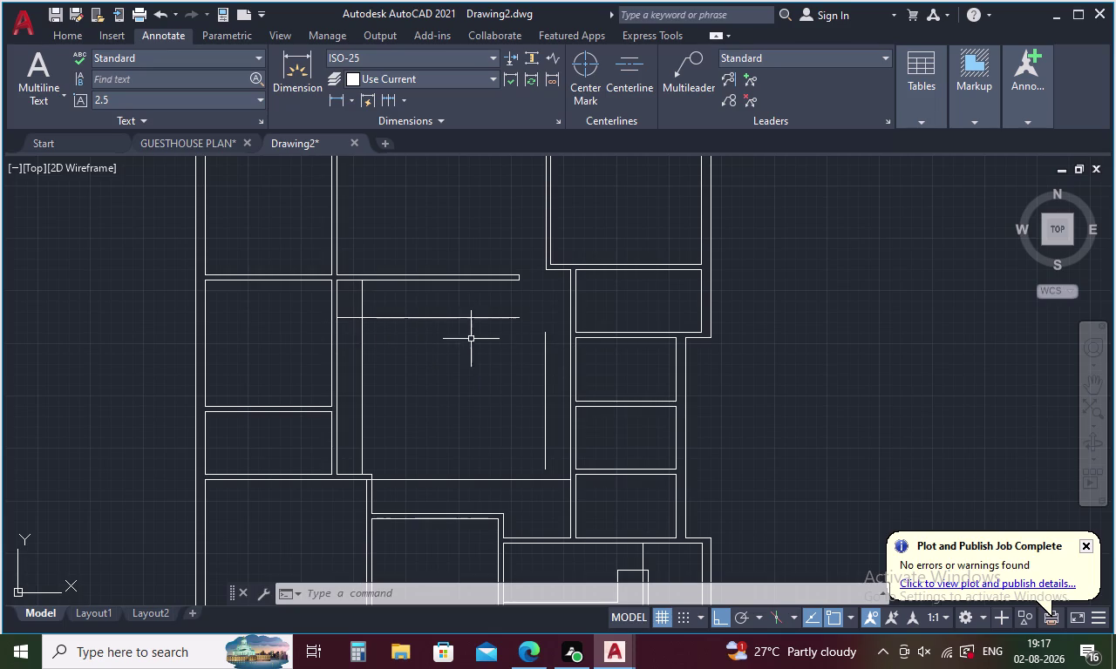
Delete the two stray vertical lines and the leftover short line in the central room.
click(360, 348)
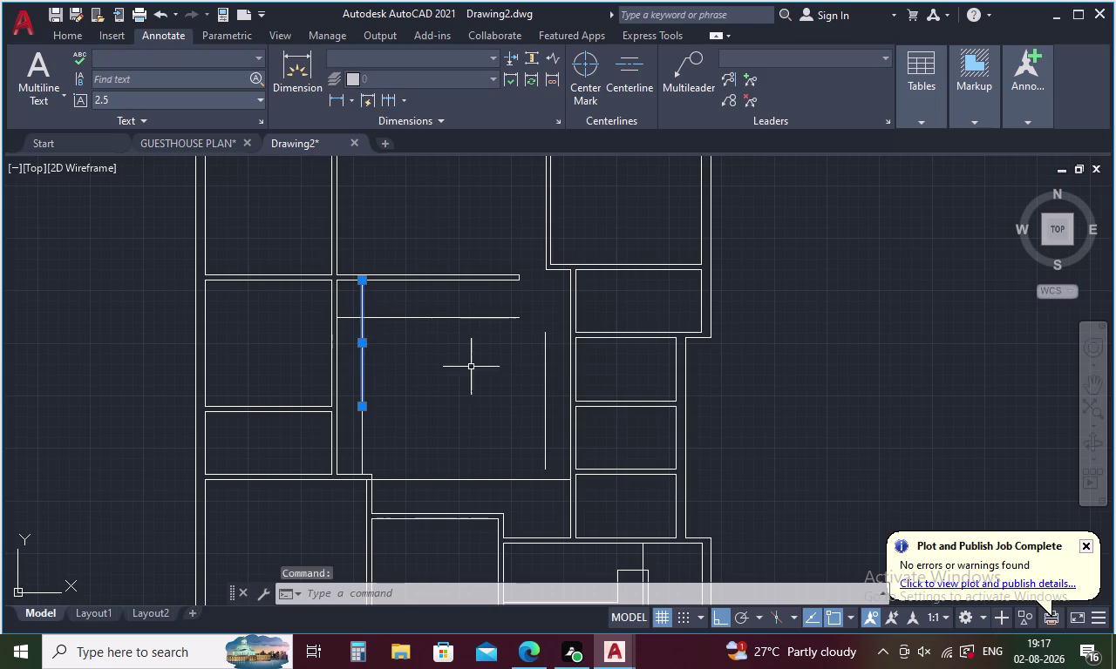
click(543, 367)
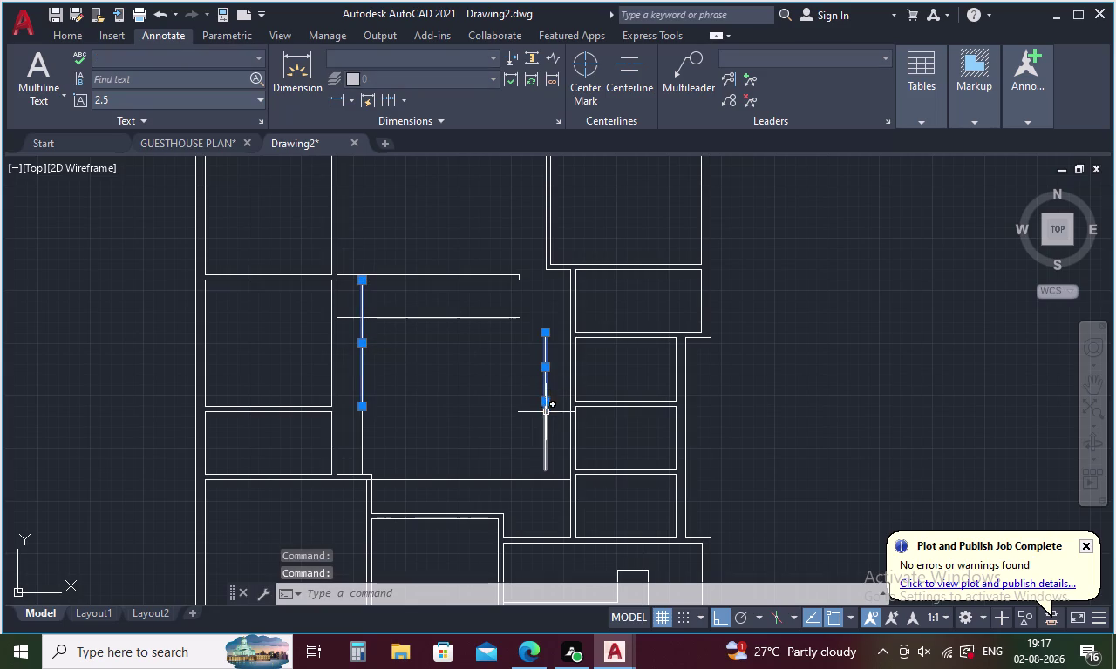
click(545, 434)
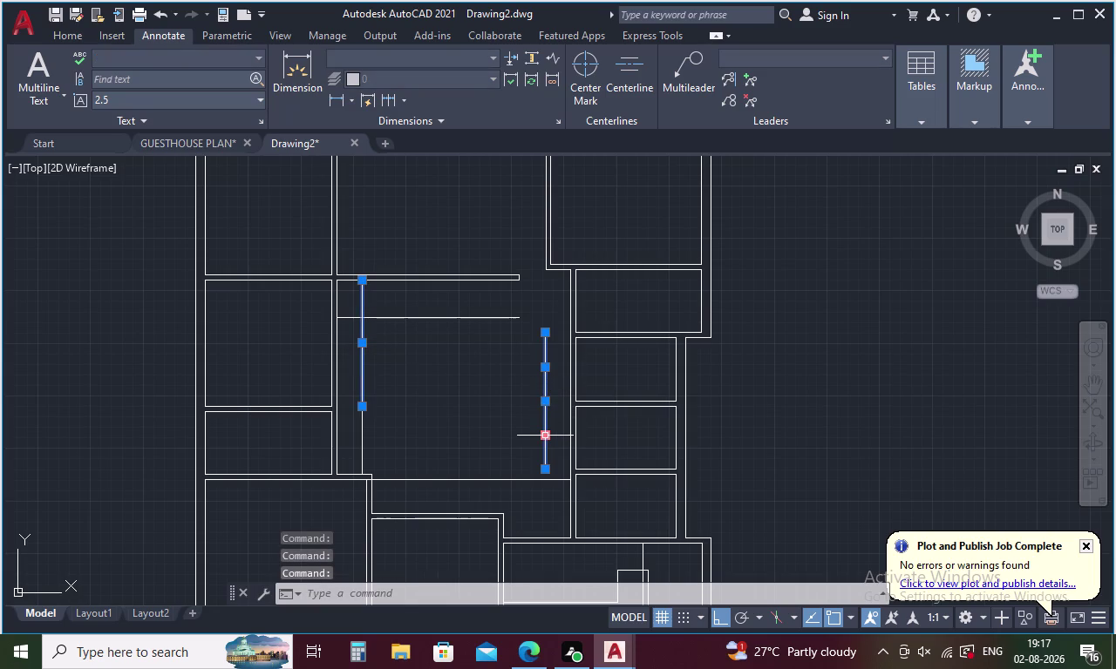
key(Delete)
click(360, 419)
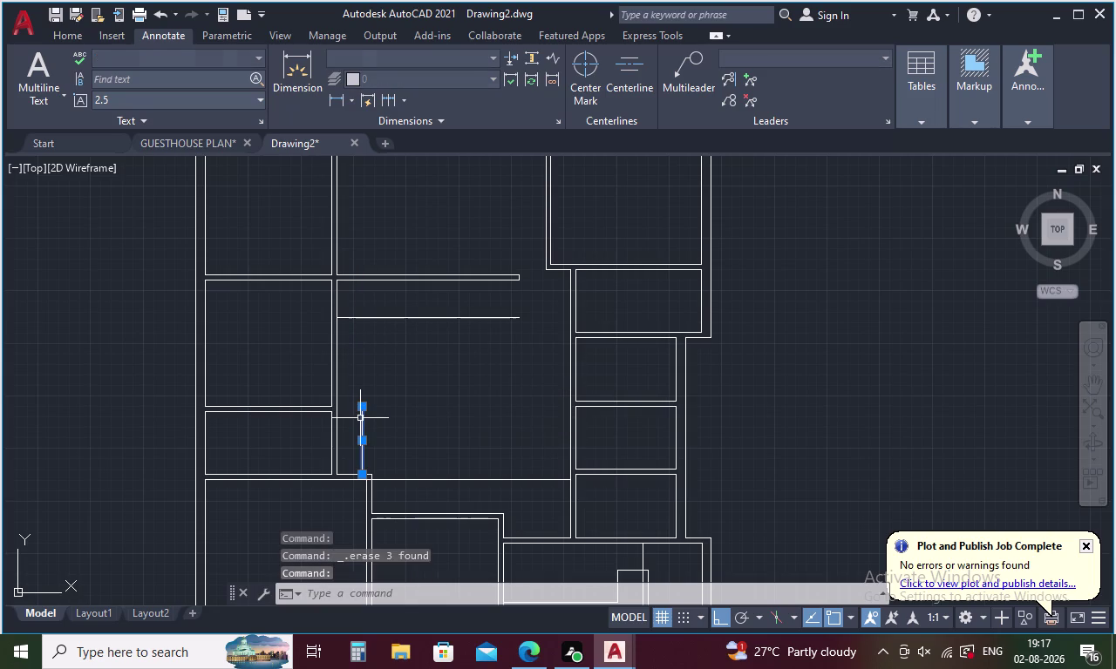
key(Delete)
Join all of the floor plan's lines into polylines with JOIN.
scroll(down, 3)
drag(437, 349, 440, 450)
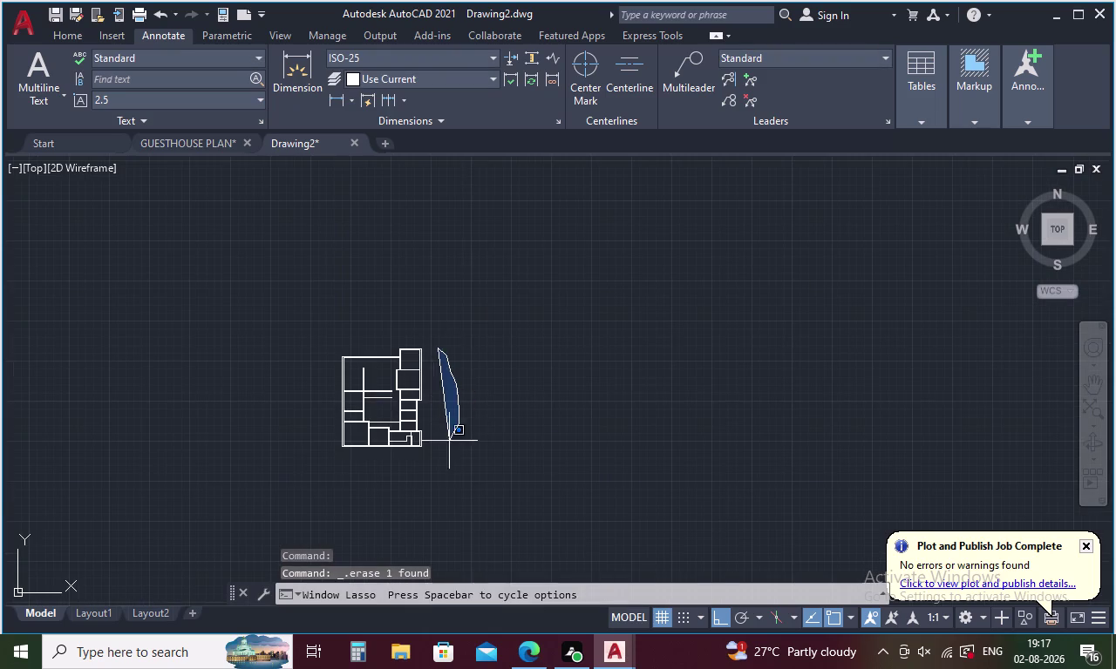
drag(440, 451, 330, 317)
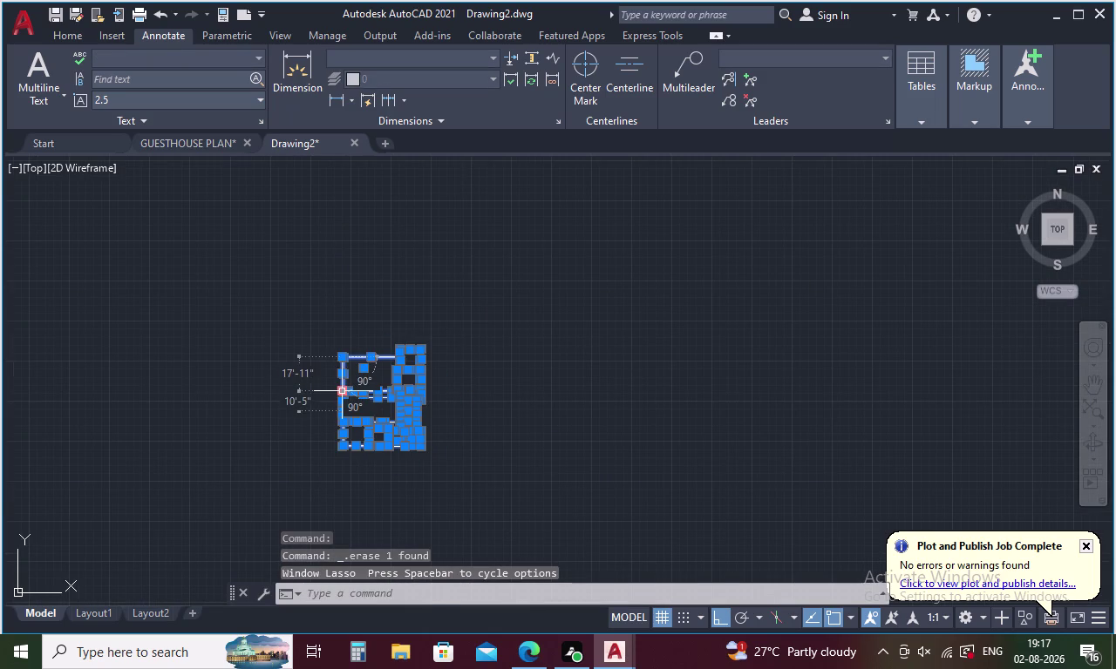
key(j)
key(Return)
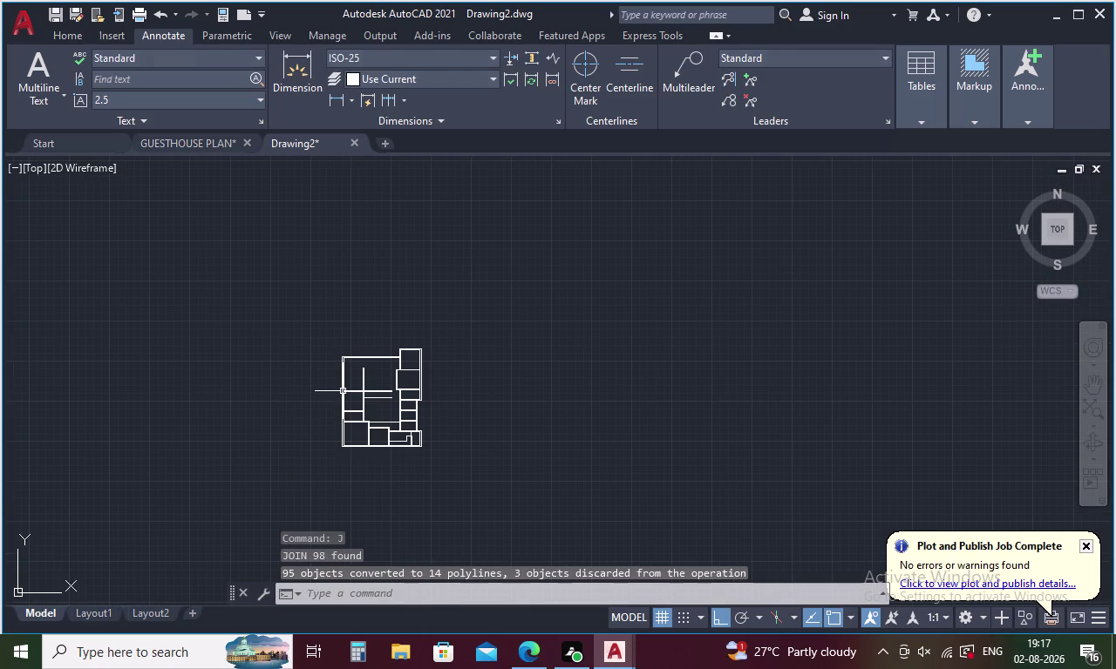
Inspect a joined wall outline, then undo the join so the walls are separate lines.
scroll(up, 3)
scroll(down, 3)
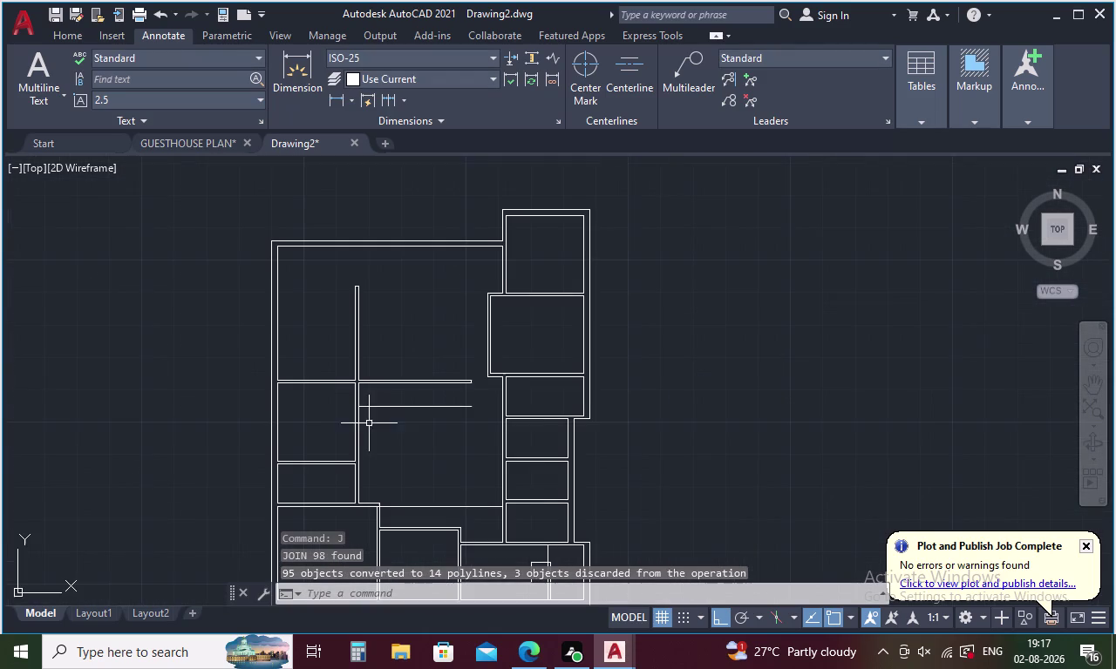
middle_drag(384, 417, 385, 361)
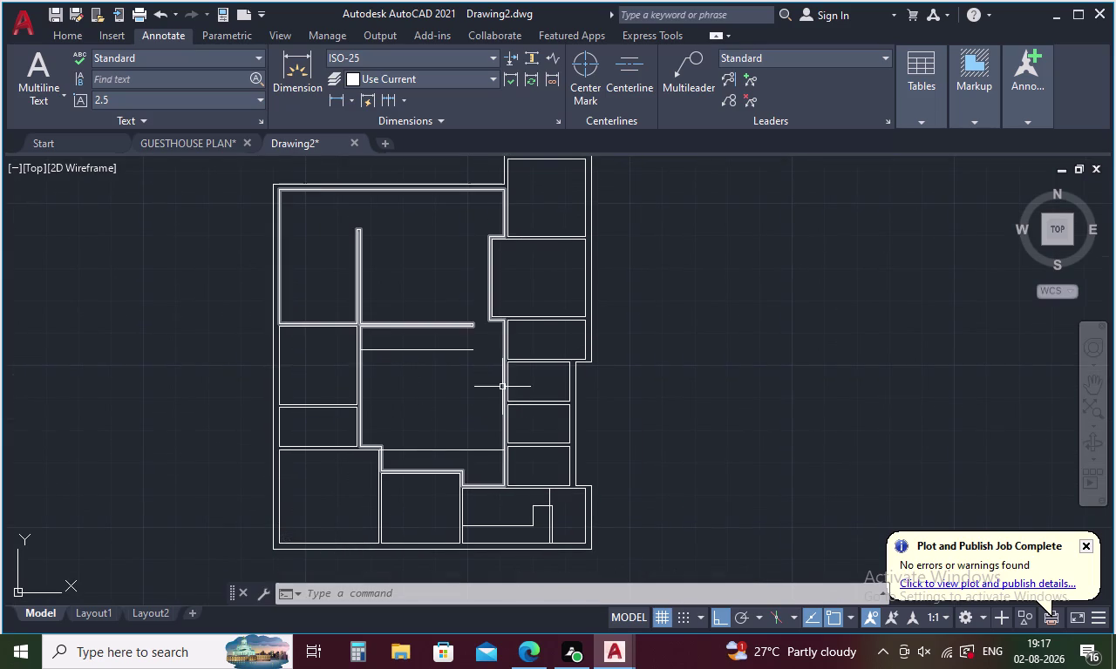
click(503, 383)
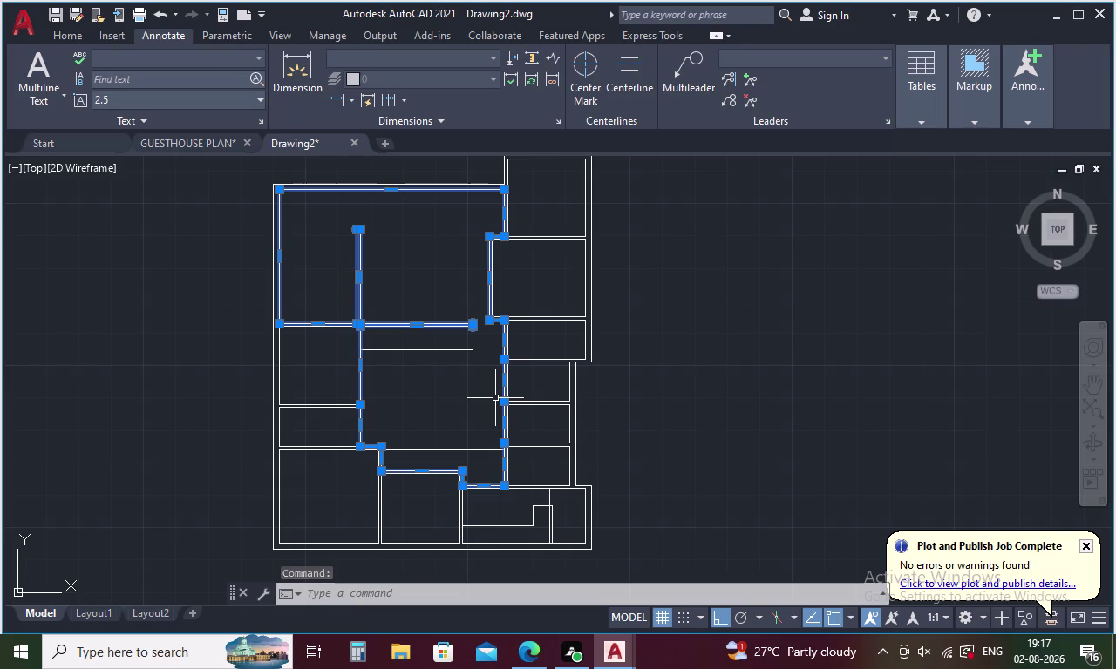
key(Escape)
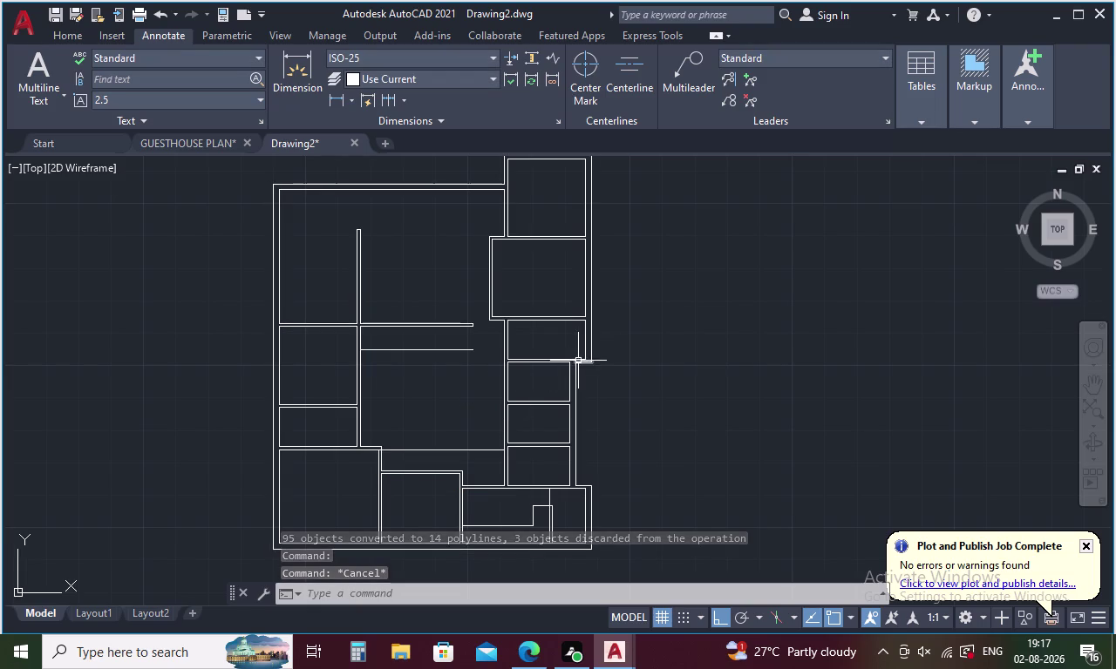
key(ctrl+z)
key(ctrl+z)
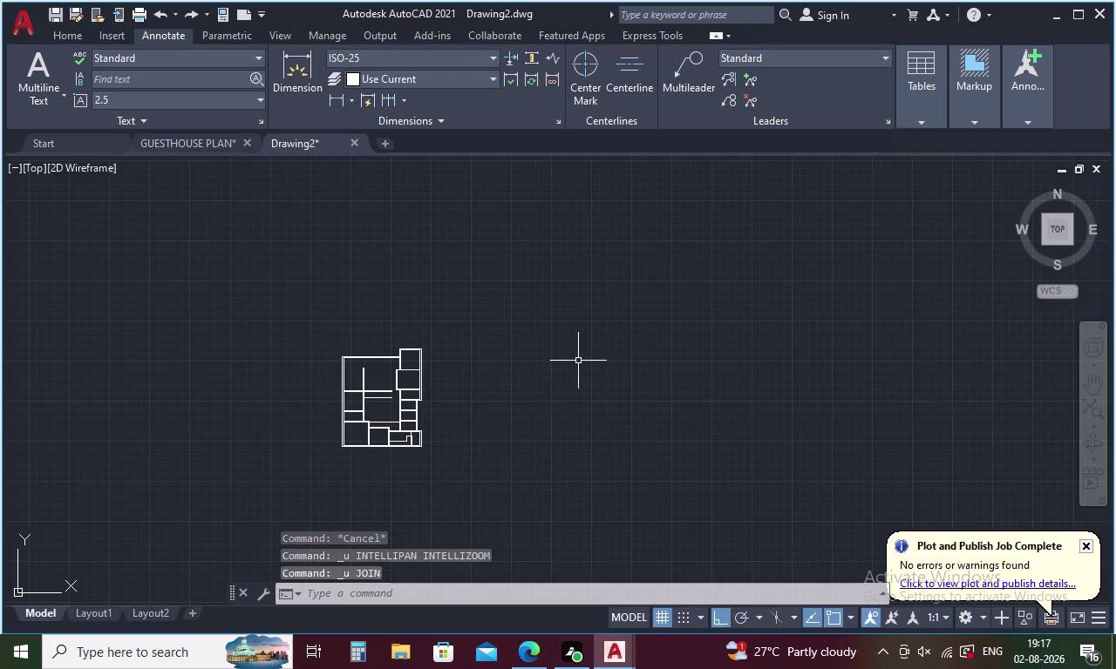
key(ctrl+z)
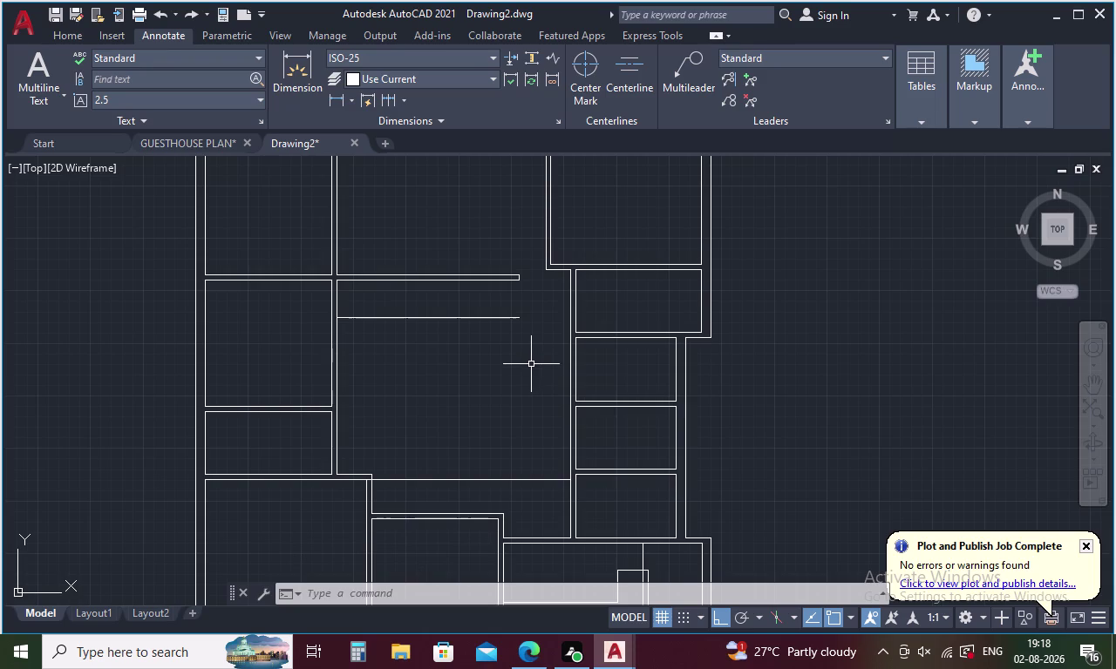
scroll(down, 3)
scroll(up, 3)
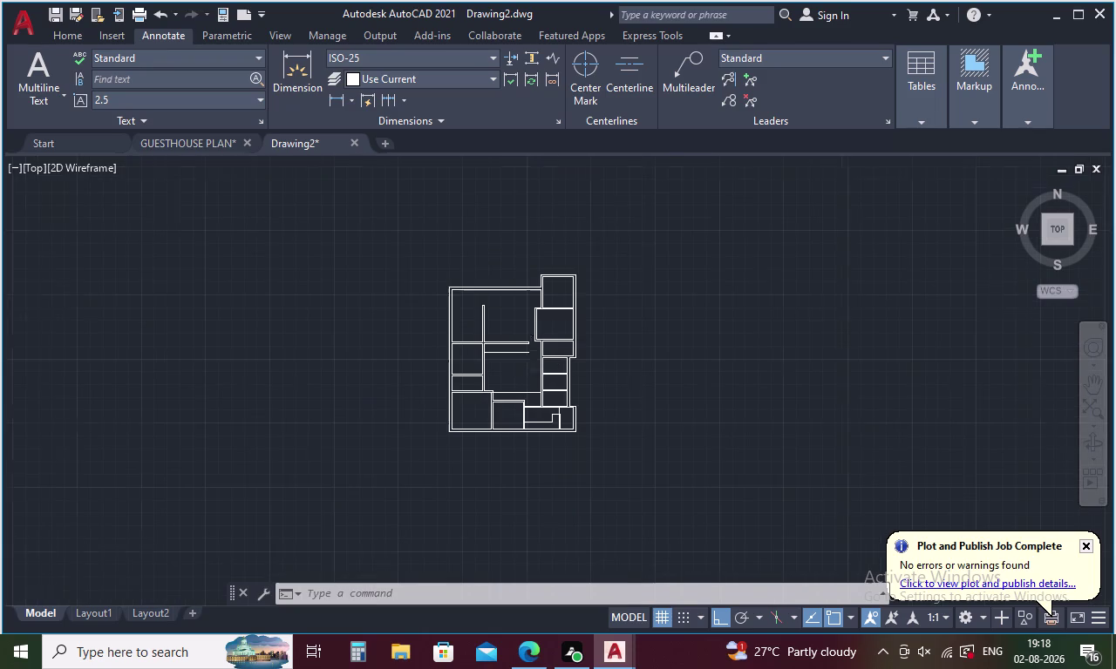
scroll(up, 3)
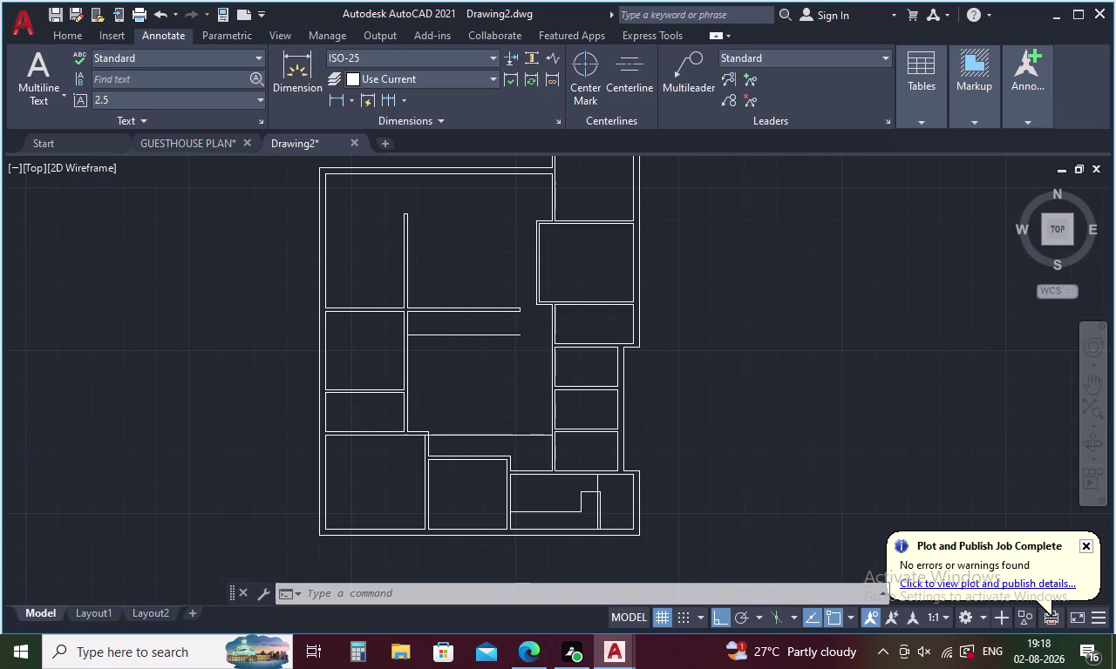
key(o)
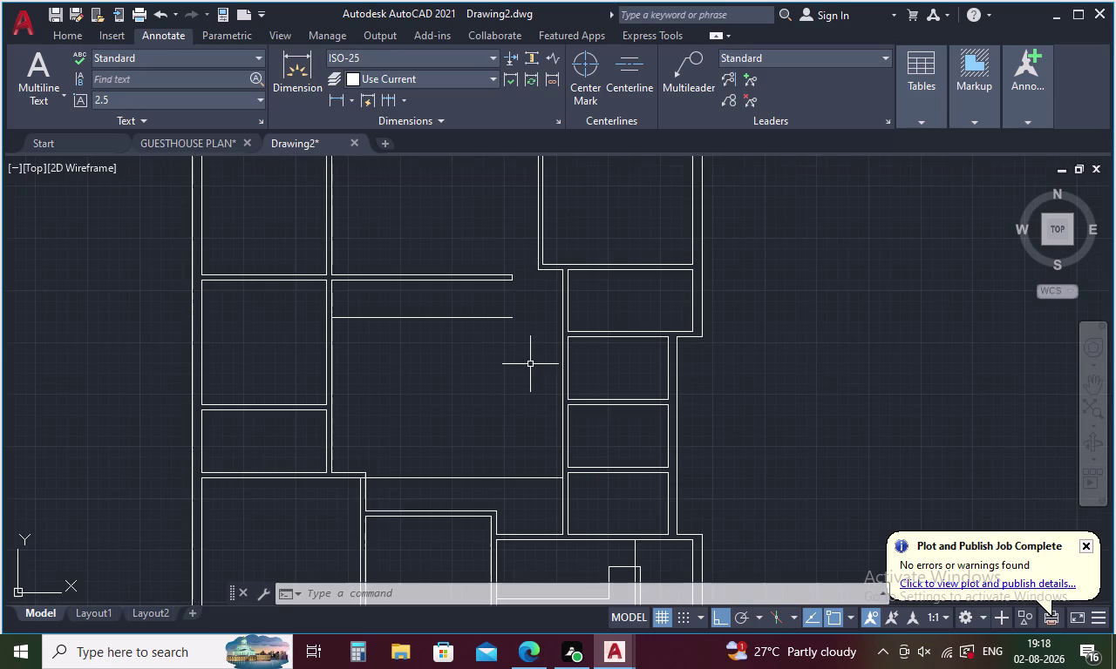
Offset the central room's left and right walls 4' inward.
key(Return)
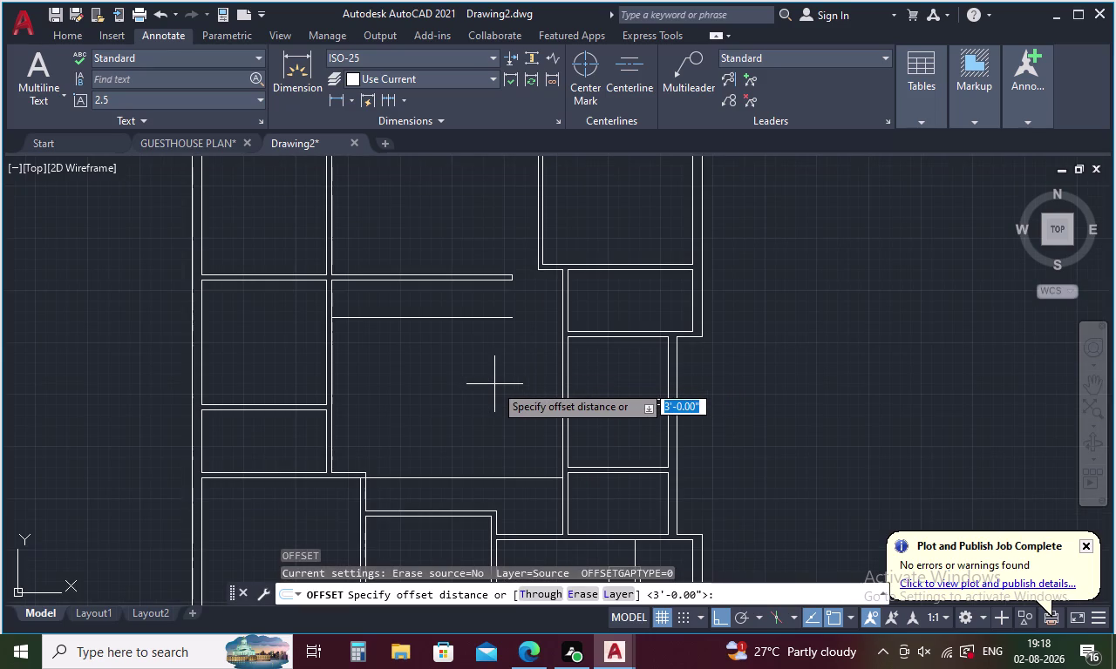
key(4)
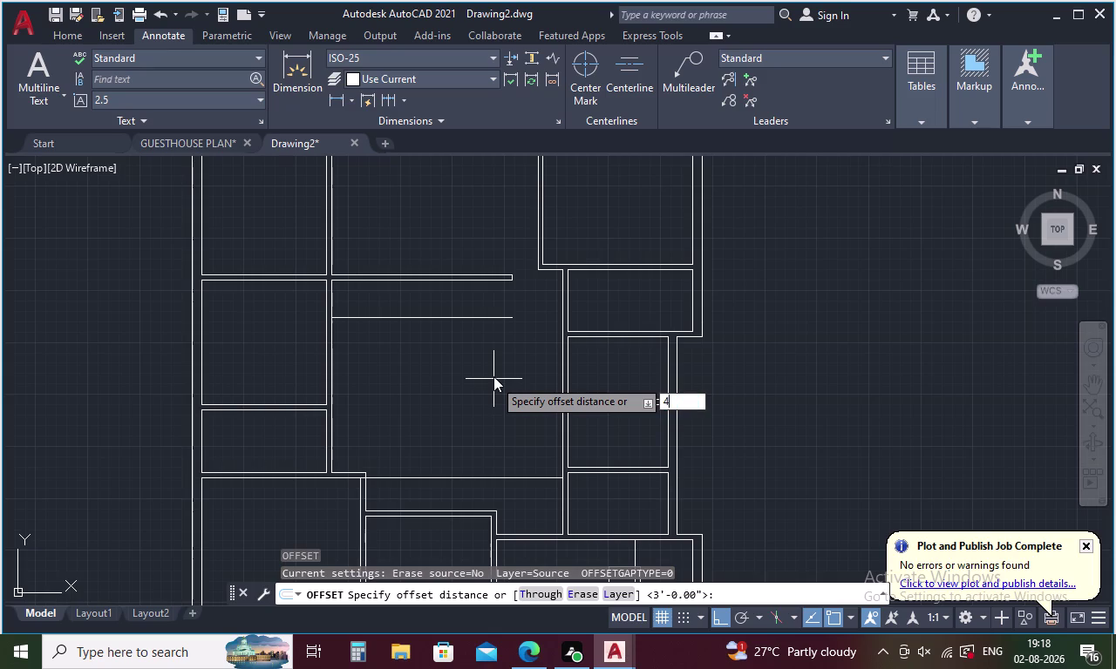
key(apostrophe)
key(Return)
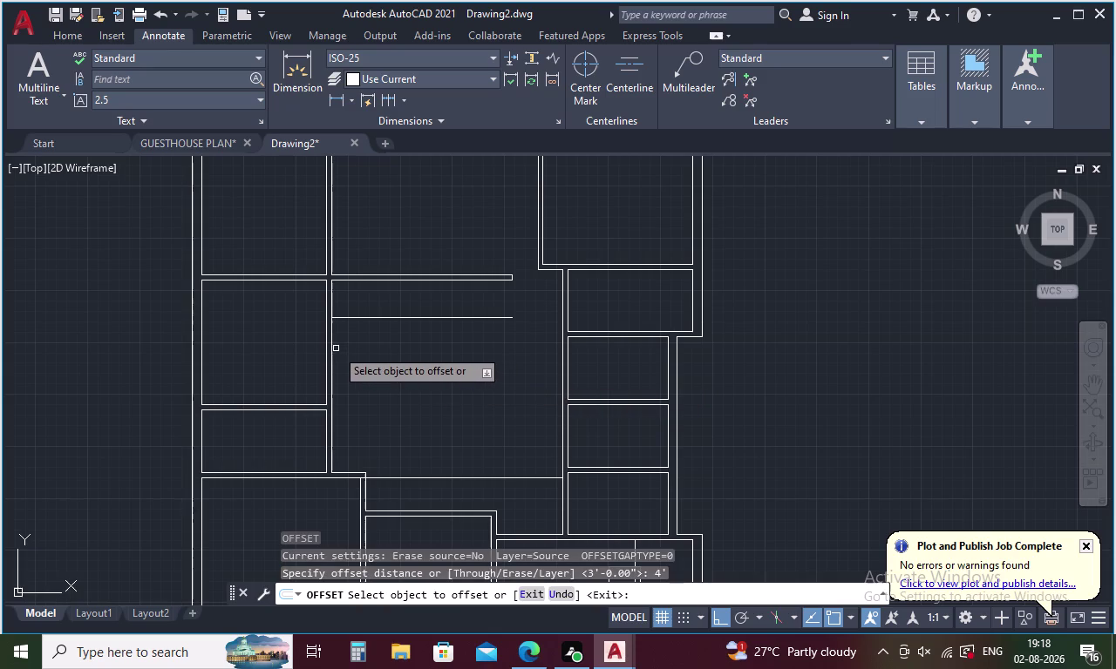
click(331, 343)
click(399, 348)
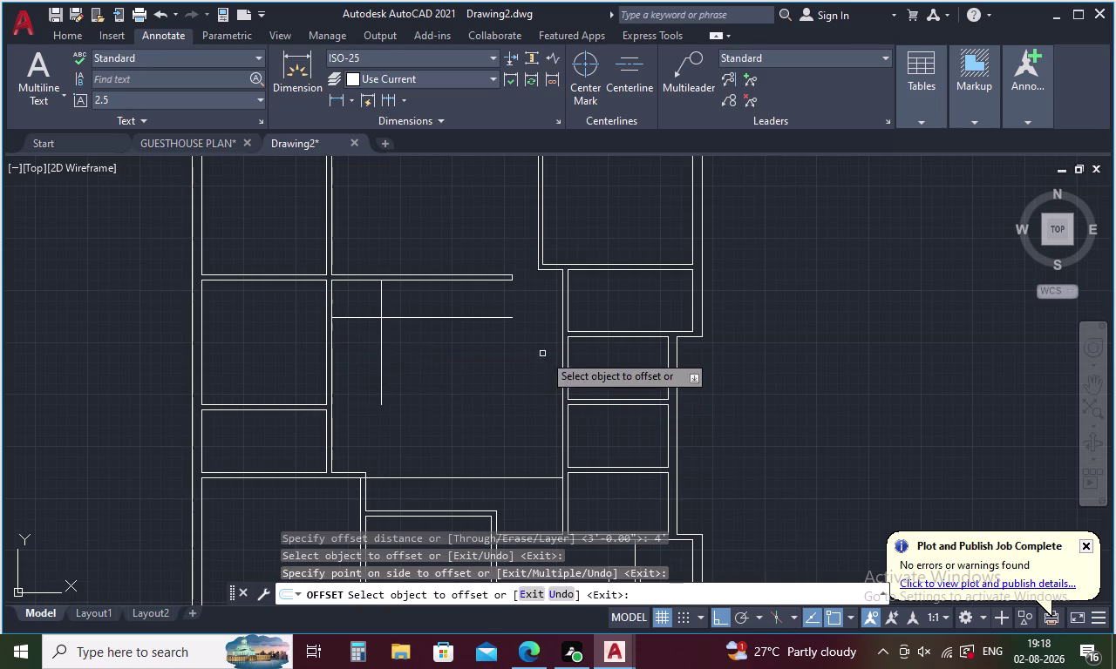
click(560, 346)
click(488, 366)
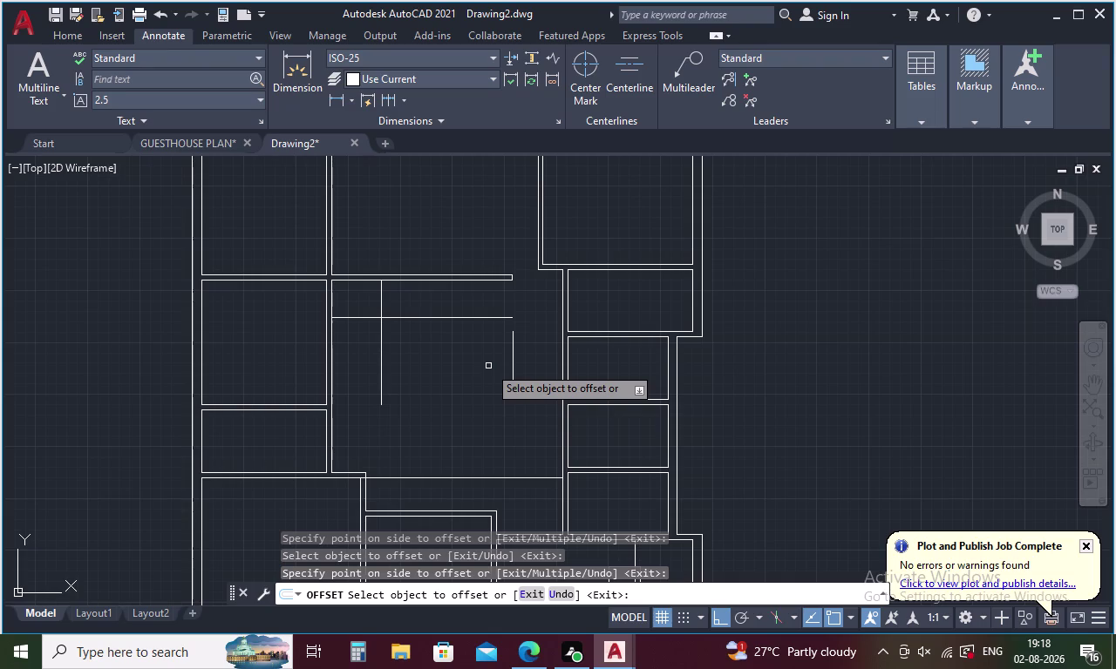
key(Escape)
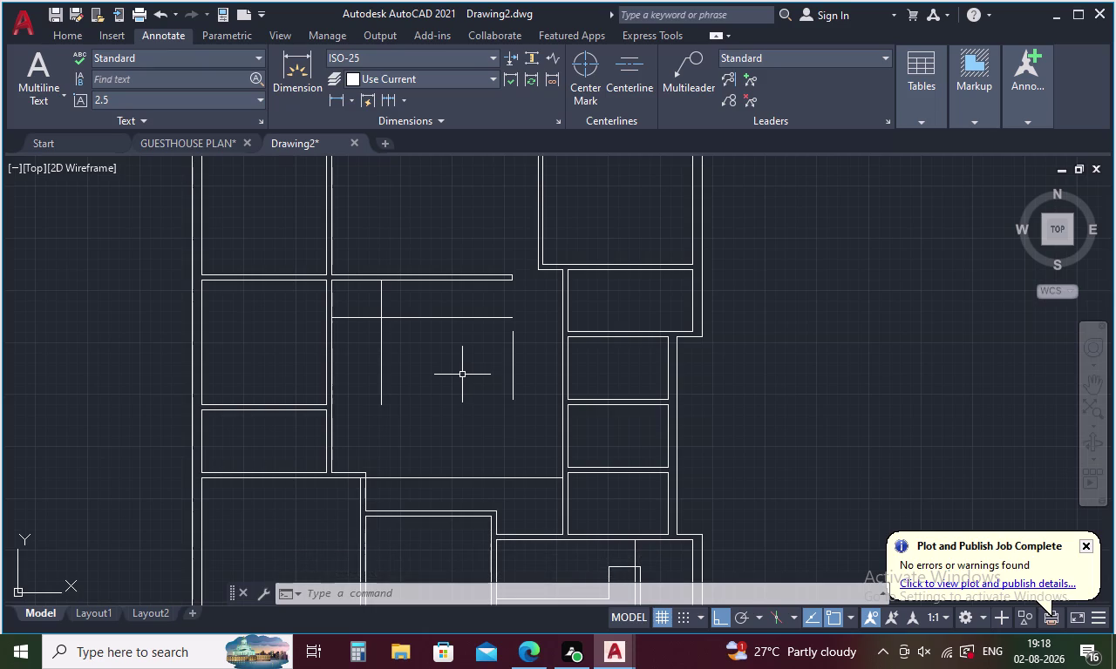
Offset each new partition line by 5 to form double walls.
key(5)
key(Escape)
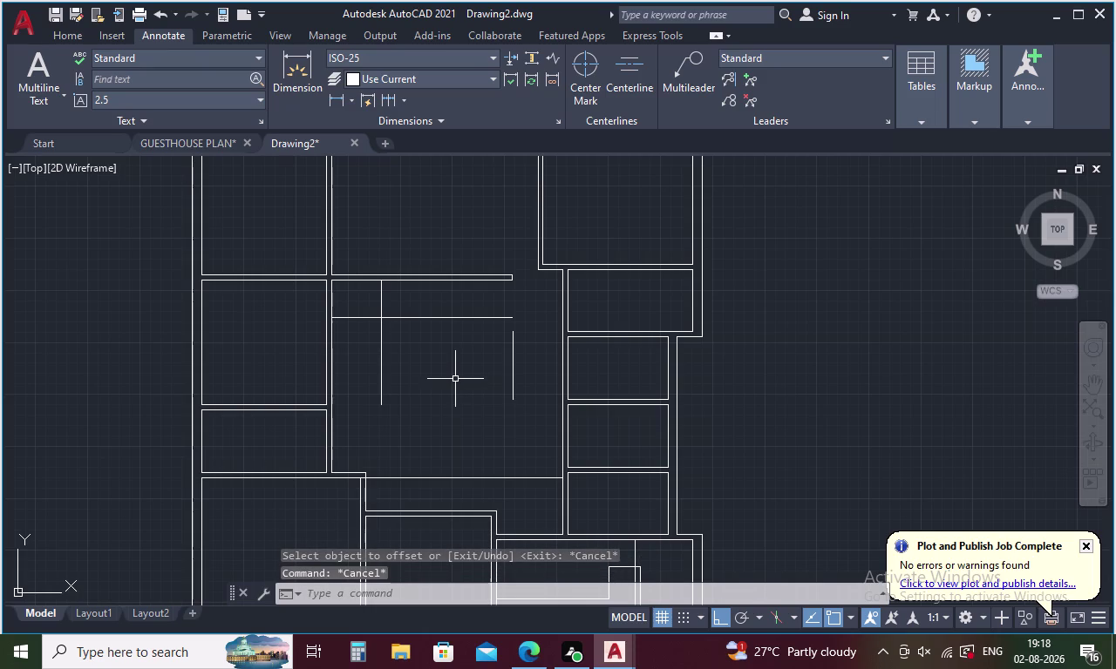
key(o)
key(Return)
key(5)
key(Return)
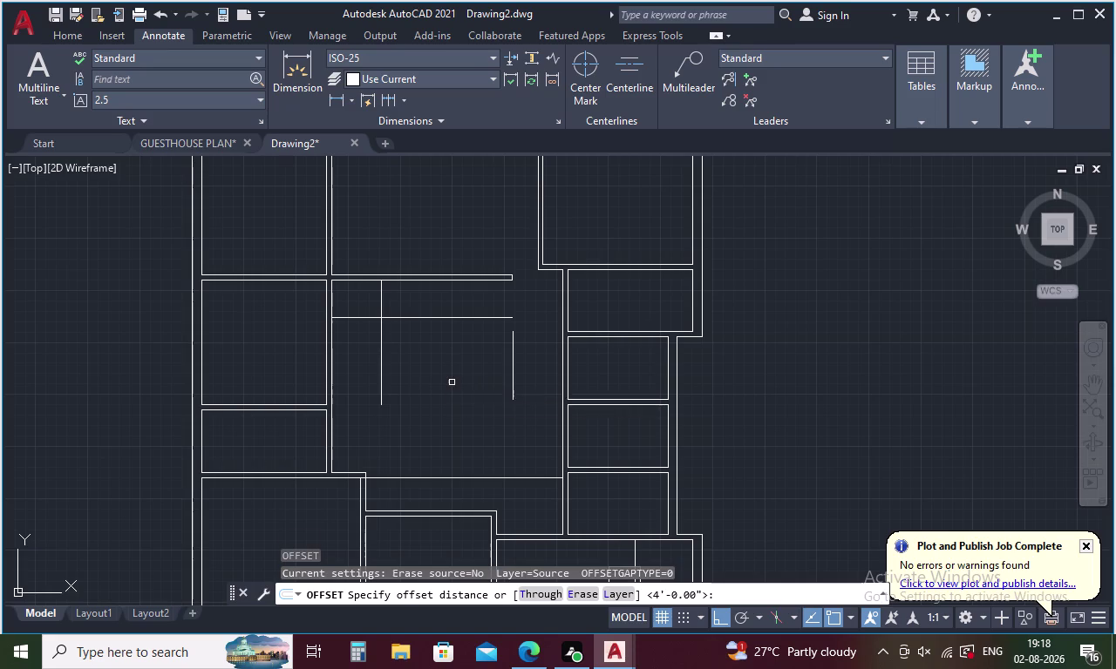
click(380, 355)
click(400, 348)
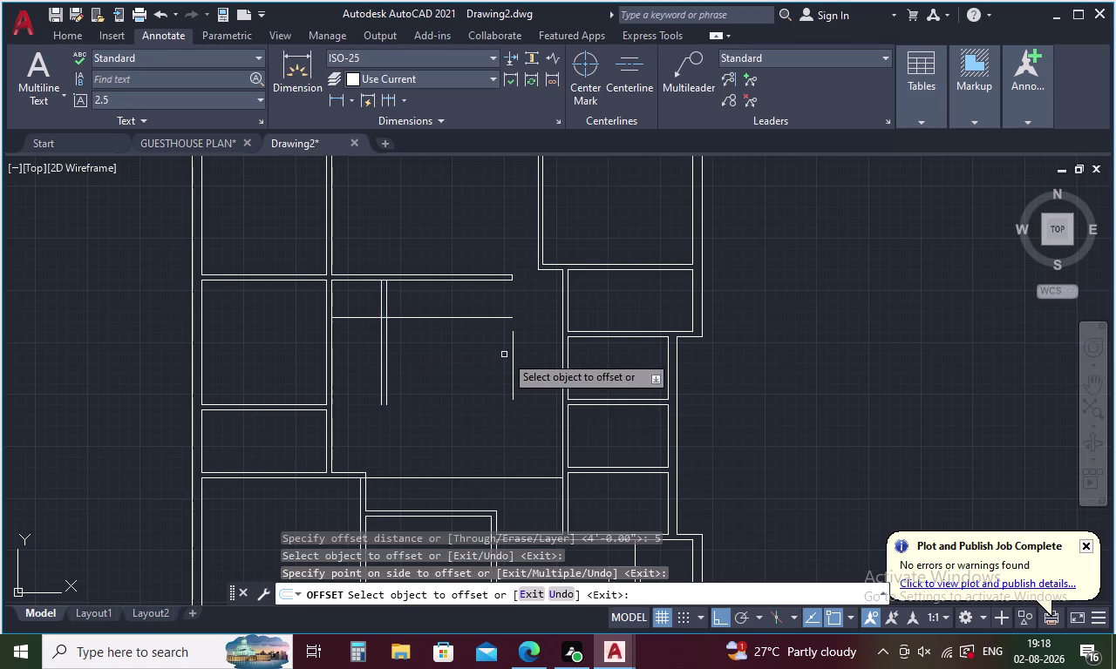
click(512, 342)
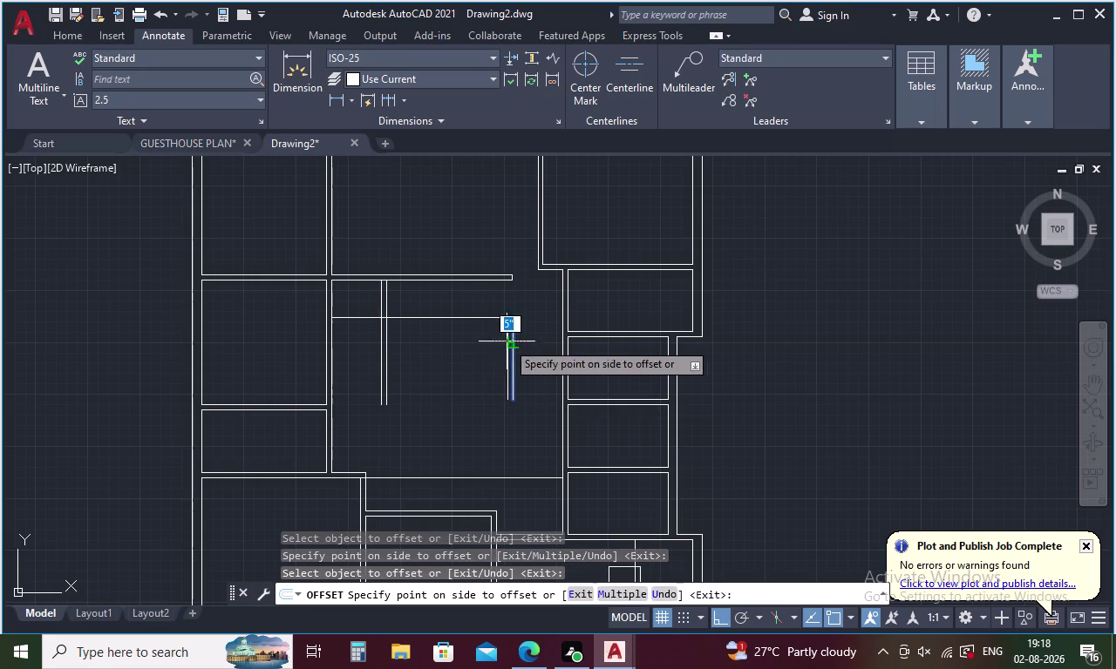
click(483, 347)
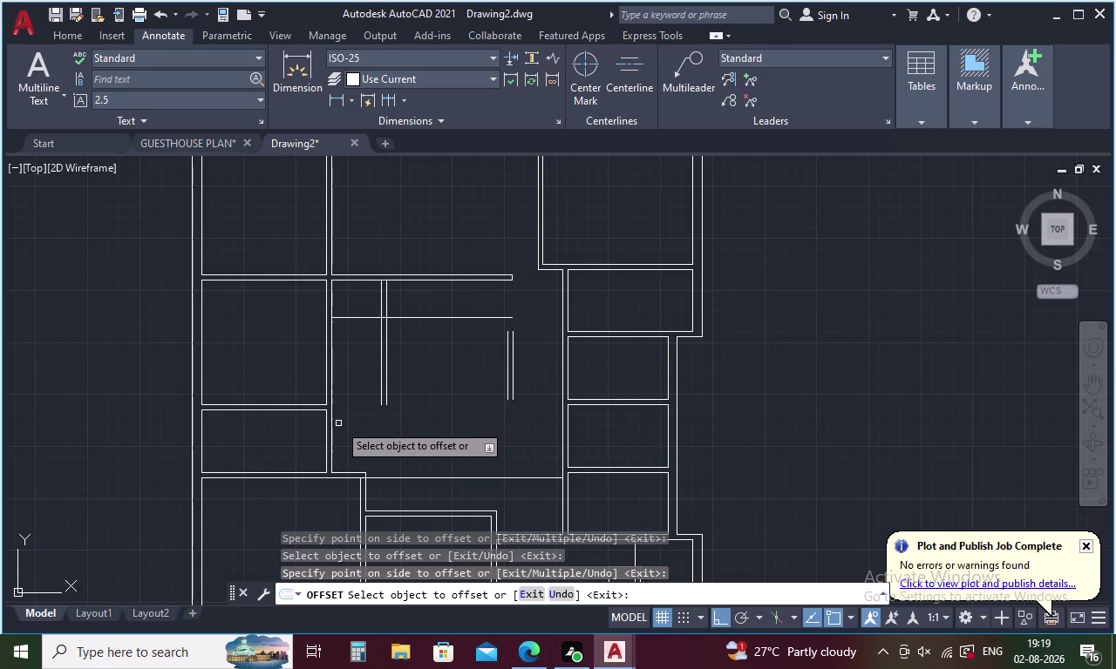
key(Escape)
text(E)
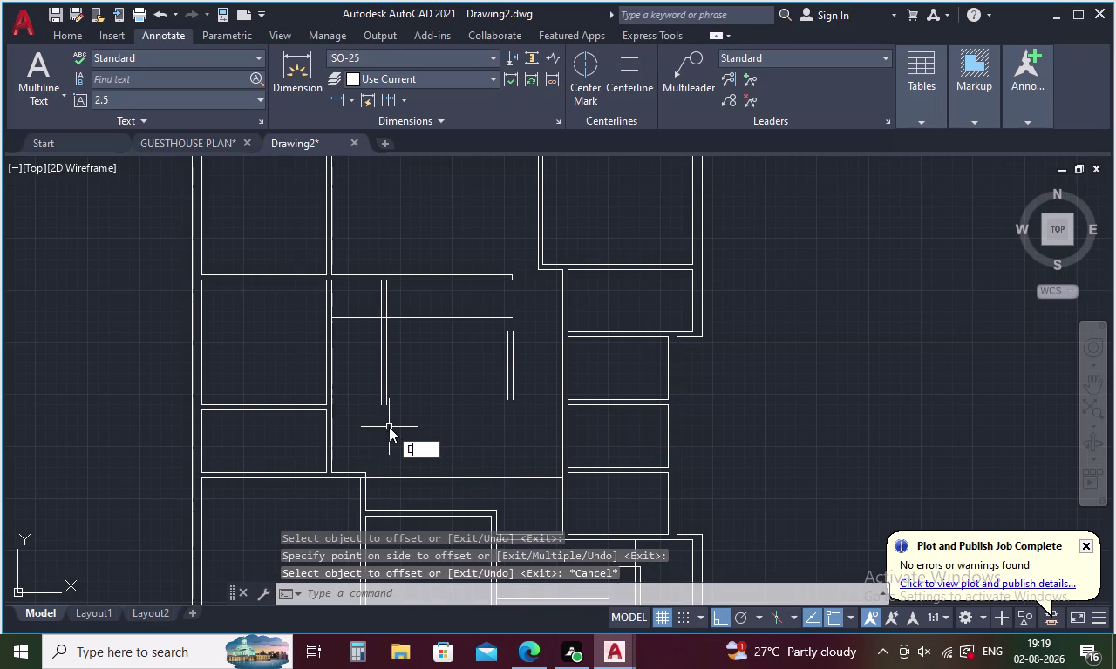
text(X)
key(space)
key(space)
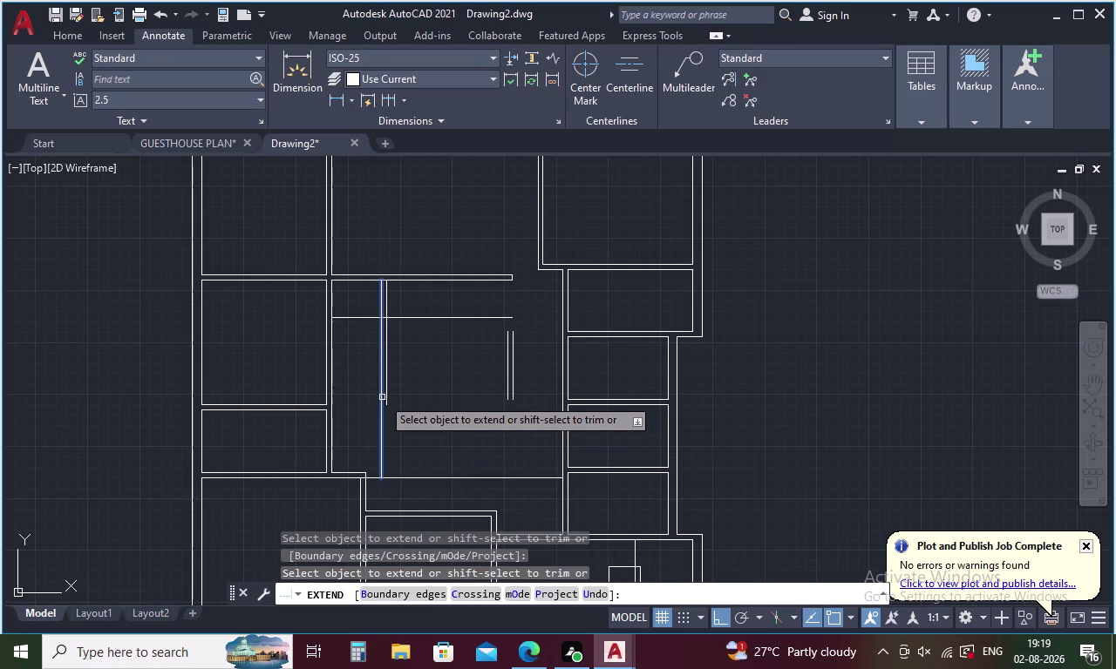
click(382, 397)
click(386, 397)
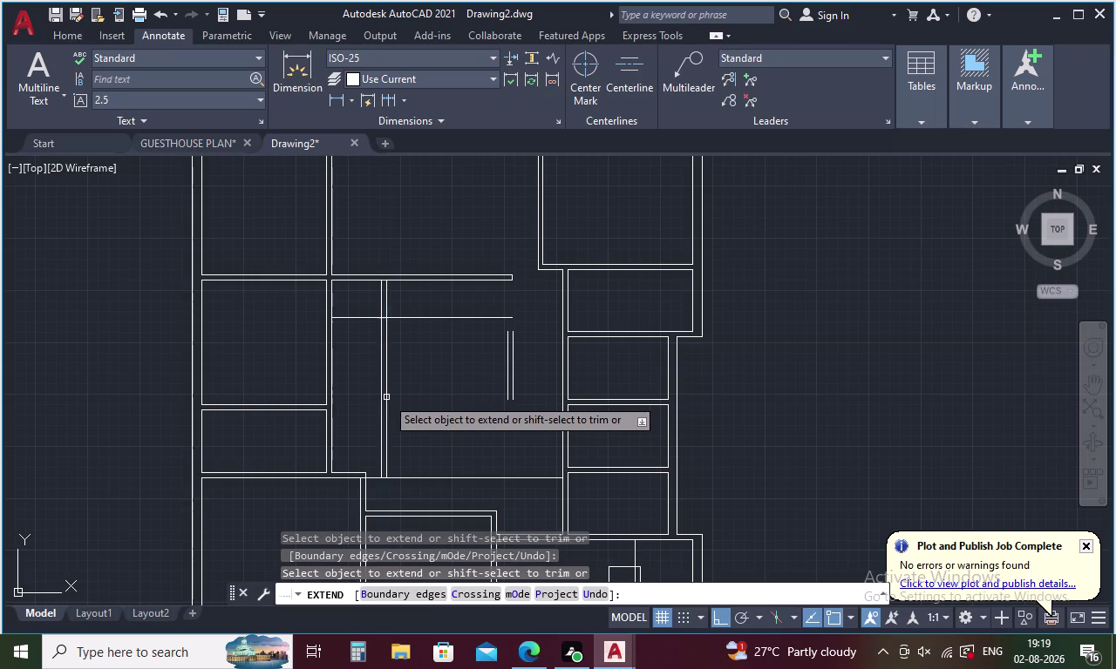
click(505, 377)
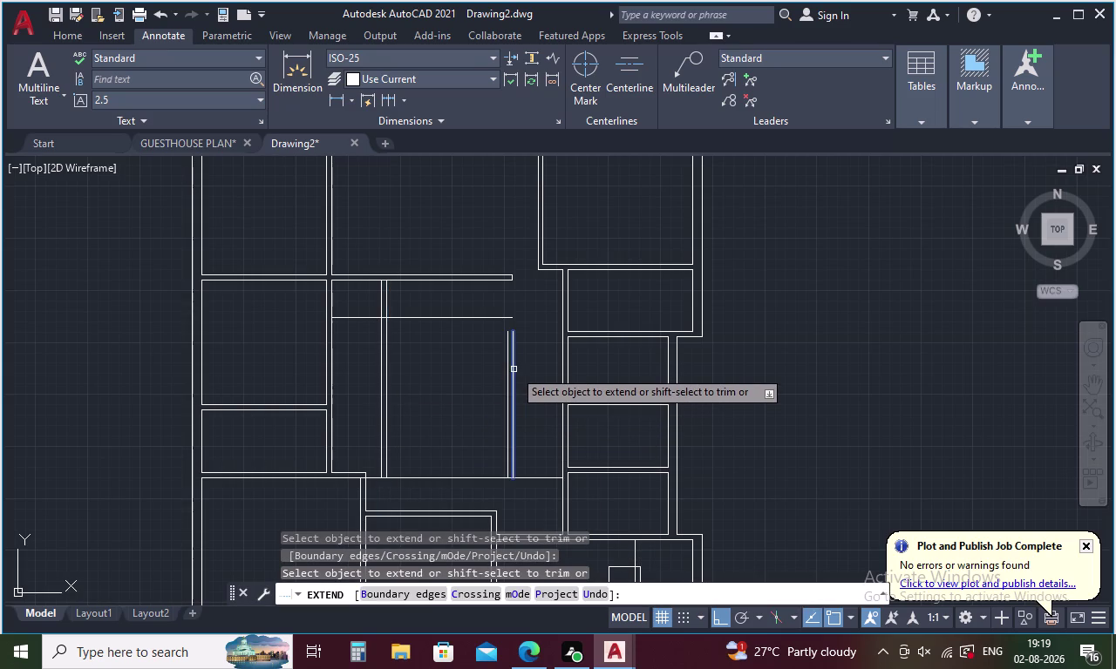
click(513, 369)
click(513, 341)
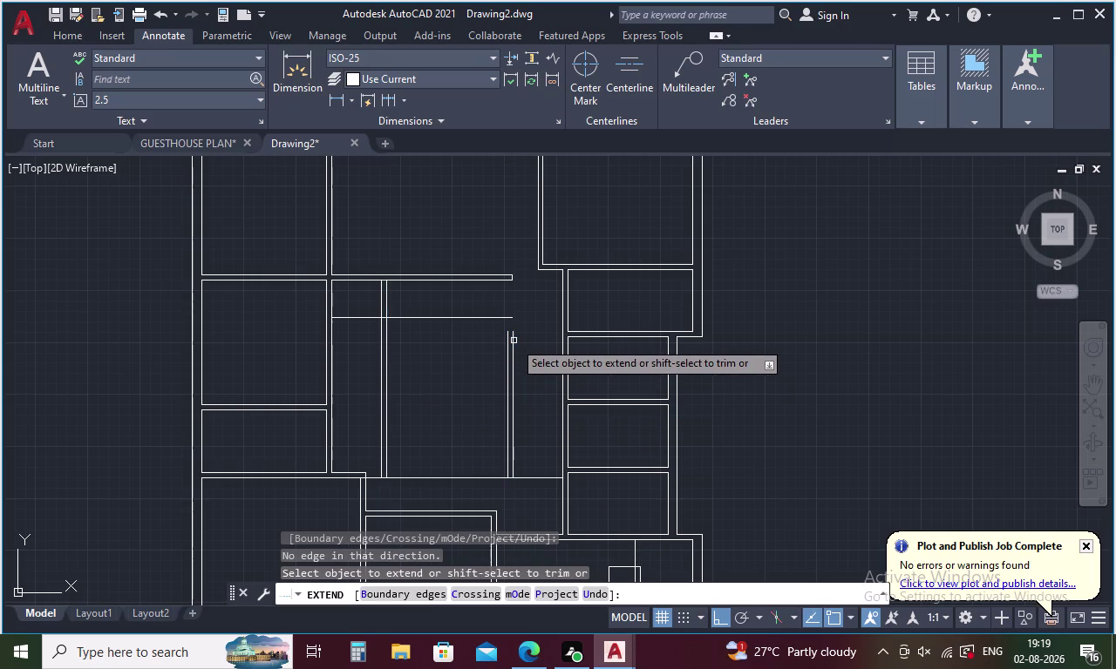
click(506, 366)
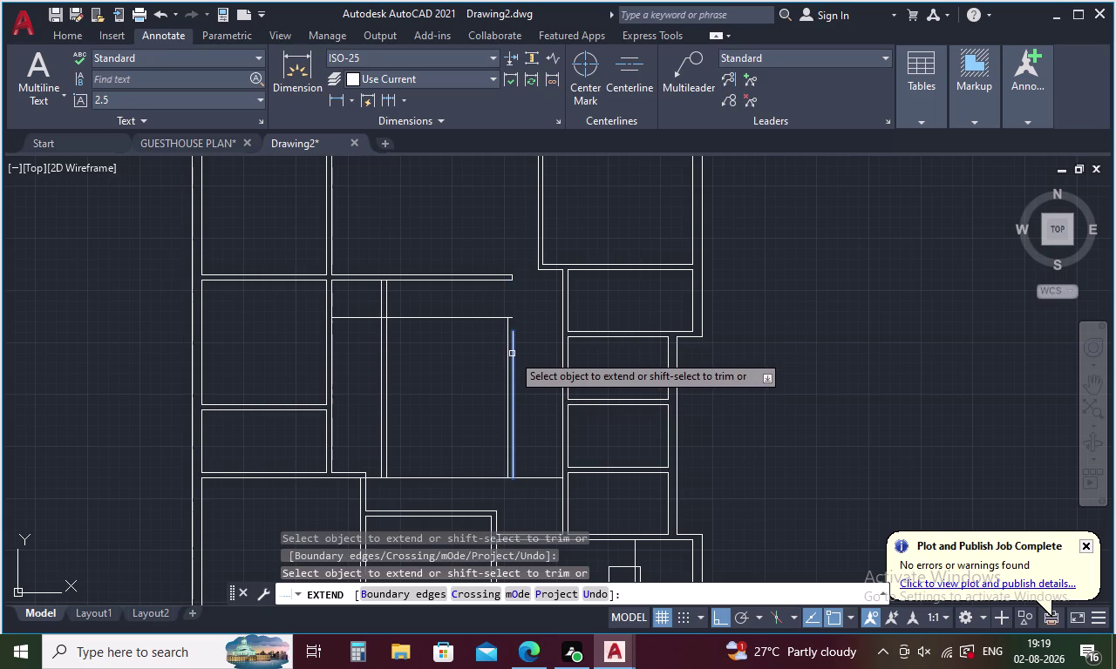
key(Escape)
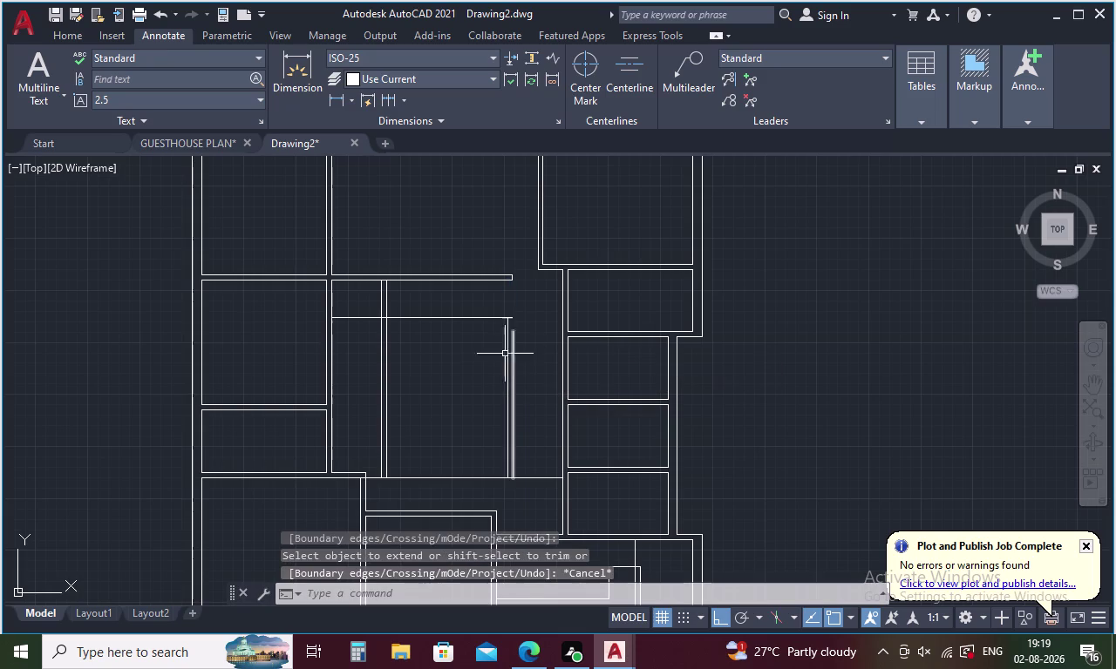
scroll(down, 3)
middle_drag(507, 425, 497, 376)
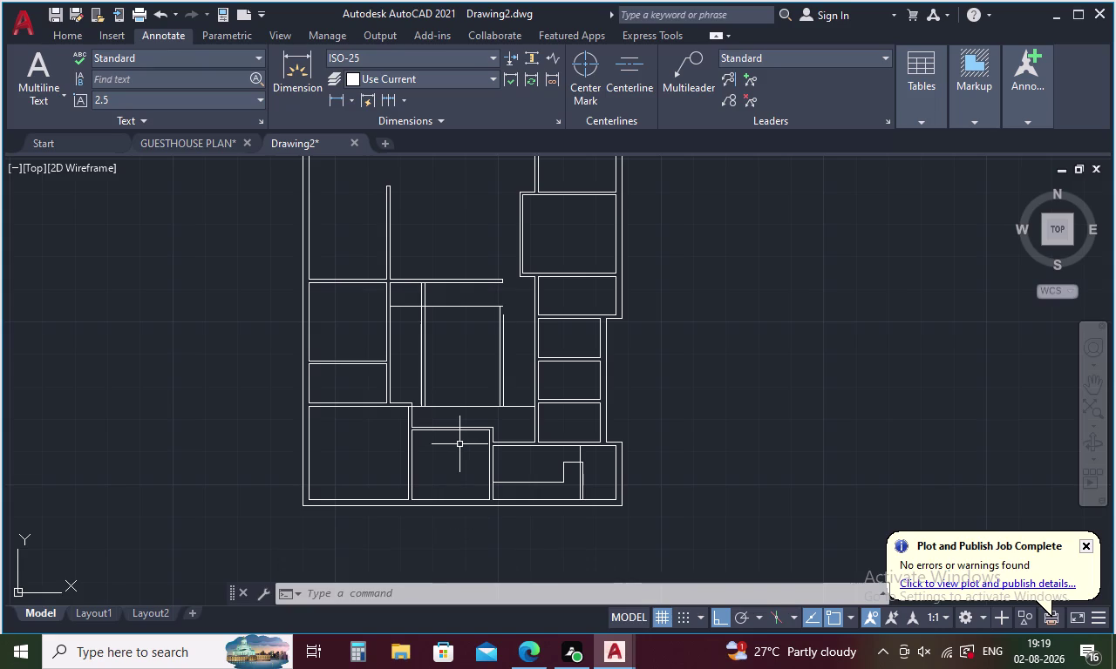
Start a 5-unit offset of the corridor wall line, then cancel the misplaced copy.
key(Escape)
key(o)
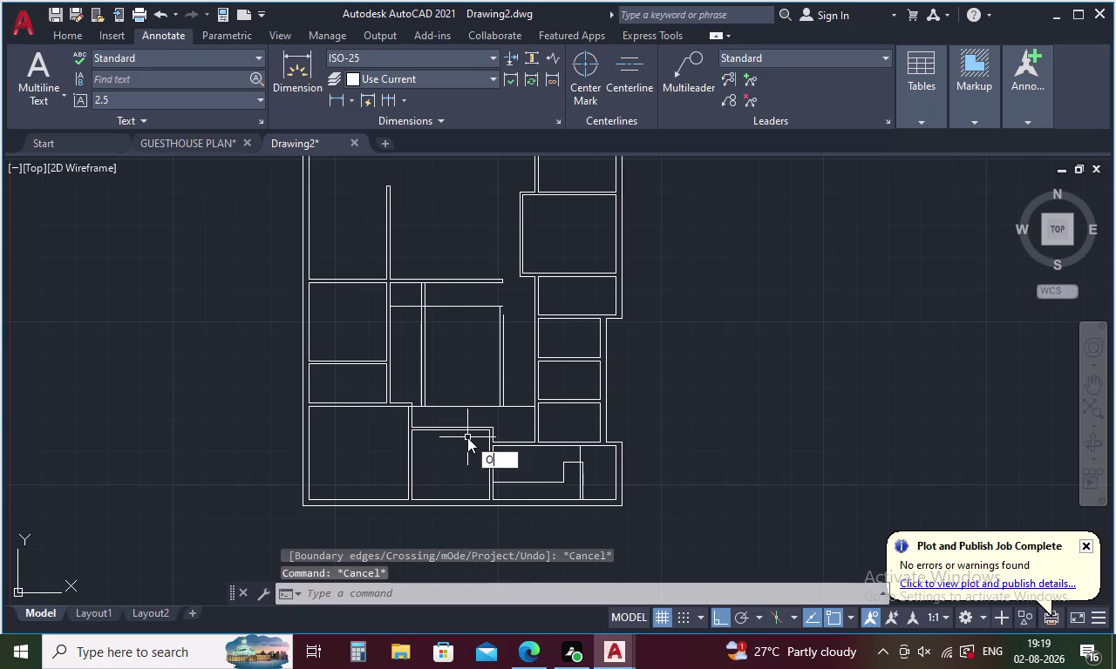
key(Return)
key(5)
key(Return)
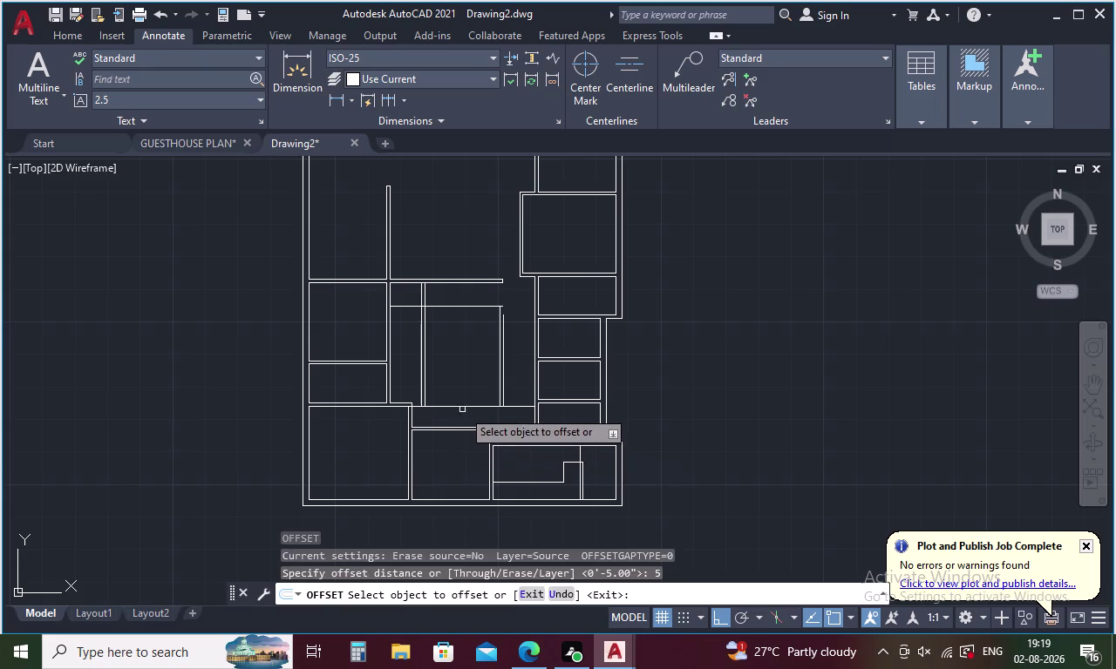
click(462, 407)
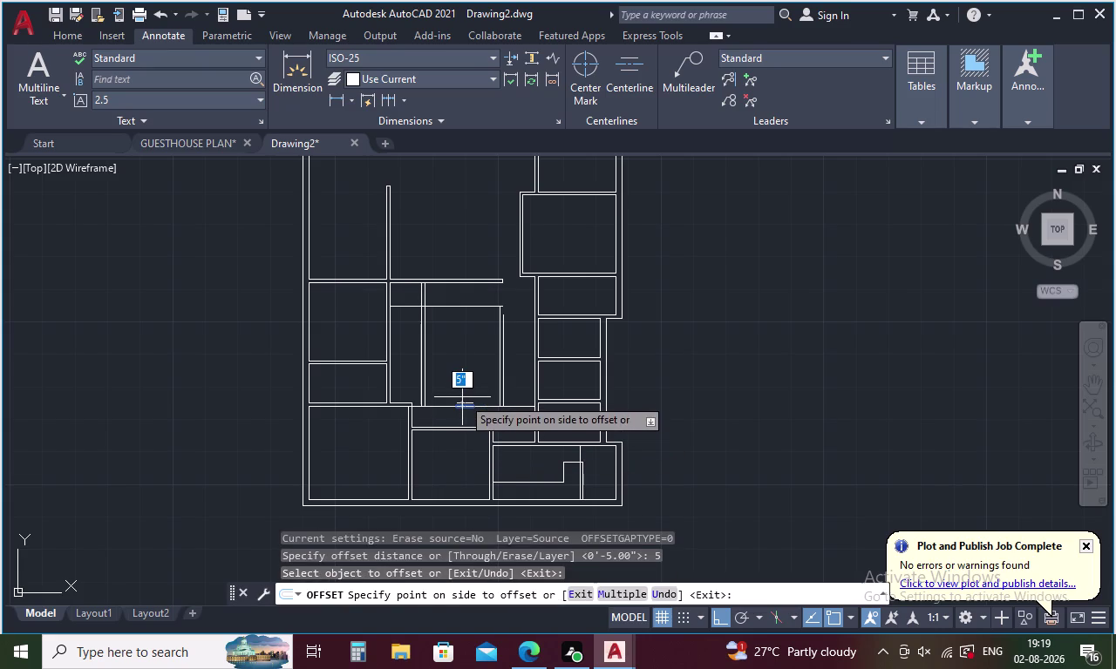
key(Escape)
Offset the corridor wall line 5 units toward the chosen side.
key(o)
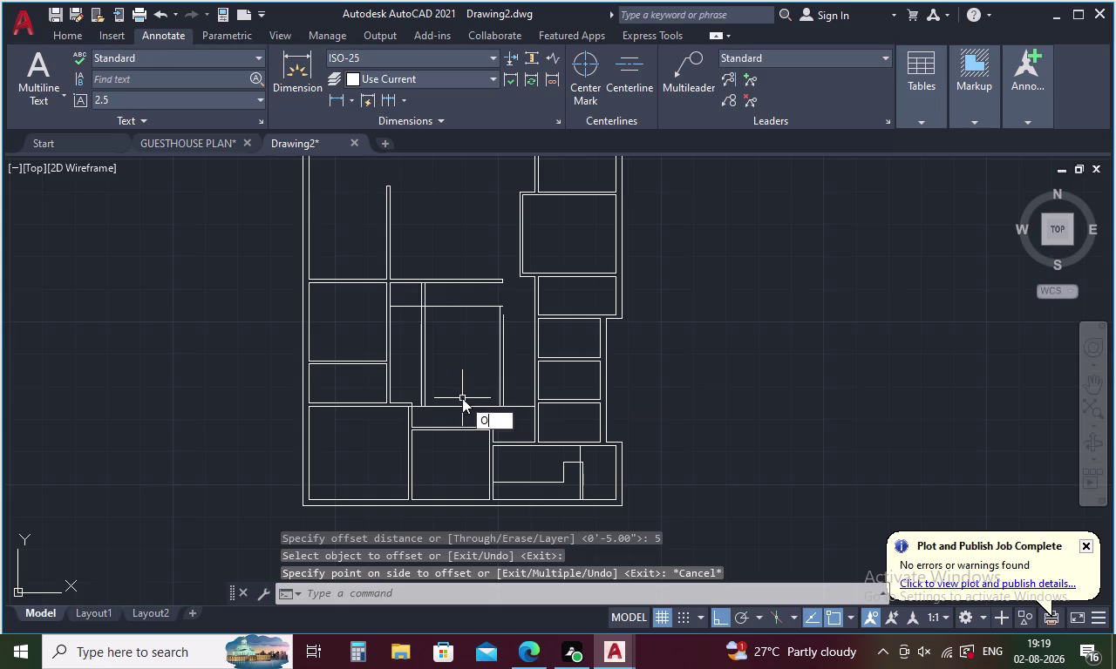
key(Return)
key(5)
key(Return)
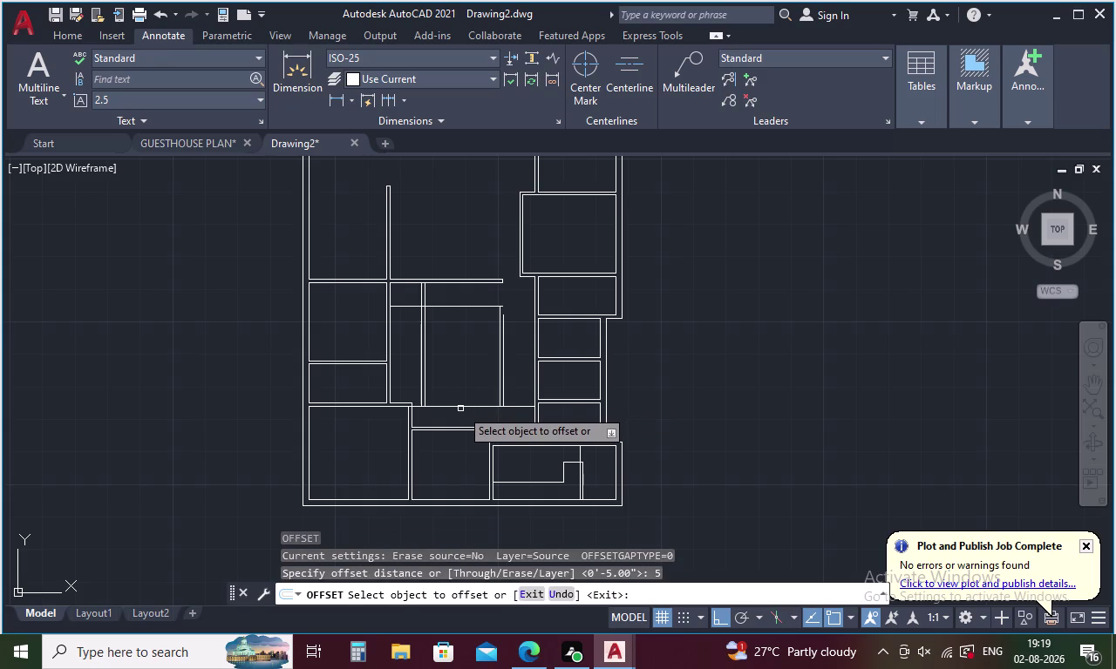
click(464, 405)
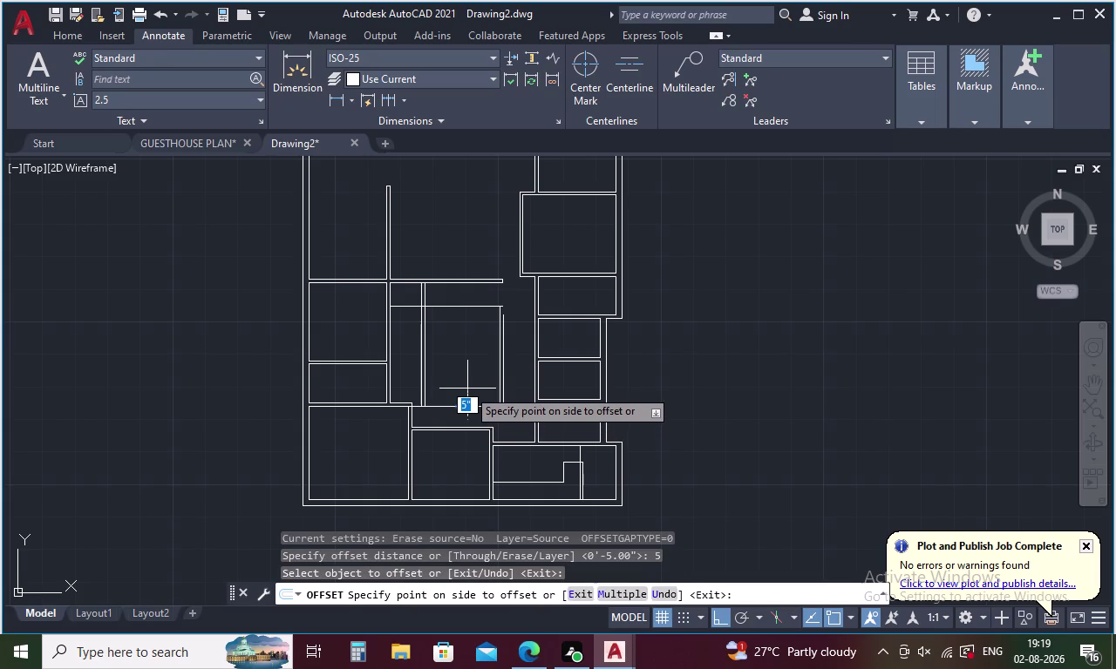
click(473, 387)
text(E)
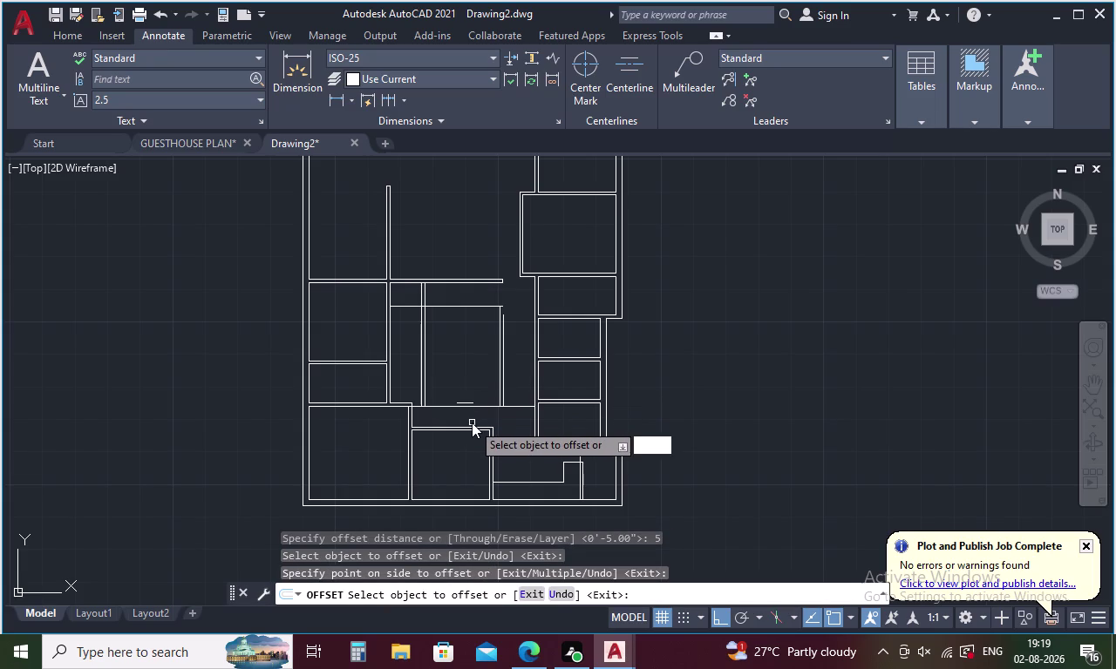
text(X)
key(Return)
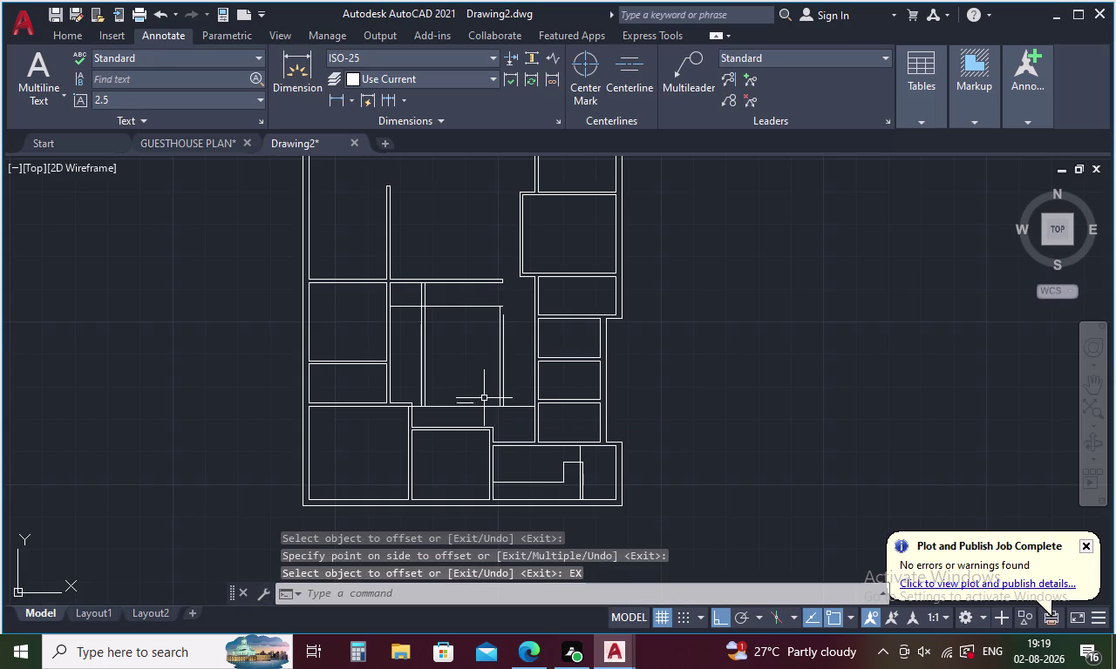
key(Escape)
Extend the new corridor wall line with EX to meet both adjoining walls.
text(EX)
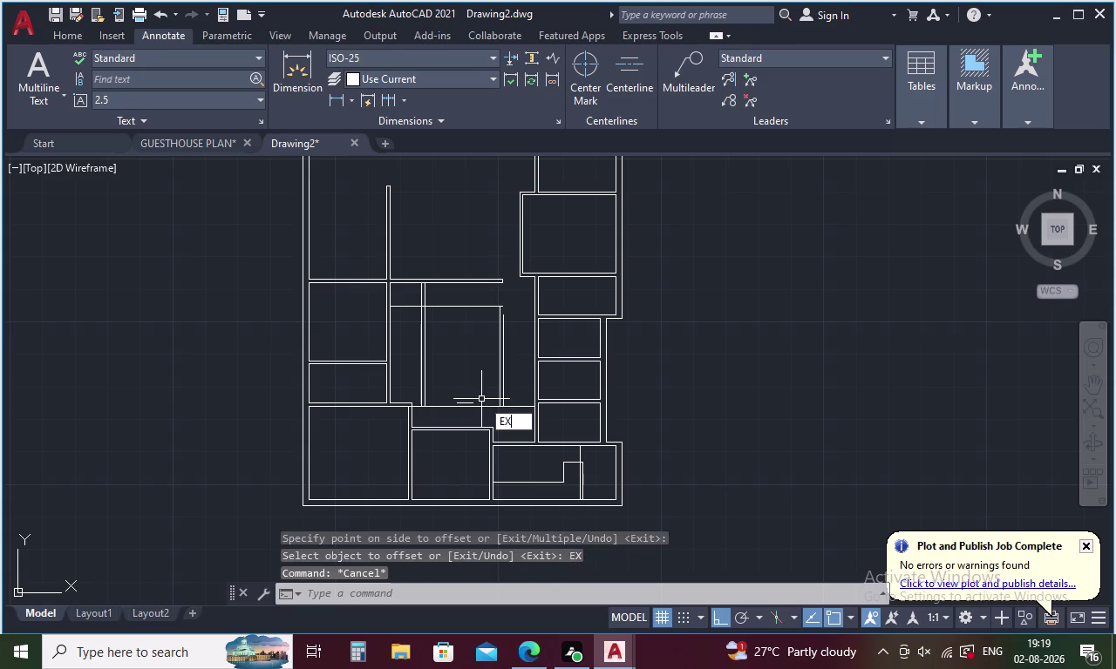
key(space)
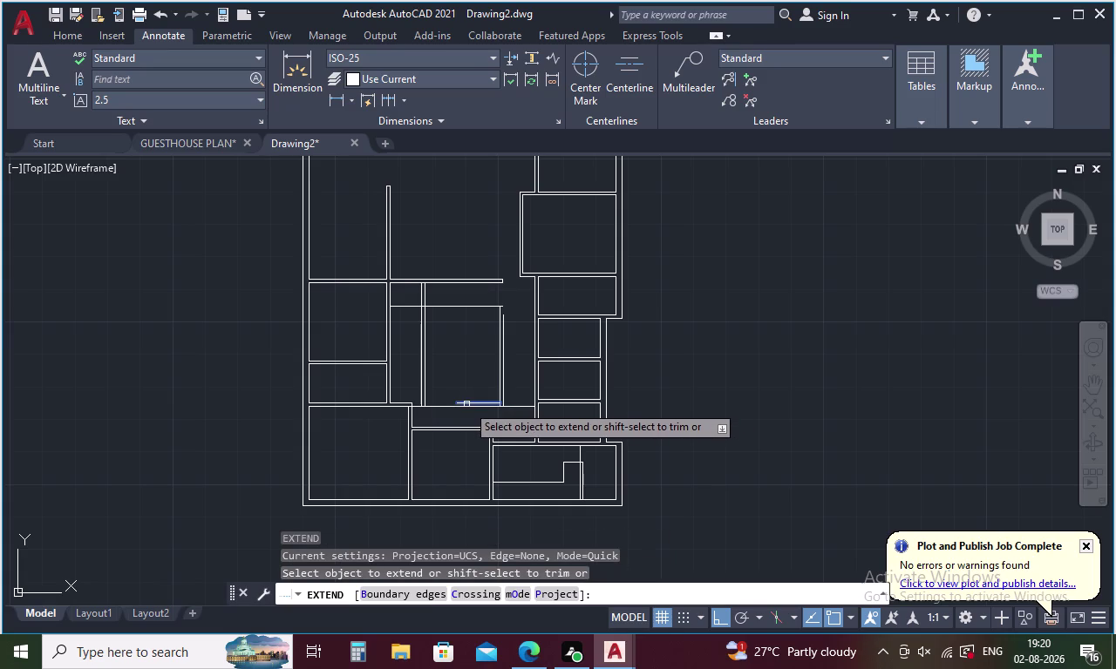
click(466, 406)
scroll(up, 3)
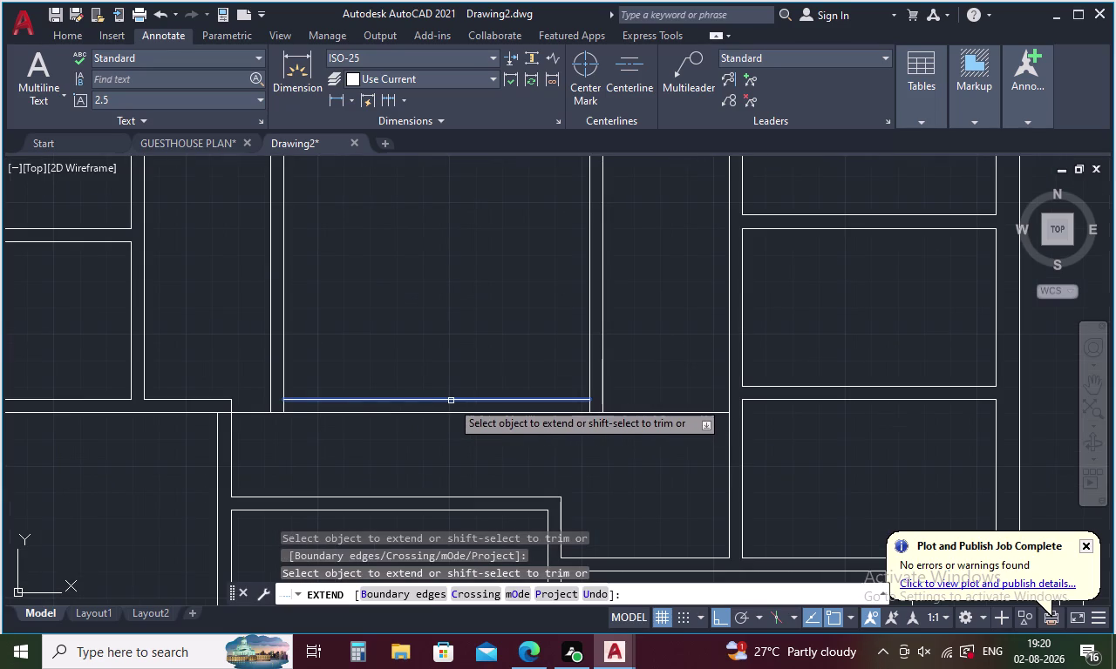
click(450, 401)
scroll(down, 3)
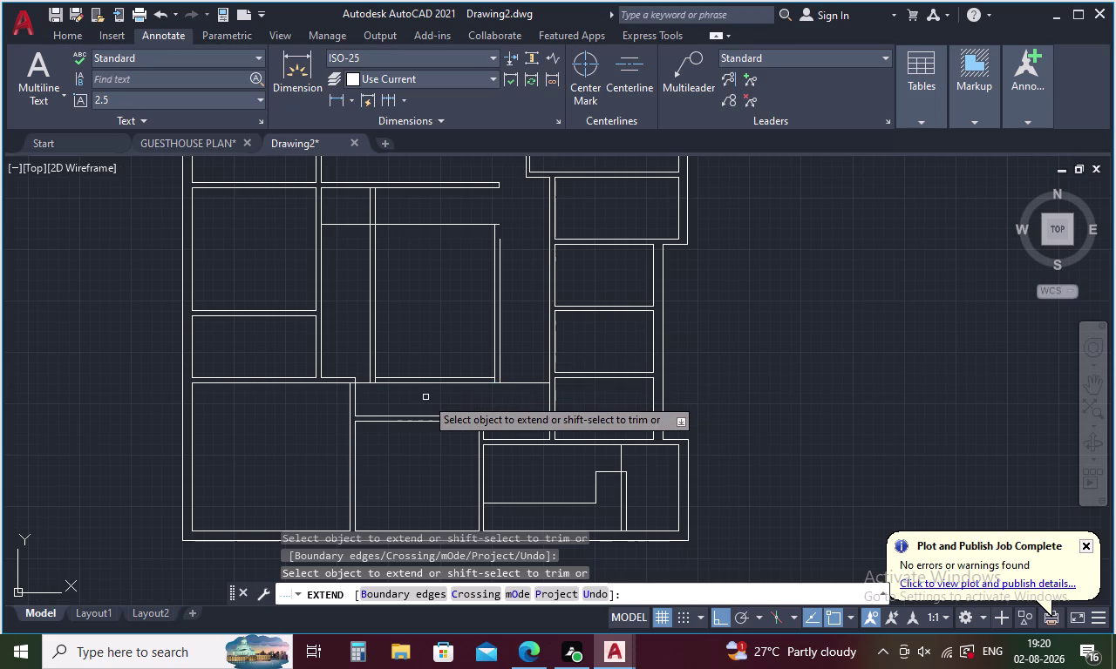
key(l)
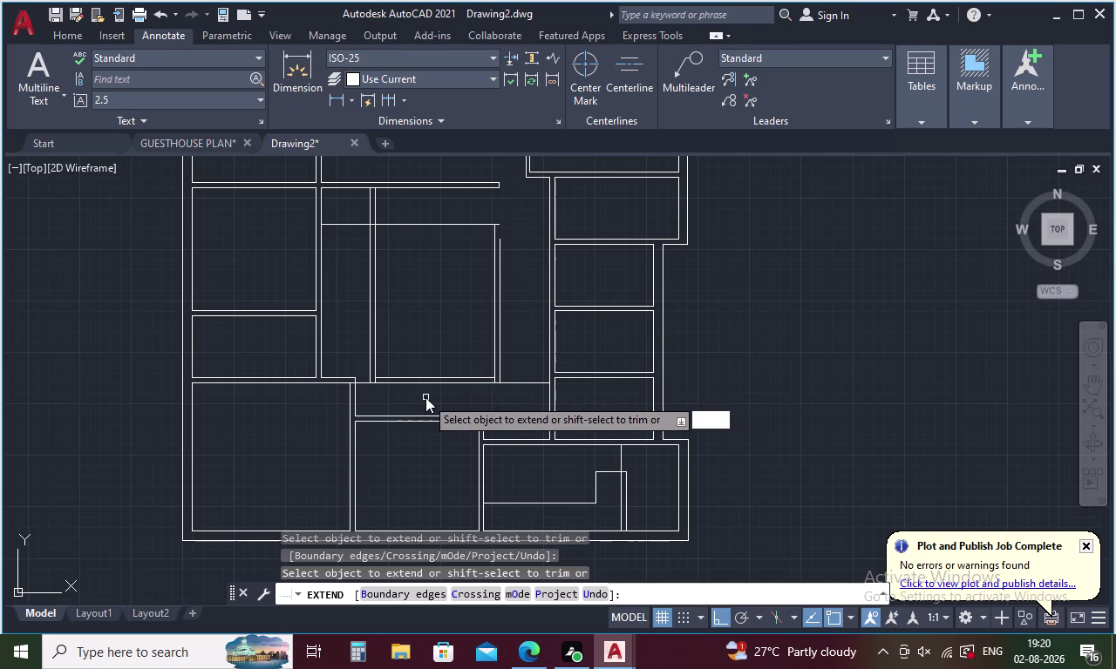
key(Return)
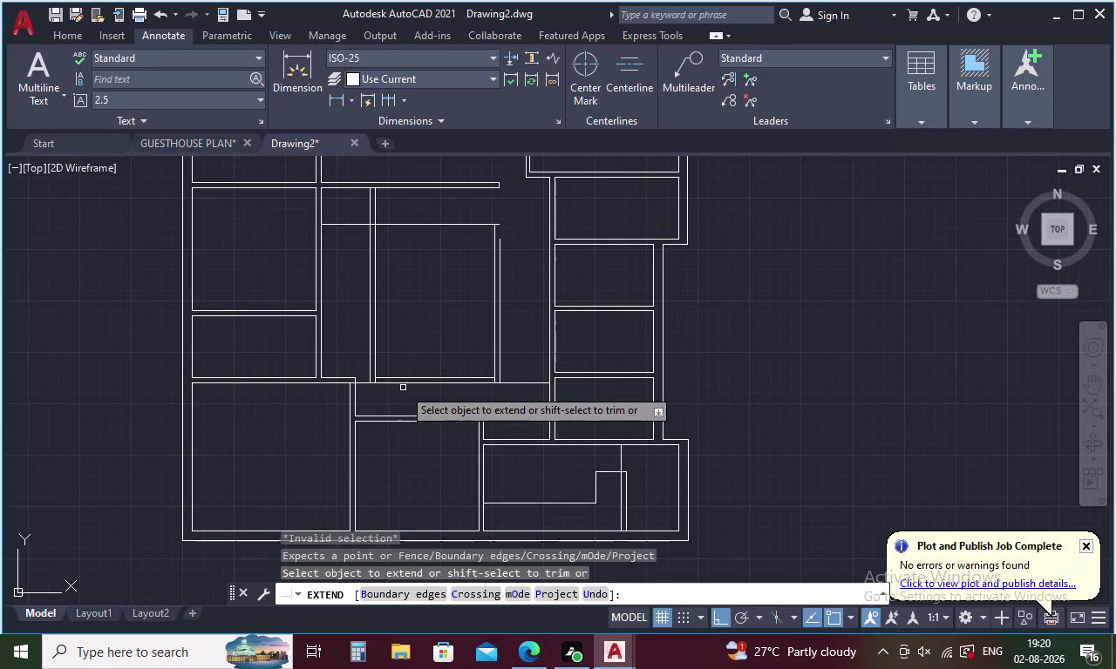
key(Escape)
key(l)
key(Return)
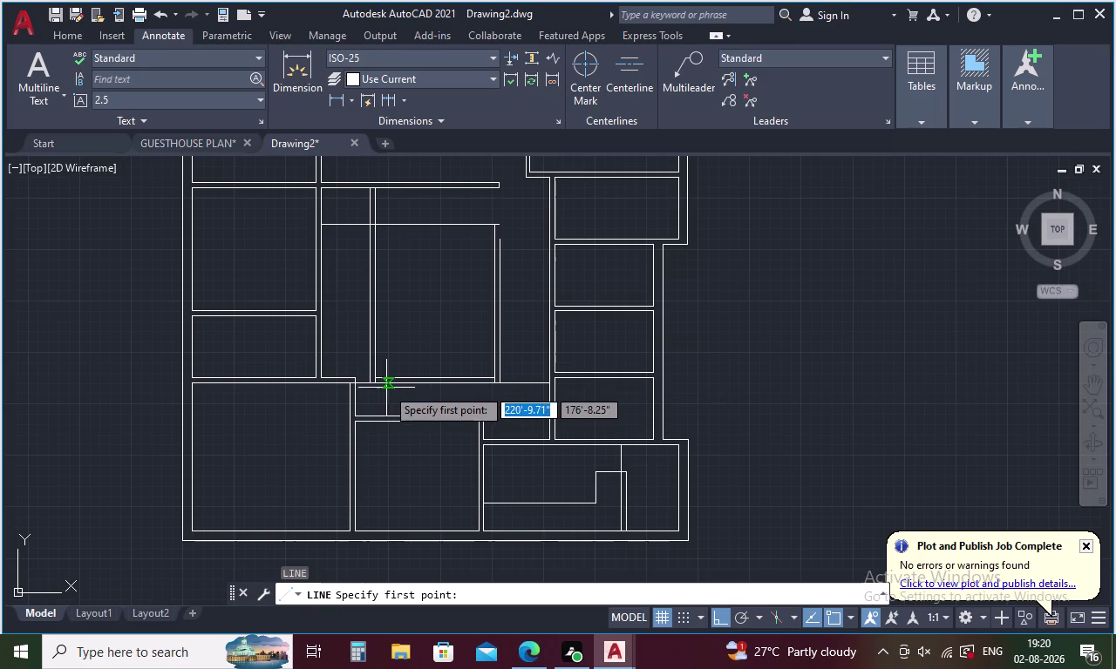
Begin and abandon several line attempts at the wall opening.
click(376, 373)
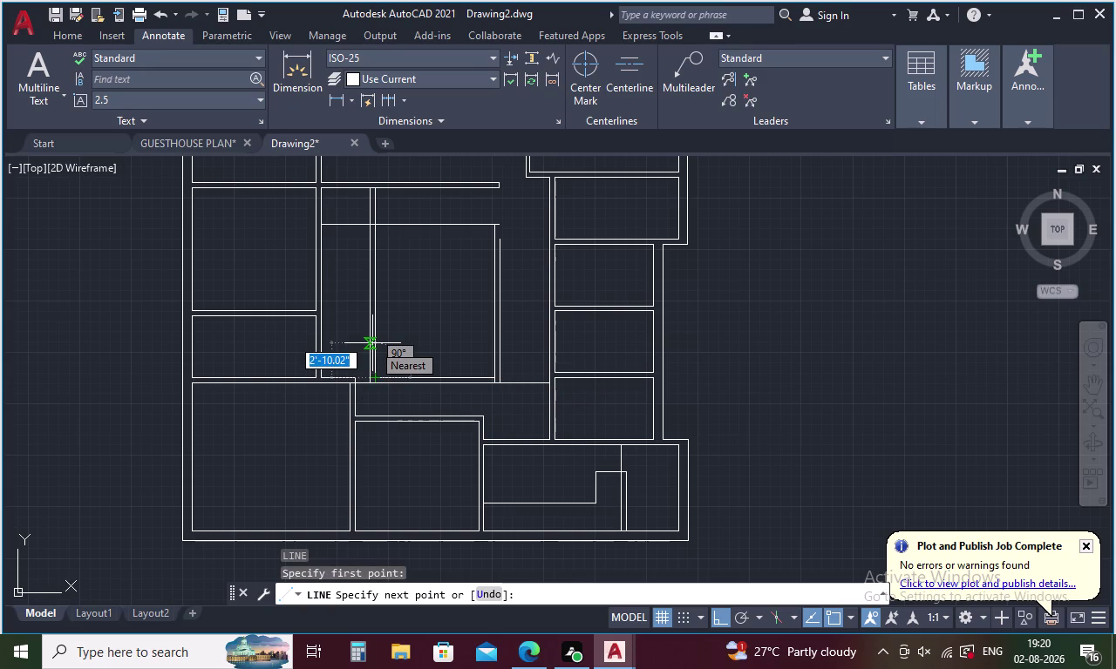
key(Escape)
key(l)
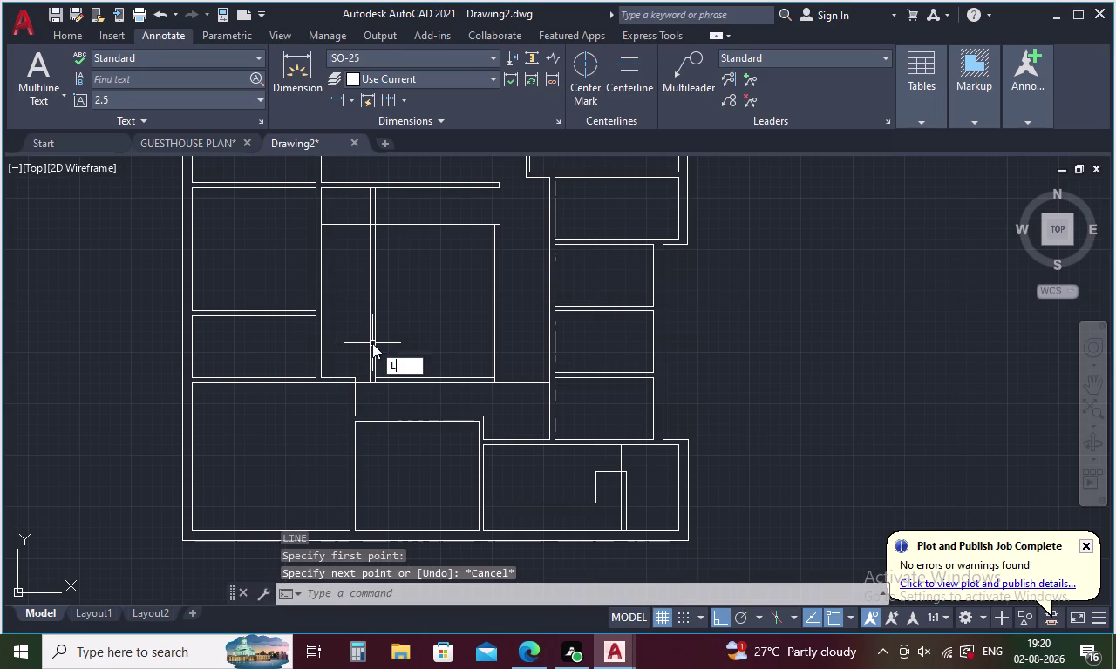
key(Return)
text(2')
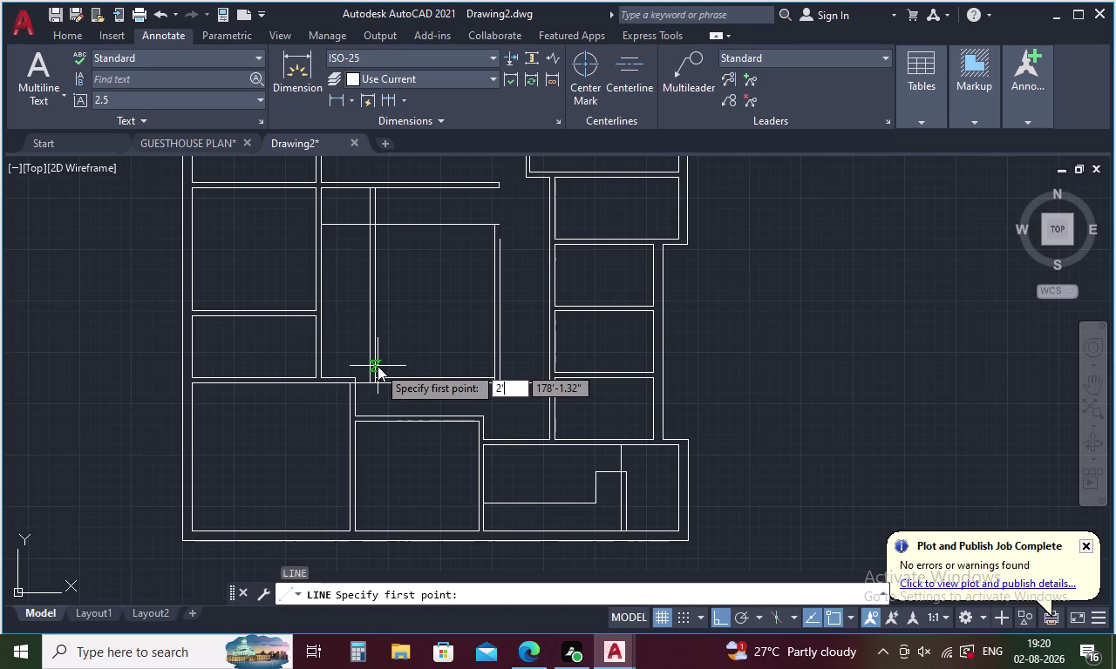
key(Return)
key(Escape)
key(Escape)
key(Escape)
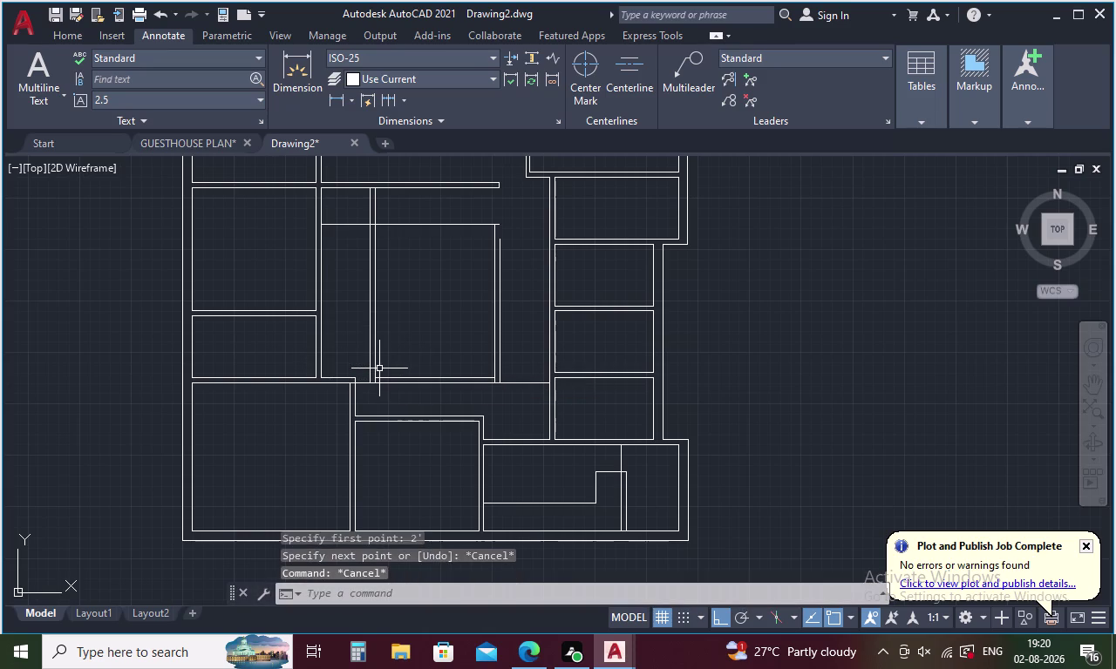
key(l)
key(Return)
Draw two 2' door segments from the wall corner, one of them upward.
click(379, 378)
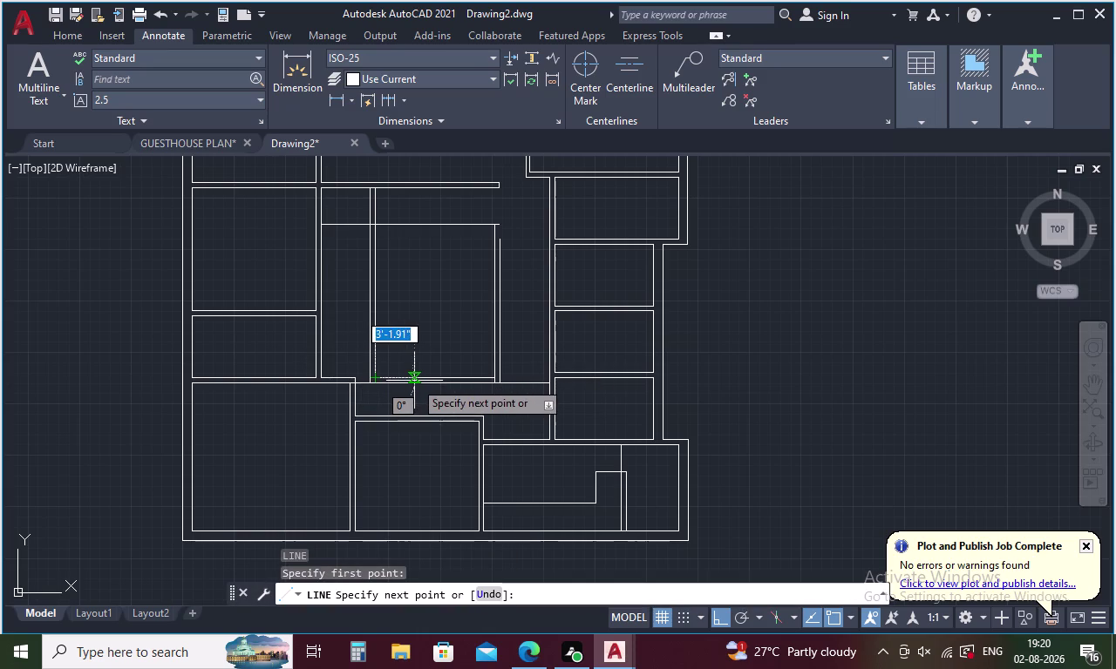
key(2)
key(apostrophe)
key(Return)
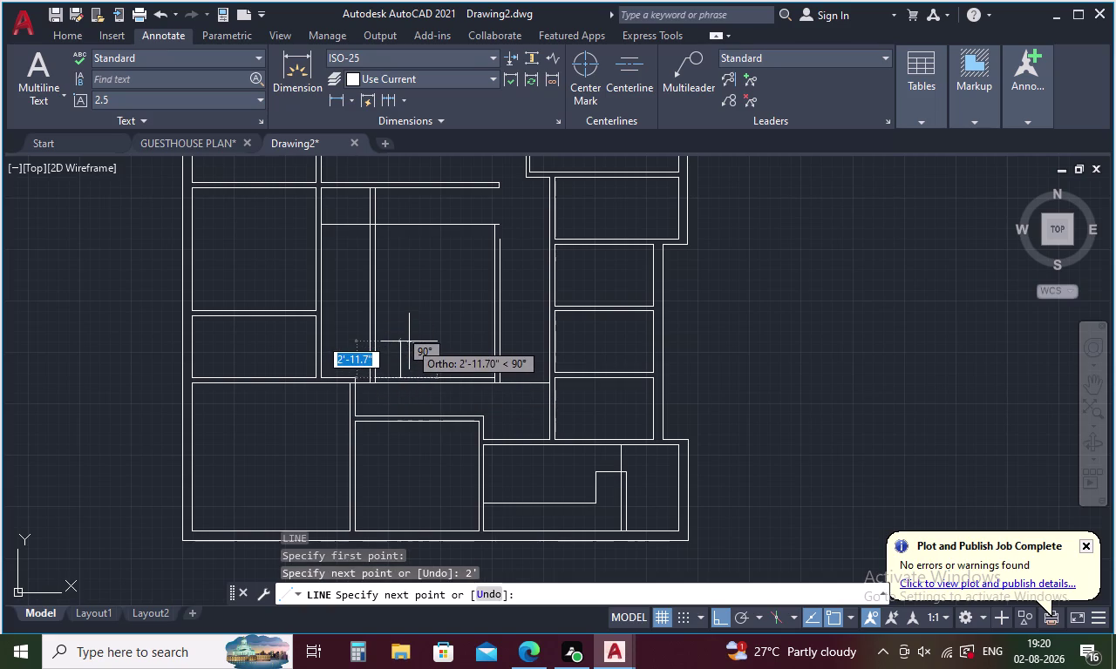
key(2)
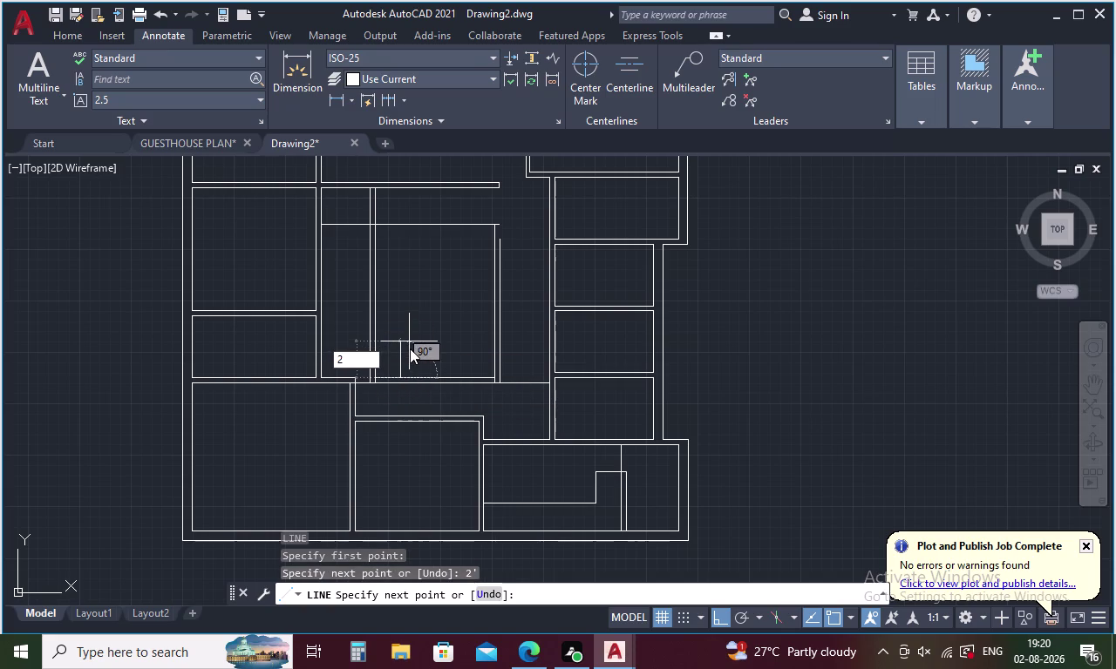
key(apostrophe)
key(Return)
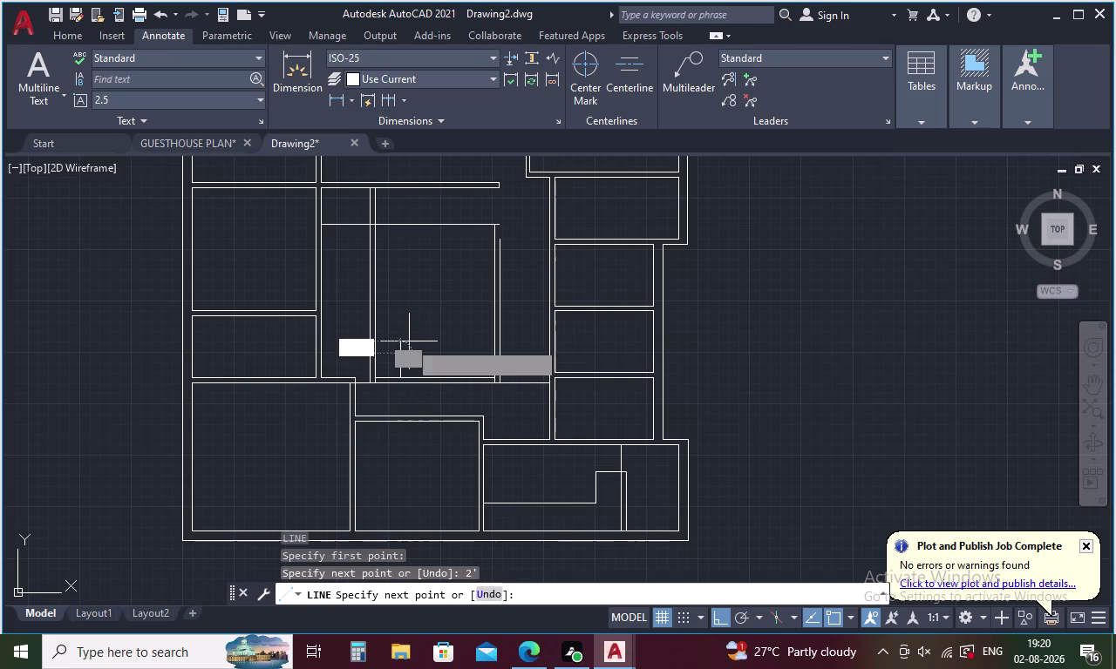
click(376, 356)
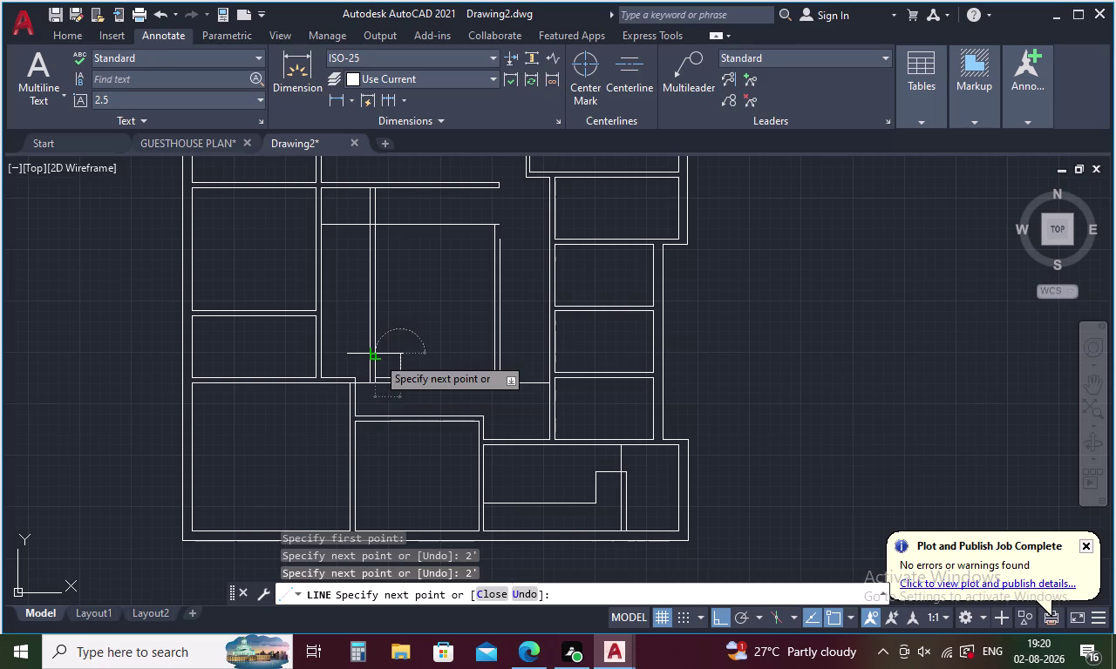
key(Escape)
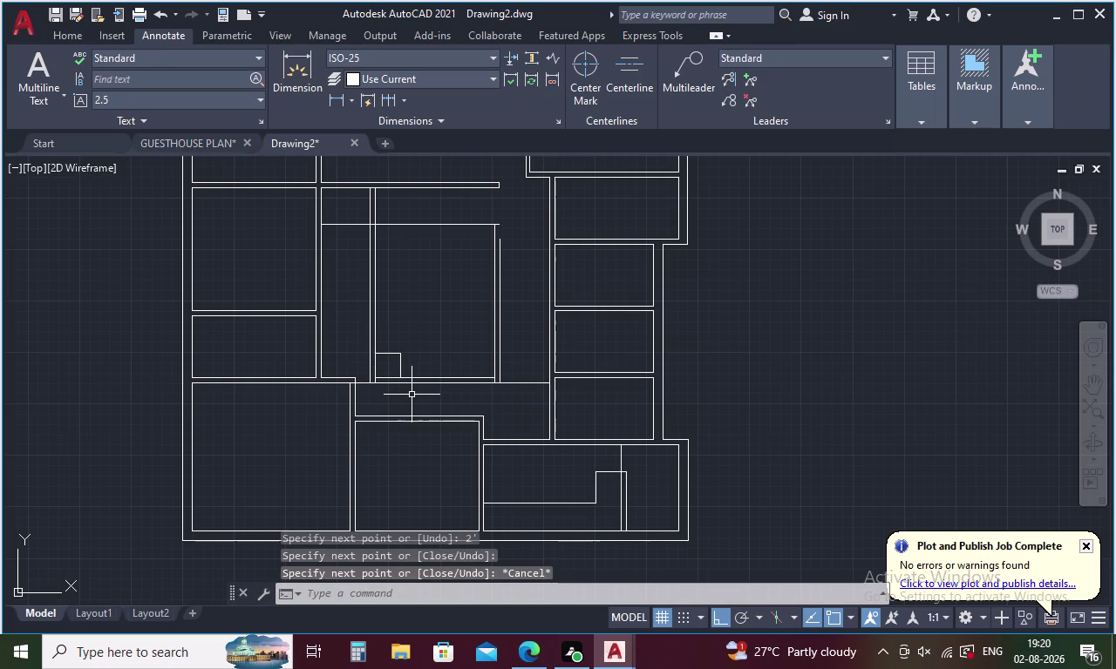
Draw a line from the door corner toward the square's top-left.
key(l)
key(Return)
click(396, 373)
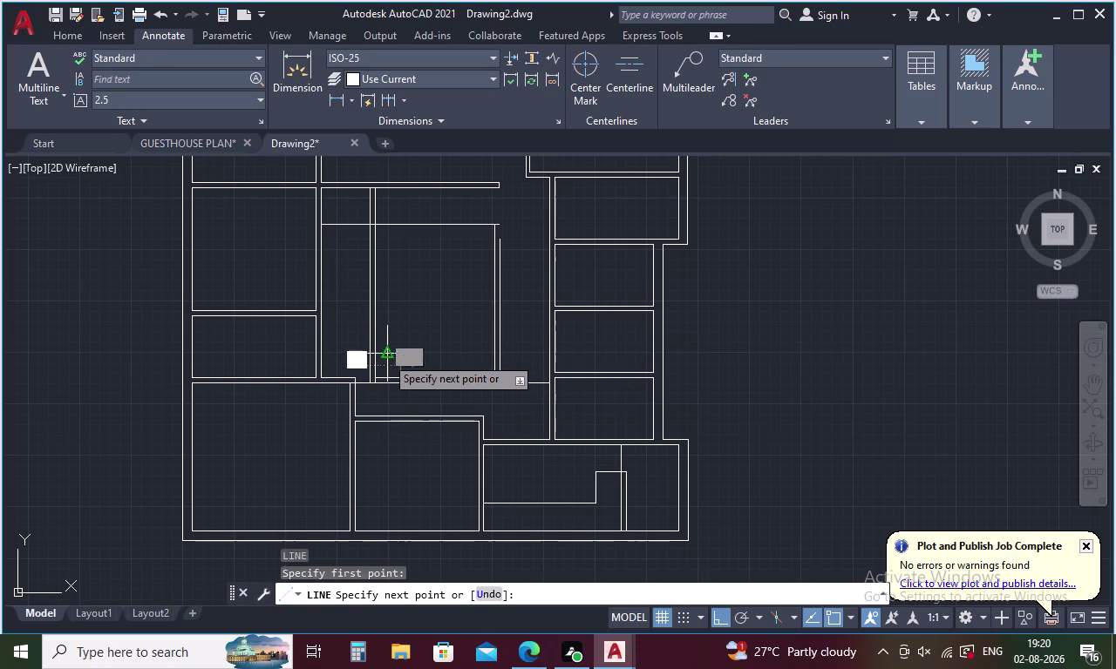
scroll(up, 3)
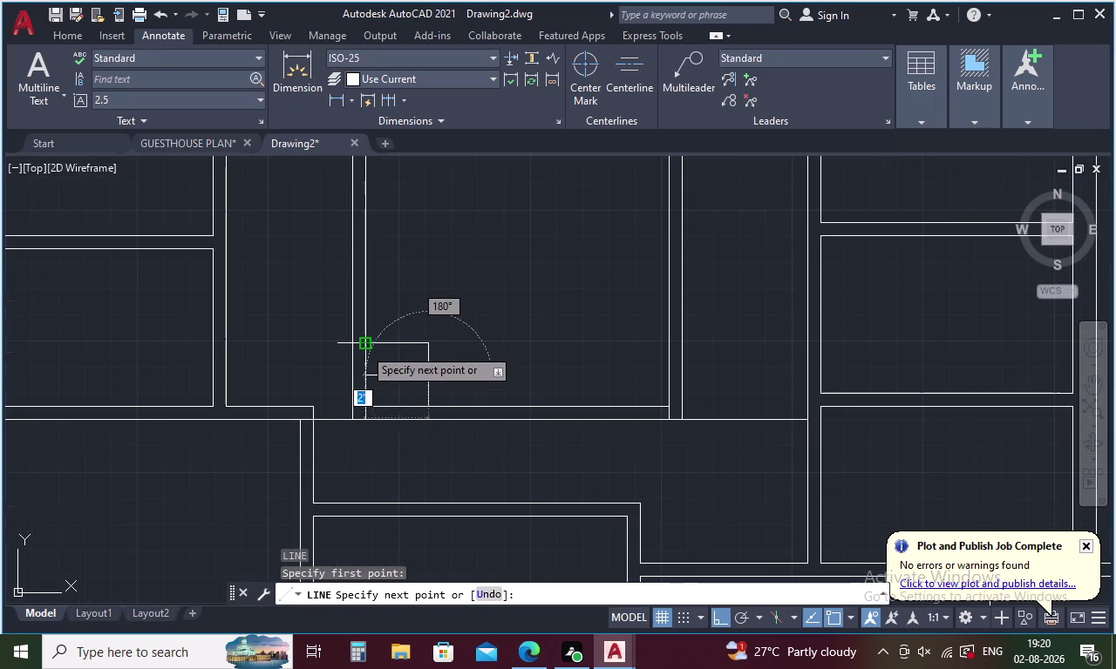
click(362, 345)
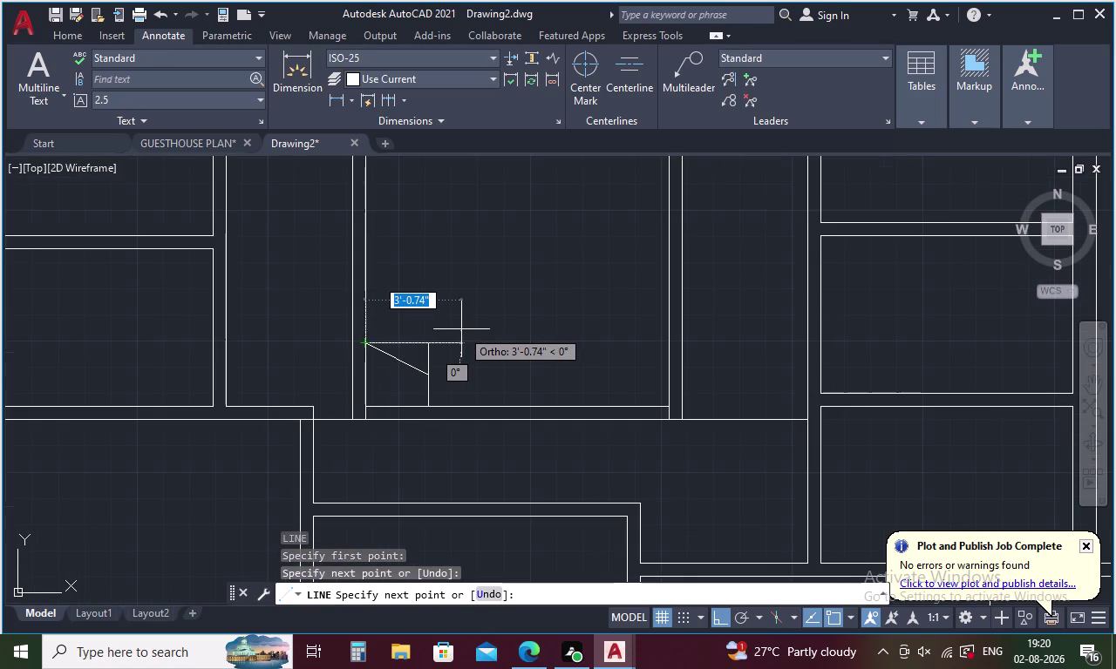
key(Escape)
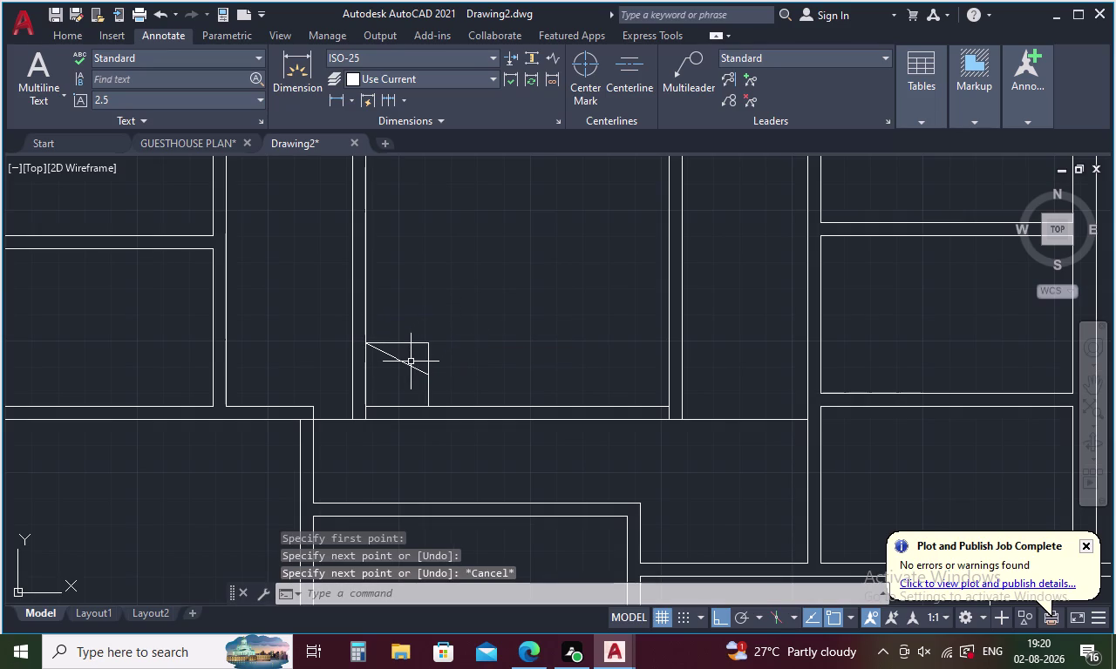
Replace the old diagonal with one from the square's top-left to bottom-right corner.
click(408, 363)
key(Delete)
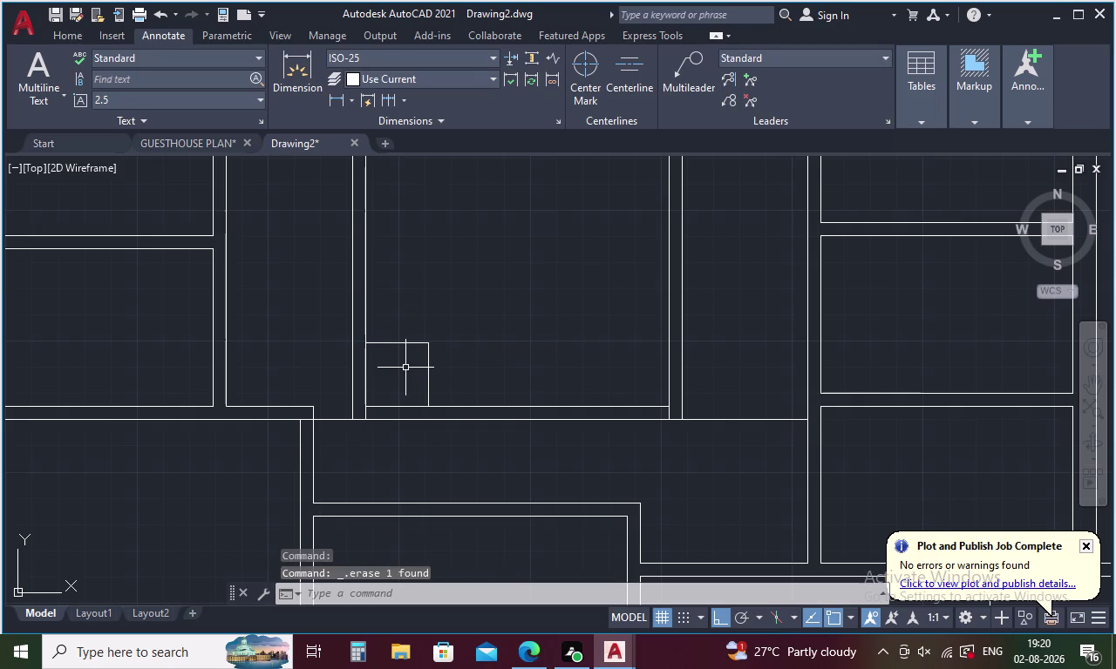
key(l)
key(Return)
click(364, 347)
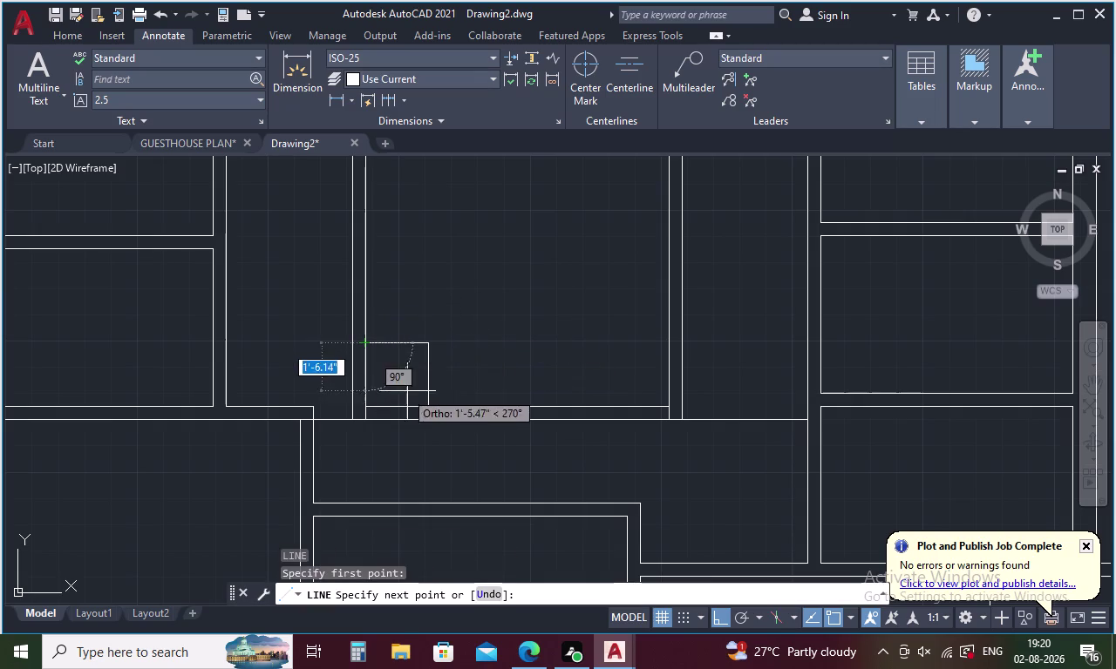
click(428, 399)
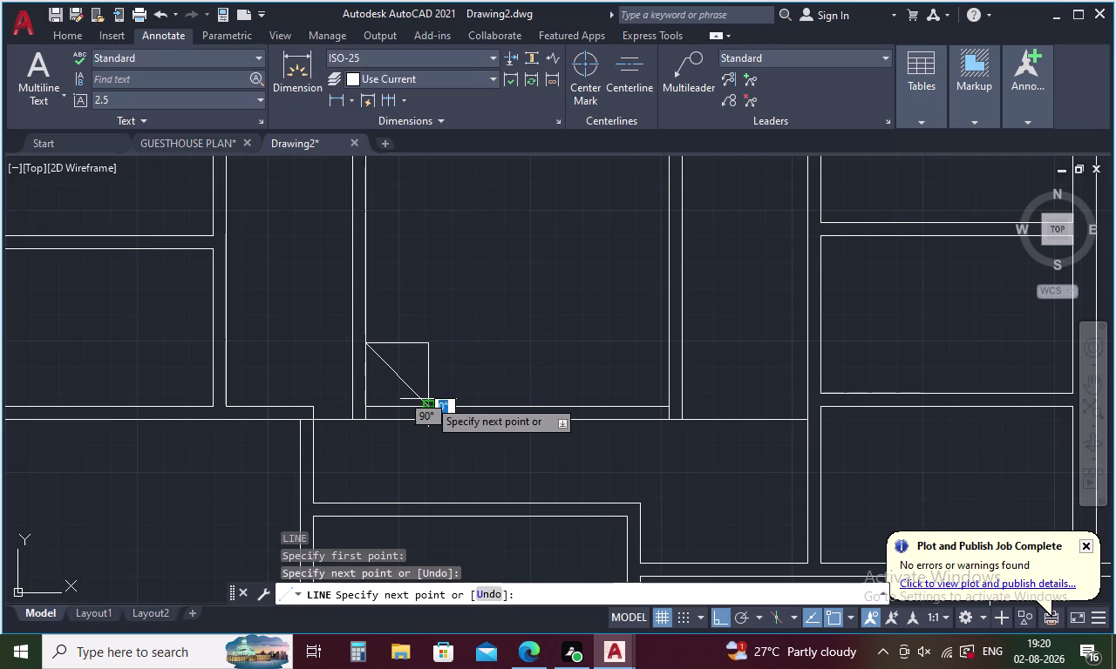
key(Escape)
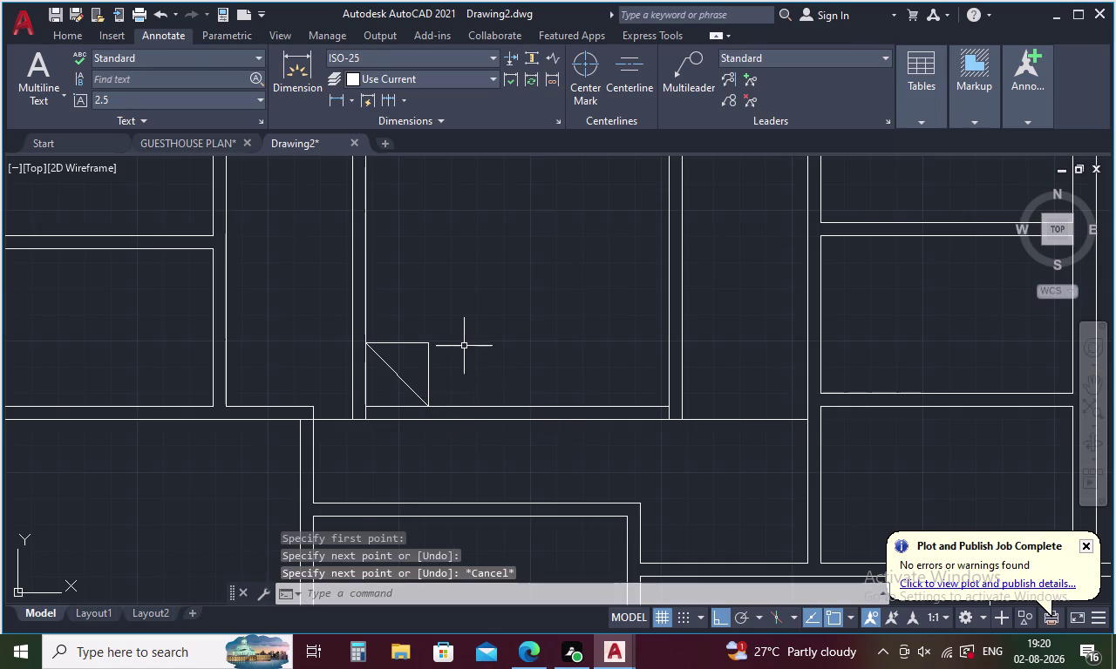
scroll(down, 3)
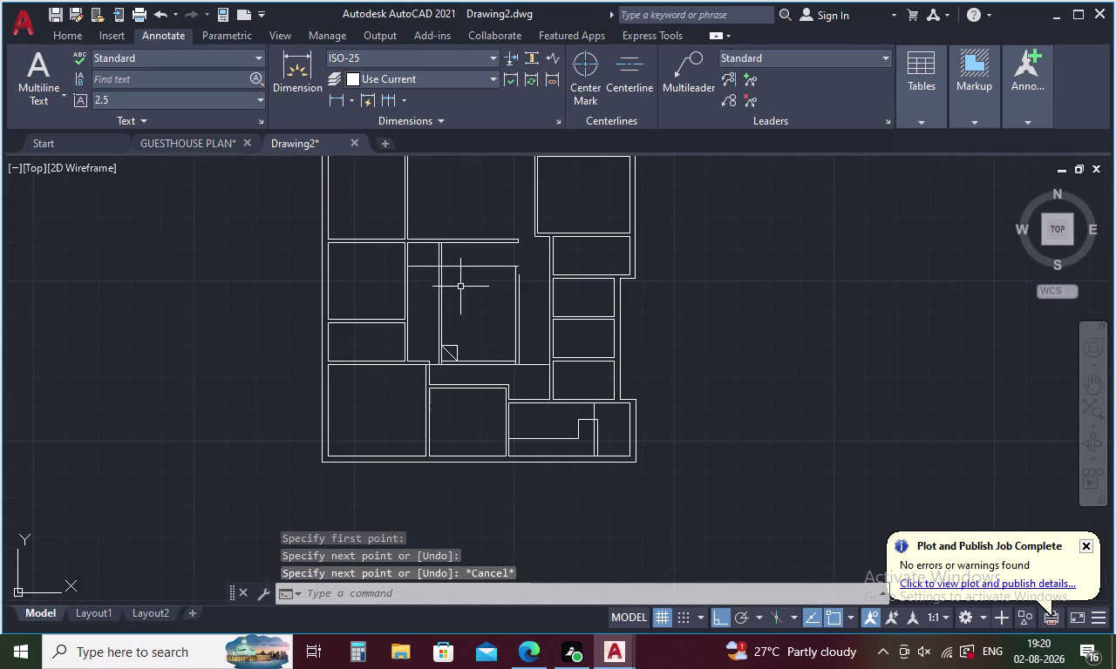
Cancel the mistyped KL command and the partial command entry.
text(KL)
key(Return)
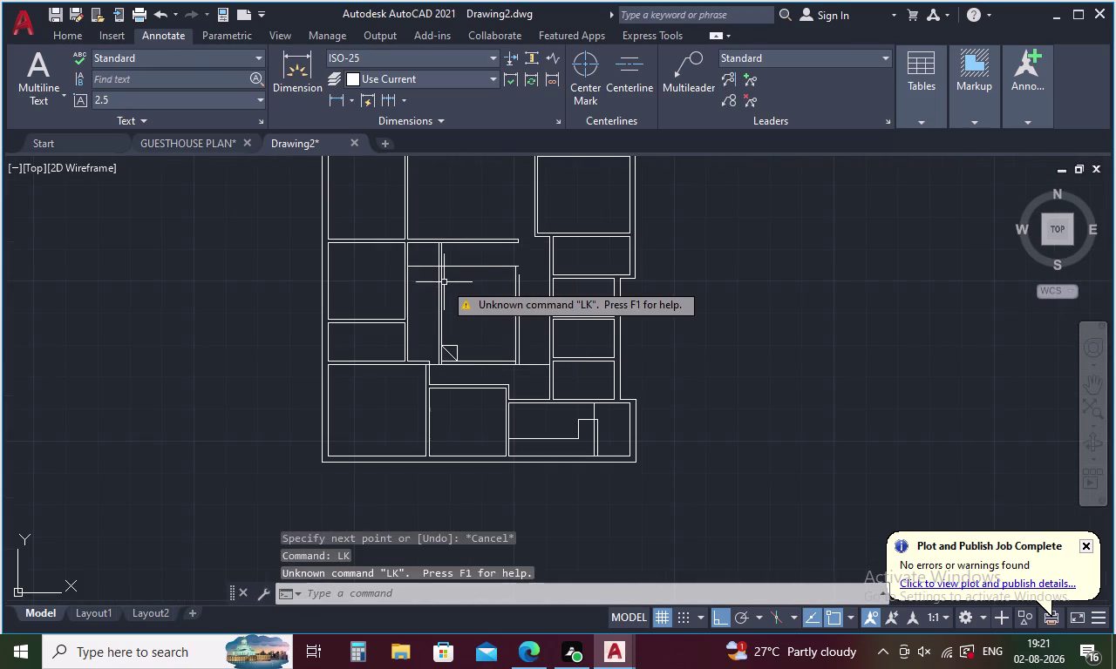
scroll(up, 3)
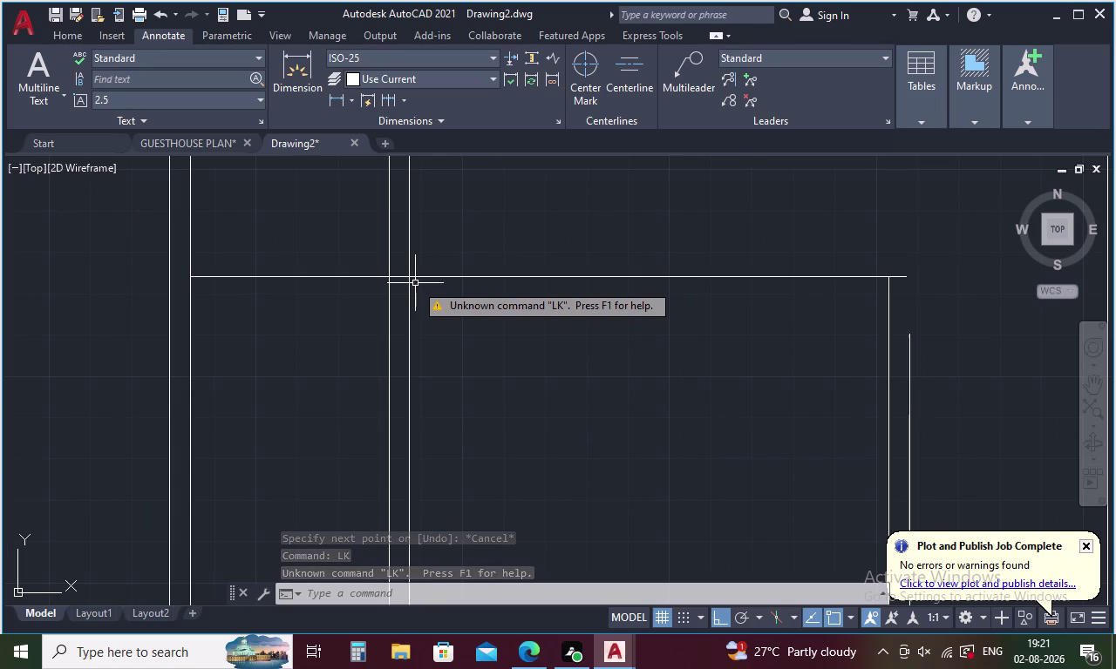
key(t)
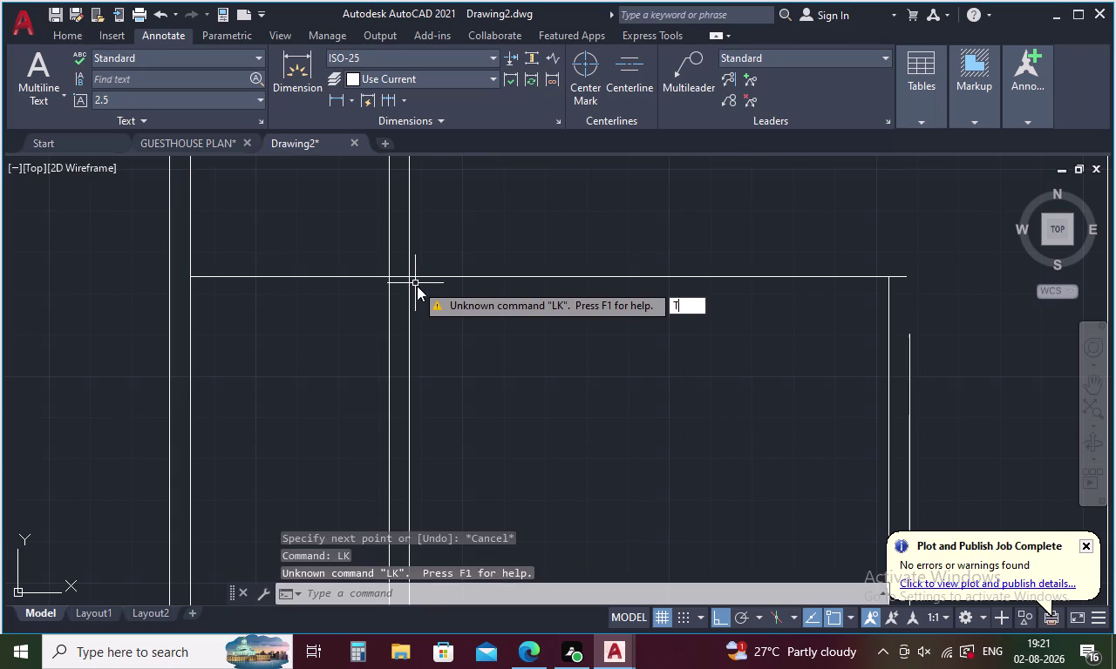
key(Escape)
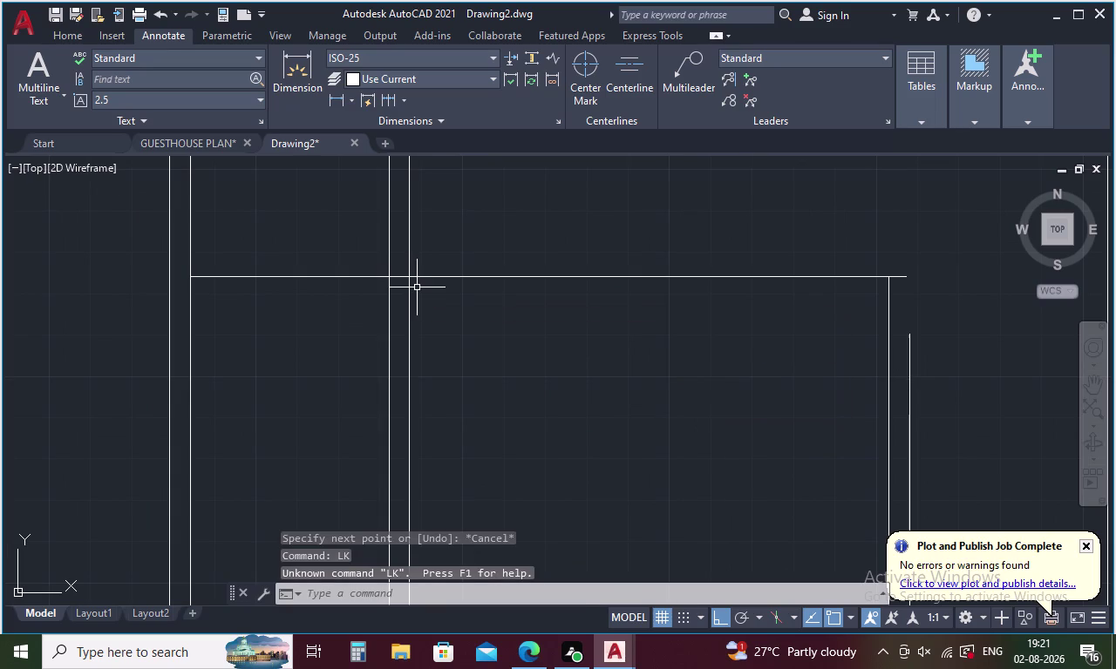
scroll(down, 3)
scroll(up, 3)
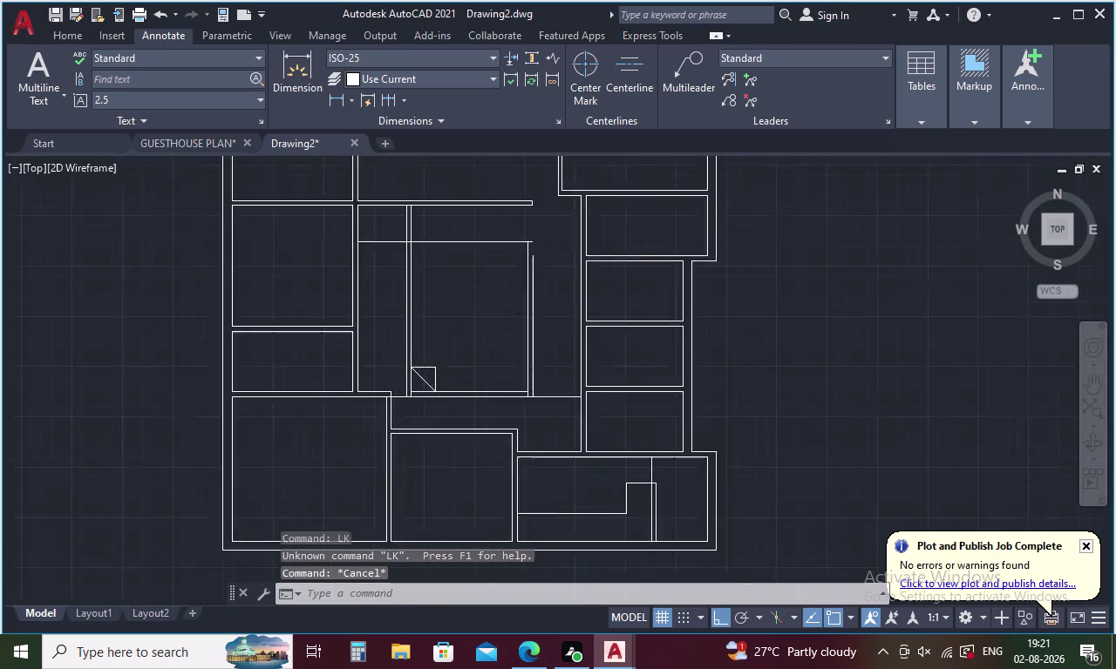
key(Escape)
Start TRIM, then cancel it and dismiss the command suggestions.
text(T)
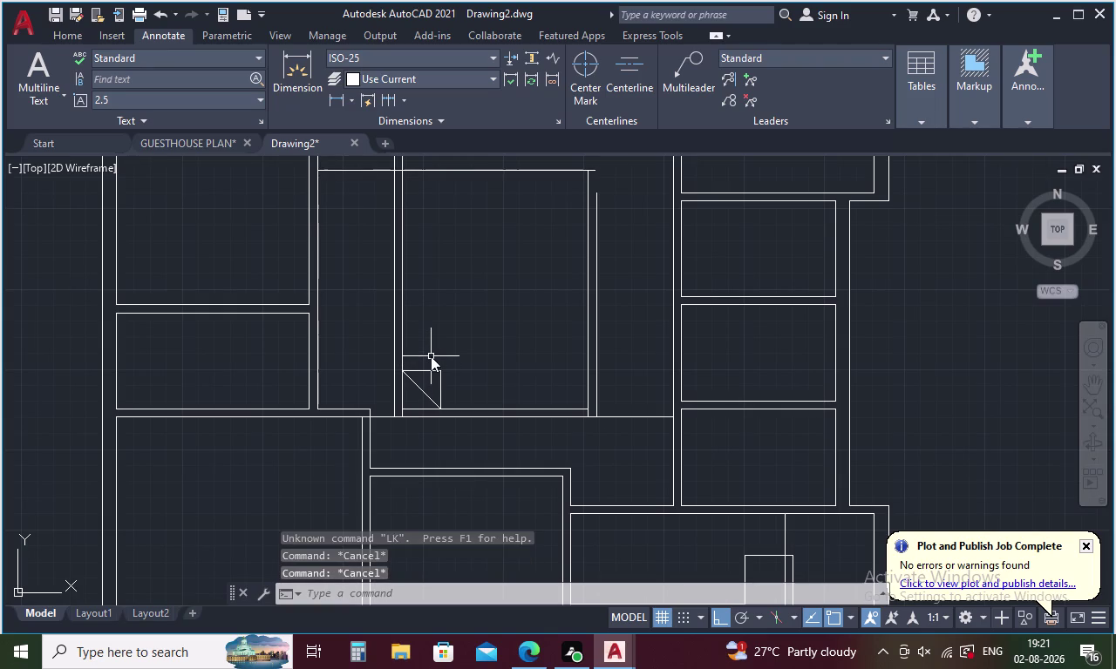
text(R)
key(space)
key(space)
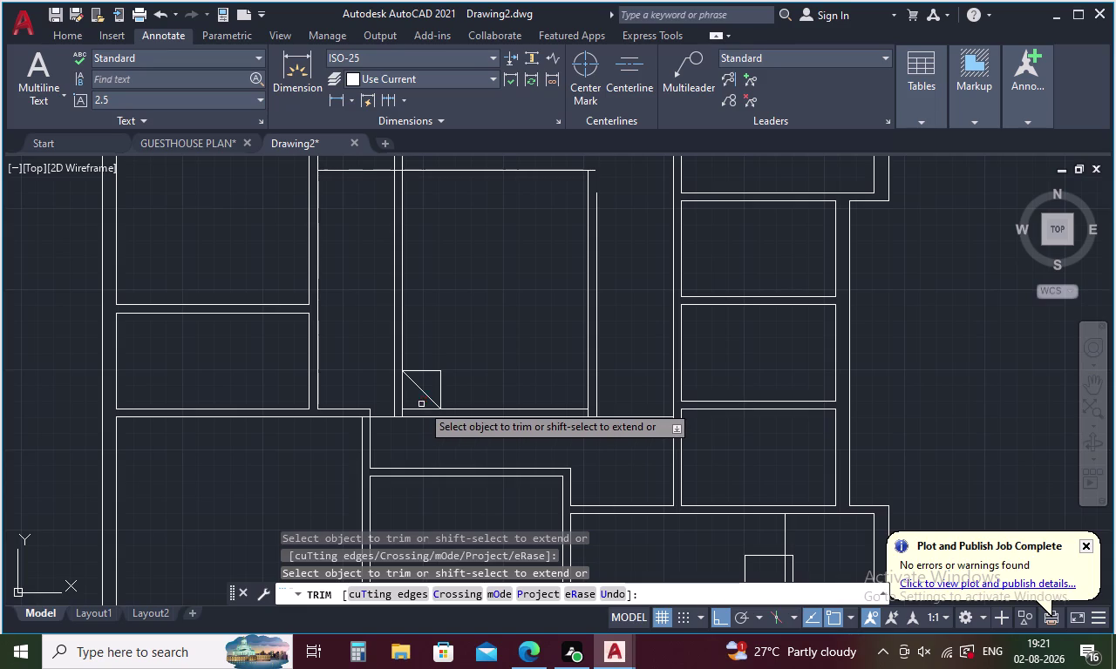
key(Escape)
key(o)
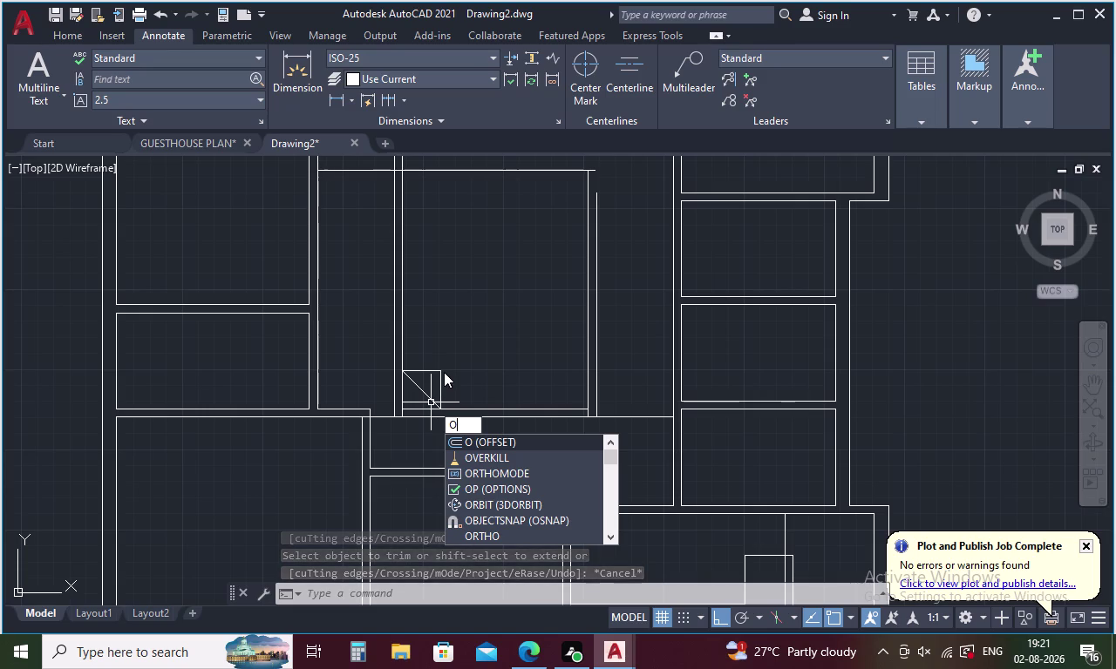
key(Escape)
Erase the door square's diagonal and edge, then start saving with Ctrl+S.
drag(442, 368, 414, 394)
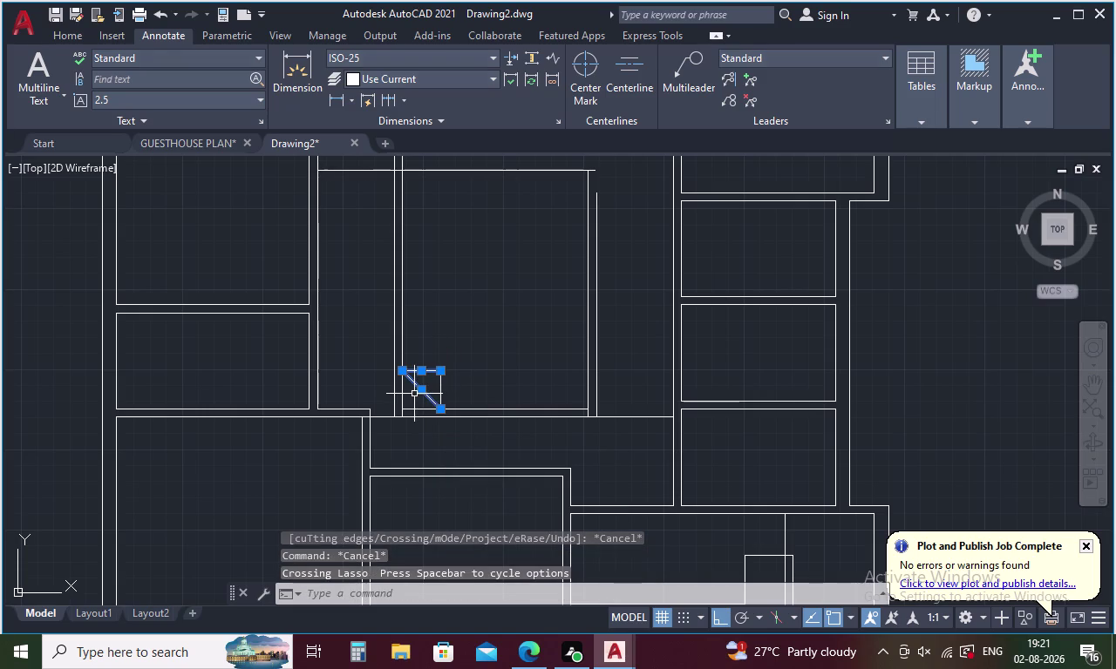
key(Delete)
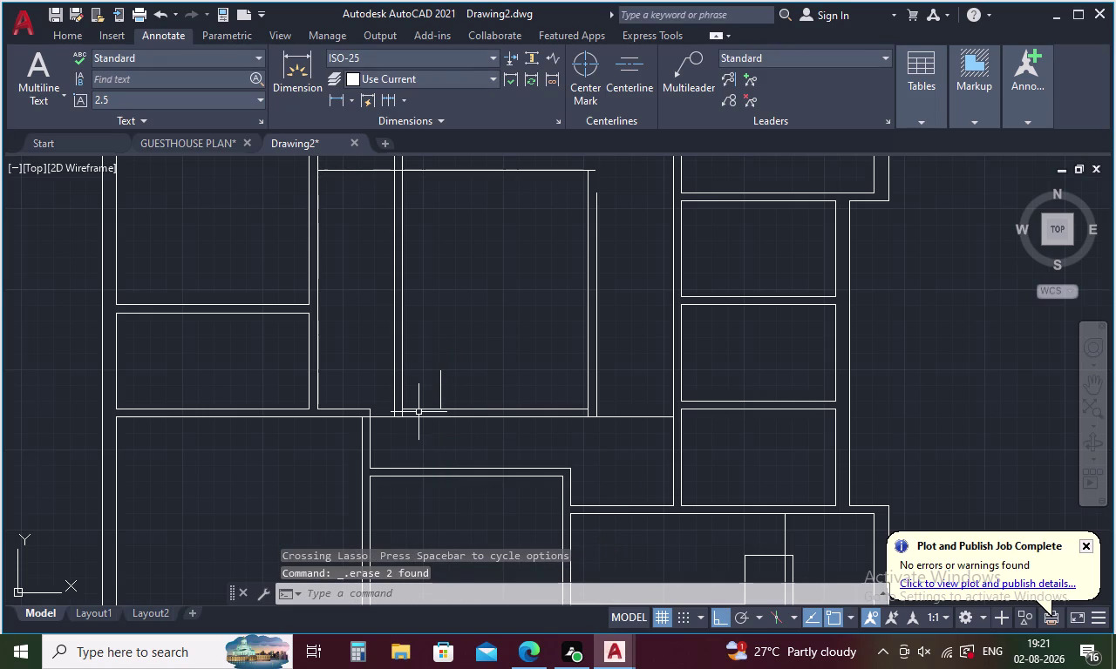
key(ctrl+s)
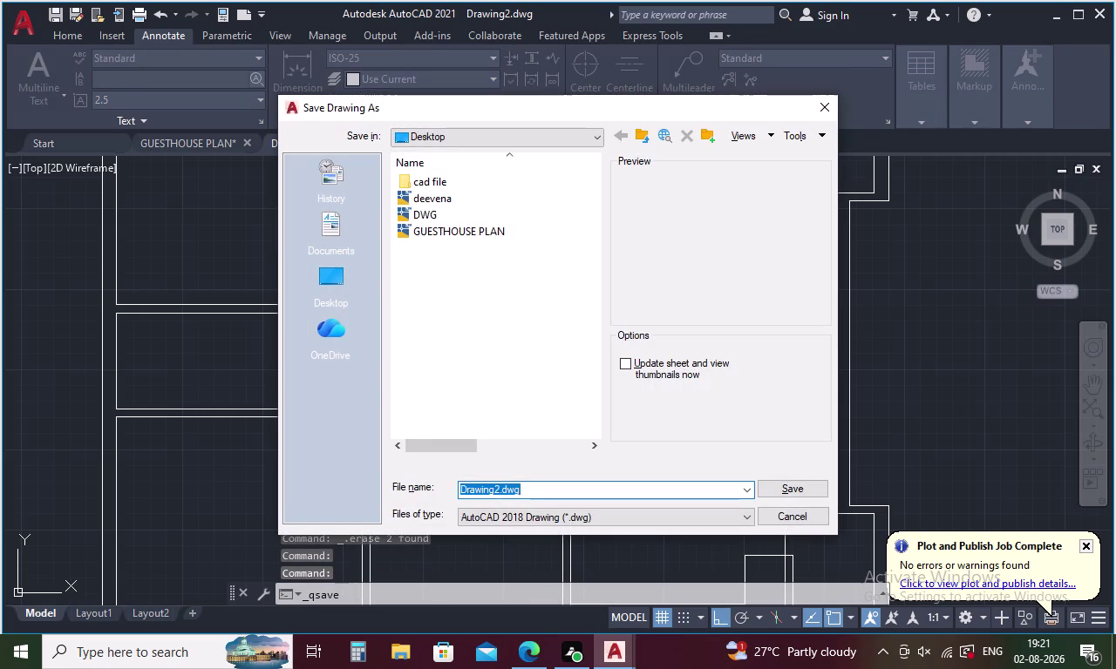
Replace the default file name with 'OFFICE BUILDING PLAN' and save it on the Desktop.
click(534, 489)
key(BackSpace)
key(BackSpace)
key(BackSpace)
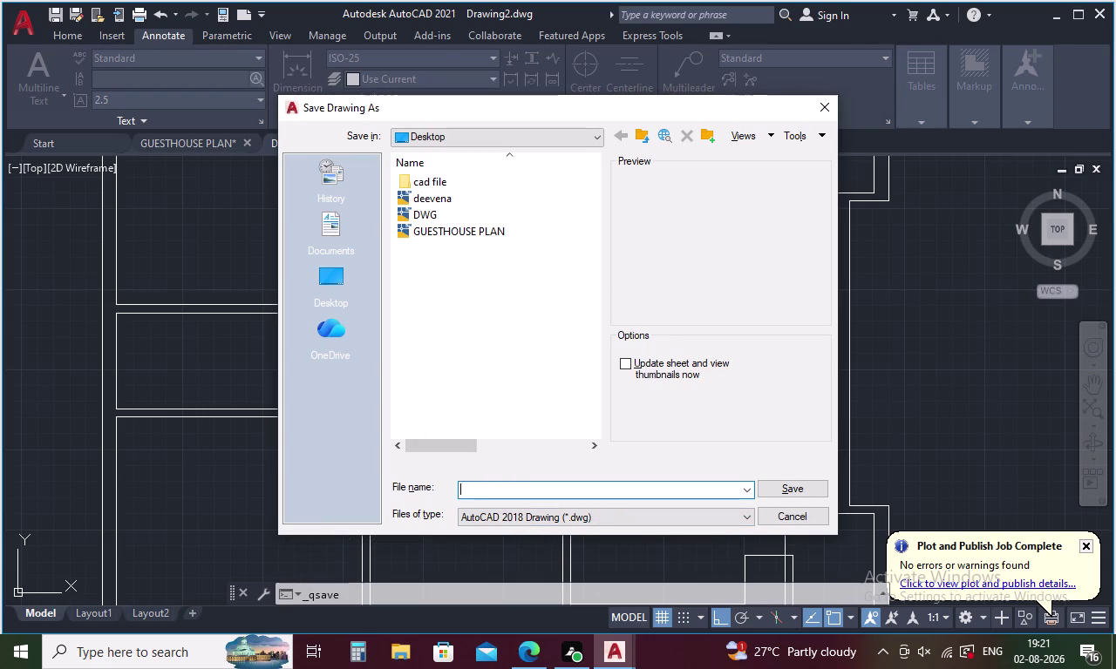
text(OFFIC)
text(E BUI)
text(LDING)
key(space)
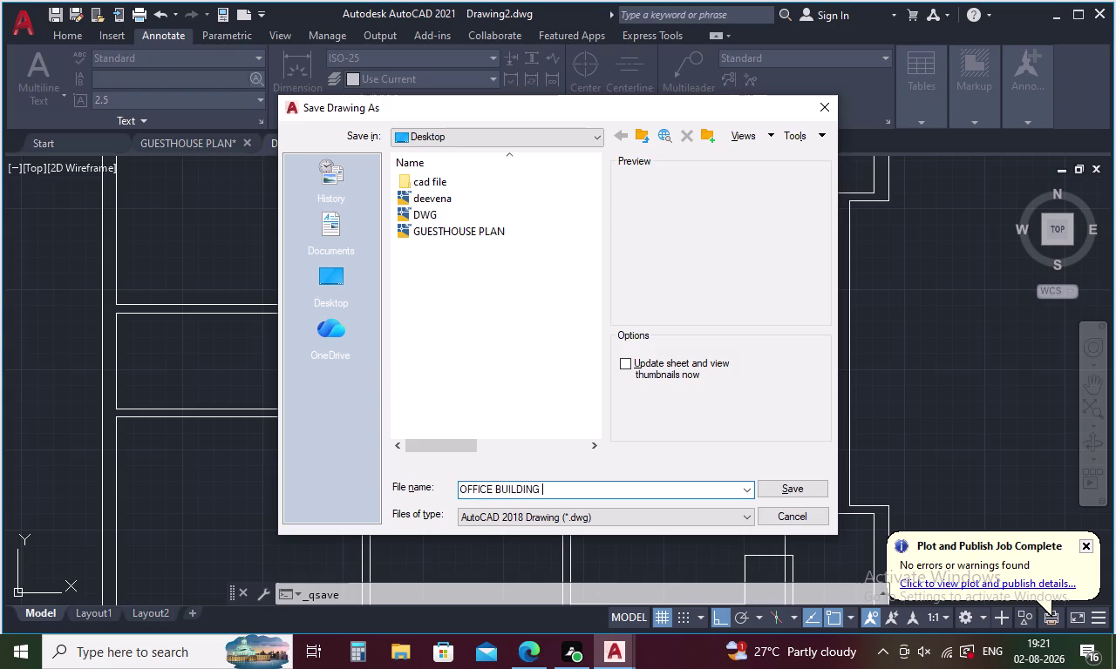
text(PLAN)
click(316, 294)
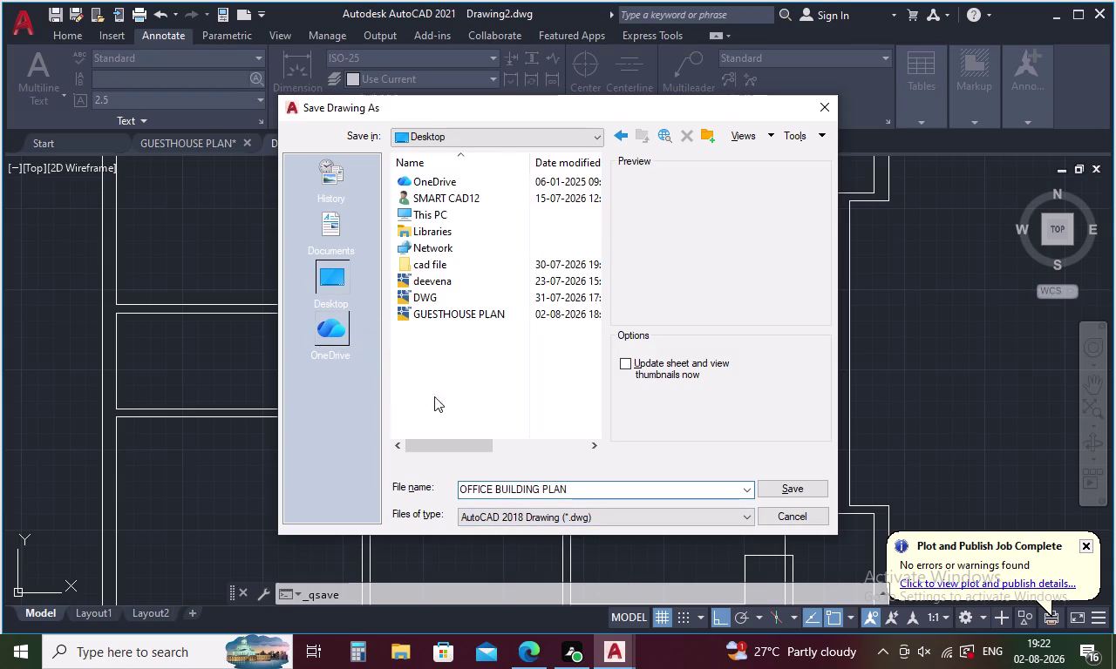
click(800, 484)
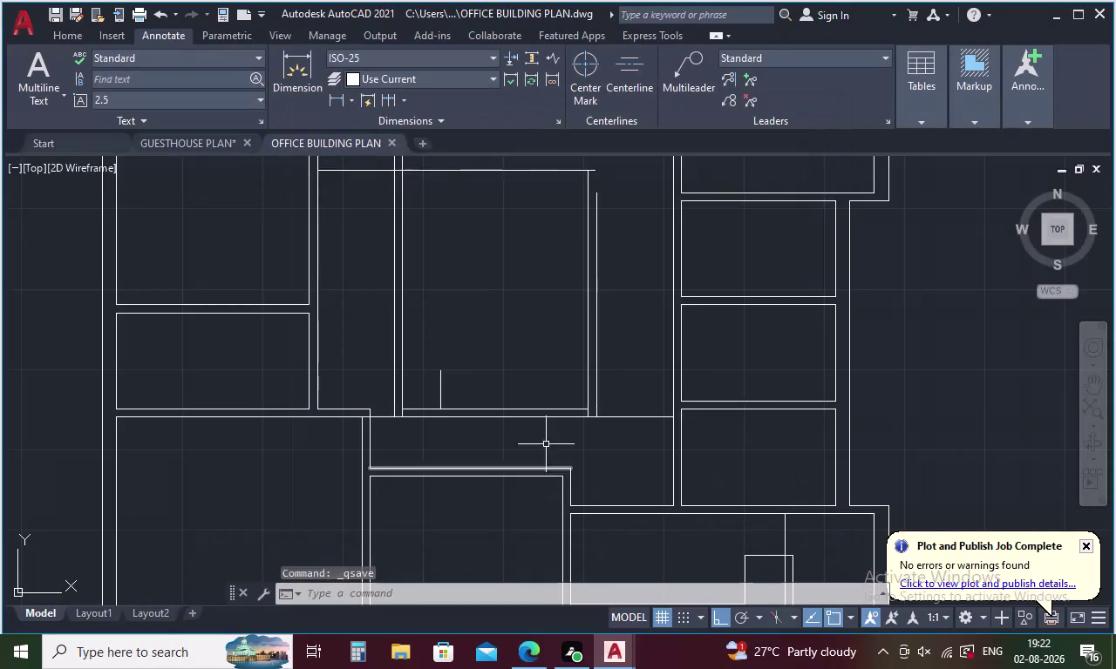
Delete the leftover short wall stub at the opening.
scroll(down, 3)
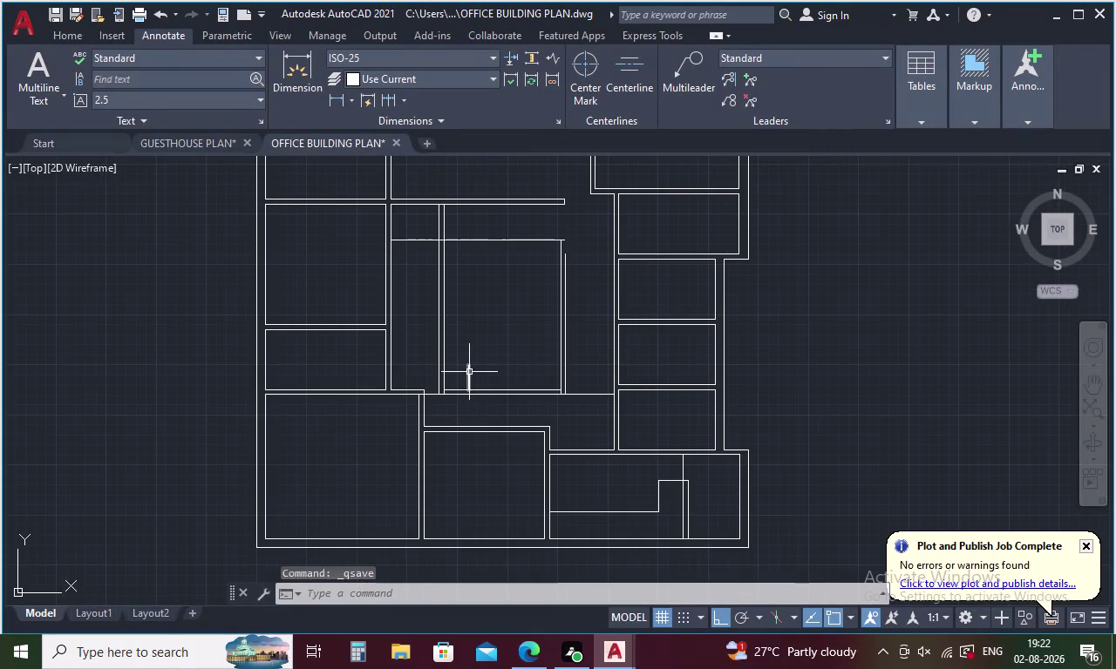
click(469, 372)
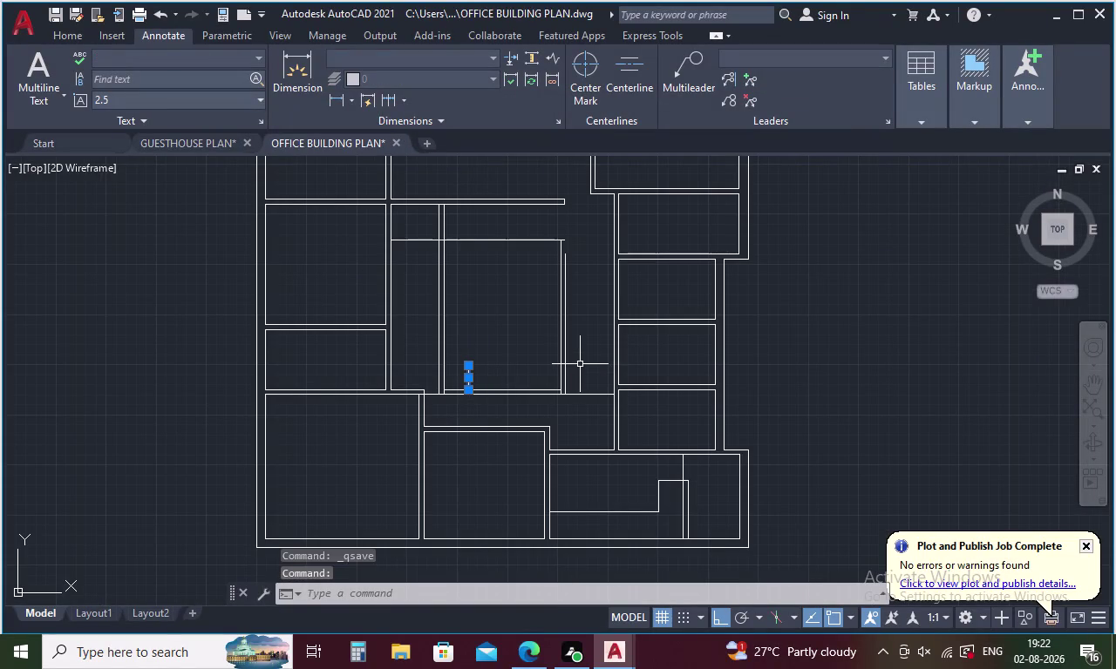
key(Delete)
Draw the door square's two-foot sides from the wall corner.
key(l)
key(Return)
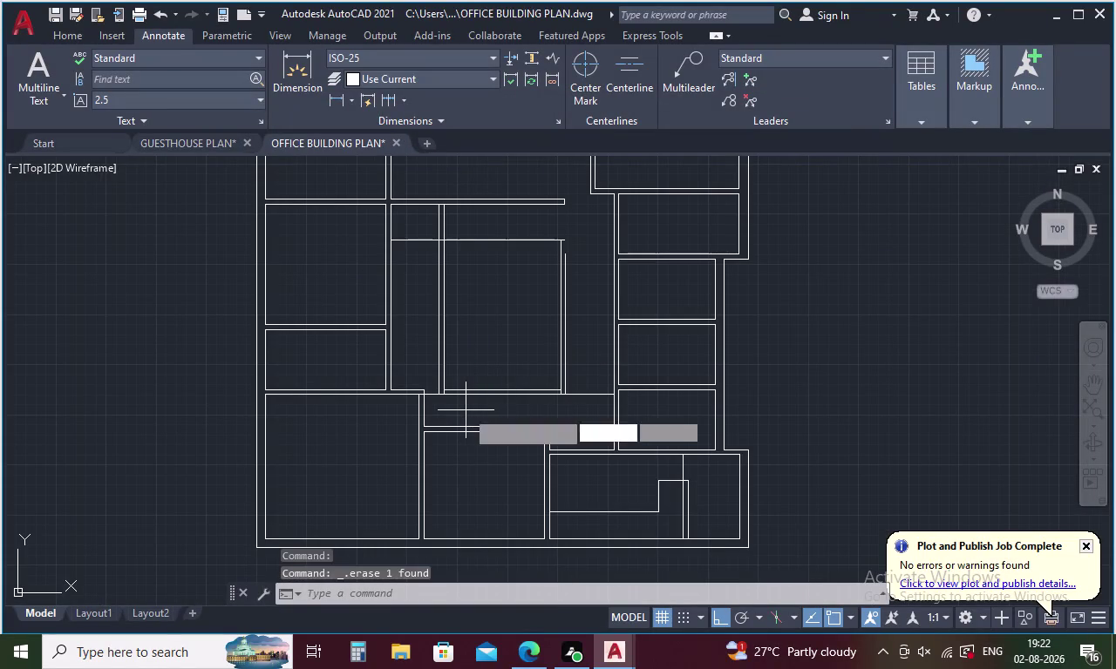
scroll(up, 3)
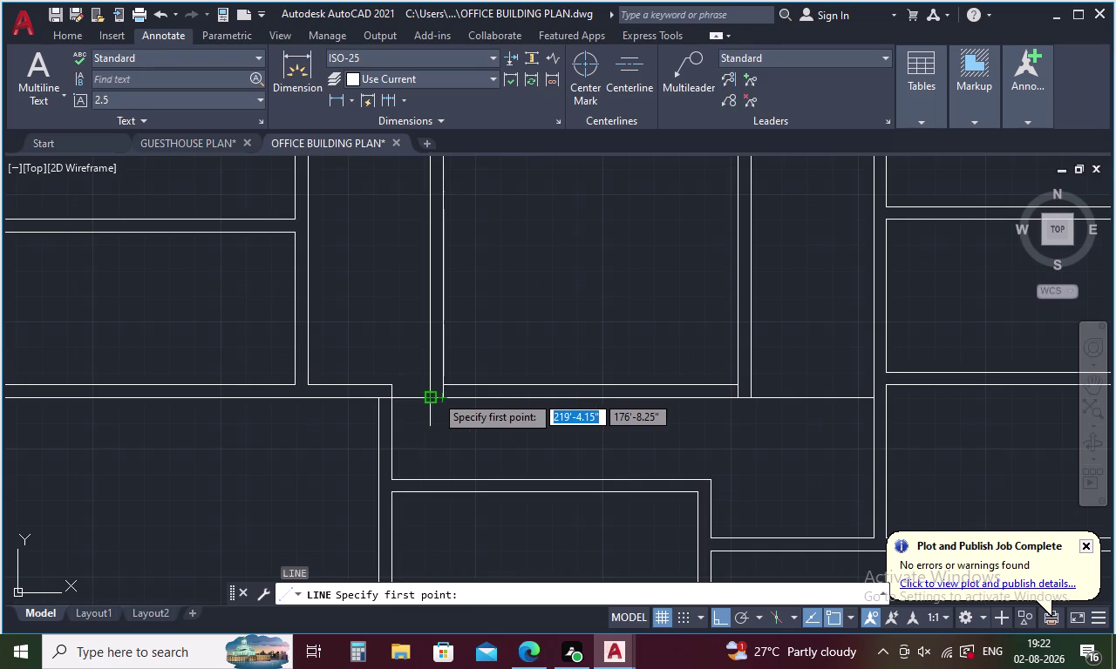
click(435, 395)
text(2)
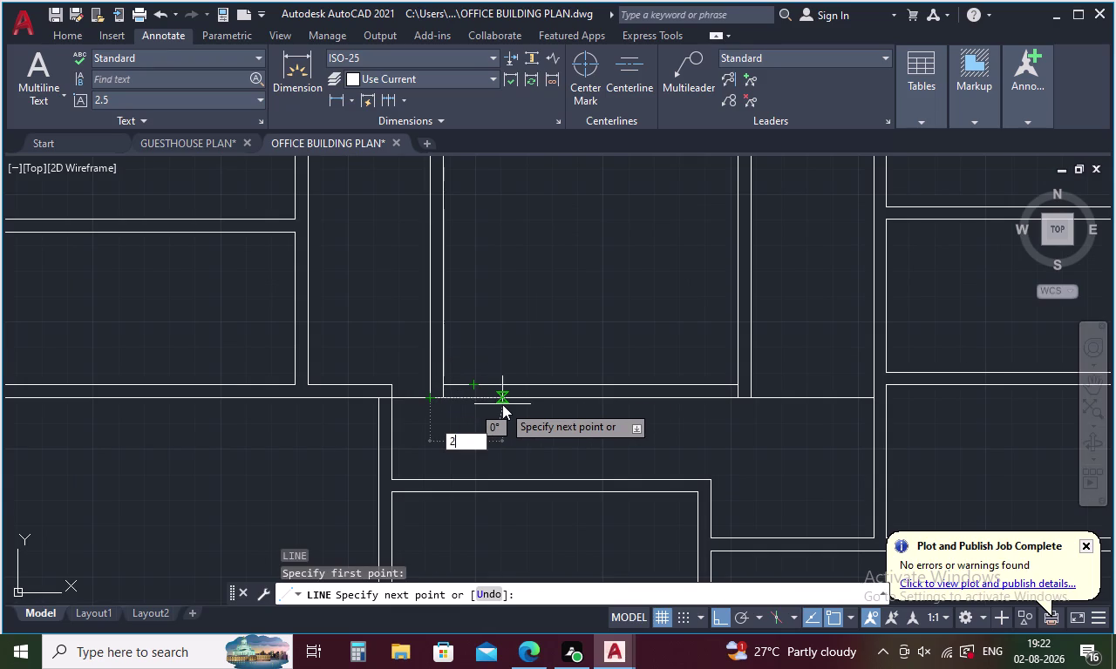
text(')
key(Return)
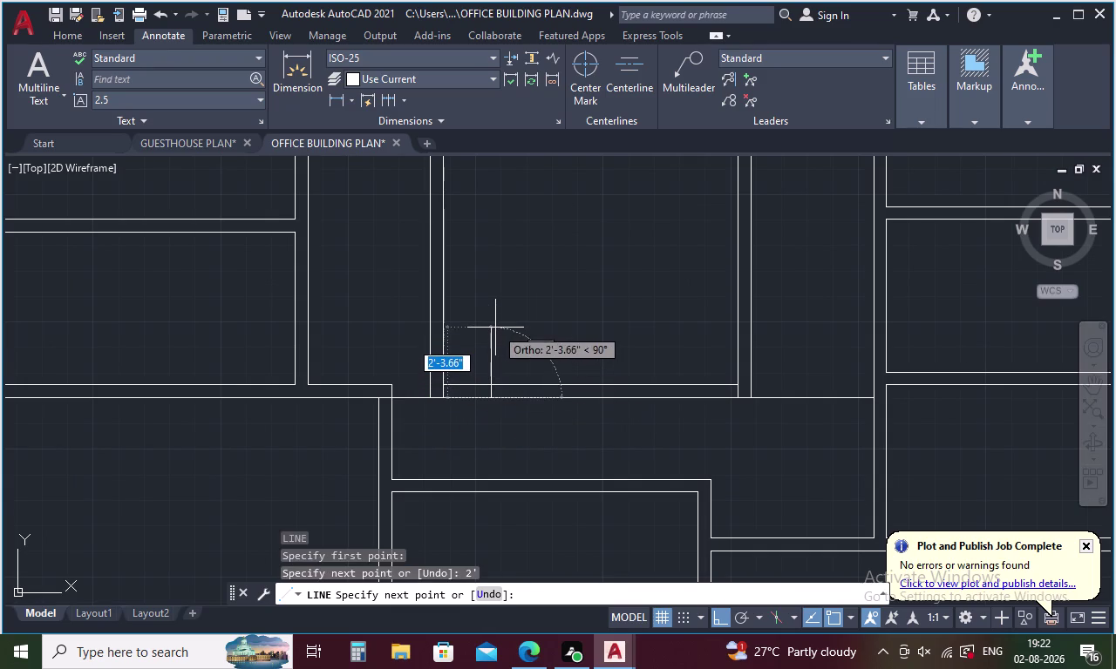
text(2')
key(Return)
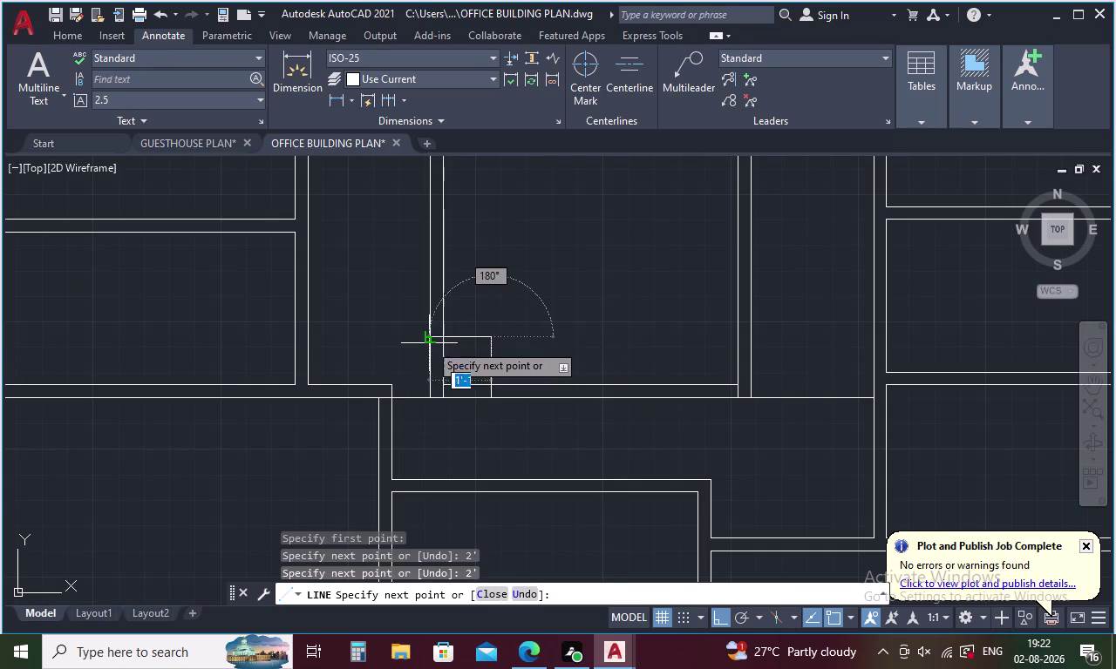
click(426, 341)
key(Escape)
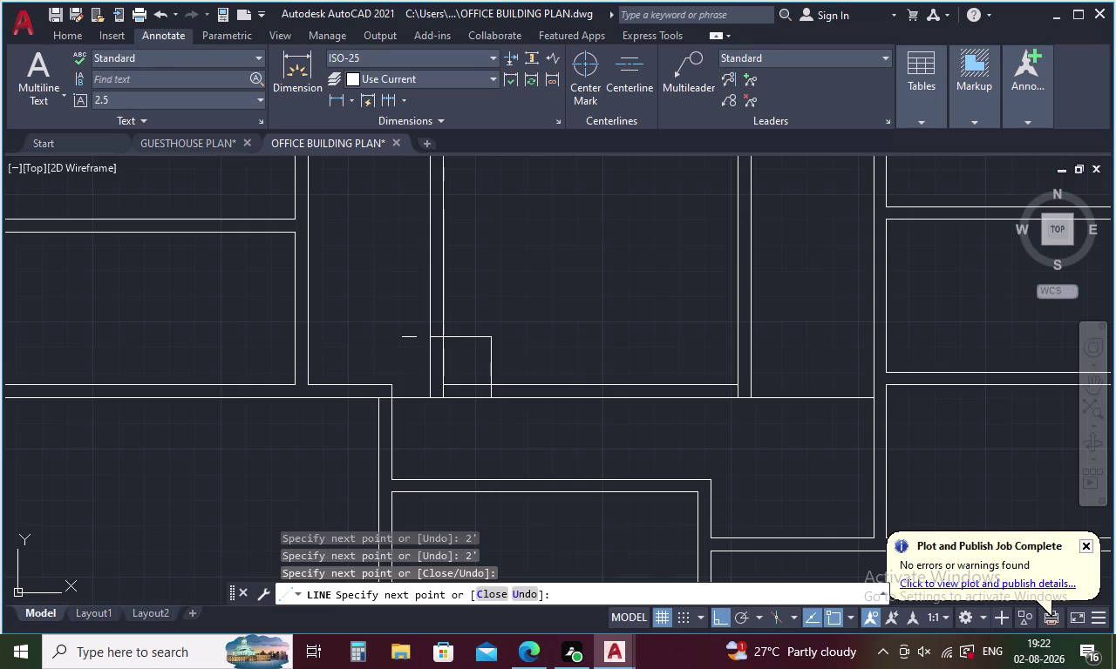
Draw the diagonal door line from the square's top-left to bottom-right corner.
key(l)
key(Return)
click(426, 339)
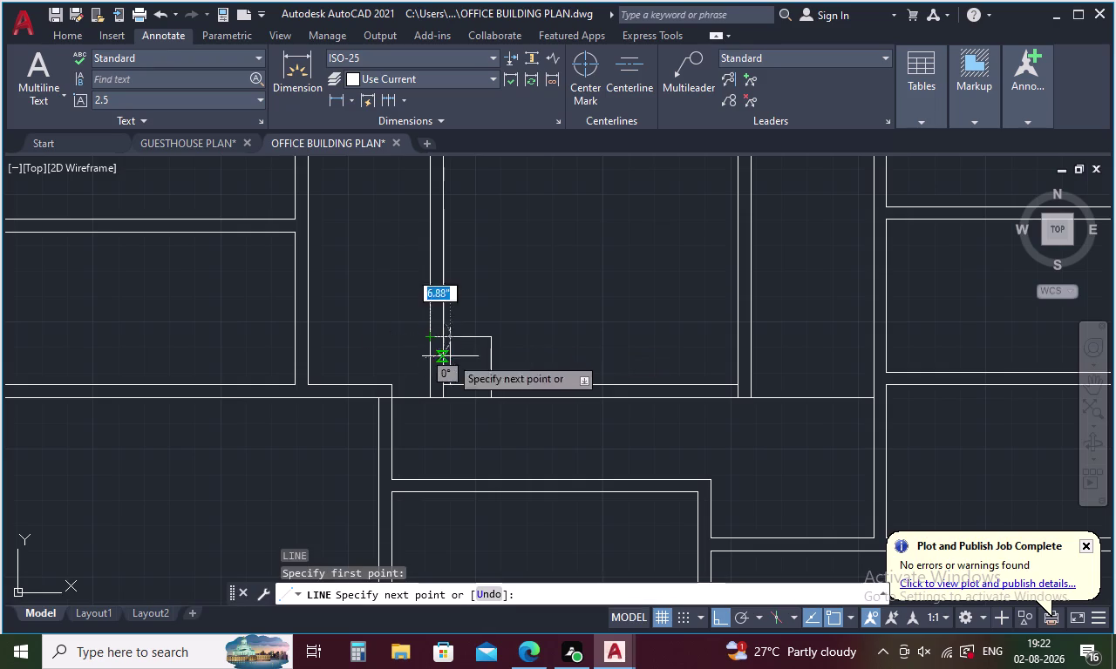
click(487, 394)
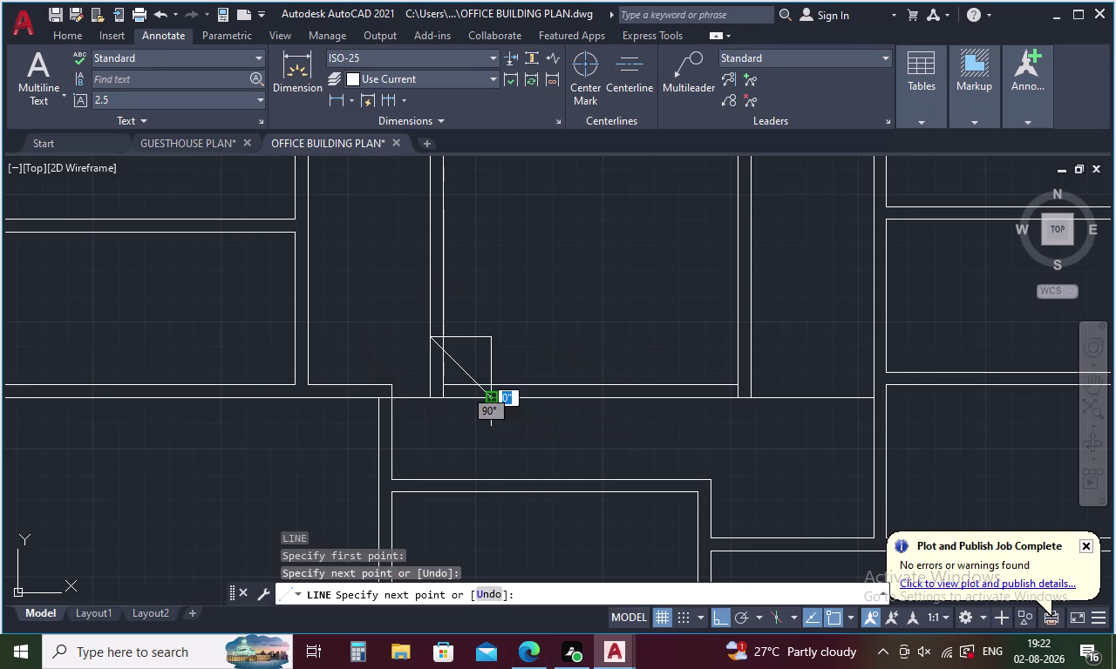
key(Escape)
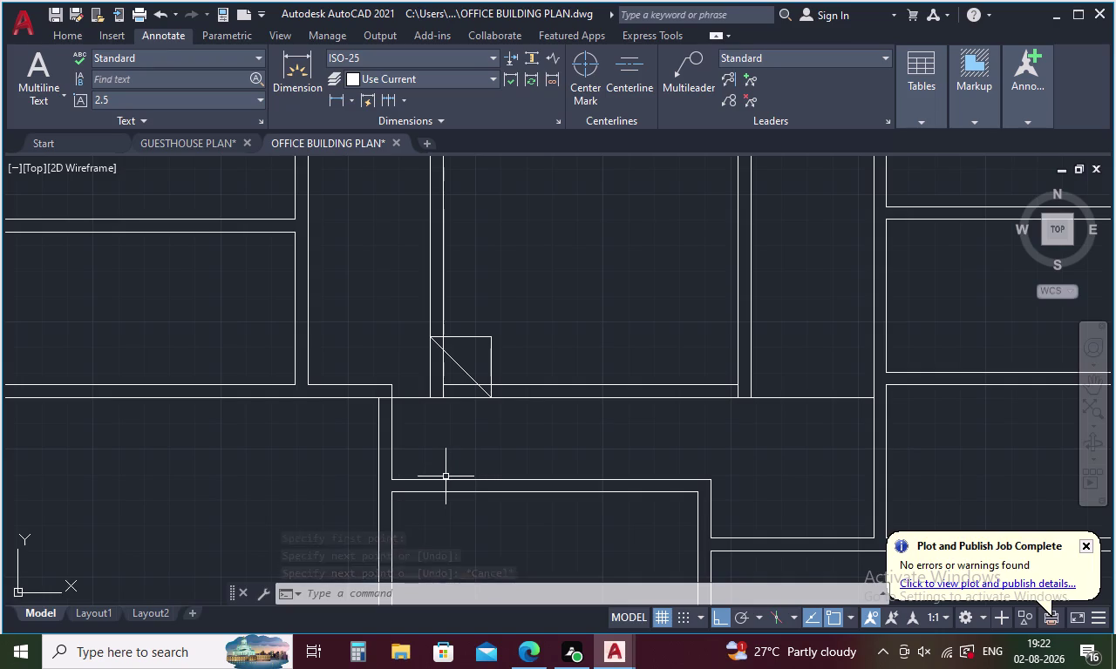
Offset the door diagonal by 2 to create a parallel line.
key(o)
key(Return)
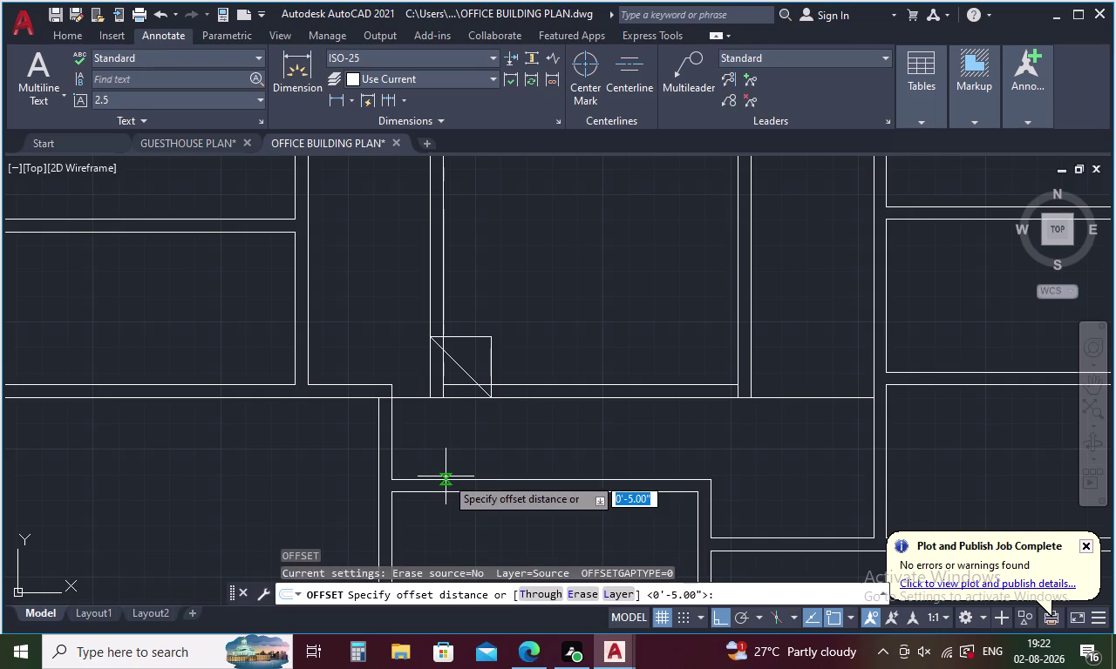
key(2)
key(Return)
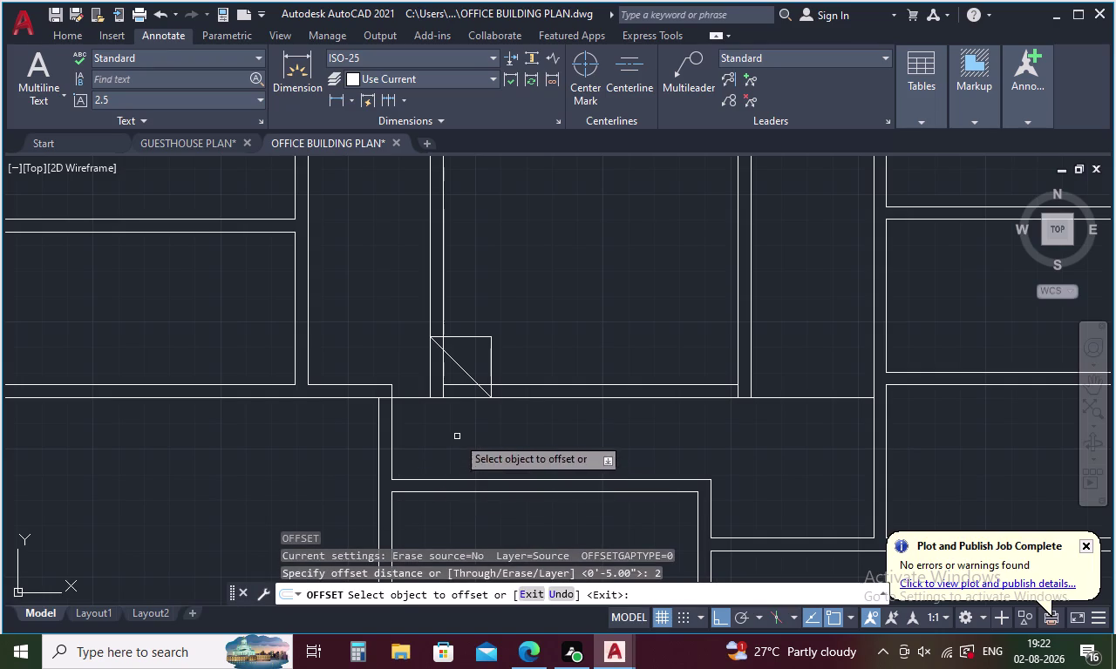
click(463, 370)
click(472, 358)
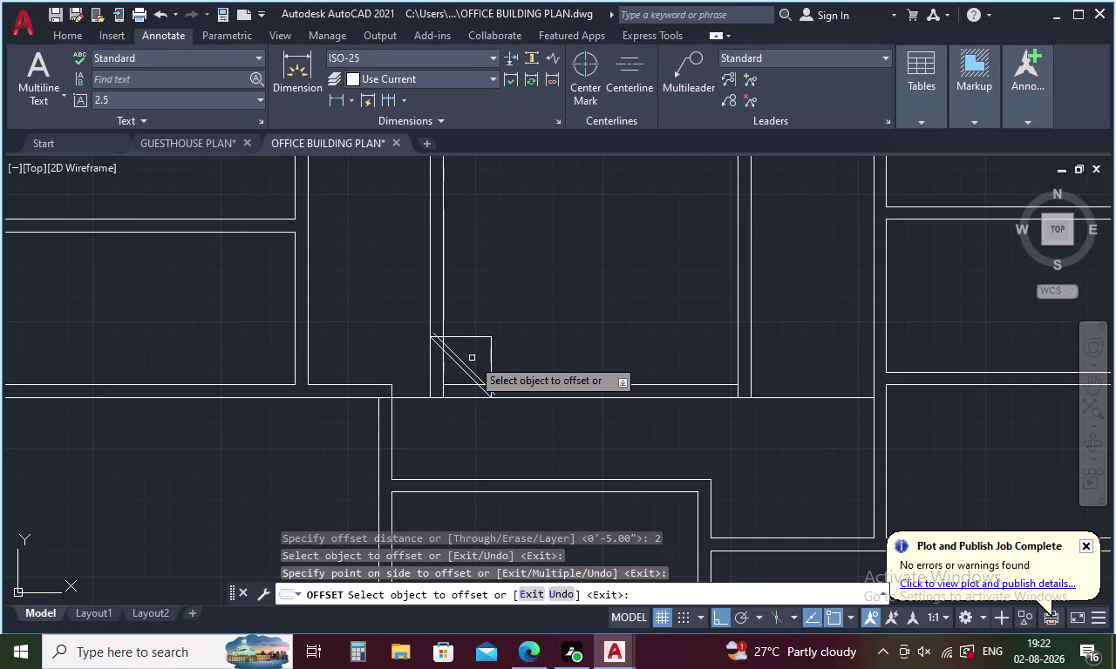
key(Escape)
Extend both ends of the new diagonal line to the walls.
text(EX)
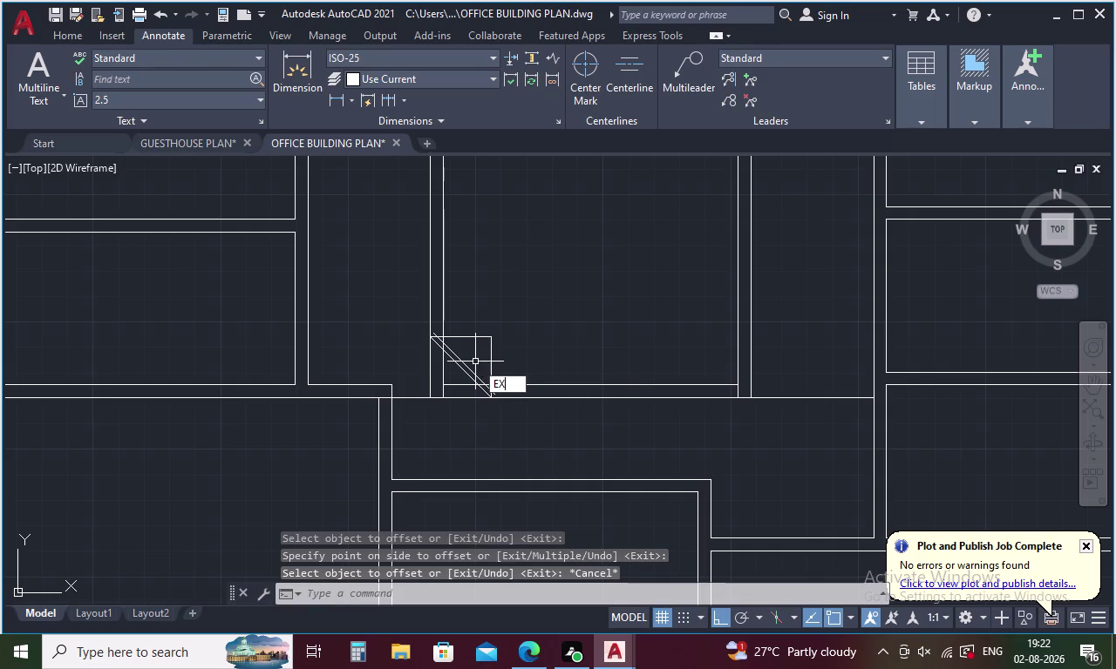
key(Return)
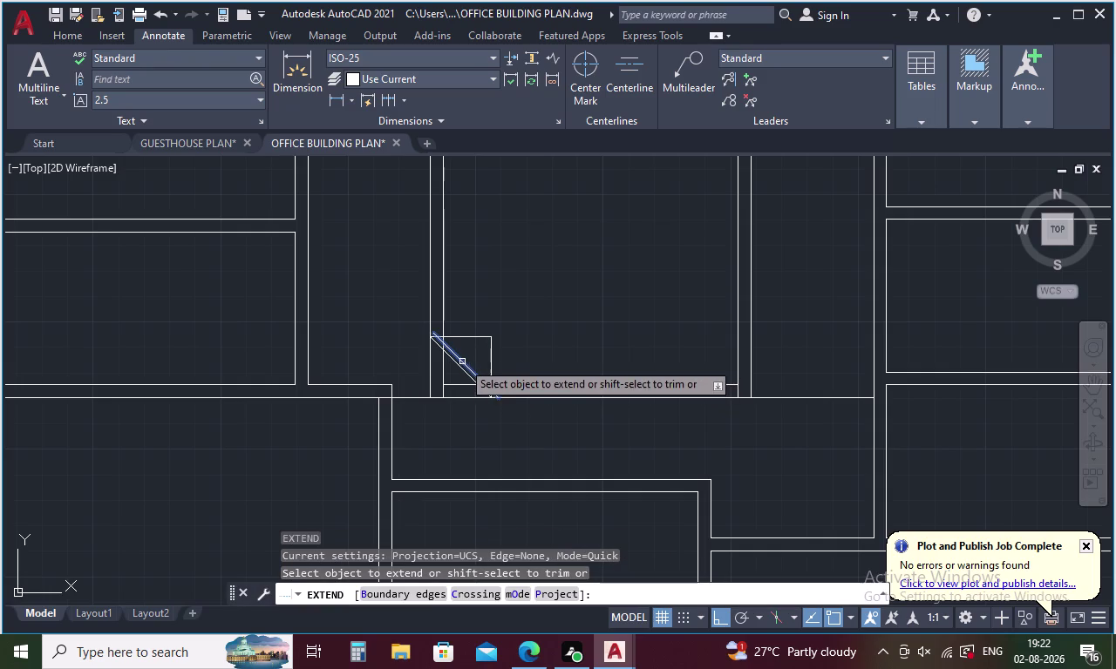
click(446, 344)
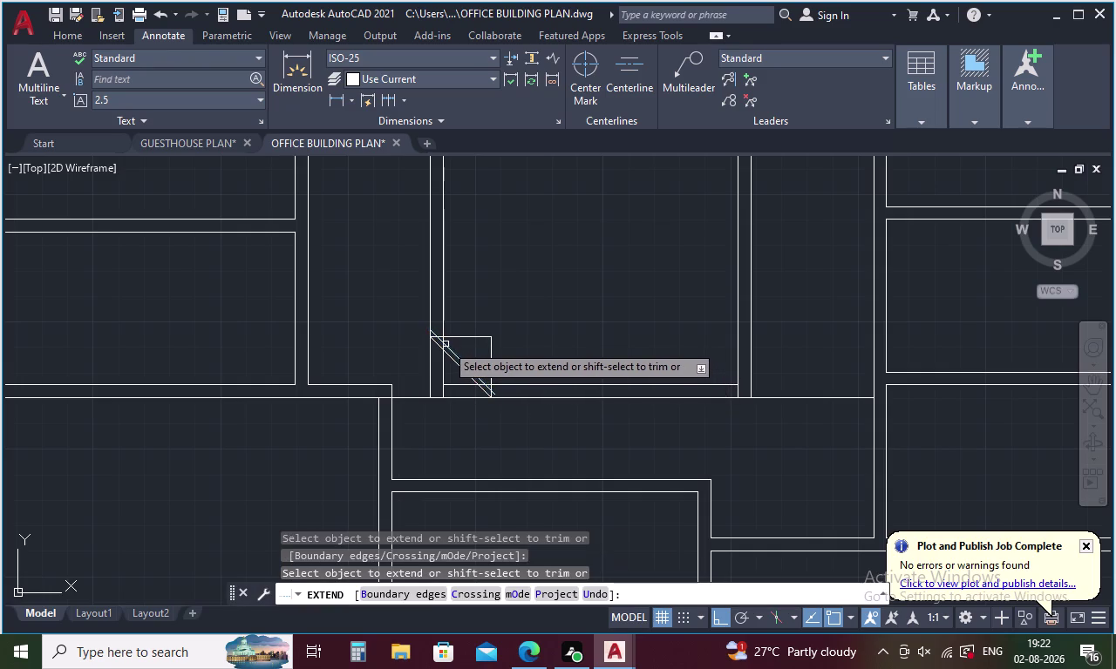
click(475, 378)
key(Escape)
text(T)
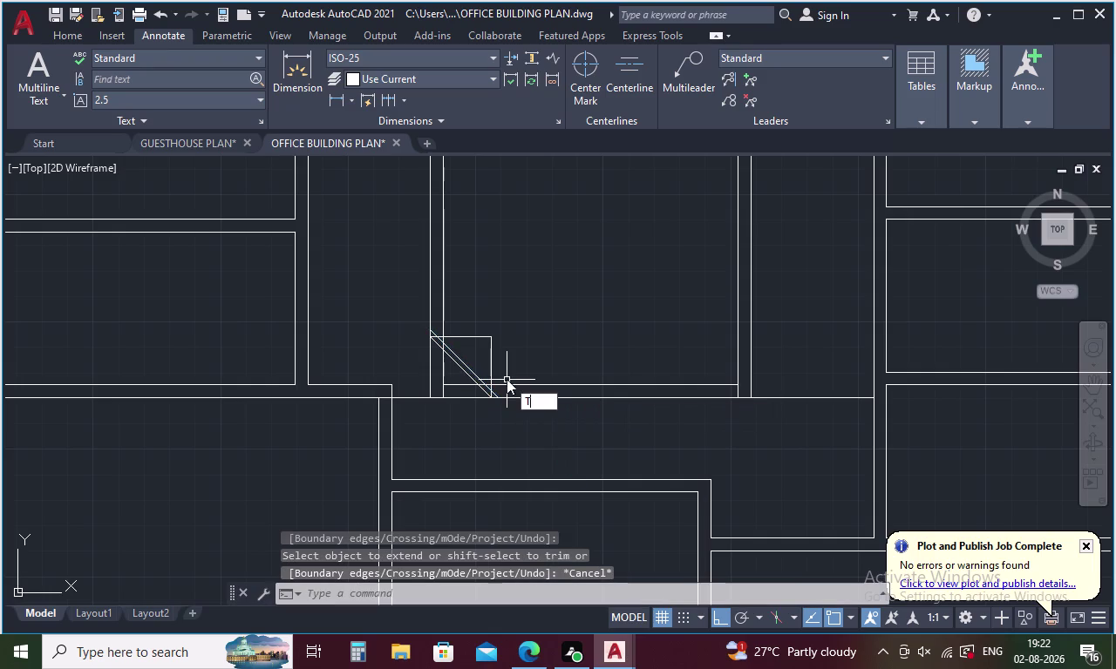
text(R)
key(Return)
Trim the box lines and wall stubs crossing the angled wall.
key(Return)
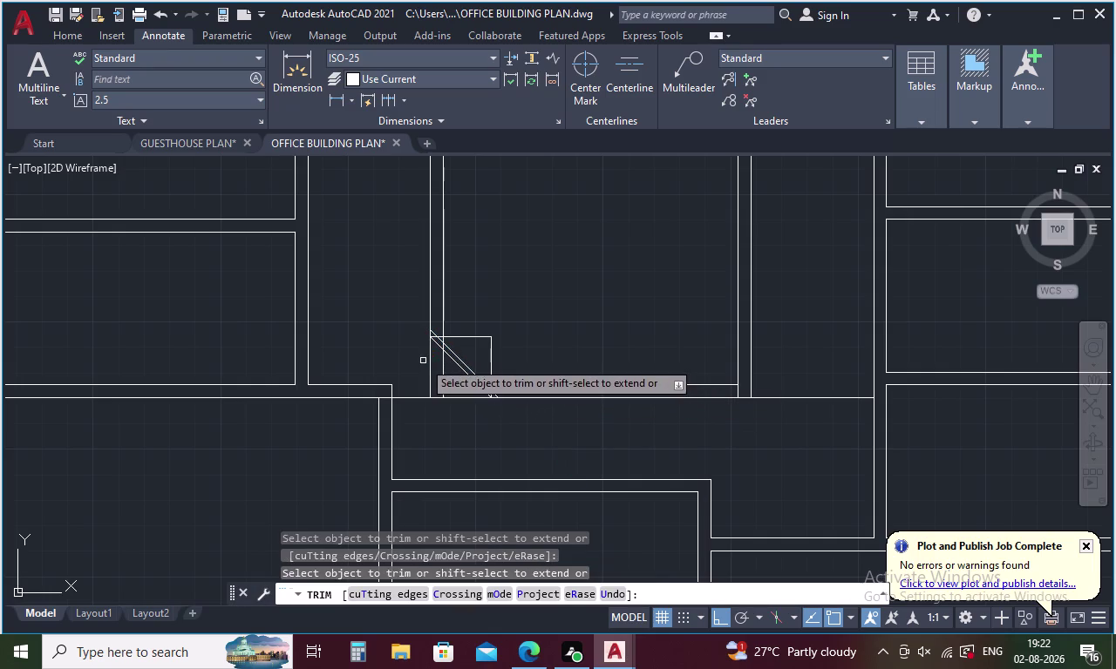
drag(423, 361, 458, 408)
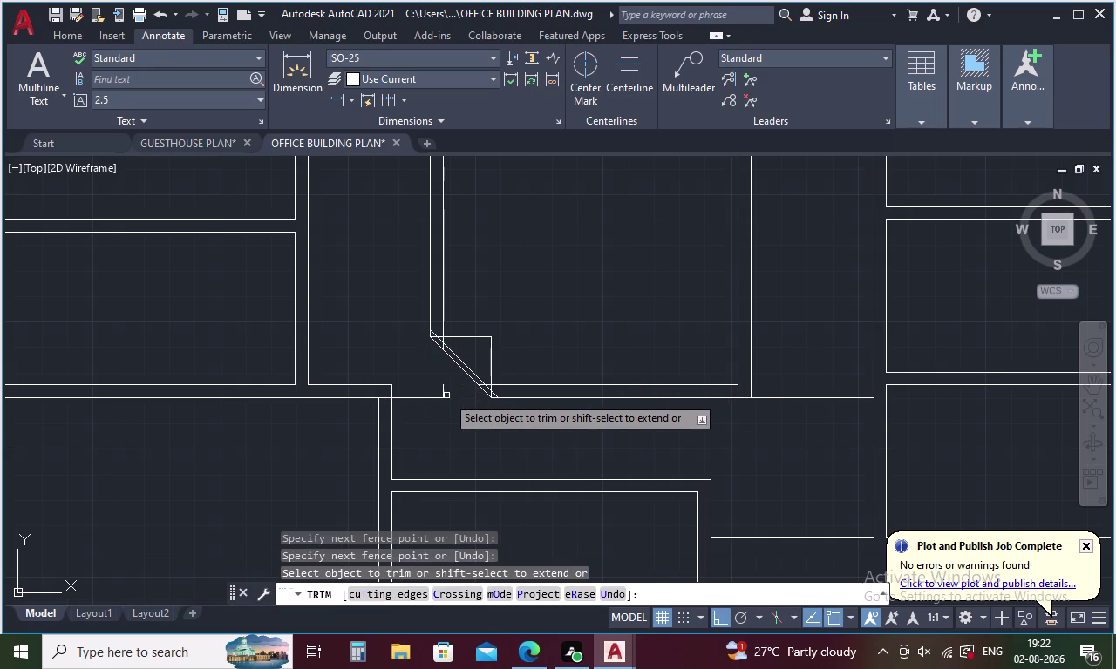
click(446, 395)
click(434, 398)
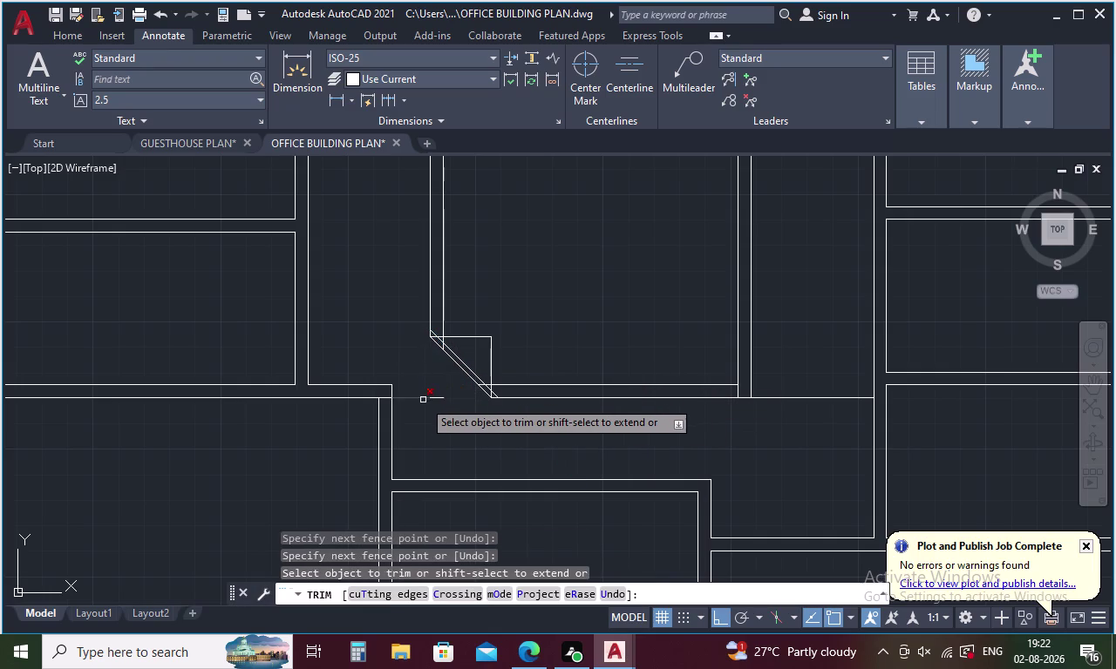
click(423, 401)
click(429, 399)
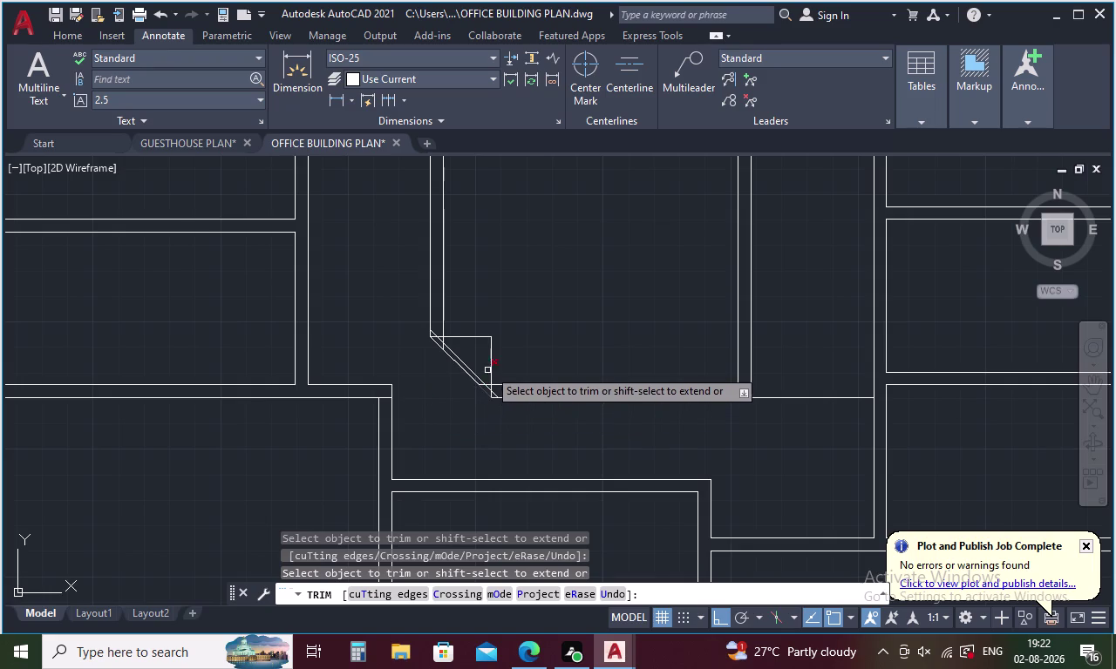
click(488, 356)
click(478, 336)
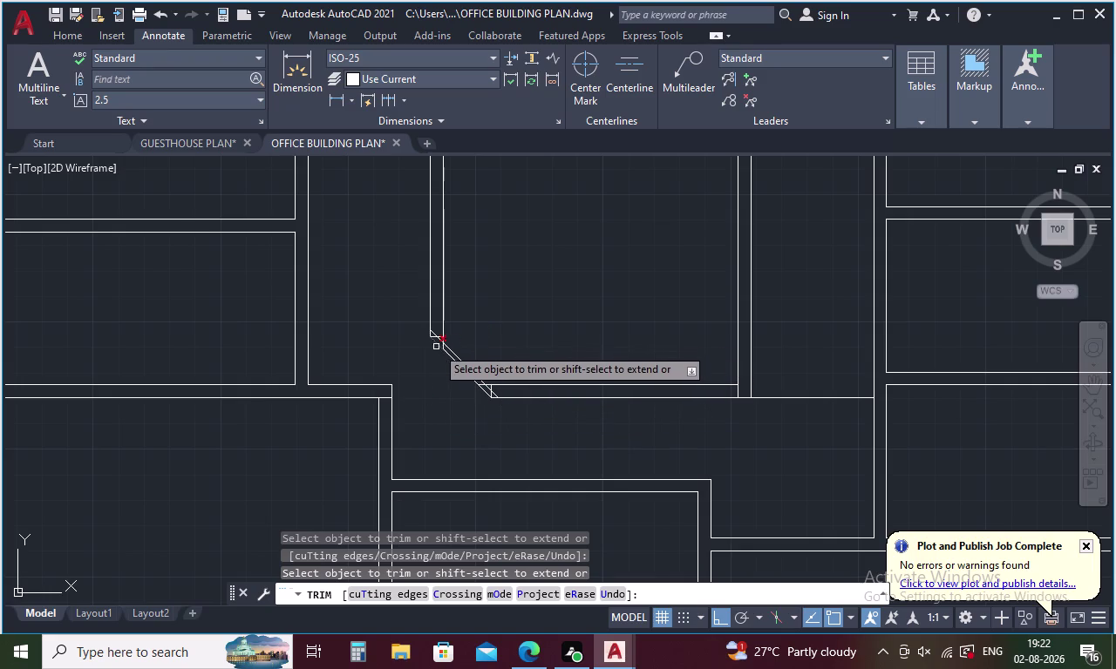
Trim the overlapping segments and horizontal stub at the diagonal's top end.
scroll(up, 3)
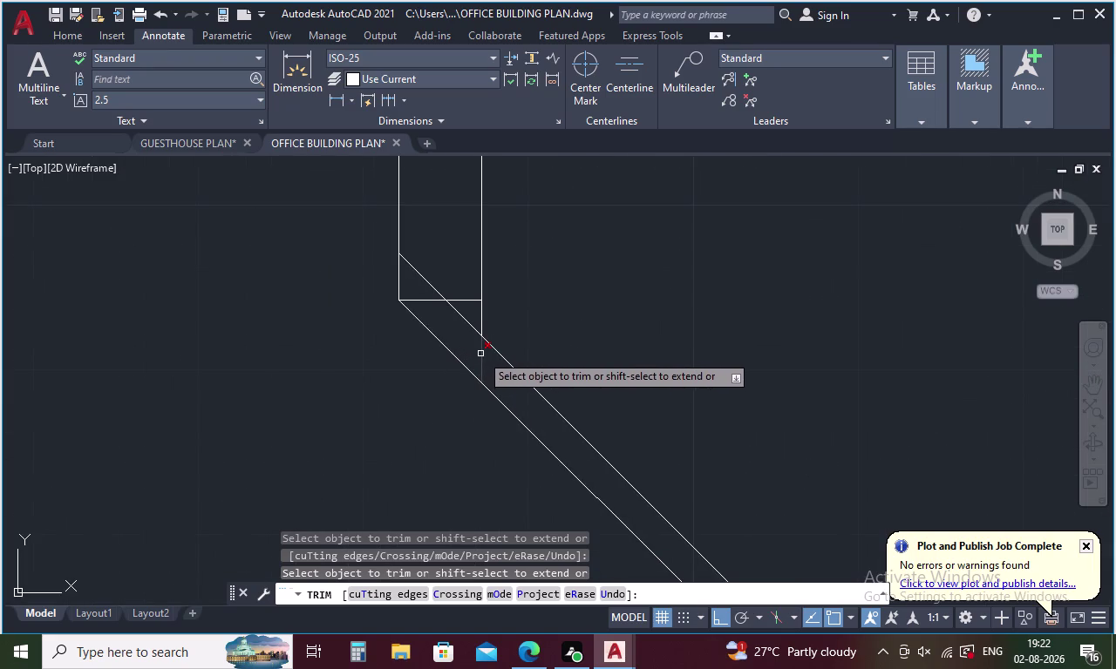
click(480, 354)
click(423, 300)
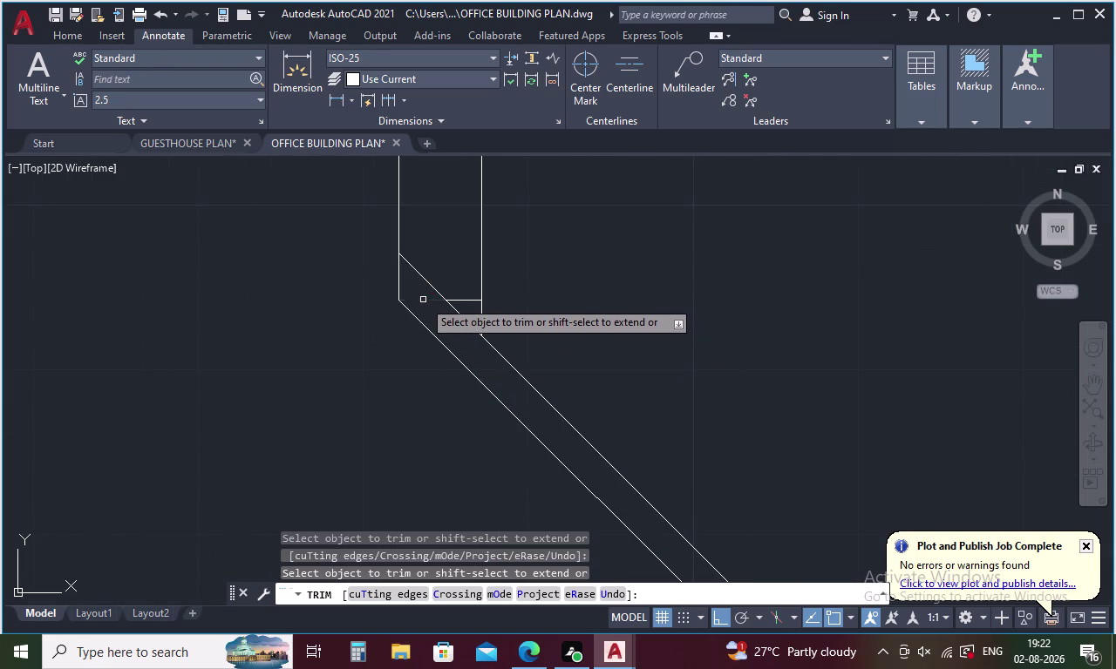
click(463, 300)
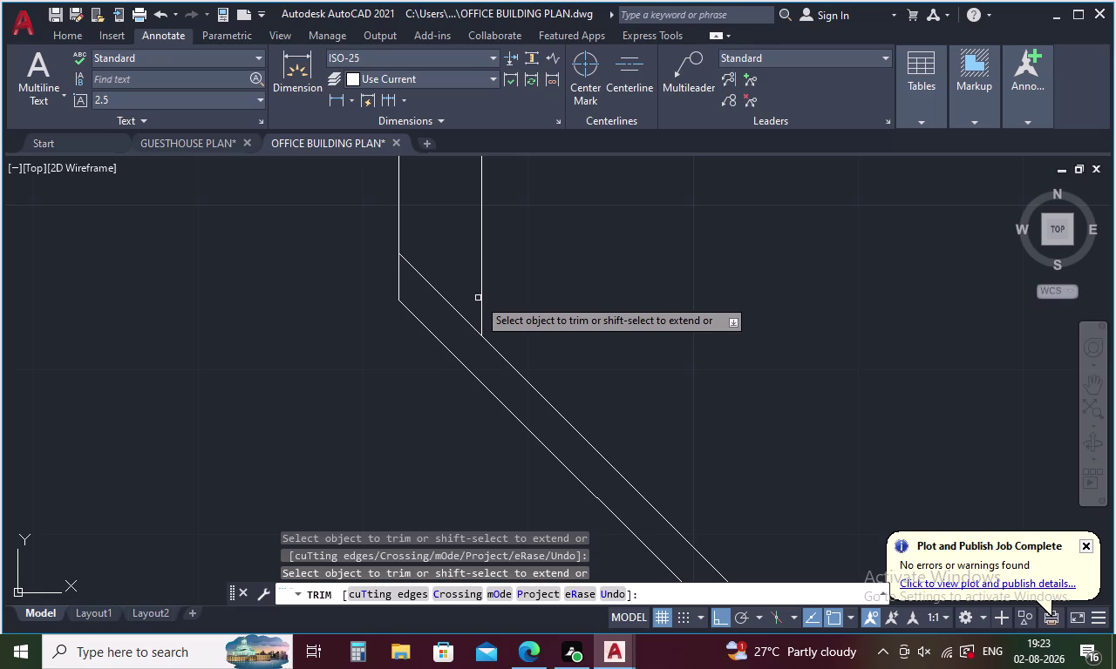
scroll(down, 3)
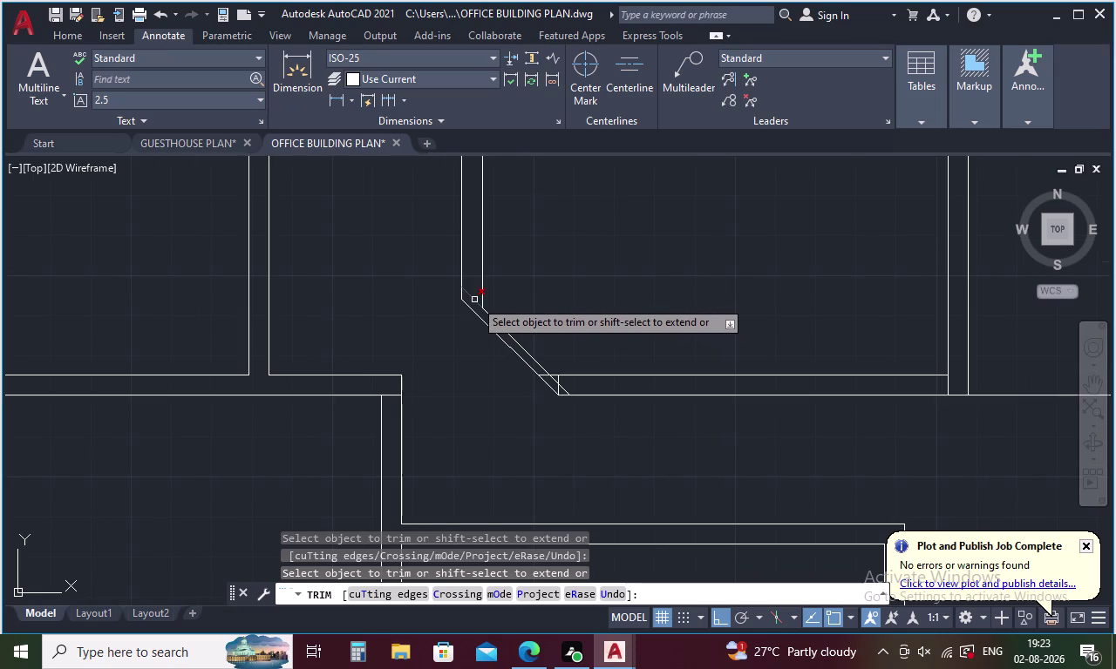
click(474, 300)
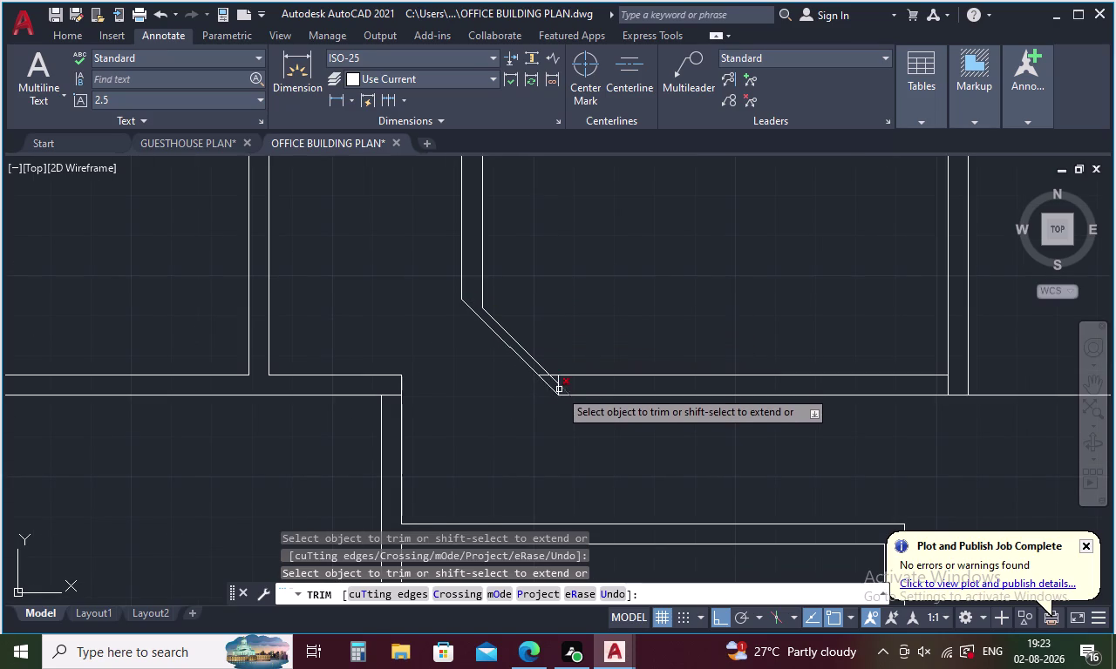
Trim the lines and vertical stub overshooting the diagonal's lower end.
scroll(up, 3)
drag(456, 315, 504, 371)
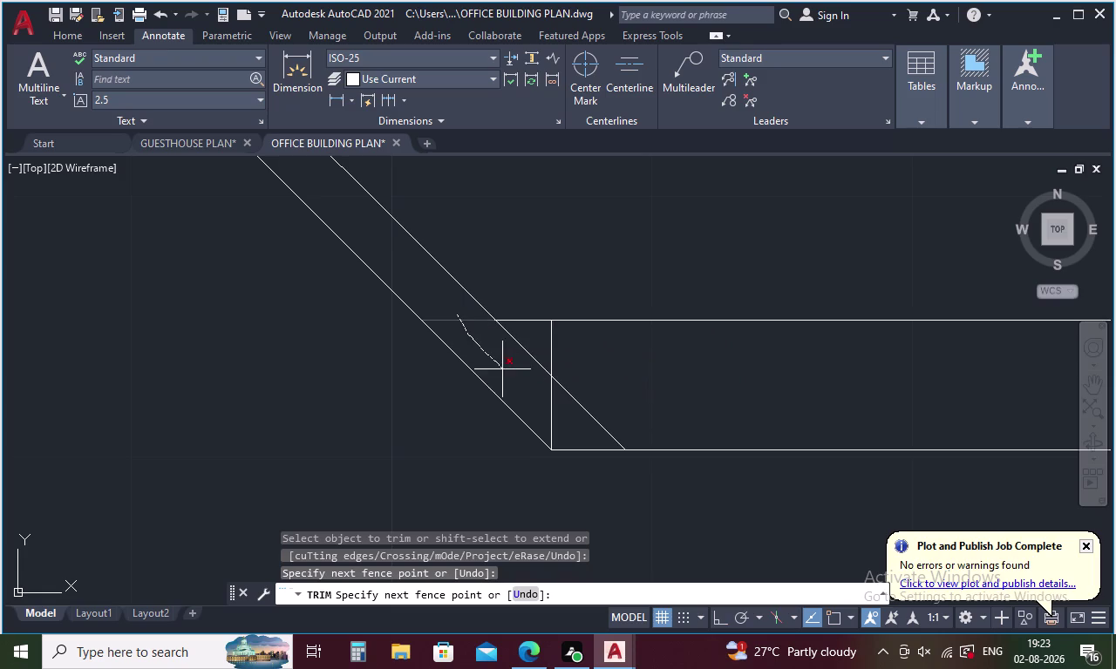
drag(504, 370, 562, 409)
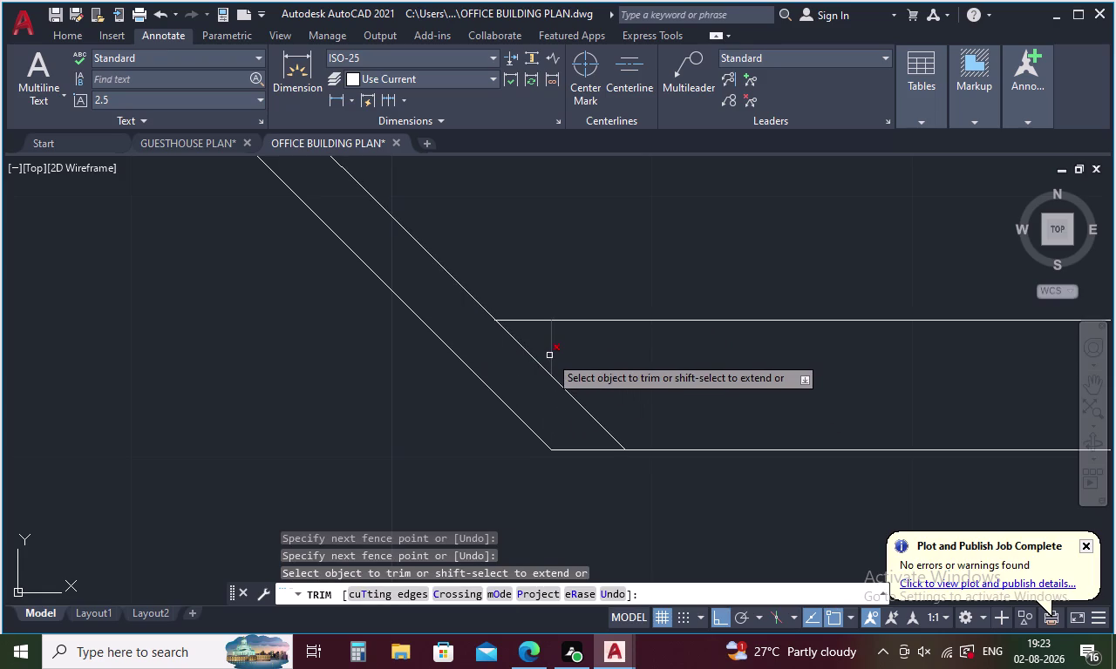
click(550, 355)
scroll(down, 3)
scroll(down, 3)
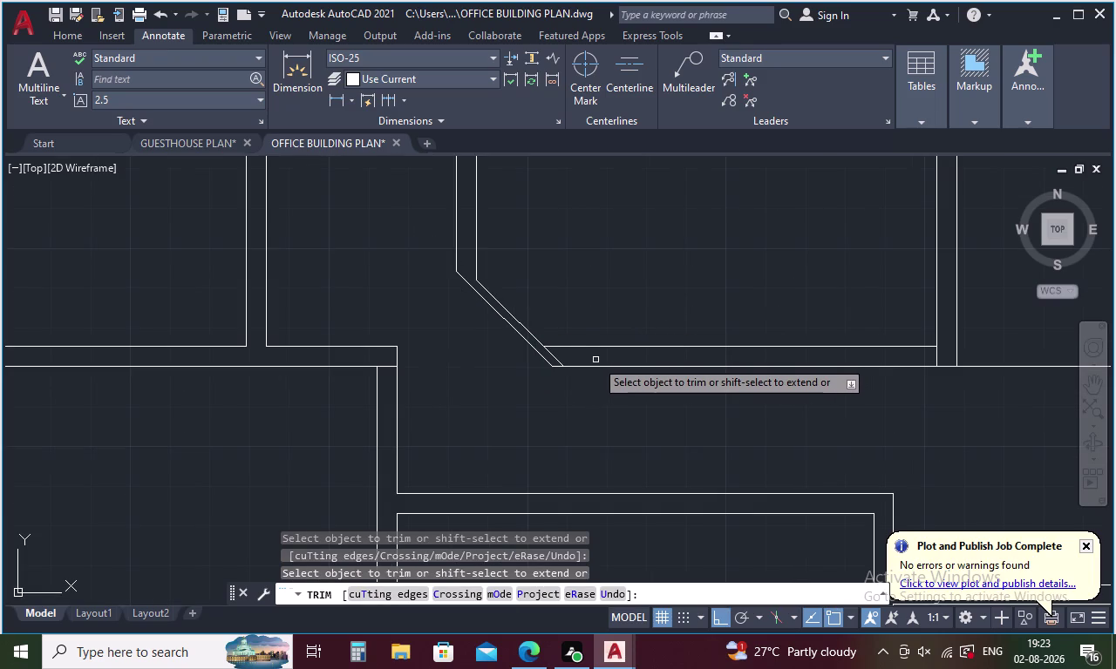
click(556, 360)
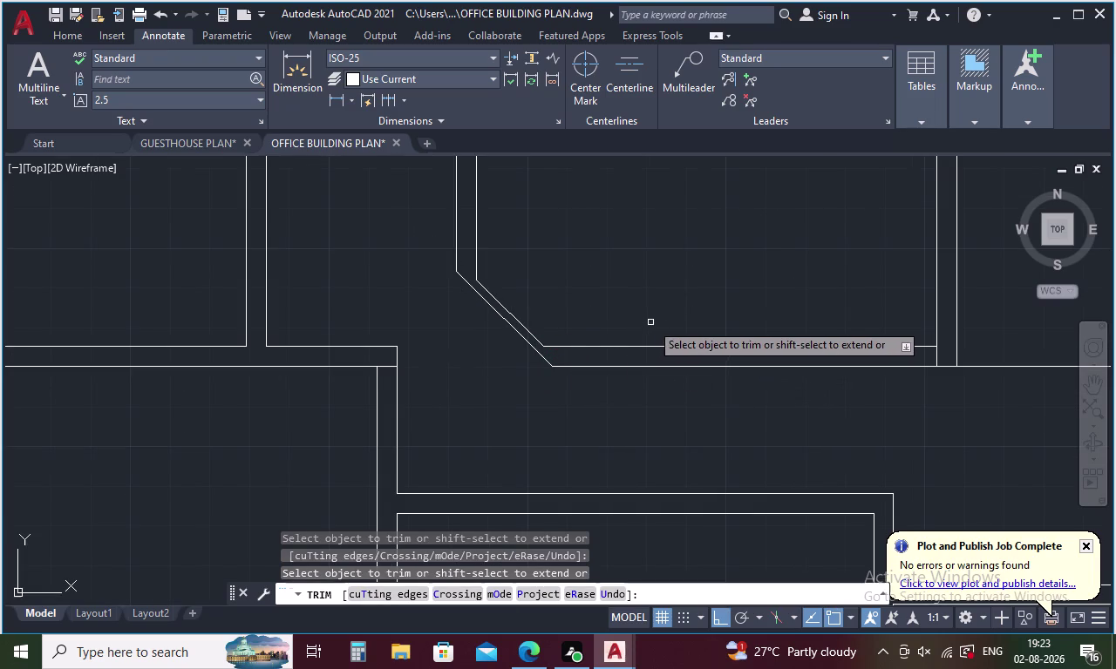
Pan across the plan to review the cleaned corner and finish trimming.
middle_drag(647, 324, 466, 396)
scroll(down, 3)
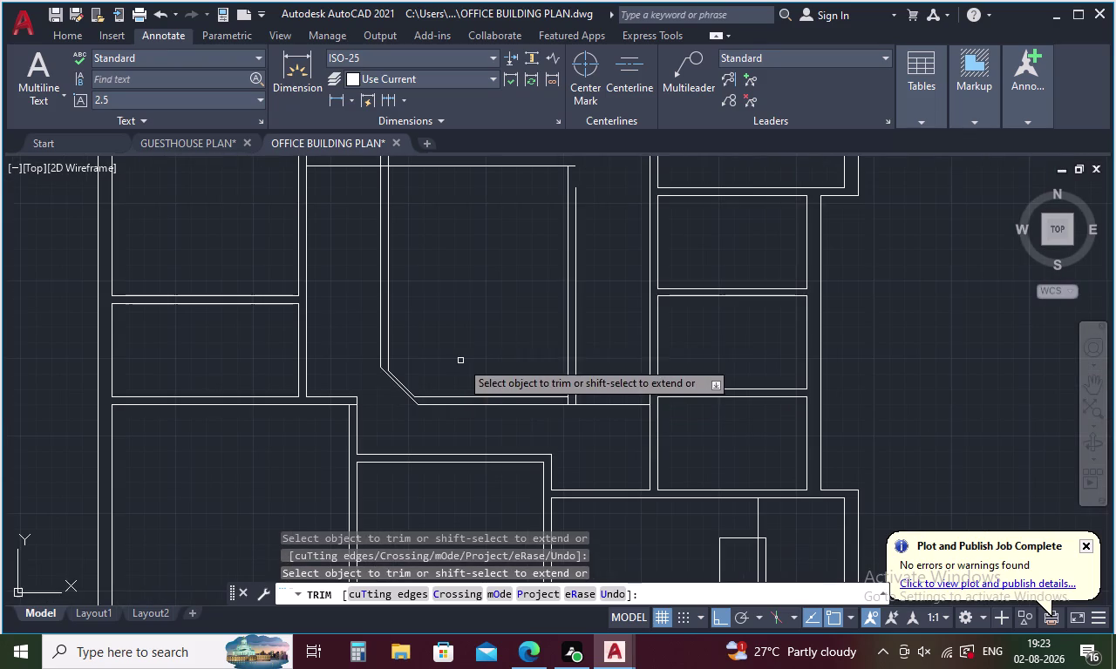
middle_drag(472, 311, 479, 392)
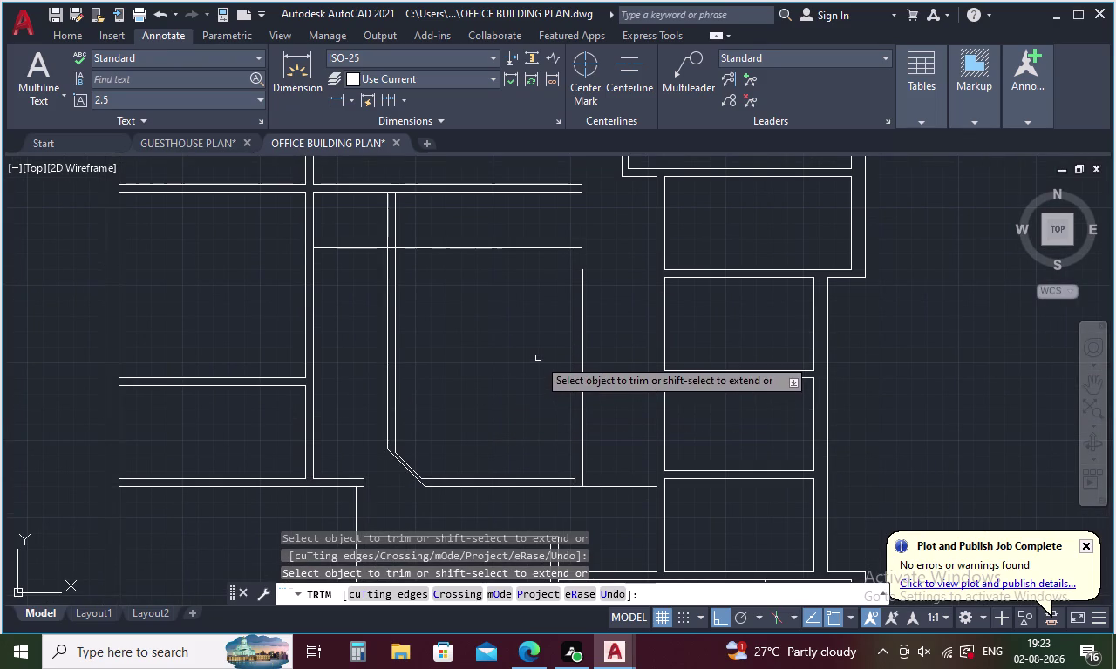
key(Escape)
key(o)
key(Return)
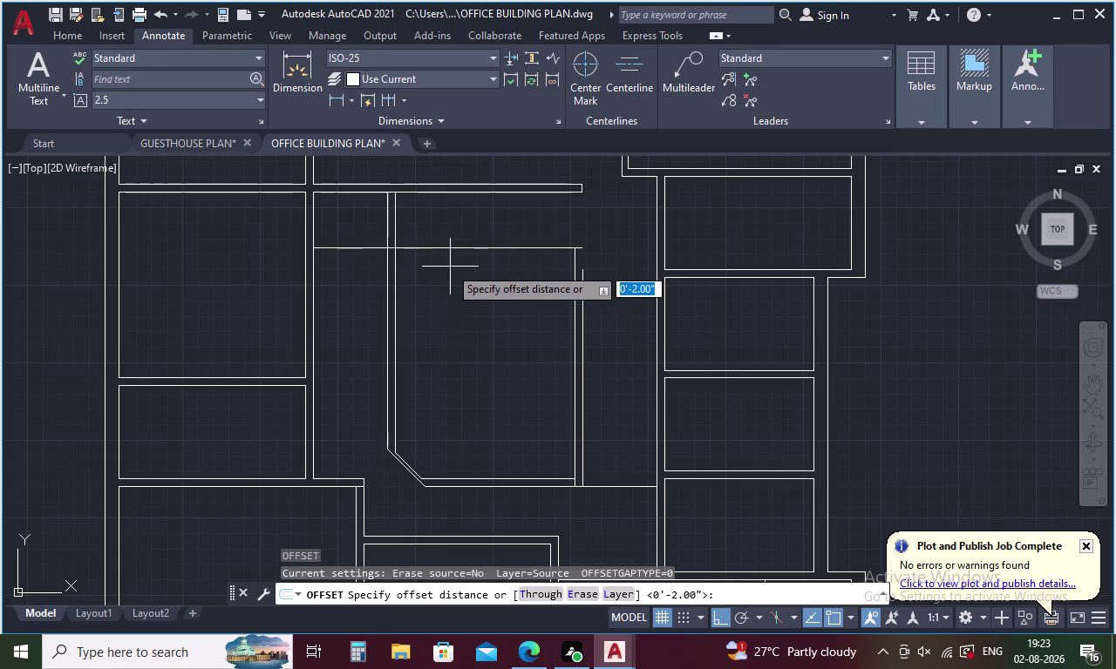
Offset the vertical wall line 1' to the right, then delete the misplaced copy.
key(1)
key(apostrophe)
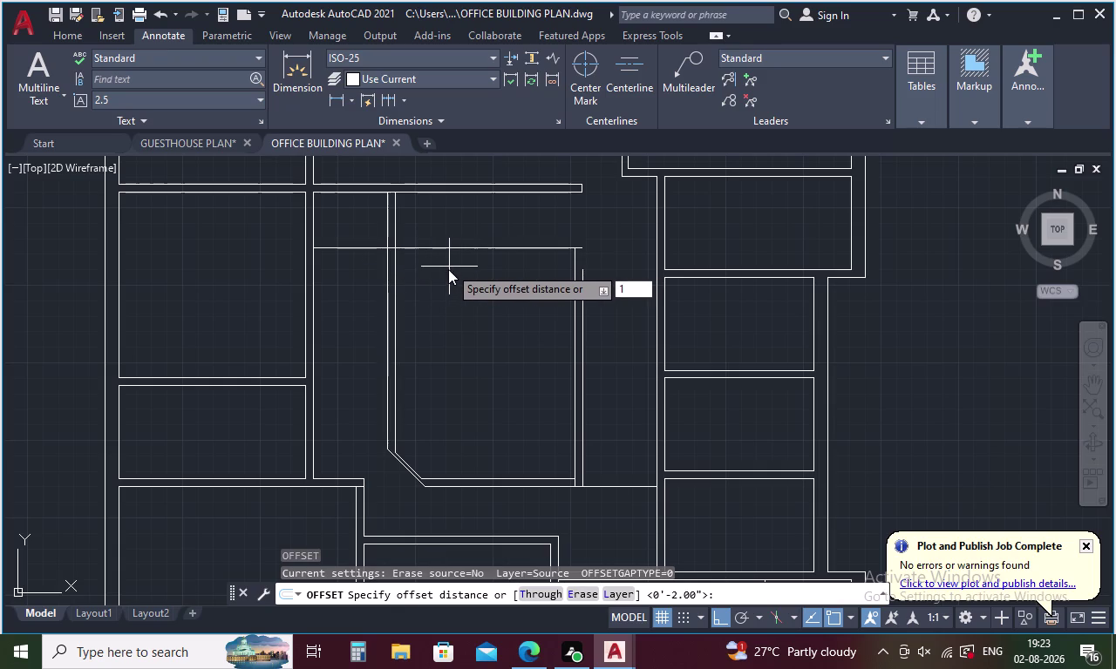
key(Return)
click(397, 274)
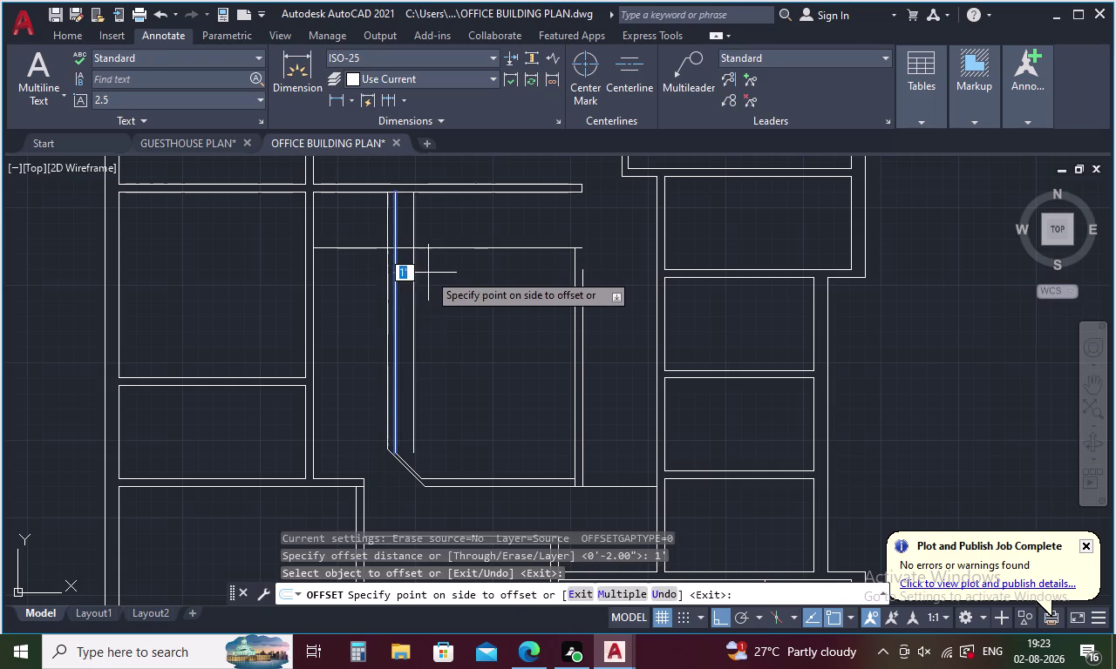
click(428, 273)
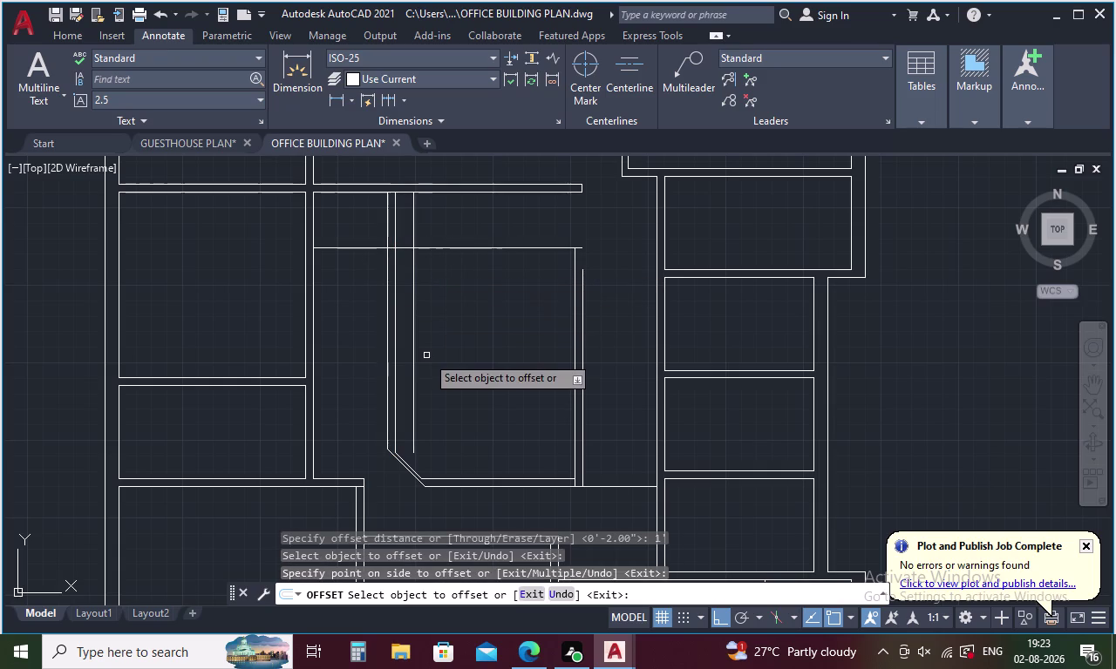
key(Escape)
click(413, 284)
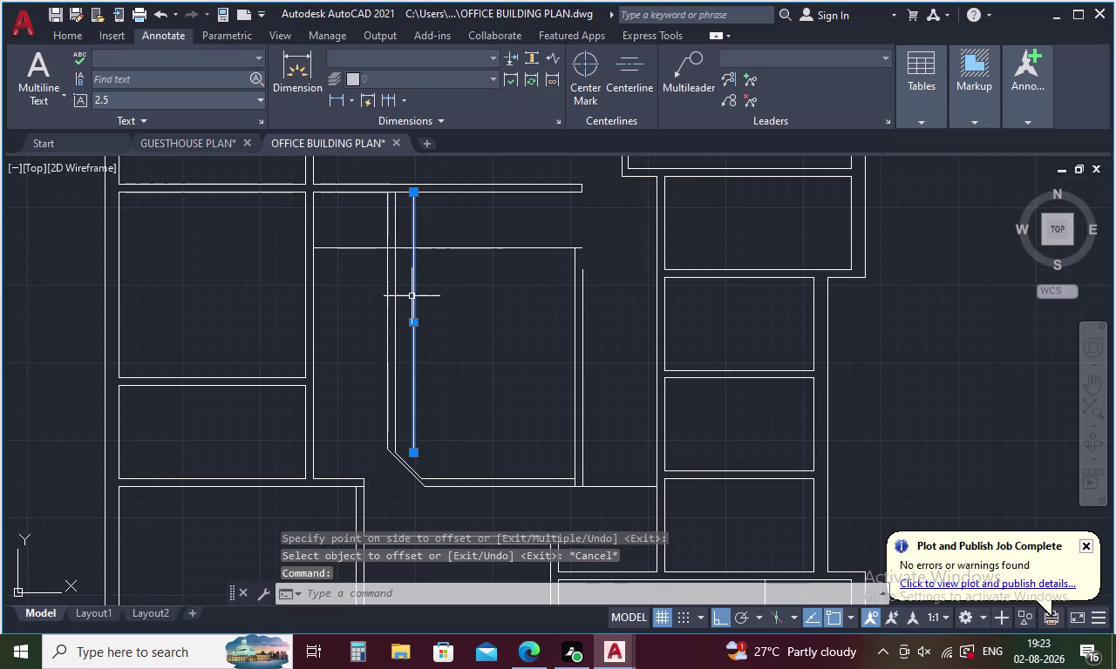
key(Delete)
Retry the offset at 1.5, pick the vertical wall line, then cancel.
key(o)
key(Return)
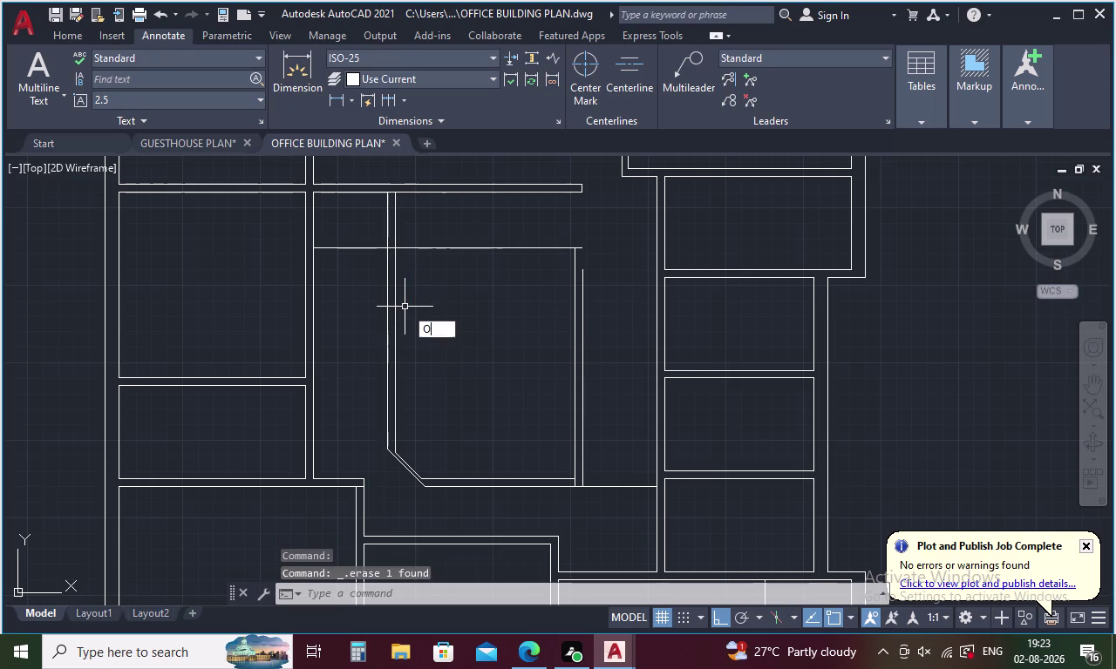
key(1)
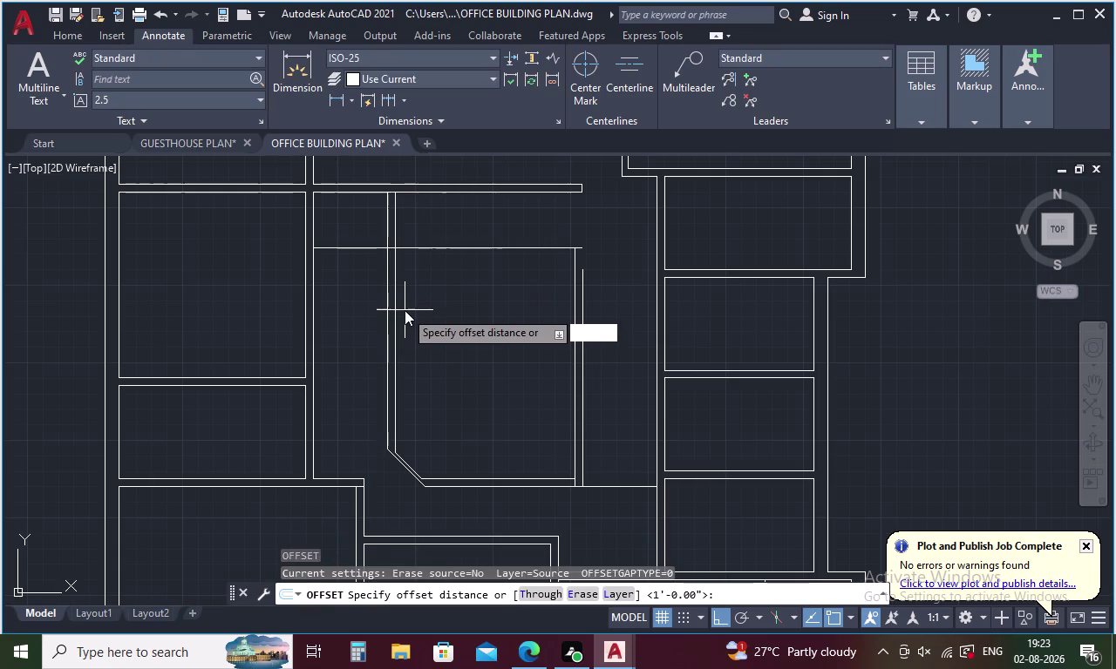
key(period)
key(5)
key(space)
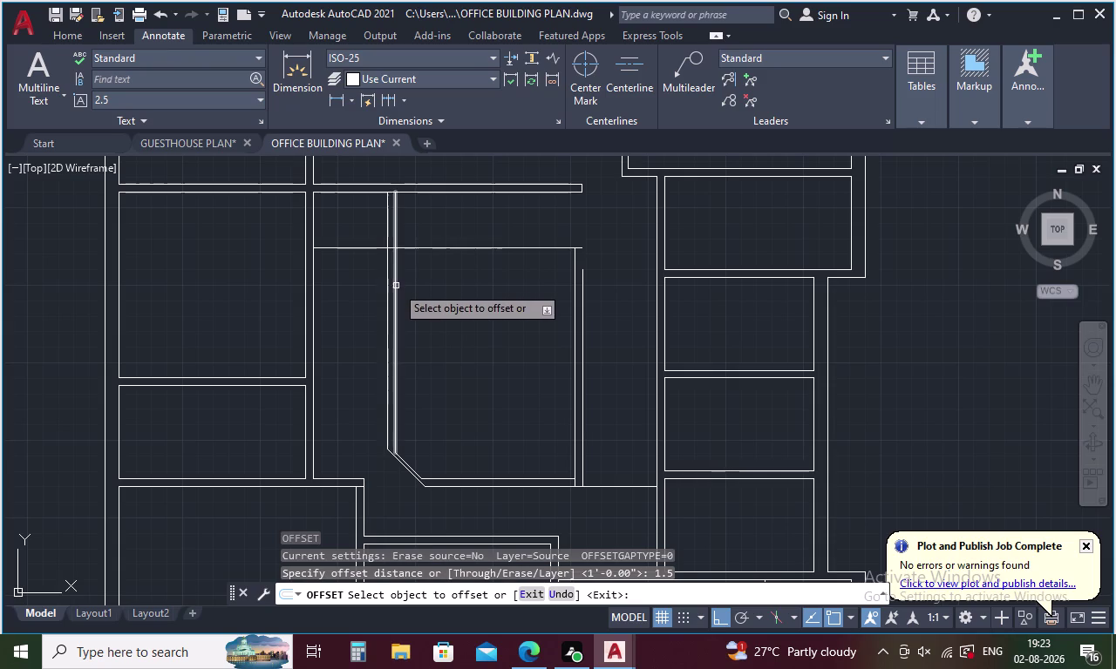
click(396, 286)
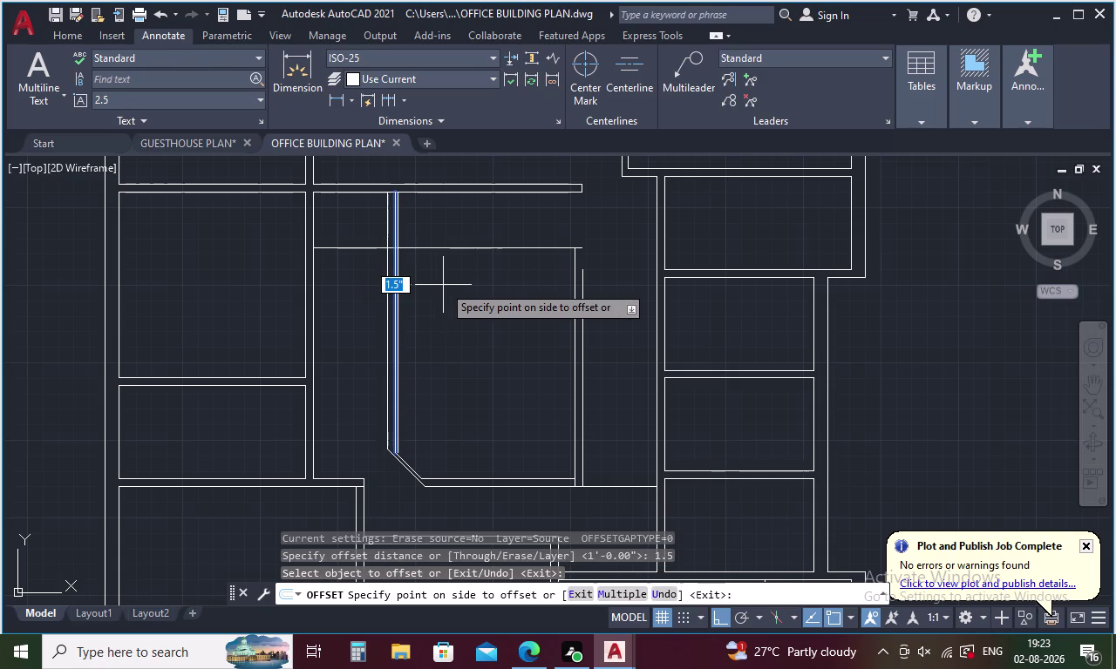
key(Escape)
Offset the vertical wall line 1.5' to the right, inside the room.
key(o)
key(Return)
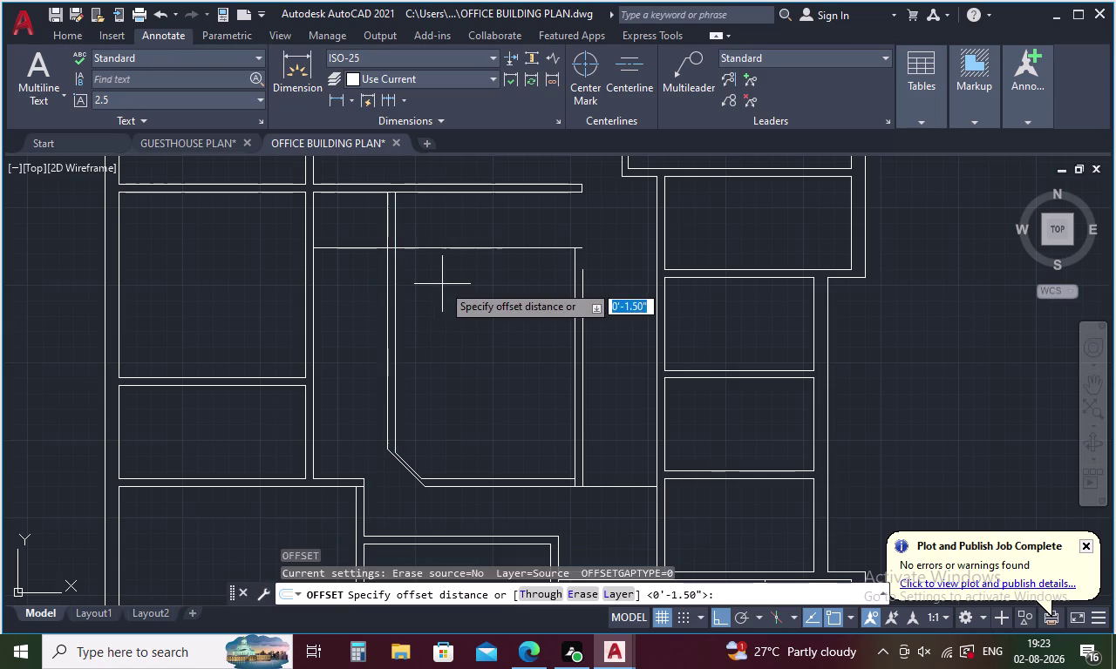
text(1.5)
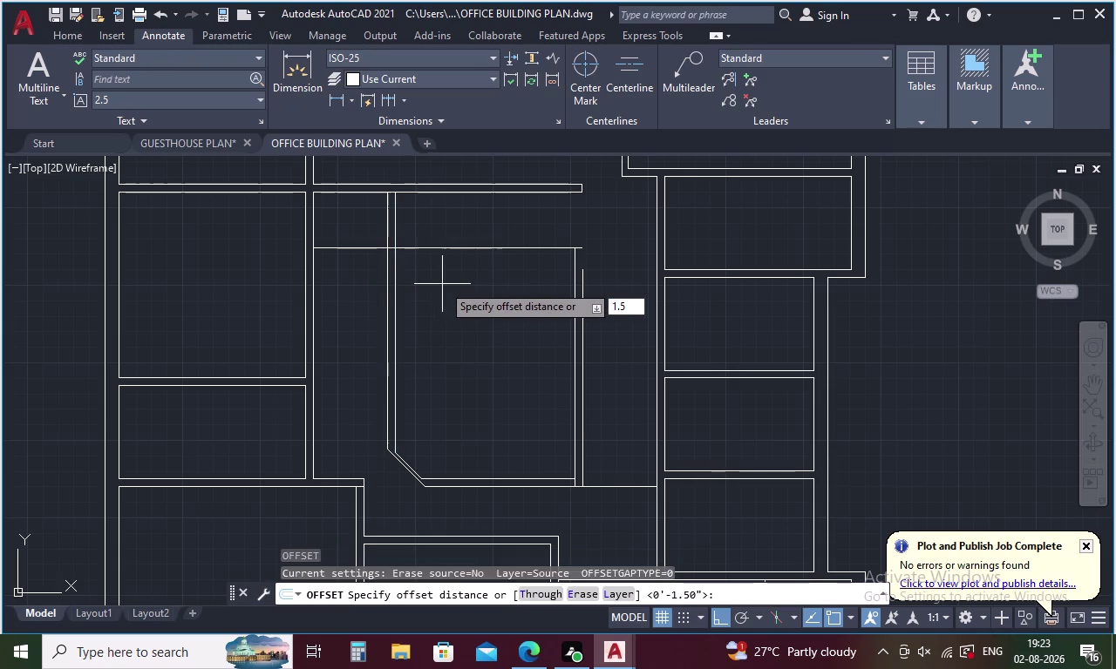
text(')
key(space)
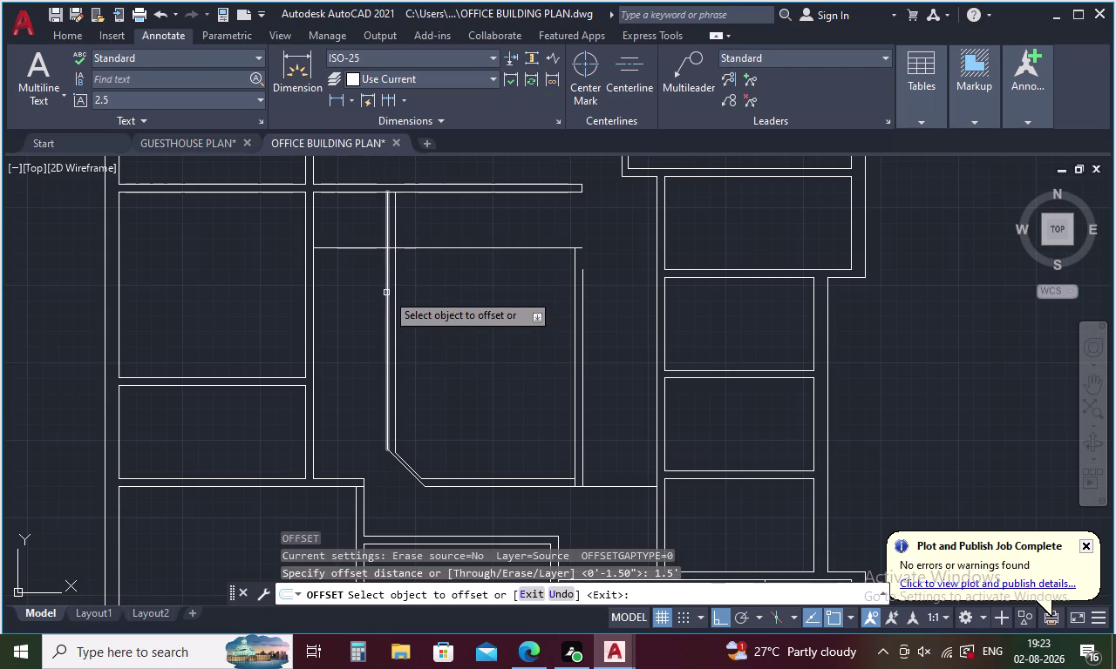
click(395, 284)
click(450, 286)
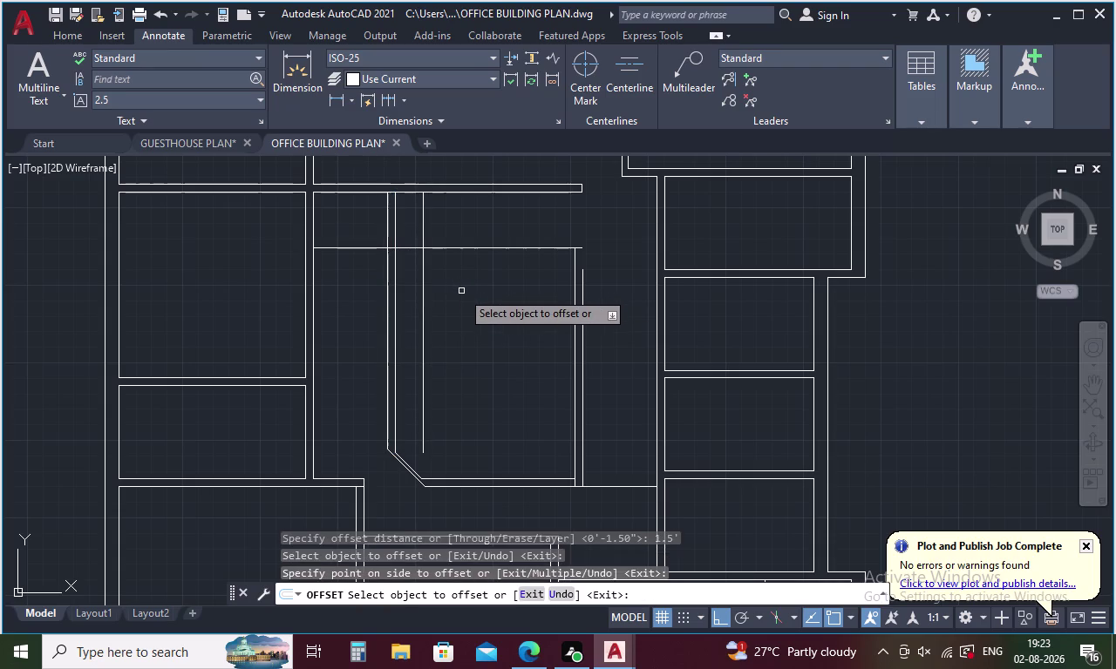
key(Escape)
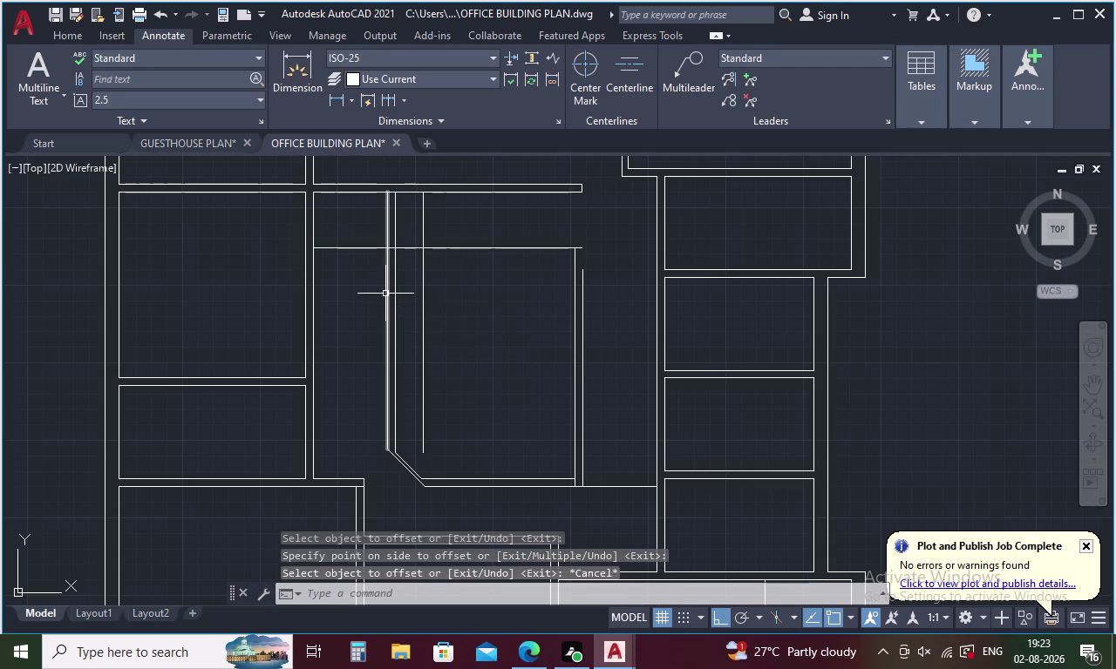
key(Escape)
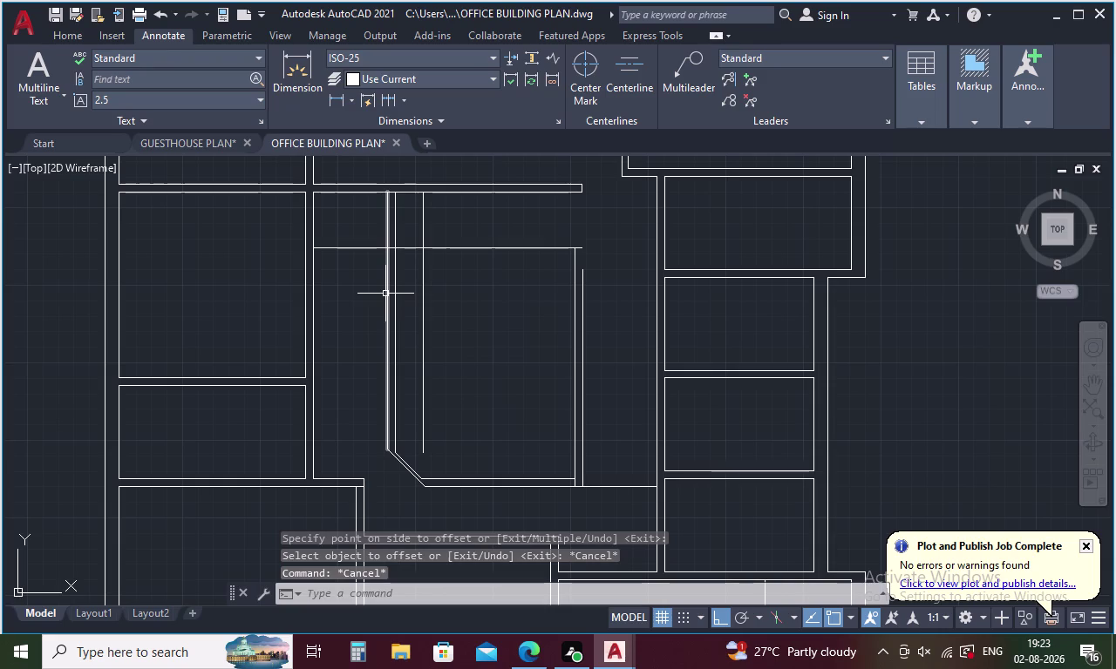
text(TR)
key(space)
Fence-trim the line ends above the top wall, then back out of the trim prompt.
key(space)
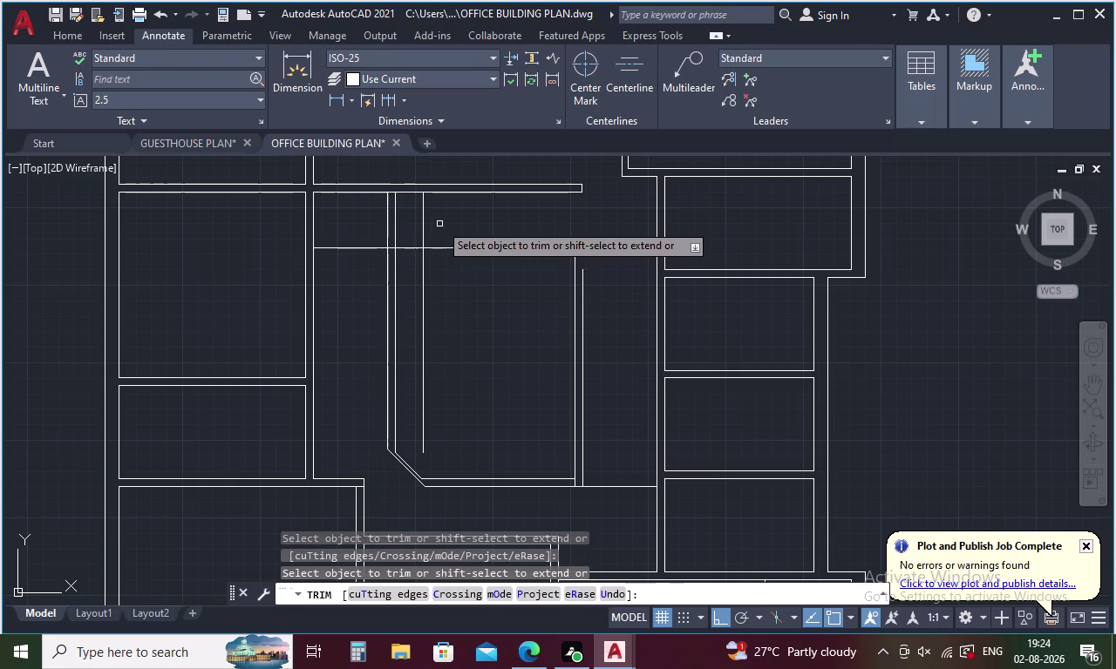
drag(440, 223, 358, 262)
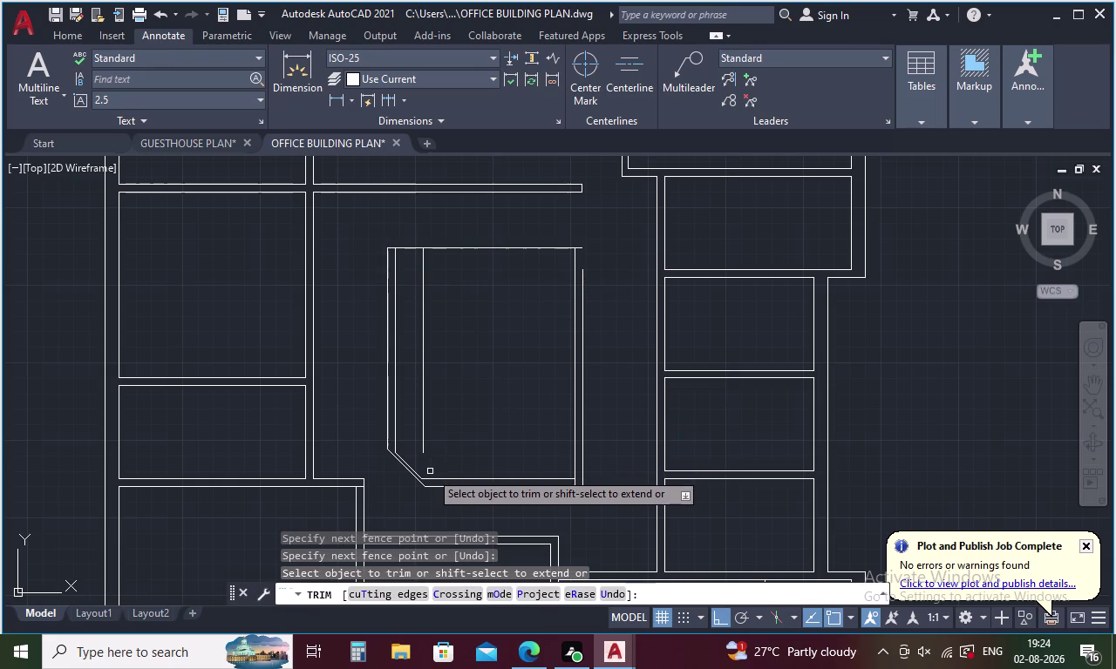
key(o)
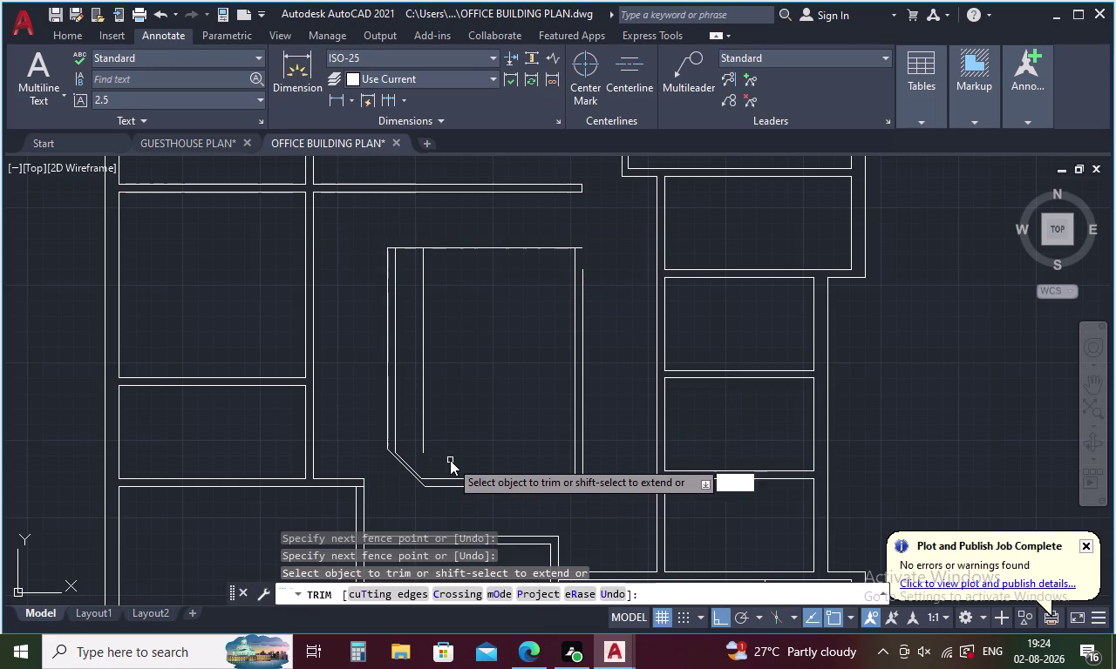
key(Return)
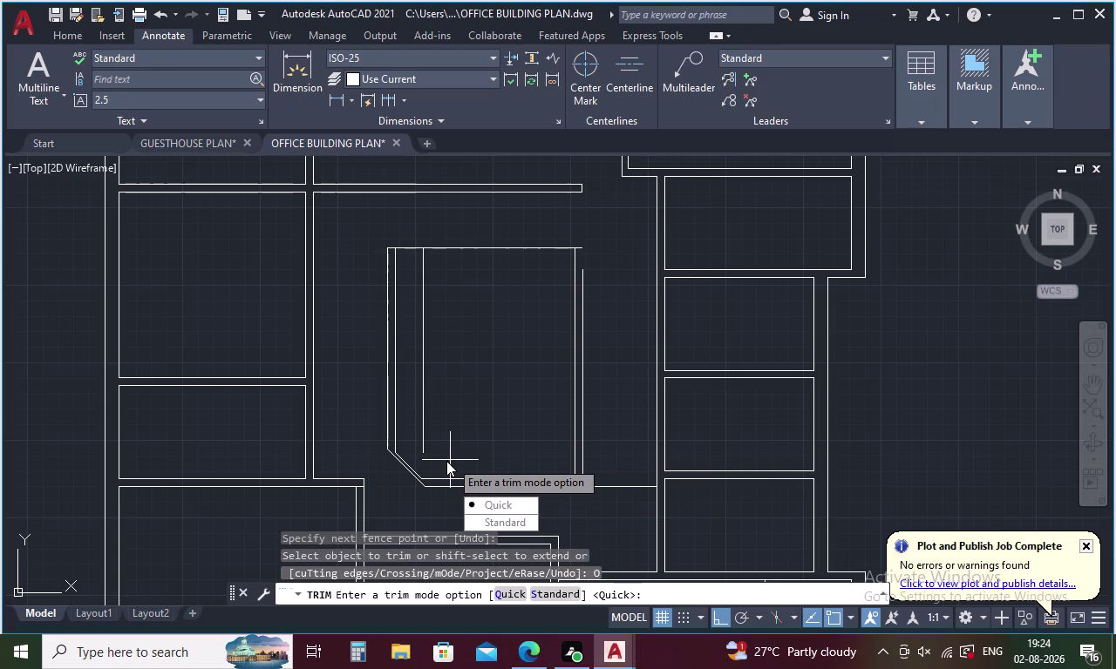
text(1.)
key(5)
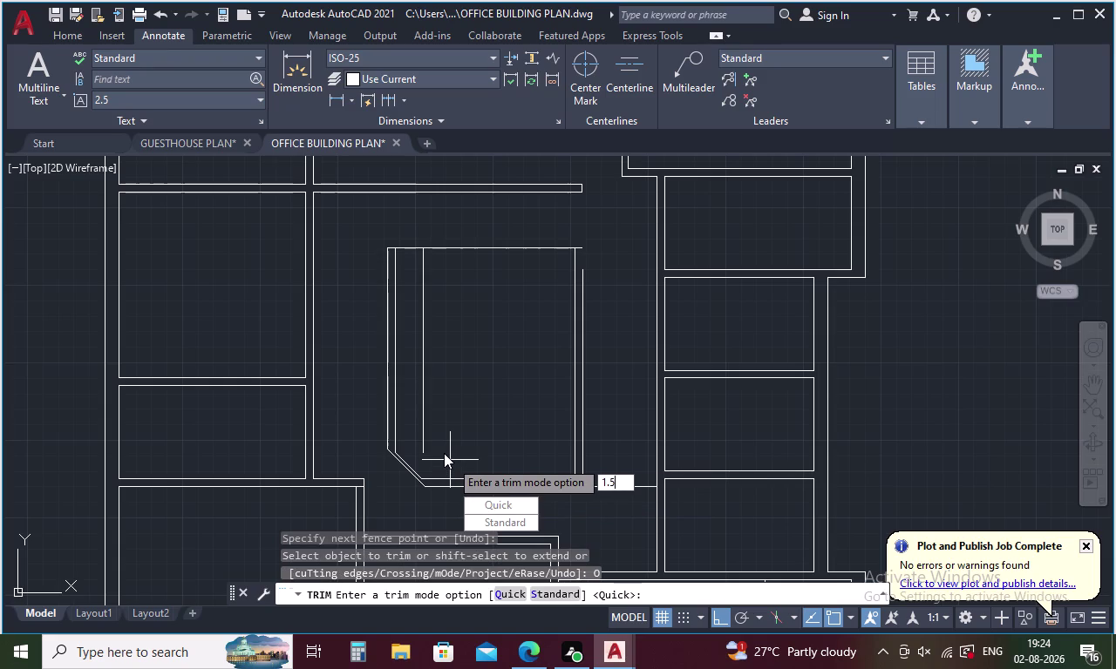
key(apostrophe)
key(Return)
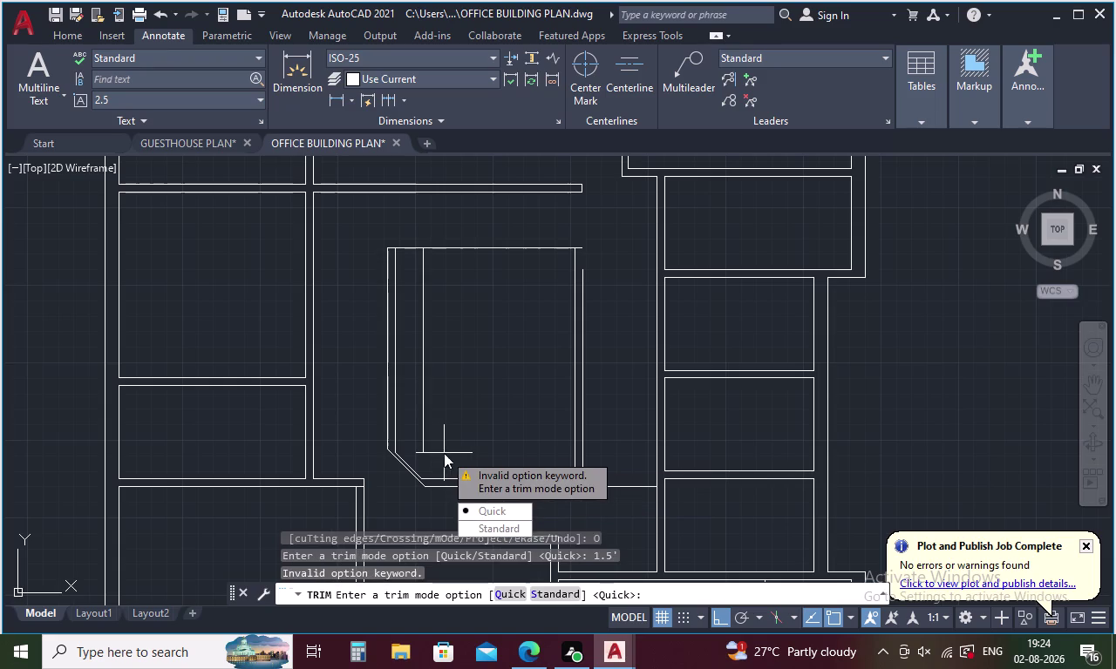
key(Escape)
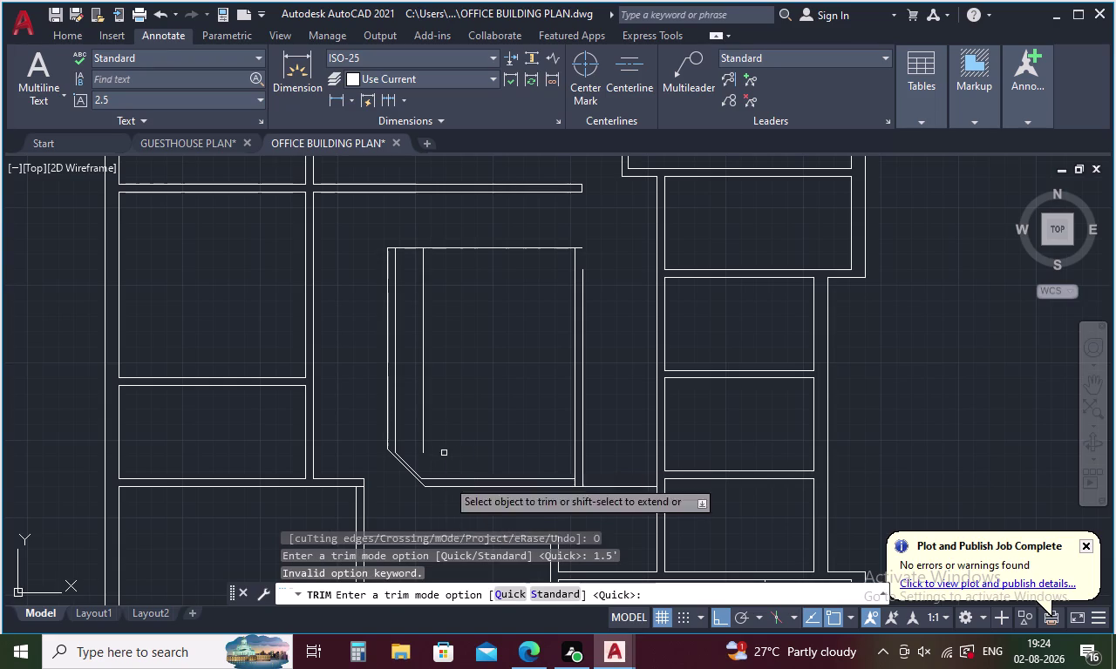
key(Escape)
Offset the diagonal and bottom wall lines 1'-6" into the room.
key(o)
key(Return)
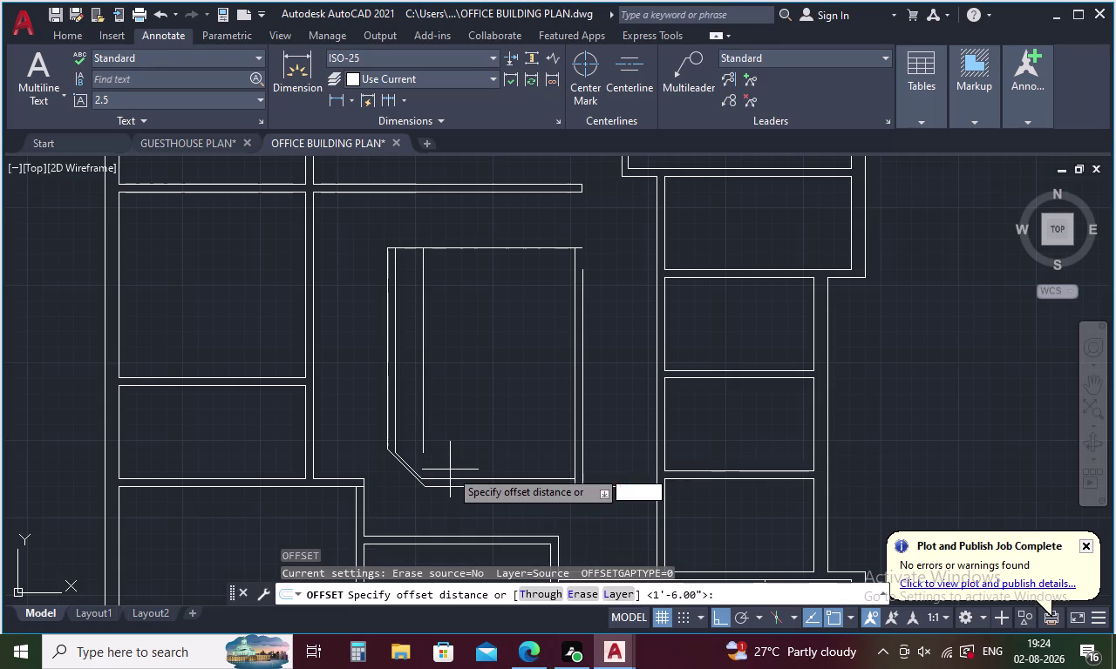
key(1)
key(period)
text(5')
key(Return)
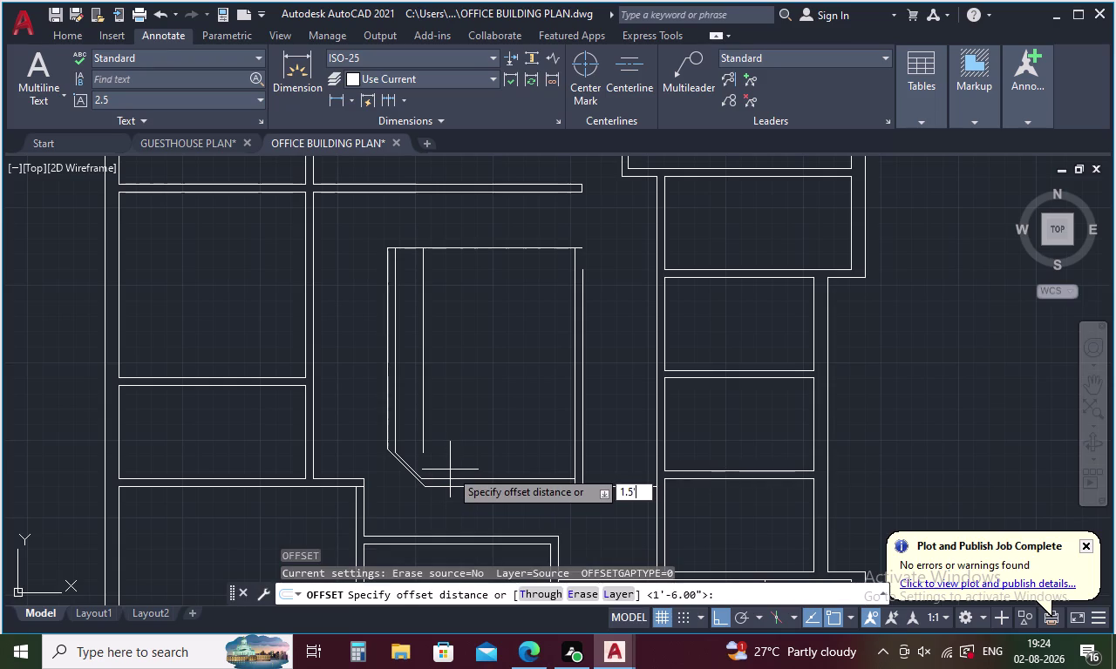
click(411, 467)
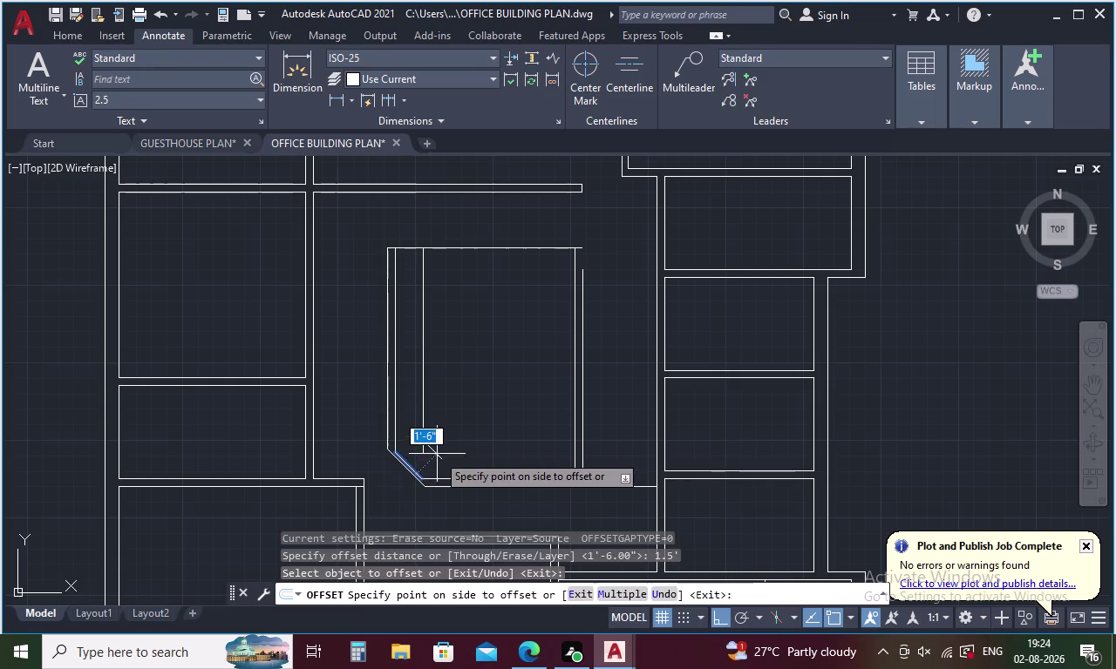
click(441, 451)
click(475, 479)
click(476, 443)
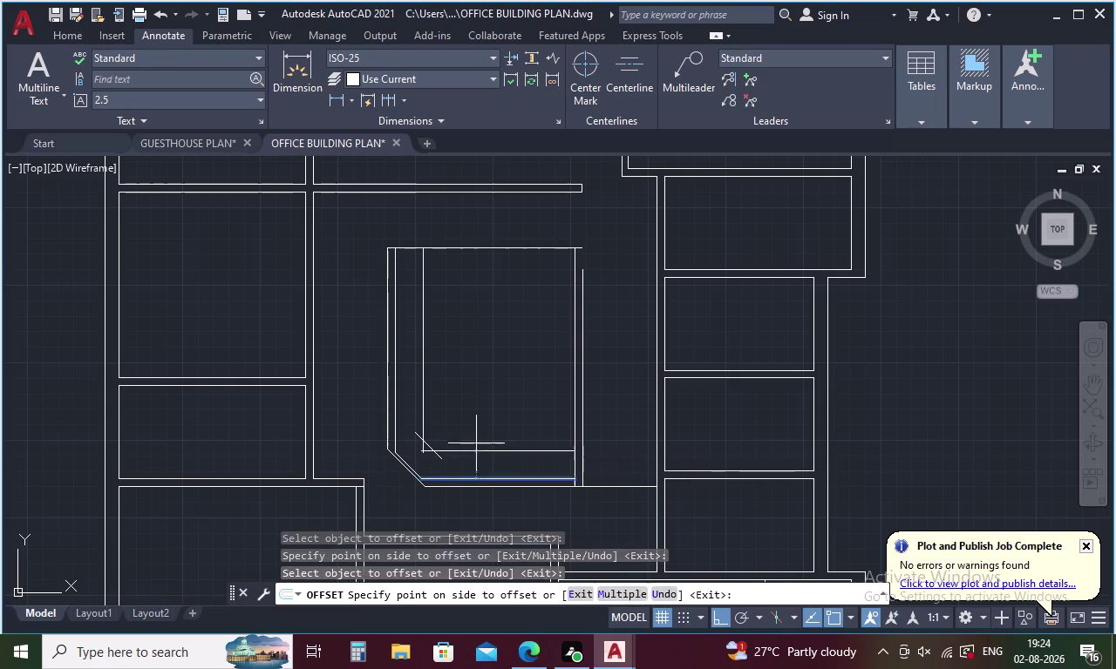
key(Escape)
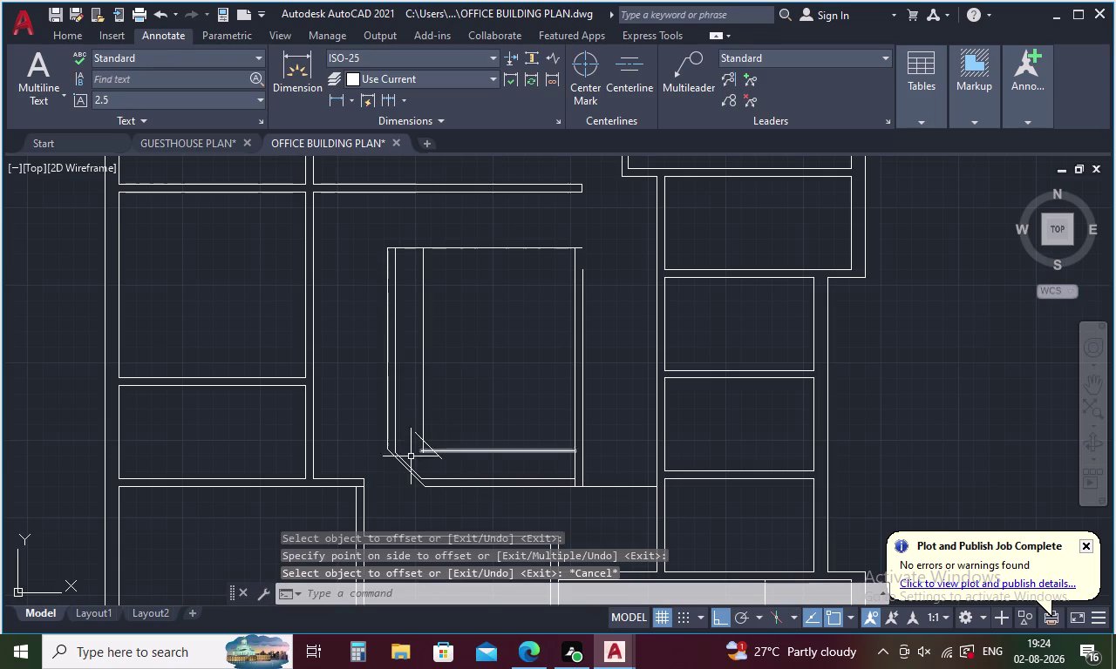
Pan to center the room's lower-left corner in view.
scroll(up, 3)
scroll(down, 3)
middle_drag(447, 436, 450, 435)
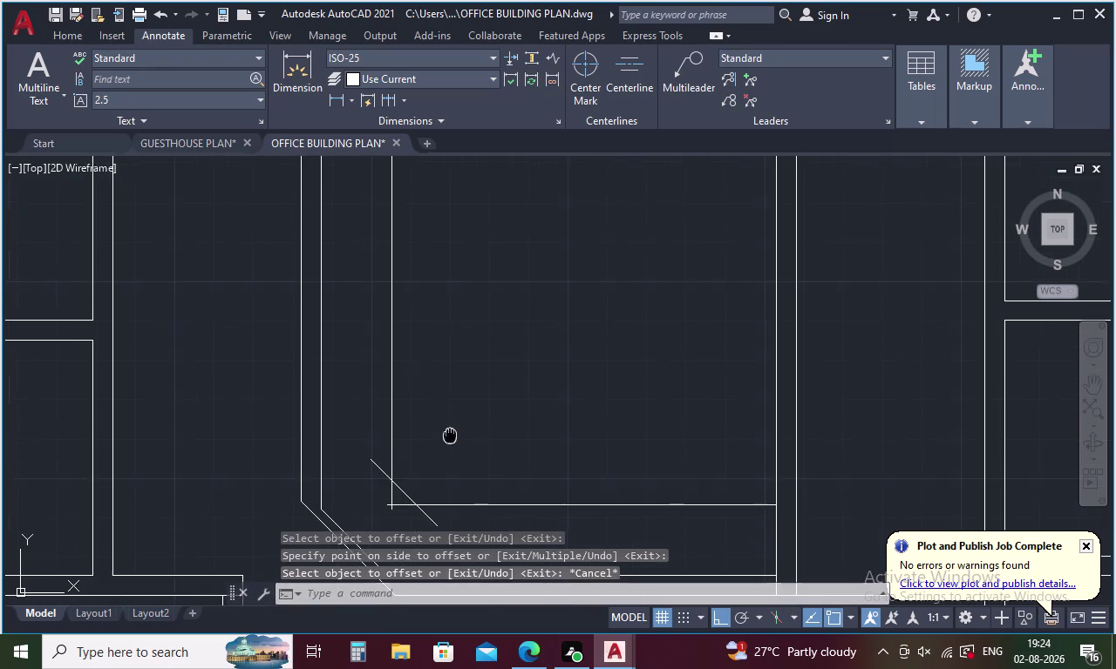
middle_drag(449, 436, 417, 350)
key(Escape)
Trim the overshooting diagonal end and corner stubs at the room's lower-left corner.
text(TR)
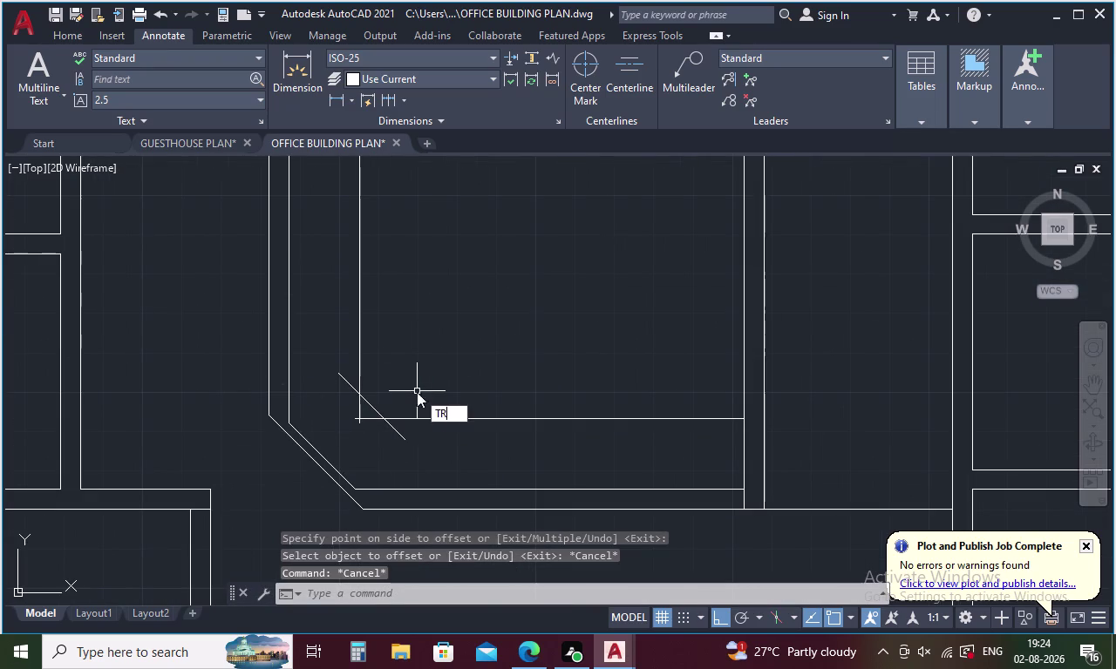
key(space)
drag(346, 368, 352, 409)
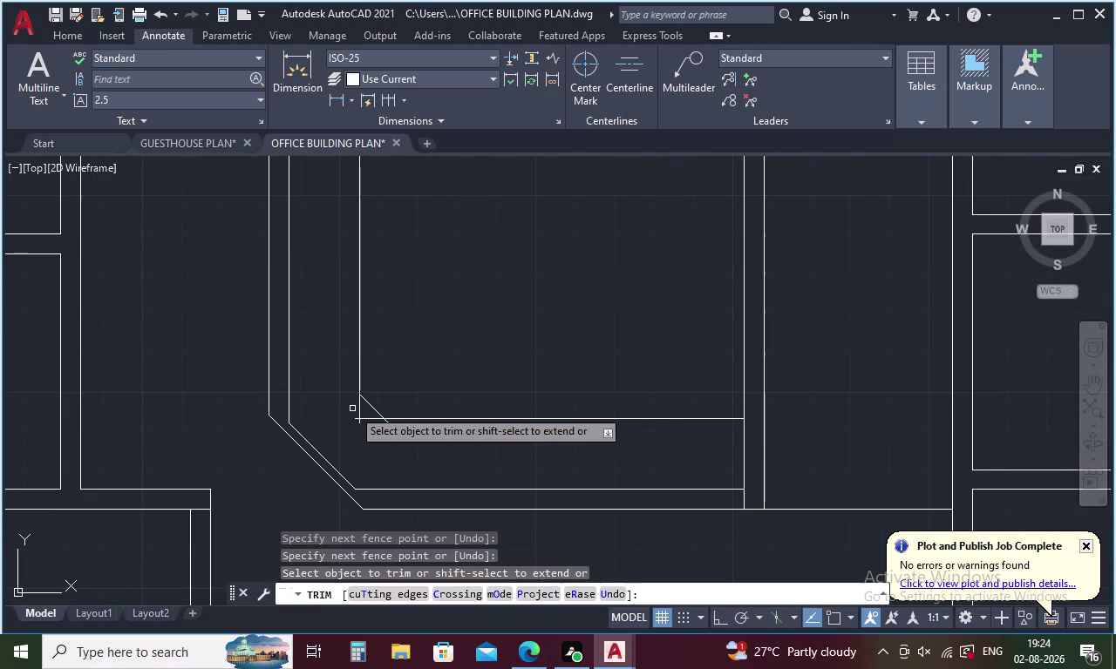
drag(351, 401, 369, 427)
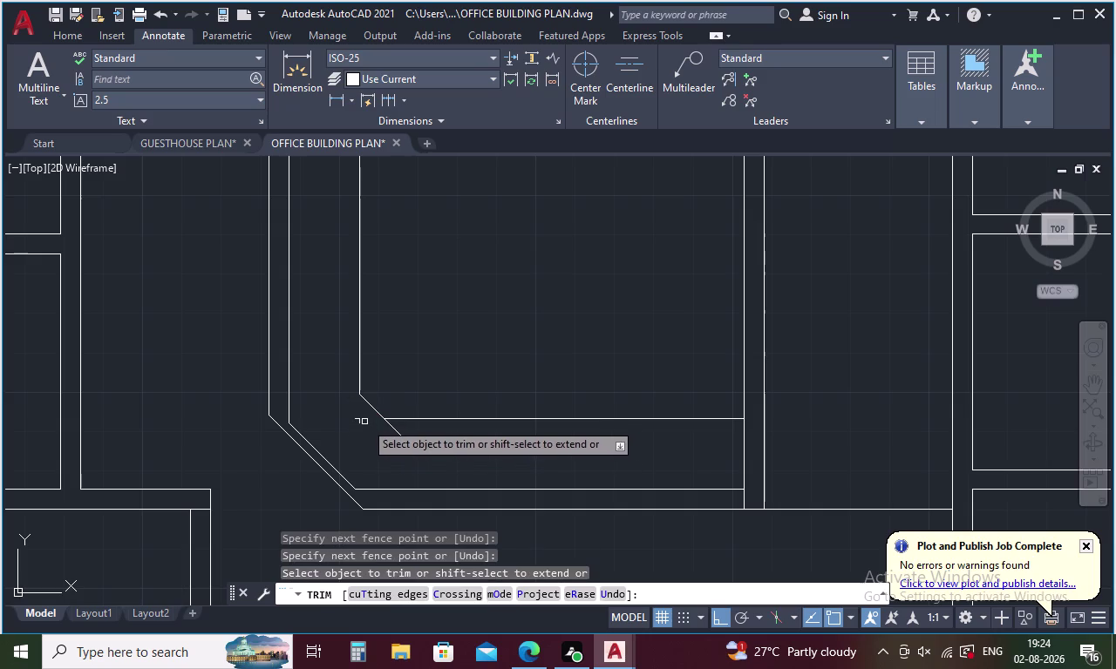
click(357, 420)
click(356, 421)
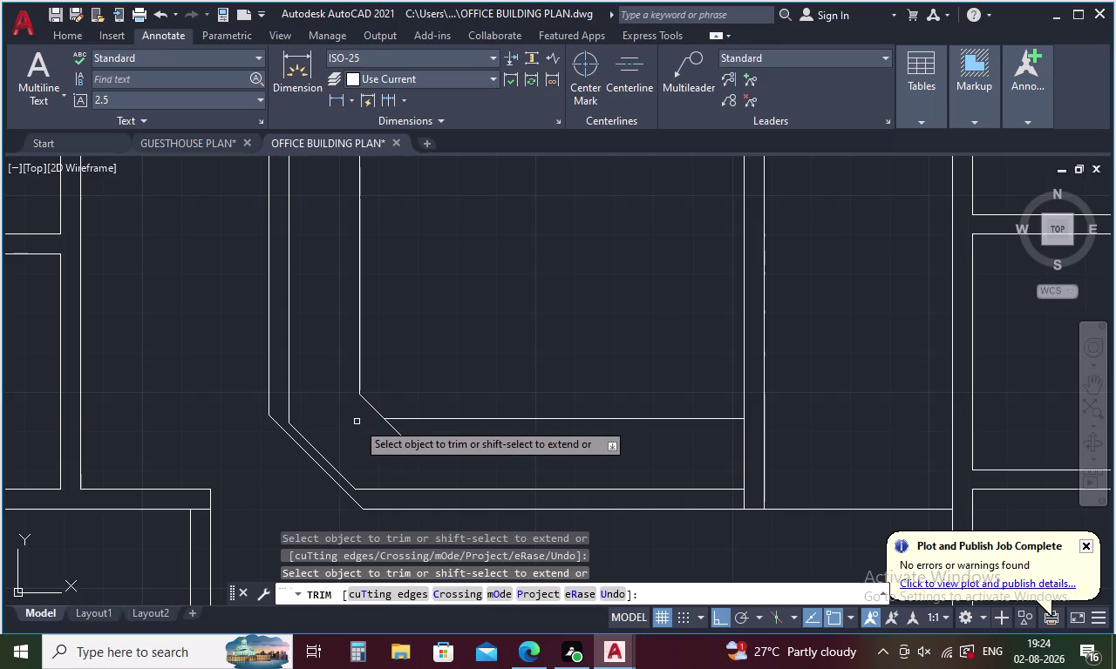
click(398, 432)
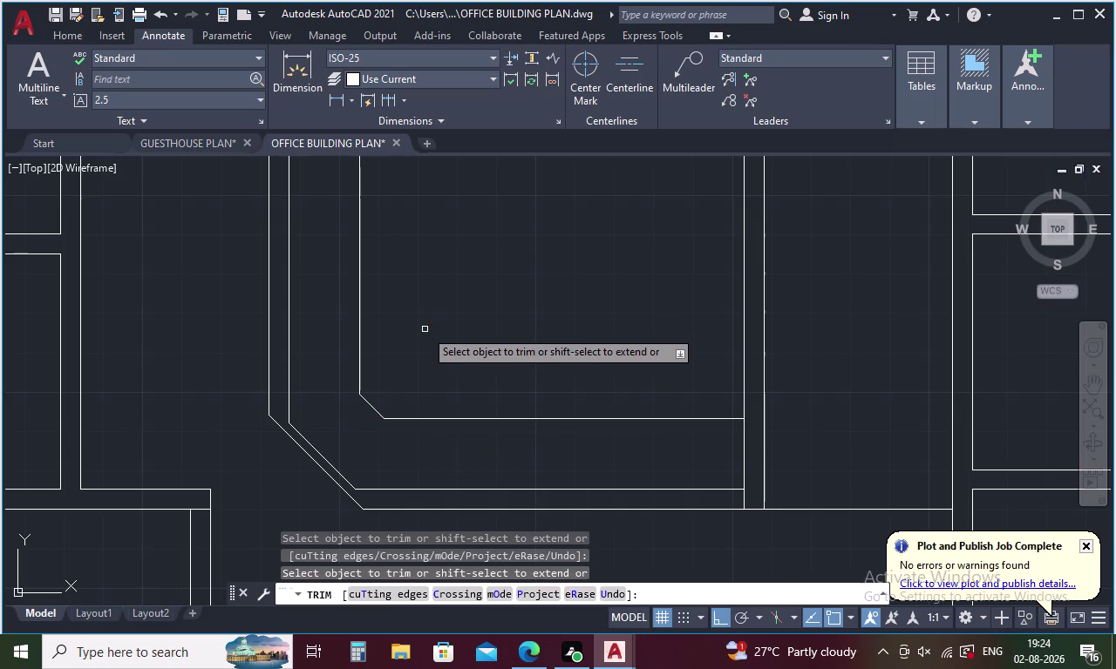
Trim the room's right wall segment and short stubs at the wall junction.
middle_drag(425, 330, 388, 344)
scroll(down, 3)
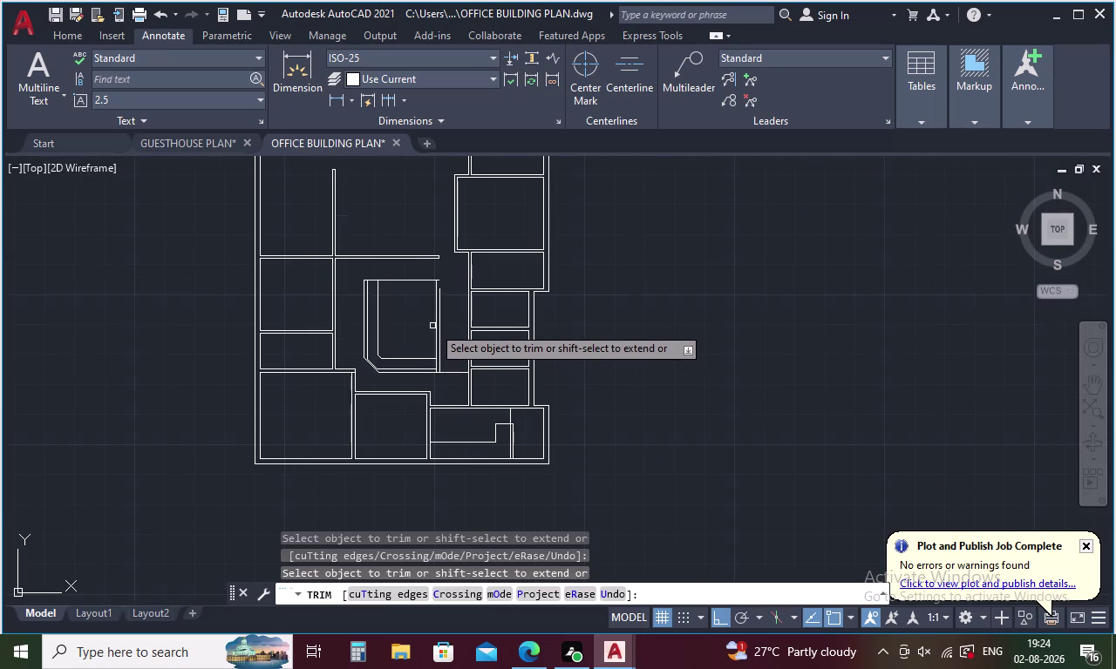
scroll(up, 3)
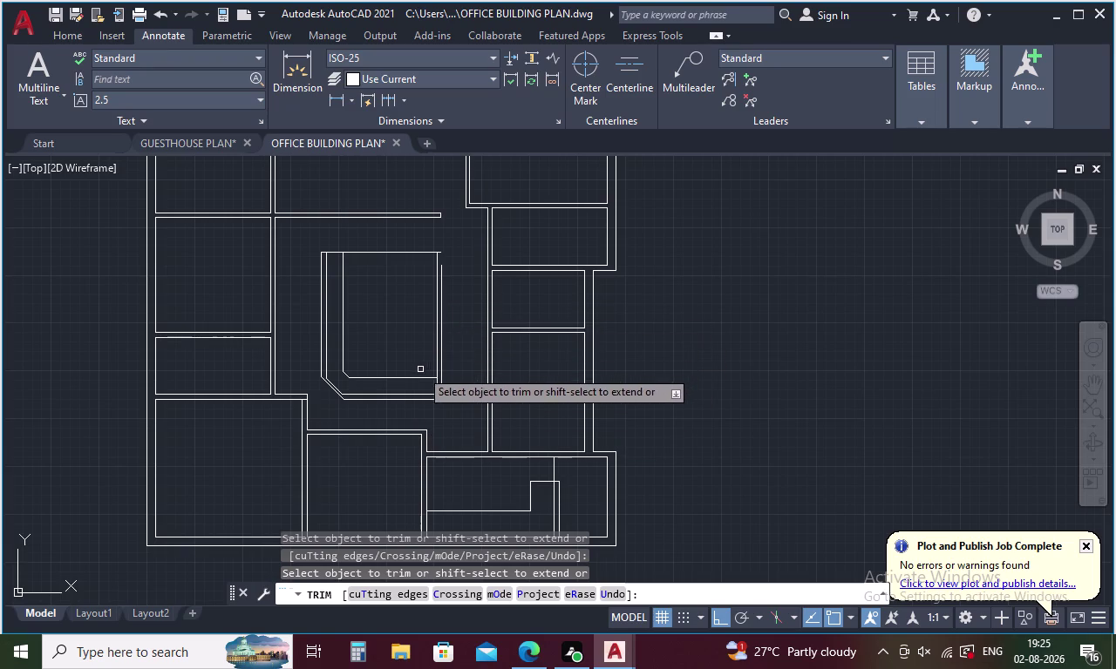
drag(451, 331, 419, 343)
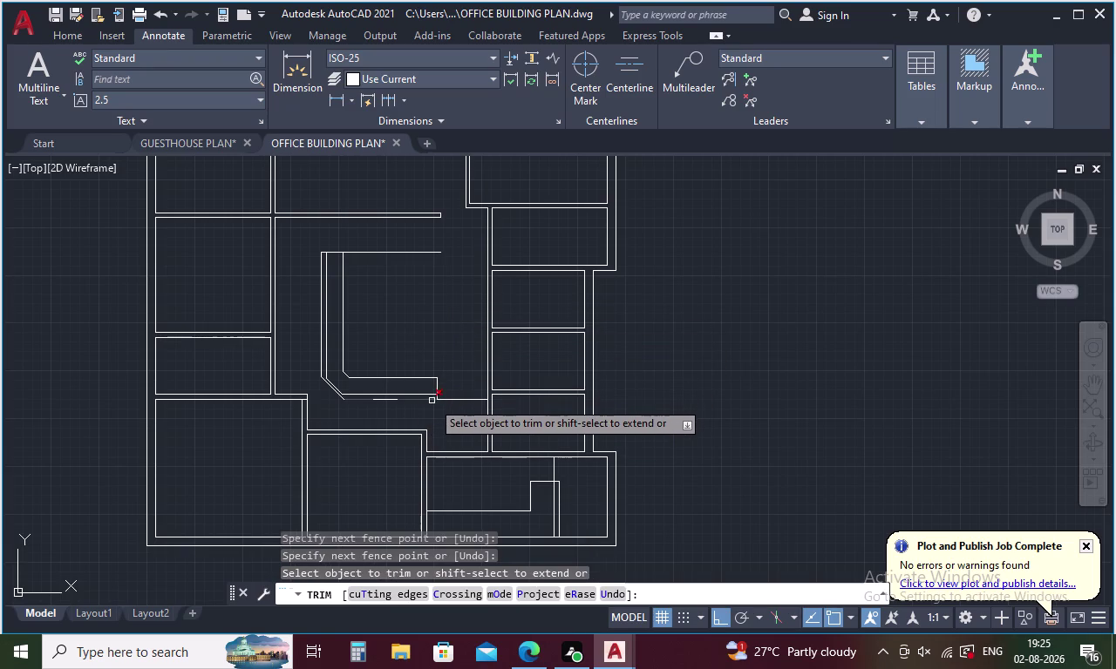
scroll(up, 3)
drag(470, 386, 471, 419)
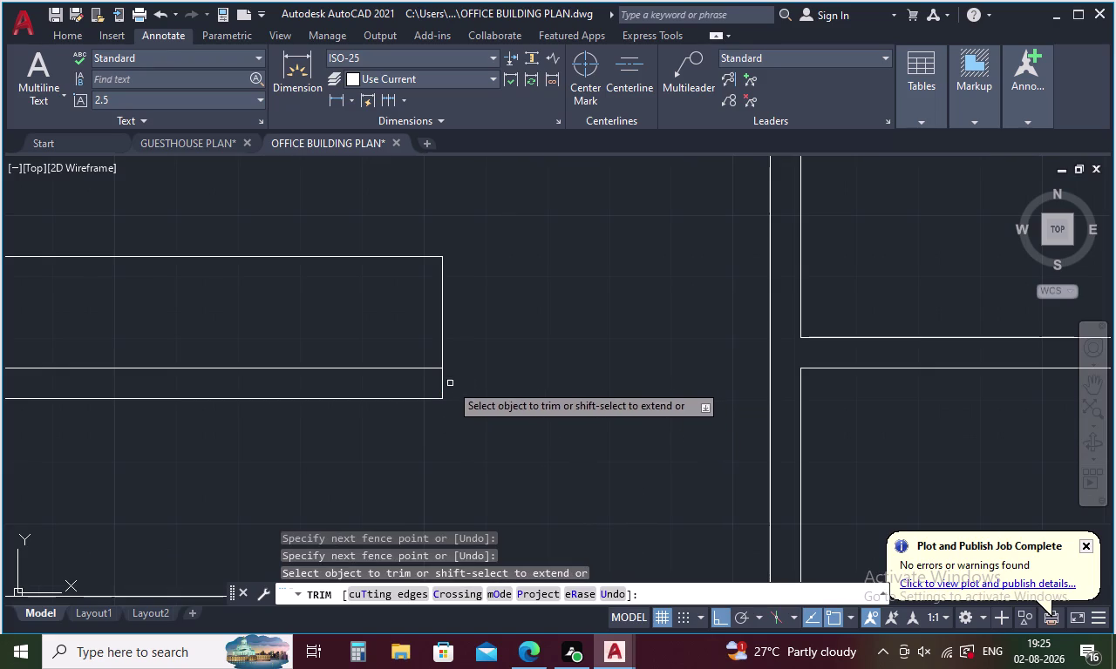
click(441, 382)
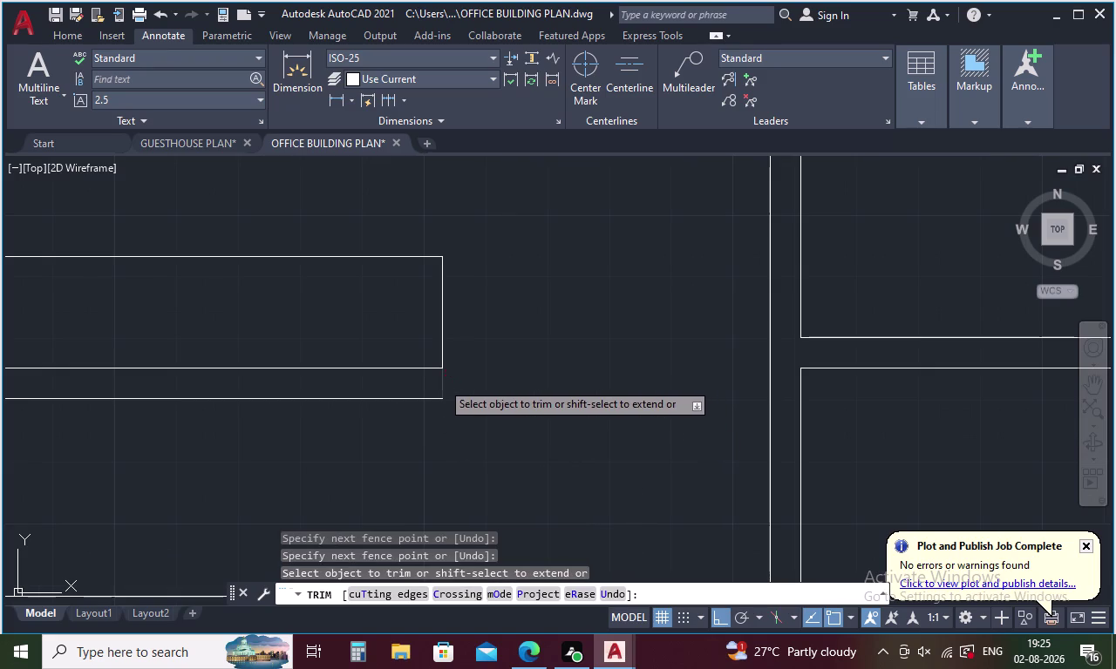
scroll(down, 3)
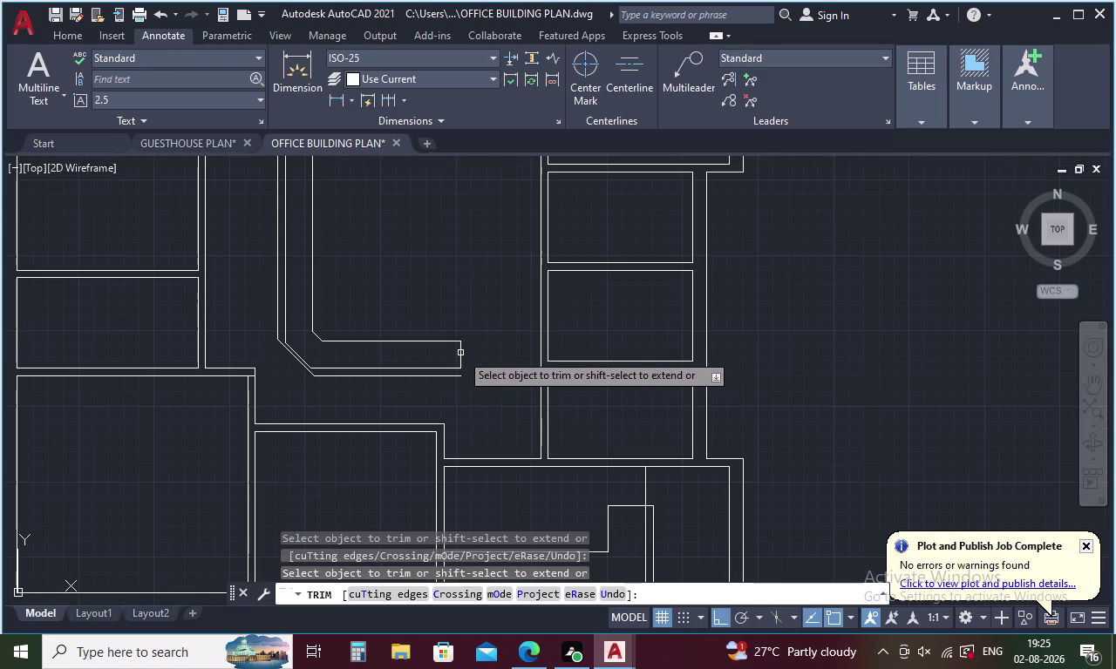
click(460, 353)
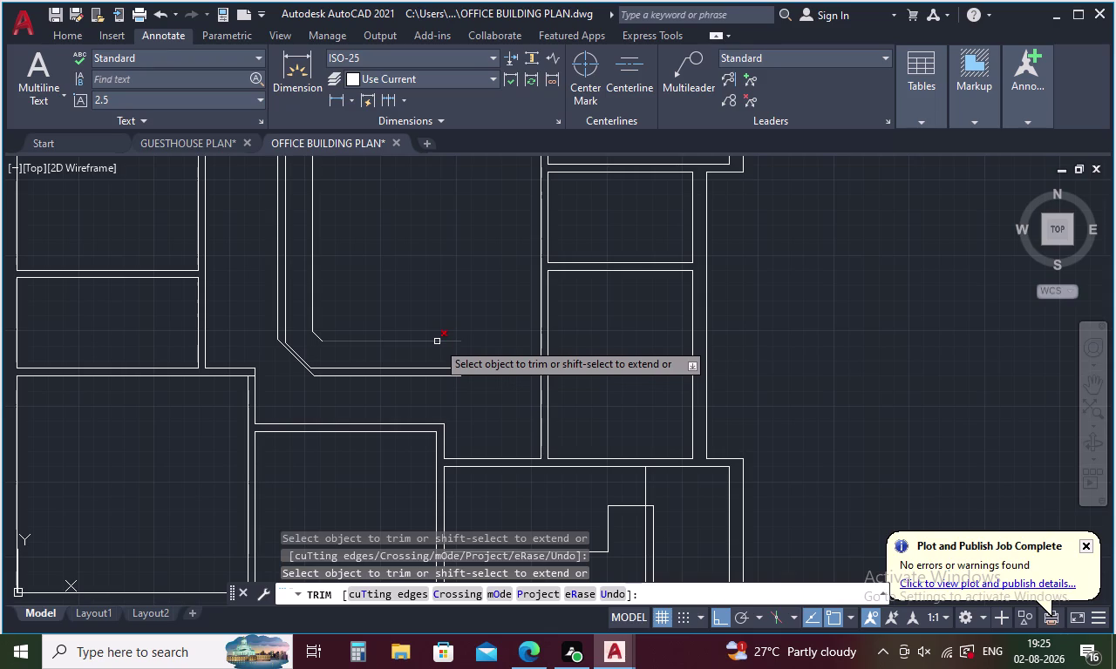
End trimming and crossing-select the core's left wall lines.
scroll(down, 3)
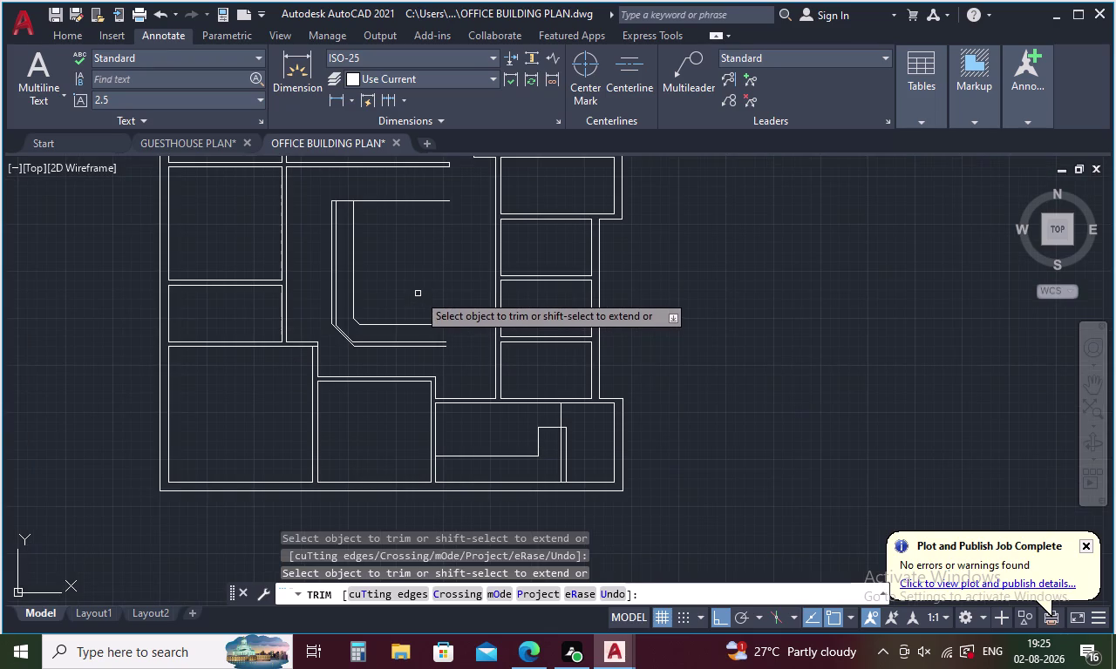
middle_drag(418, 290, 401, 326)
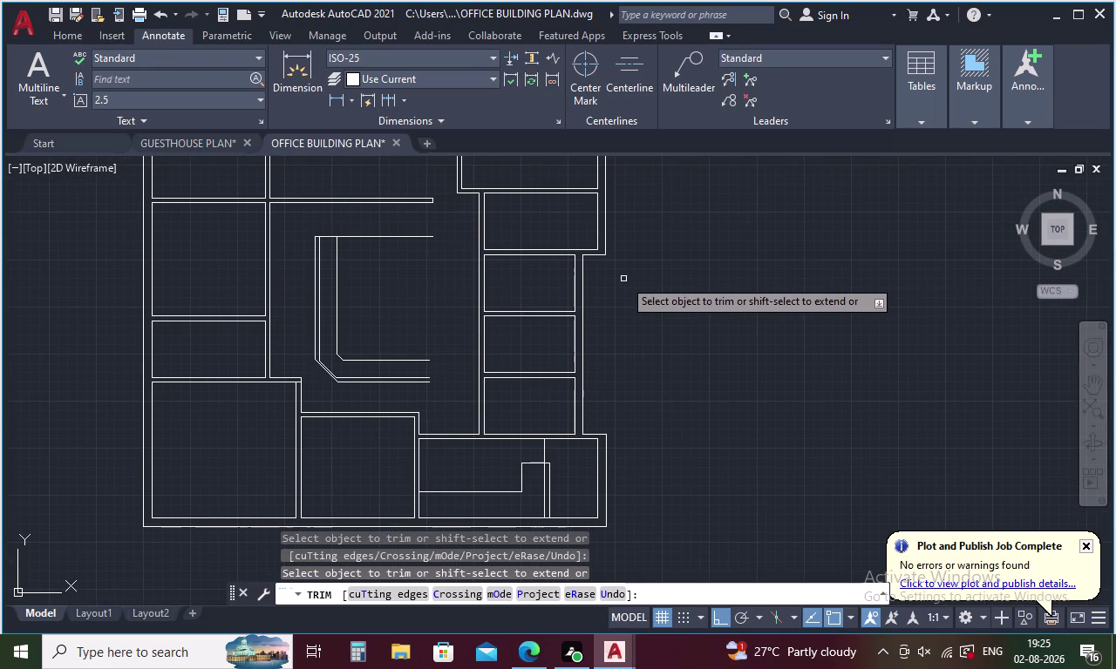
key(Escape)
drag(416, 280, 308, 324)
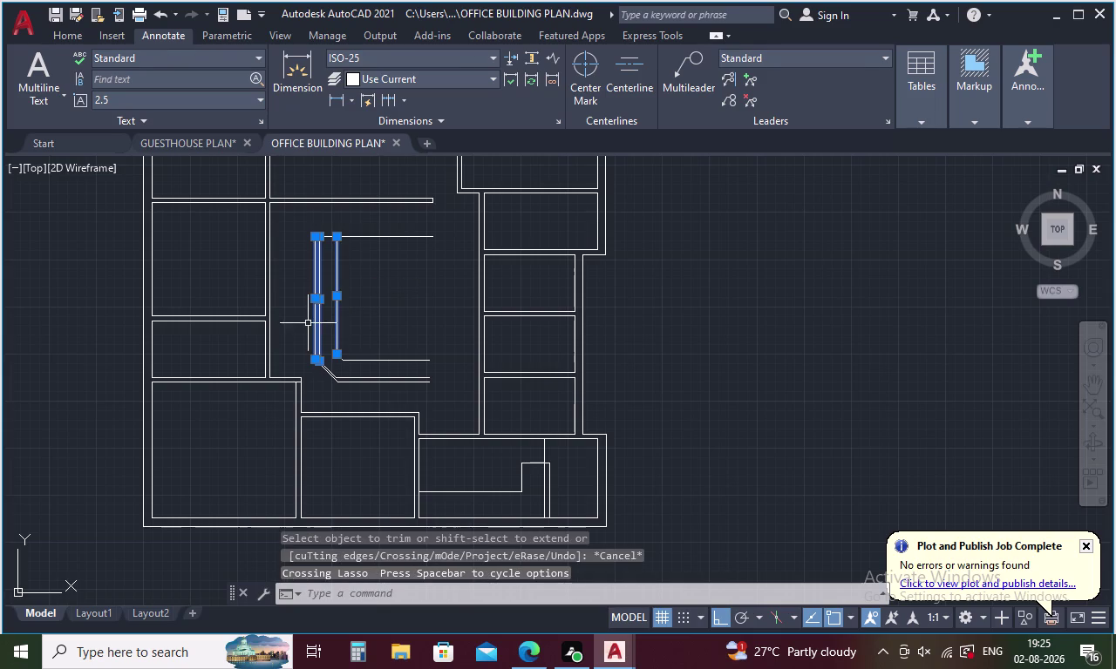
scroll(up, 3)
drag(344, 346, 279, 434)
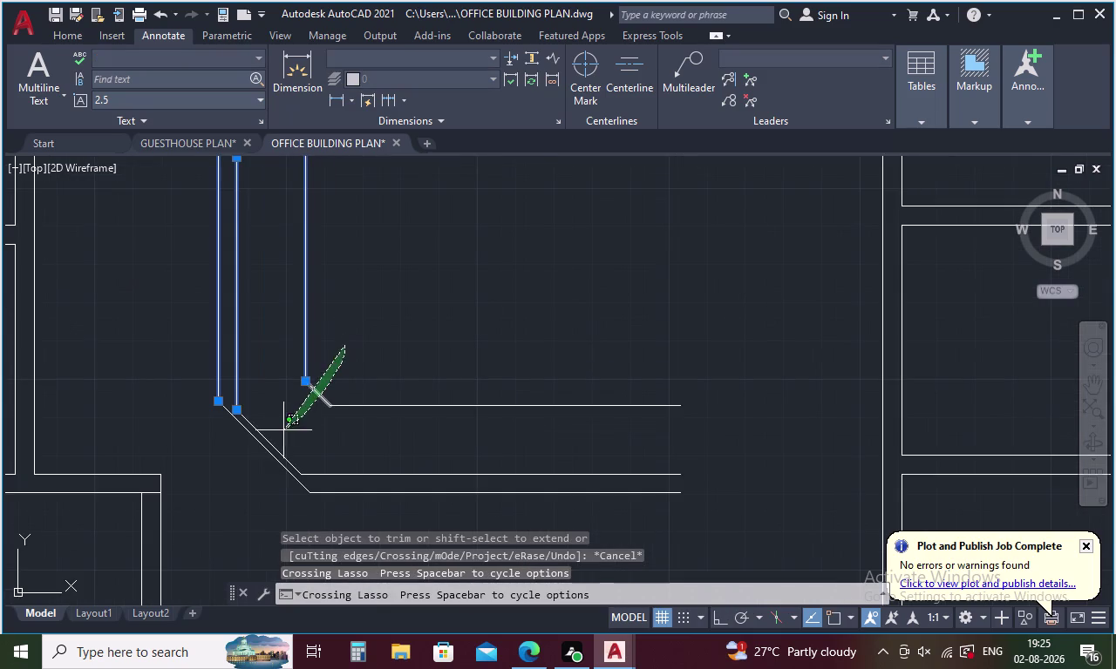
drag(278, 433, 243, 455)
right_click(443, 329)
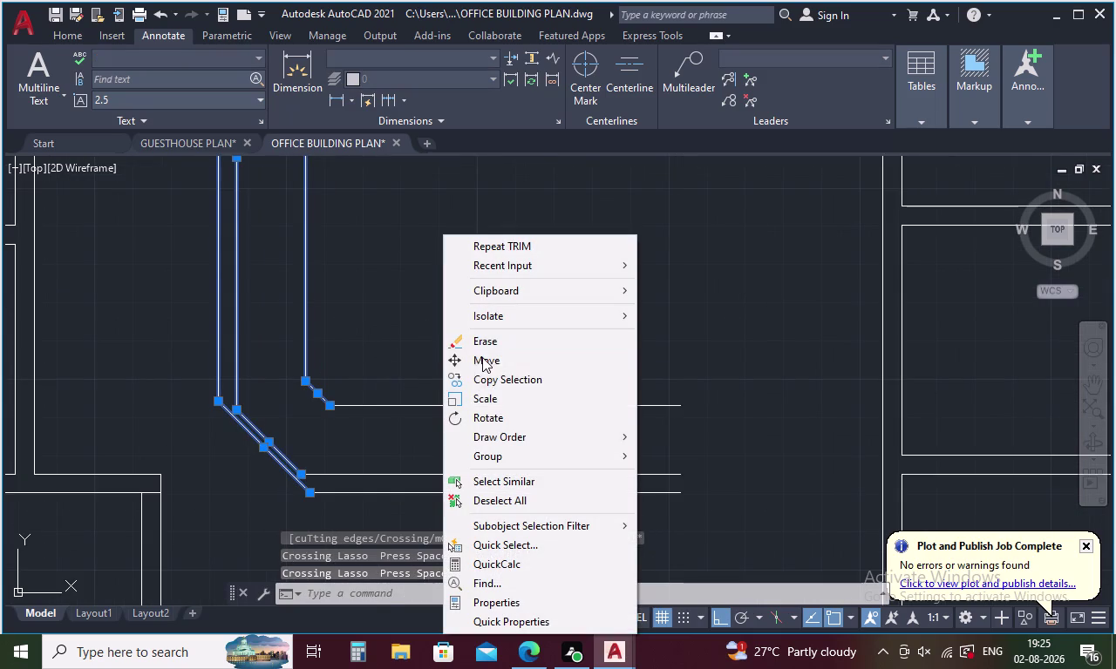
key(Escape)
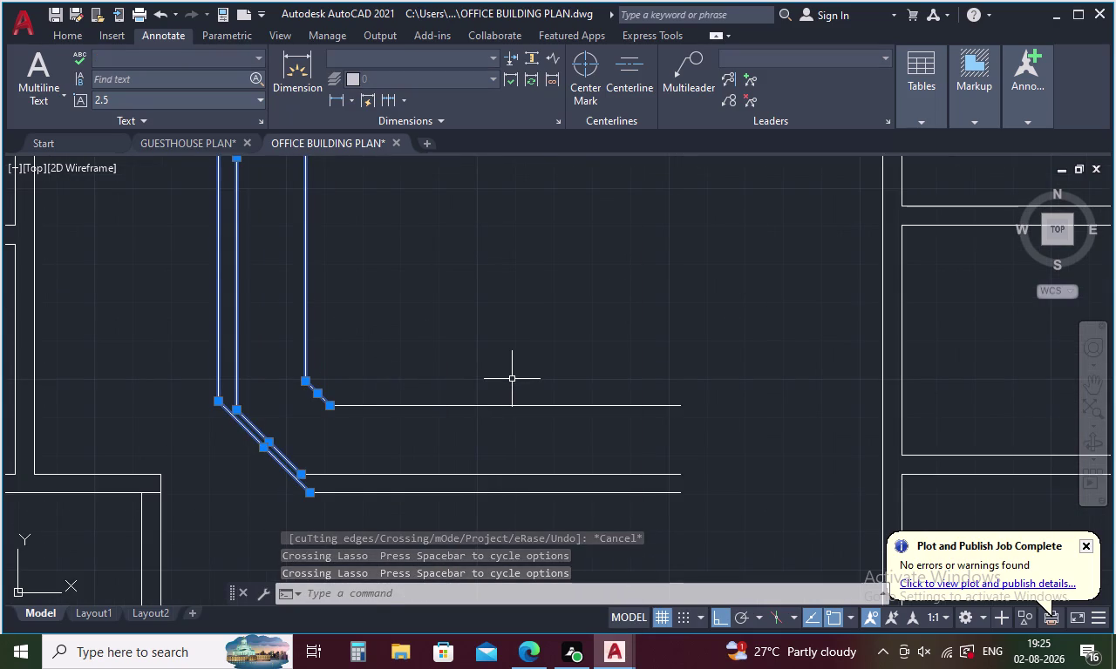
text(MI)
key(Return)
scroll(down, 3)
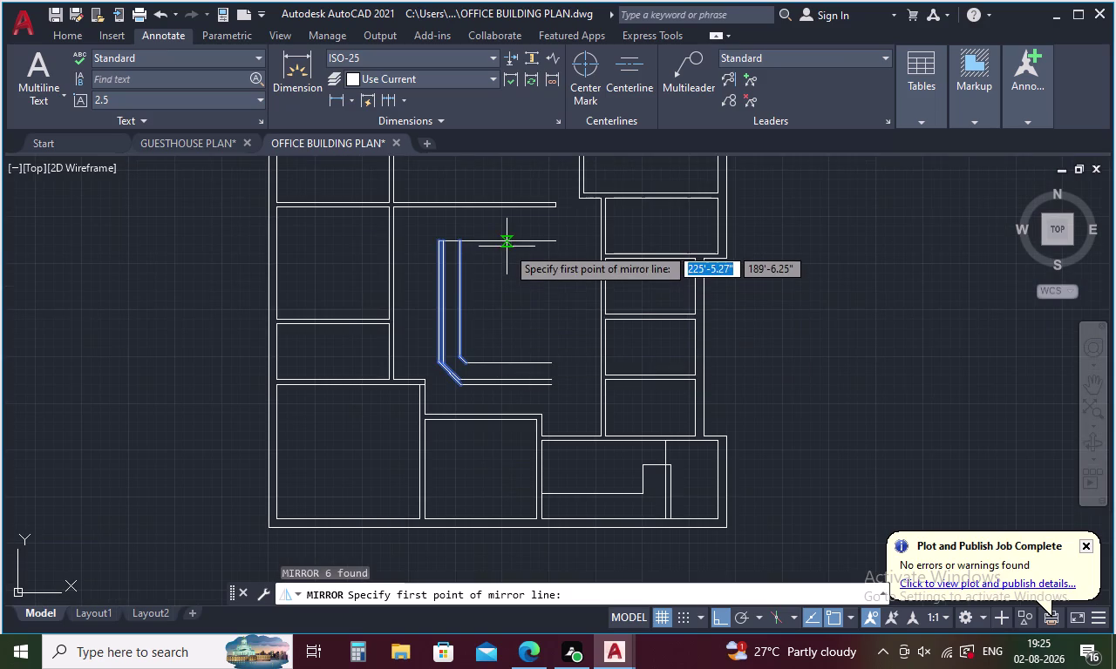
click(502, 237)
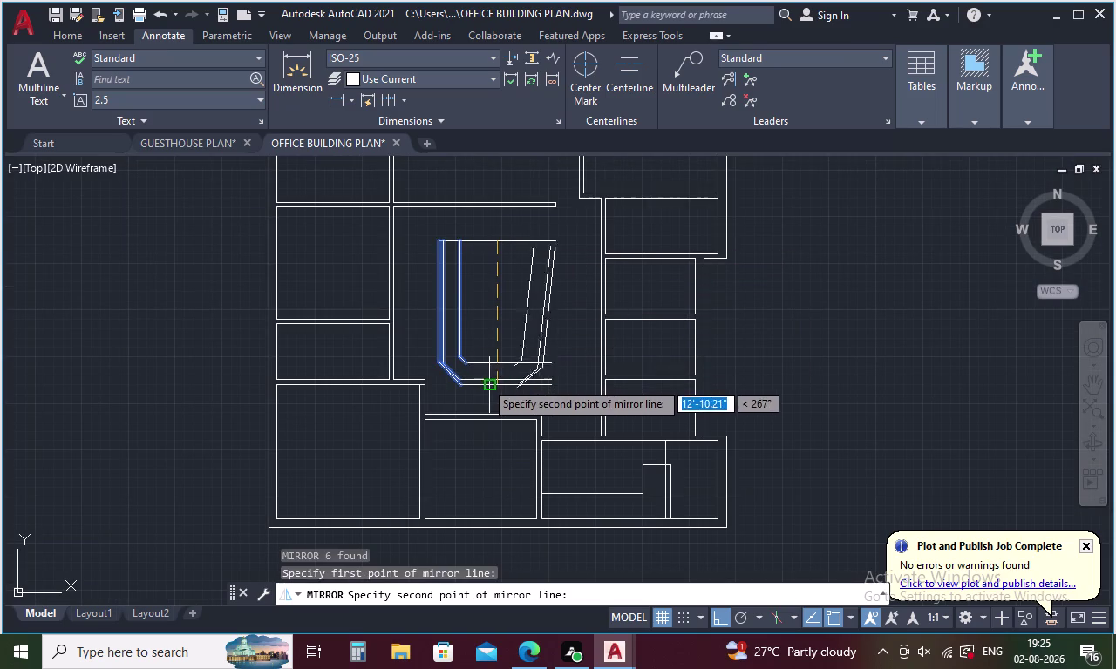
key(Escape)
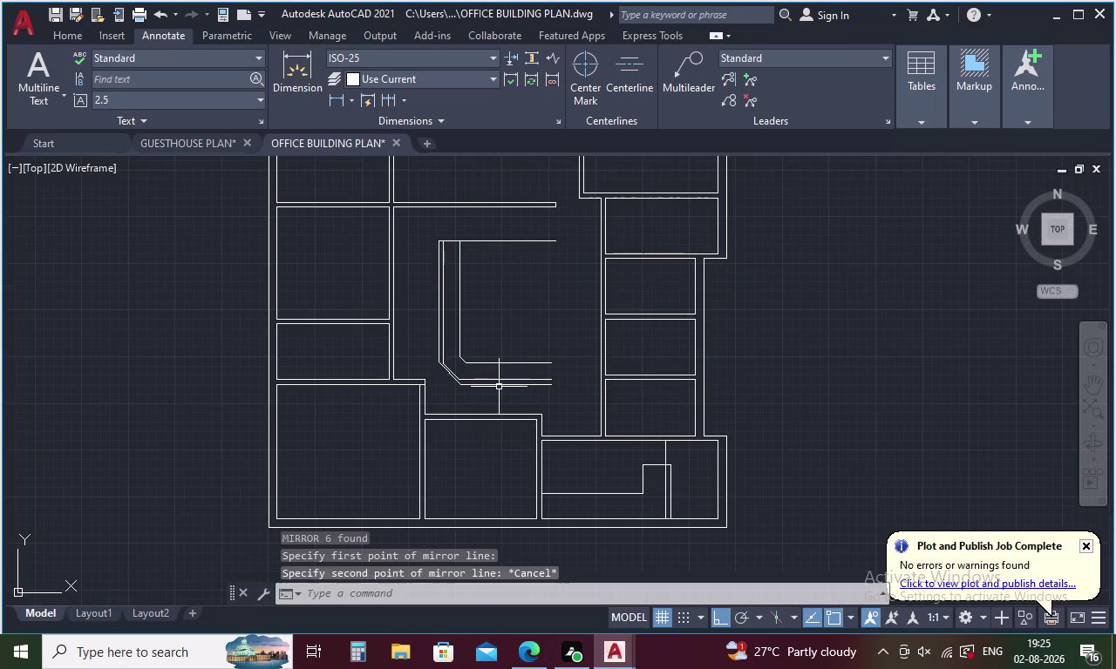
drag(507, 298, 431, 332)
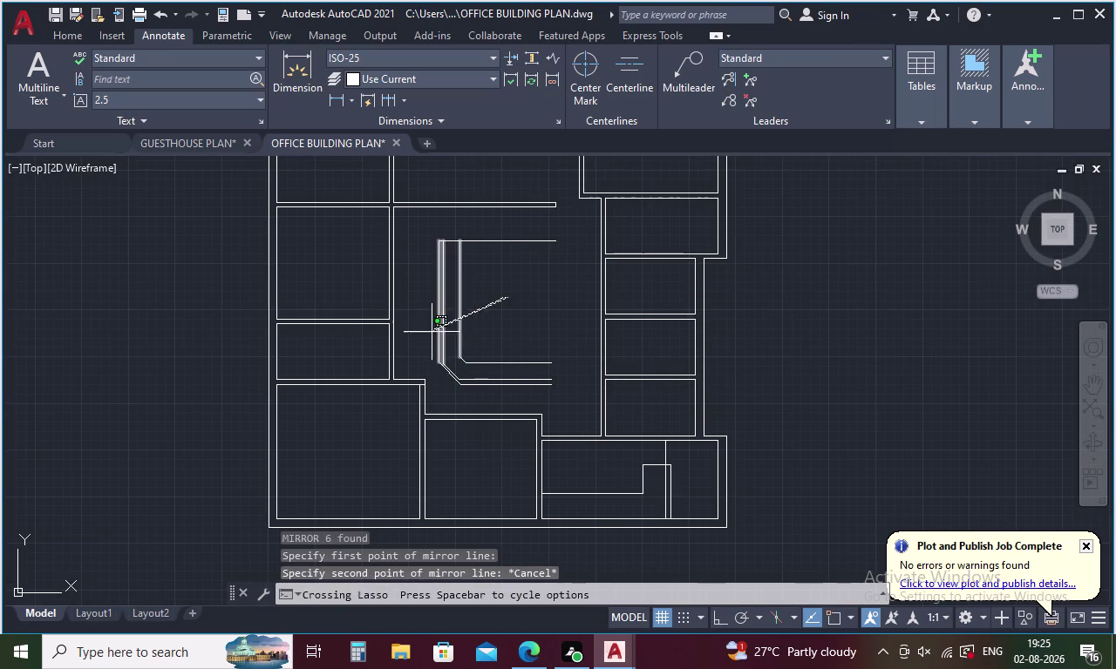
drag(431, 332, 431, 332)
scroll(up, 3)
drag(480, 329, 412, 407)
right_click(515, 380)
key(Escape)
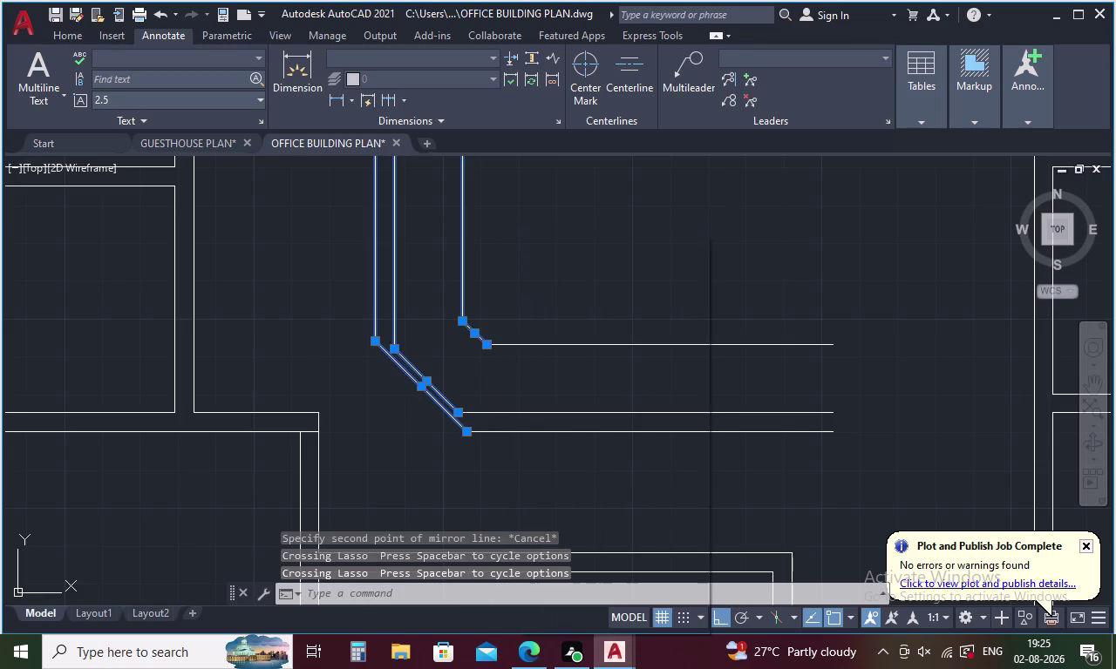
text(MI)
key(Return)
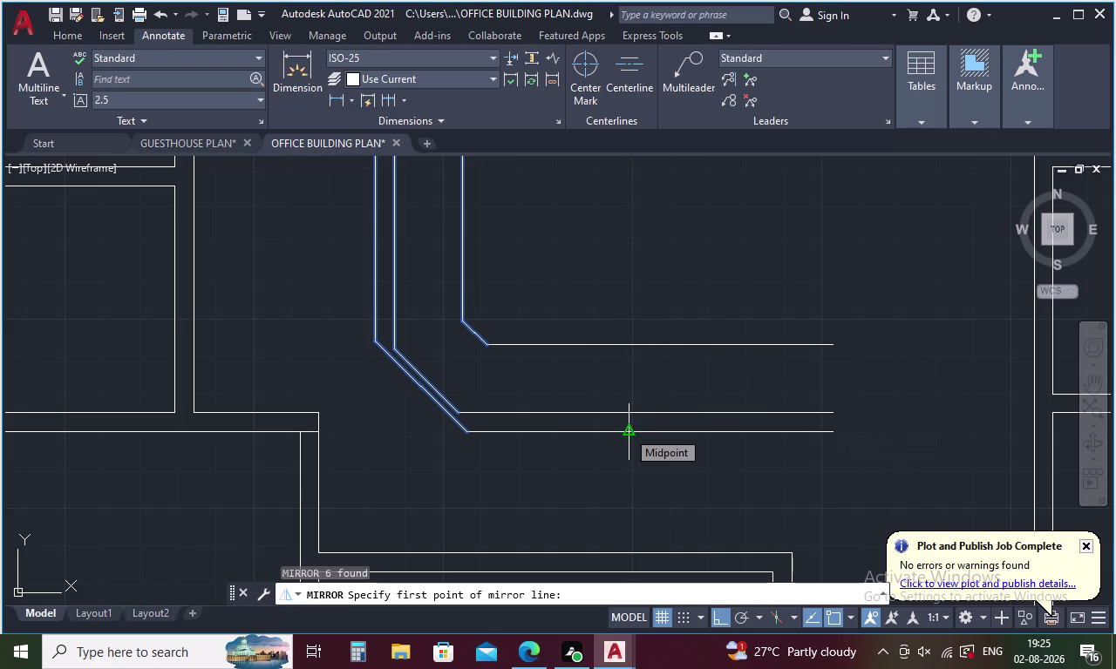
click(627, 431)
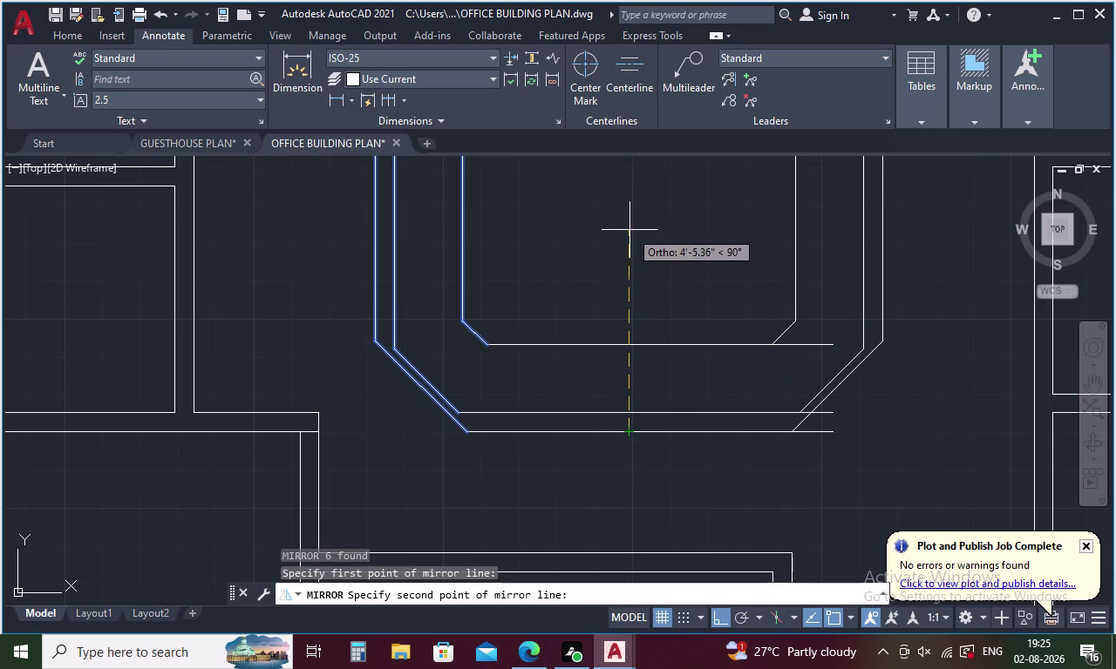
click(630, 218)
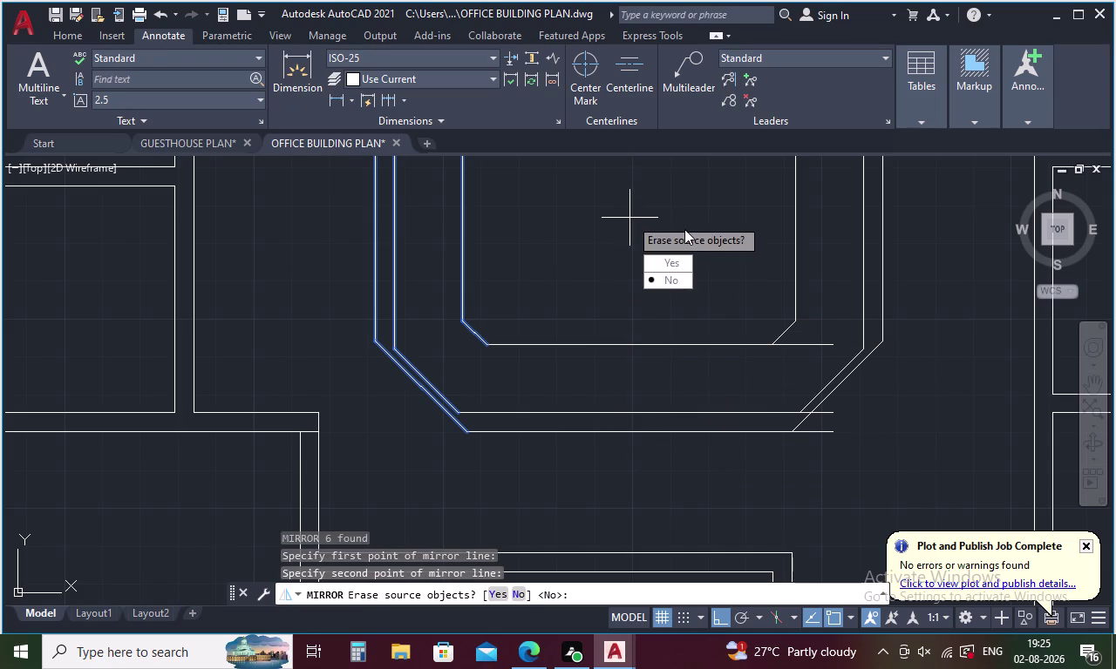
key(Escape)
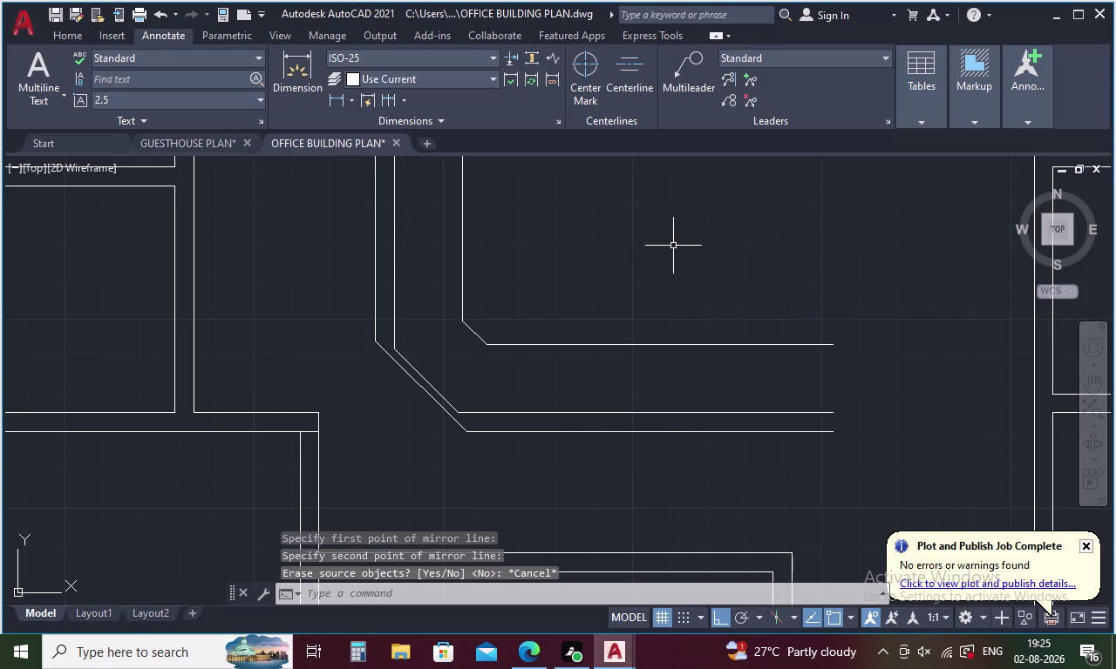
Select the core's left wall lines, including the chamfered corner lines.
drag(660, 230, 308, 294)
drag(475, 312, 473, 327)
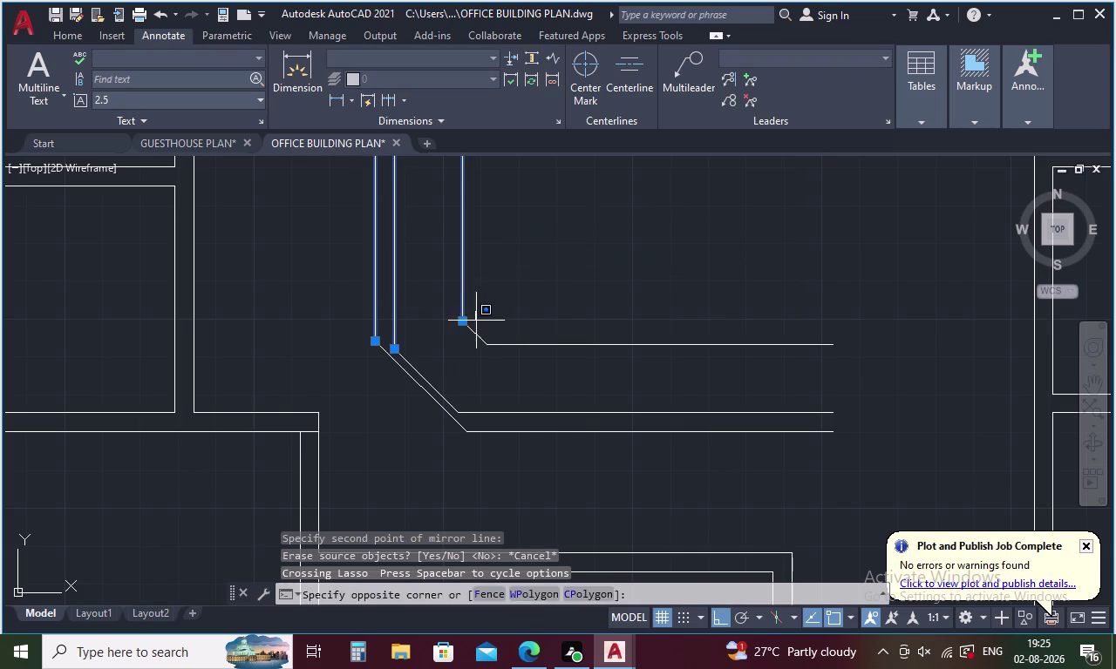
drag(473, 327, 414, 395)
right_click(534, 373)
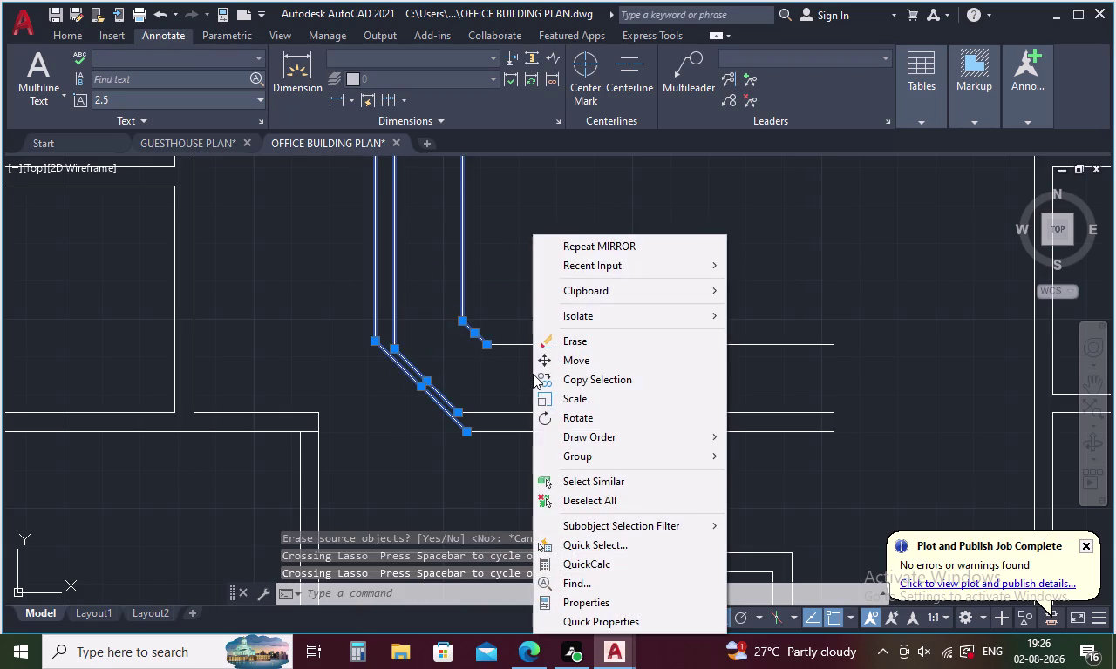
key(Escape)
Mirror them (MI) about a vertical axis through the bottom line's midpoint, keeping the originals.
key(m)
key(i)
key(Return)
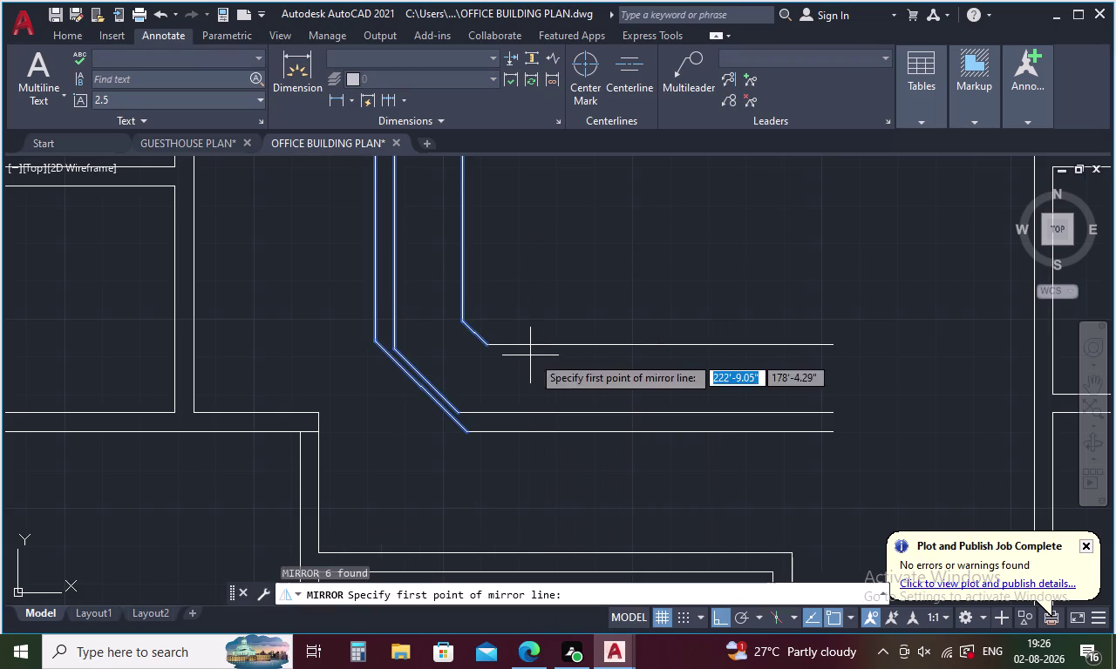
click(632, 432)
click(604, 243)
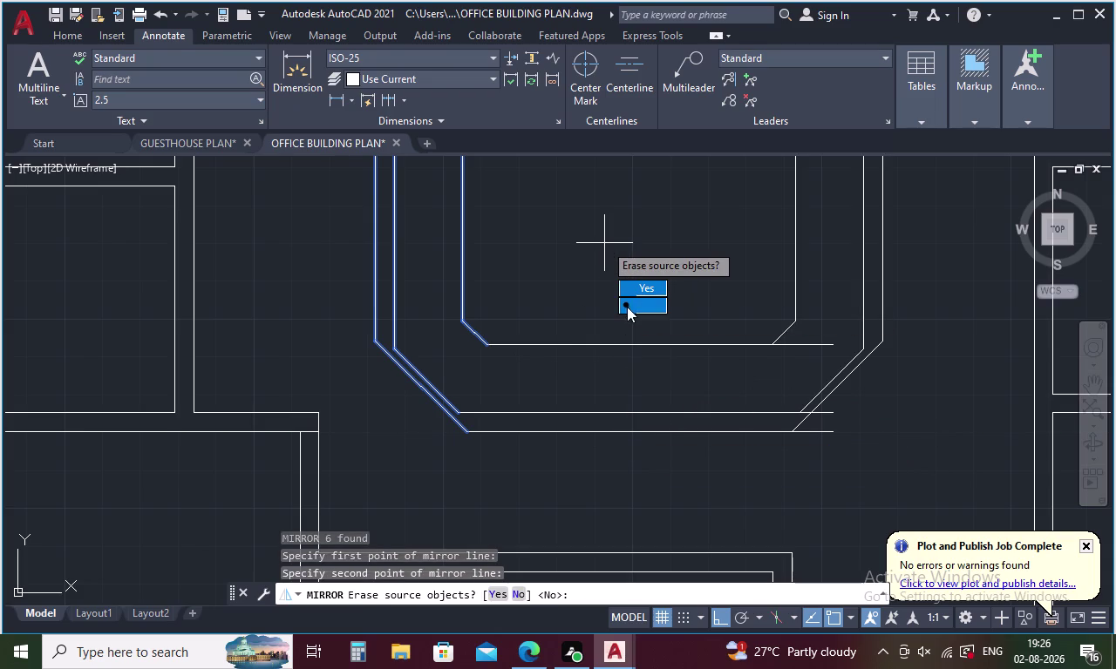
drag(627, 307, 604, 243)
scroll(down, 3)
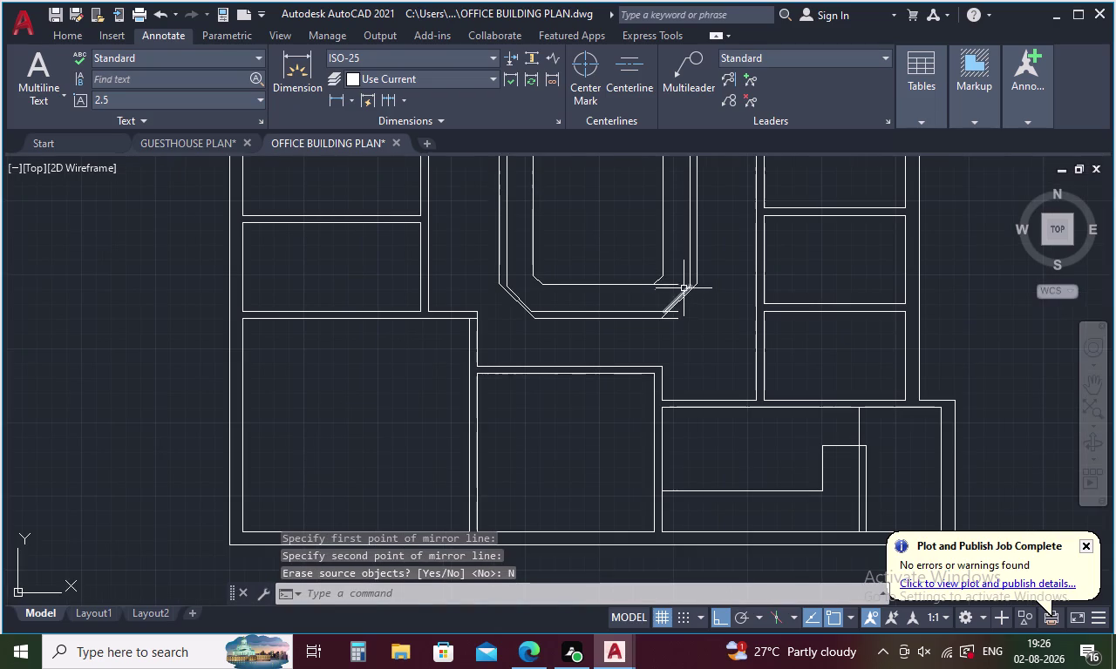
key(Escape)
Trim the upper and lower horizontal line ends overshooting the mirrored right diagonal walls.
text(TR)
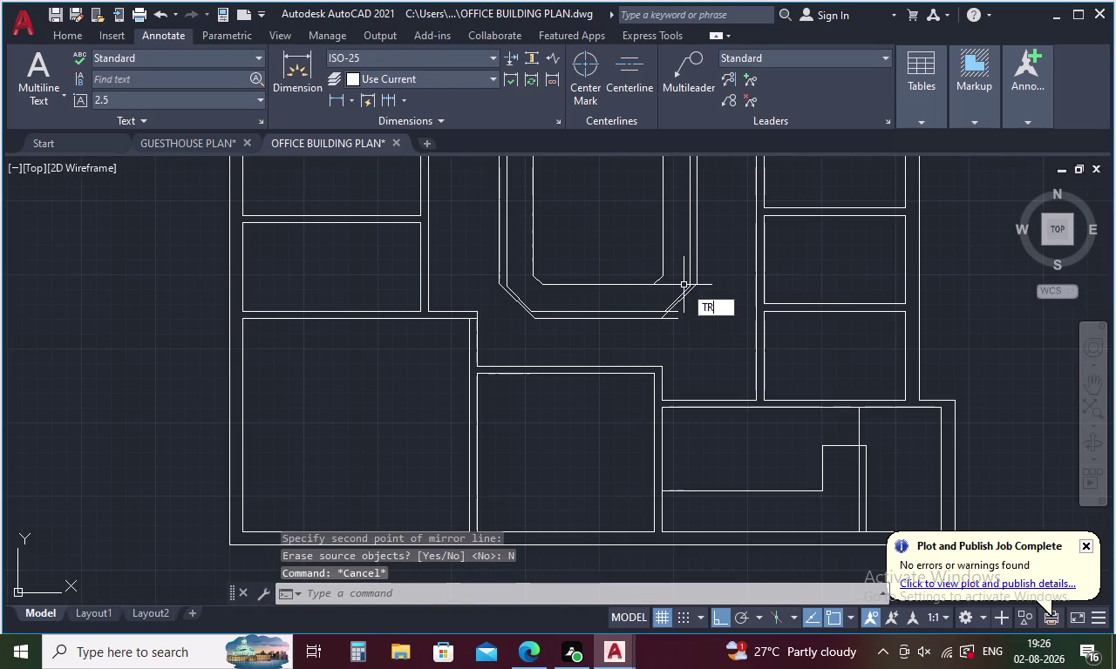
key(space)
key(space)
scroll(up, 3)
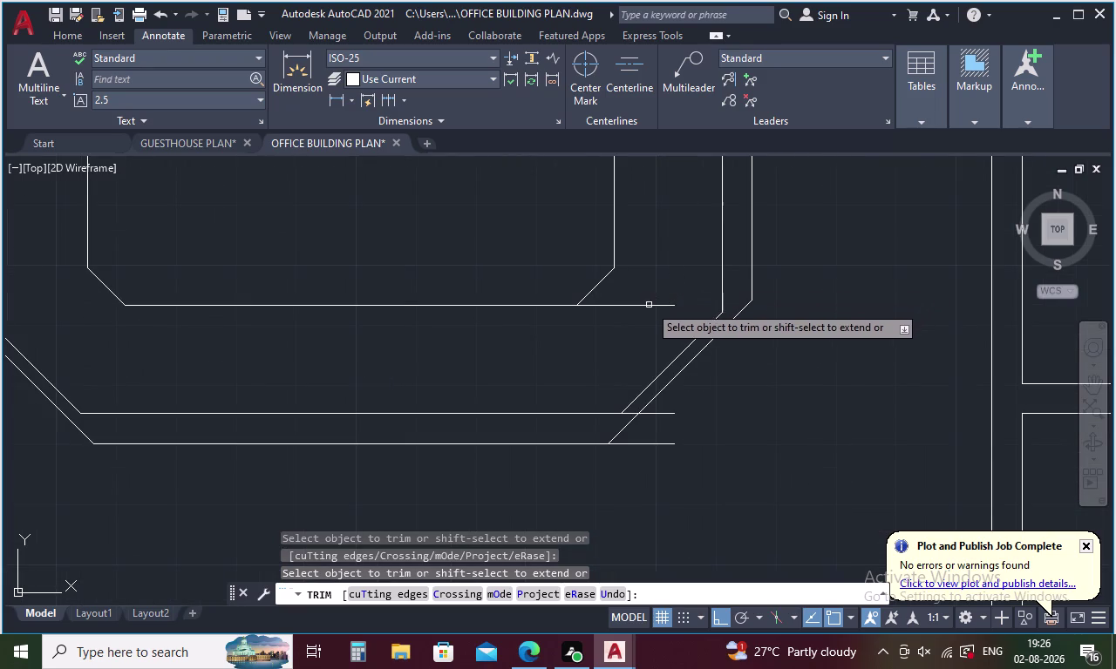
click(648, 306)
click(651, 417)
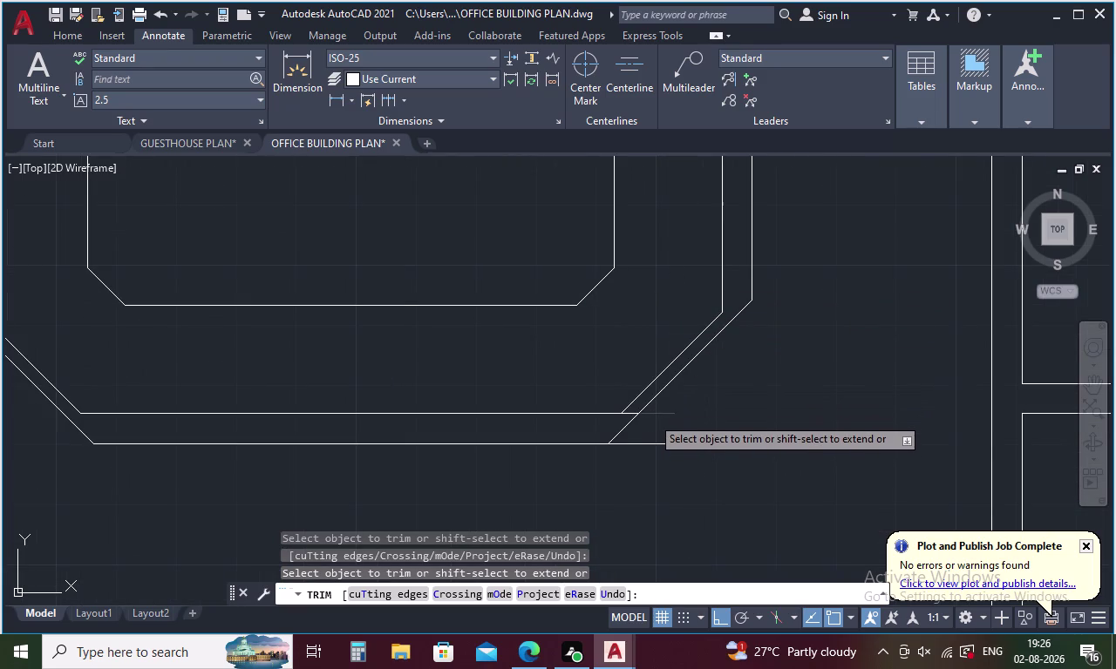
click(654, 444)
scroll(up, 3)
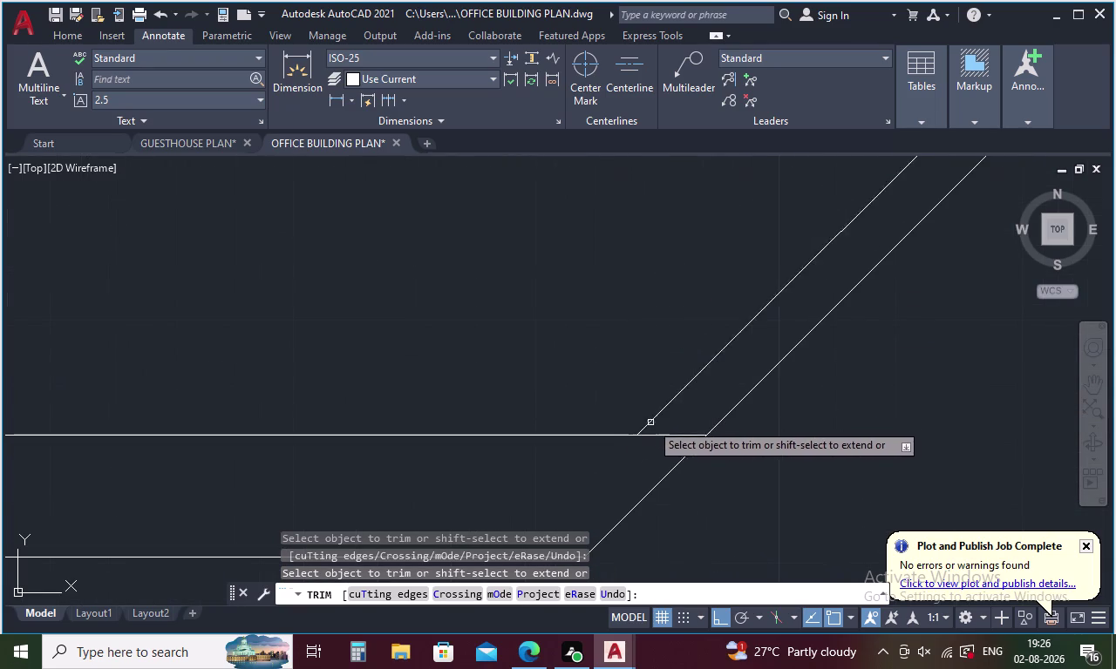
click(661, 437)
scroll(down, 3)
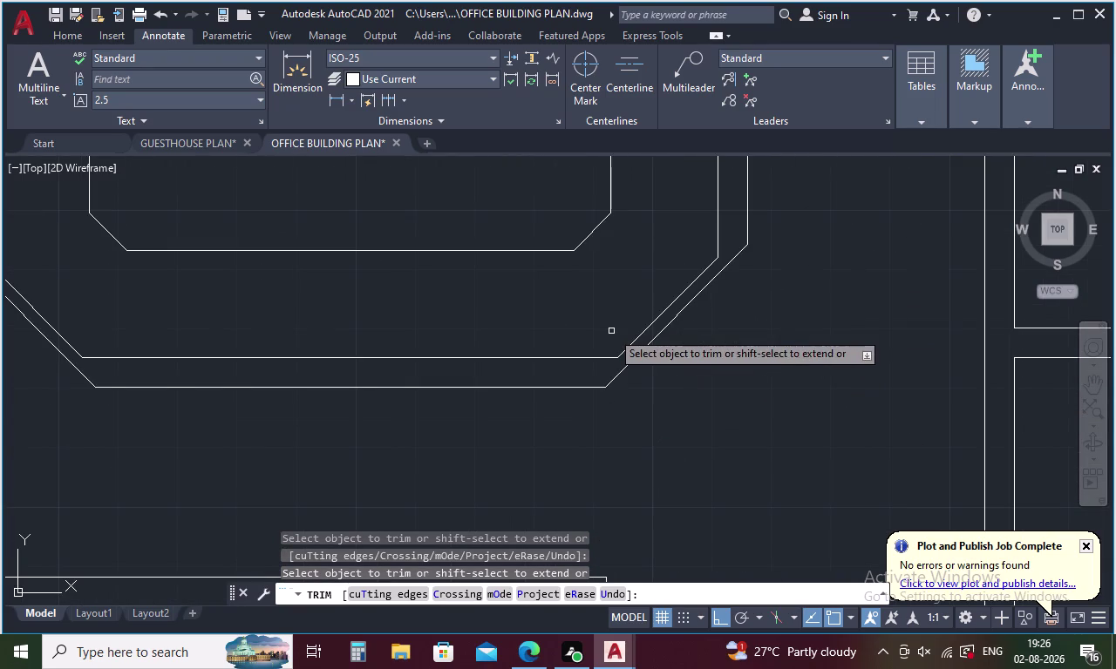
scroll(down, 3)
middle_drag(729, 345, 702, 459)
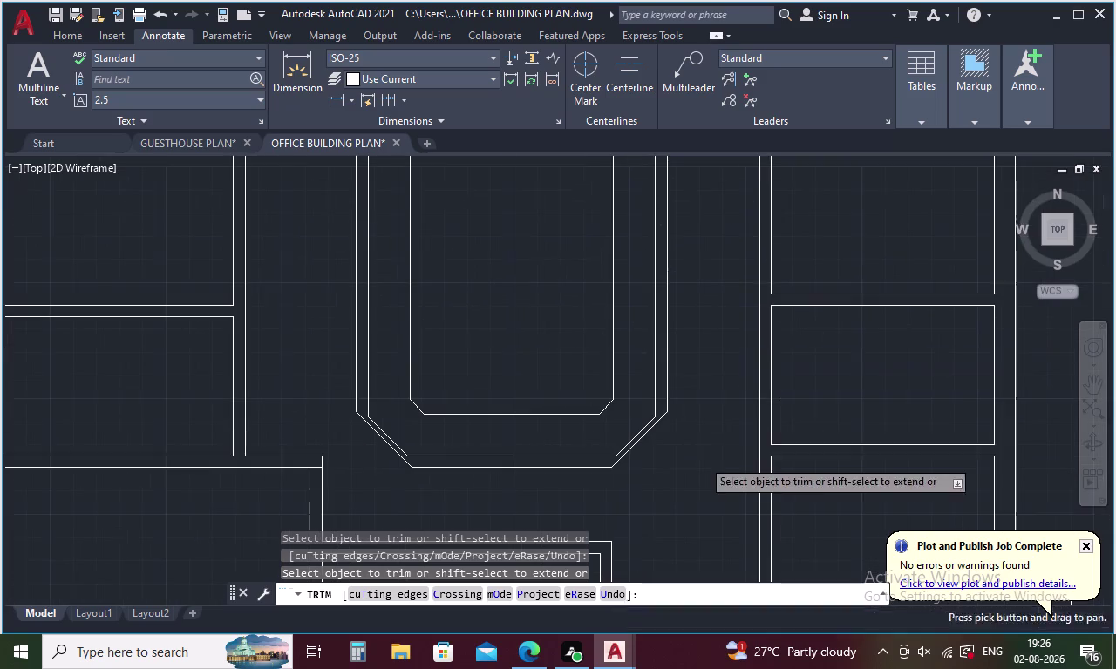
scroll(down, 3)
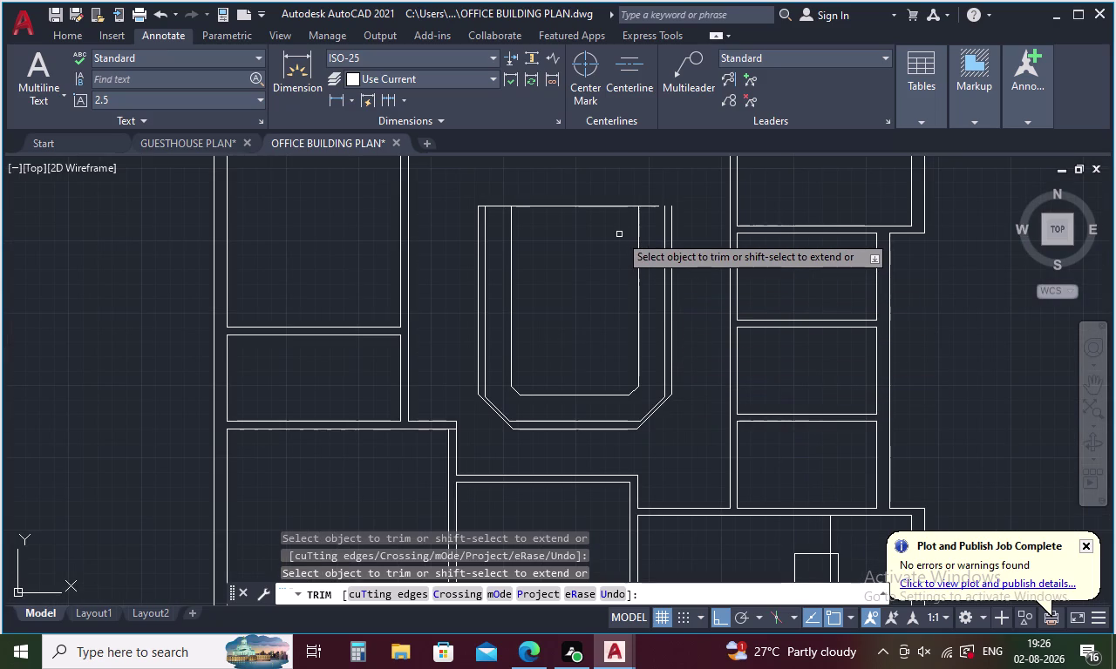
key(Escape)
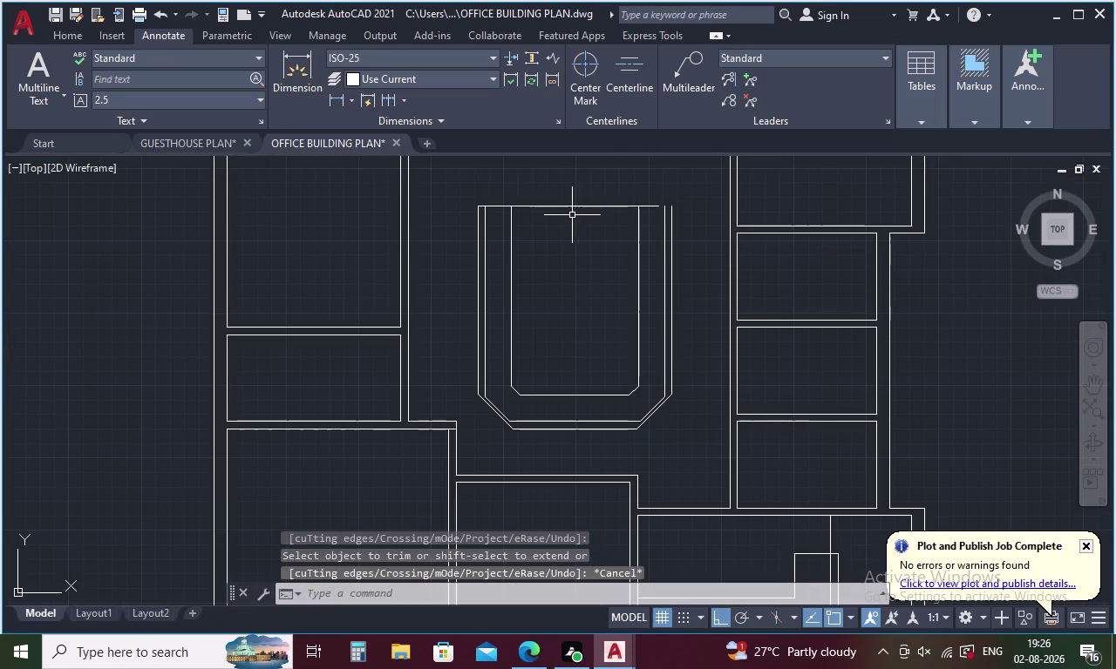
Extend the core's top line to the right wall.
text(EX)
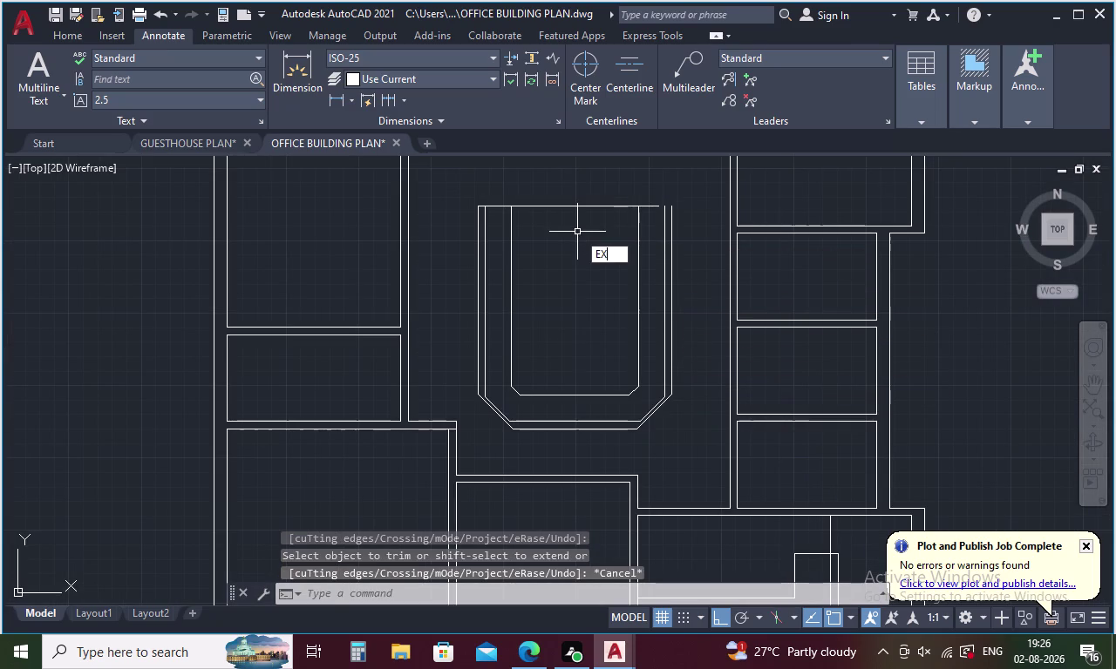
key(space)
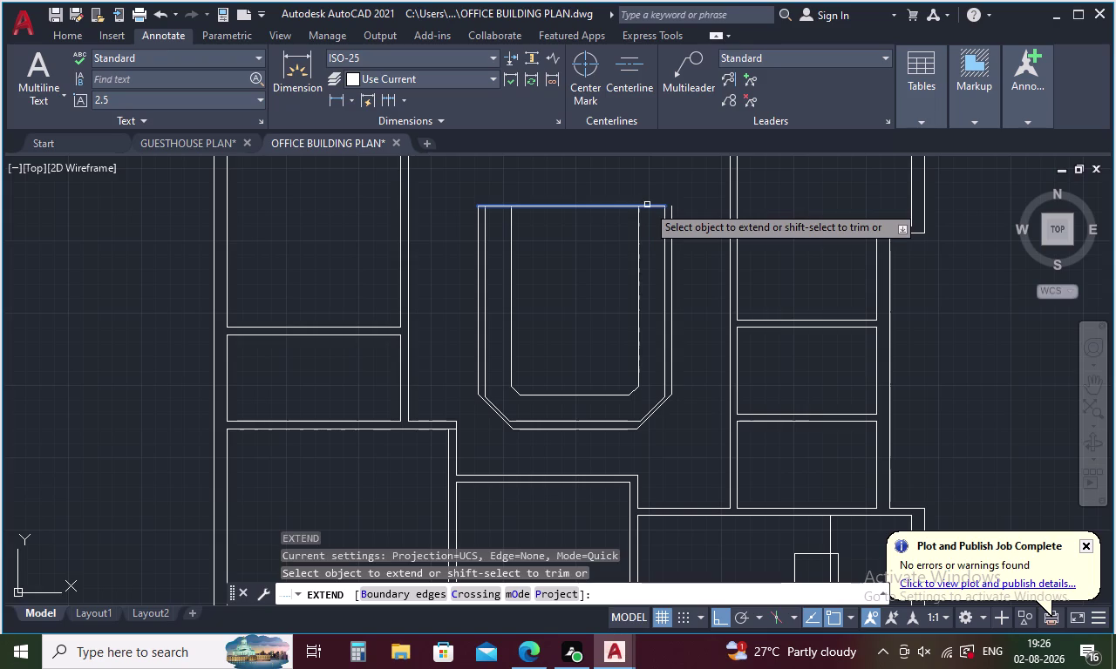
click(646, 205)
click(655, 206)
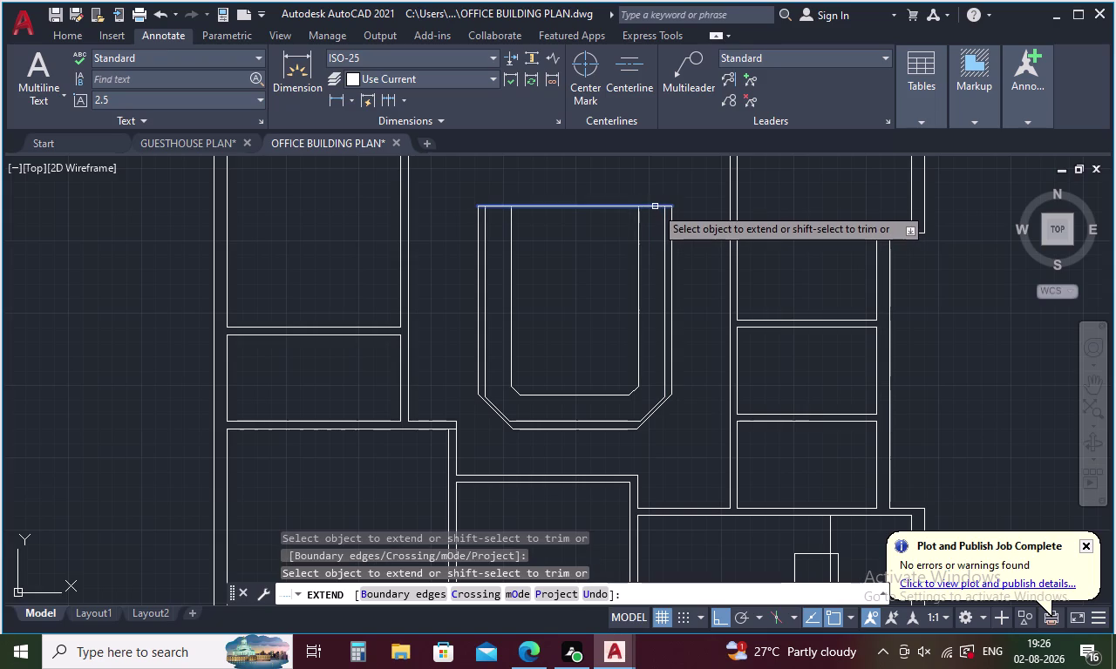
key(Escape)
Trim the top line between the core's inner walls.
text(TR)
key(space)
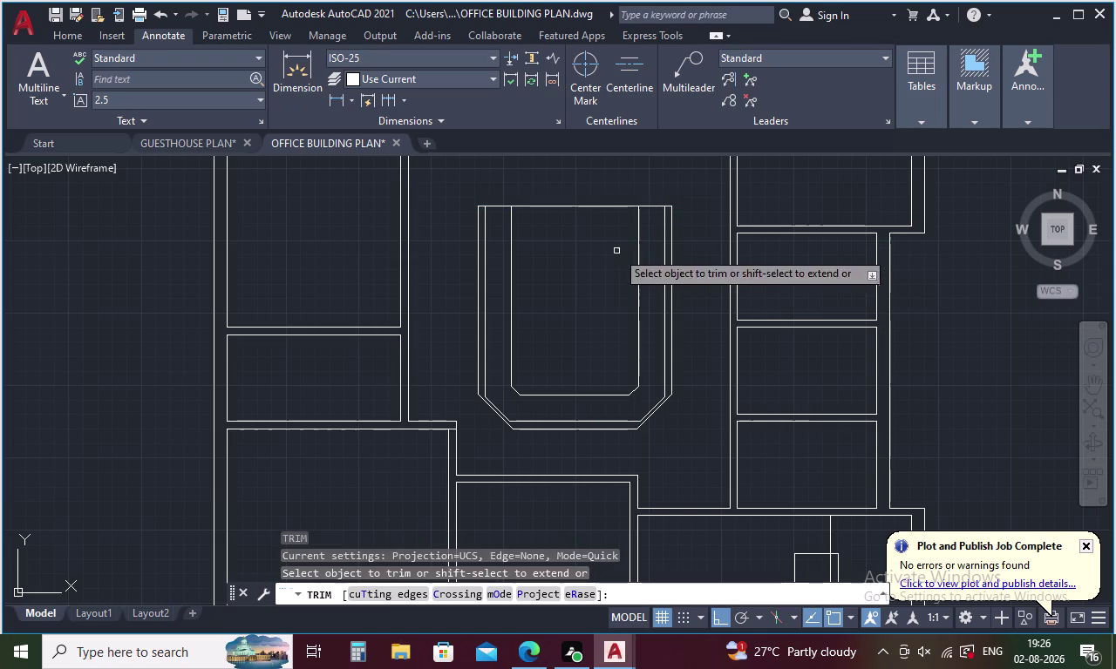
click(580, 204)
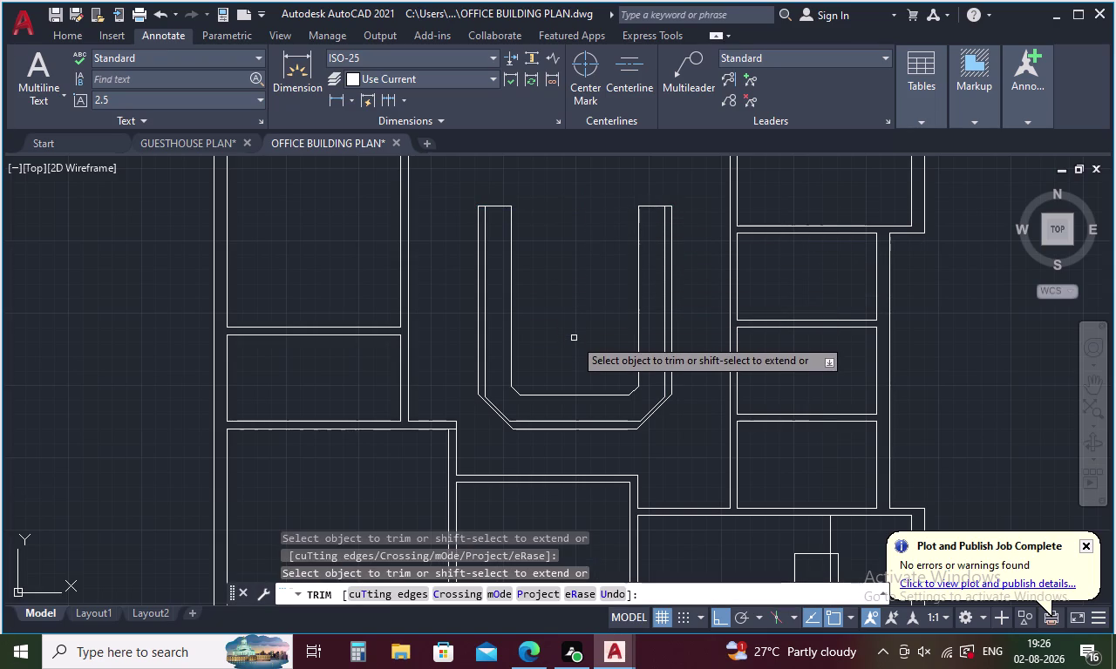
scroll(down, 3)
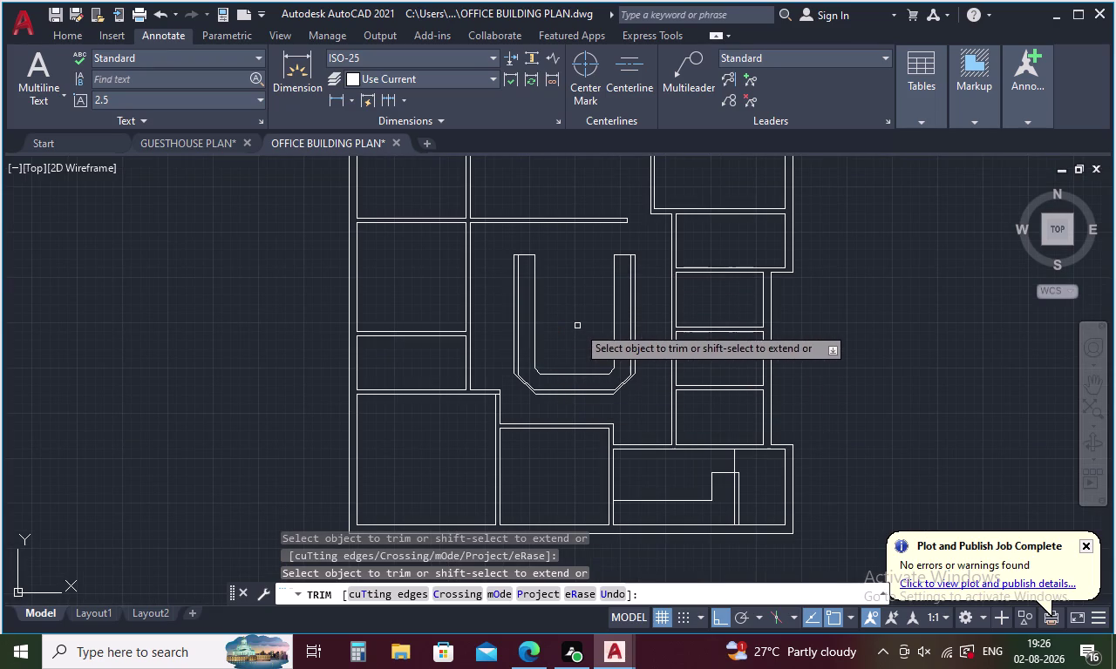
scroll(down, 3)
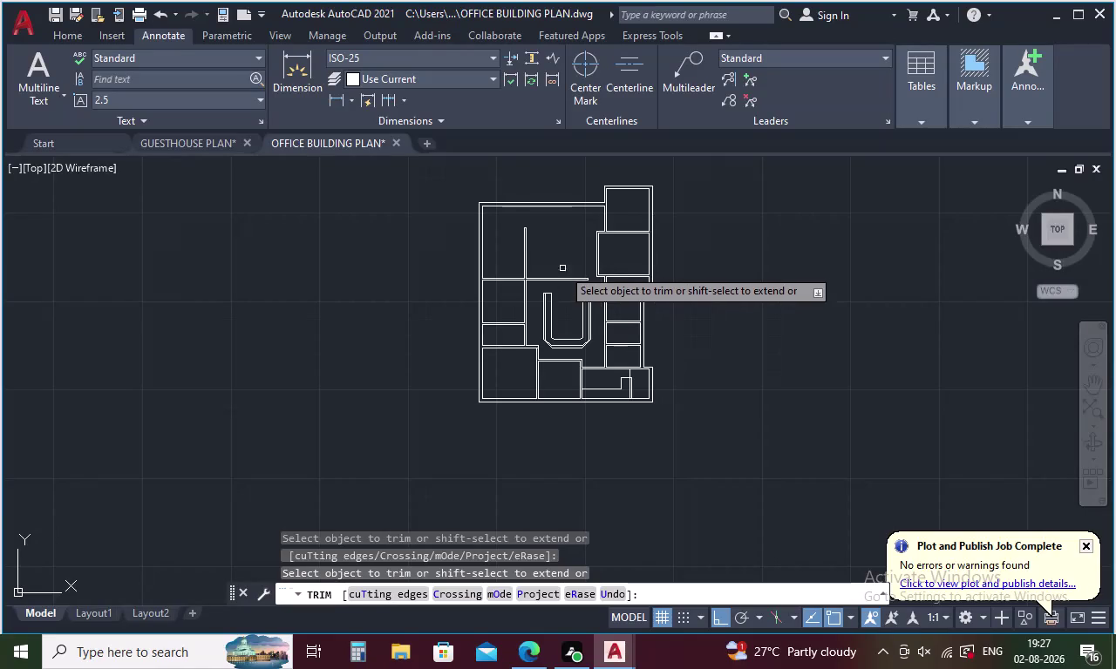
Pan across the plan, end trimming, and check the upper right room's top wall line.
middle_drag(562, 260, 552, 425)
middle_drag(552, 425, 555, 326)
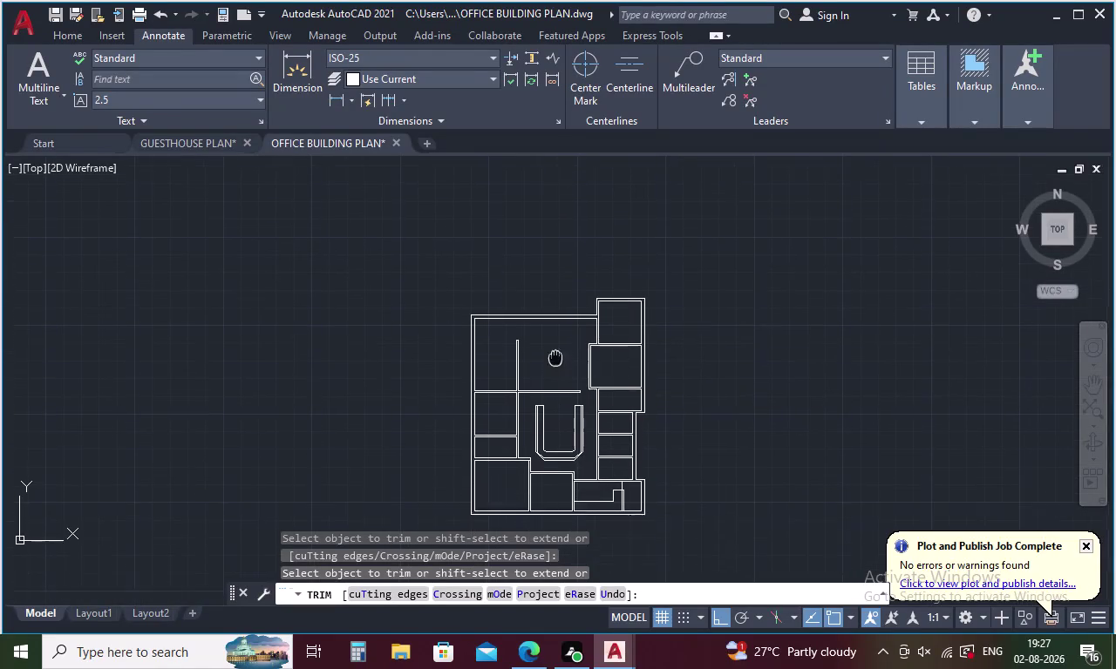
middle_drag(555, 326, 555, 324)
scroll(up, 3)
middle_drag(600, 265, 564, 392)
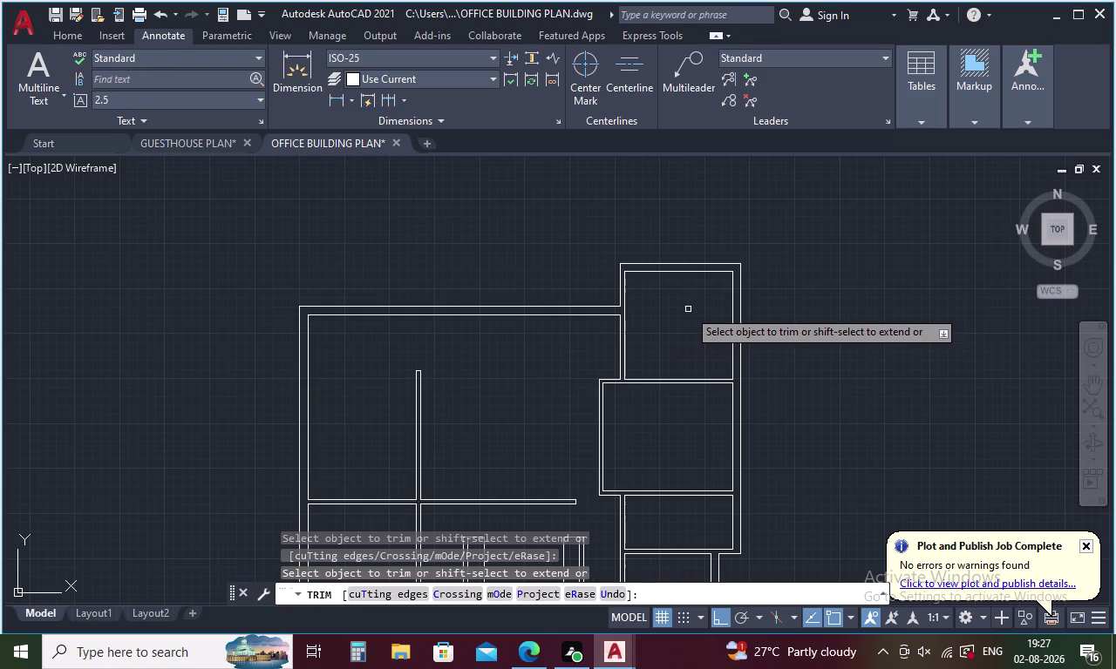
key(Escape)
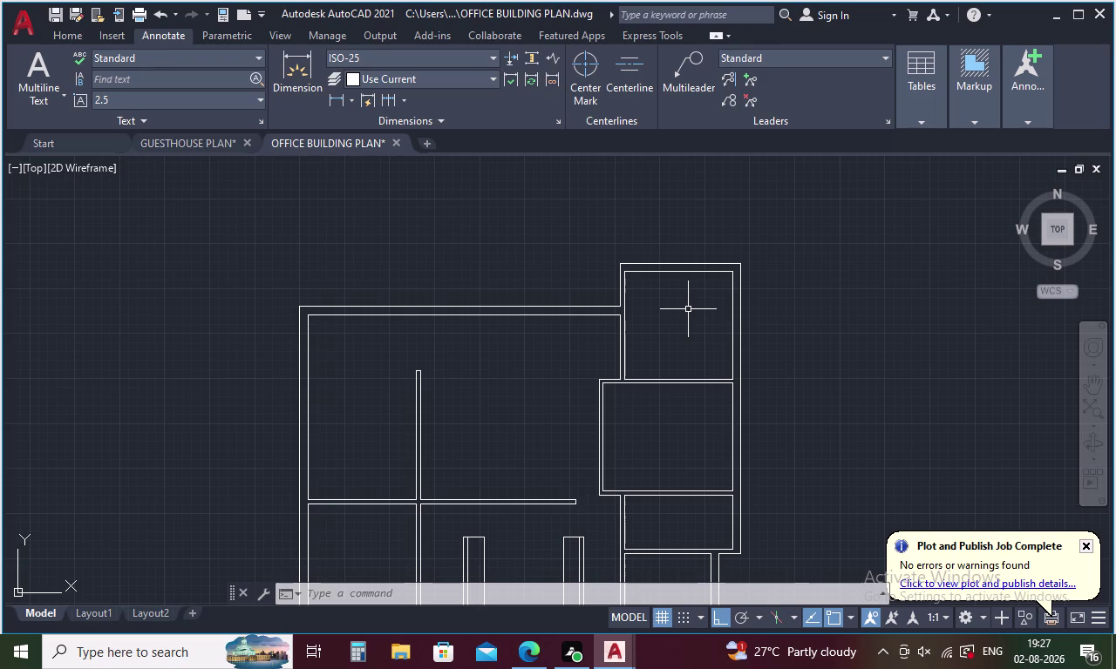
click(695, 264)
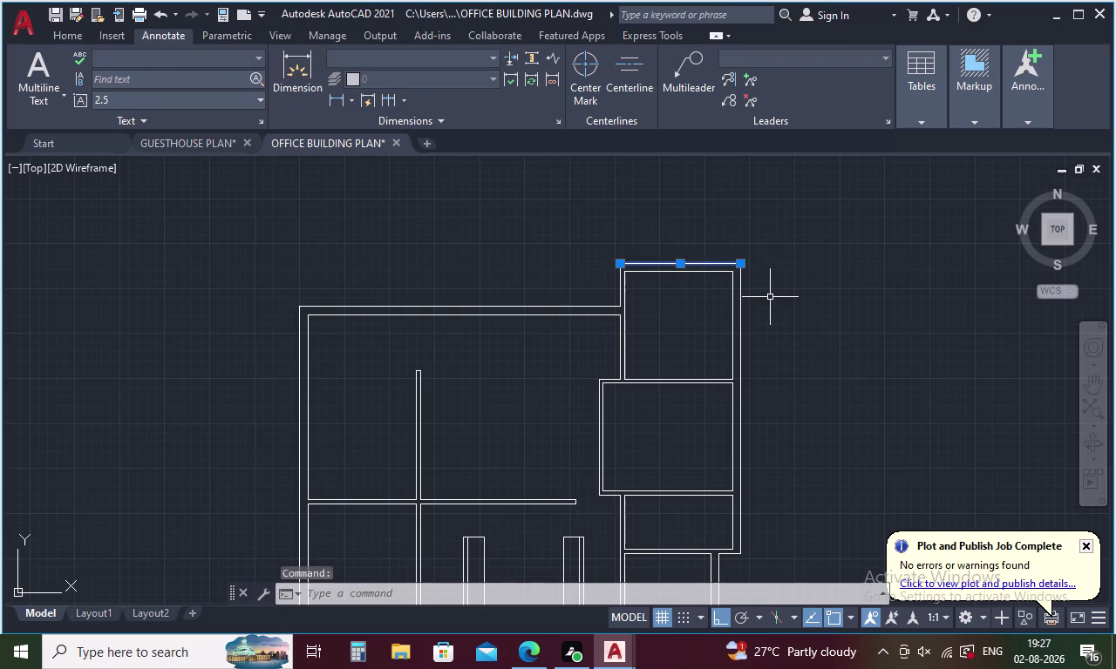
key(Escape)
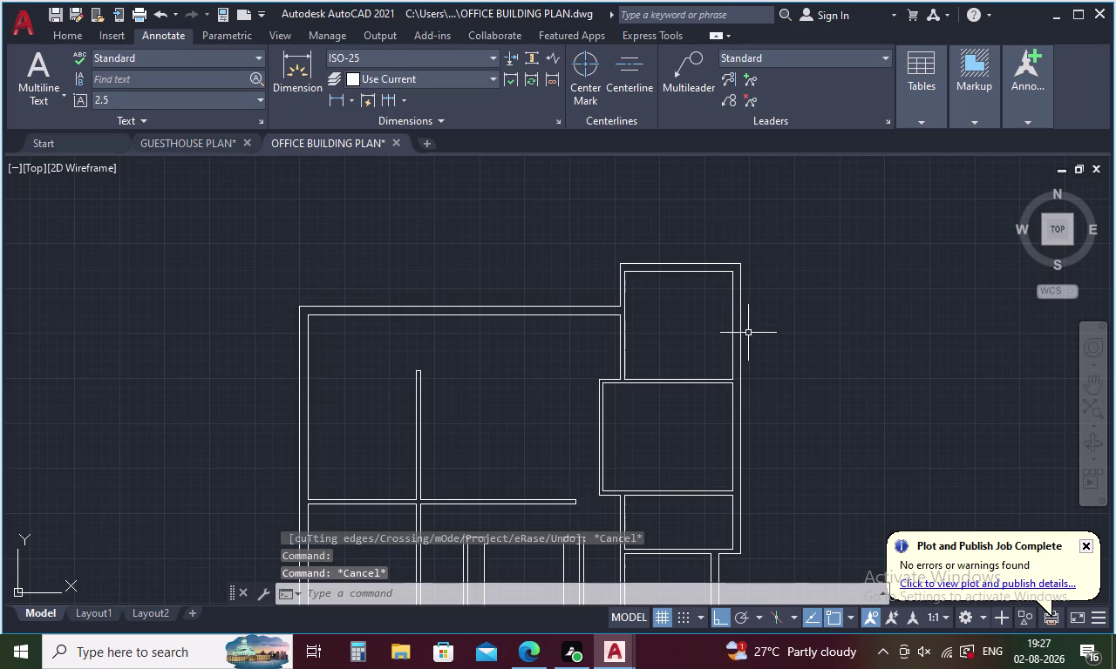
click(739, 347)
middle_drag(789, 408, 734, 262)
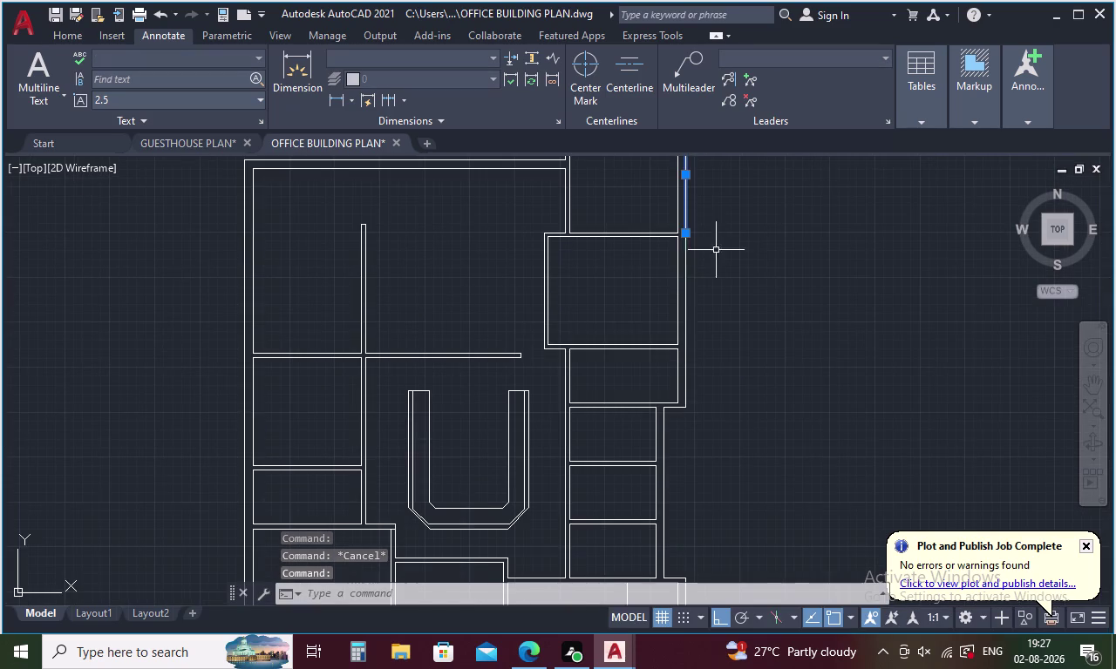
click(684, 285)
middle_drag(678, 415, 661, 352)
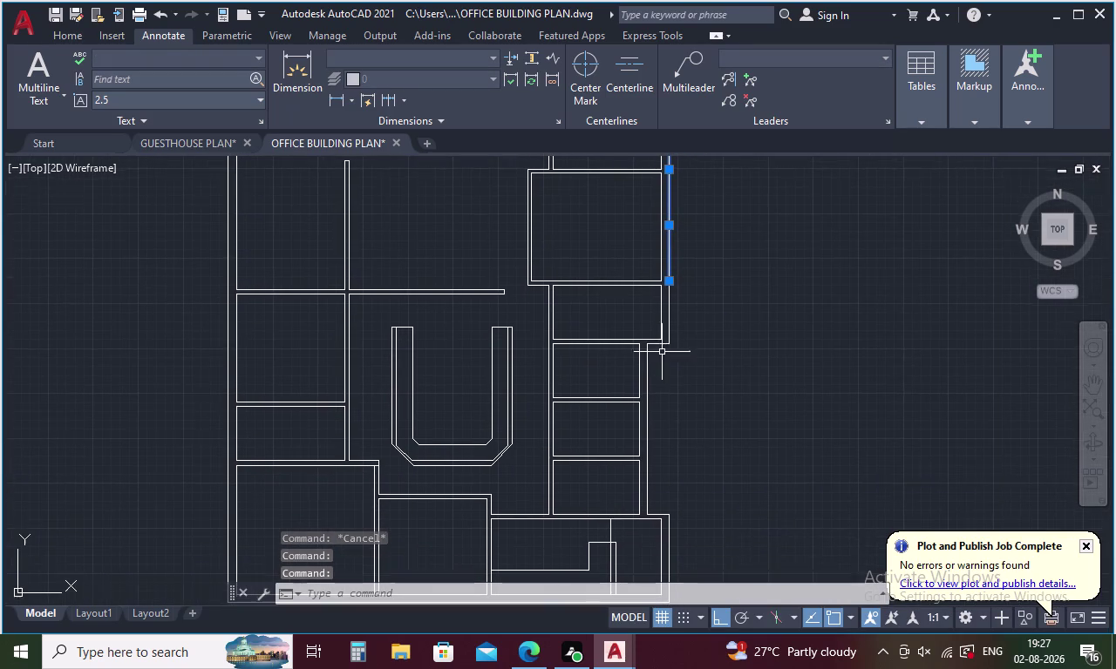
click(670, 325)
click(648, 374)
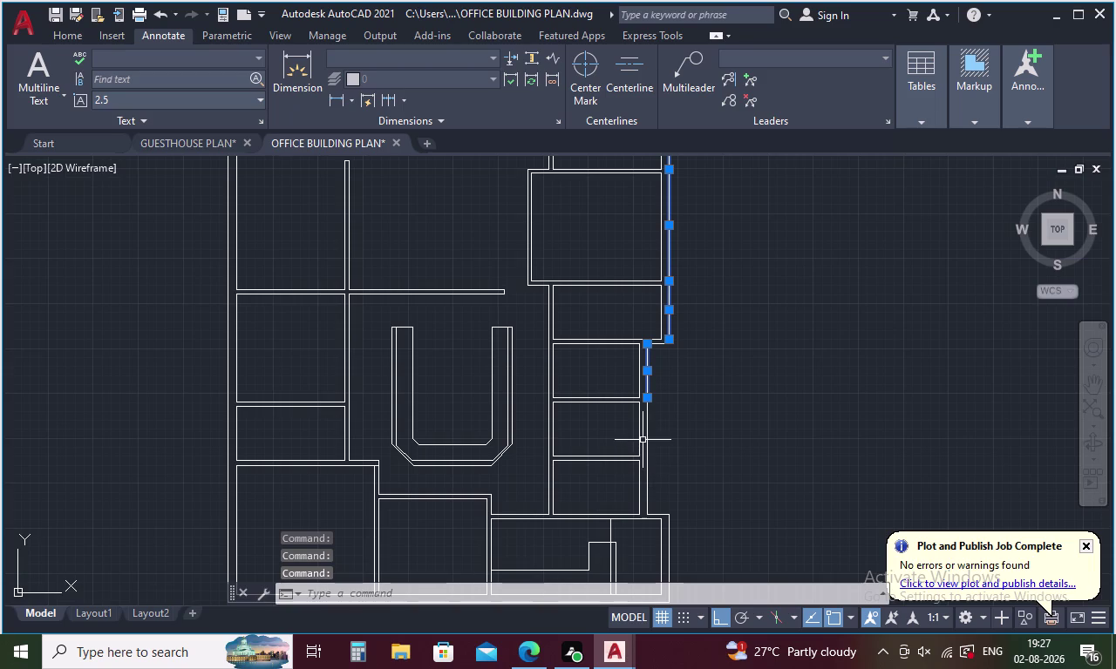
click(647, 434)
middle_drag(682, 436, 680, 422)
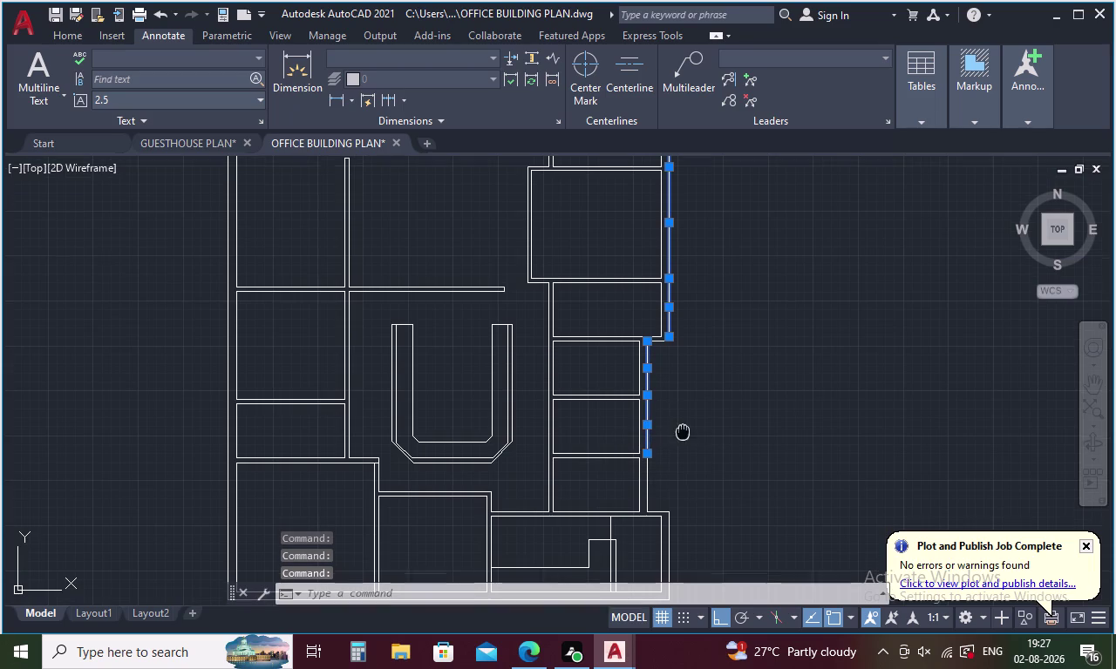
middle_drag(680, 422, 667, 382)
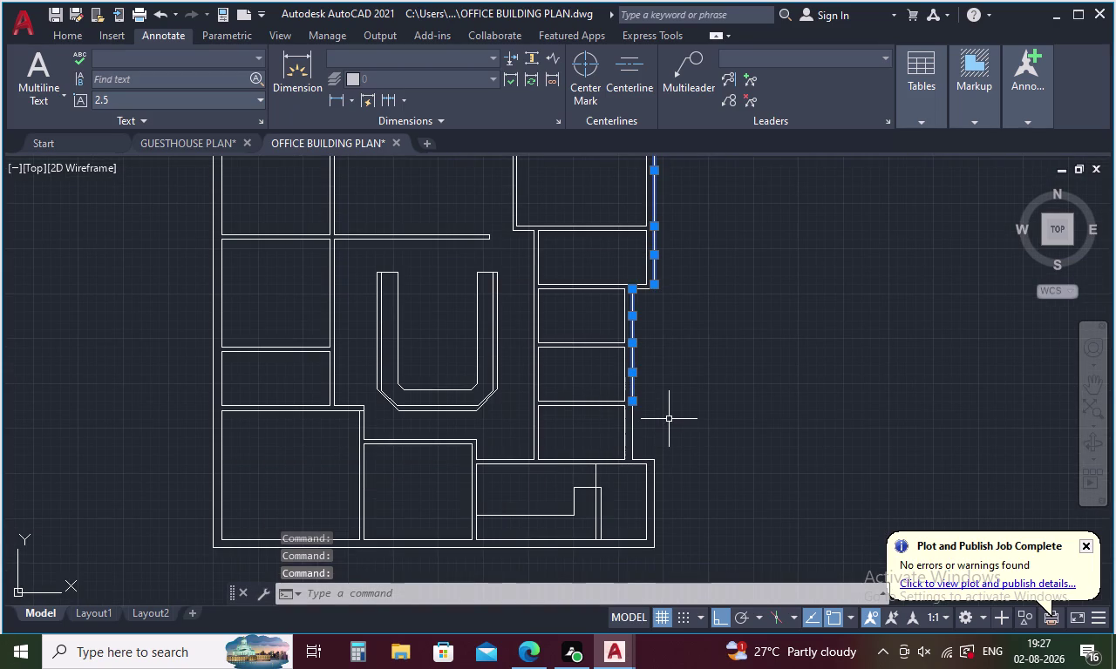
key(Escape)
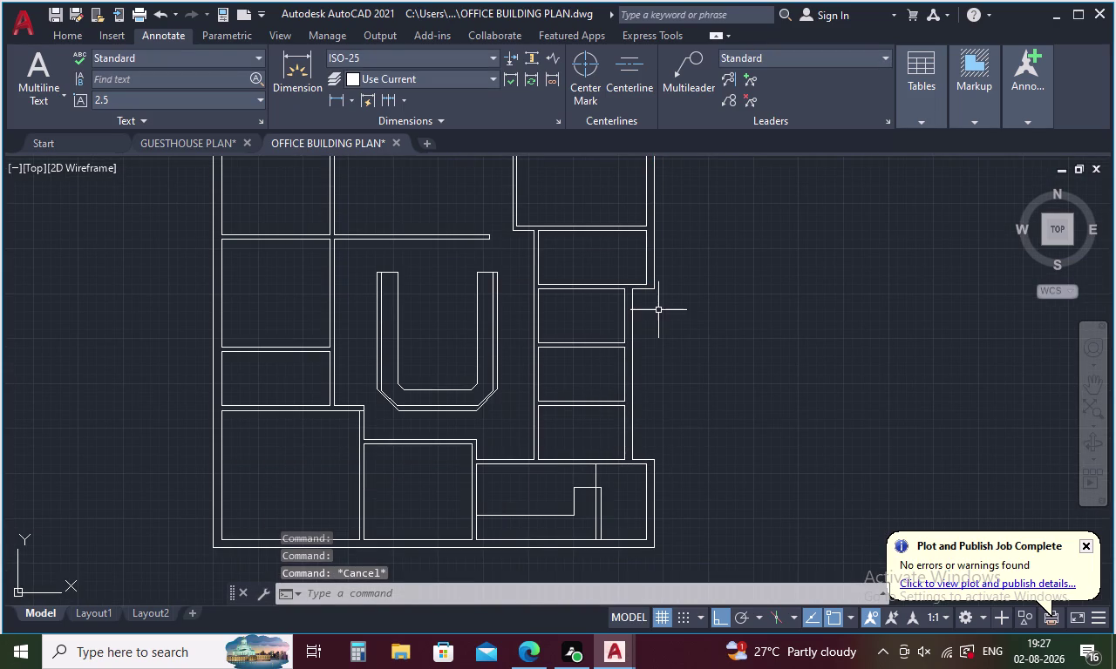
click(655, 255)
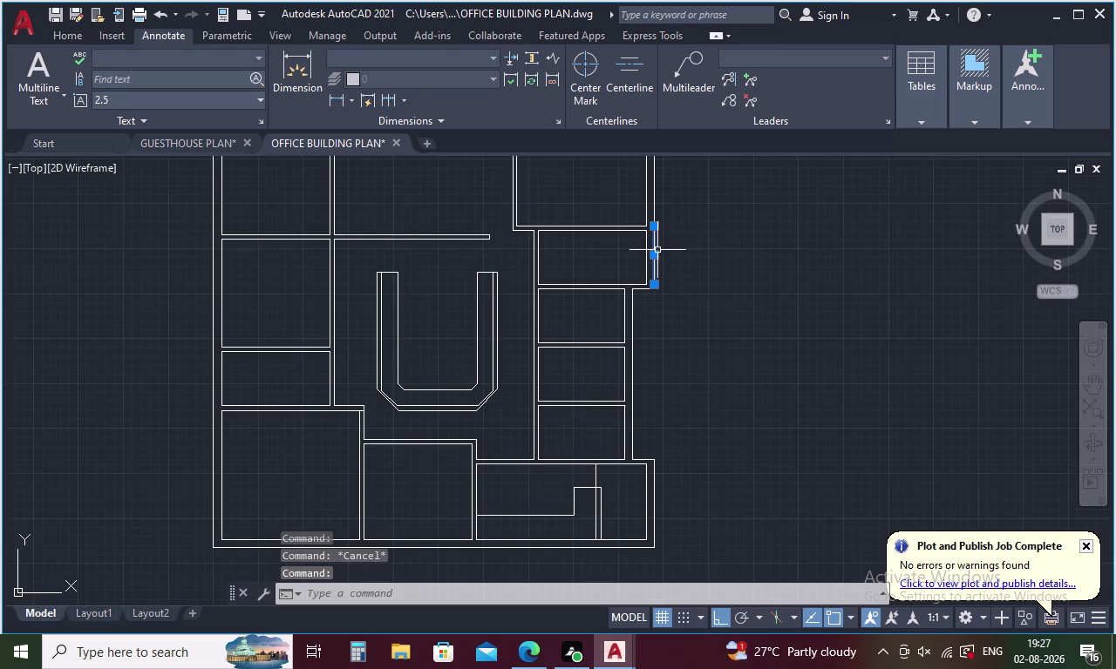
middle_drag(659, 249, 661, 454)
click(656, 370)
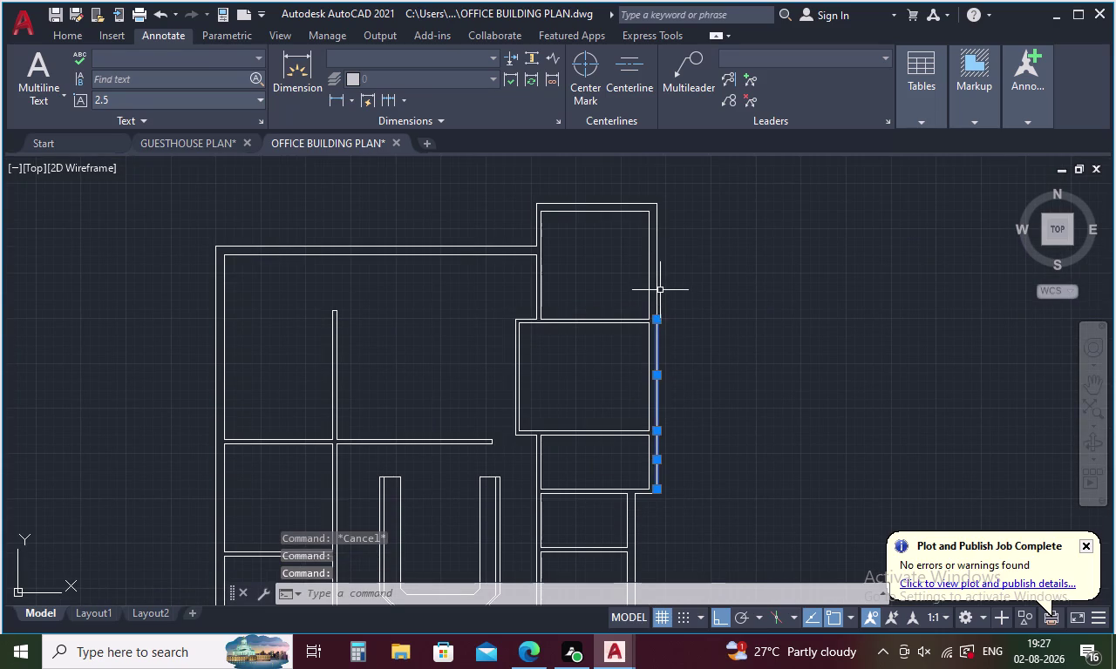
click(656, 277)
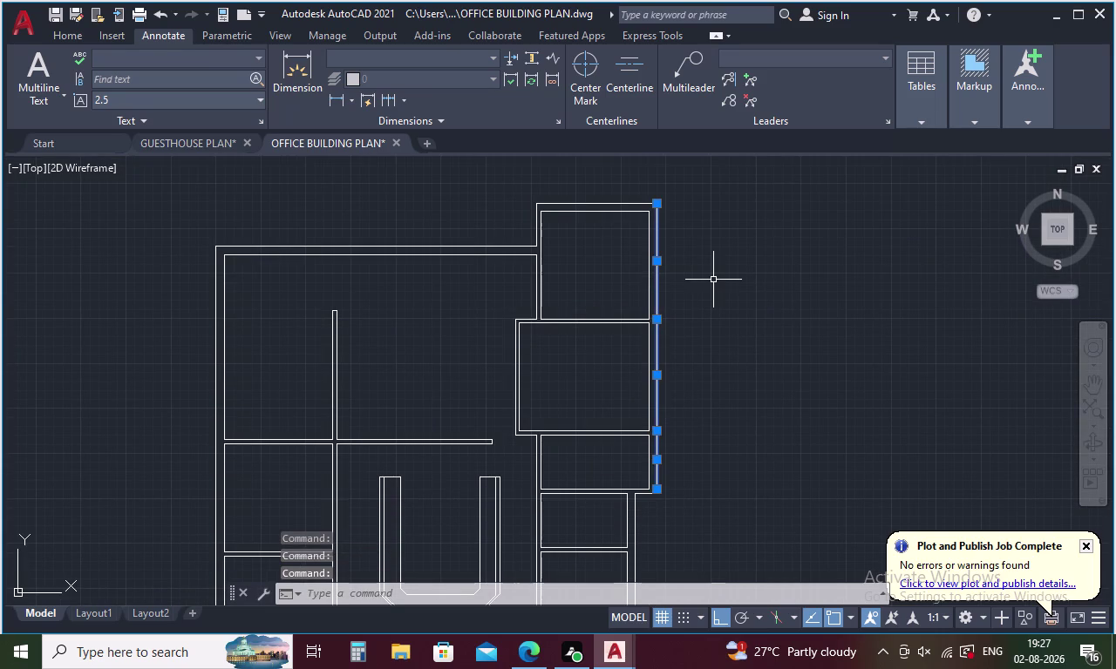
text(J')
key(Return)
key(Return)
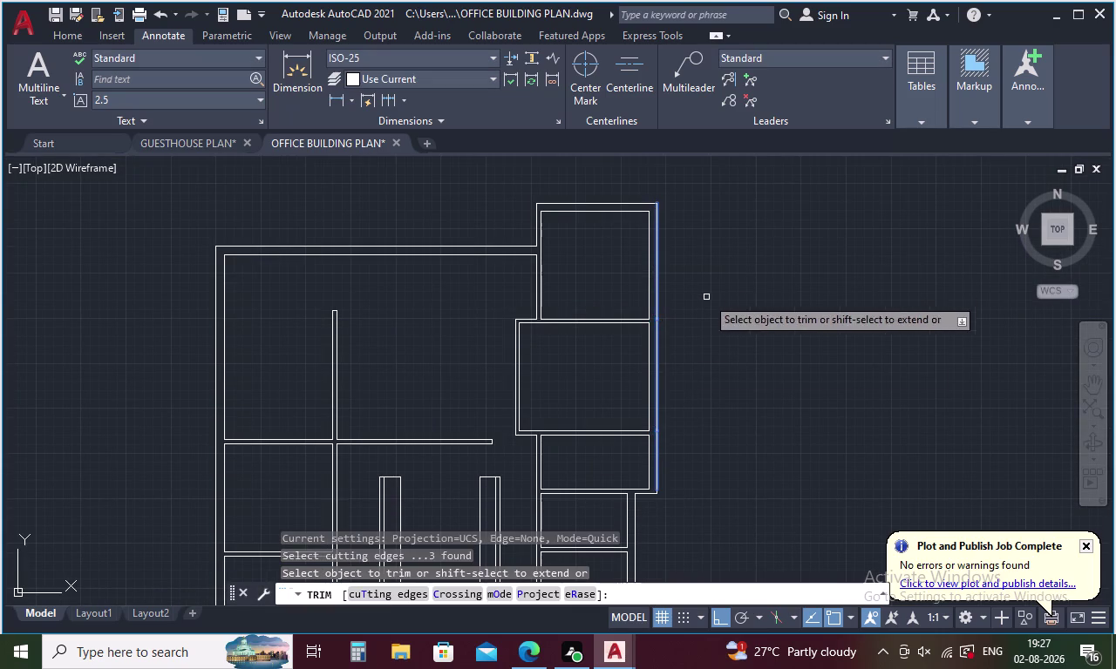
scroll(up, 3)
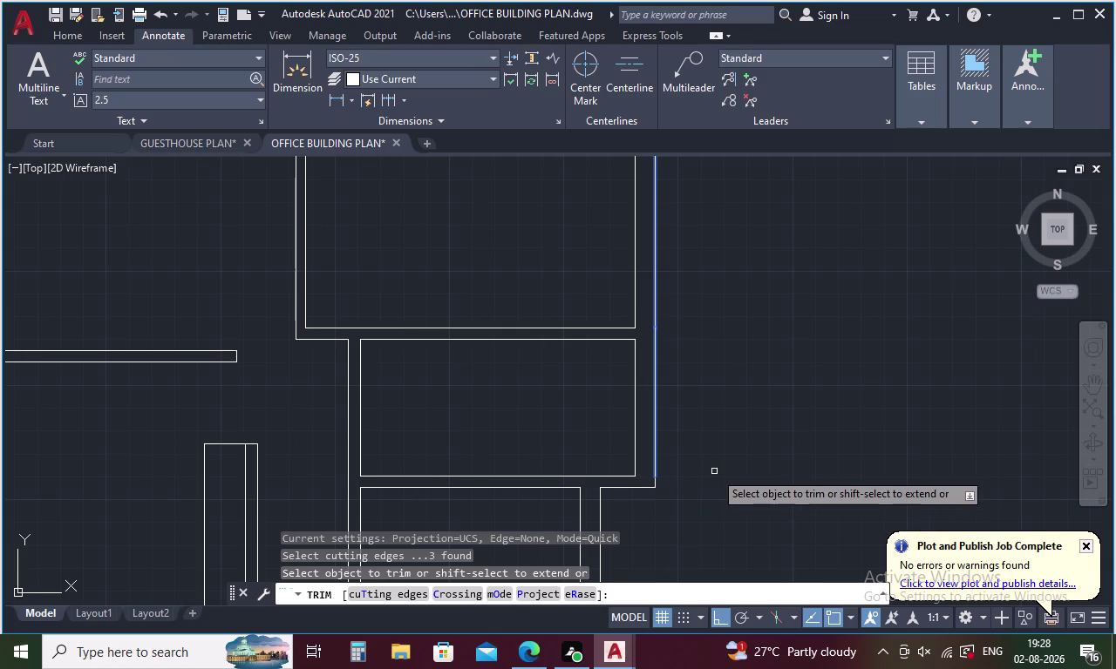
key(Escape)
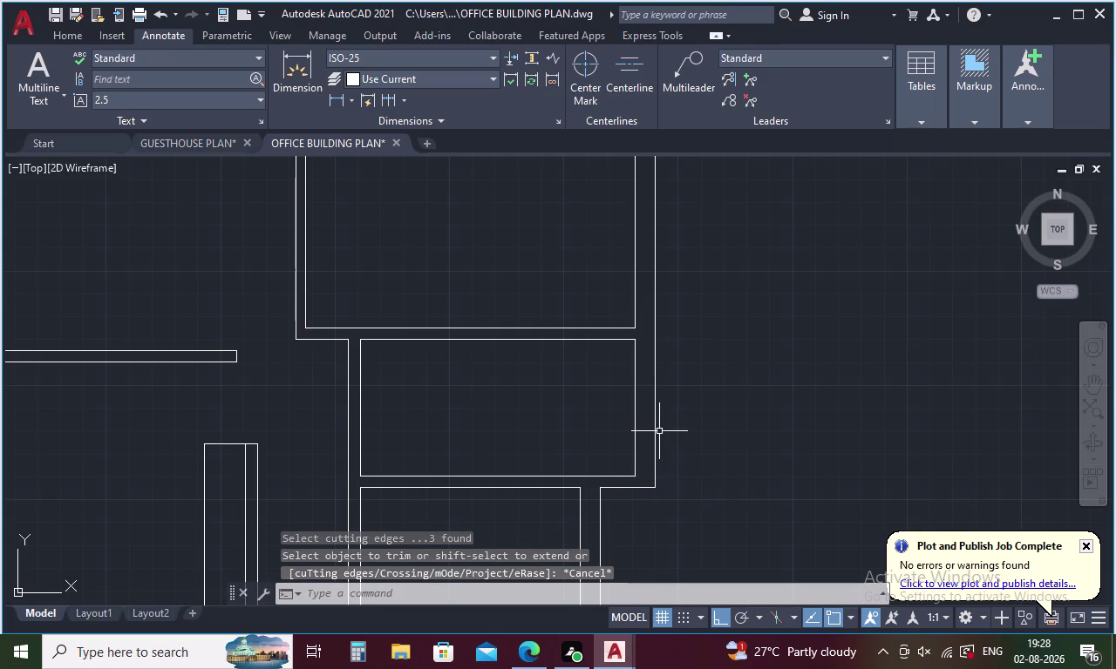
click(654, 428)
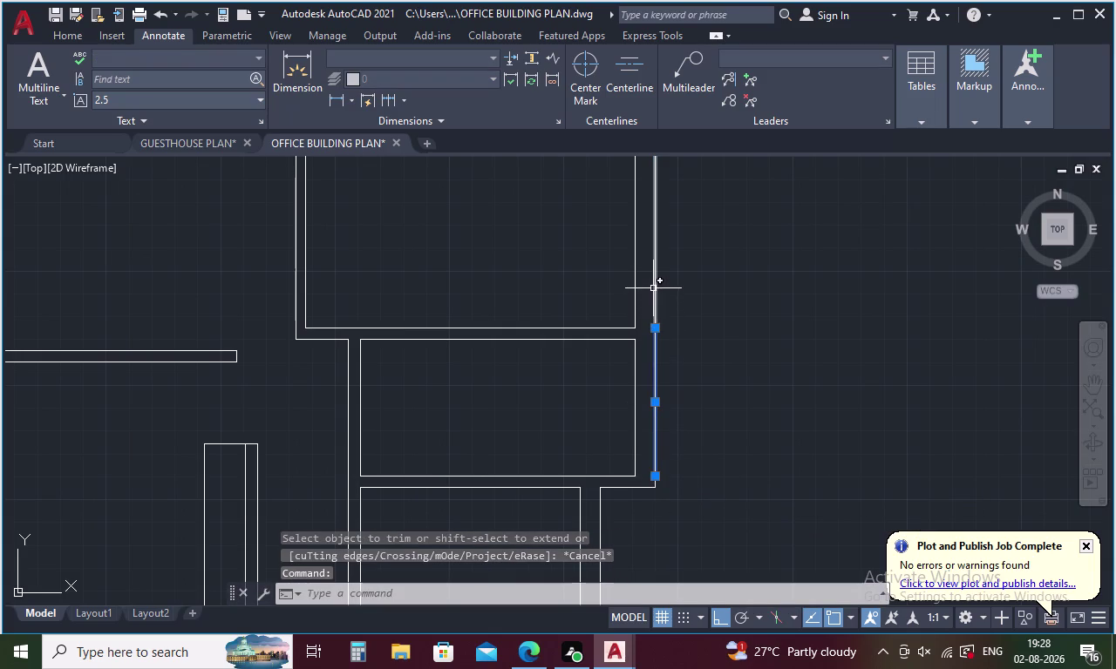
click(653, 288)
scroll(down, 3)
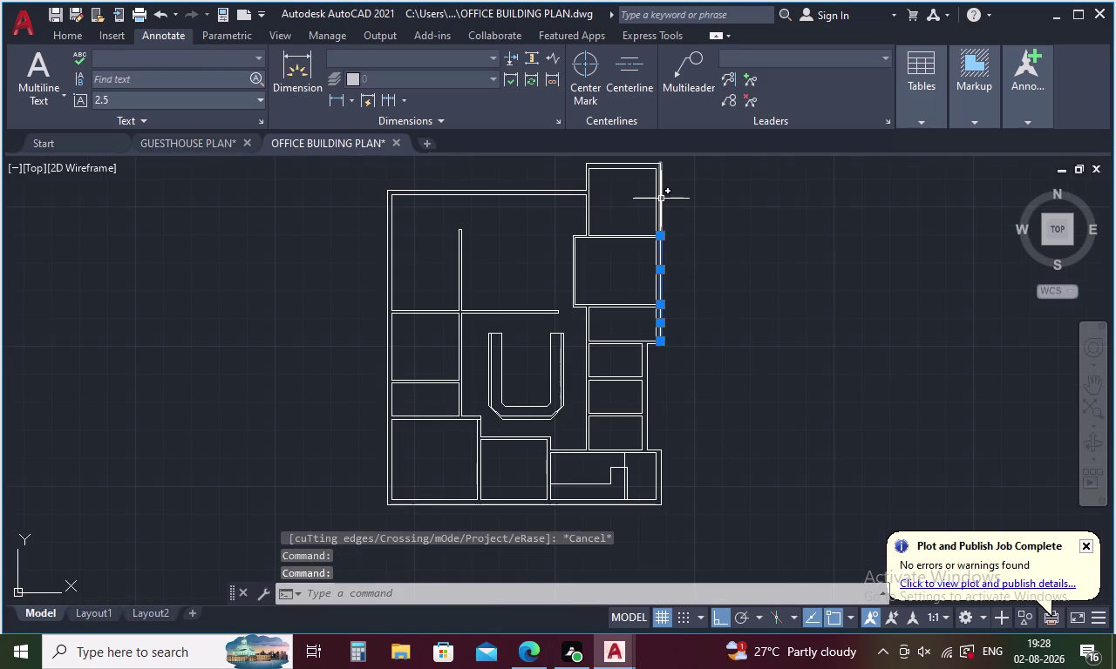
scroll(up, 3)
click(661, 197)
scroll(down, 3)
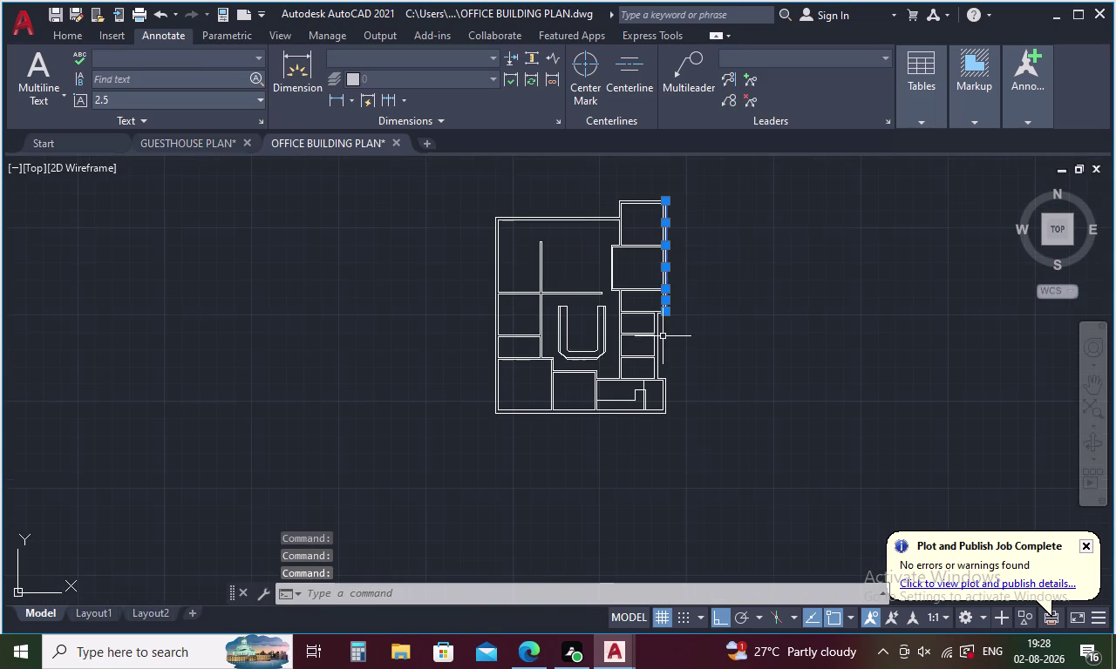
scroll(up, 3)
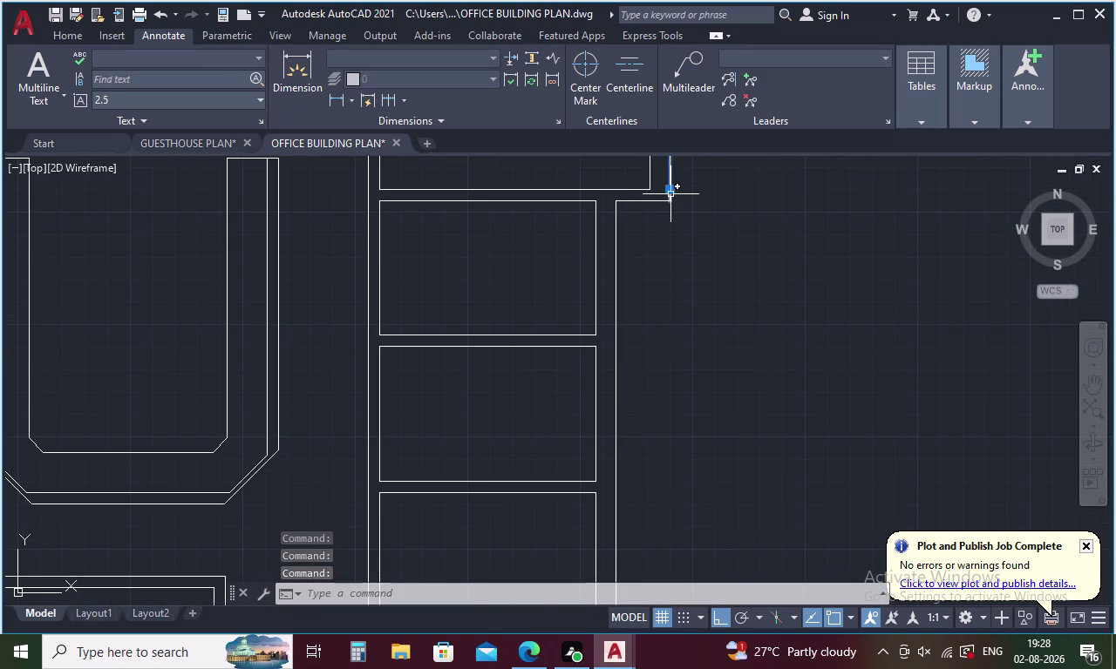
Join the selected top right wall pieces into one line.
click(670, 194)
text(J')
key(Return)
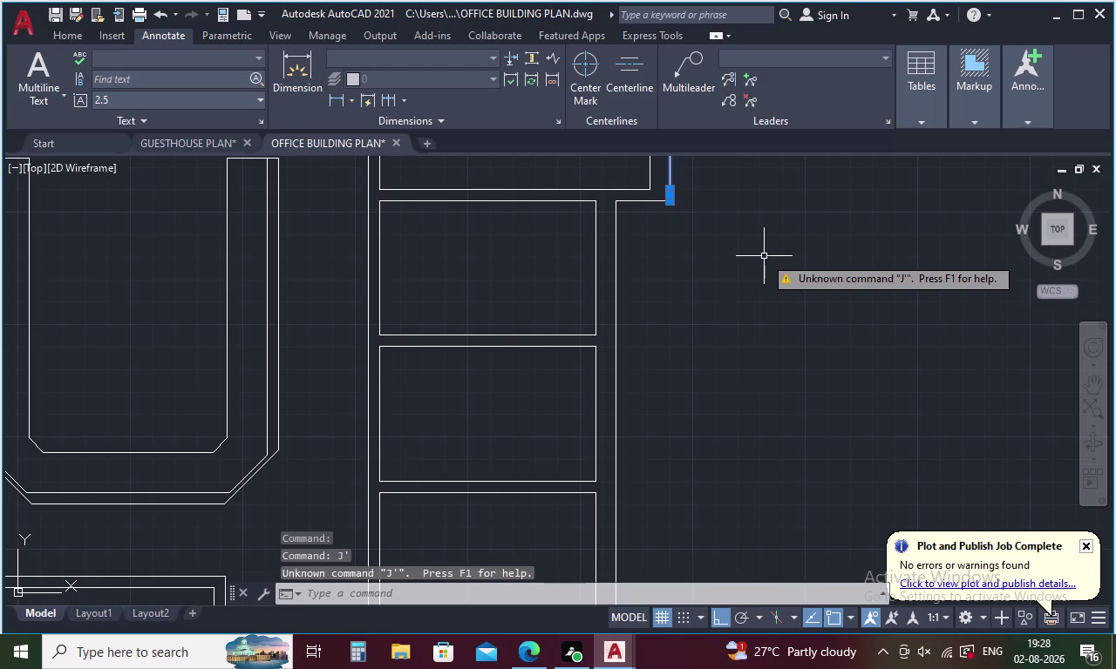
key(j)
key(Return)
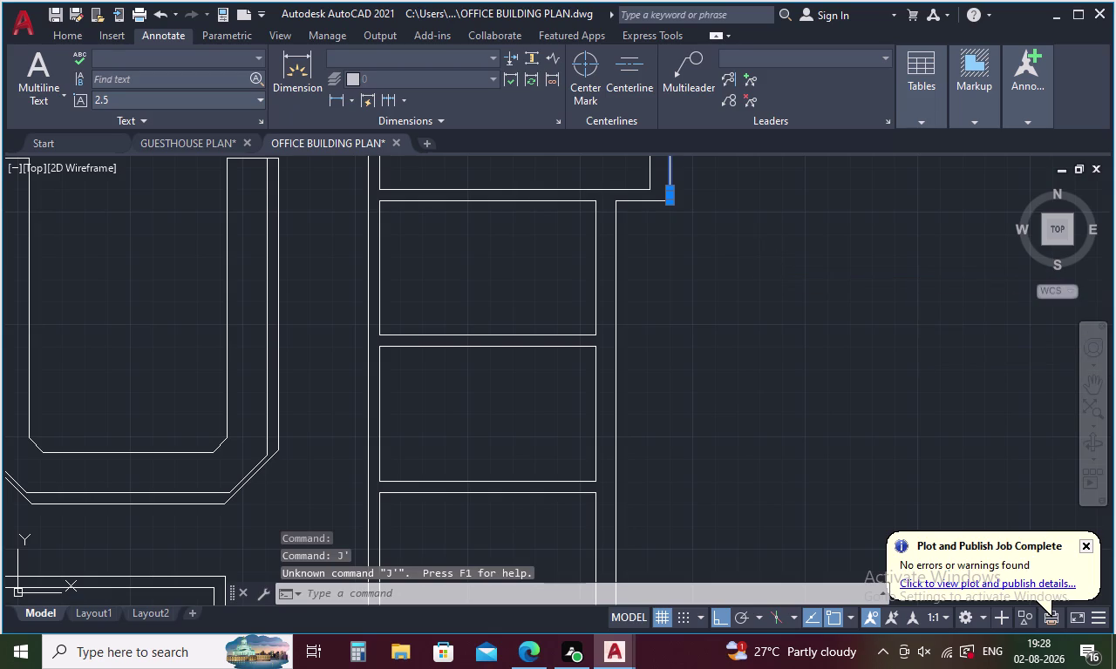
Join the three inner right wall pieces into one line.
scroll(down, 3)
scroll(up, 3)
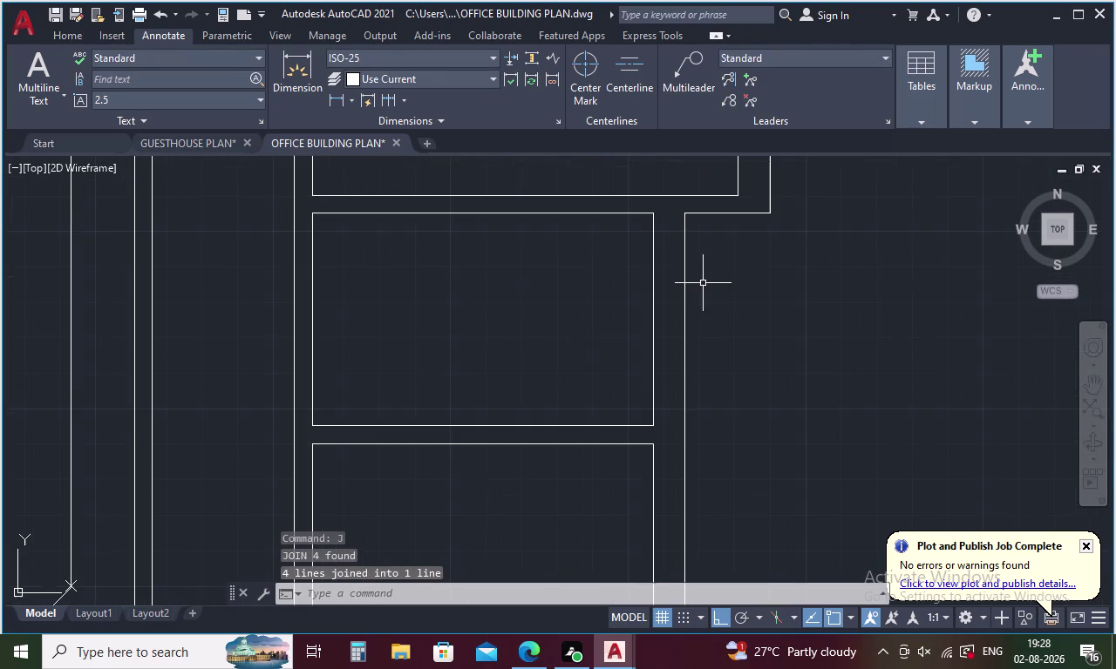
click(684, 264)
scroll(up, 3)
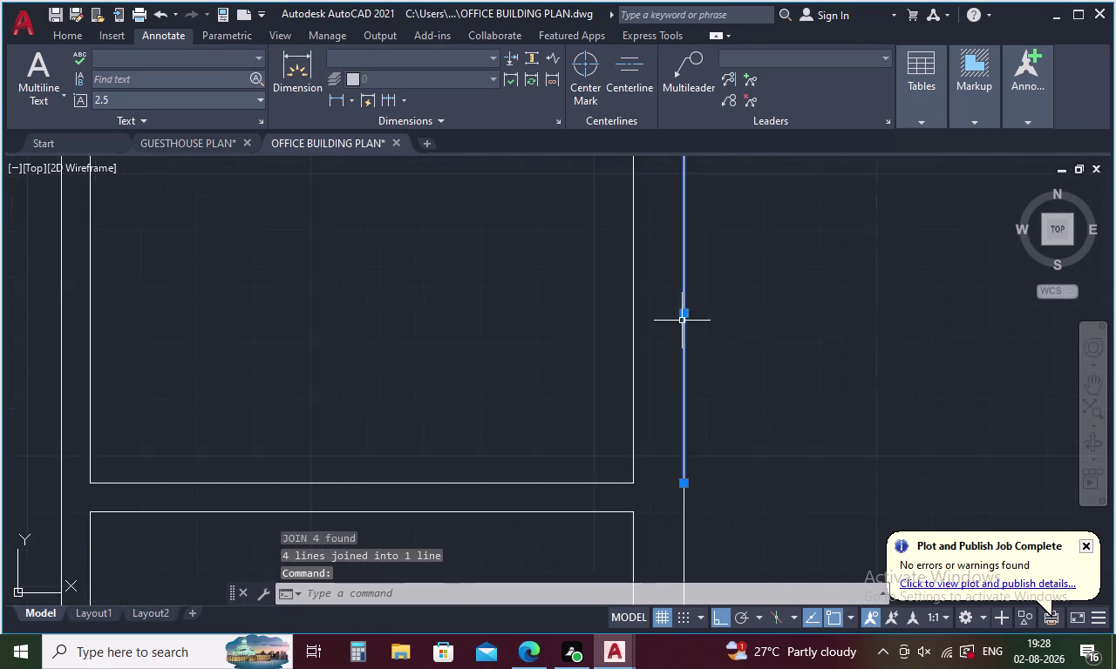
scroll(down, 3)
click(682, 412)
click(680, 504)
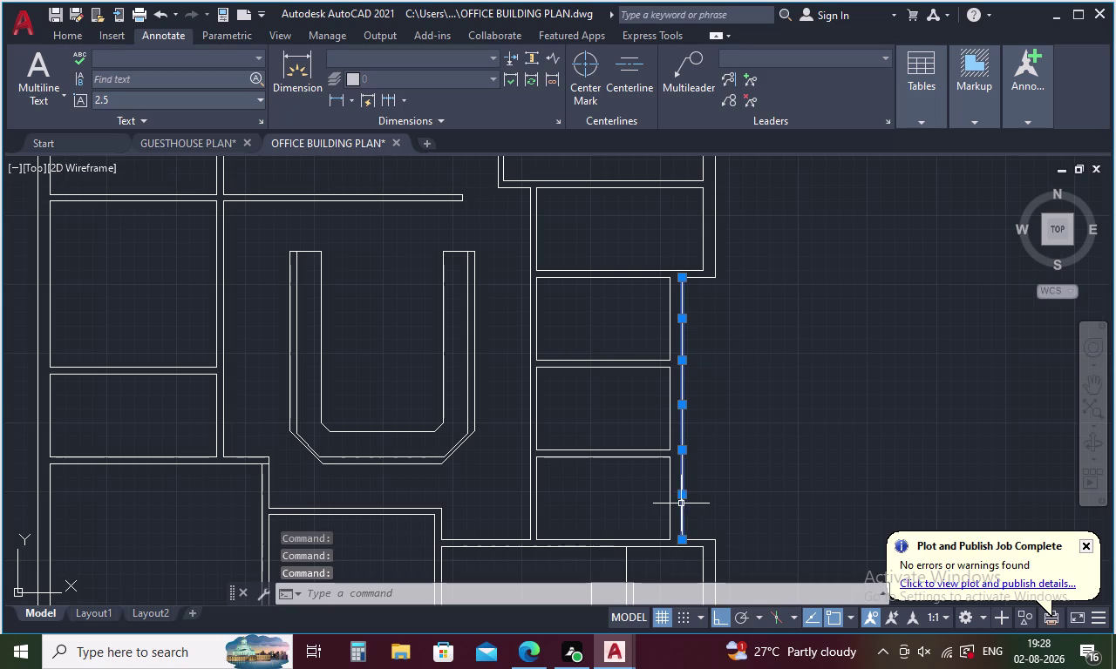
middle_drag(713, 510, 684, 402)
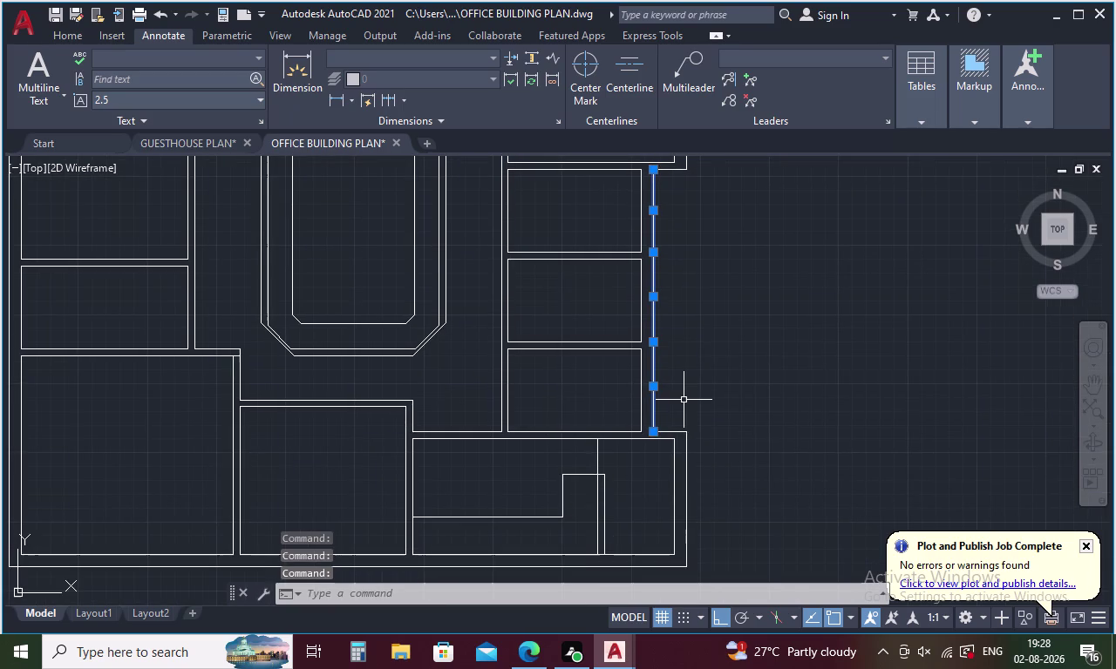
key(j)
key(Return)
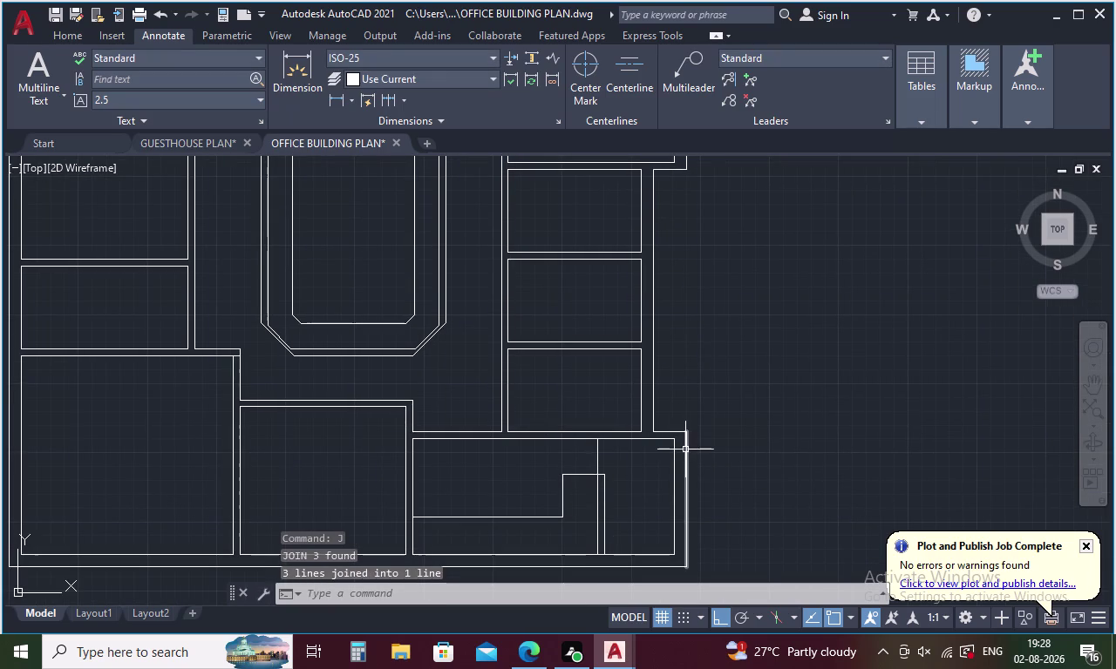
Join the broken bottom outer wall pieces into one line.
middle_drag(699, 422, 816, 376)
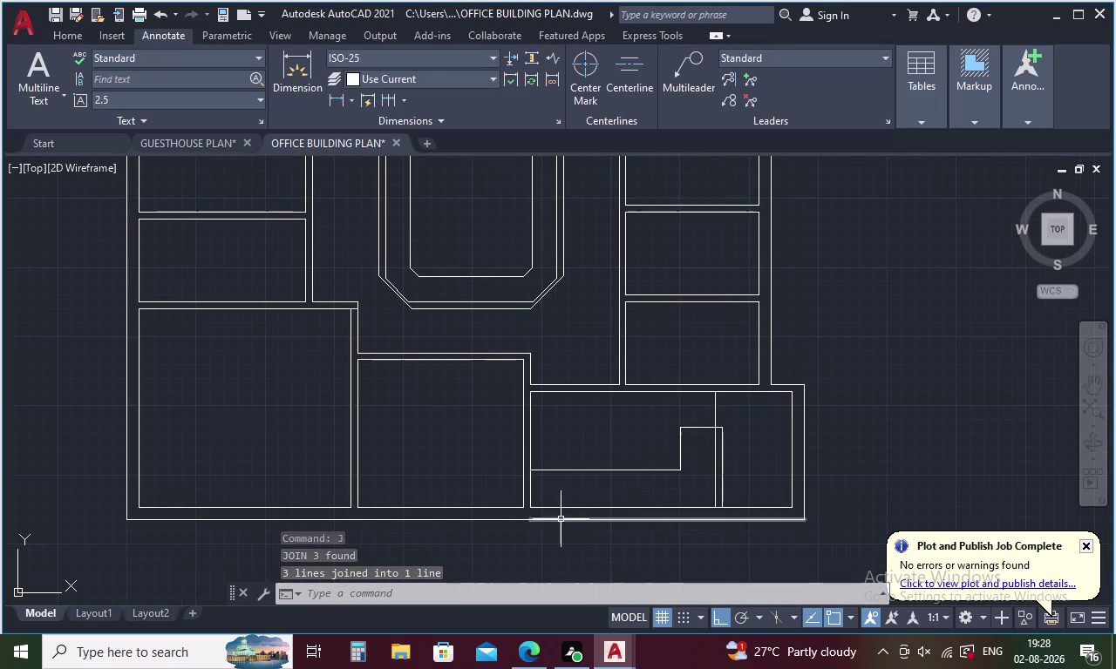
click(628, 521)
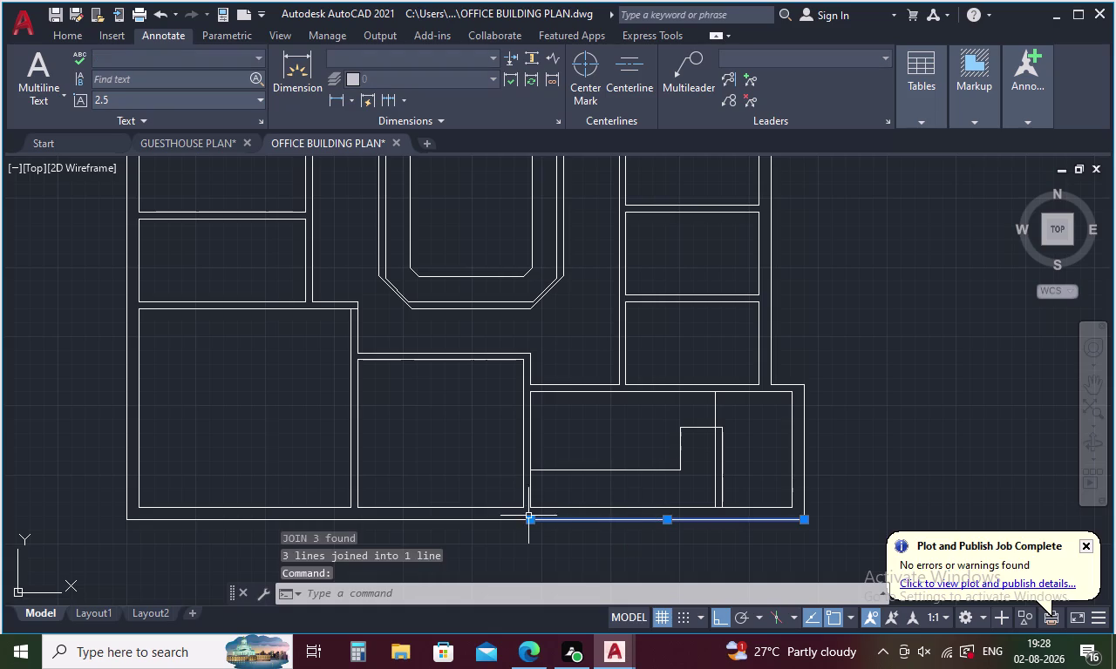
click(454, 522)
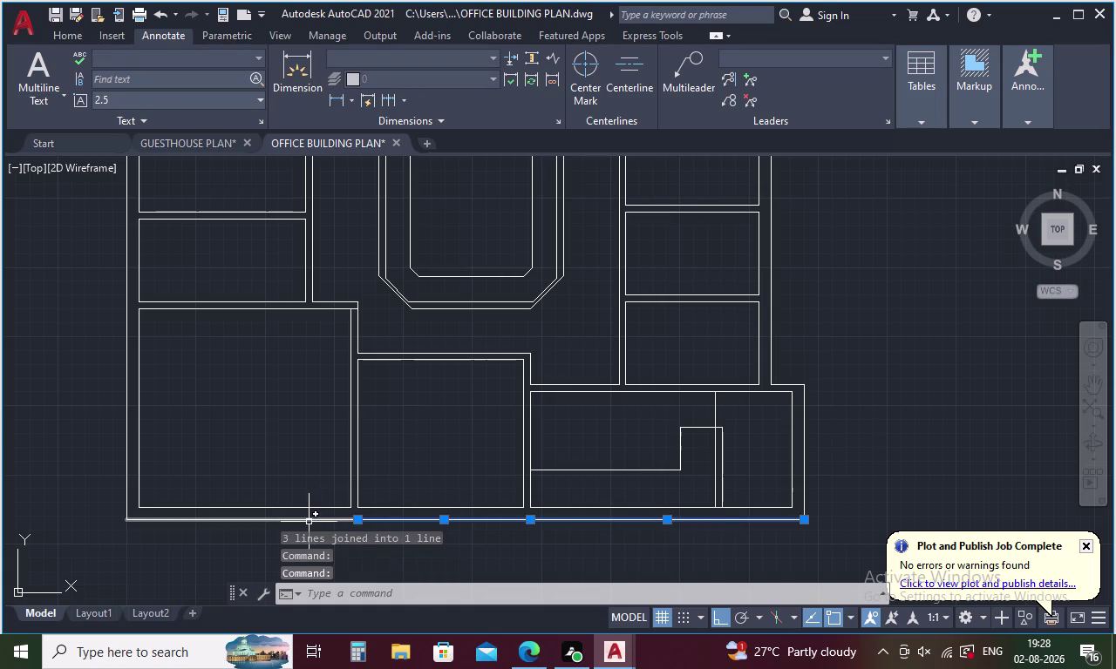
click(309, 522)
key(j)
key(Return)
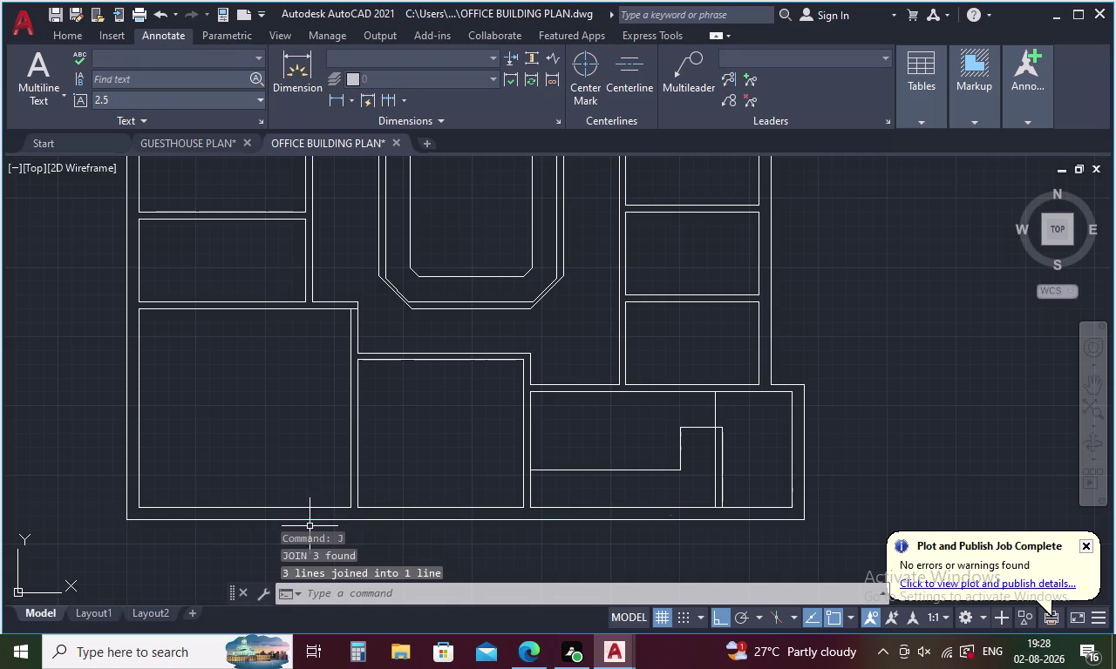
Join the lower and upper left outer wall pieces into one line.
click(125, 412)
middle_drag(168, 394, 212, 526)
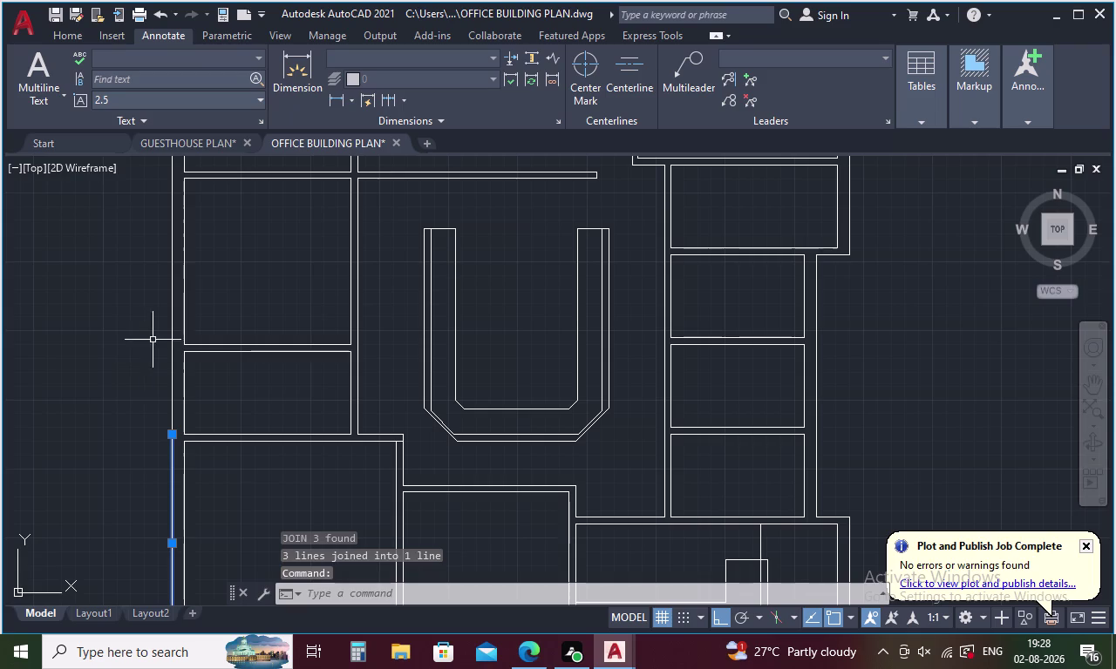
click(171, 323)
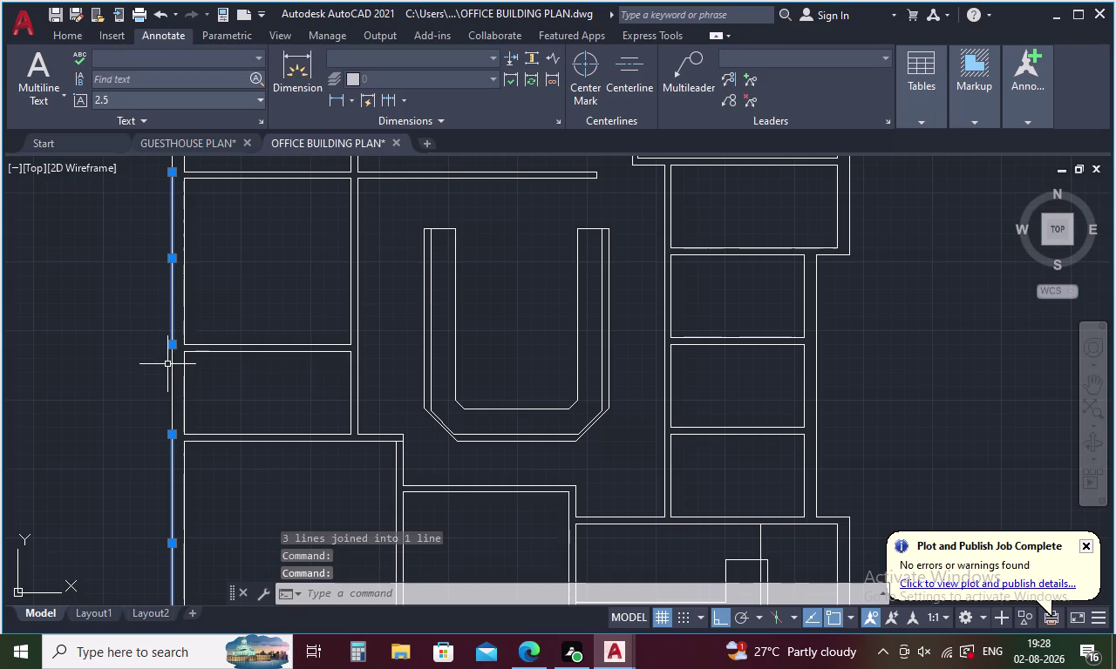
click(171, 382)
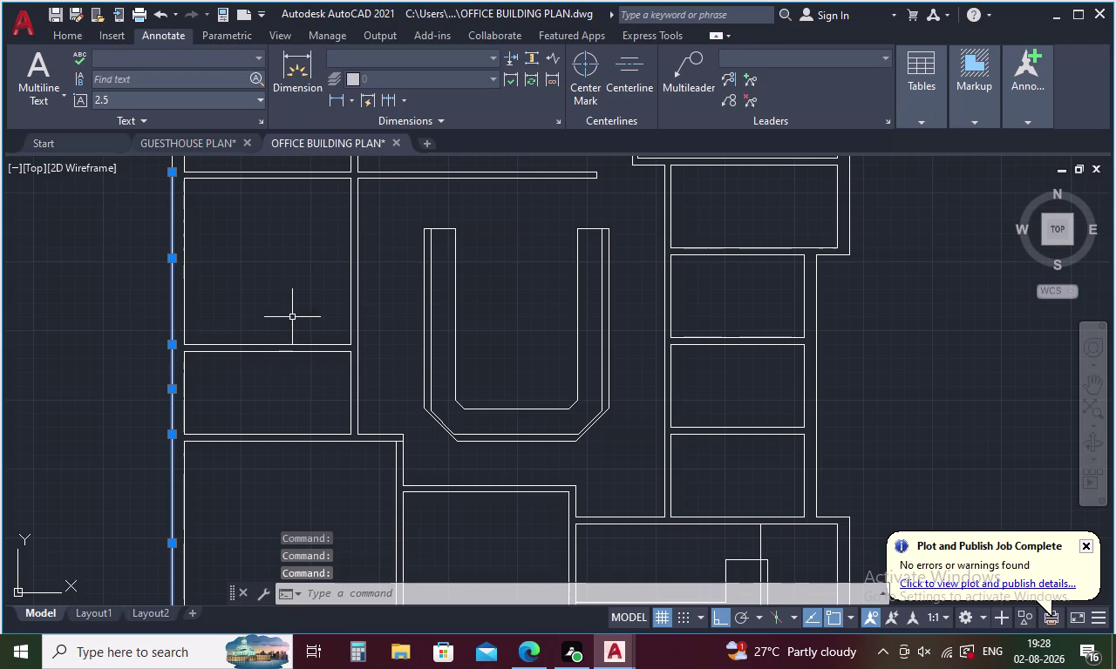
middle_drag(292, 301, 310, 581)
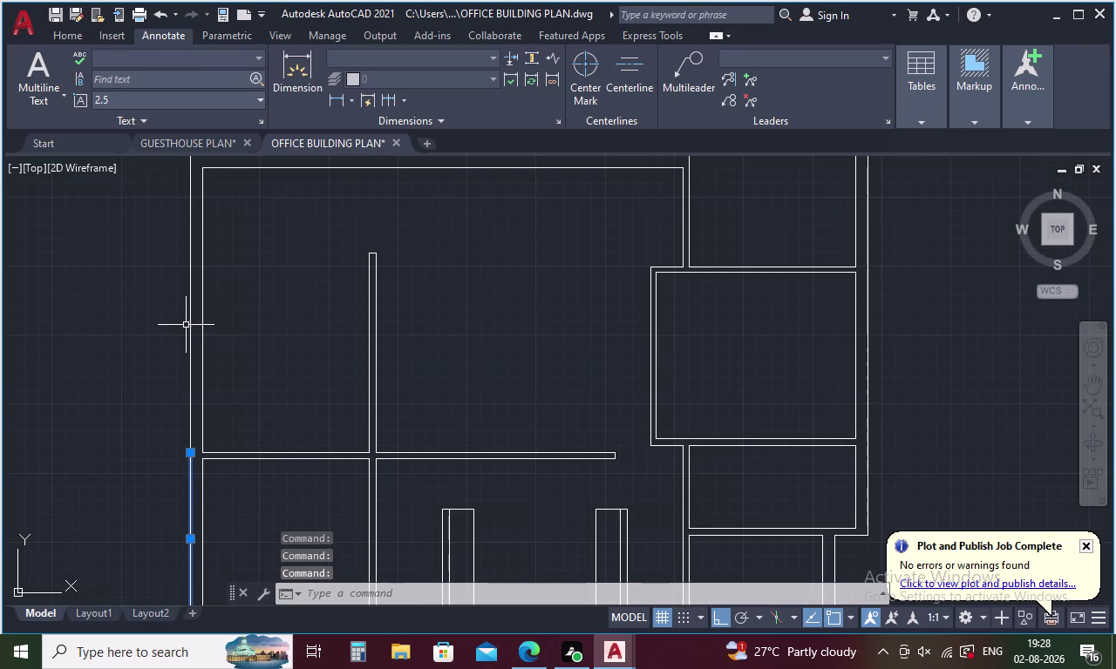
click(189, 315)
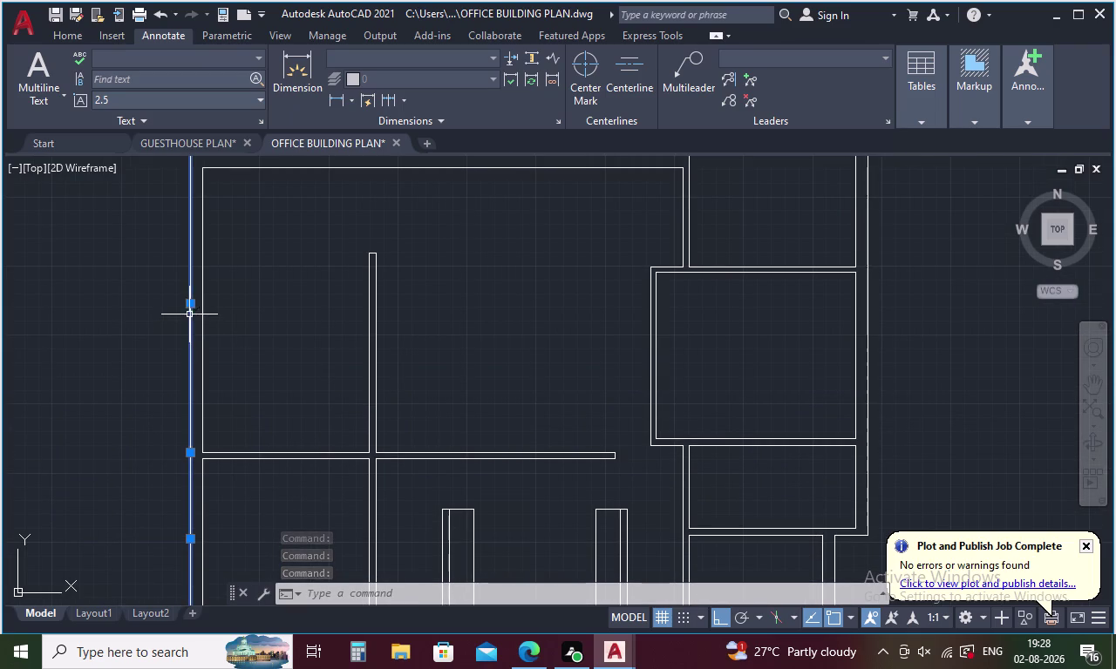
middle_drag(242, 282, 246, 425)
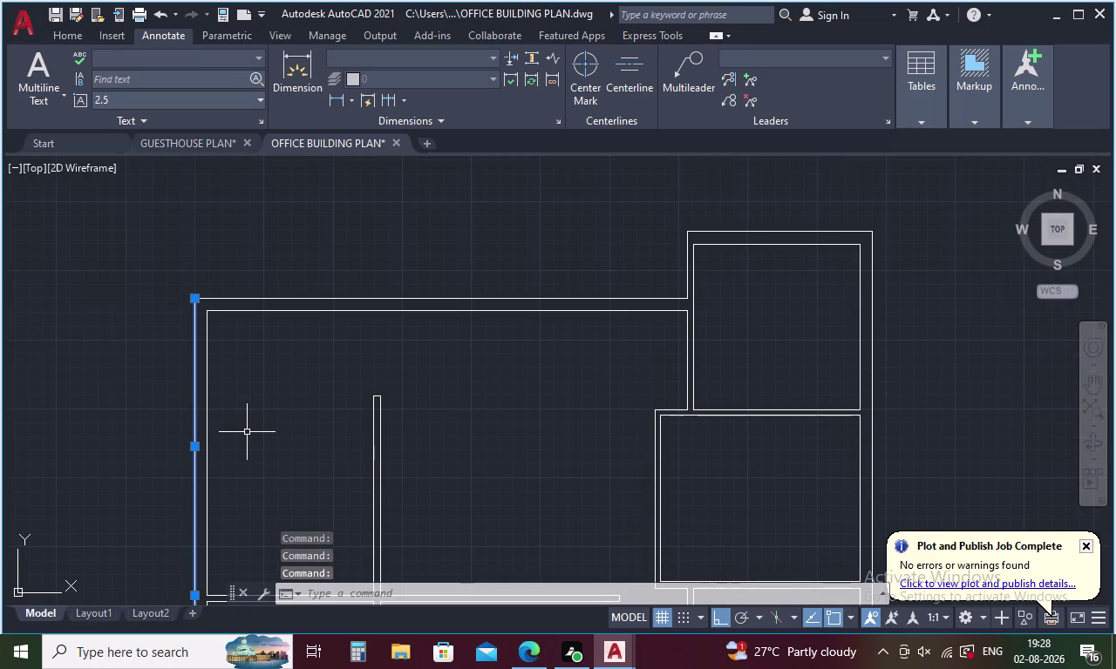
key(j)
key(Return)
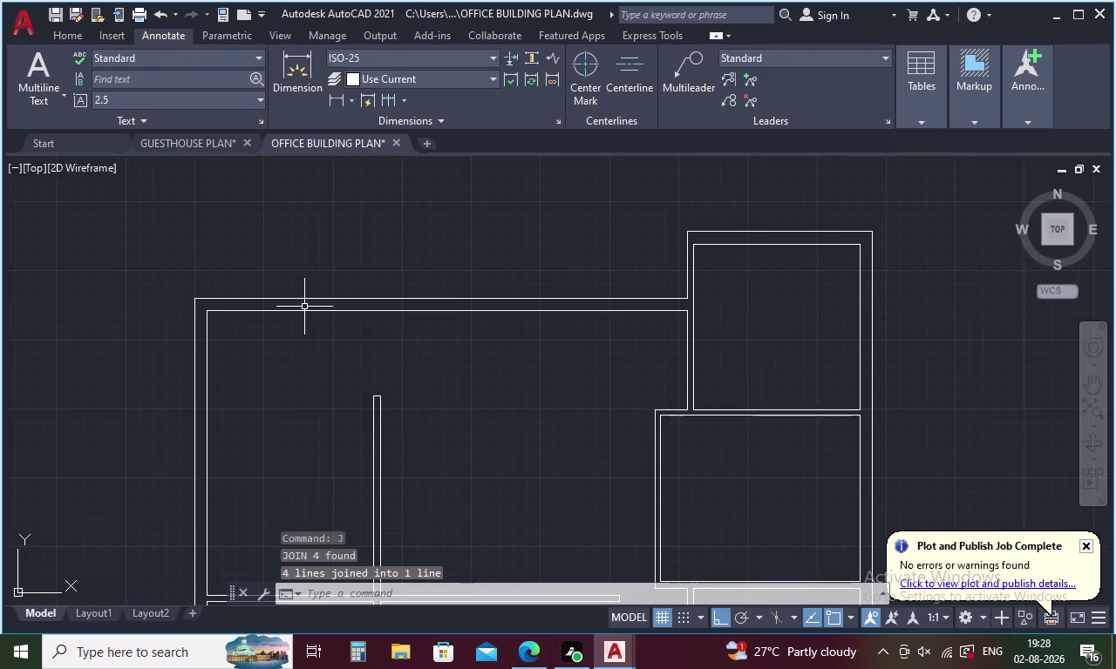
Check the top outer wall, clear the selection, and zoom out over the whole plan.
click(305, 299)
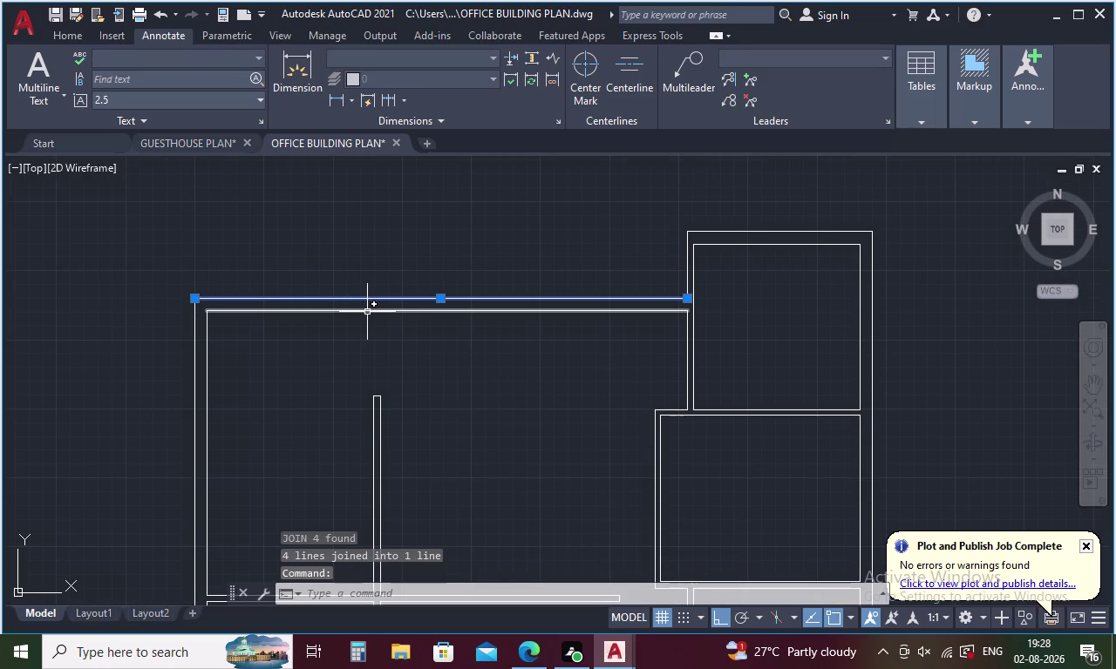
key(Escape)
scroll(down, 3)
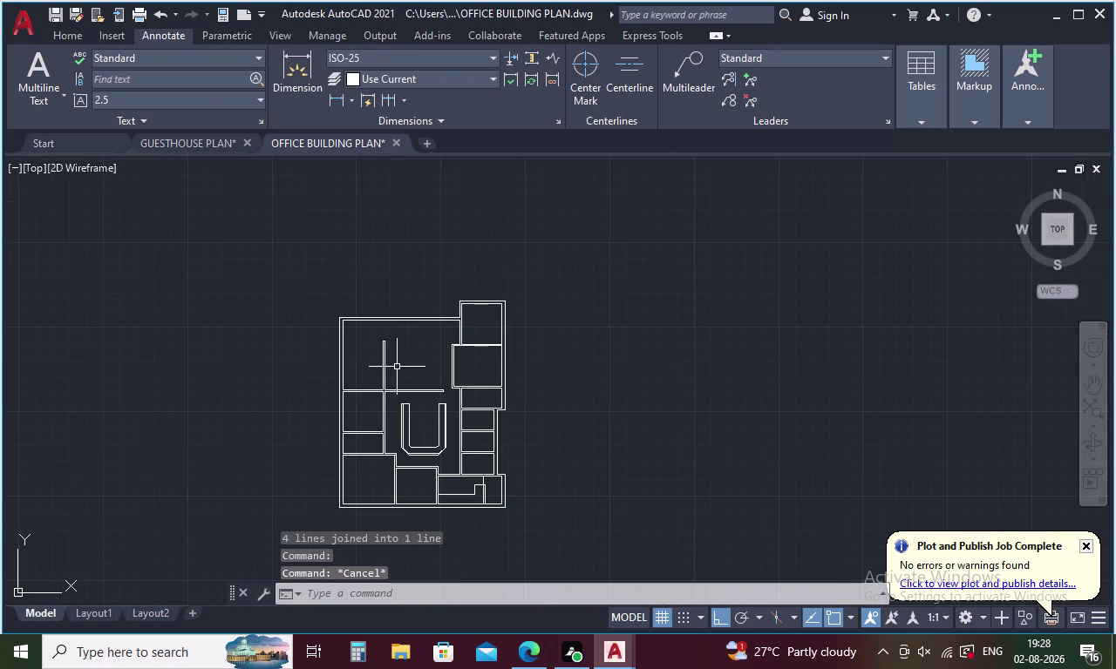
middle_drag(401, 413, 380, 371)
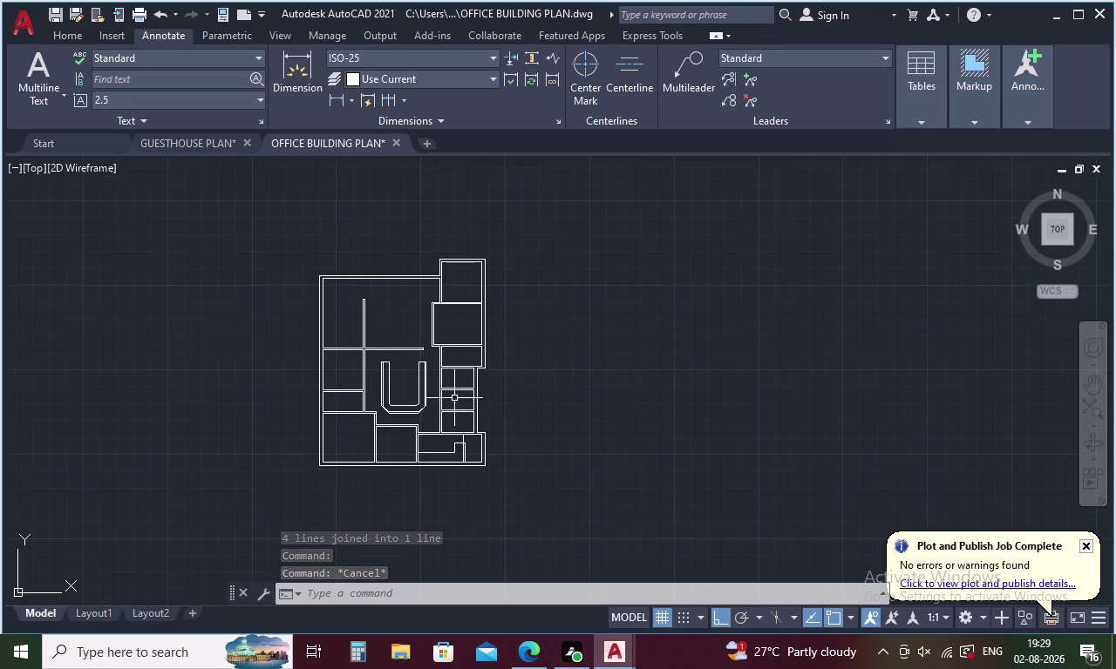
Cancel any pending command and open DesignCenter with Ctrl+2.
key(Escape)
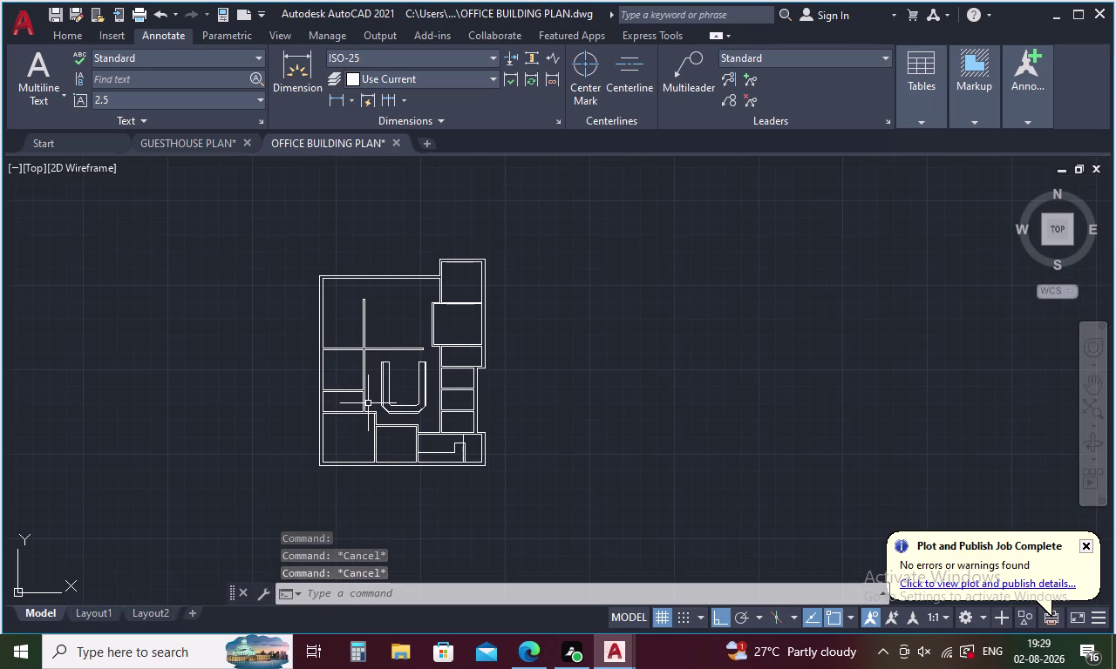
key(ctrl+2)
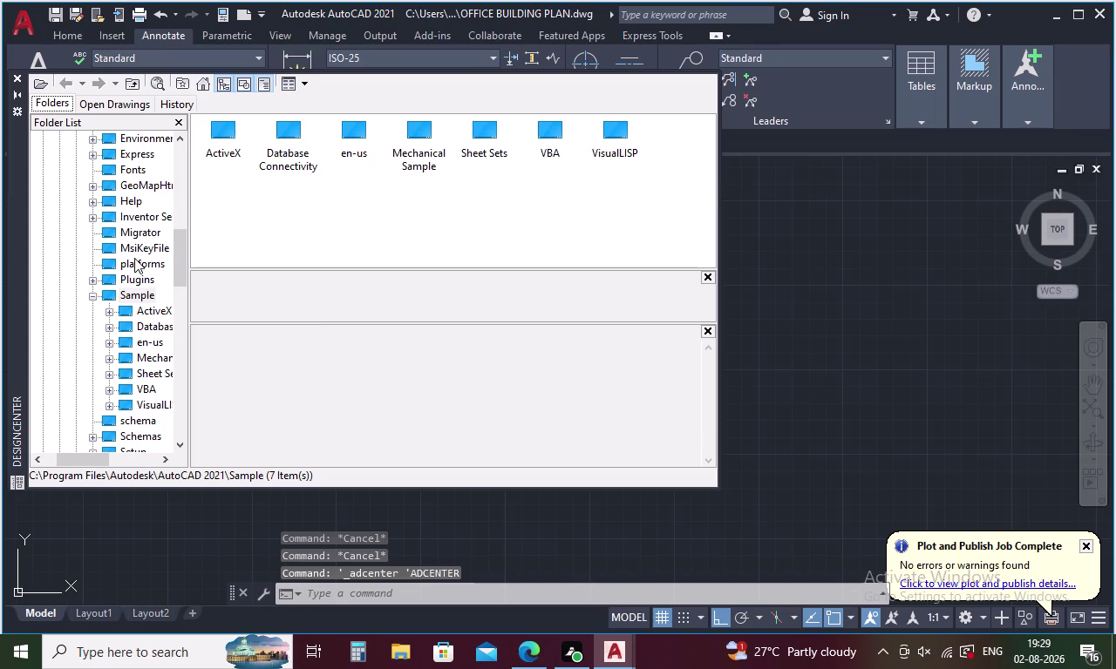
Browse DesignCenter's folder tree and expand the AutoCAD 2021 sample folders.
scroll(down, 3)
scroll(up, 3)
scroll(up, 3)
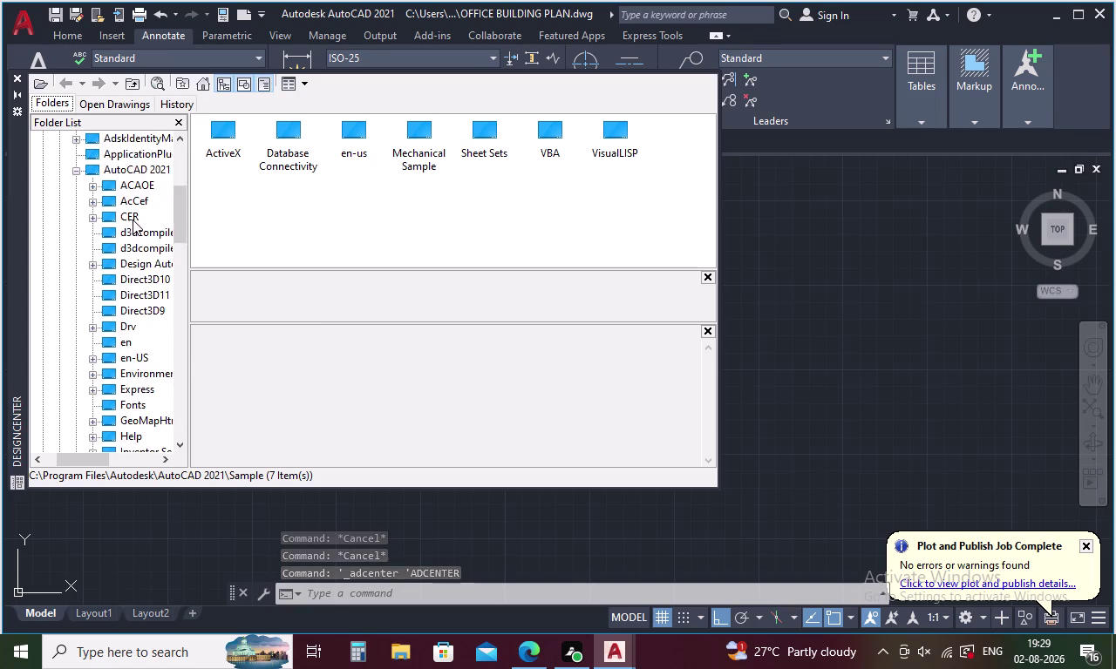
scroll(up, 3)
scroll(up, 3)
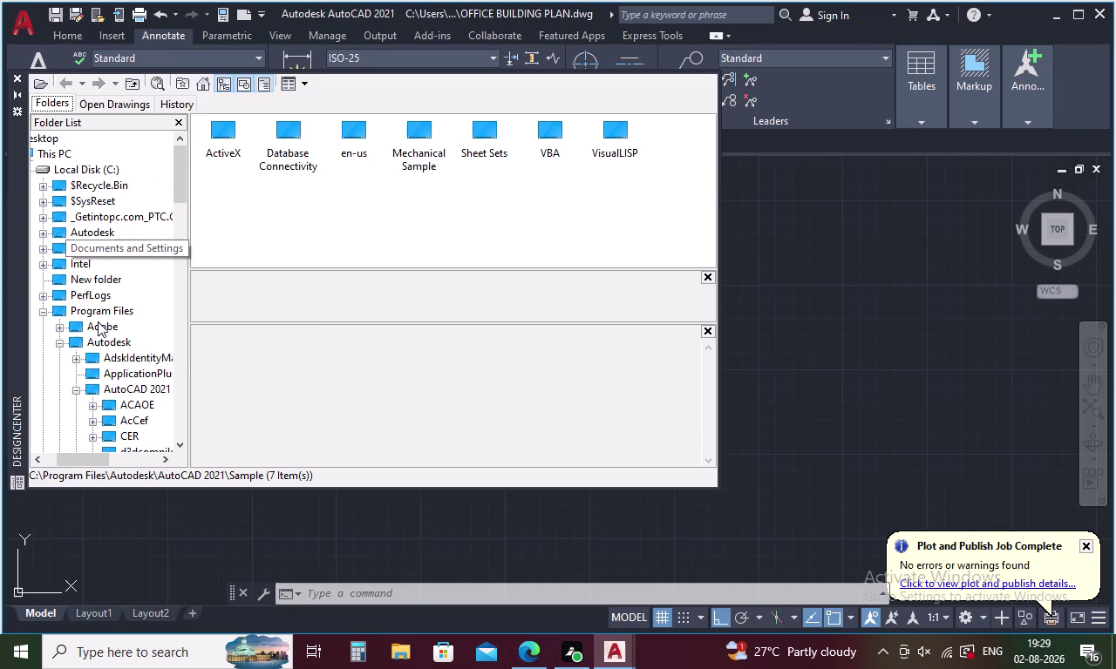
scroll(down, 3)
scroll(down, 3)
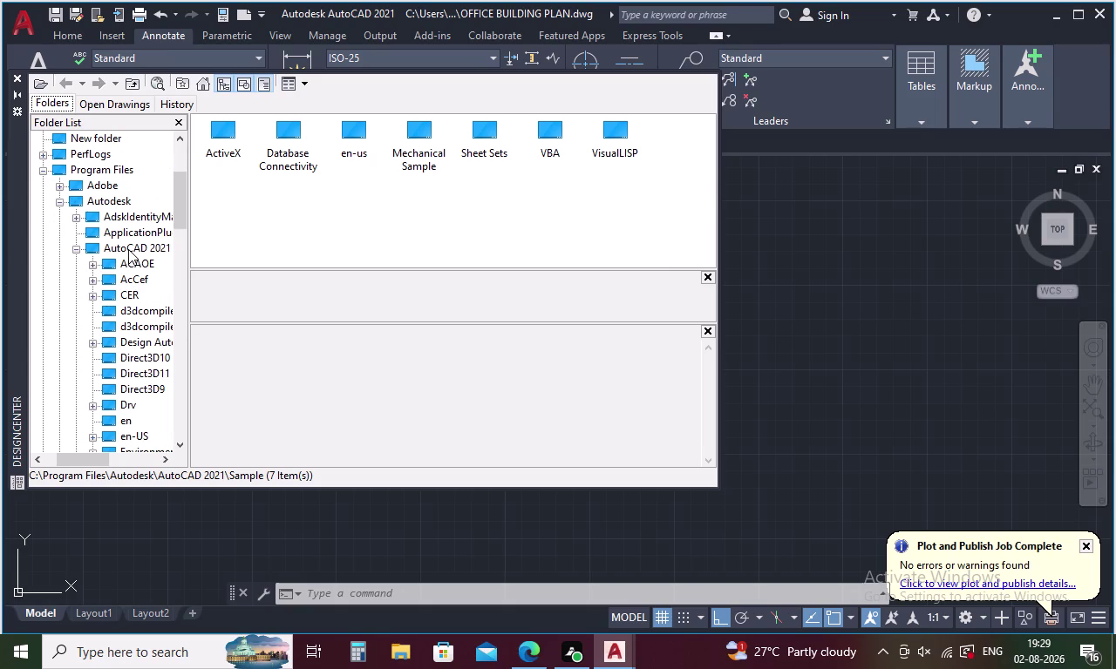
click(347, 133)
double_click(347, 132)
double_click(231, 128)
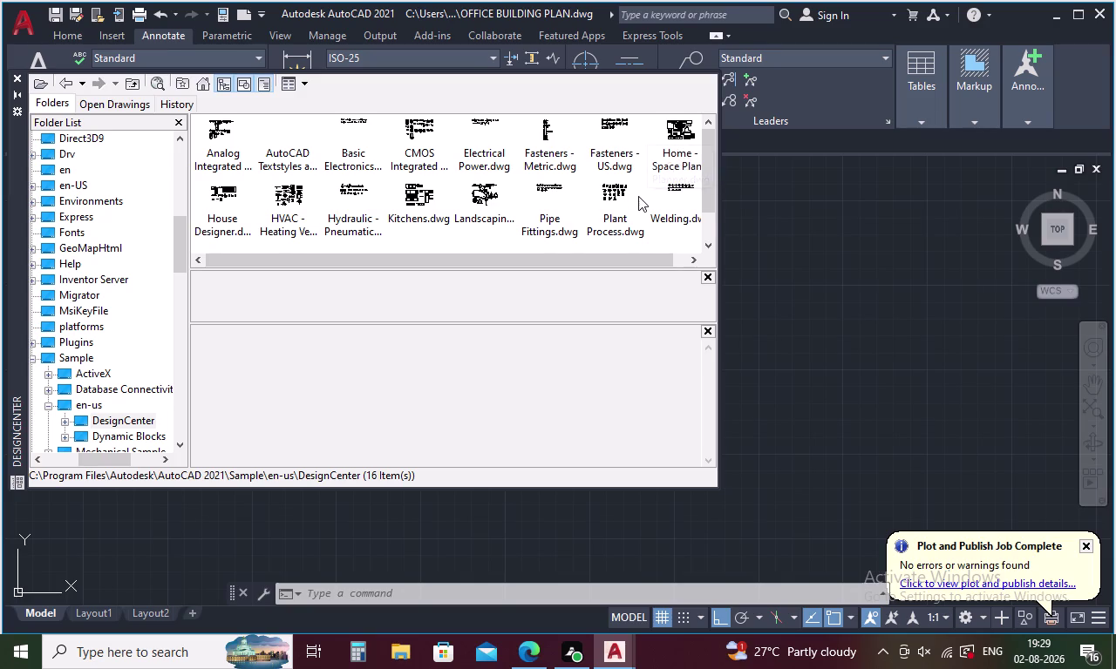
Go back to Sample, then open en-us > DesignCenter.
scroll(down, 3)
scroll(down, 3)
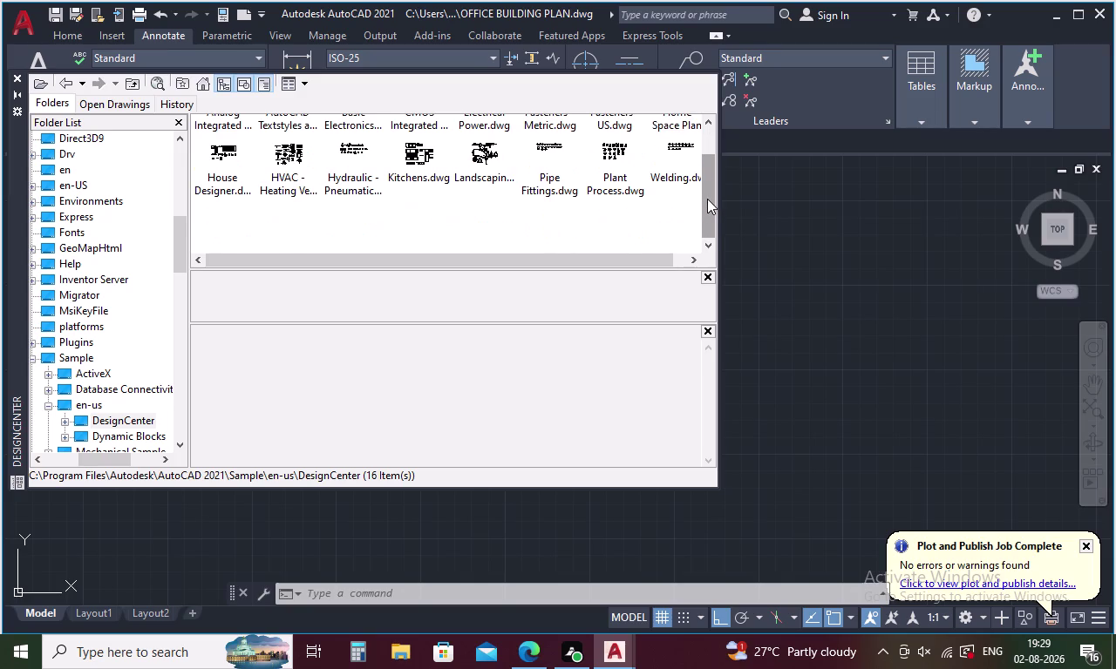
scroll(up, 3)
scroll(up, 3)
scroll(down, 3)
scroll(up, 3)
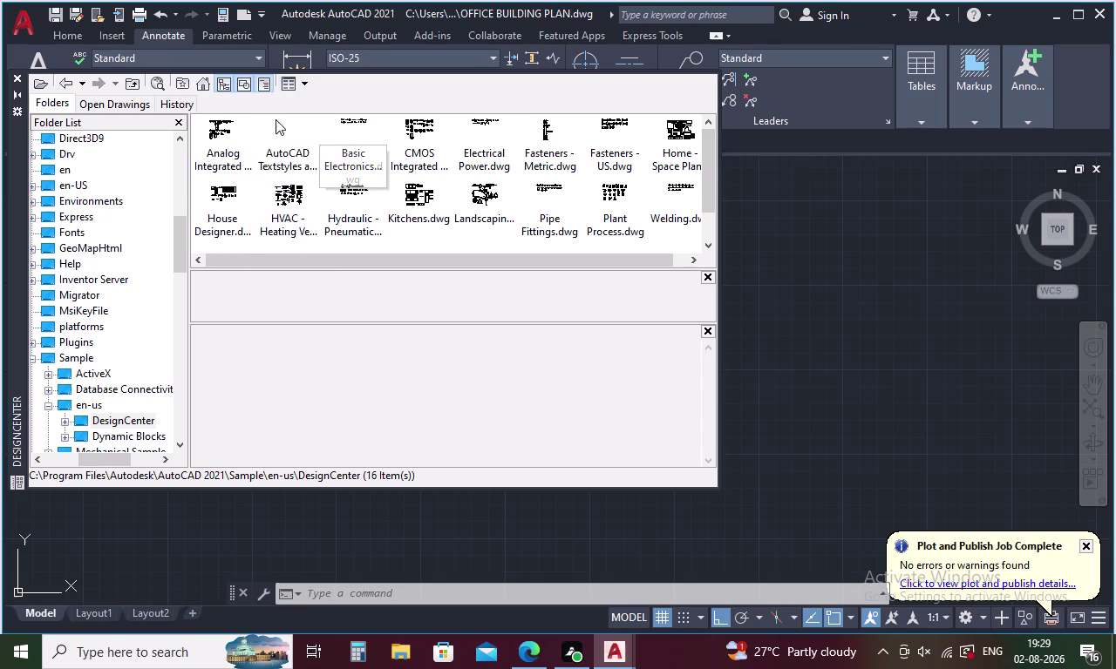
click(204, 87)
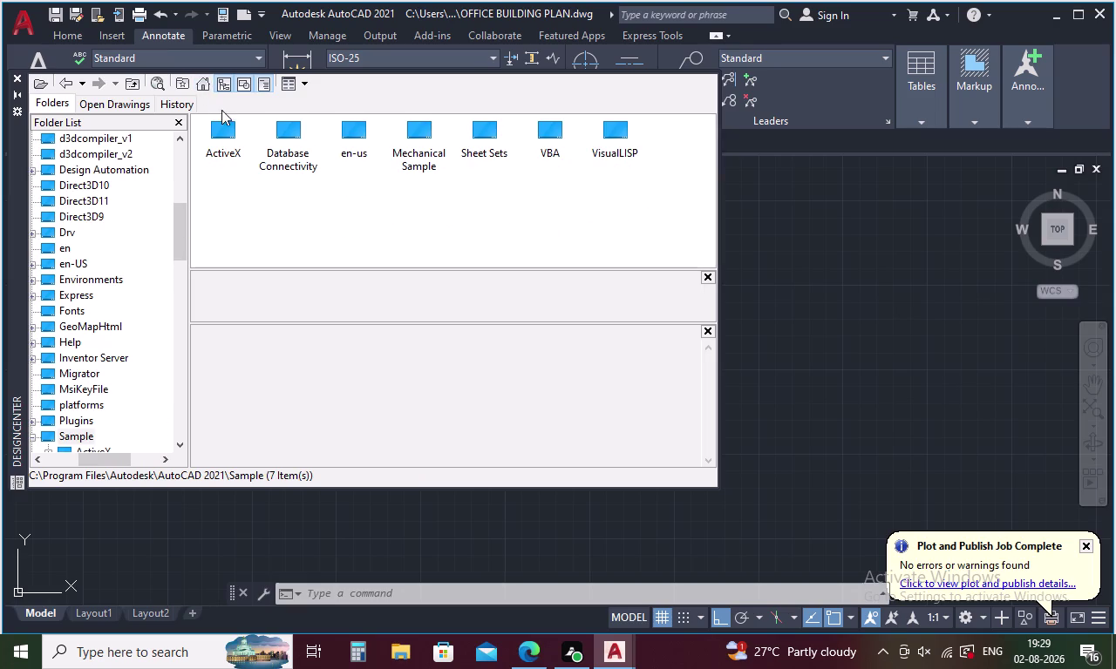
double_click(347, 127)
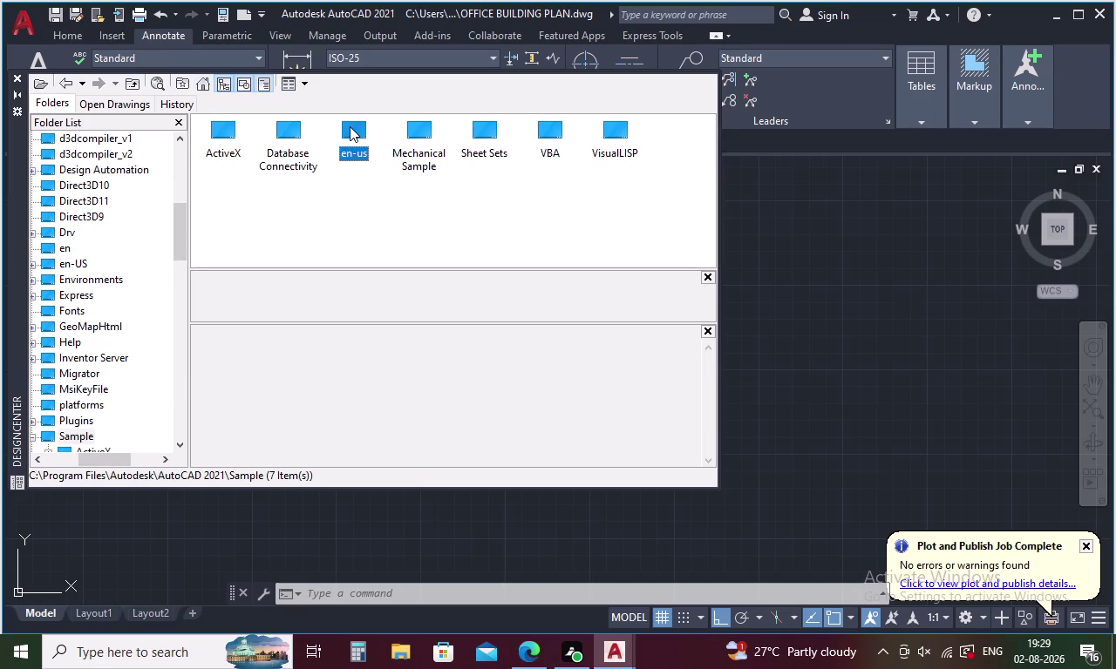
double_click(349, 126)
click(235, 131)
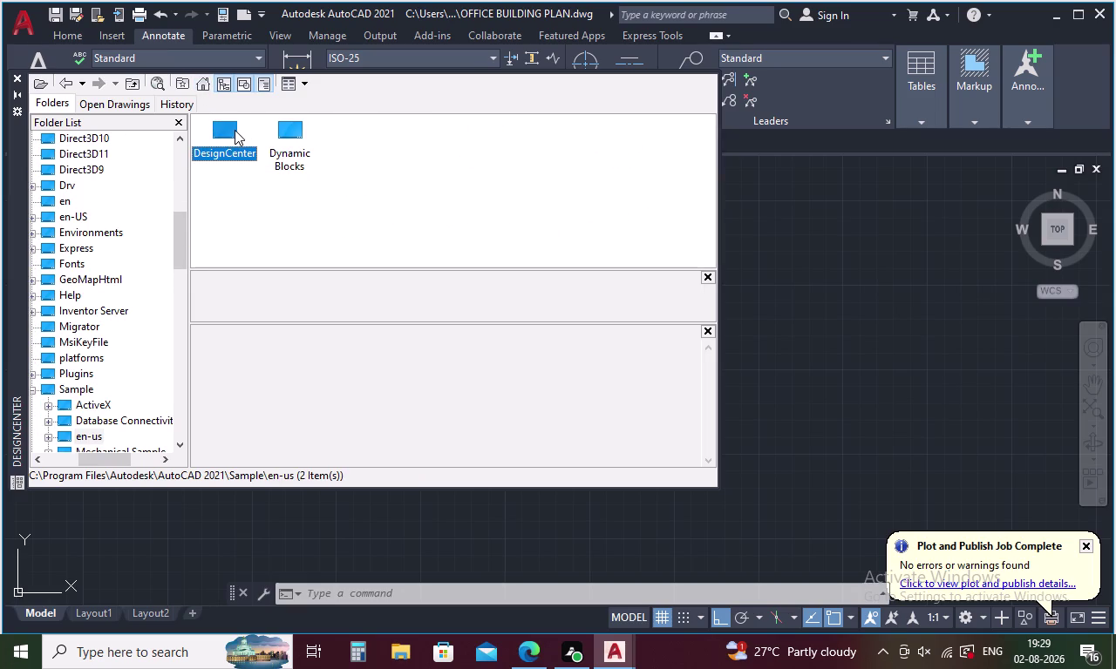
double_click(234, 130)
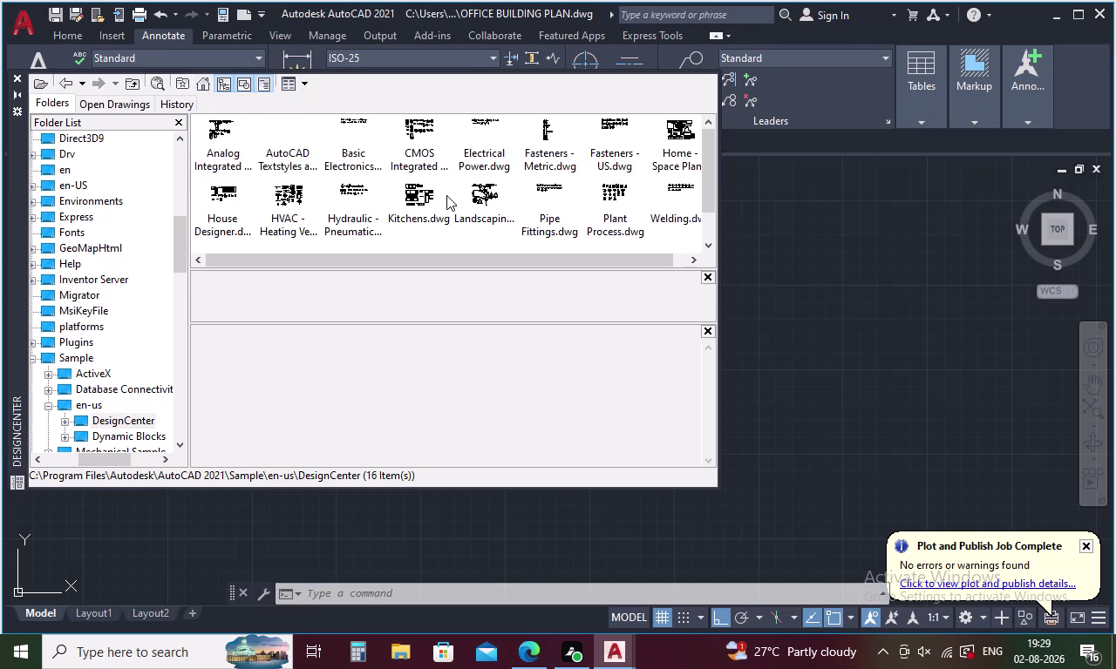
Open House Designer.dwg to list its content categories.
double_click(215, 194)
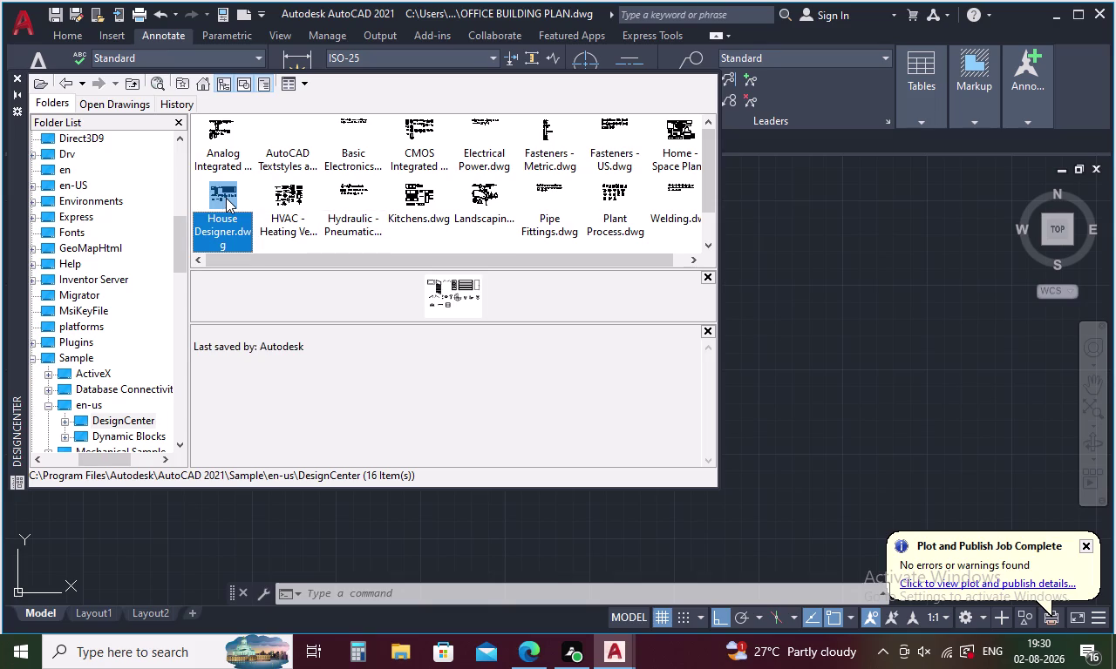
click(226, 198)
click(228, 198)
click(229, 175)
double_click(225, 191)
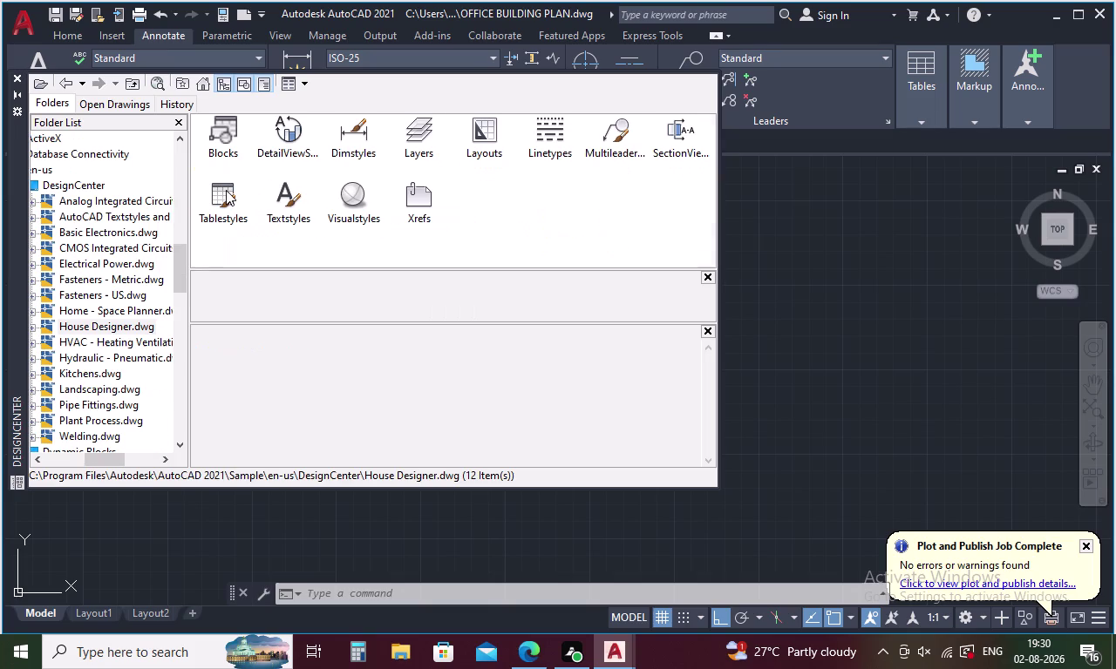
Open House Designer's blocks, then abandon inserting the bathroom faucet block.
double_click(235, 136)
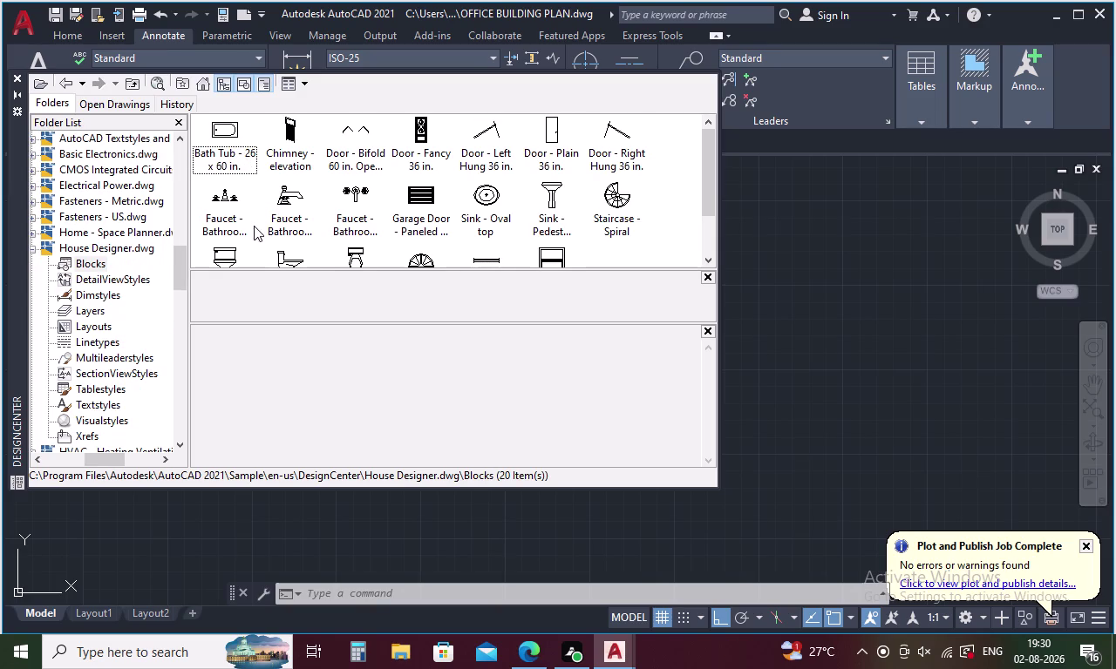
click(353, 235)
double_click(353, 235)
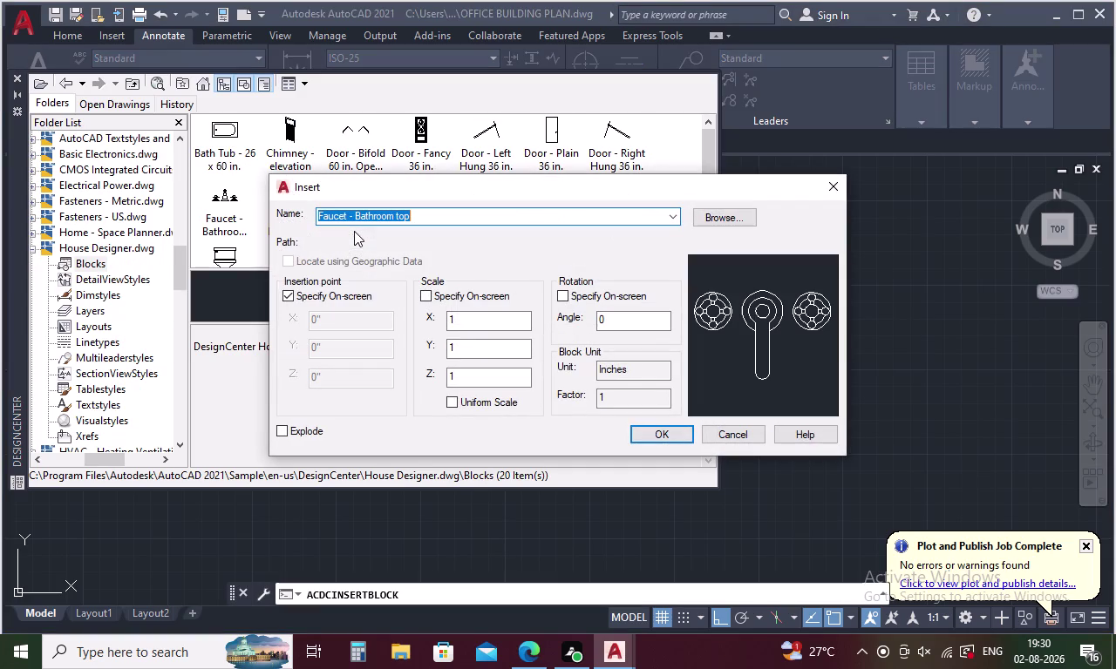
click(831, 195)
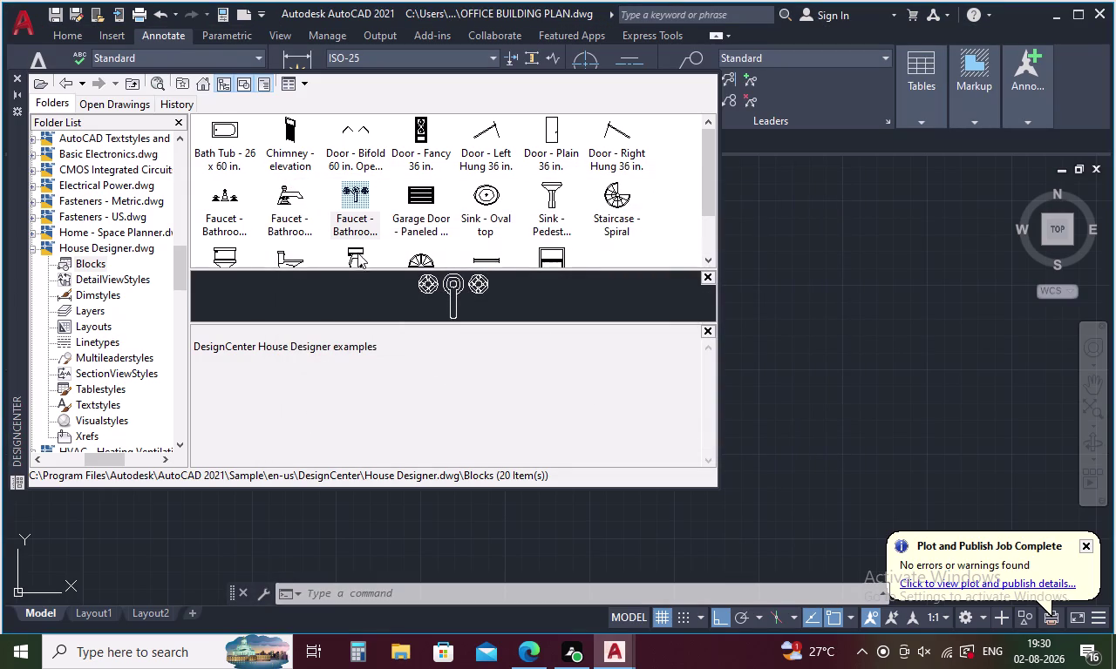
Insert the top-view toilet block into the drawing.
double_click(355, 254)
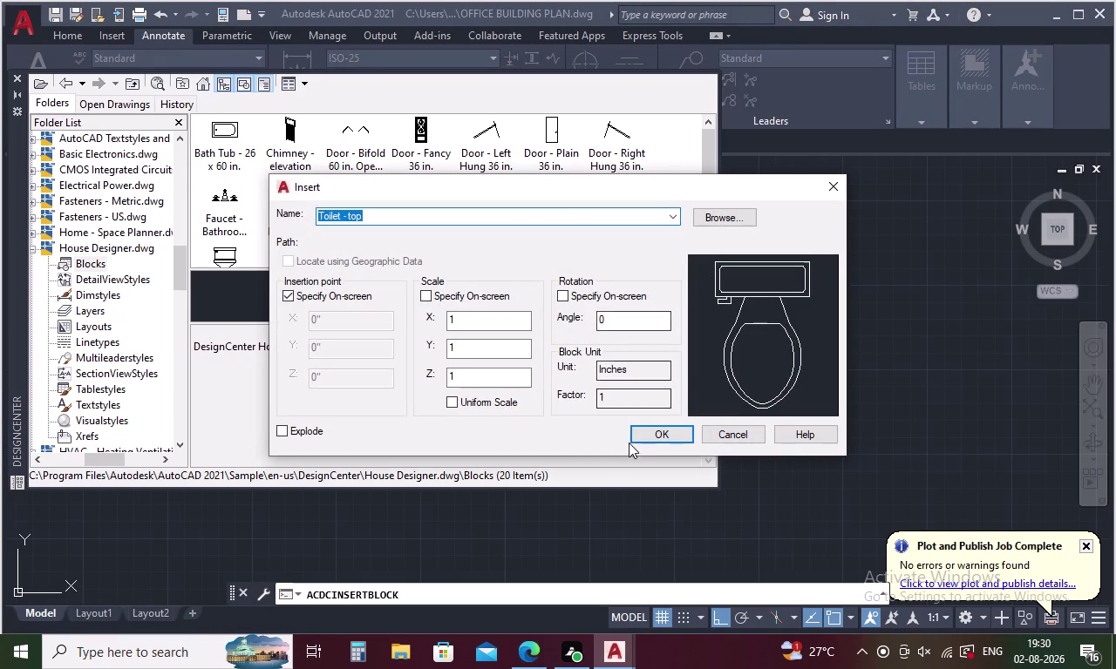
click(638, 435)
click(783, 336)
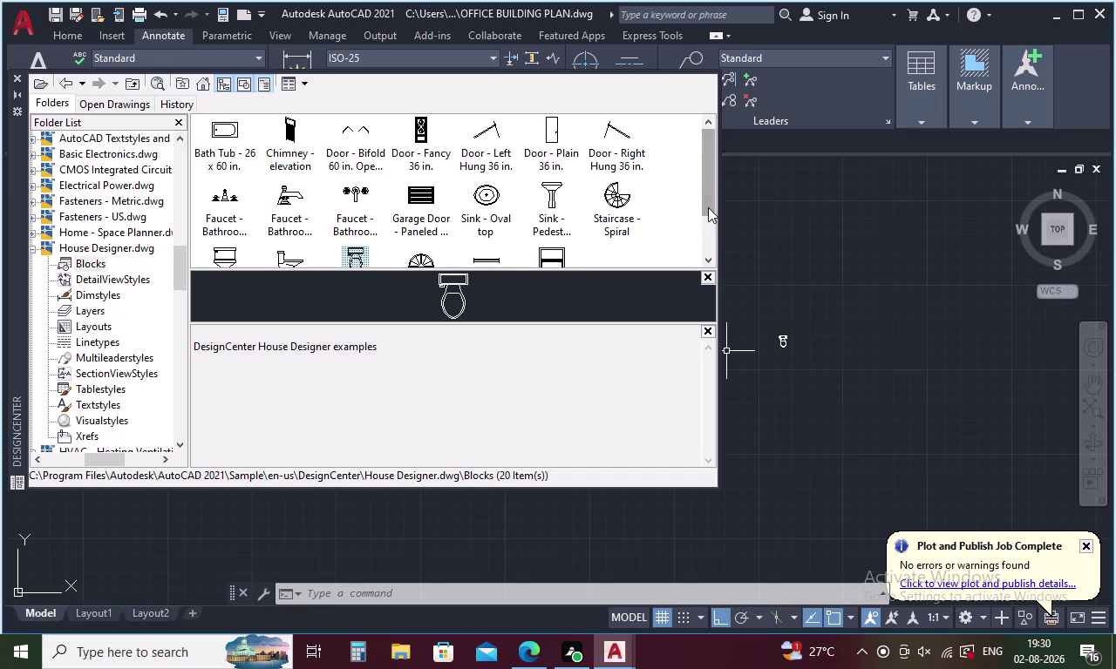
drag(708, 207, 709, 256)
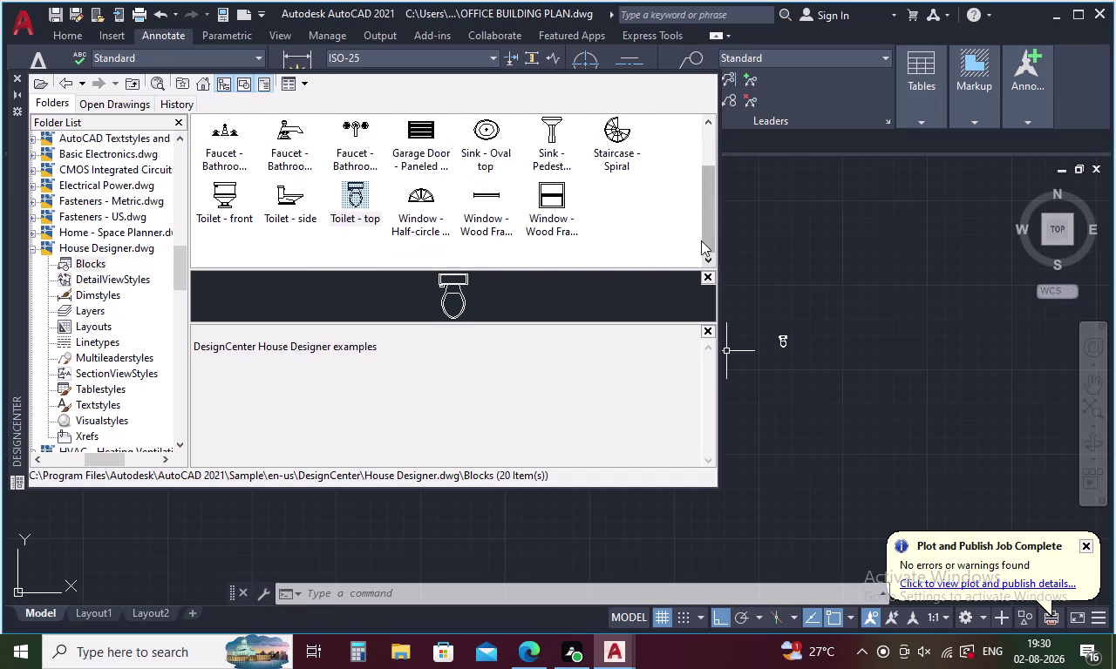
Place the Sink - Oval top block, then return DesignCenter to the Sample folder.
double_click(483, 132)
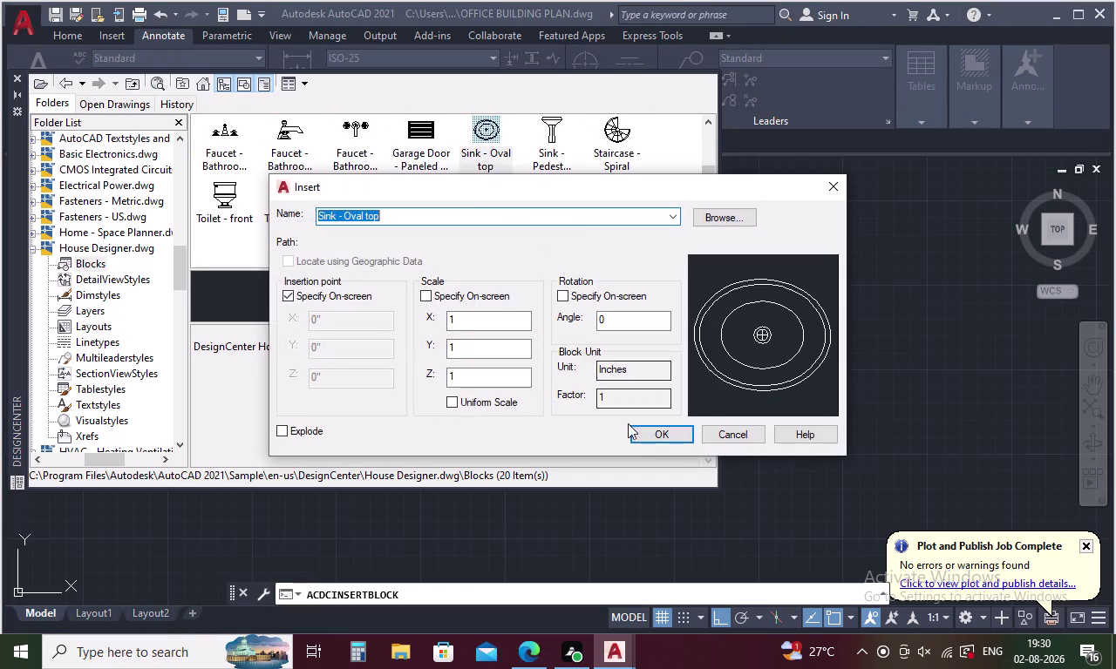
click(639, 437)
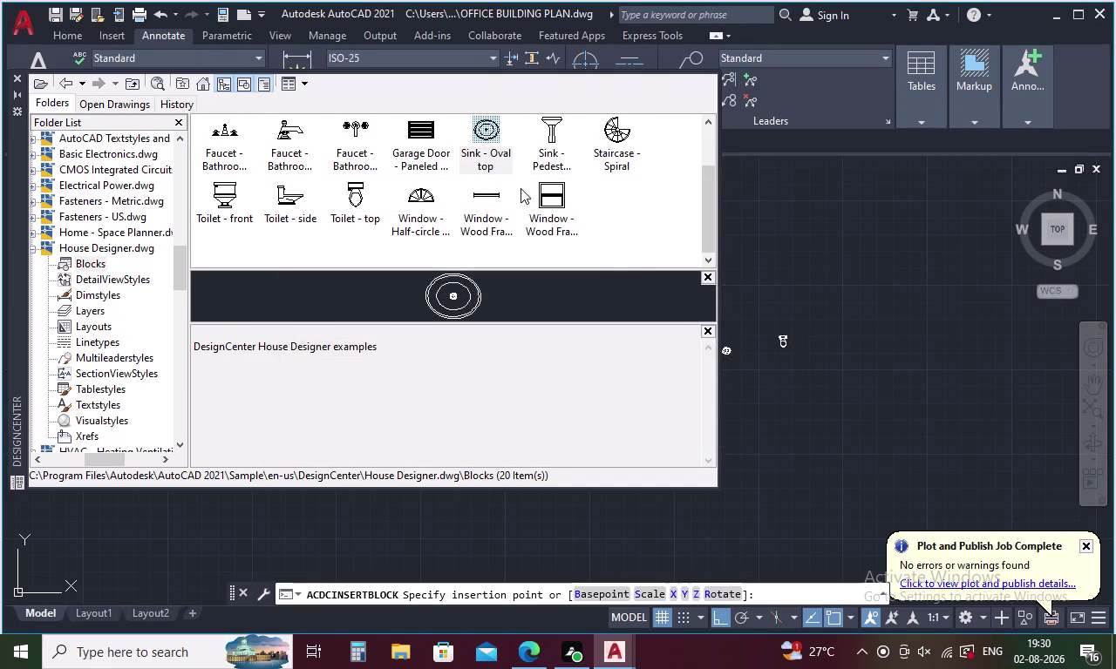
click(474, 126)
click(499, 126)
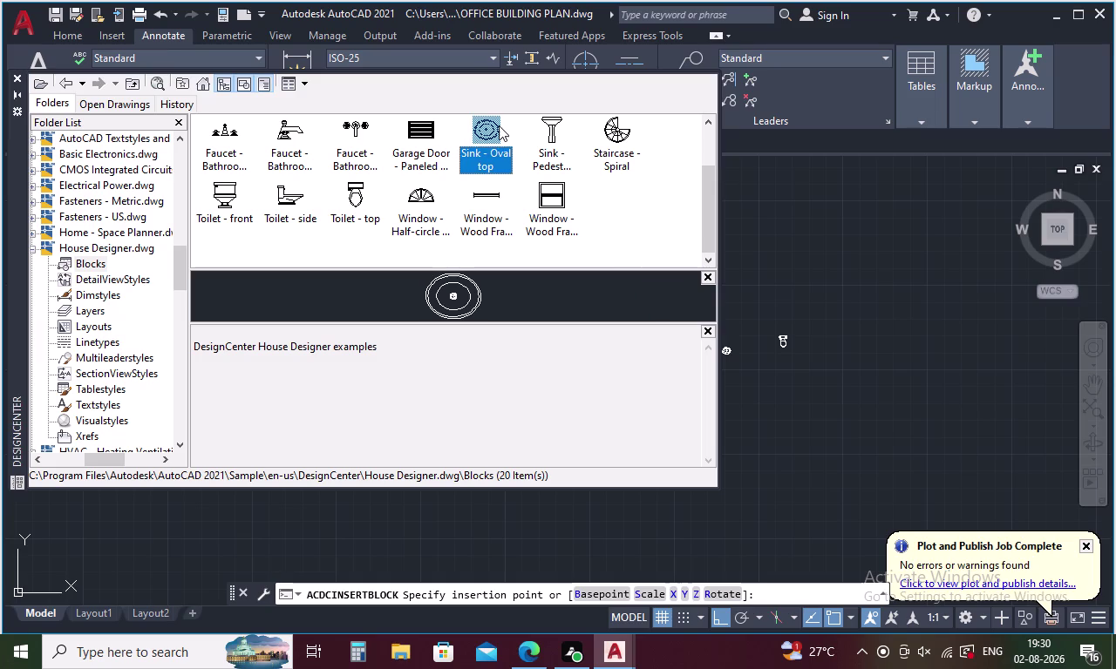
double_click(490, 130)
click(490, 131)
double_click(481, 141)
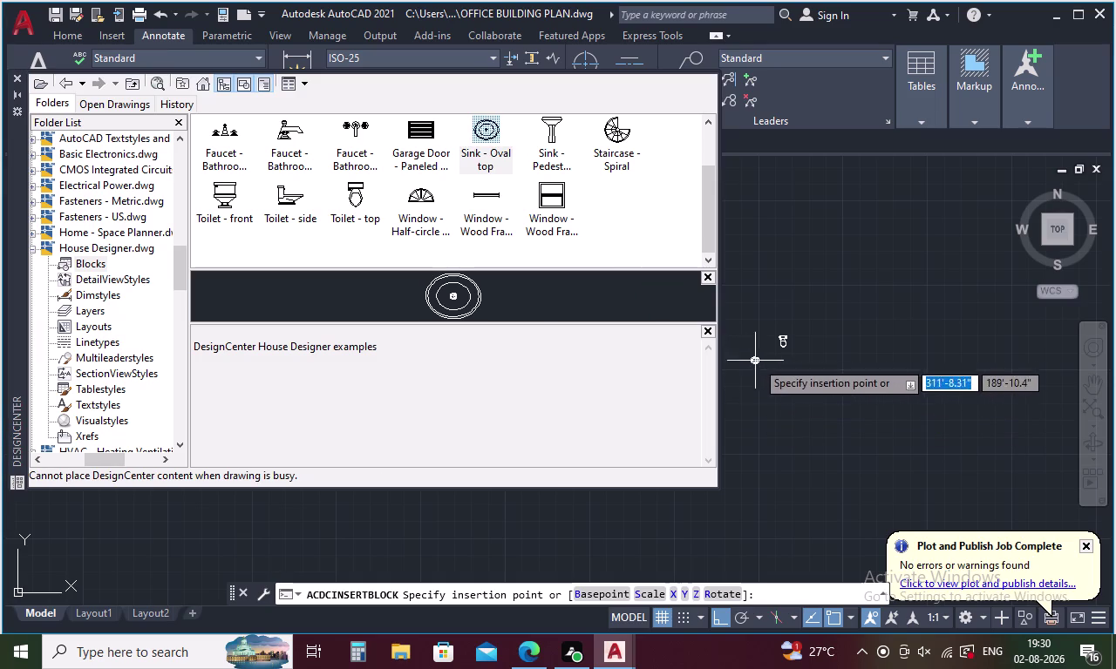
click(758, 291)
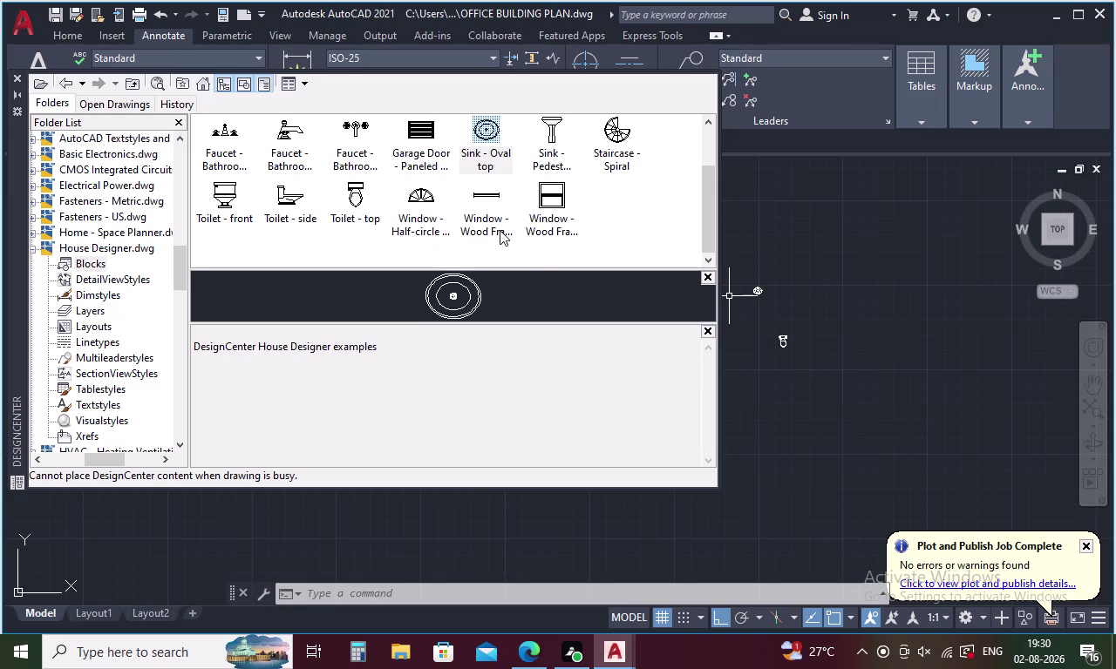
click(199, 87)
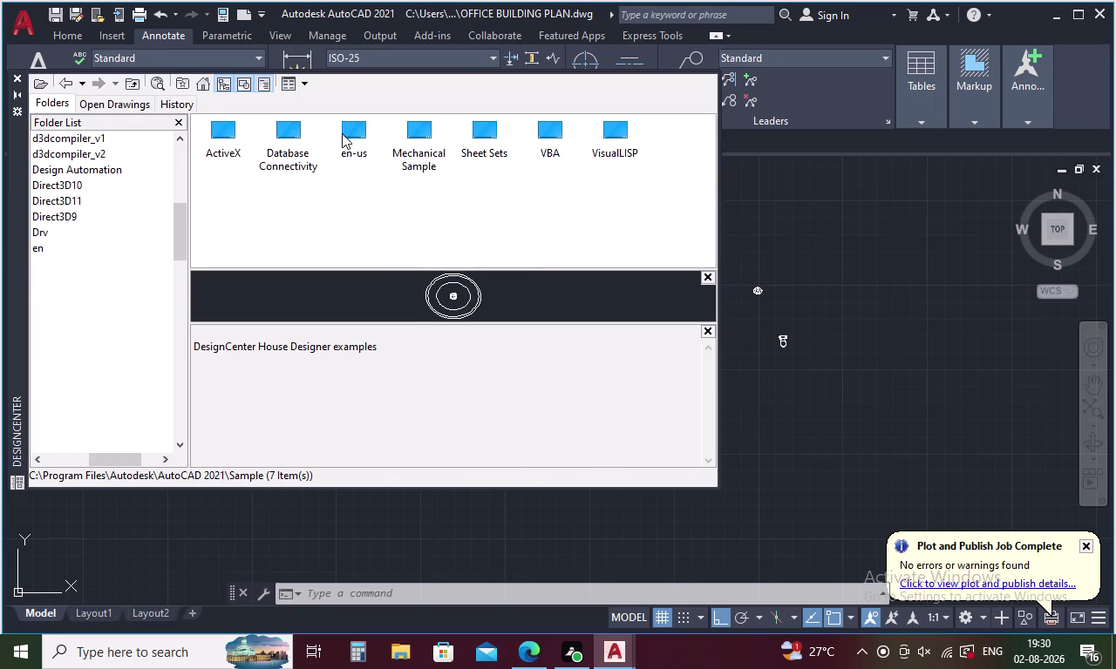
Browse to en-us > DesignCenter and list the 20 blocks in Home - Space Planner.dwg.
double_click(356, 128)
triple_click(358, 127)
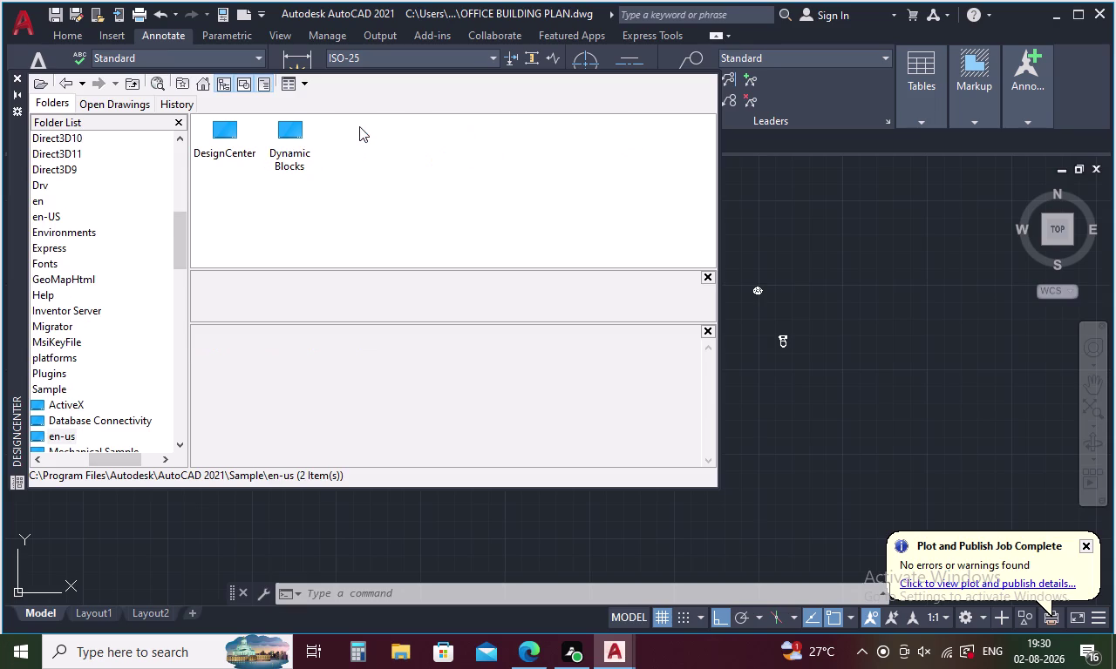
click(232, 129)
click(232, 129)
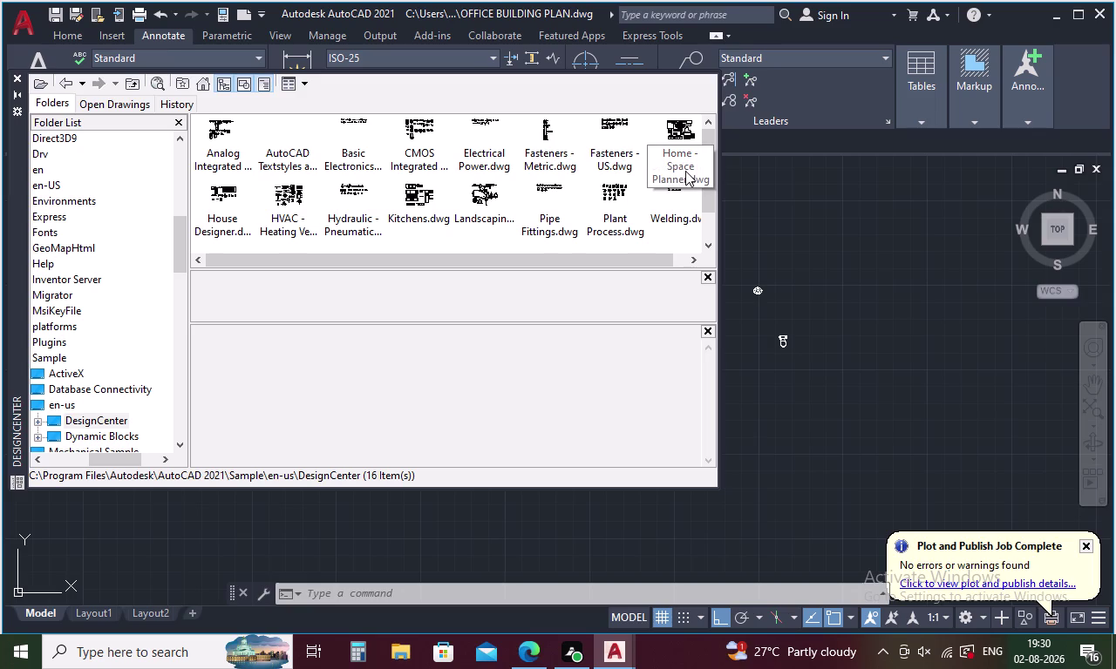
double_click(680, 137)
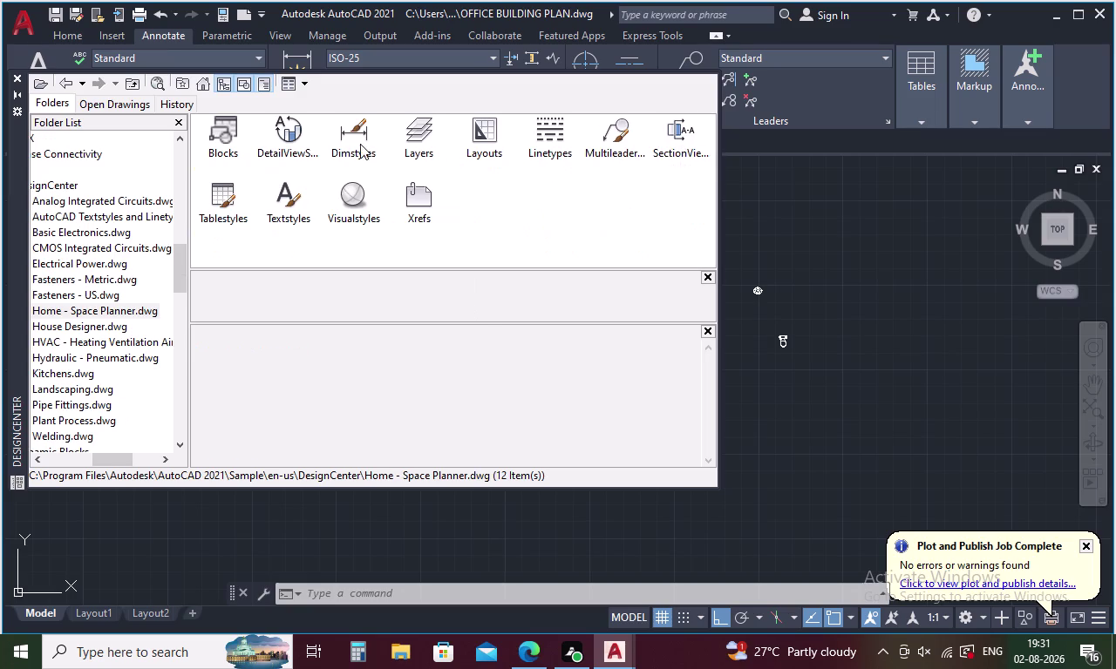
double_click(231, 133)
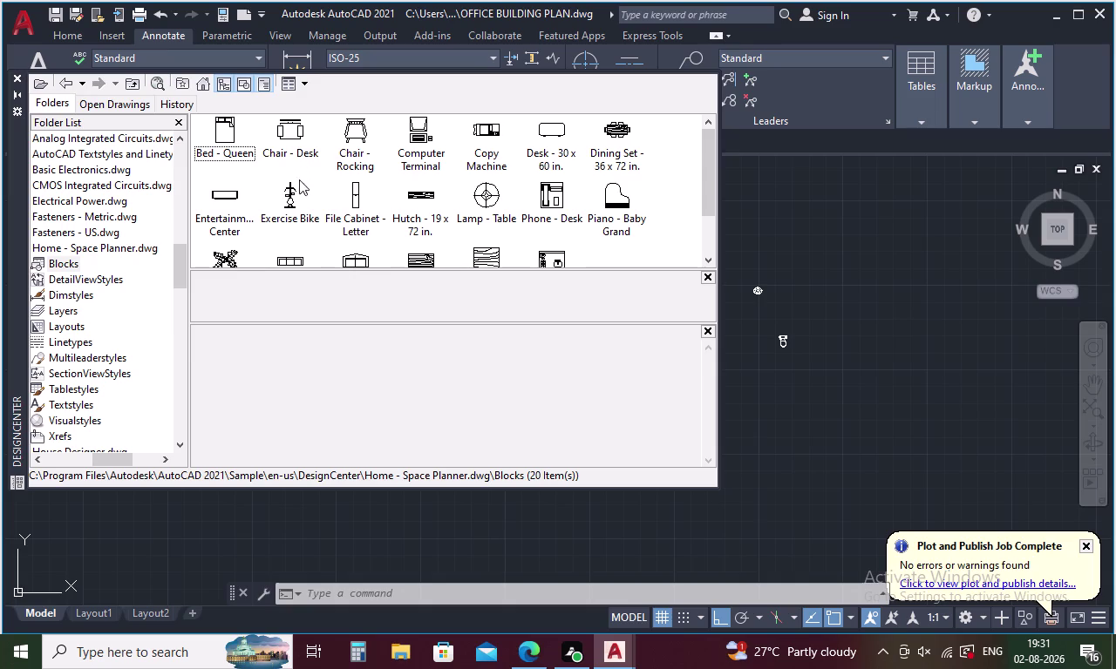
Insert the Sofa - Roundback 7 ft. block and a square woodgrain table into the drawing.
click(298, 258)
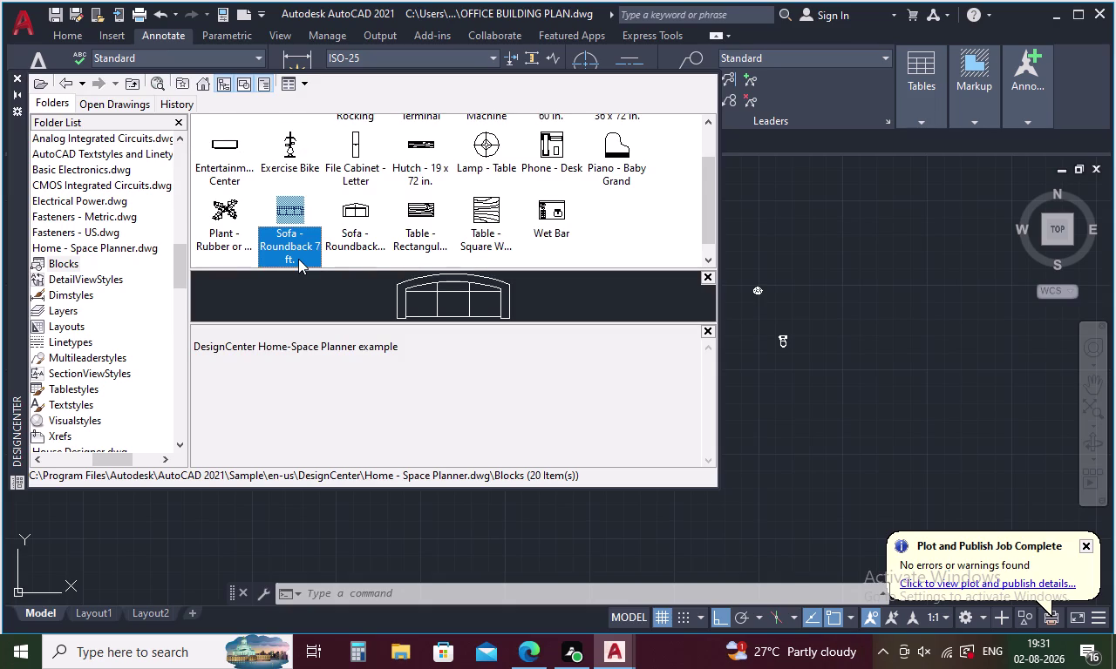
double_click(298, 259)
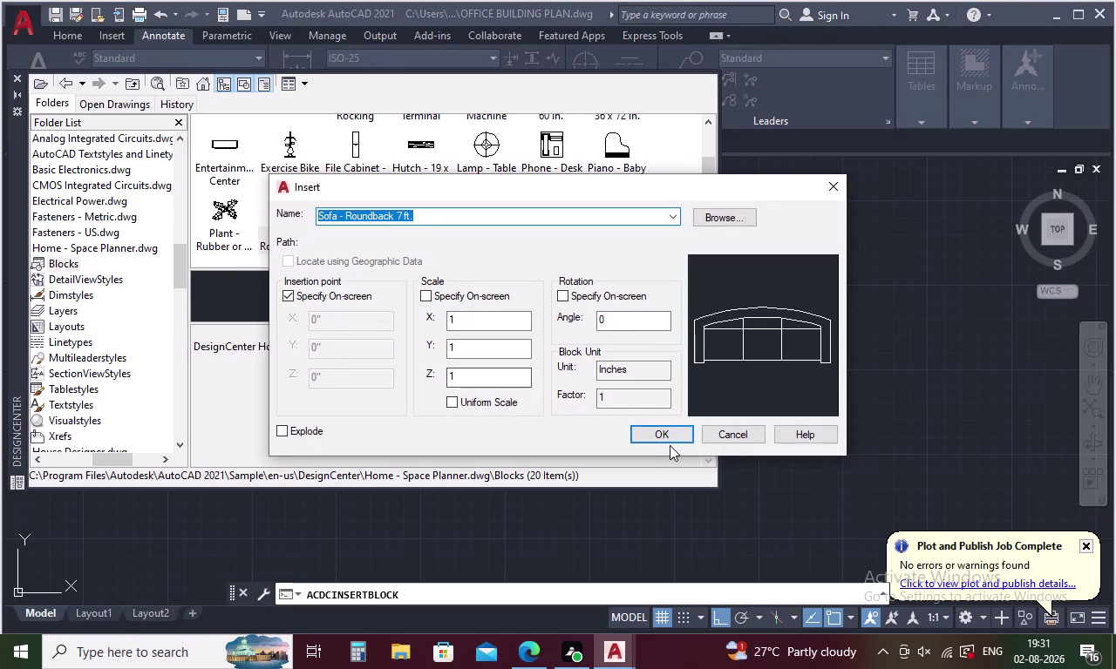
click(668, 436)
click(757, 376)
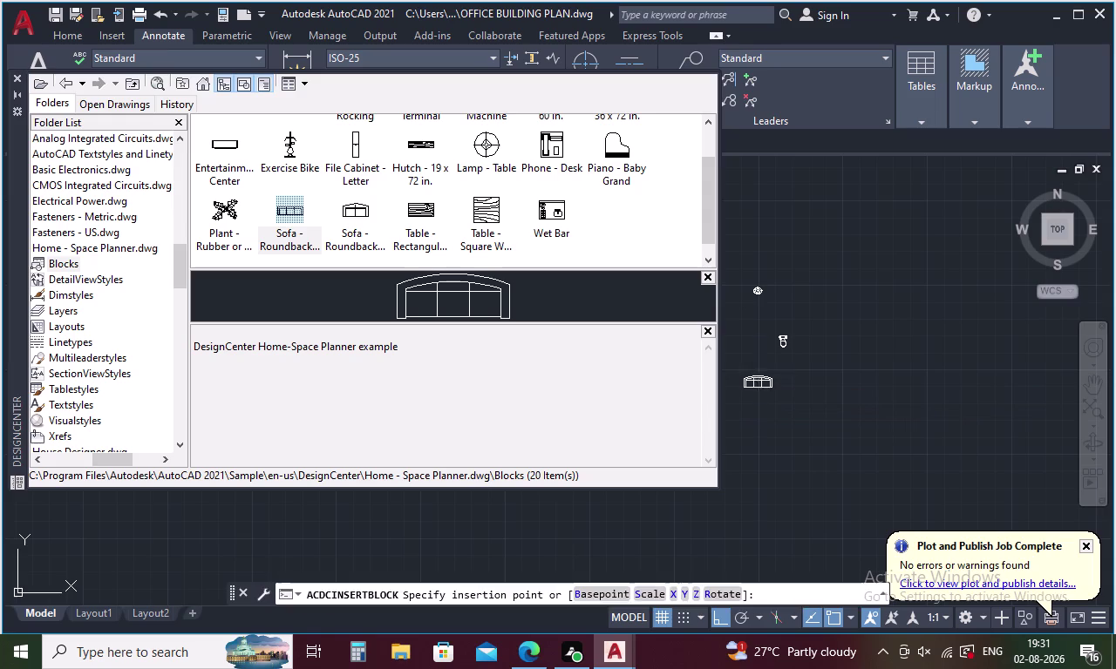
double_click(485, 206)
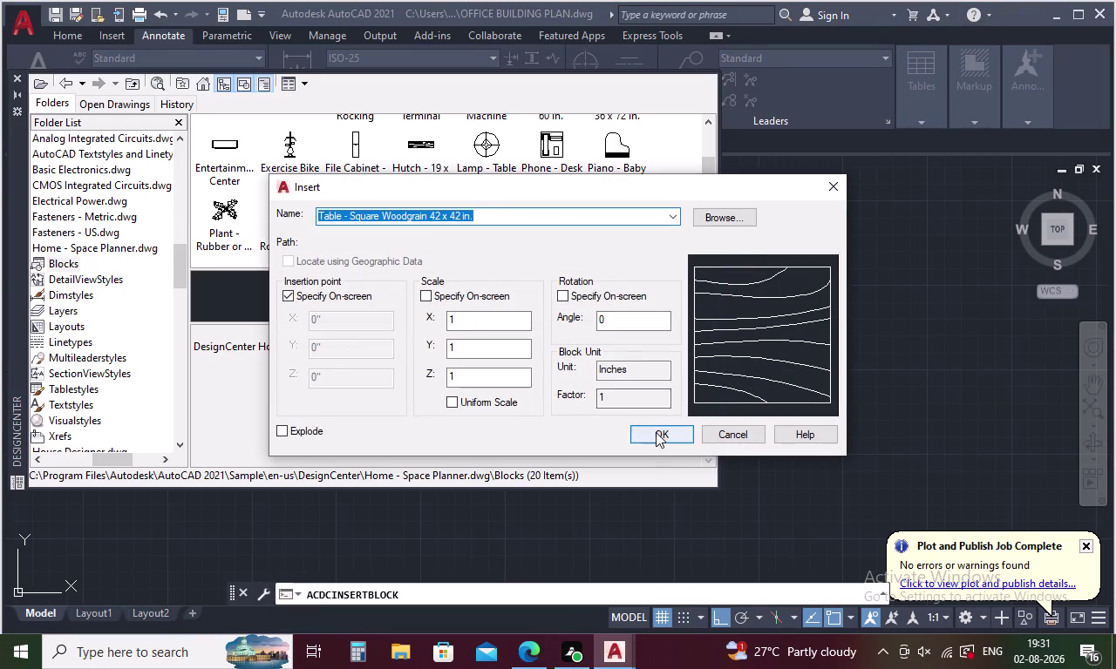
click(656, 433)
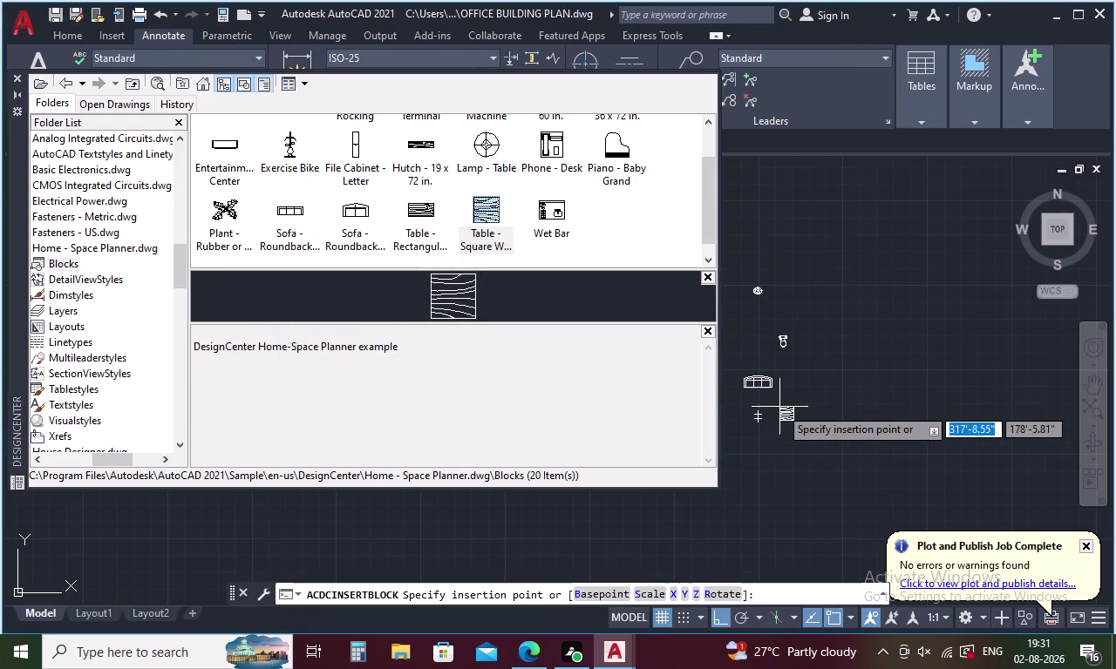
click(779, 415)
Place a rectangular woodgrain table and a roundback loveseat below the square table.
double_click(420, 208)
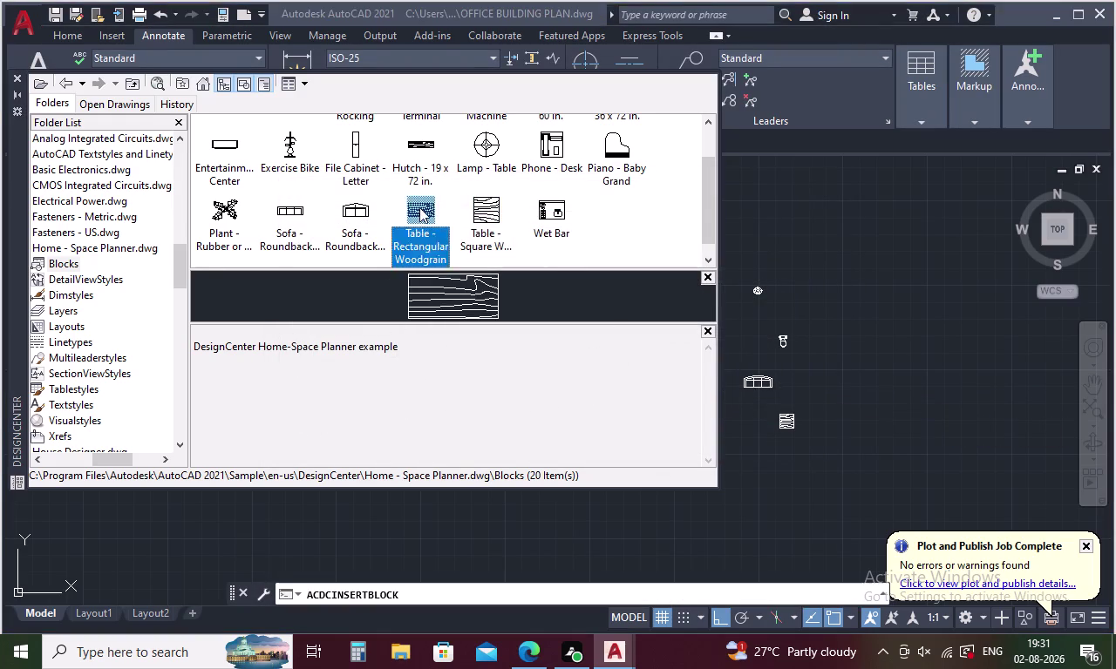
click(674, 434)
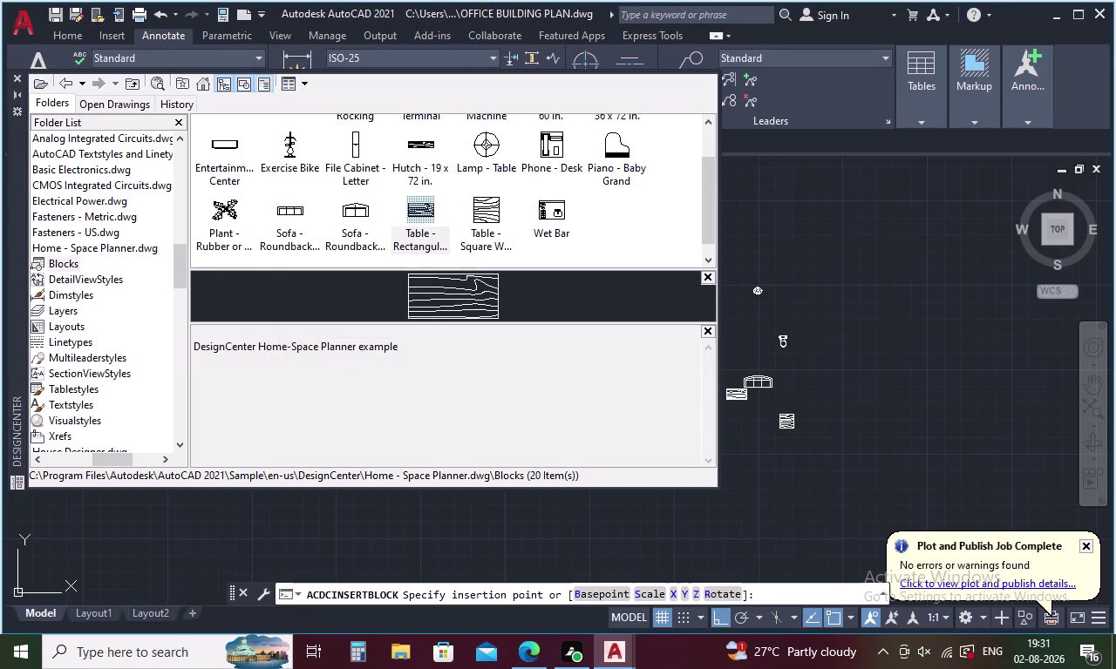
click(763, 463)
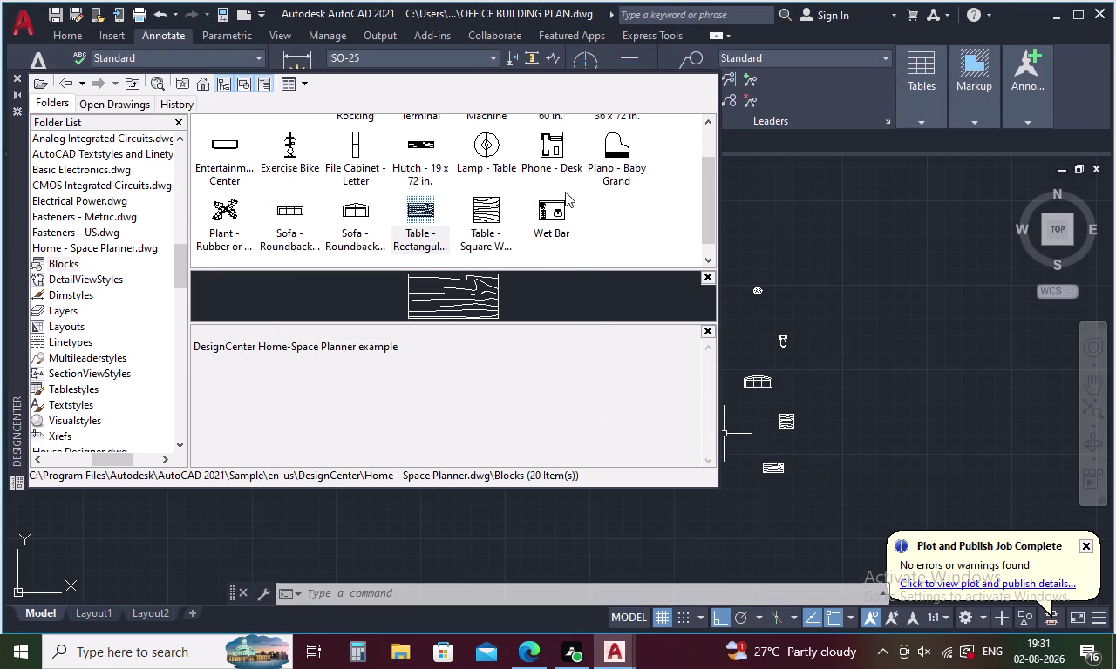
double_click(359, 210)
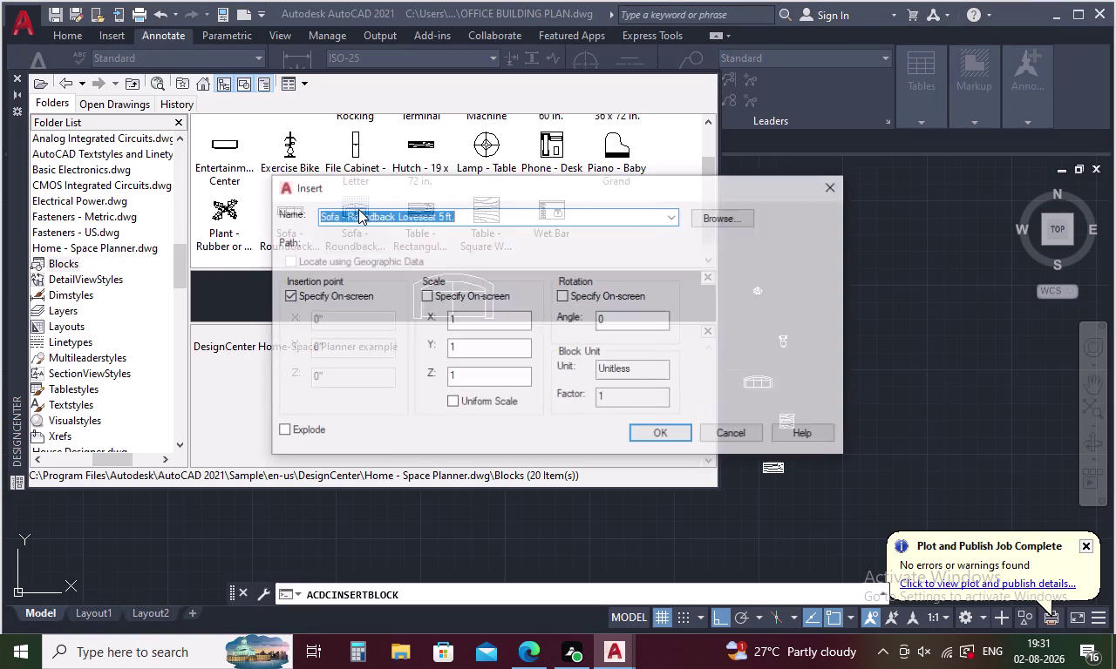
click(651, 436)
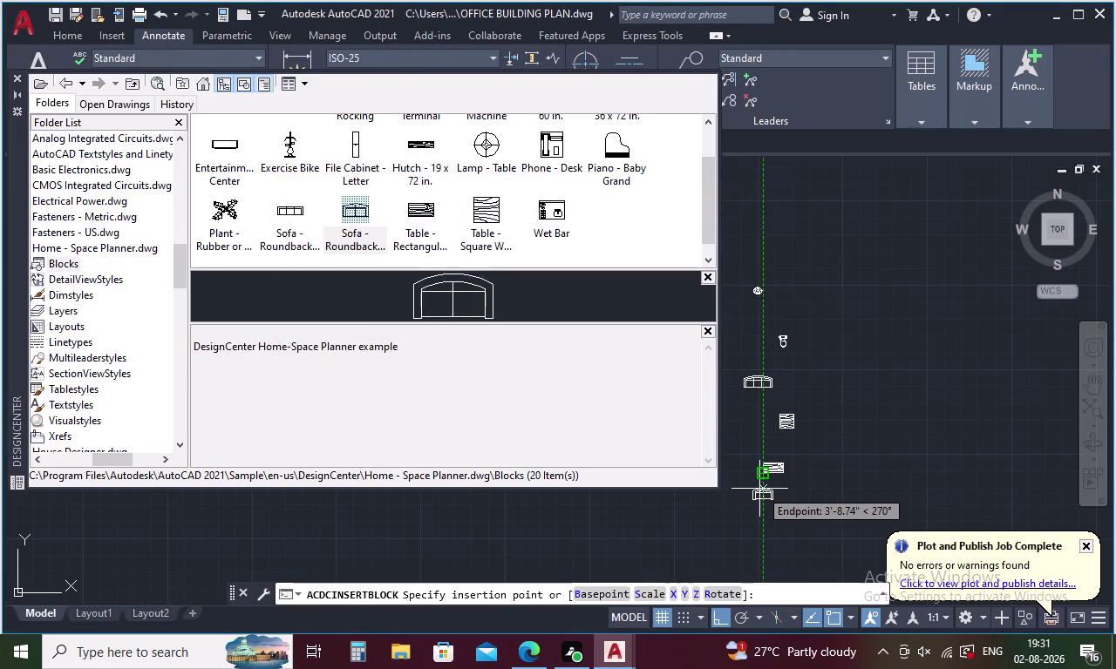
click(760, 488)
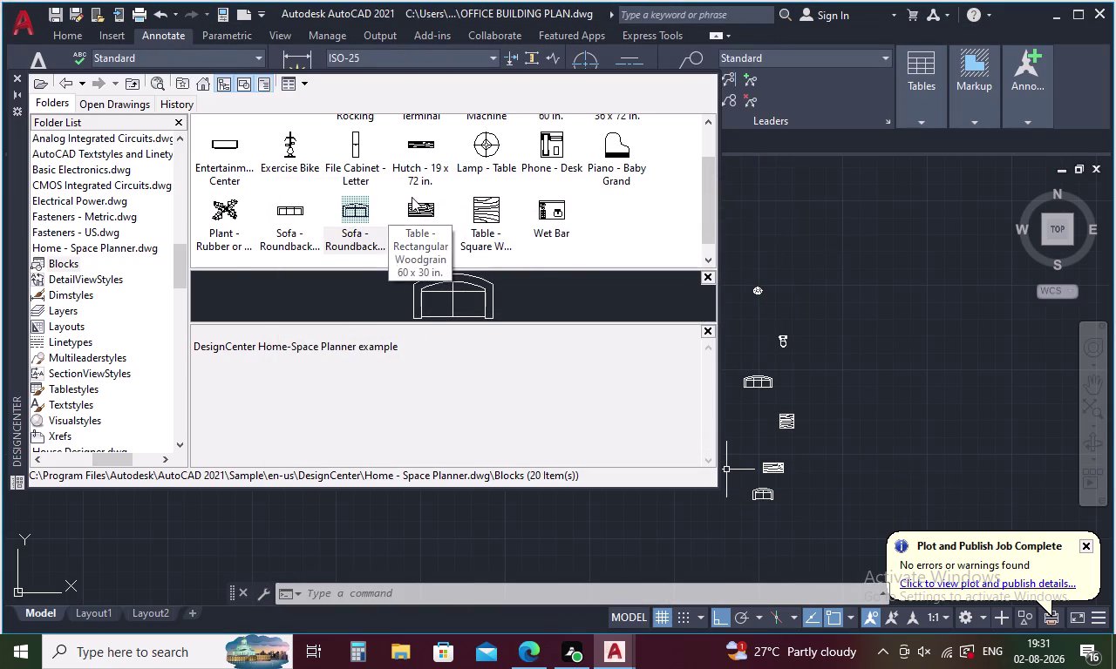
Add a desk chair beside the square table and a rocking chair near the sink, then hide the preview.
scroll(up, 3)
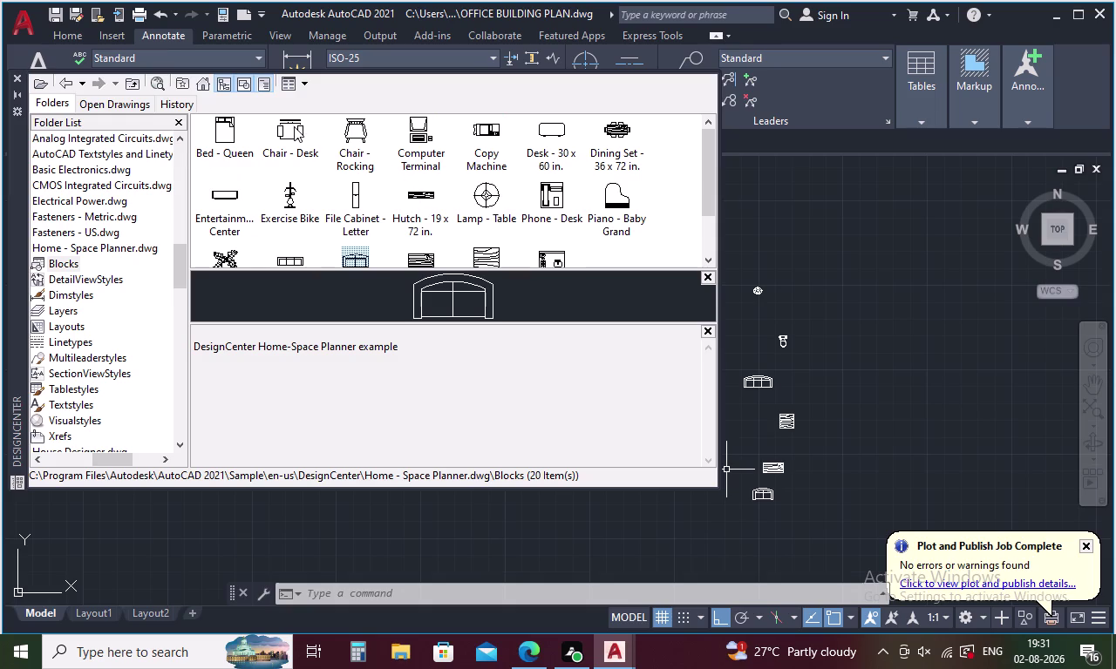
double_click(291, 126)
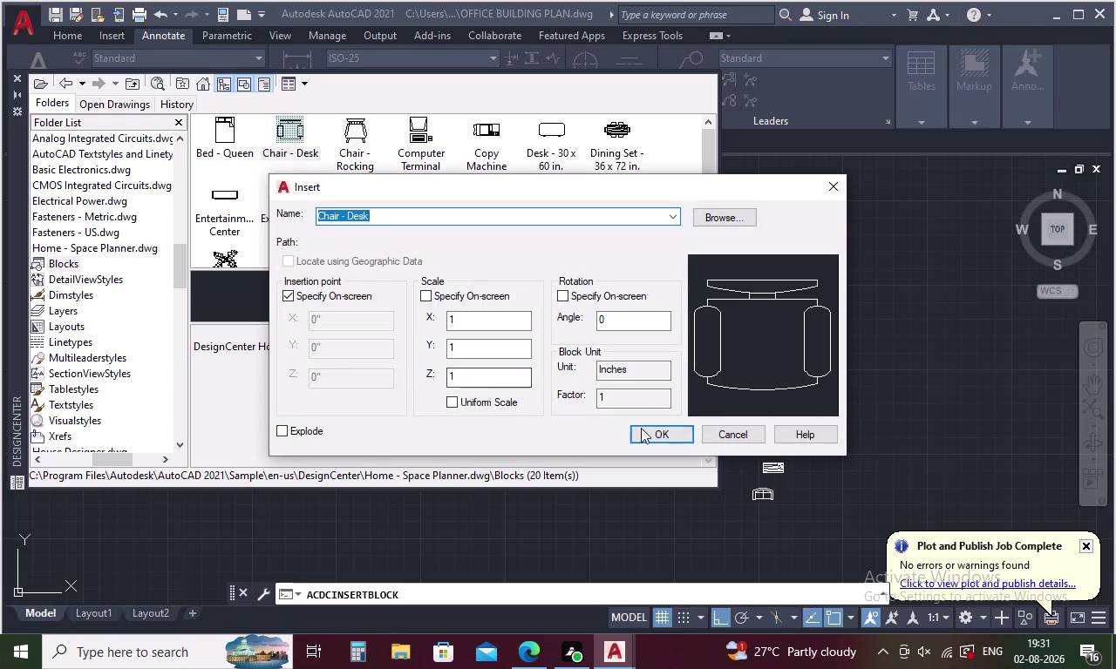
click(645, 429)
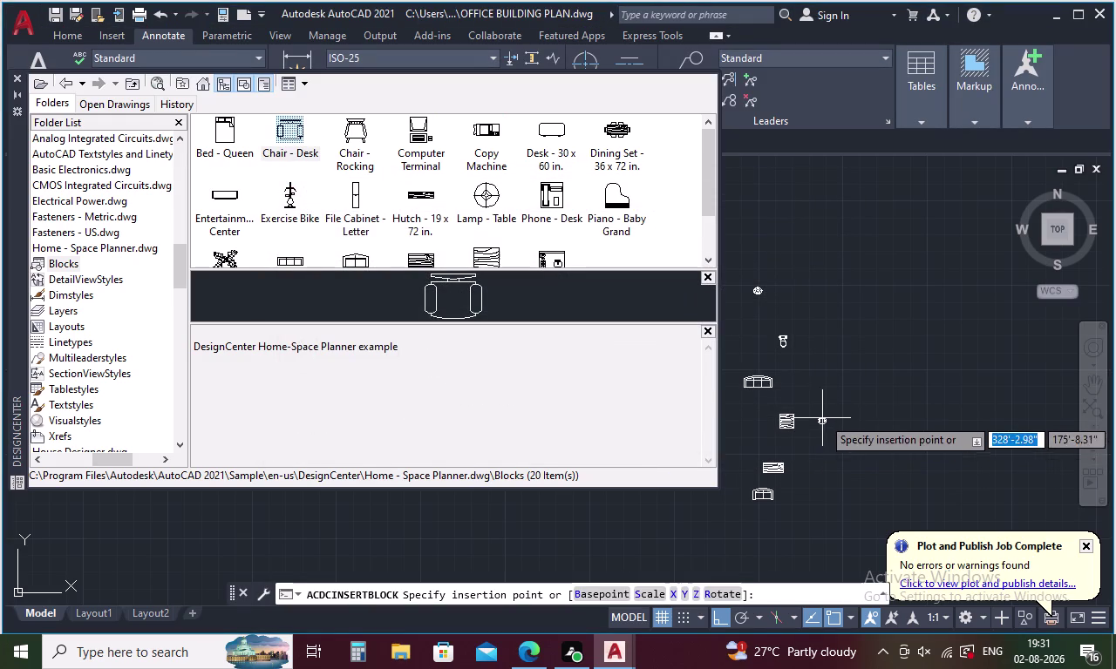
click(821, 412)
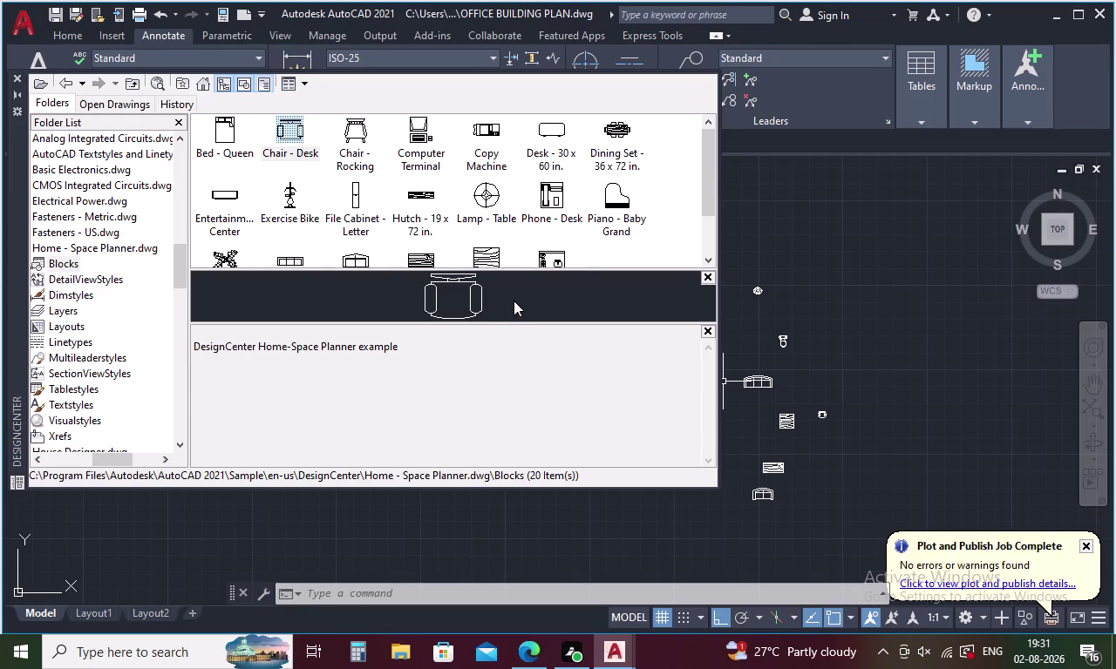
double_click(363, 135)
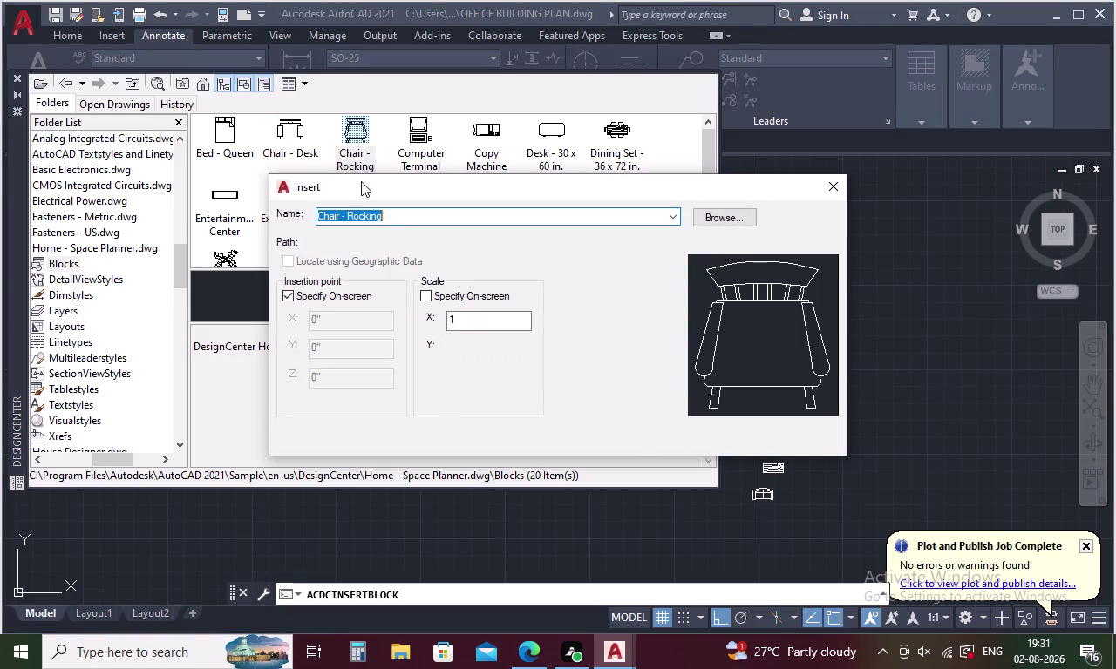
click(634, 432)
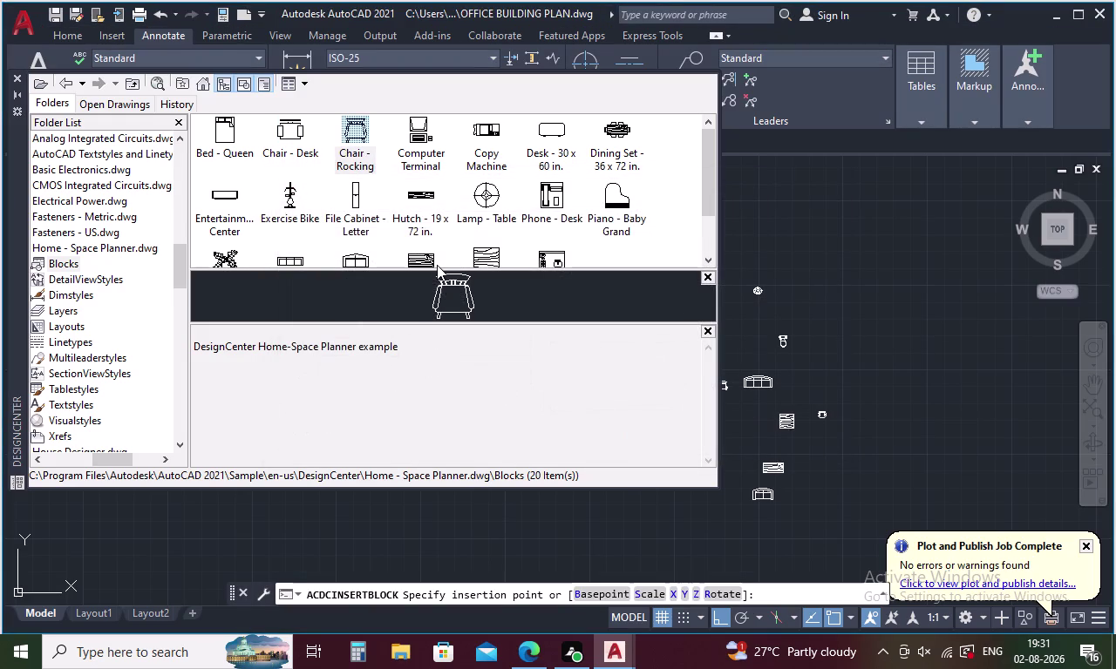
click(802, 310)
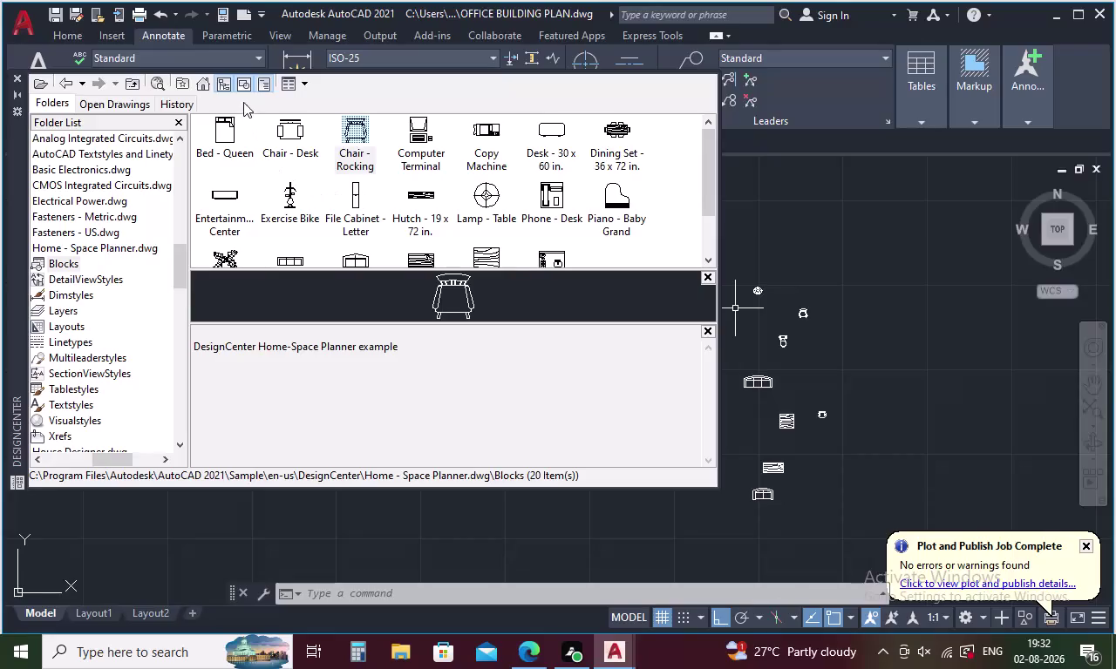
click(239, 79)
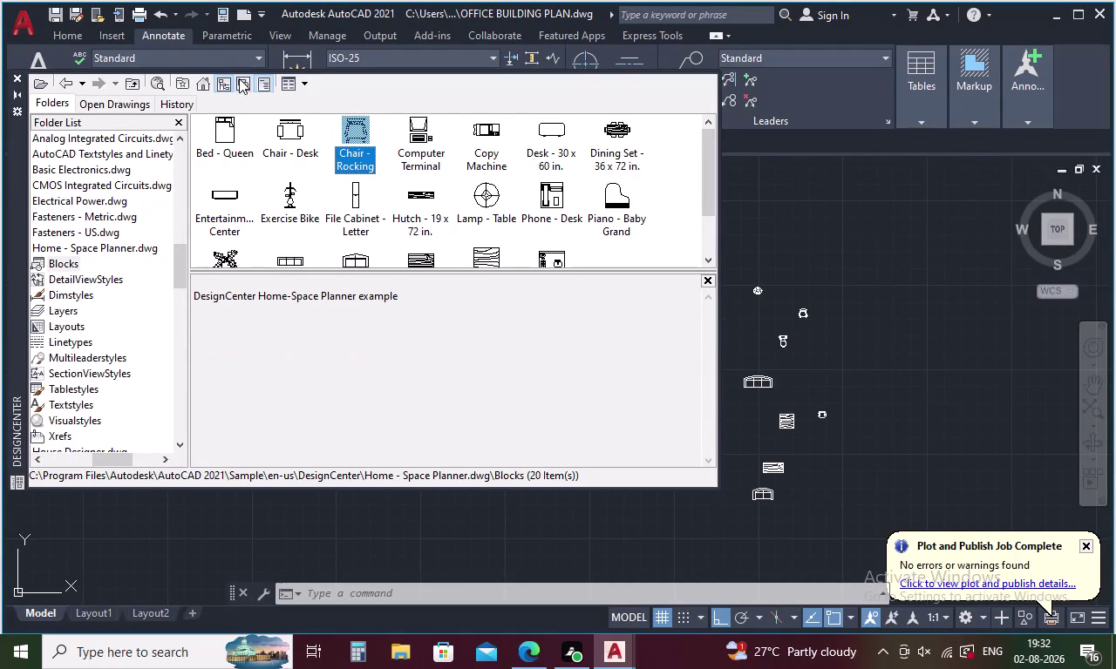
Hide, then restore, the DesignCenter folder tree and block preview panes.
click(225, 80)
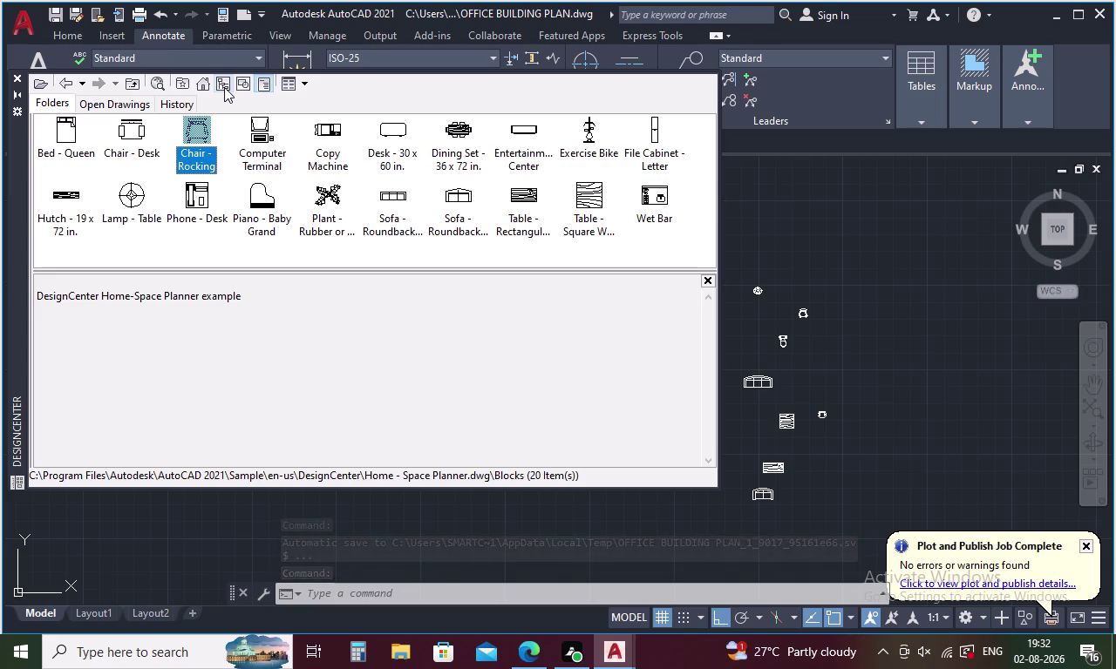
click(264, 82)
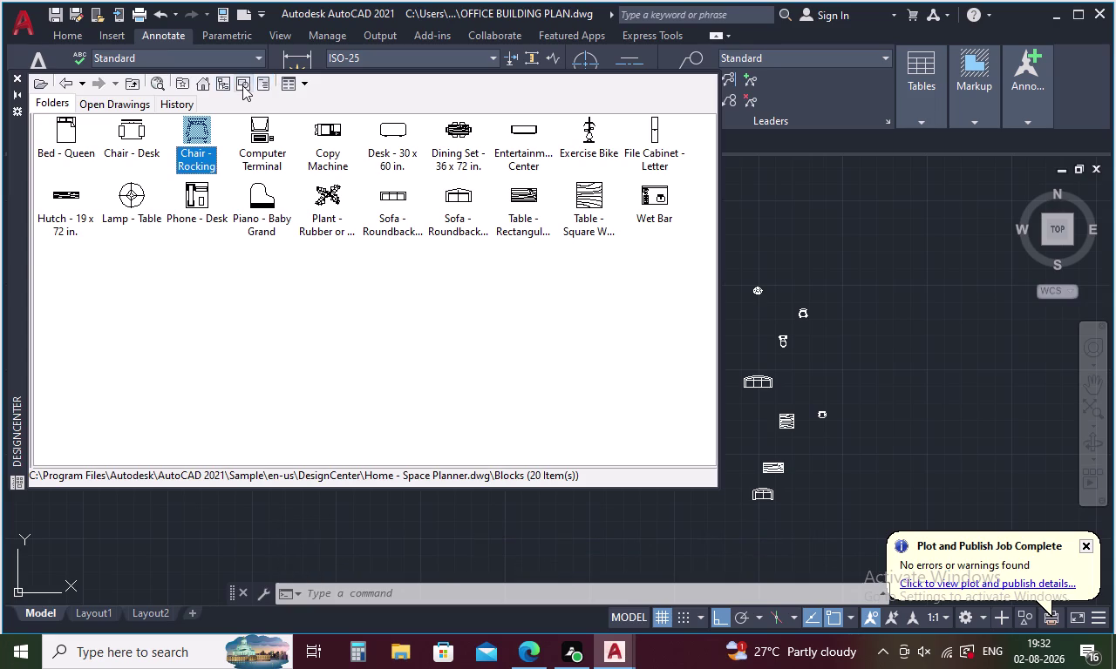
click(242, 86)
click(223, 85)
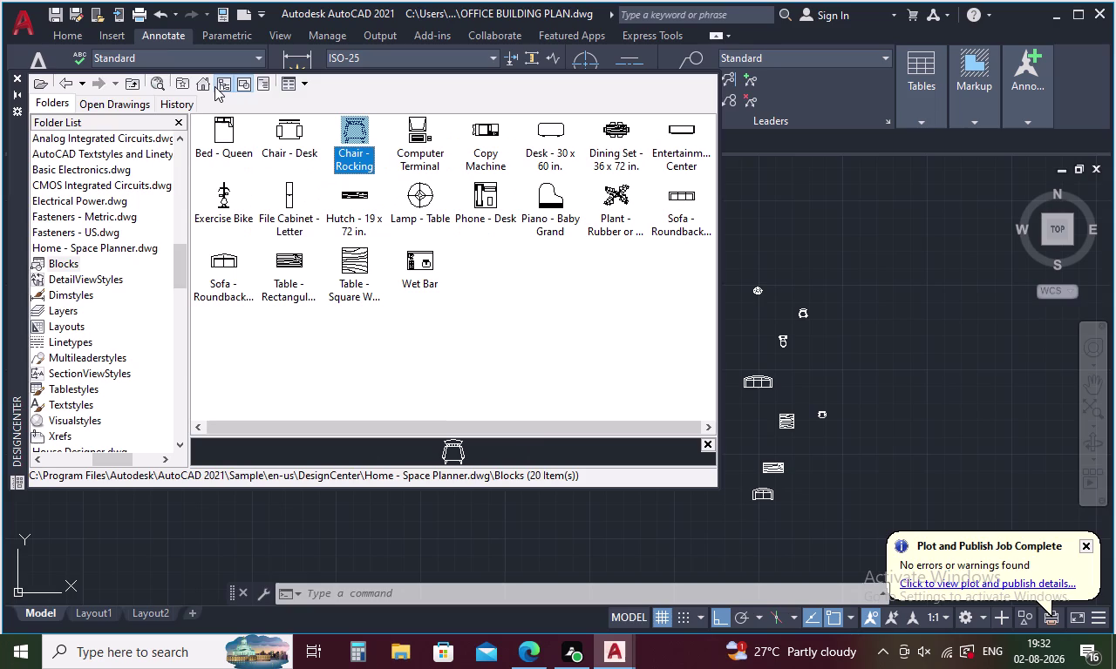
Browse DesignCenter to Sample > en-us > DesignCenter and scroll through its sample drawings.
click(203, 86)
double_click(379, 134)
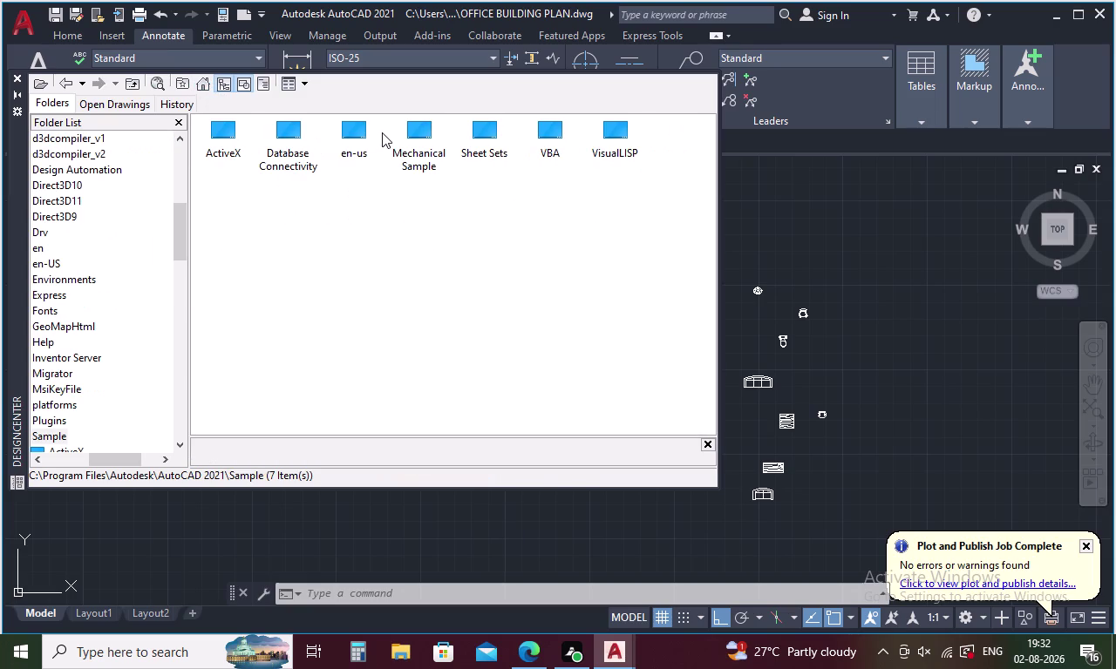
double_click(359, 129)
double_click(218, 130)
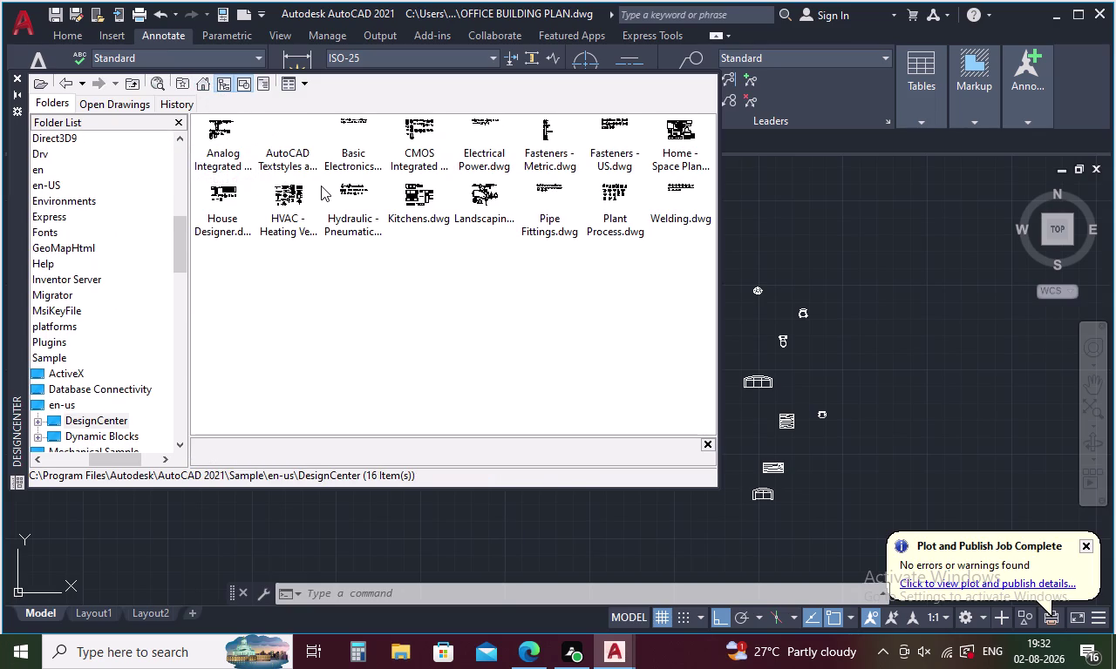
scroll(down, 3)
scroll(down, 3)
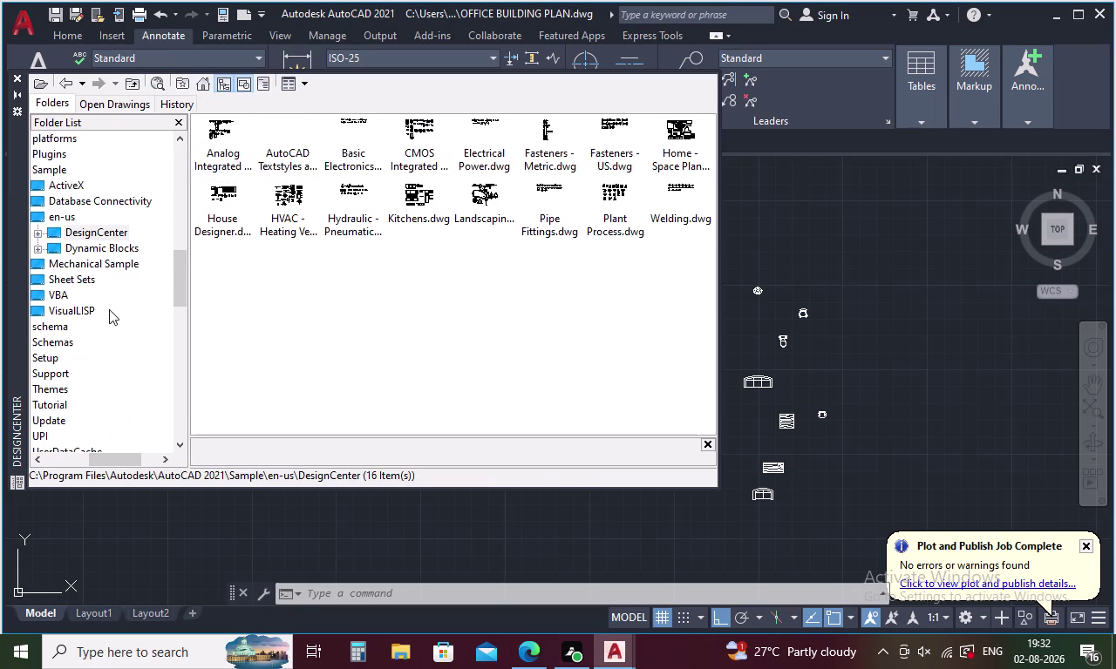
scroll(down, 3)
scroll(down, 3)
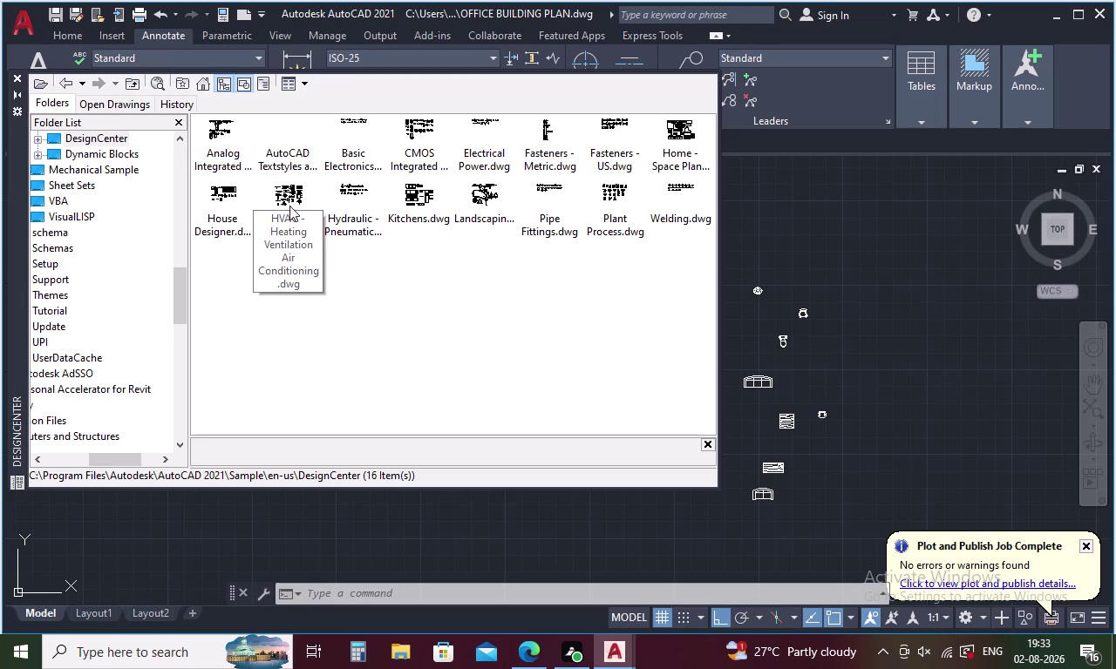
Show the Blocks collection of Kitchens.dwg, then close DesignCenter.
double_click(414, 190)
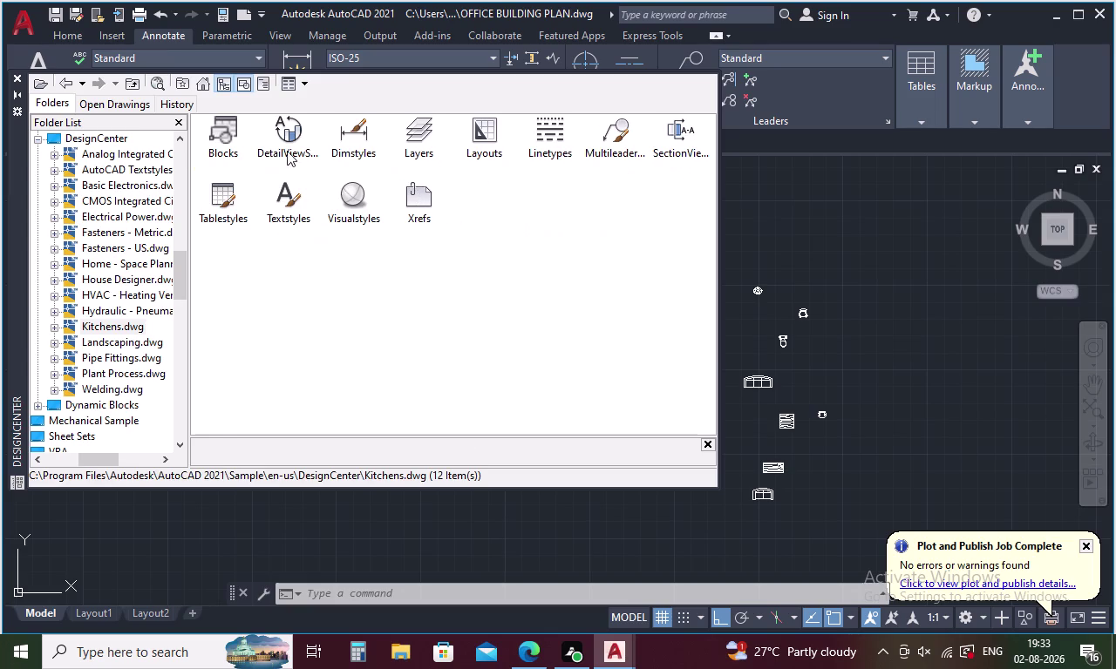
click(223, 145)
double_click(224, 135)
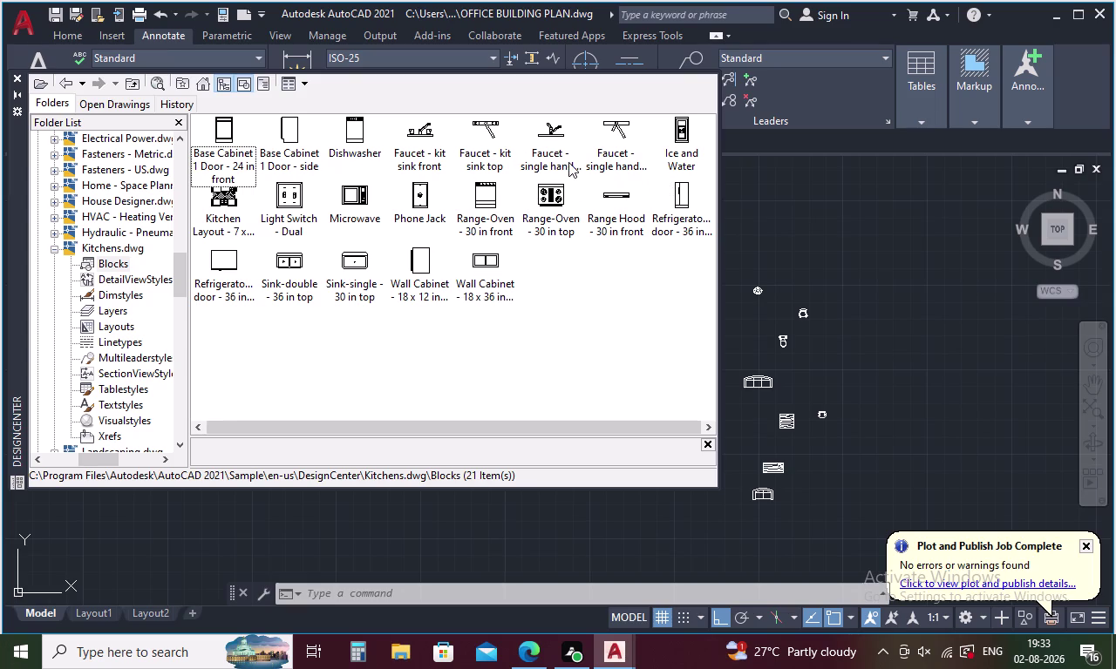
click(17, 75)
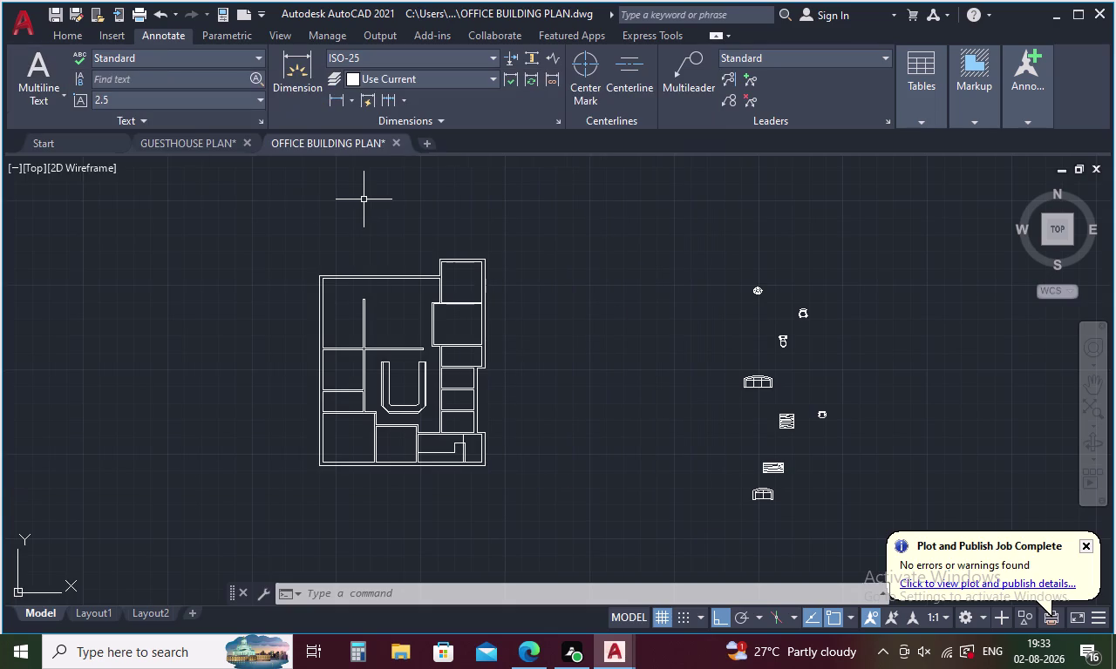
Show Tool Palettes with Ctrl+3 and scroll through the Architectural samples.
key(ctrl+3)
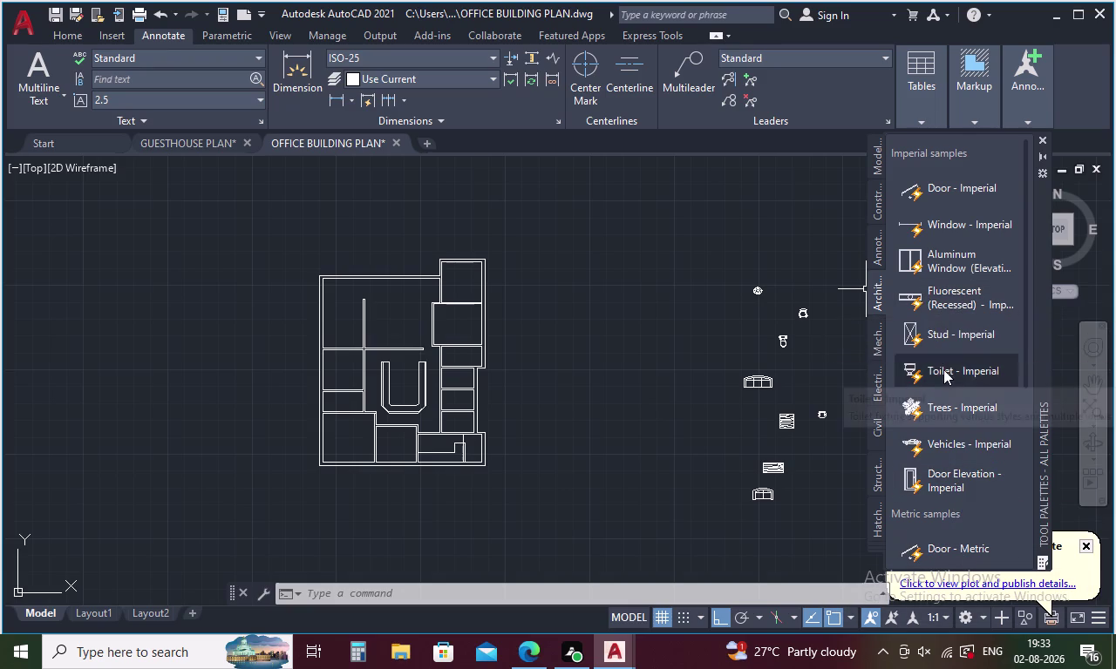
scroll(down, 3)
scroll(down, 3)
scroll(down, 3)
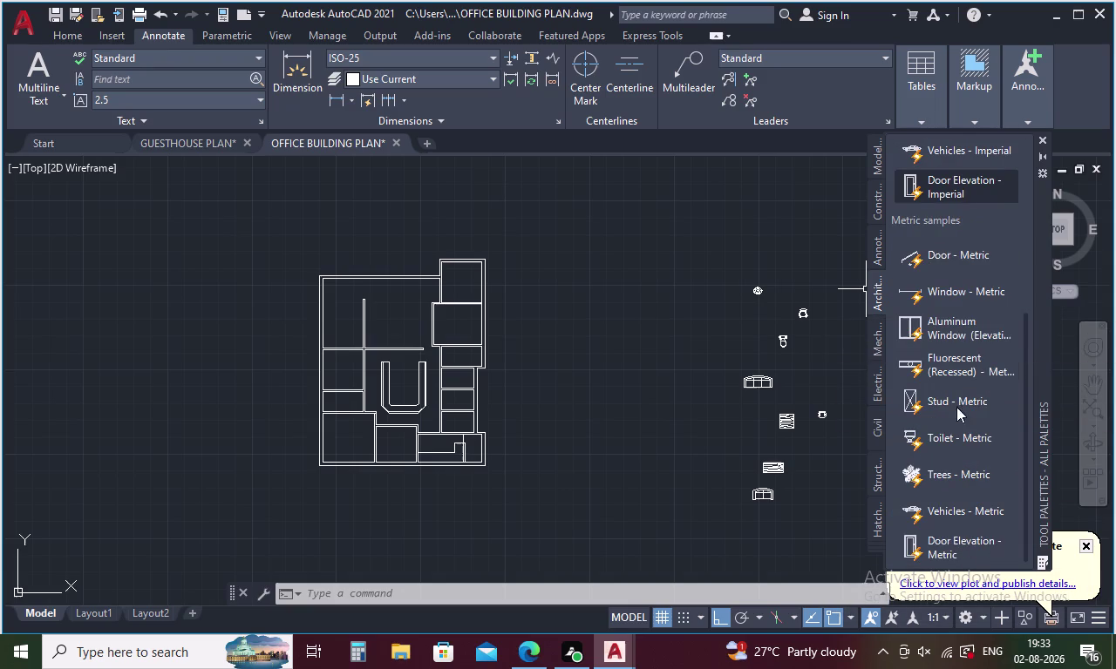
scroll(up, 3)
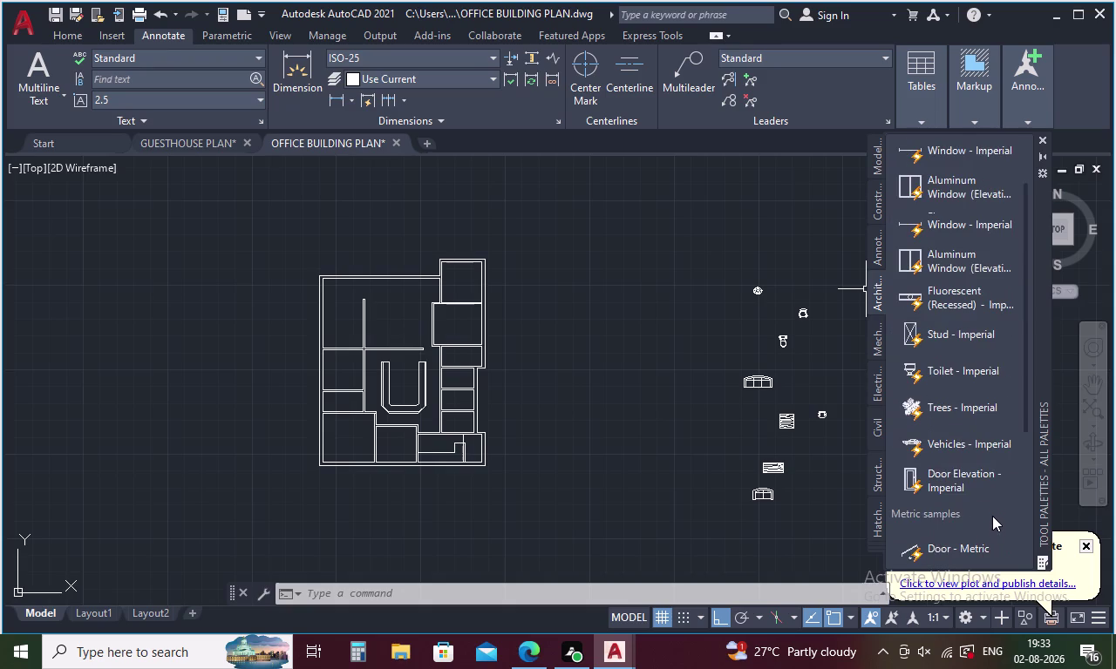
scroll(up, 3)
Select the striped furniture block to the right of the plan and bring up its editing menu.
click(719, 350)
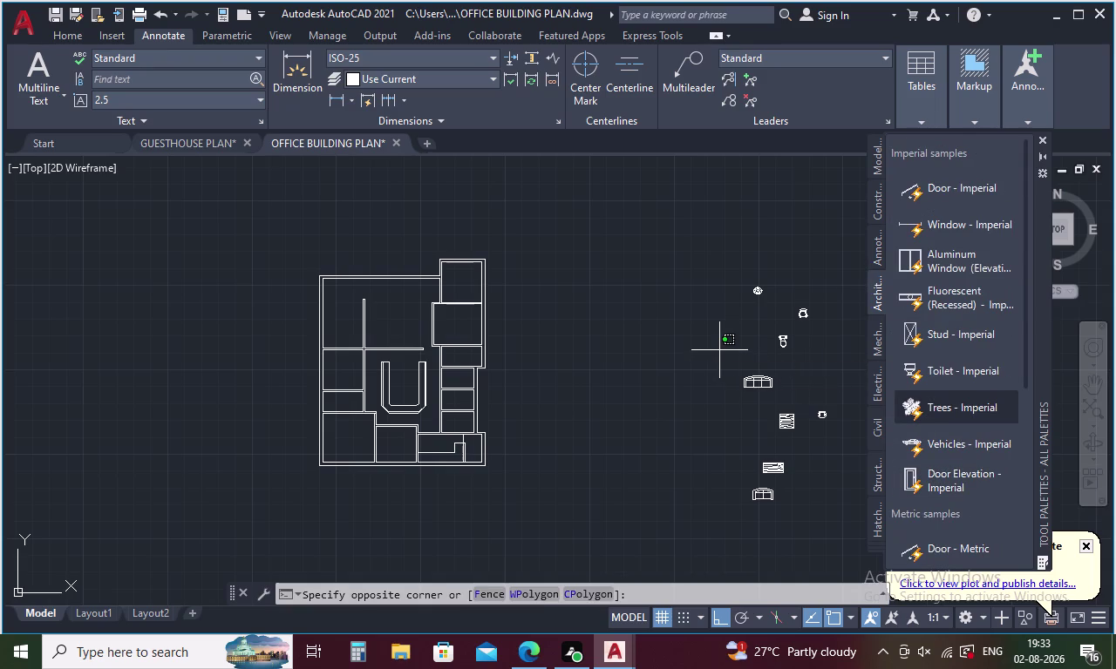
click(705, 351)
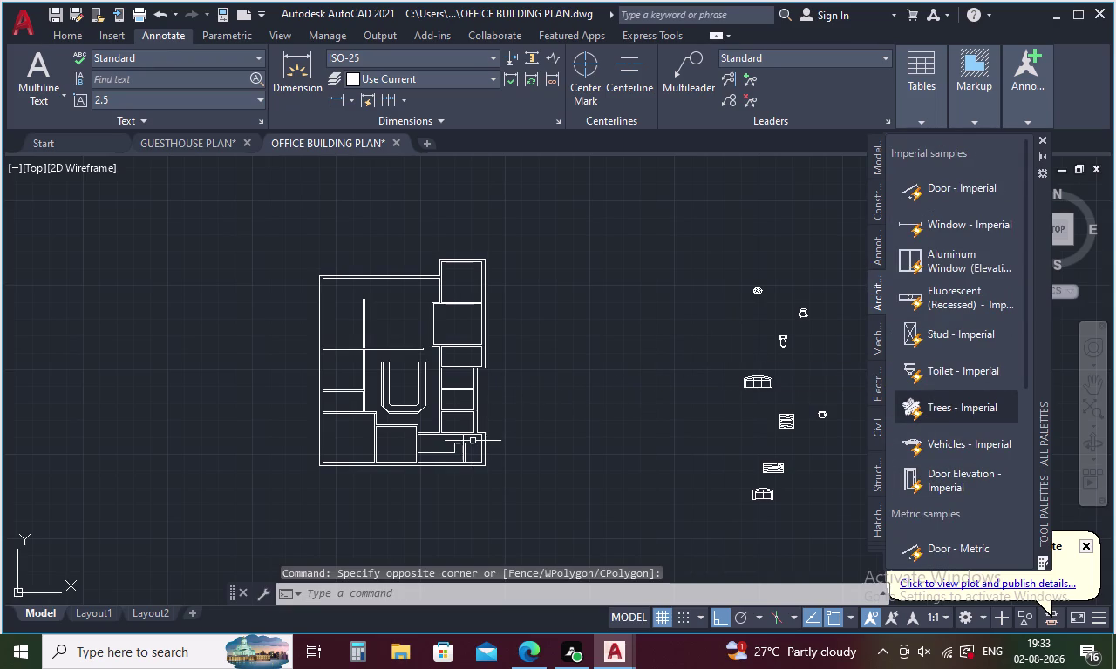
click(782, 472)
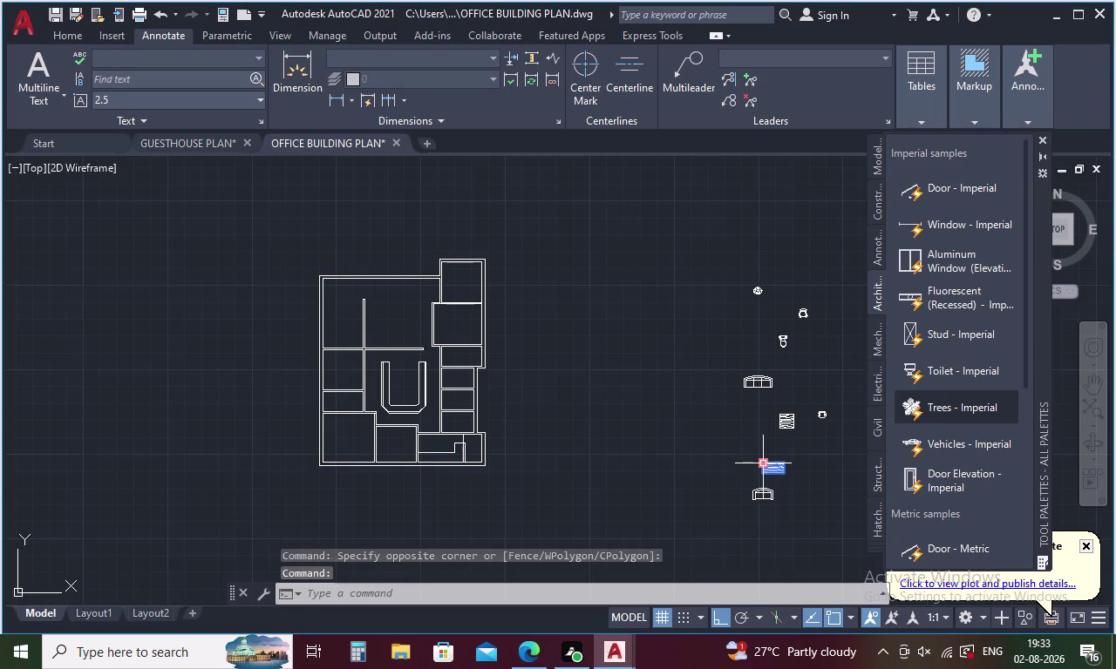
right_click(764, 466)
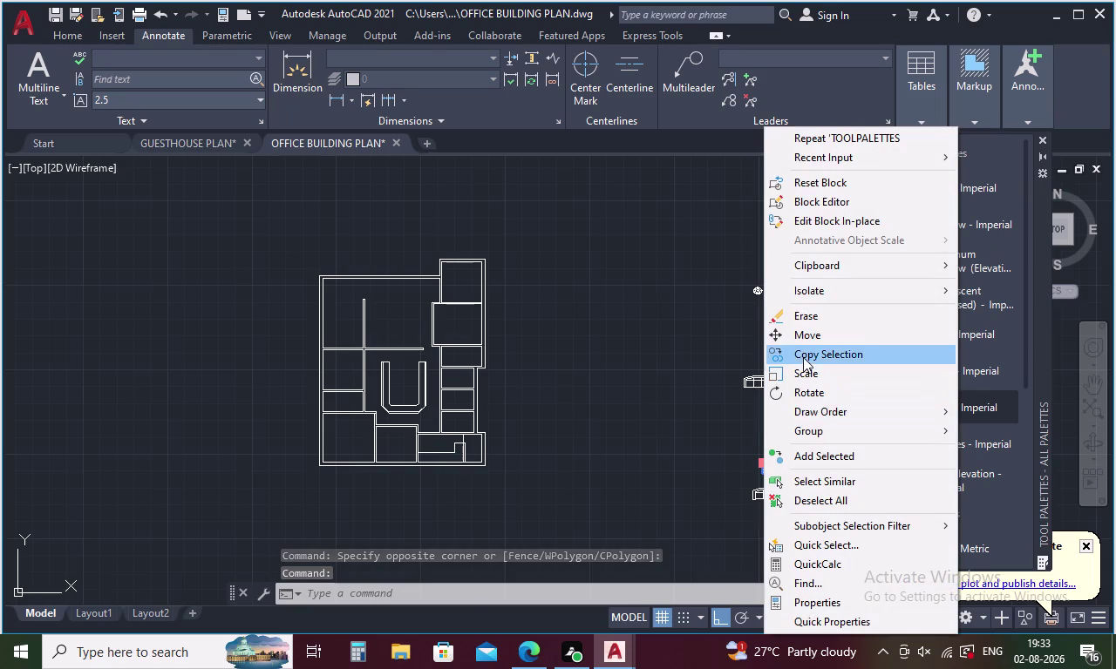
Copy the striped block into the upper-left room, accidentally placing a second copy beside it.
click(803, 357)
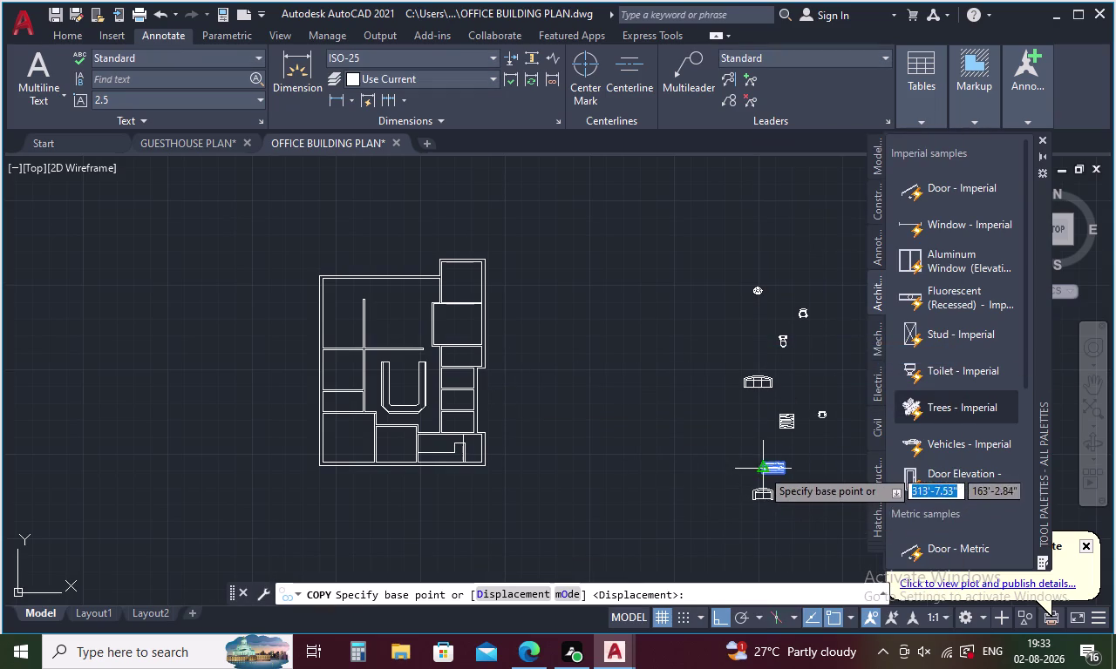
scroll(up, 3)
click(763, 461)
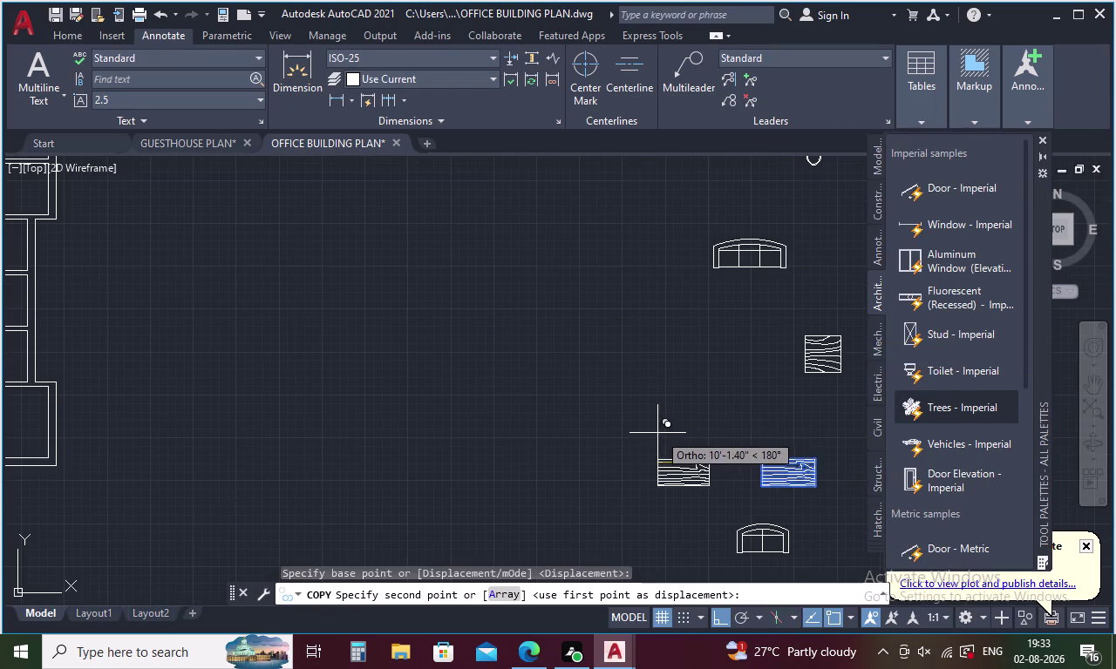
scroll(down, 3)
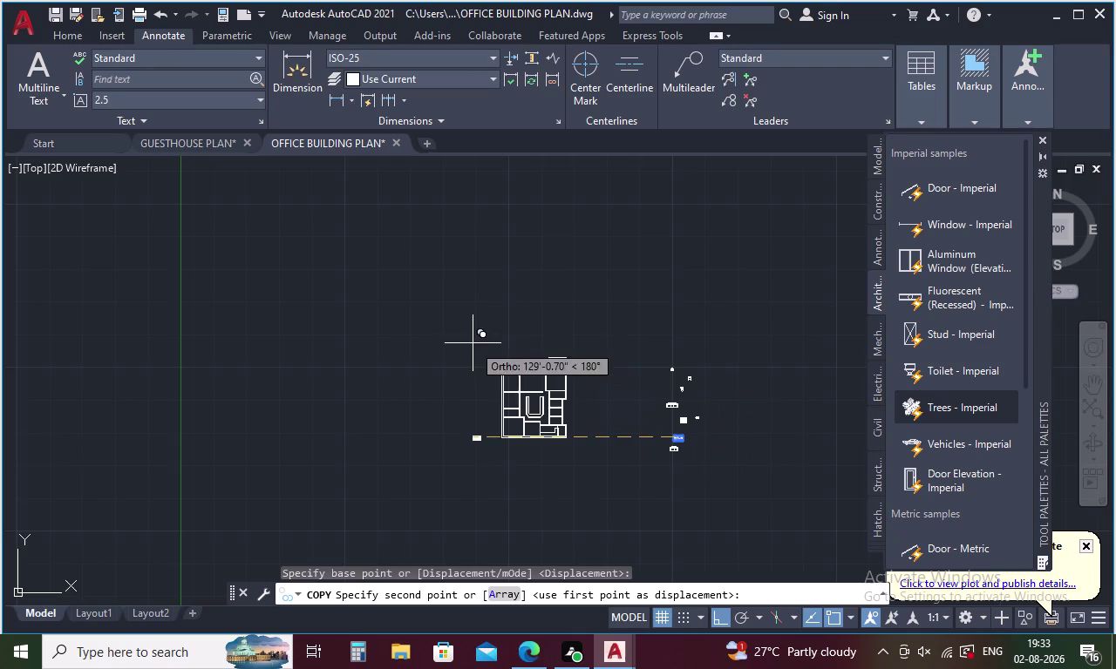
scroll(up, 3)
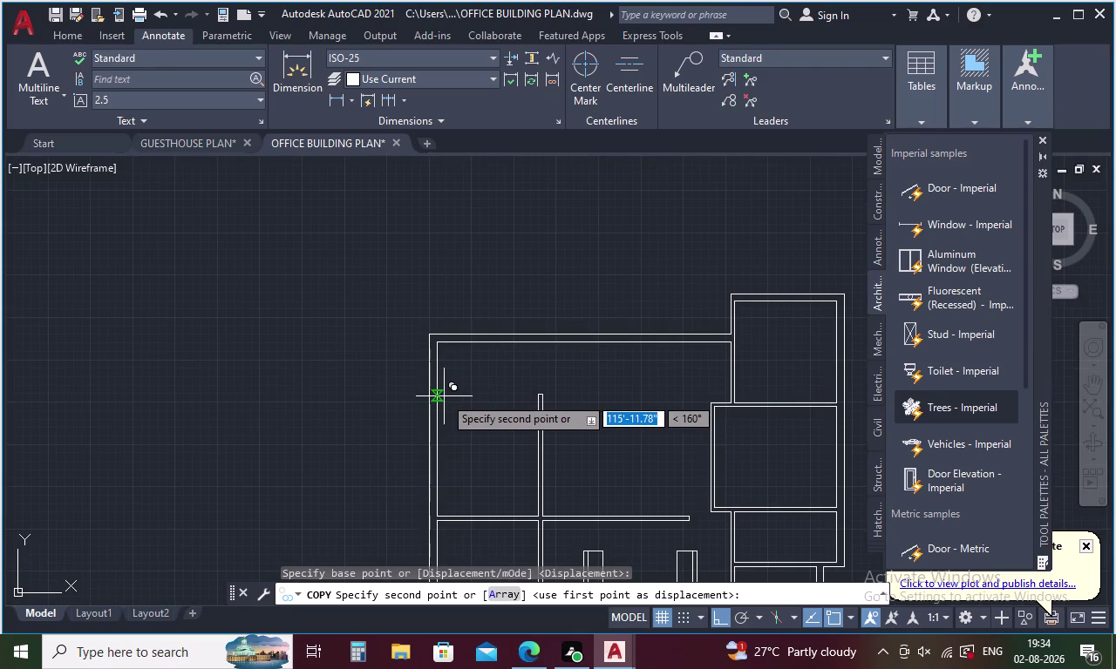
scroll(up, 3)
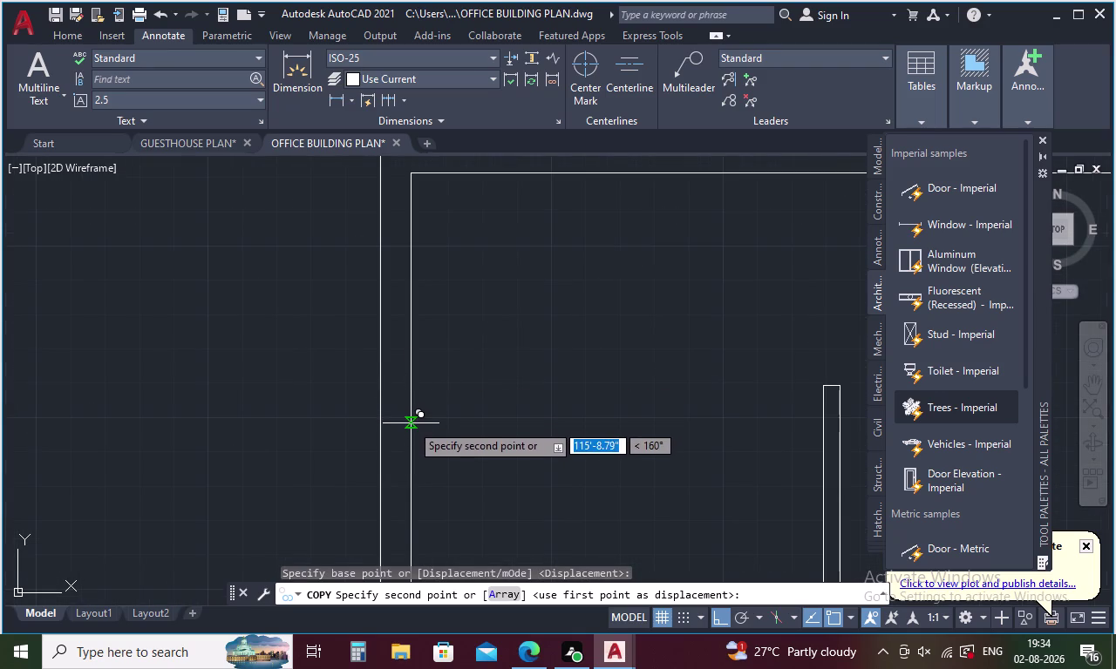
click(410, 423)
scroll(down, 3)
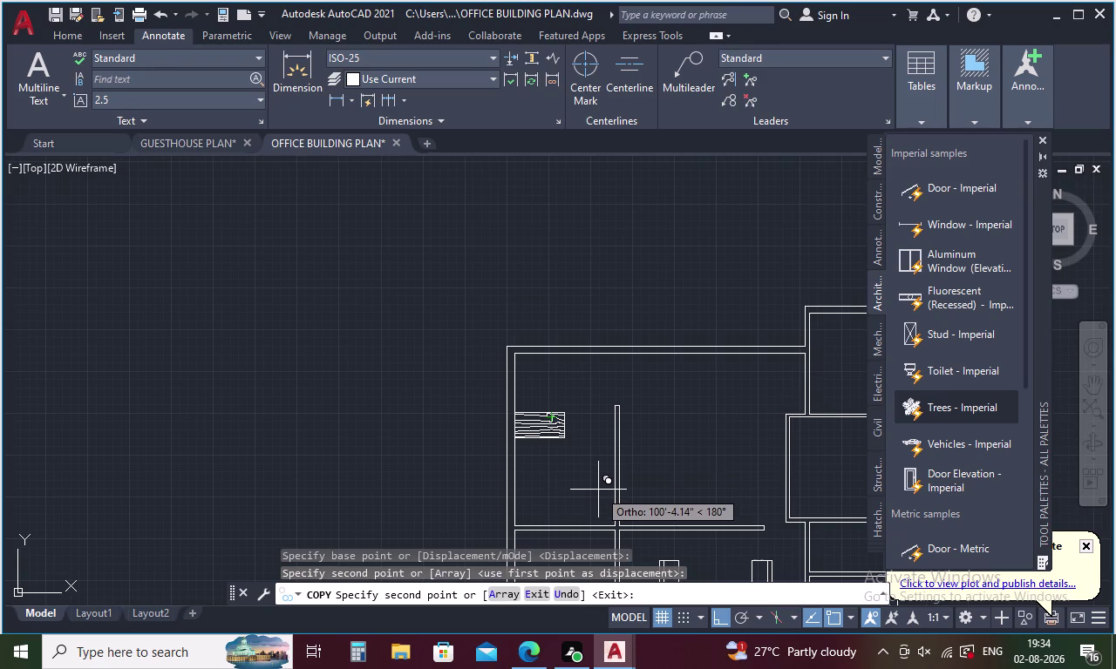
click(531, 422)
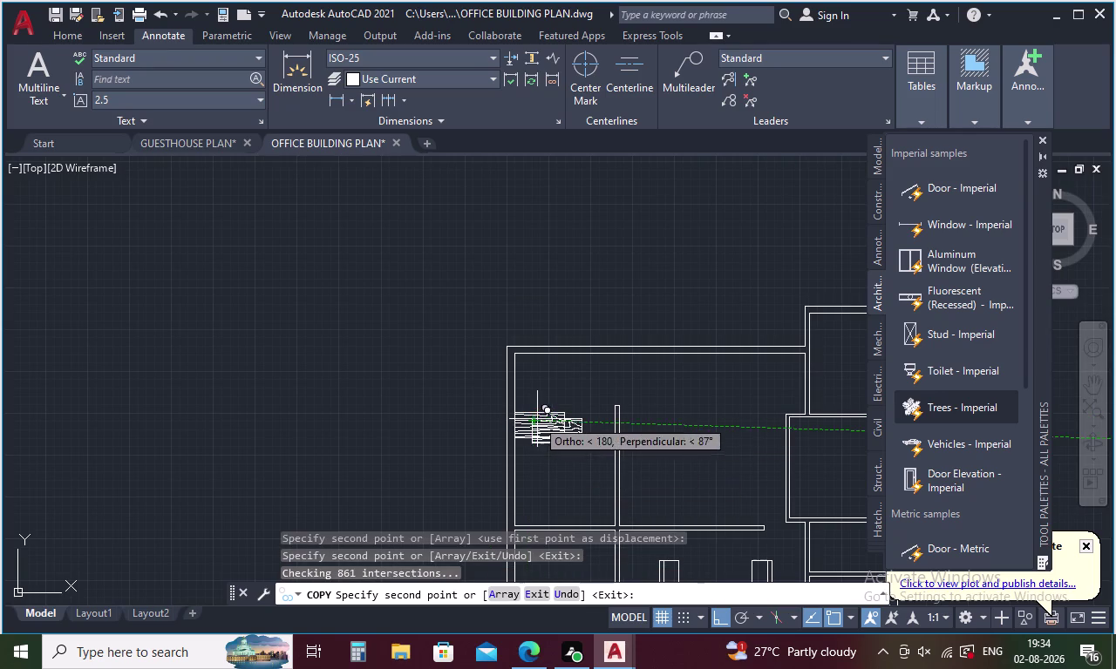
key(Escape)
Delete the accidental extra copy and reselect the remaining copied block.
click(555, 431)
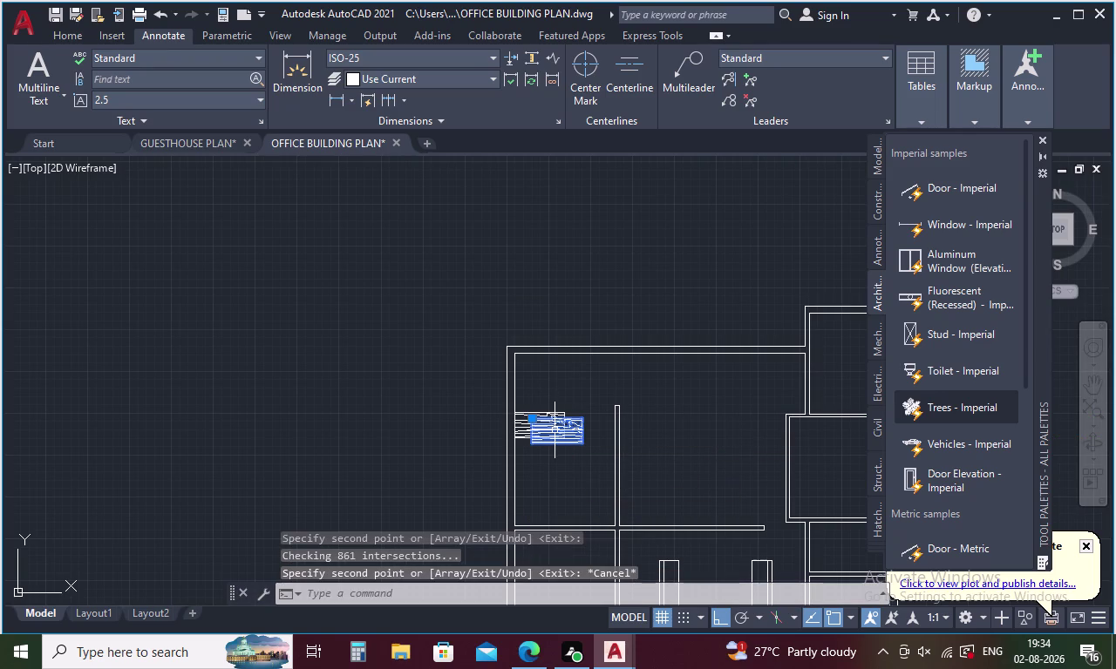
key(Delete)
click(555, 430)
right_click(551, 423)
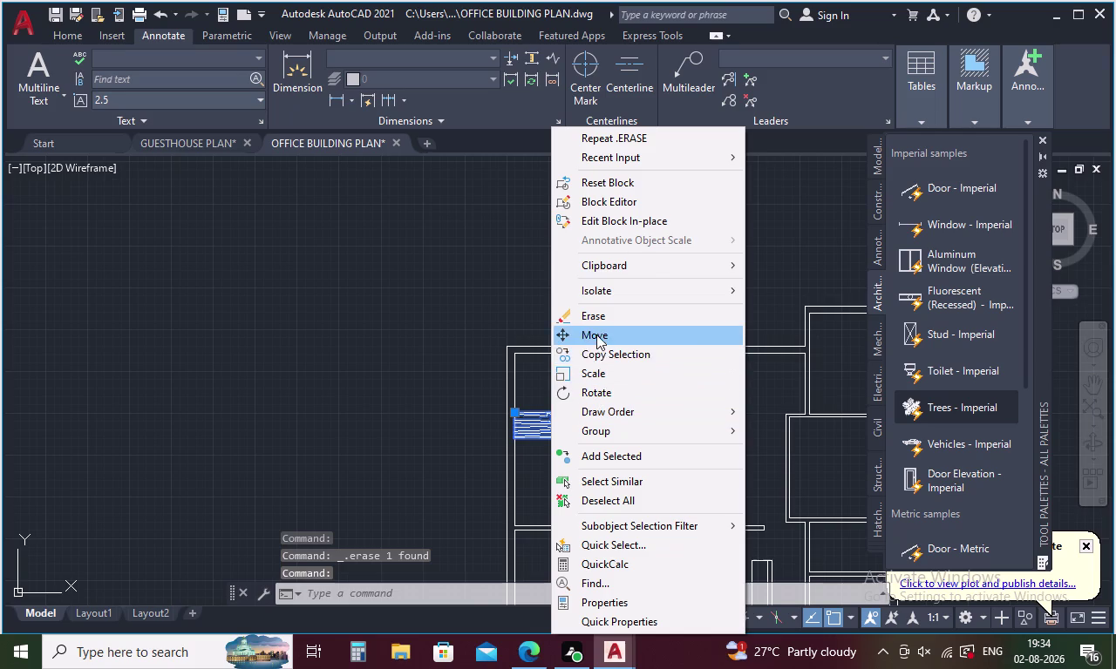
Move the copied striped block lower, against the inner face of the room's left wall.
click(596, 335)
click(515, 442)
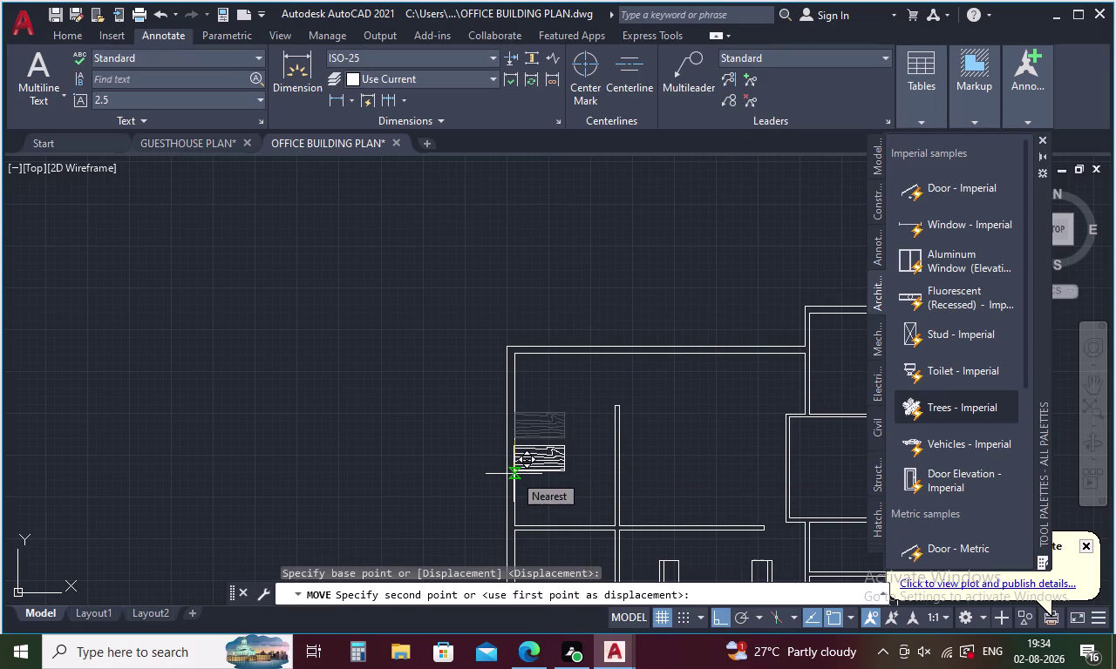
scroll(up, 3)
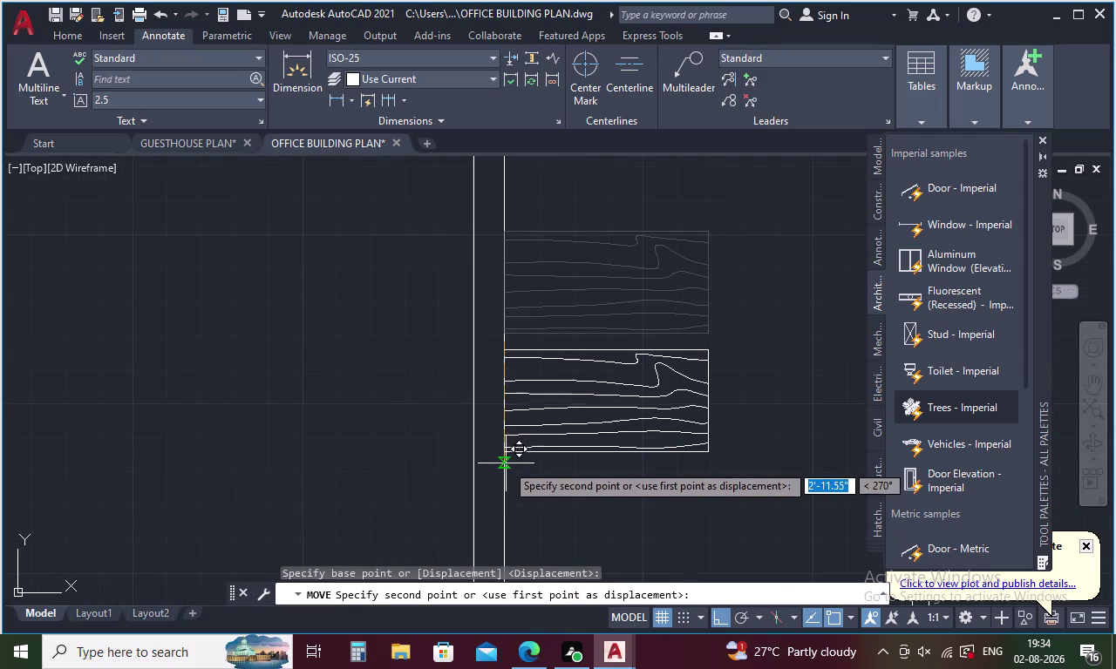
click(510, 475)
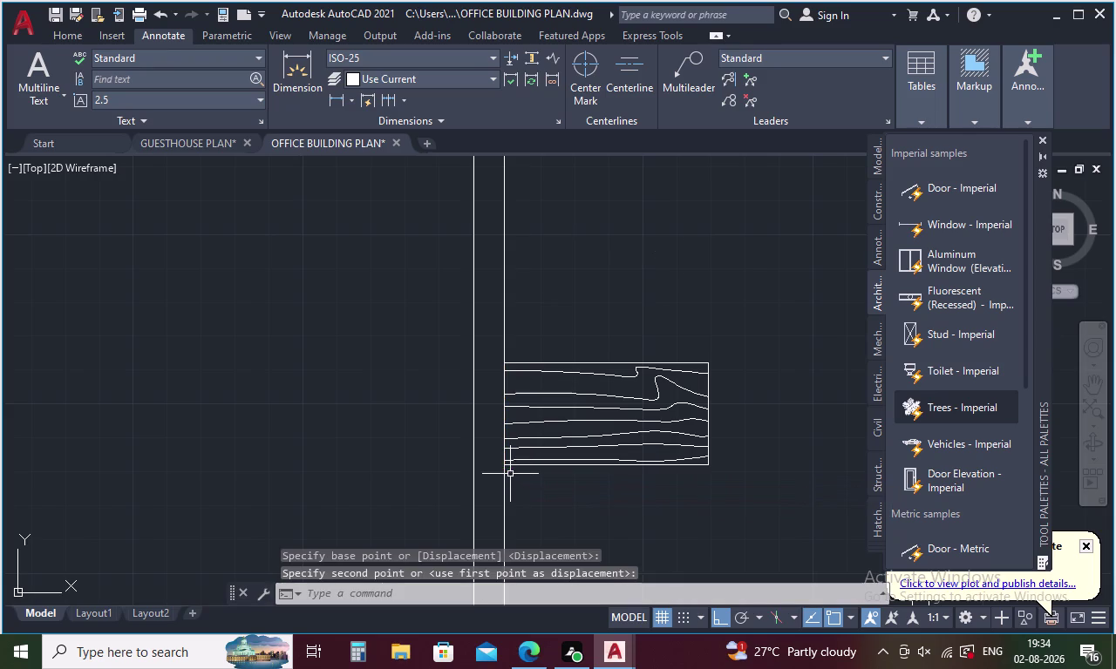
scroll(down, 3)
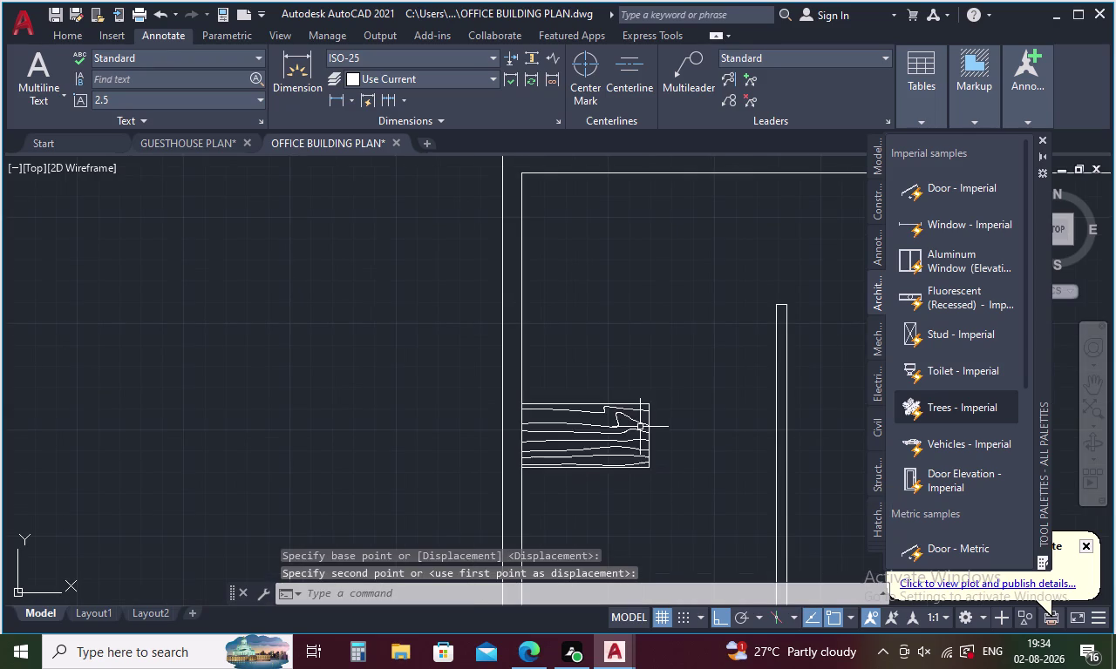
Pan the view across the plan to the loose furniture blocks beside it.
middle_drag(622, 390, 603, 323)
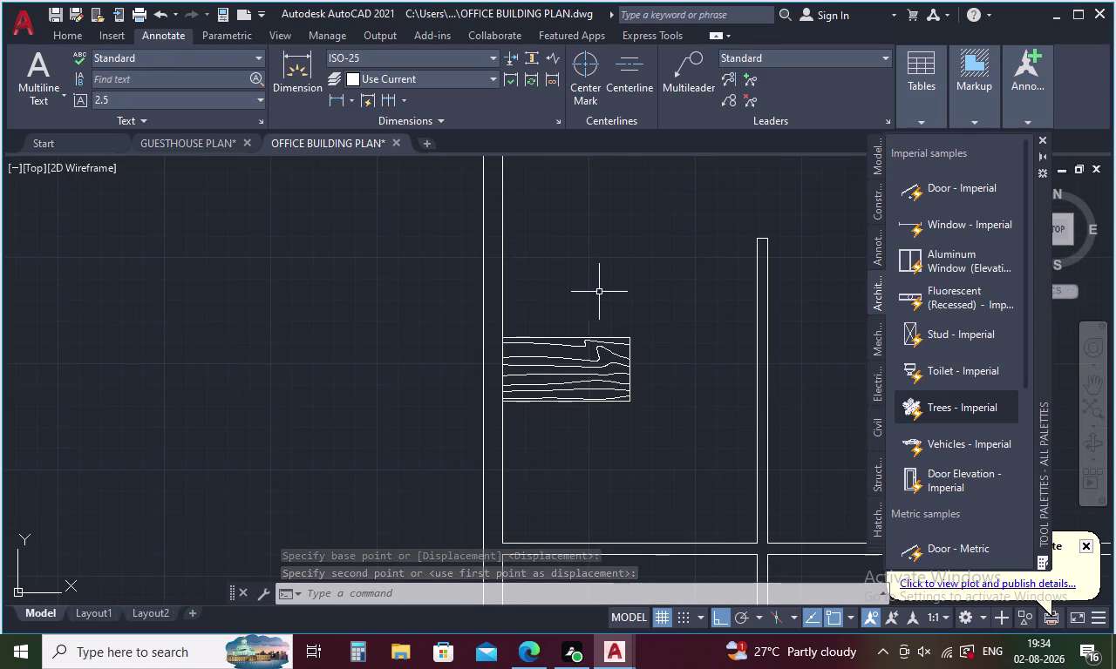
scroll(down, 3)
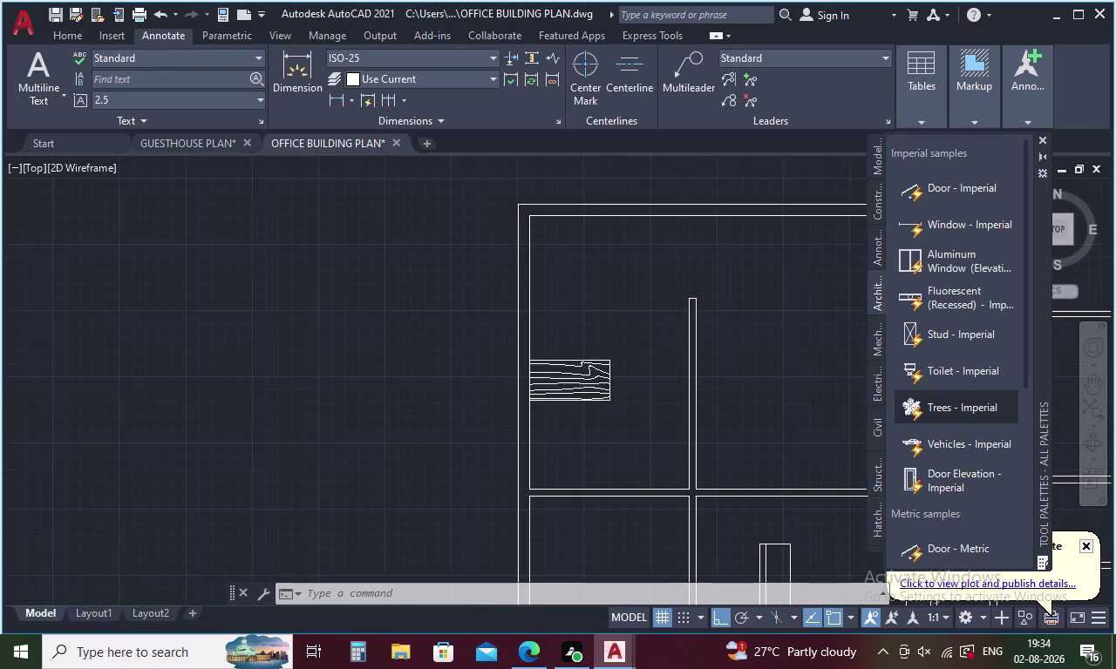
middle_drag(678, 422, 362, 358)
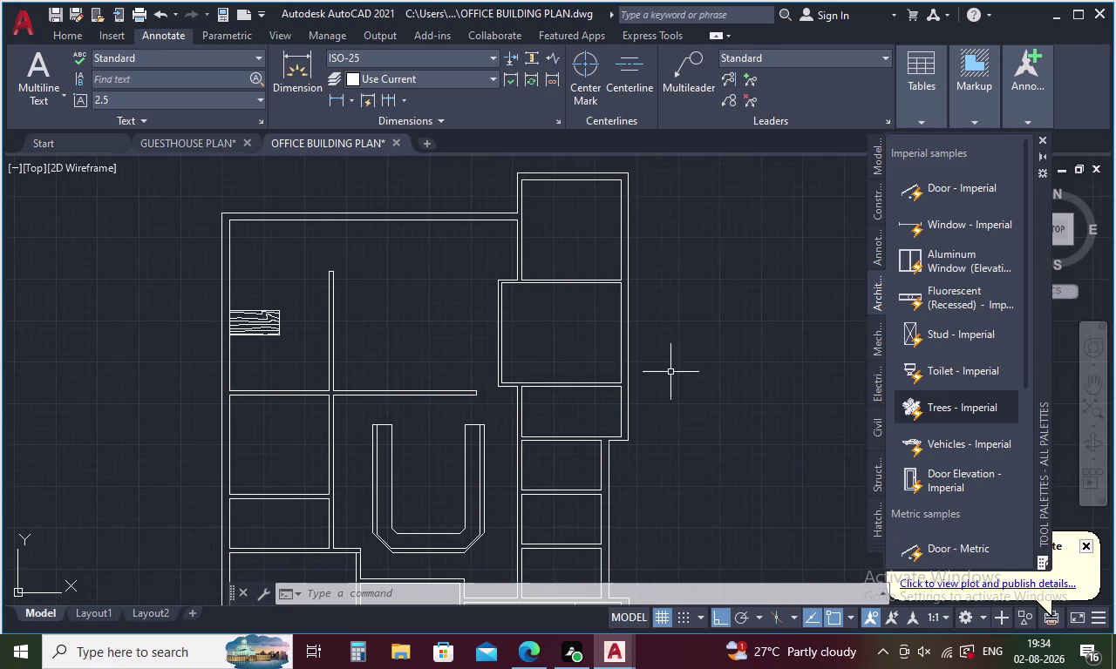
middle_drag(539, 382, 500, 382)
middle_drag(646, 396, 418, 397)
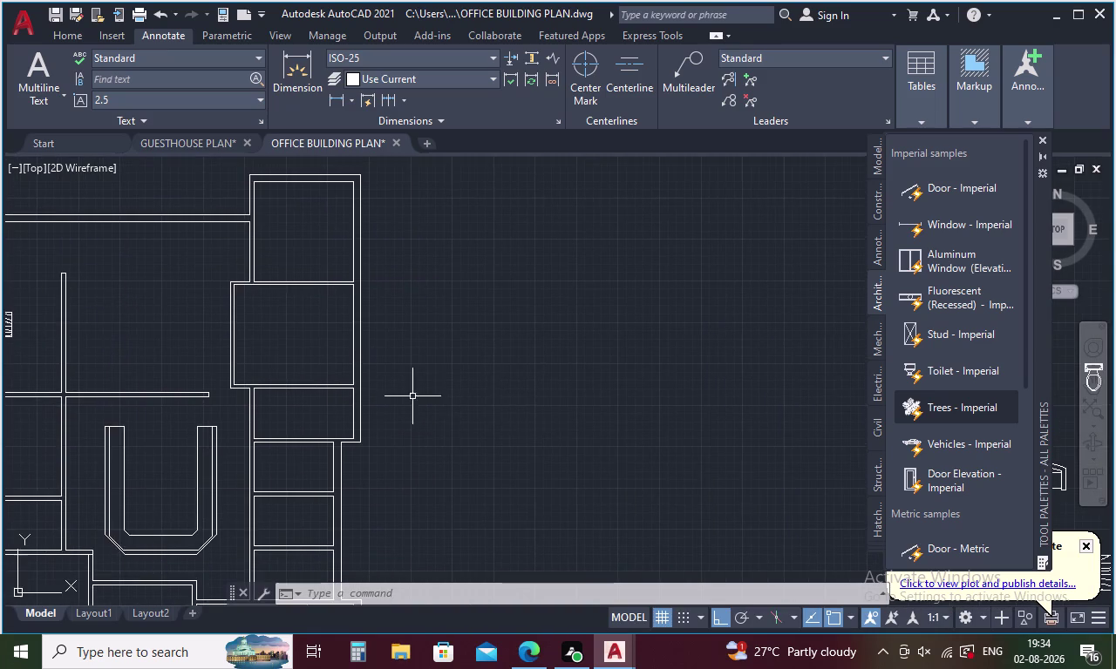
middle_drag(587, 411, 270, 410)
middle_drag(716, 414, 445, 403)
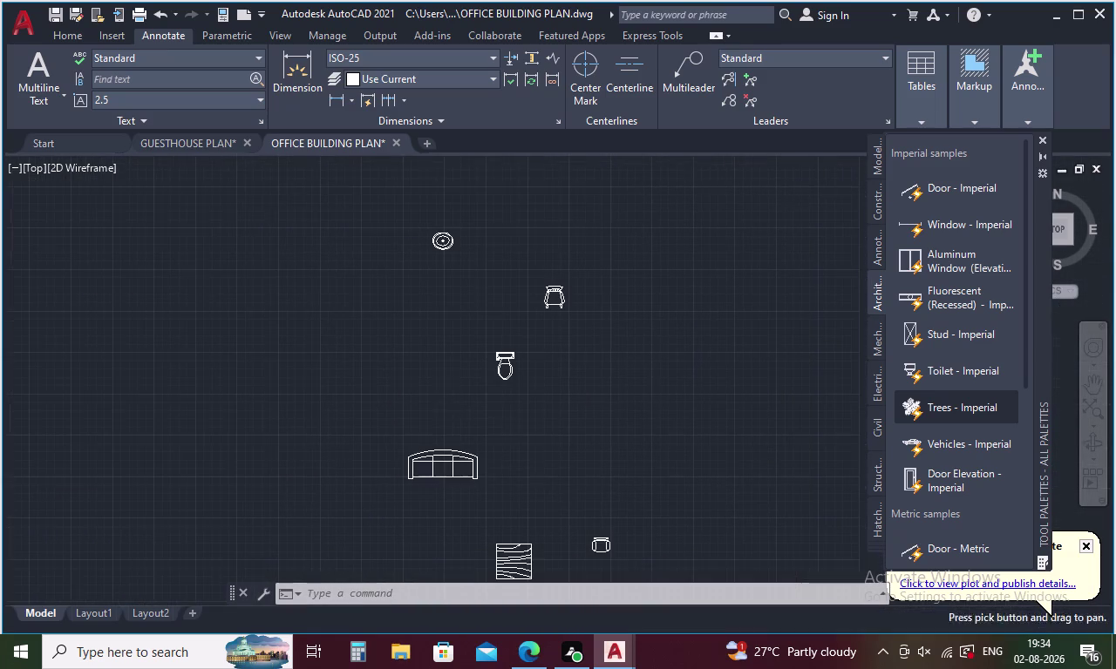
Start copying the loose armchair block and set its base point.
click(607, 544)
right_click(636, 460)
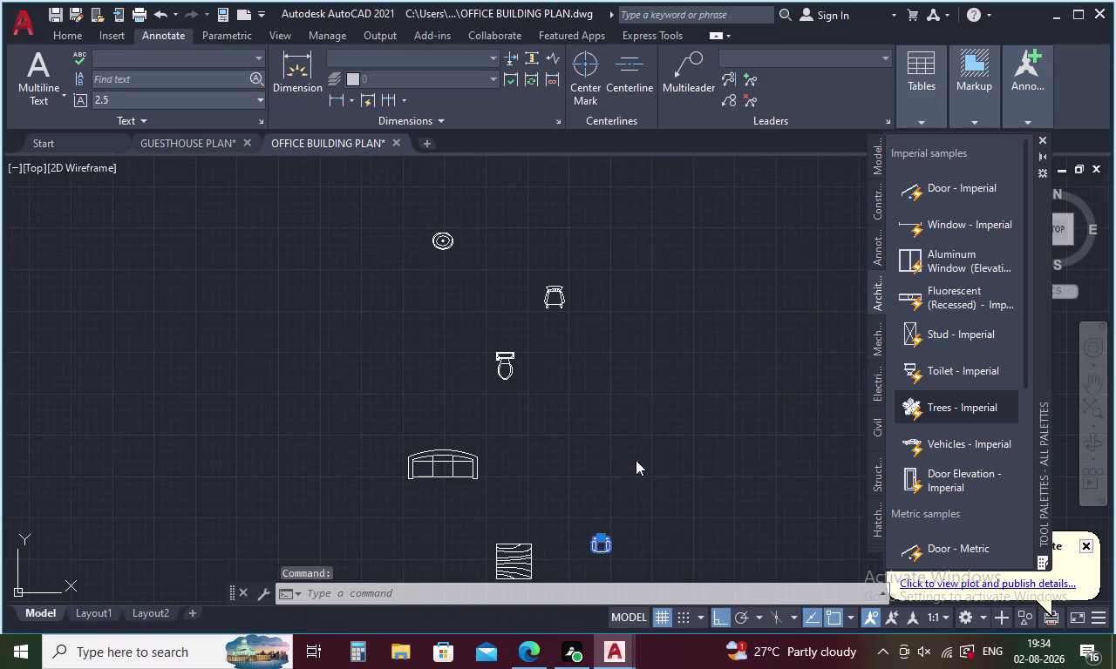
click(683, 356)
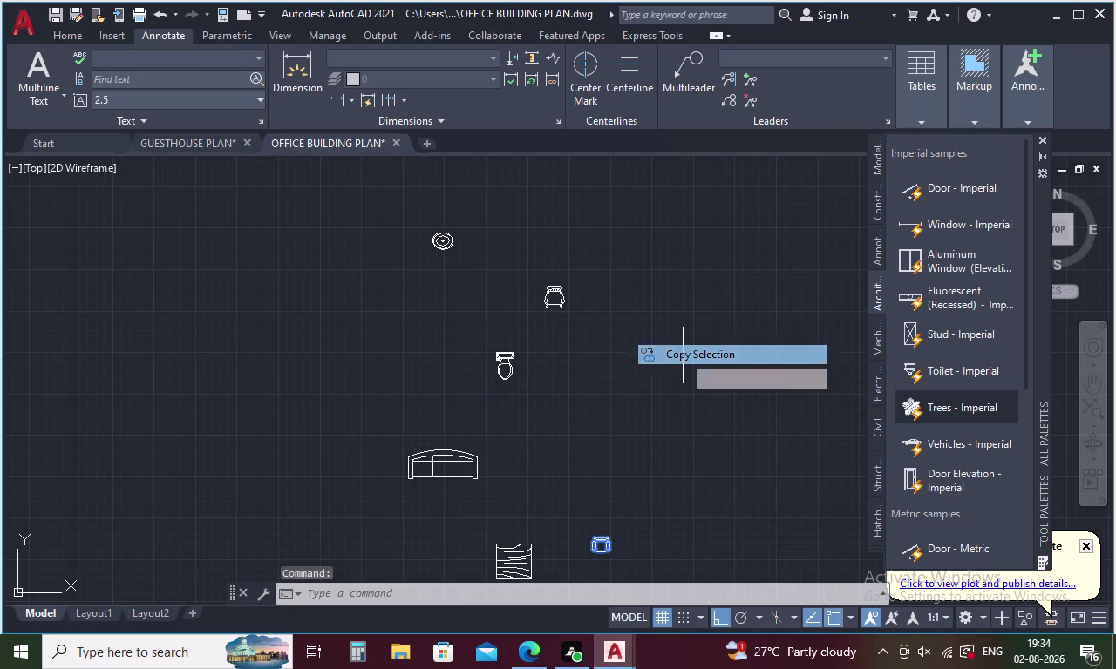
middle_drag(483, 383, 767, 430)
middle_drag(389, 418, 738, 451)
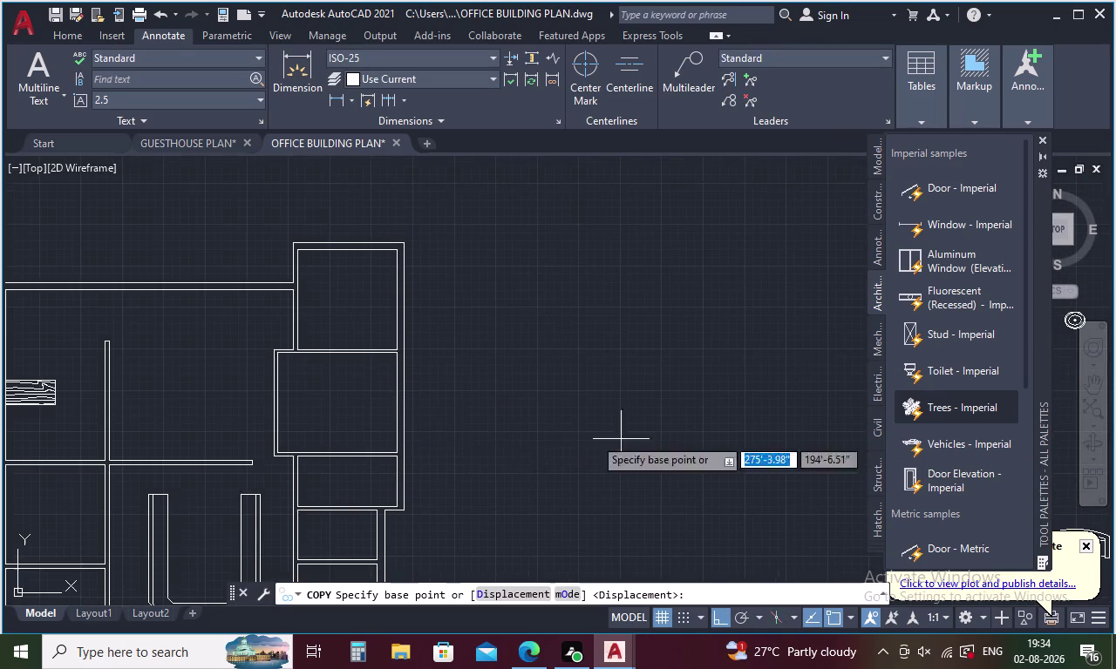
middle_drag(424, 427, 738, 475)
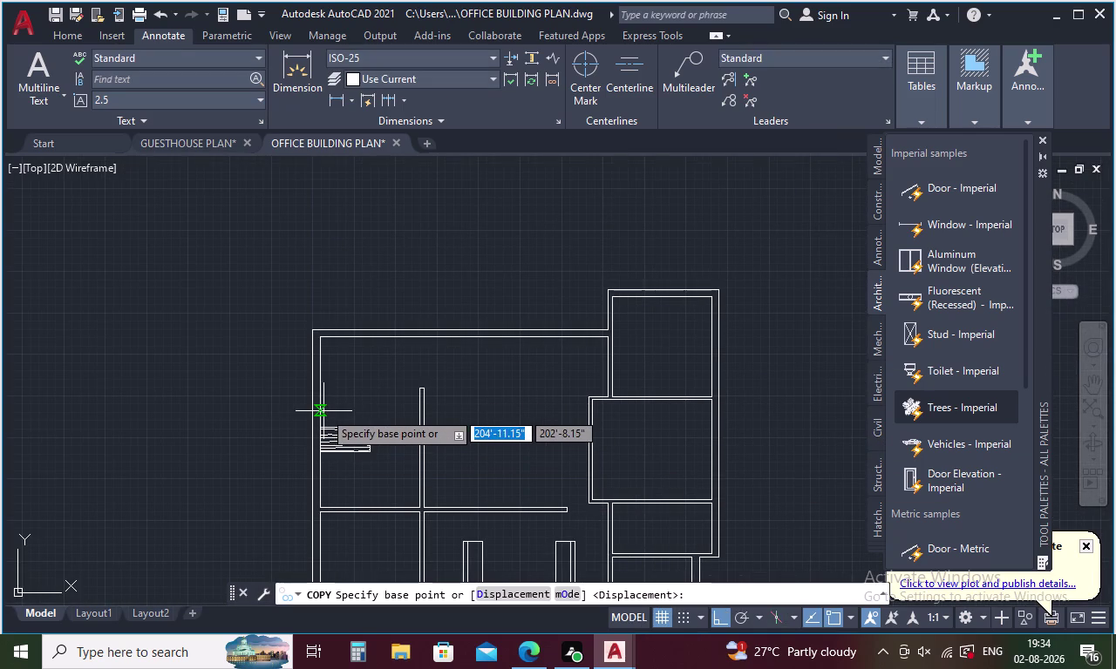
scroll(up, 3)
scroll(down, 3)
scroll(up, 3)
scroll(down, 3)
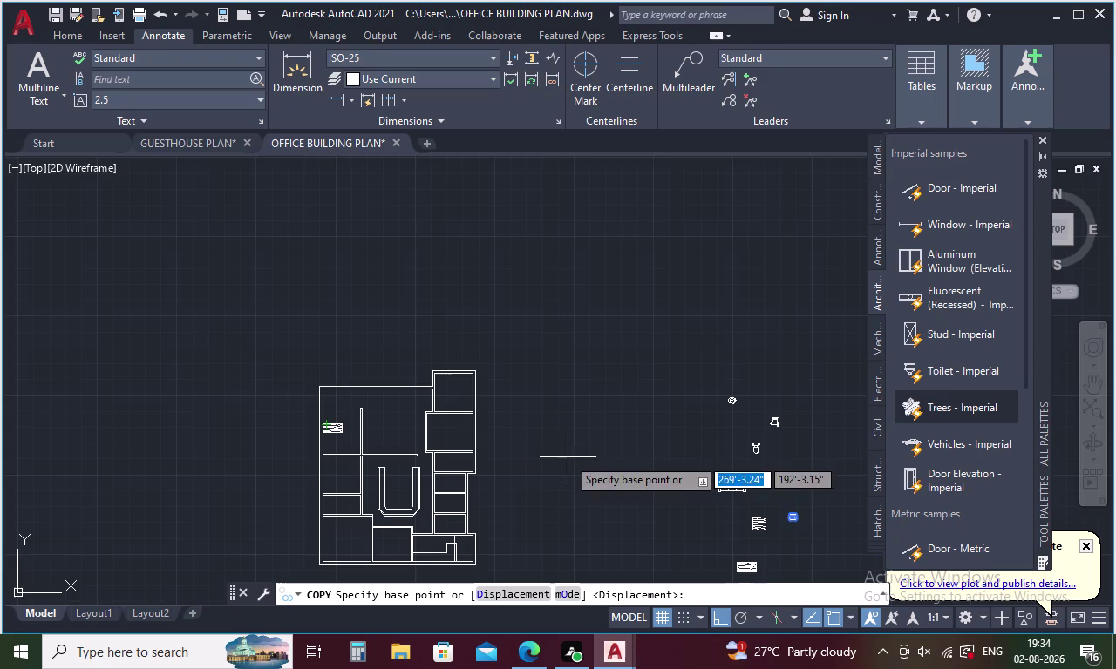
middle_drag(570, 458, 174, 395)
scroll(up, 3)
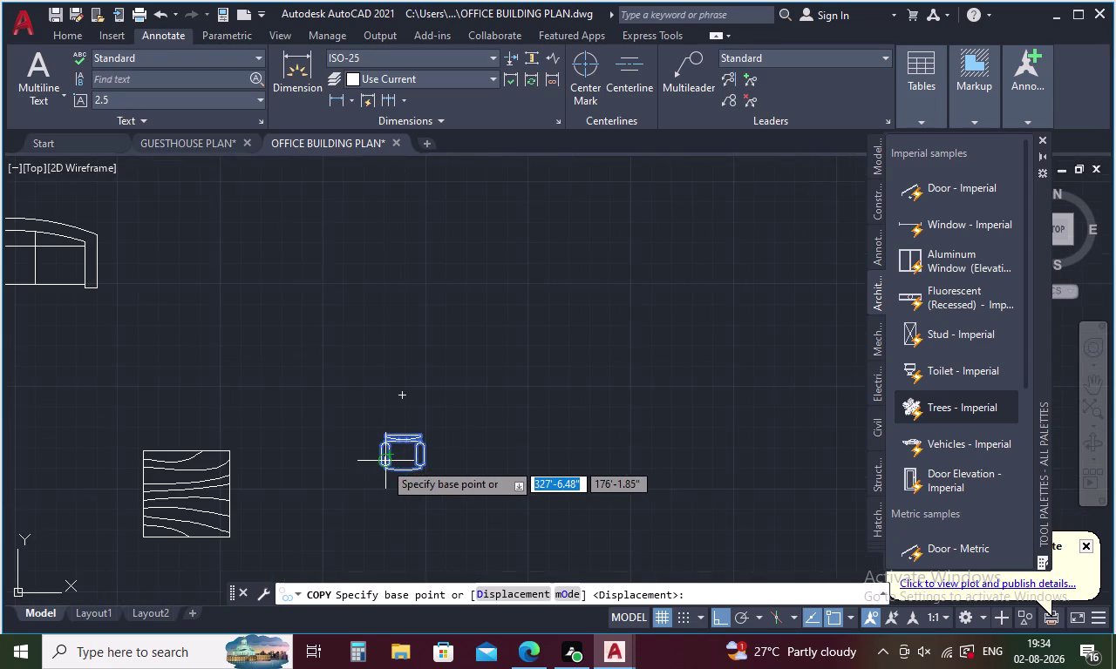
click(381, 464)
Drop the armchair copy in the left-side desk room, end copying, and select the copy.
scroll(down, 3)
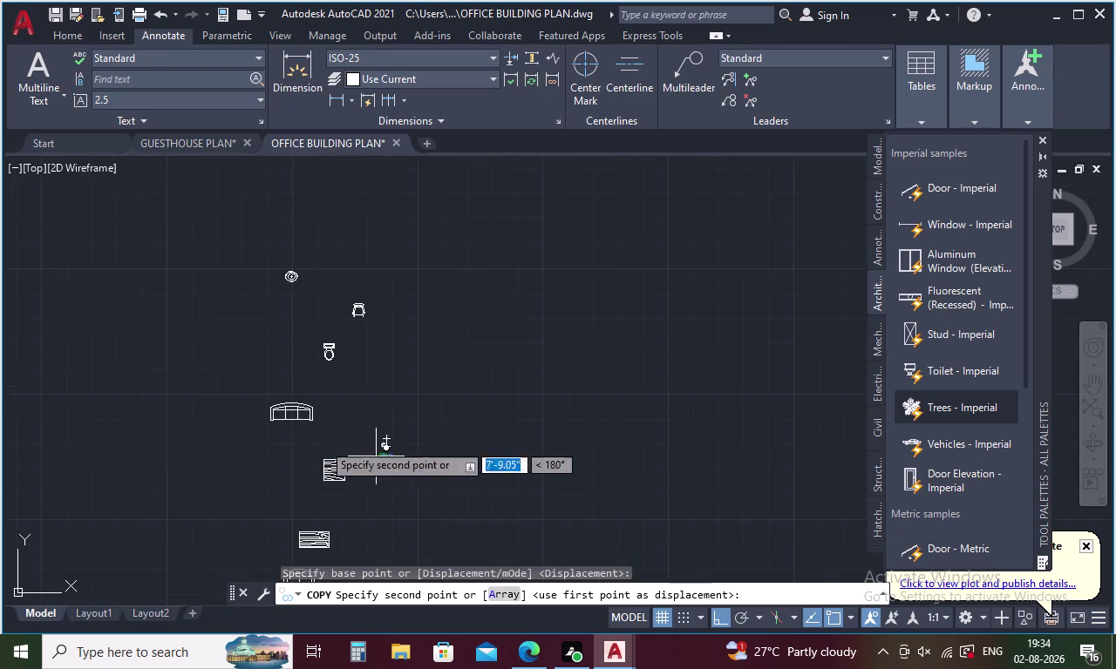
middle_drag(224, 431, 648, 470)
middle_drag(497, 454, 681, 483)
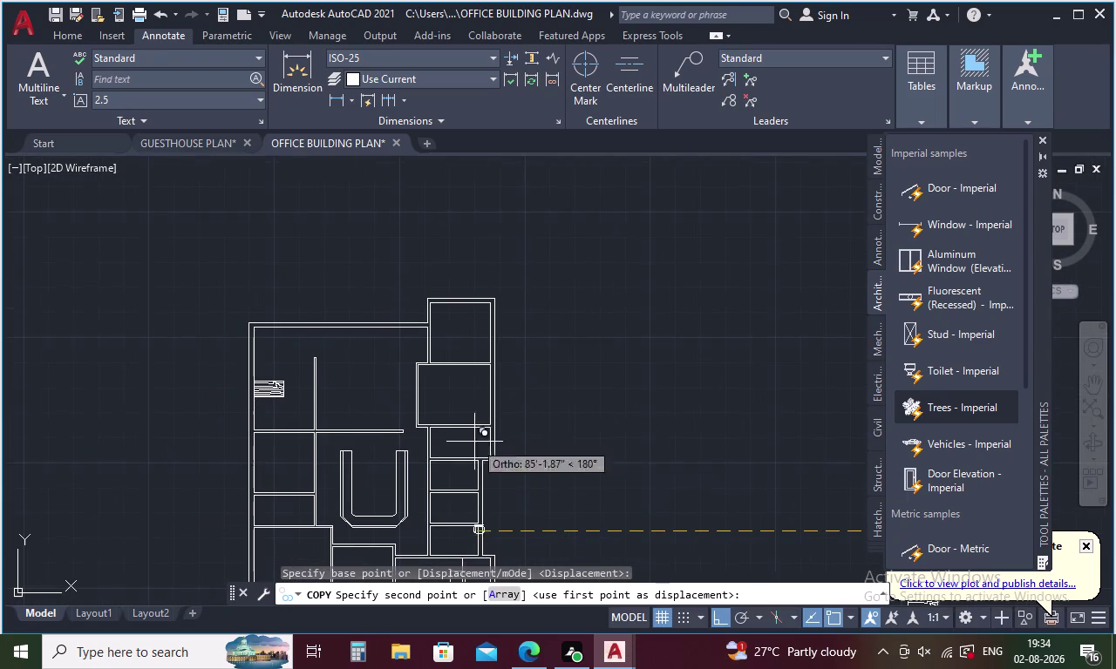
middle_drag(260, 370, 329, 399)
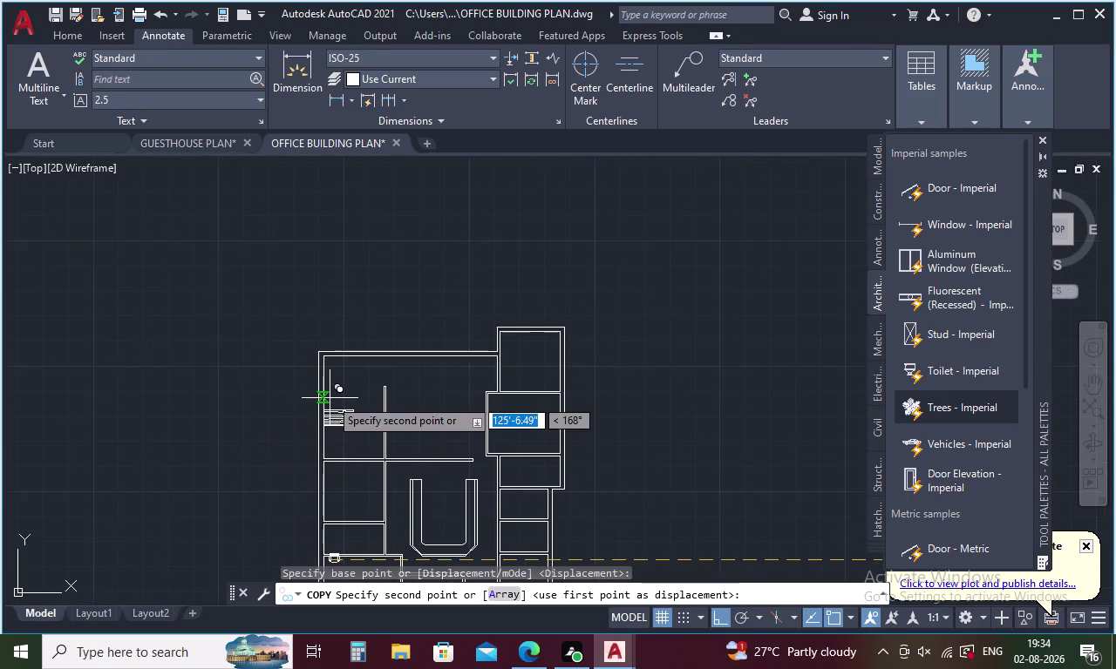
scroll(up, 3)
click(281, 463)
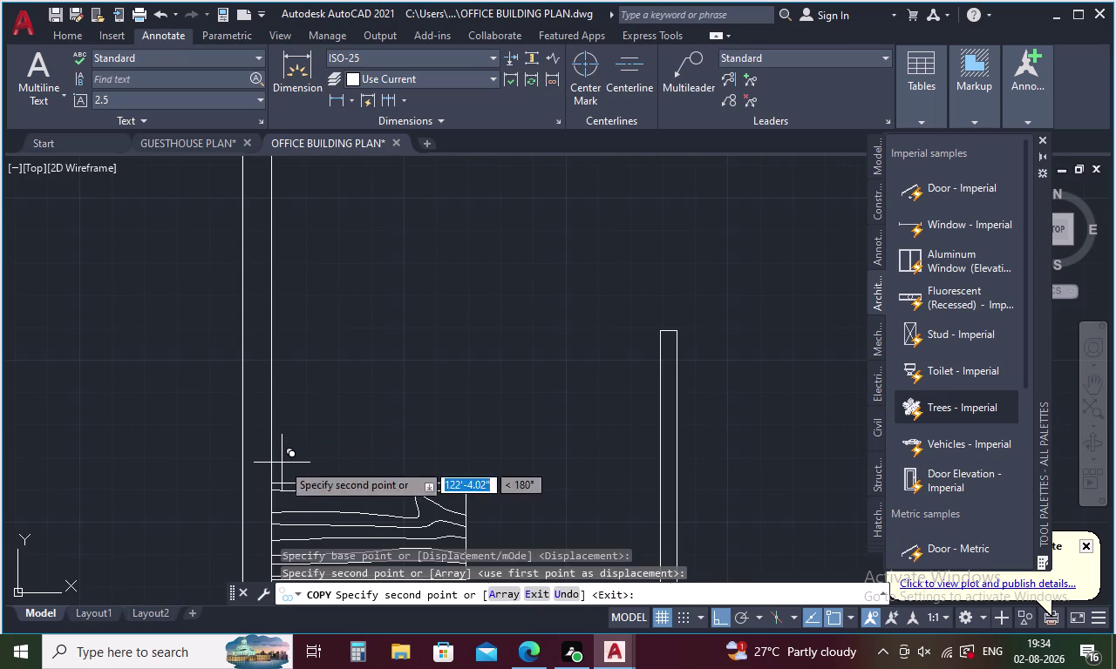
middle_drag(307, 433, 340, 369)
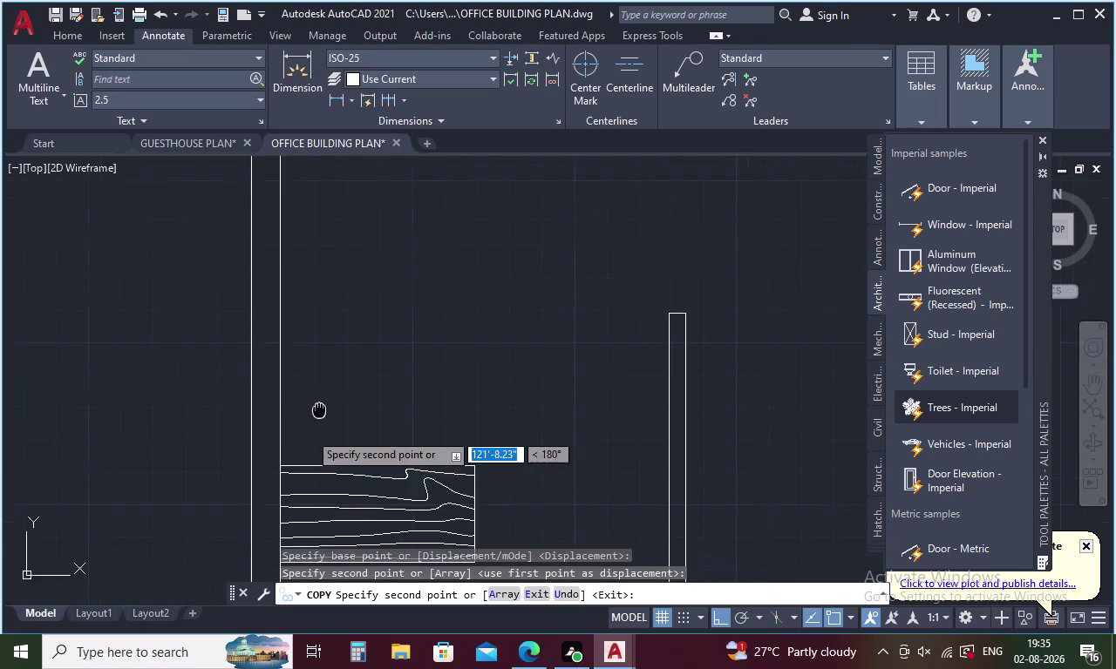
middle_drag(340, 369, 352, 351)
scroll(down, 3)
scroll(down, 3)
scroll(up, 3)
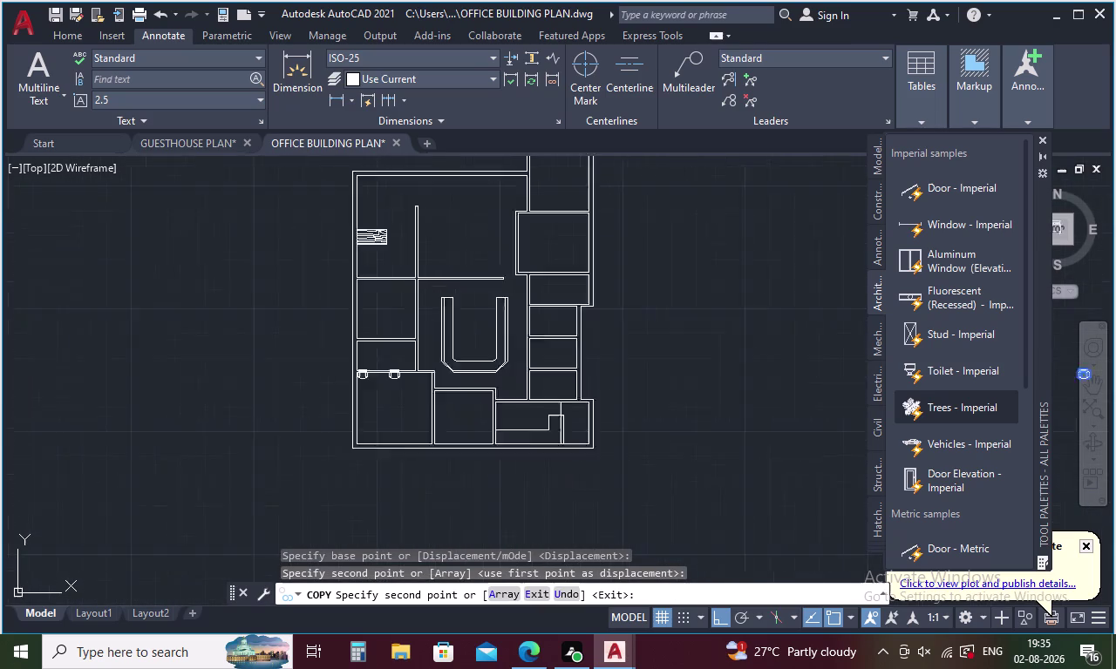
scroll(up, 3)
key(Escape)
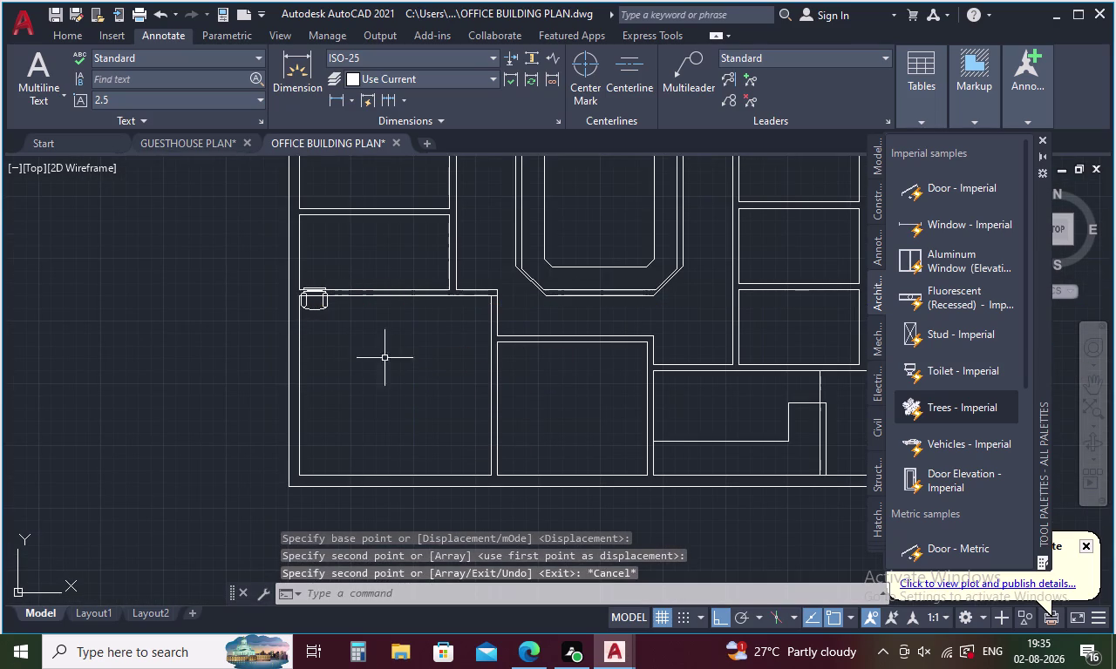
click(321, 306)
Move the copied armchair up to the top edge of the wood-grain desk.
right_click(384, 375)
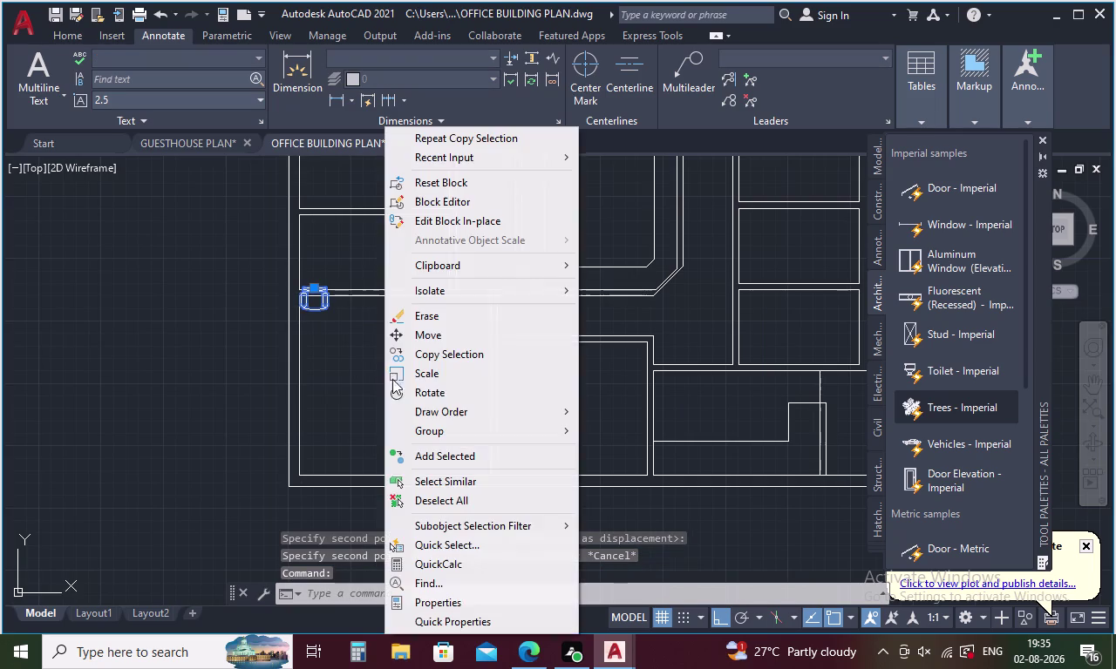
click(433, 333)
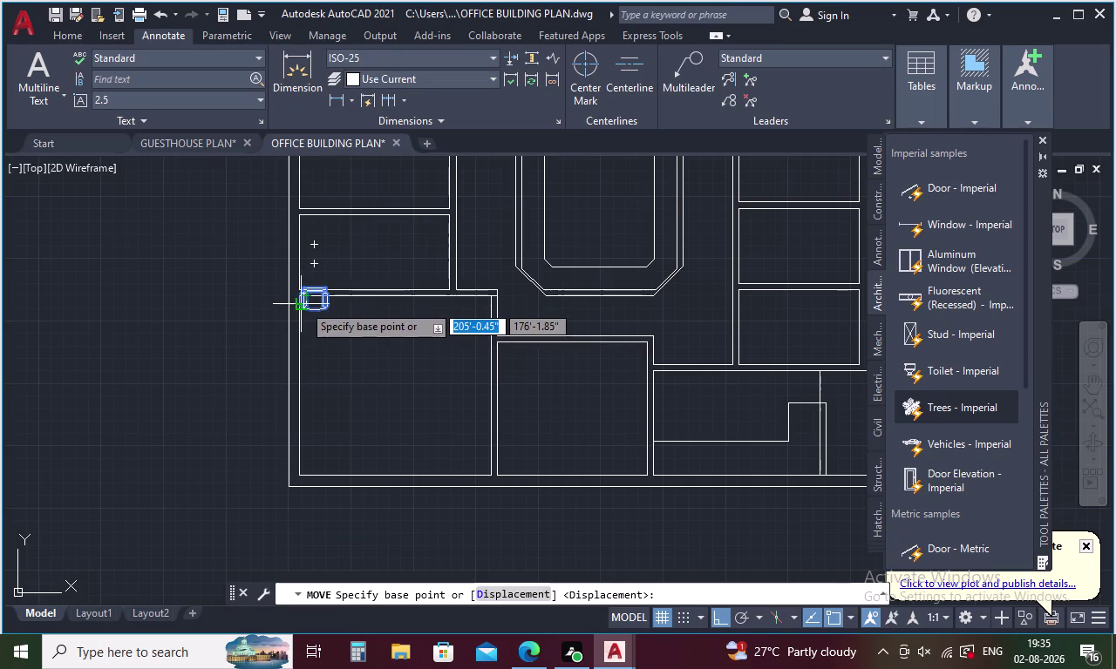
click(304, 307)
scroll(down, 3)
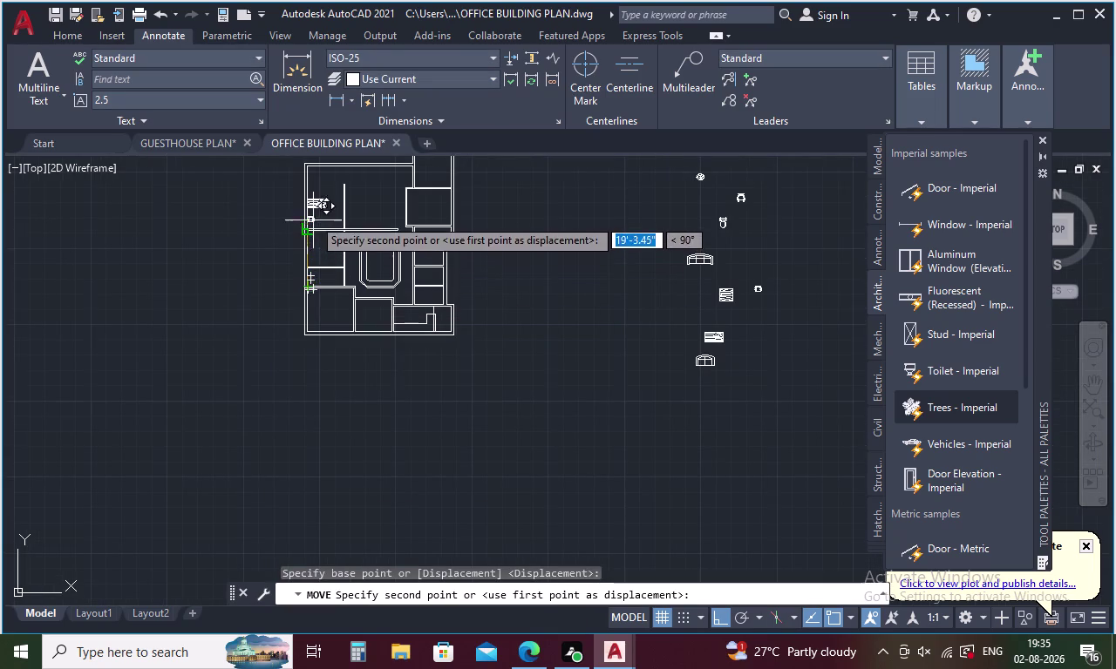
scroll(up, 3)
click(312, 204)
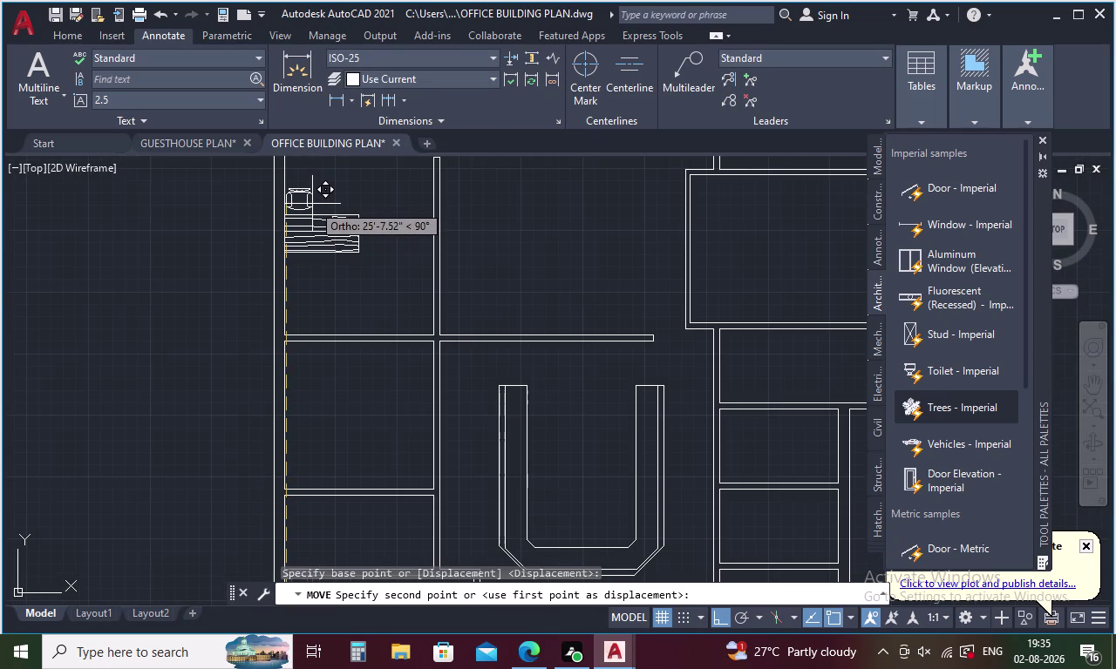
click(310, 207)
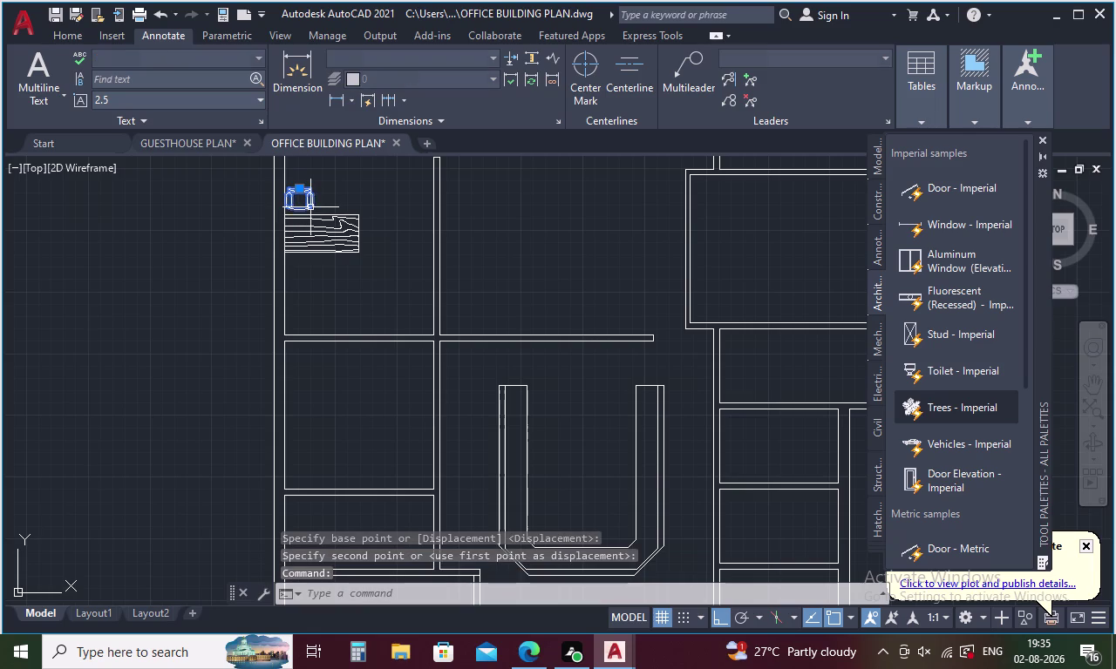
Start a second small move of the armchair, cancel it, and reselect the chair.
right_click(383, 230)
right_click(384, 229)
click(424, 335)
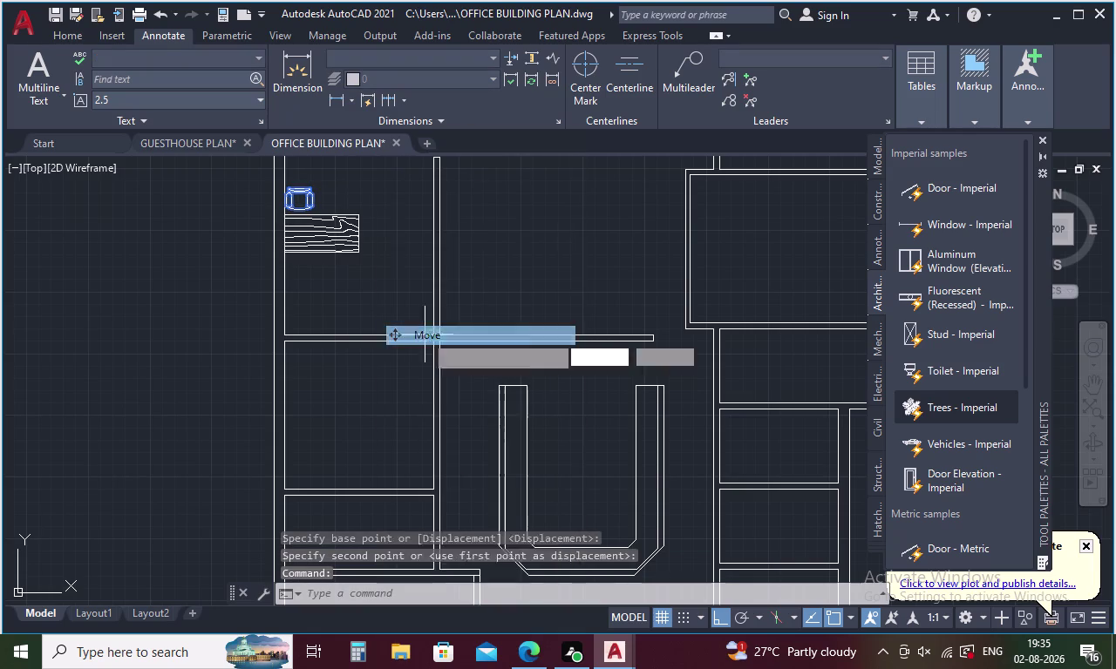
click(311, 206)
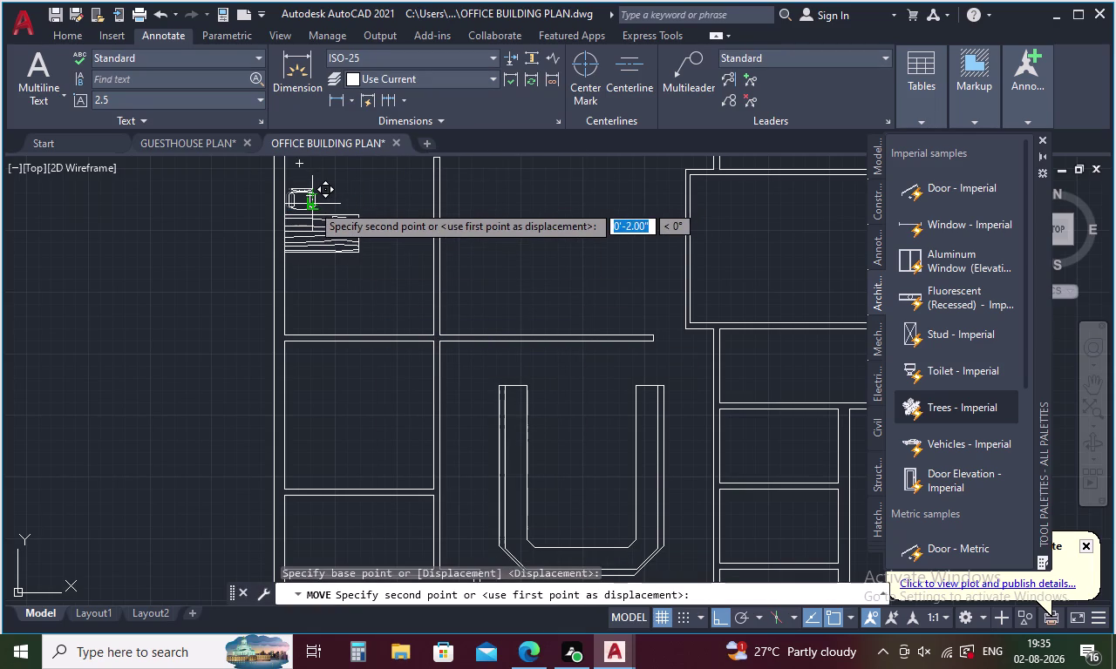
key(Escape)
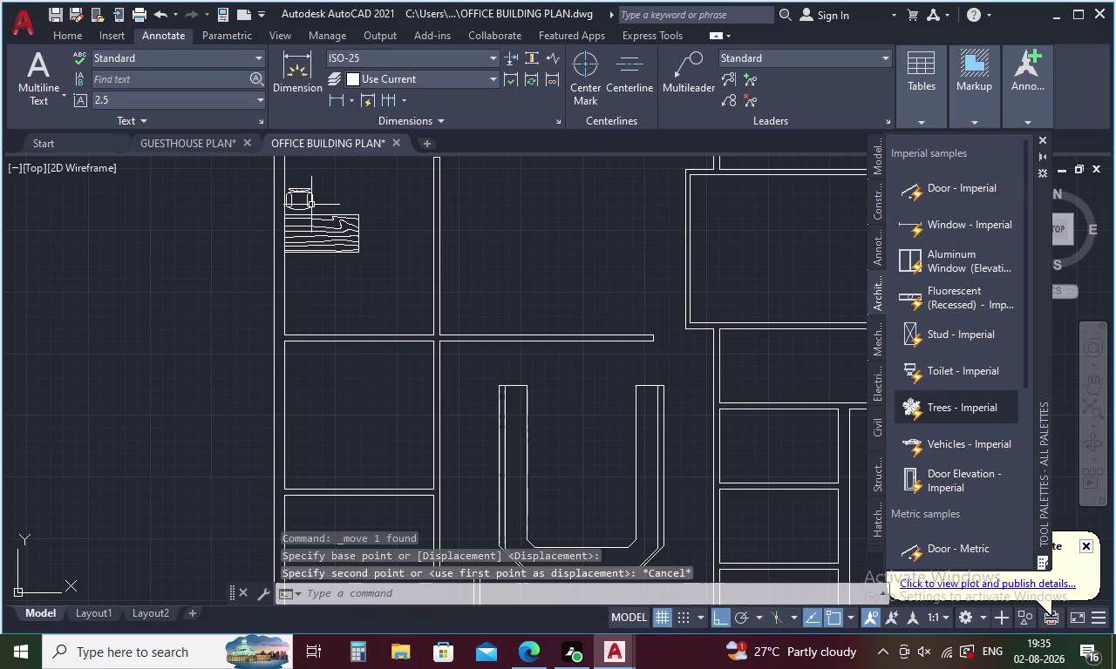
click(311, 205)
Copy the armchair twice to the right, making a row of three along the desk top.
right_click(340, 213)
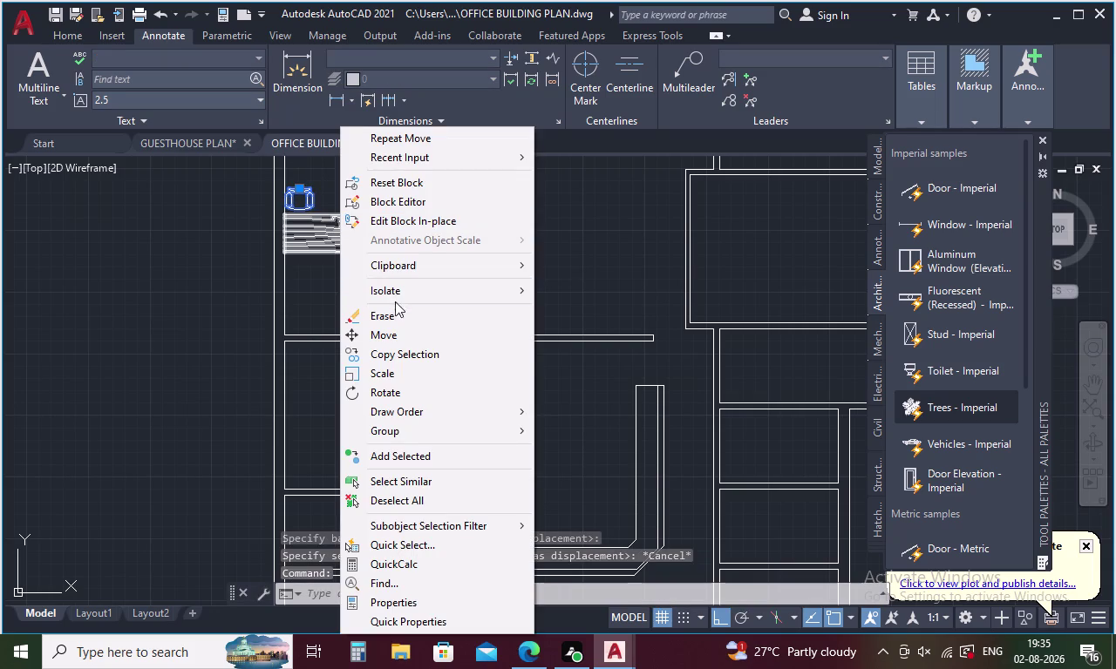
click(411, 349)
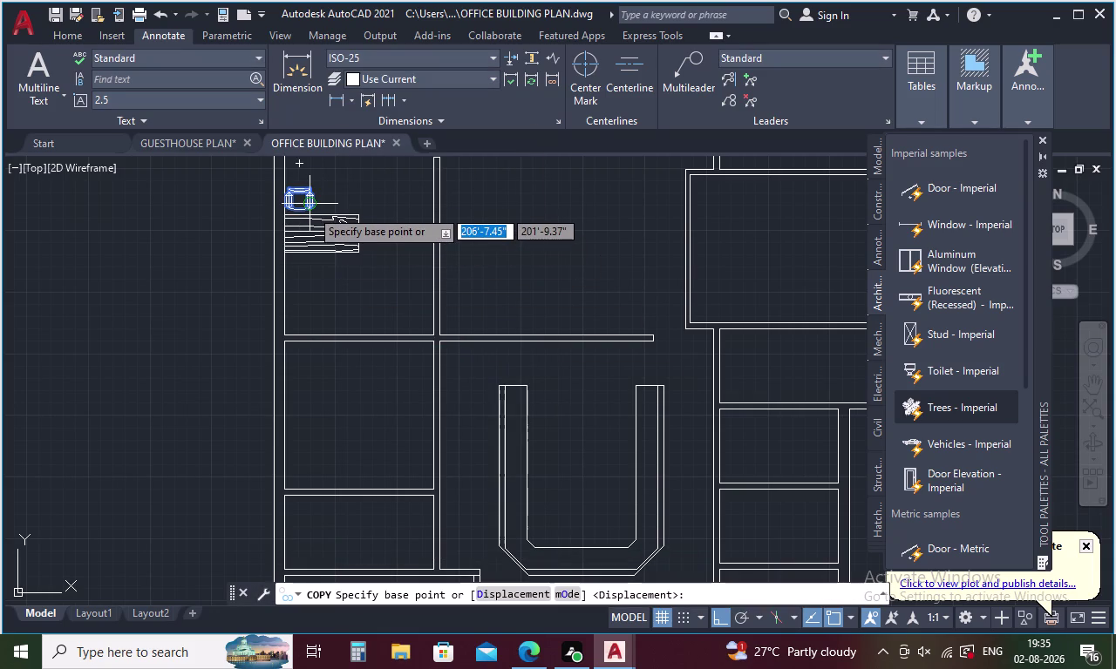
scroll(up, 3)
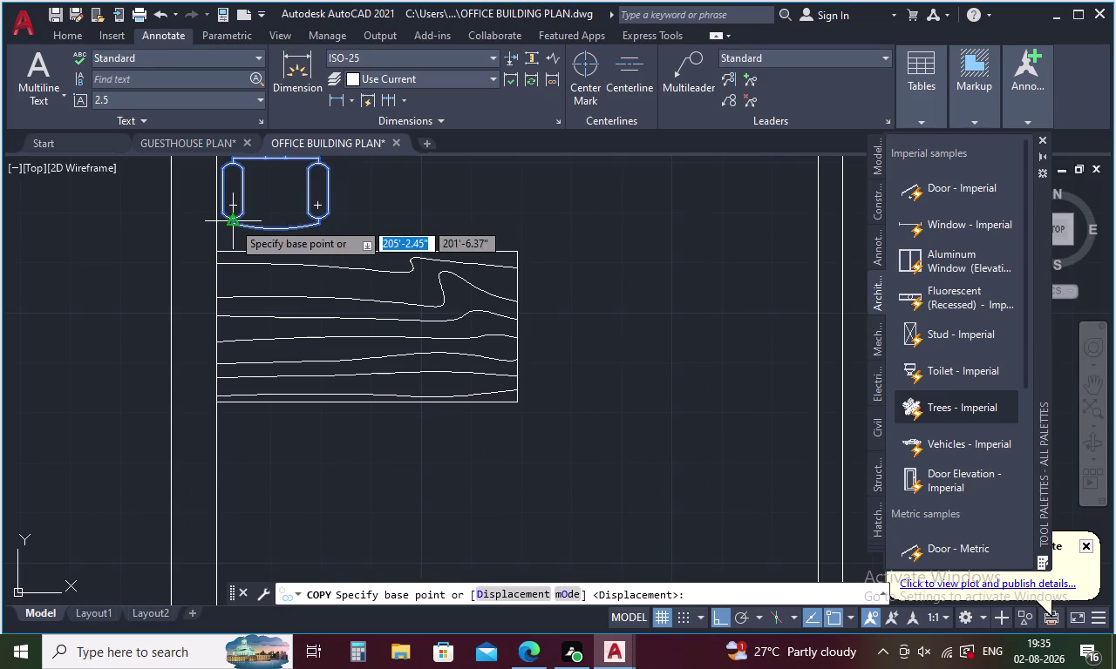
click(232, 222)
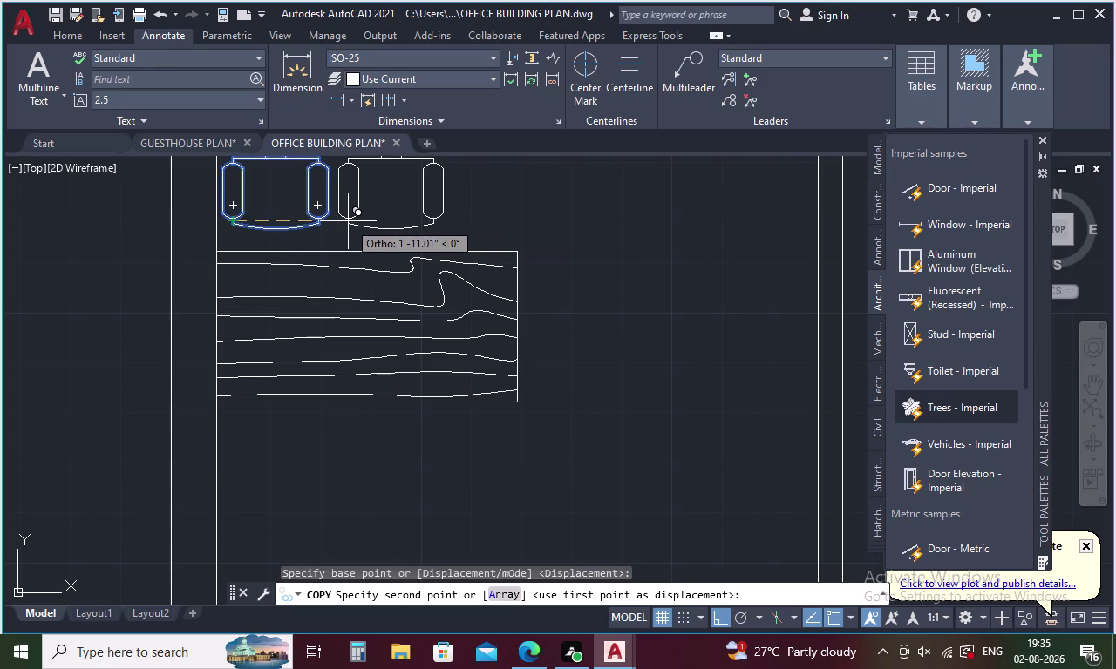
click(347, 222)
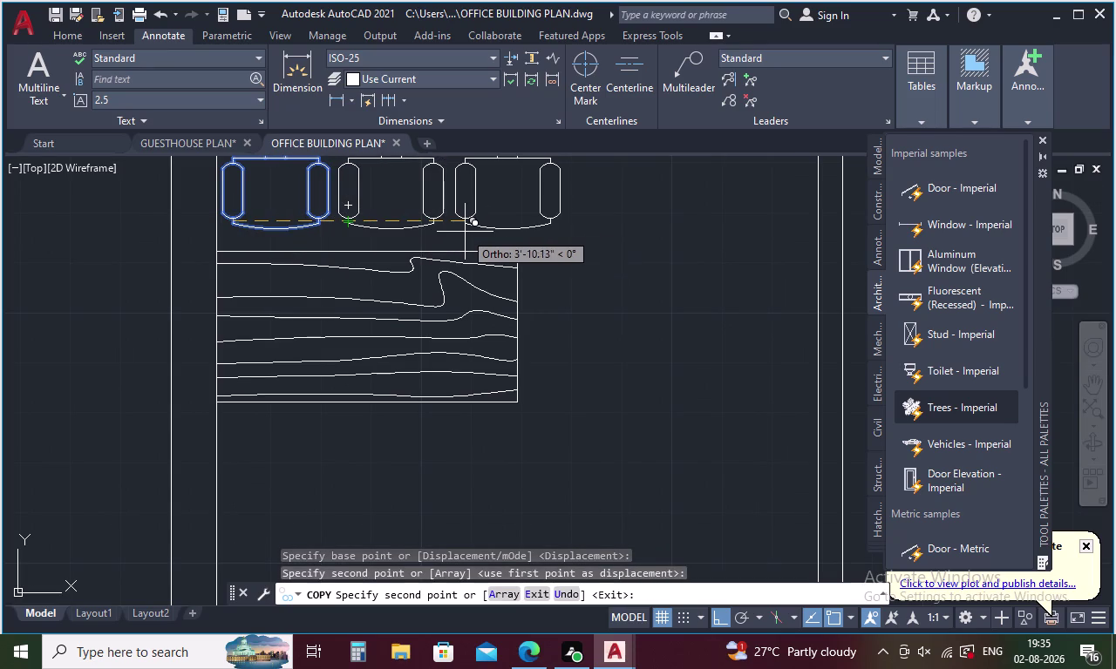
click(464, 232)
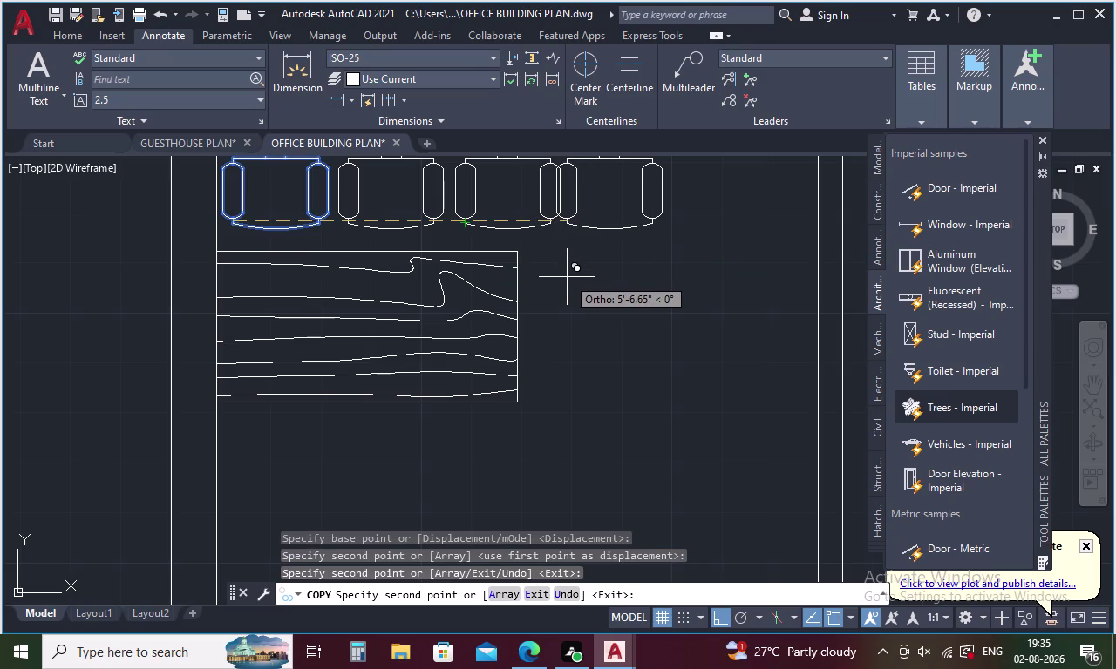
key(Escape)
scroll(down, 3)
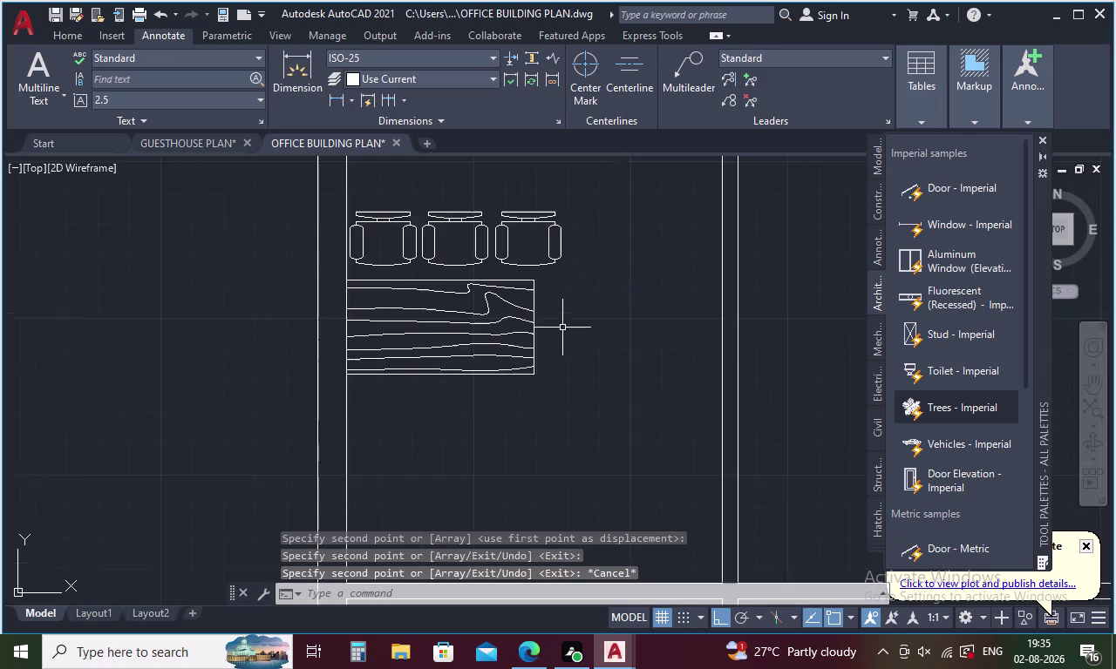
Select the loose chair block and start a rotation with Ortho off, then cancel it.
scroll(down, 3)
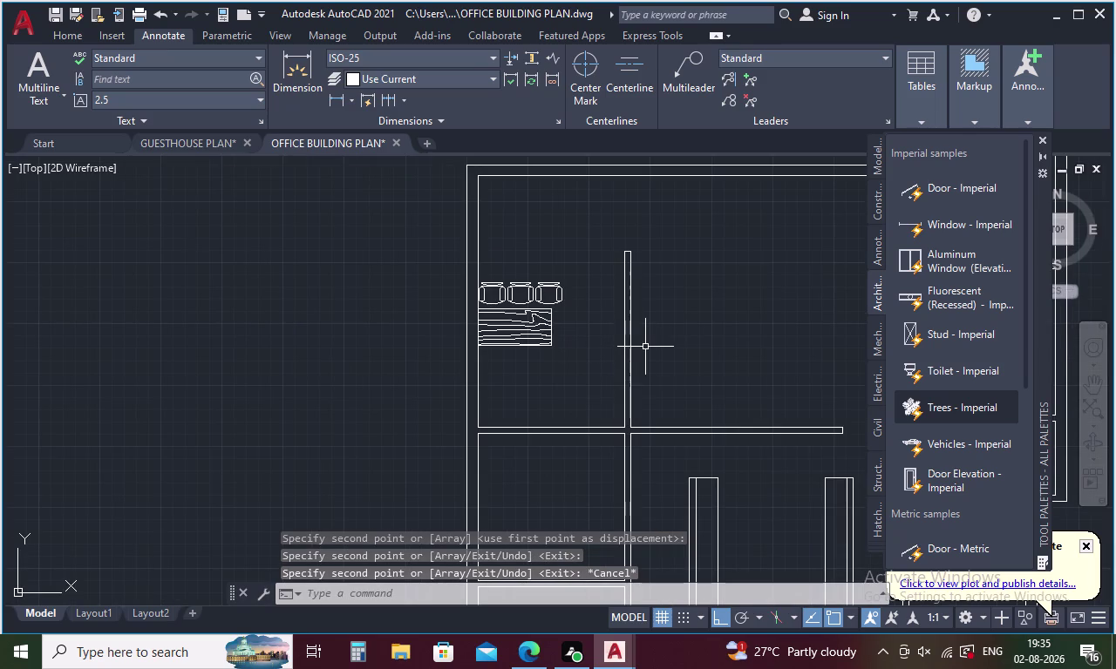
middle_drag(643, 351, 358, 379)
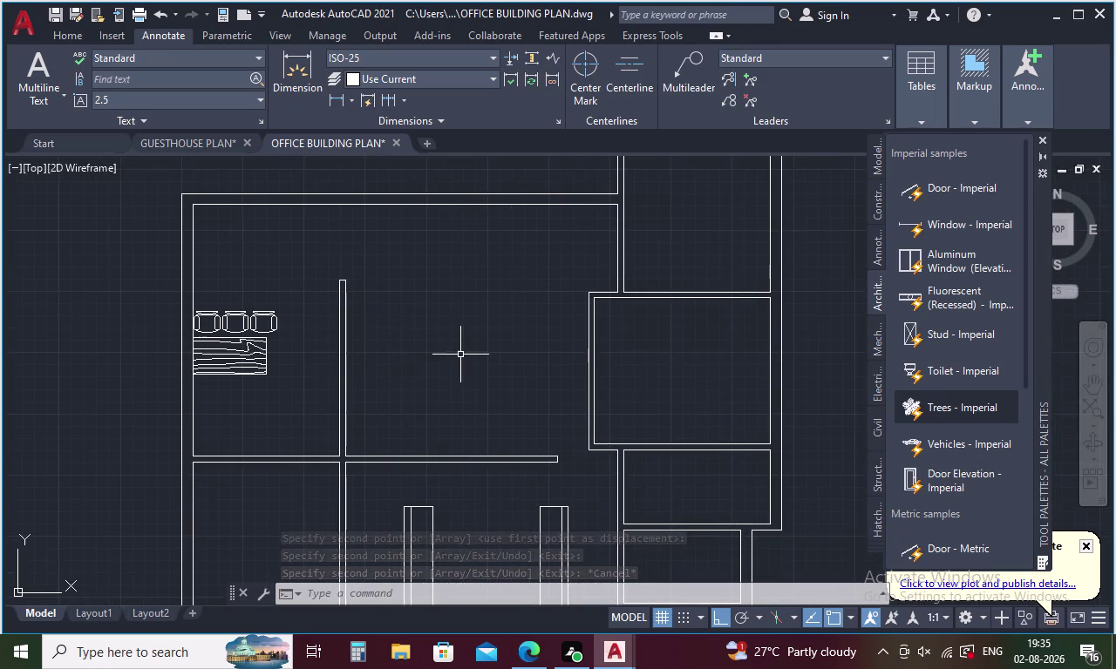
middle_drag(460, 356, 238, 378)
middle_drag(556, 342, 273, 375)
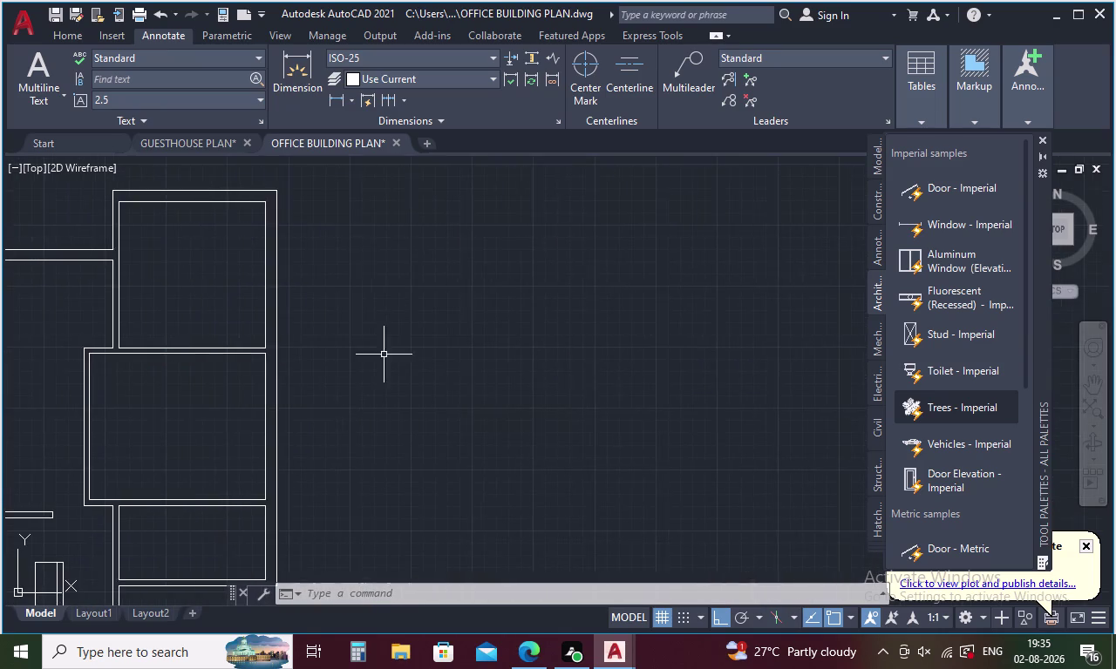
scroll(down, 3)
scroll(up, 3)
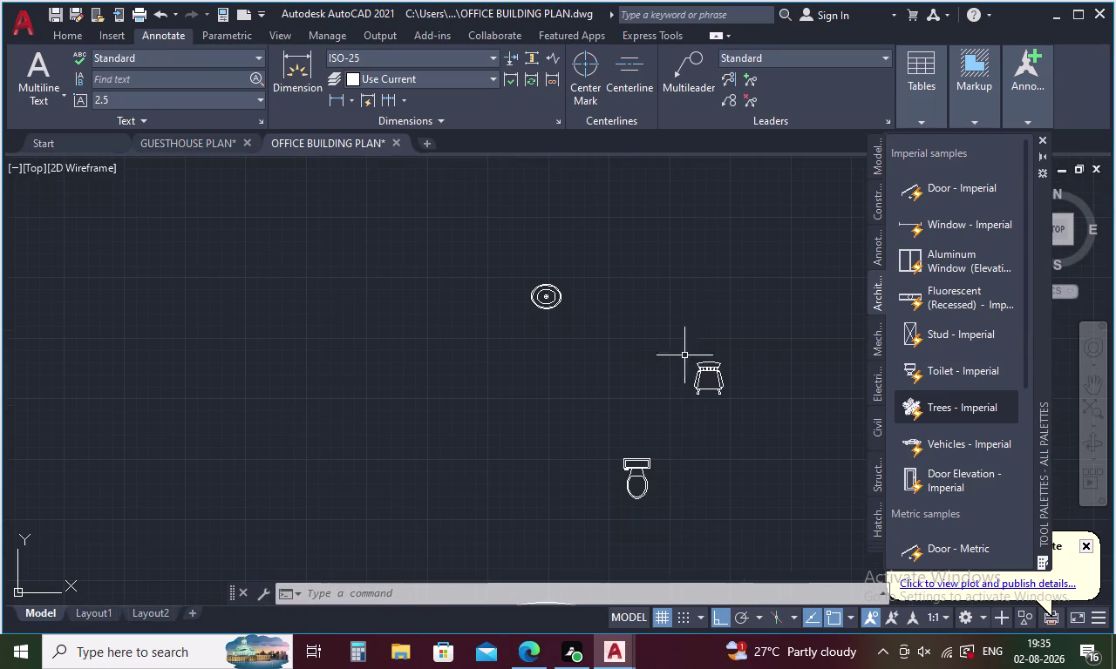
click(713, 368)
right_click(671, 358)
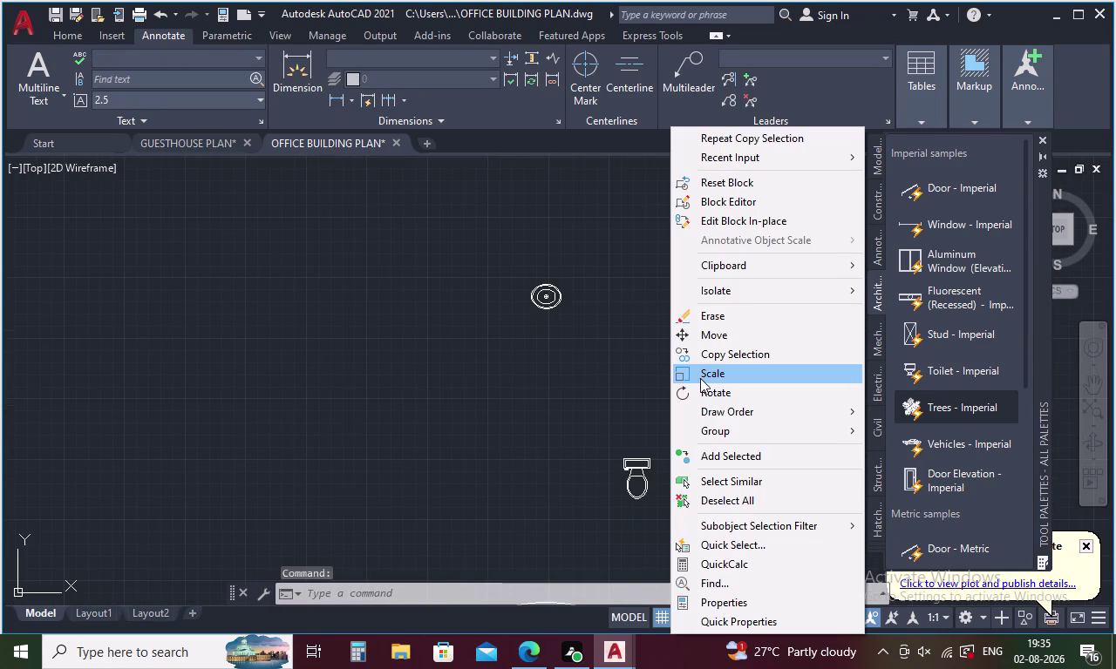
click(705, 388)
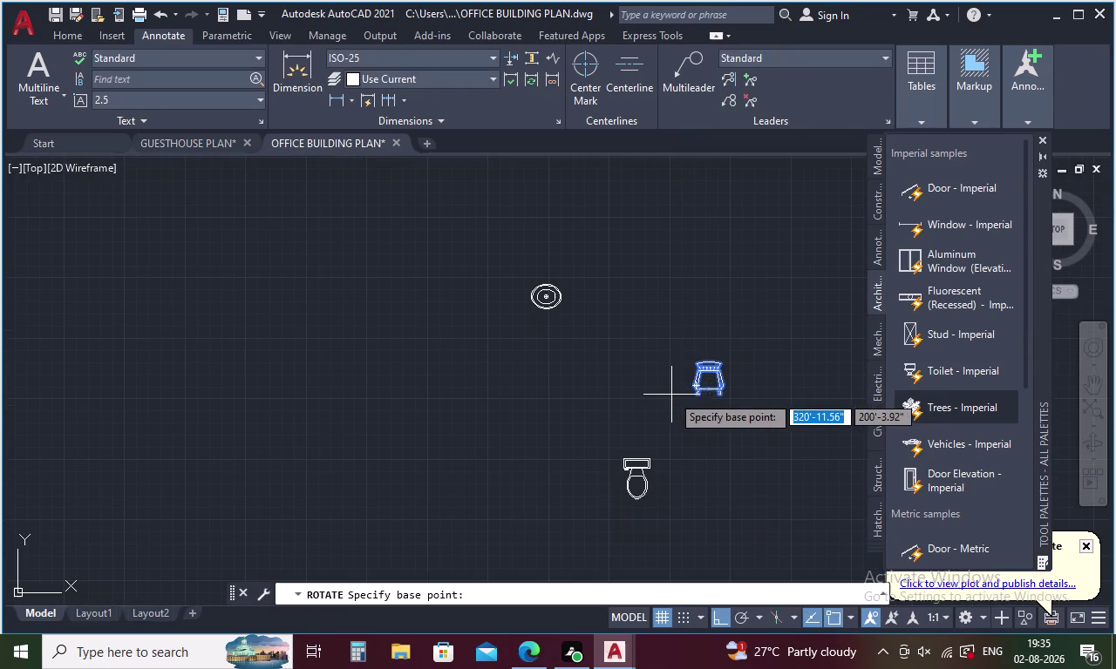
click(695, 390)
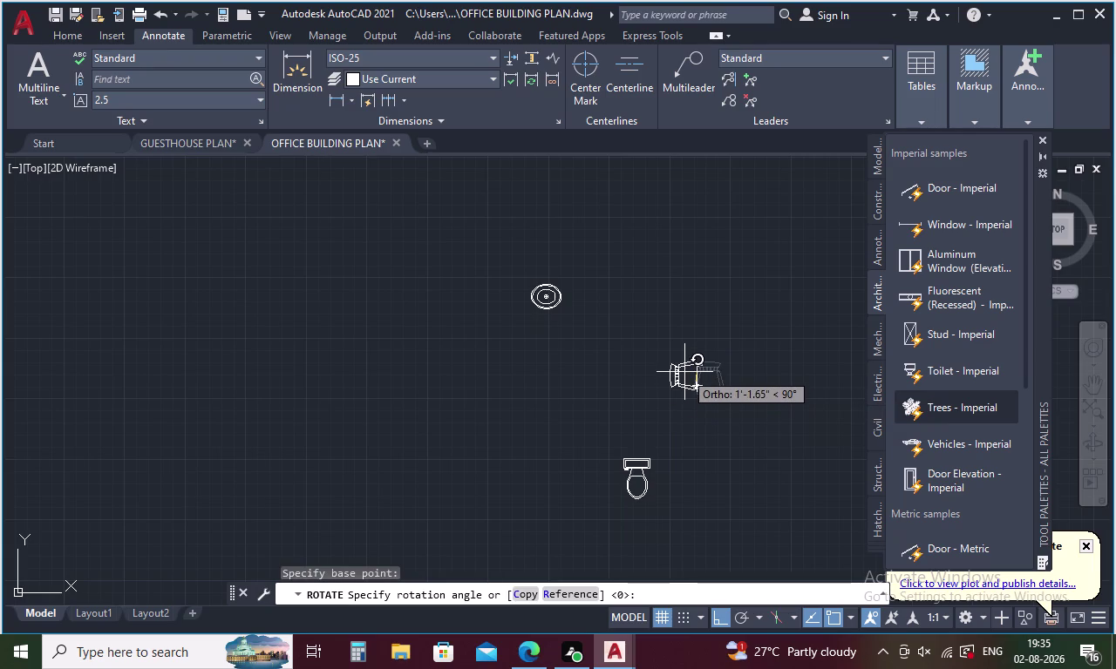
key(F8)
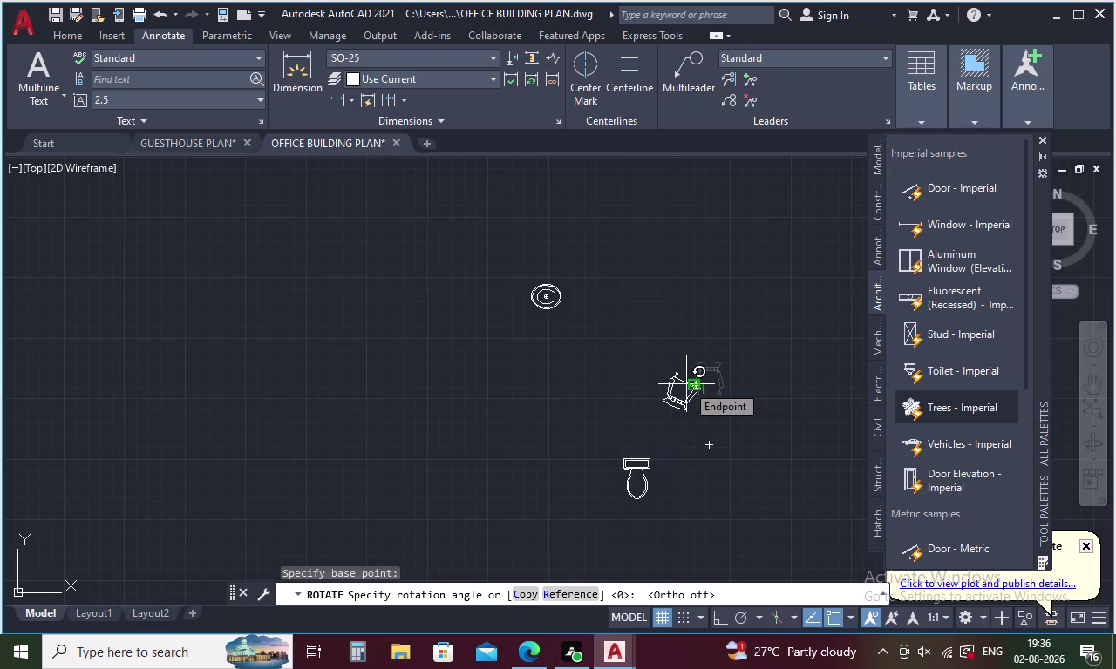
key(Escape)
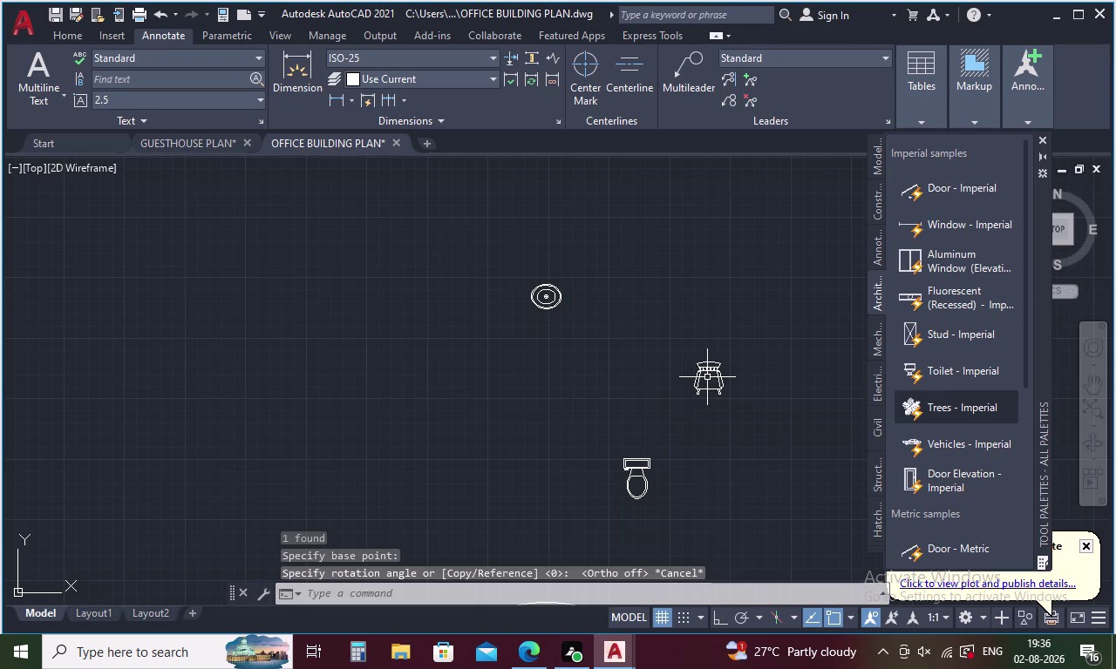
Rotate the chair to face the opposite direction, then reselect it.
click(708, 372)
right_click(691, 358)
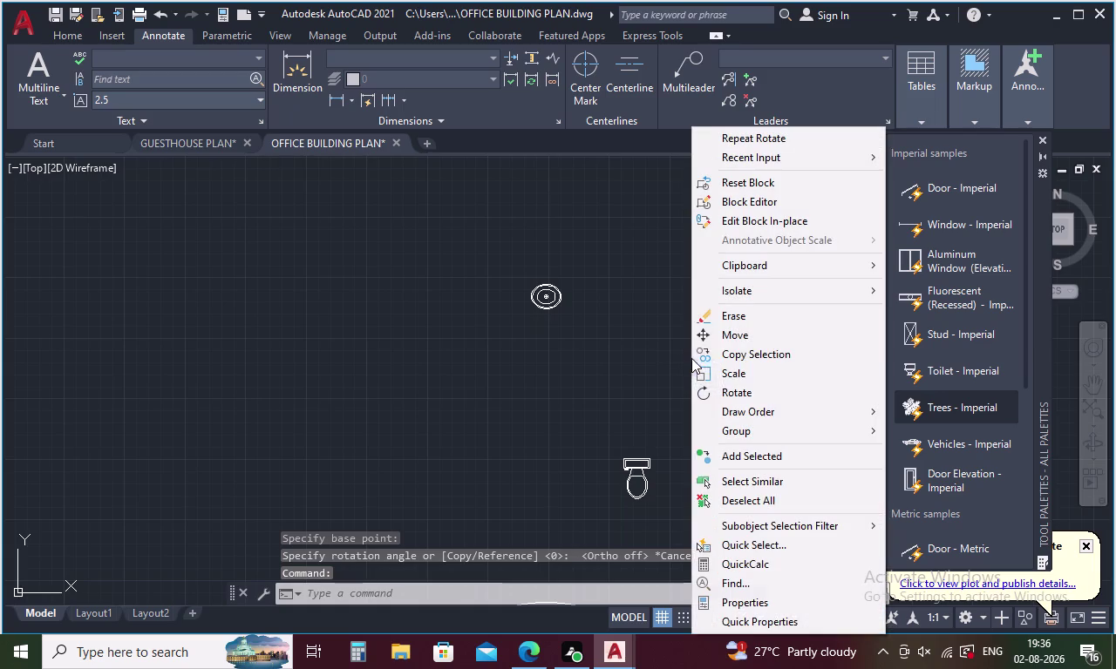
click(716, 389)
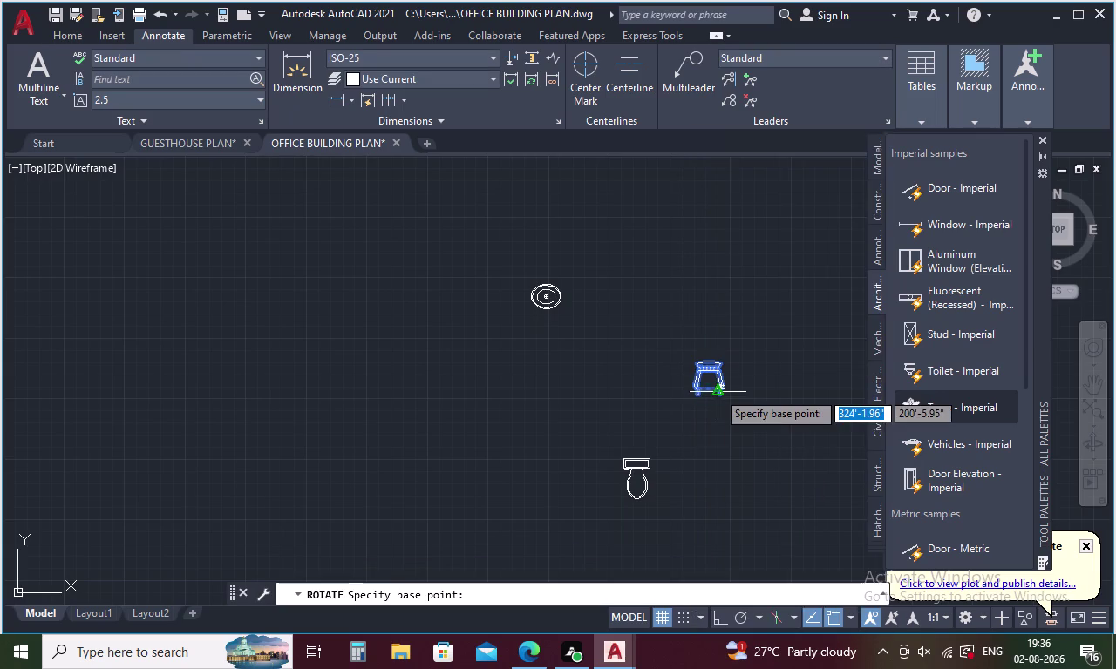
click(716, 391)
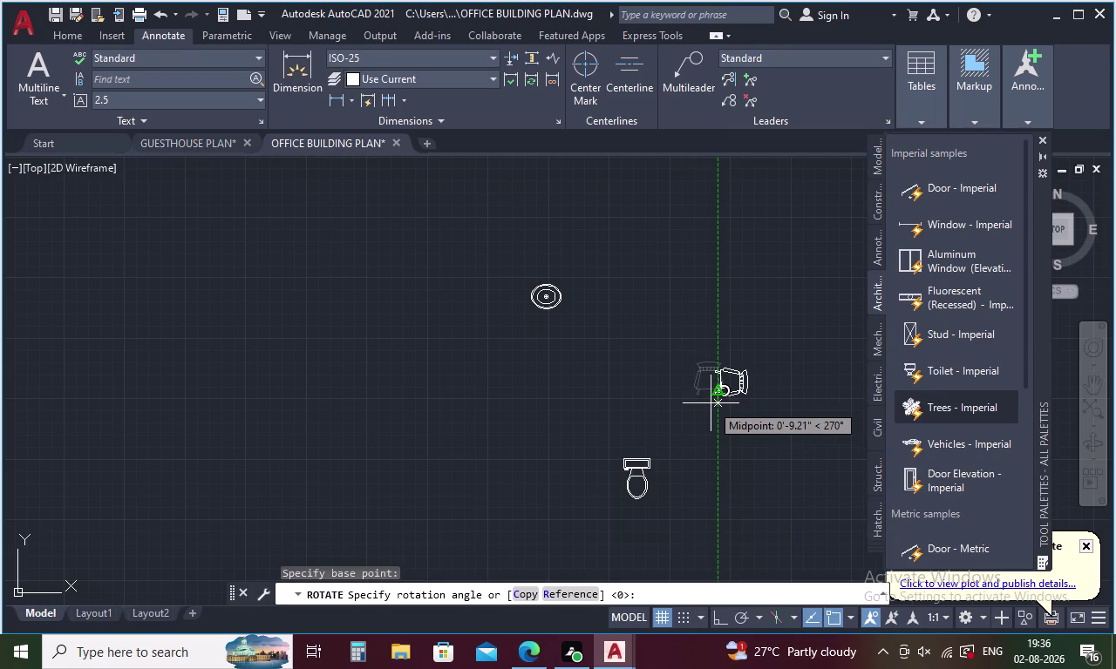
click(661, 395)
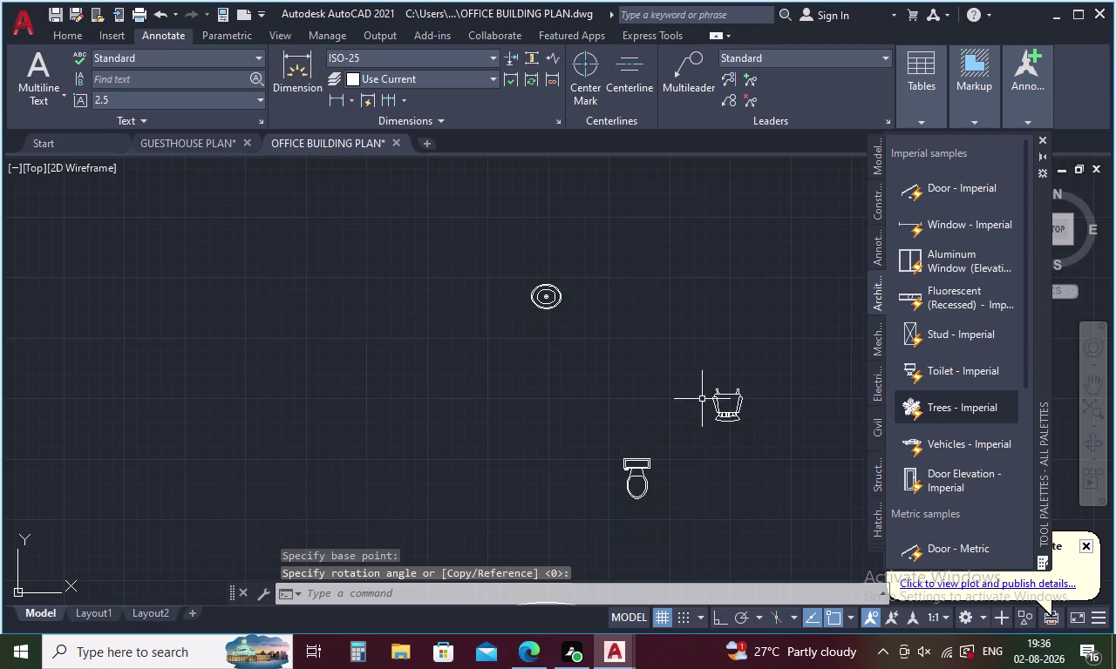
click(711, 401)
right_click(695, 384)
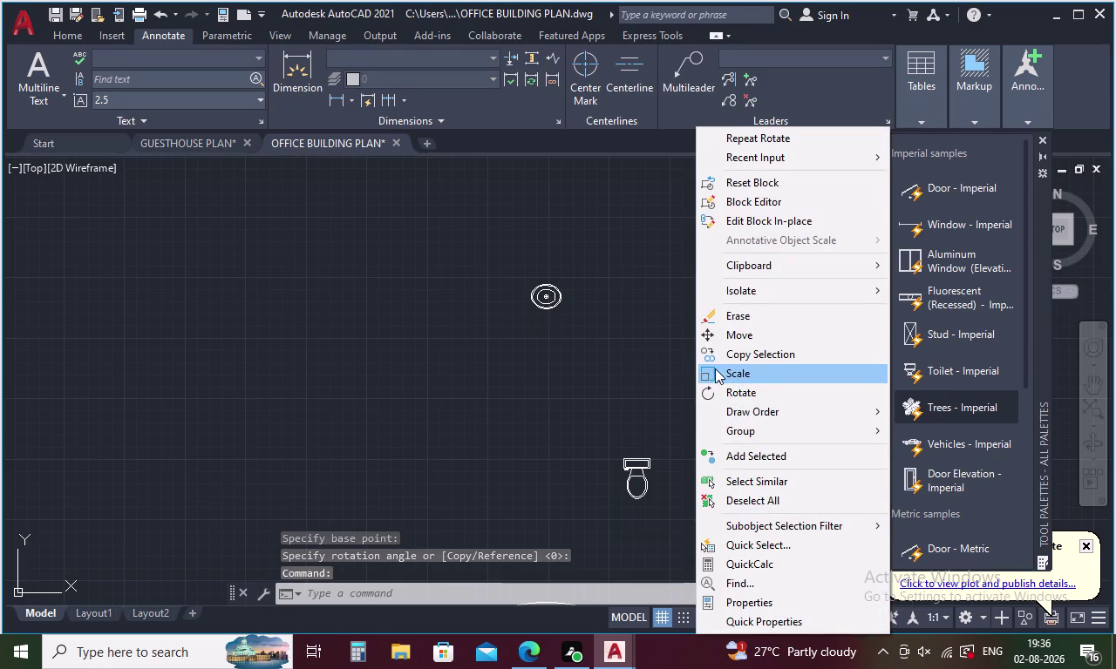
Copy the turned-around armchair to just below the desk in the upper-left office.
click(715, 356)
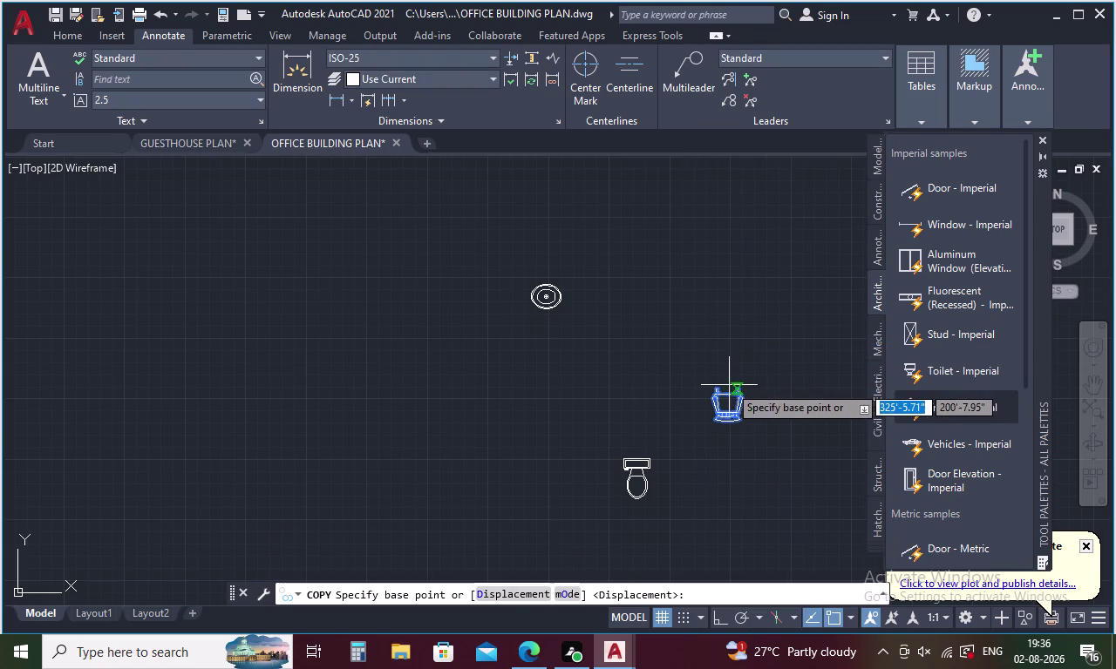
click(726, 389)
scroll(down, 3)
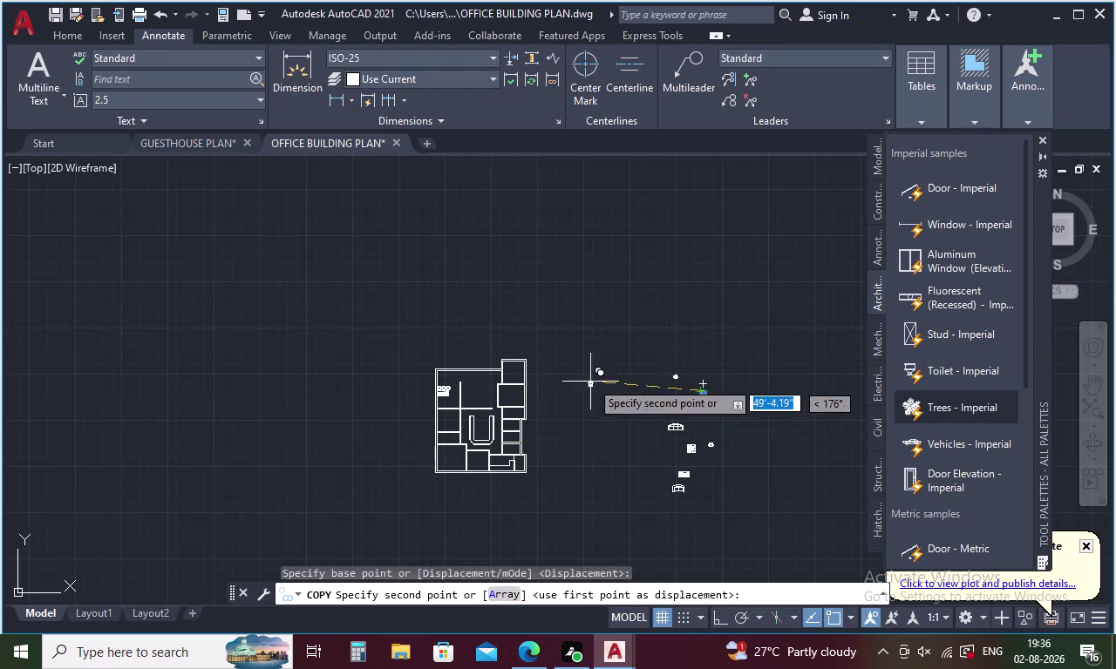
scroll(up, 3)
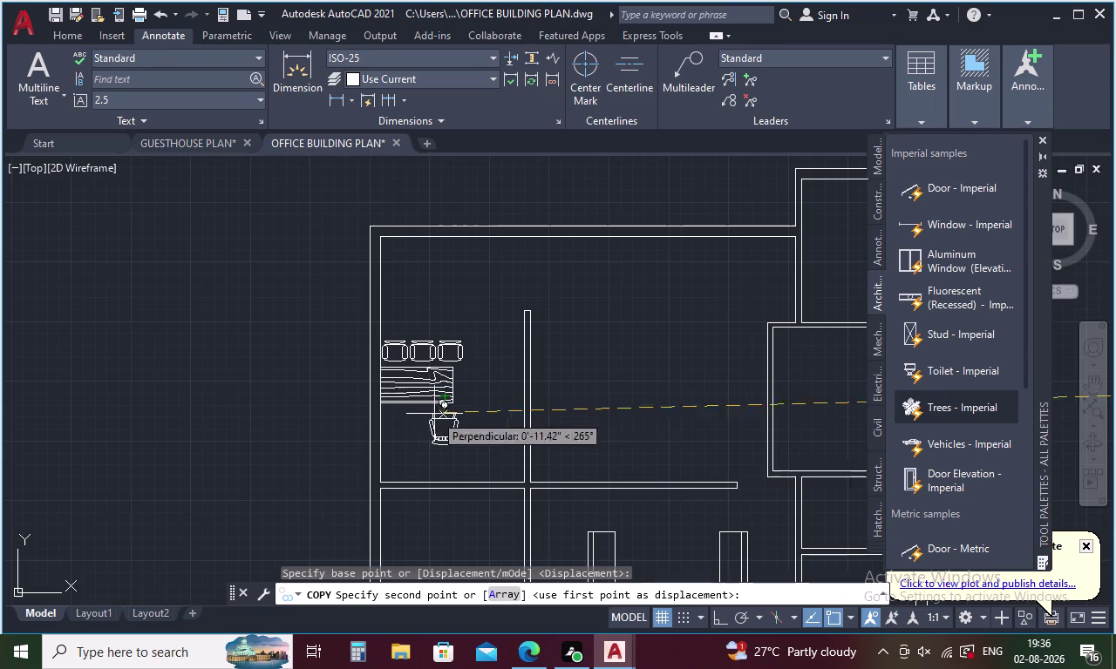
click(416, 413)
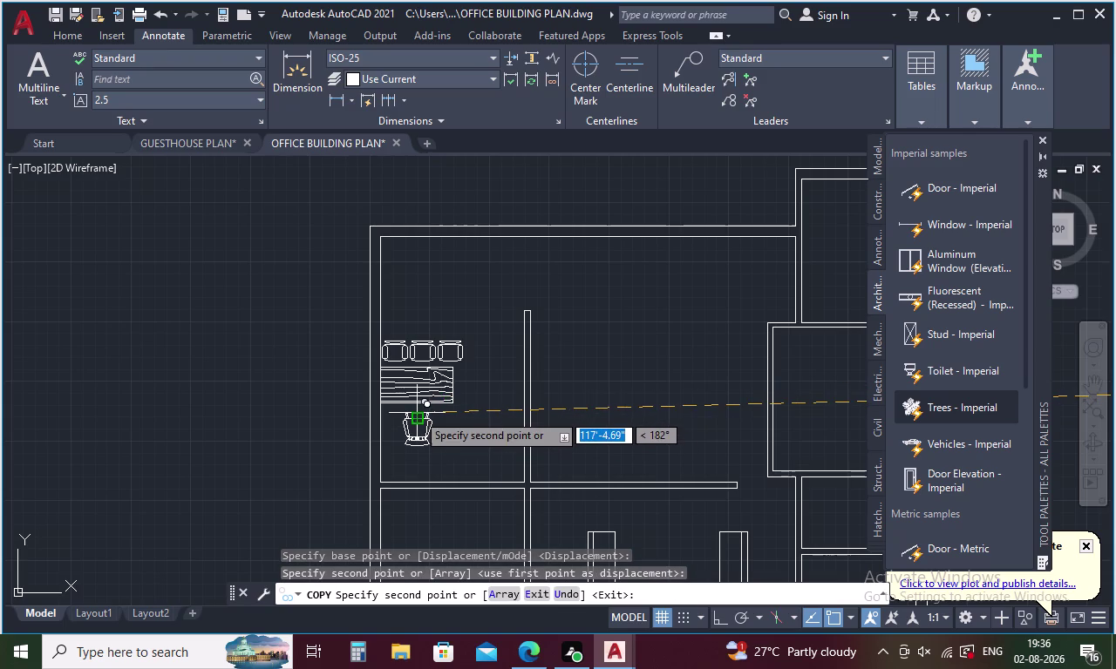
key(Escape)
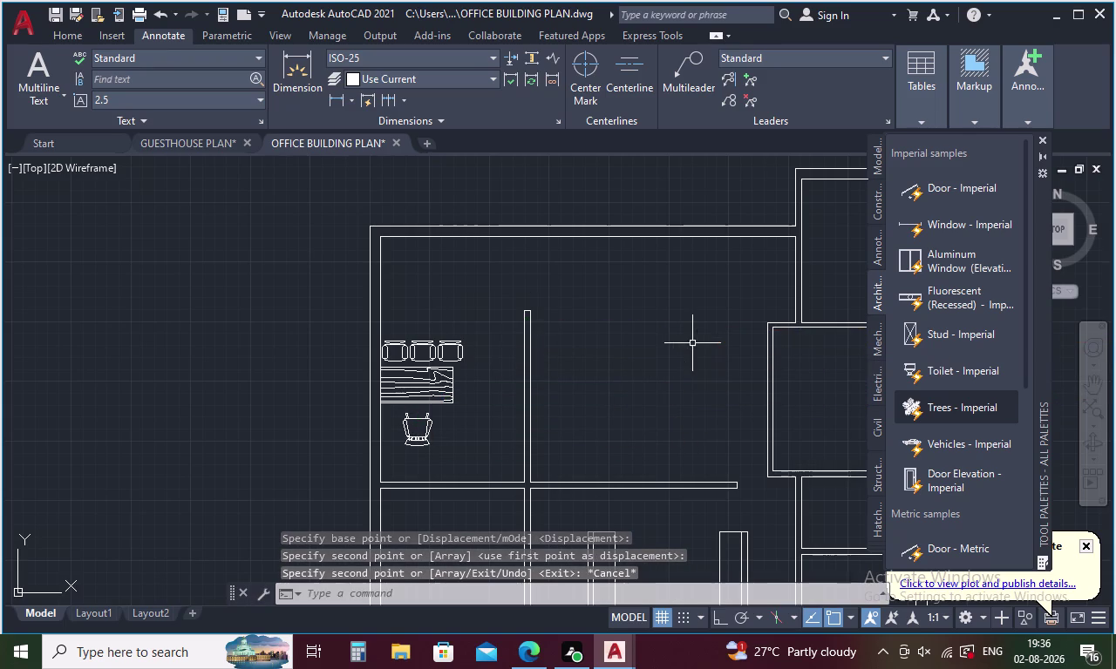
scroll(down, 3)
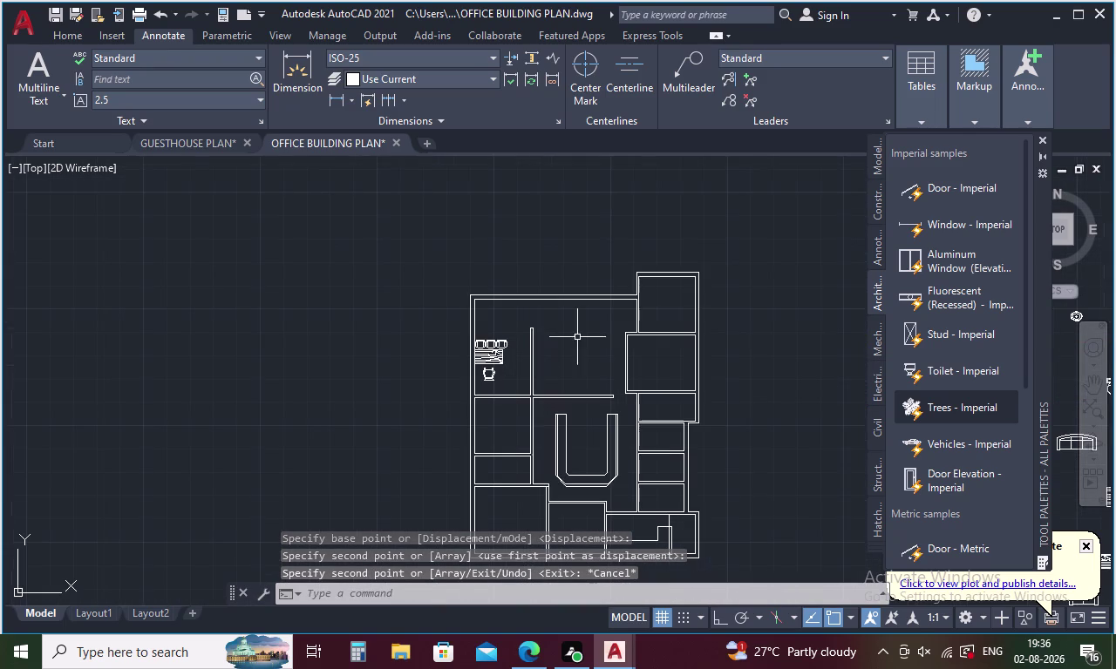
middle_drag(586, 337, 406, 335)
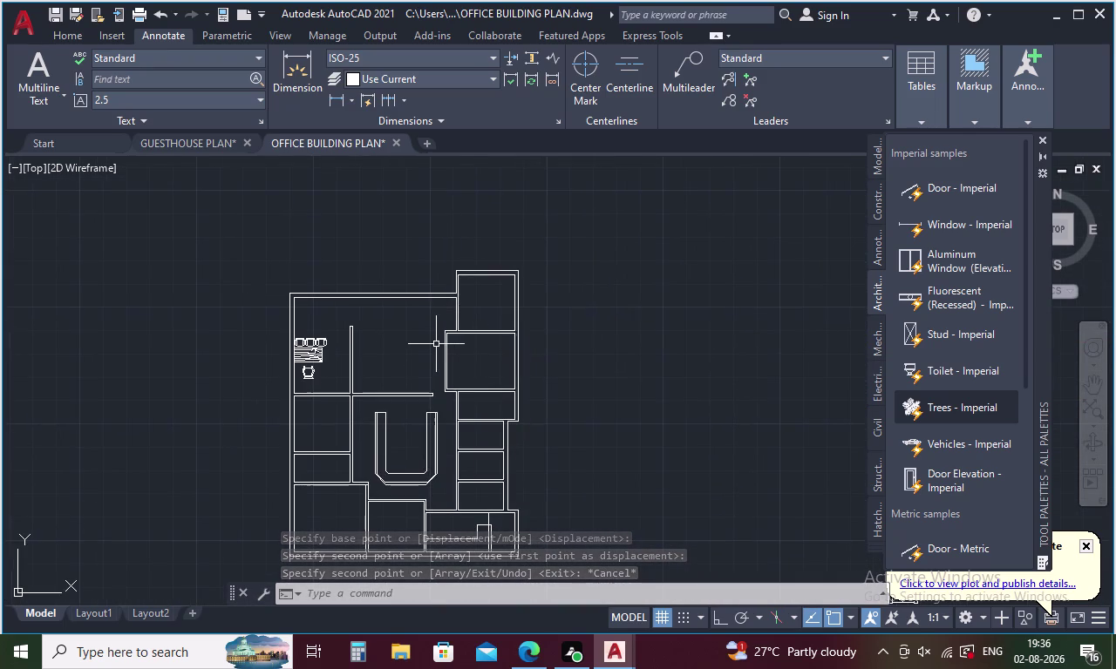
middle_drag(448, 350, 254, 349)
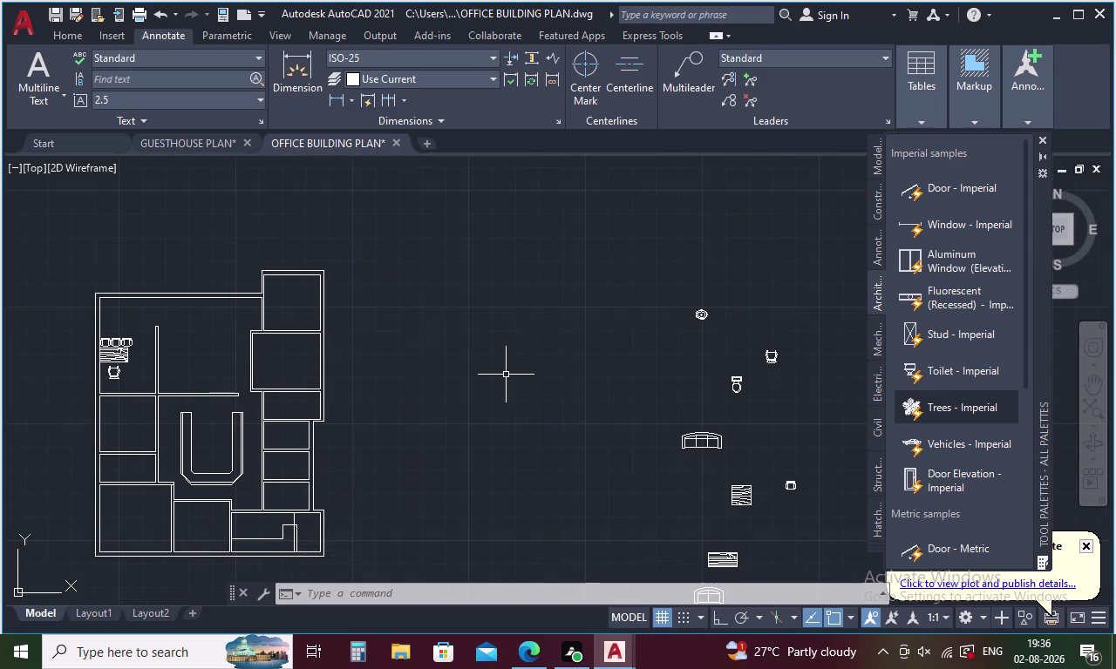
middle_drag(675, 440, 467, 381)
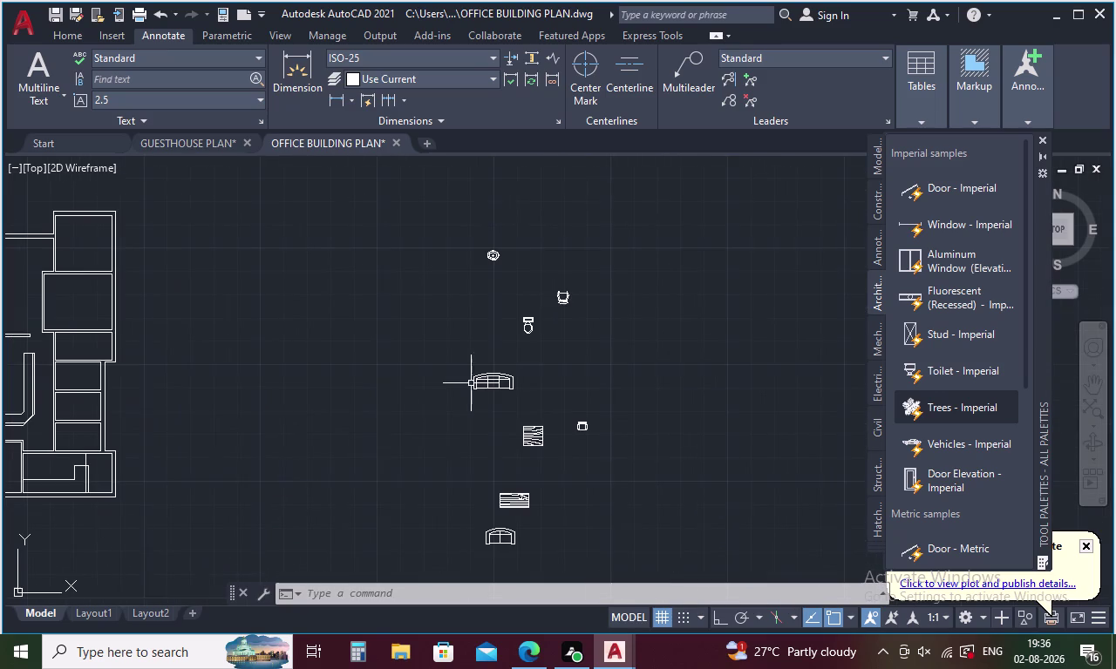
Copy the striped desk block into the neighbouring room beside the first office's desk.
click(542, 440)
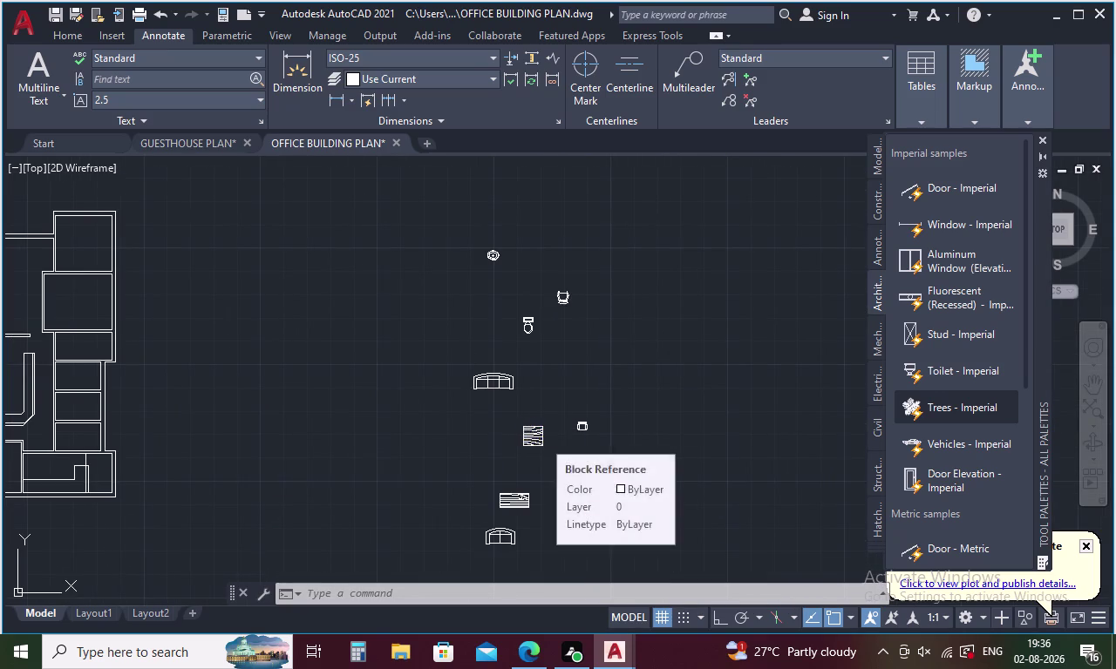
right_click(469, 436)
click(534, 352)
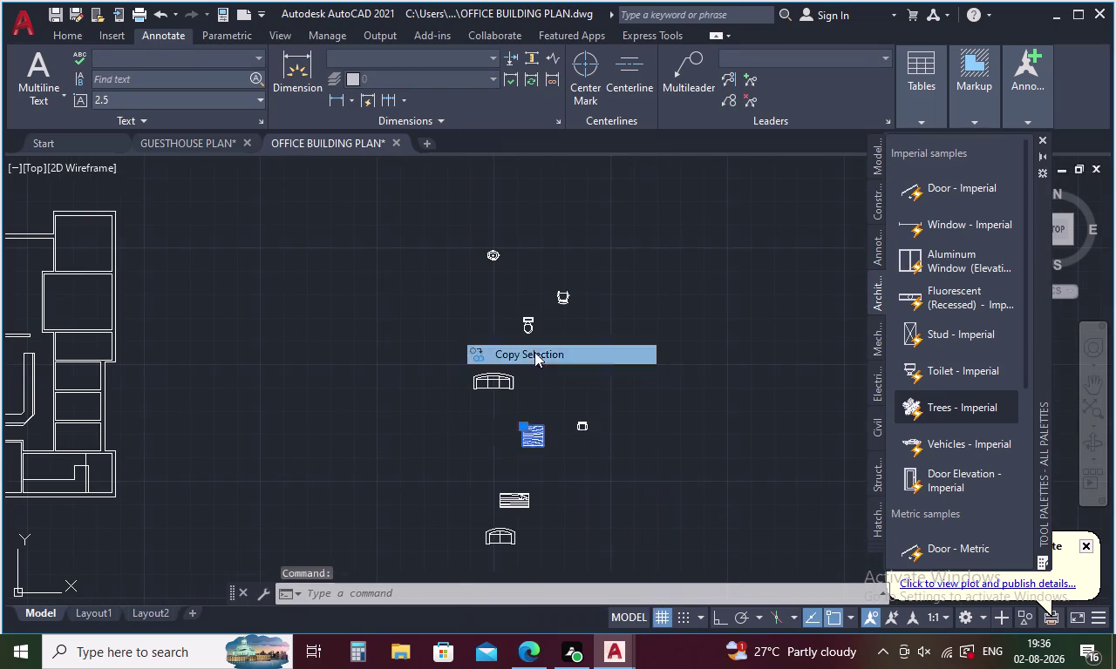
click(525, 449)
scroll(down, 3)
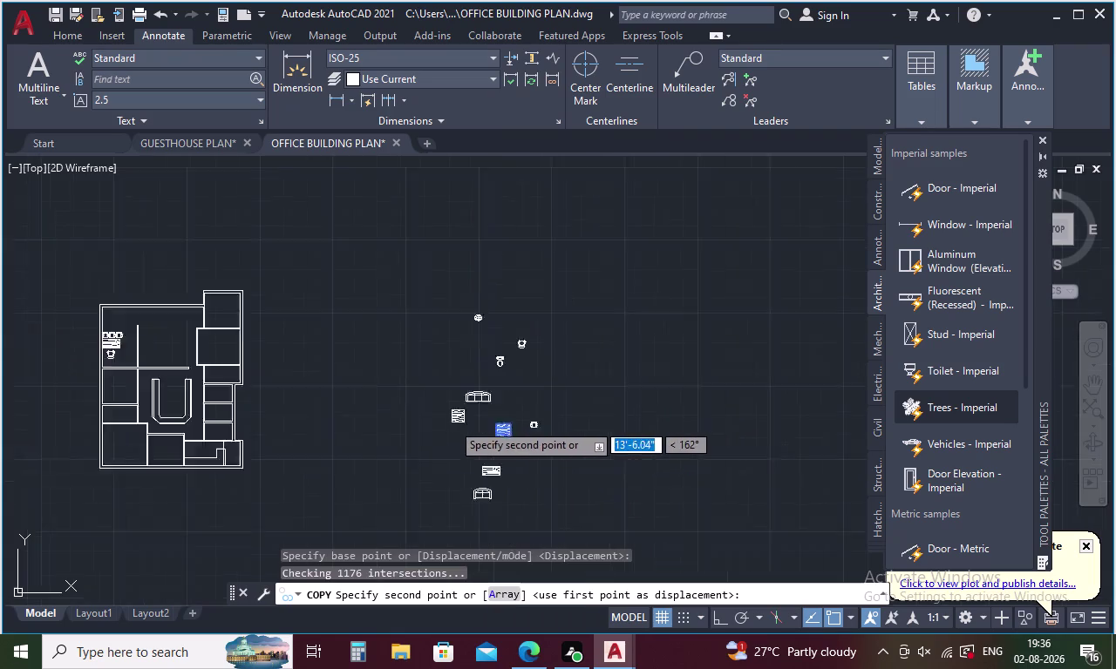
scroll(down, 3)
scroll(up, 3)
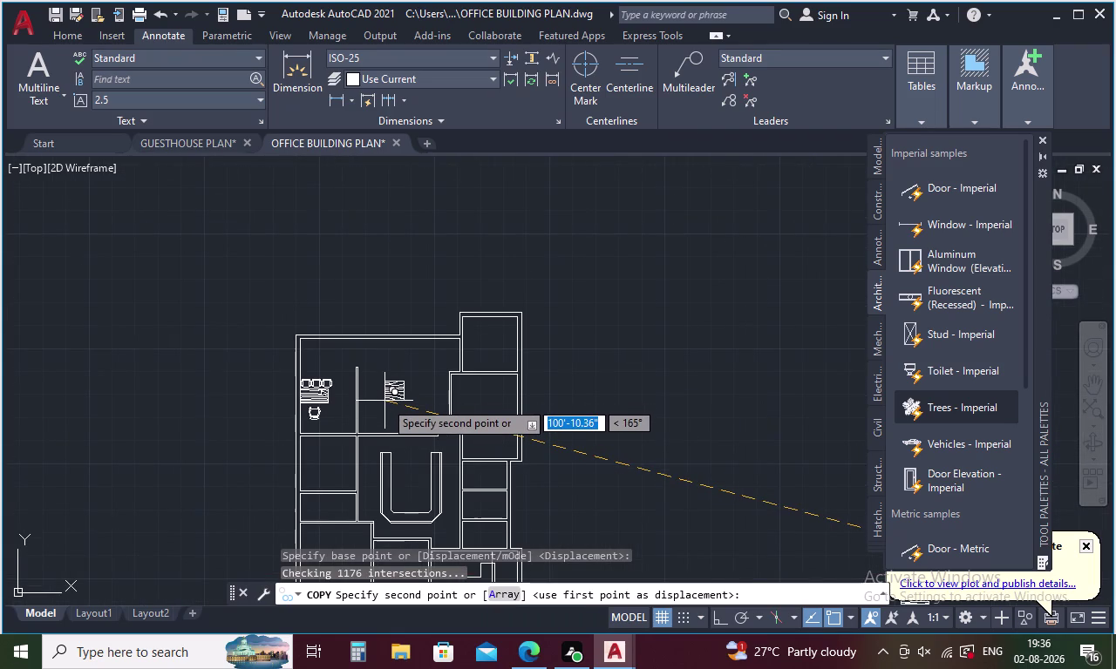
click(385, 401)
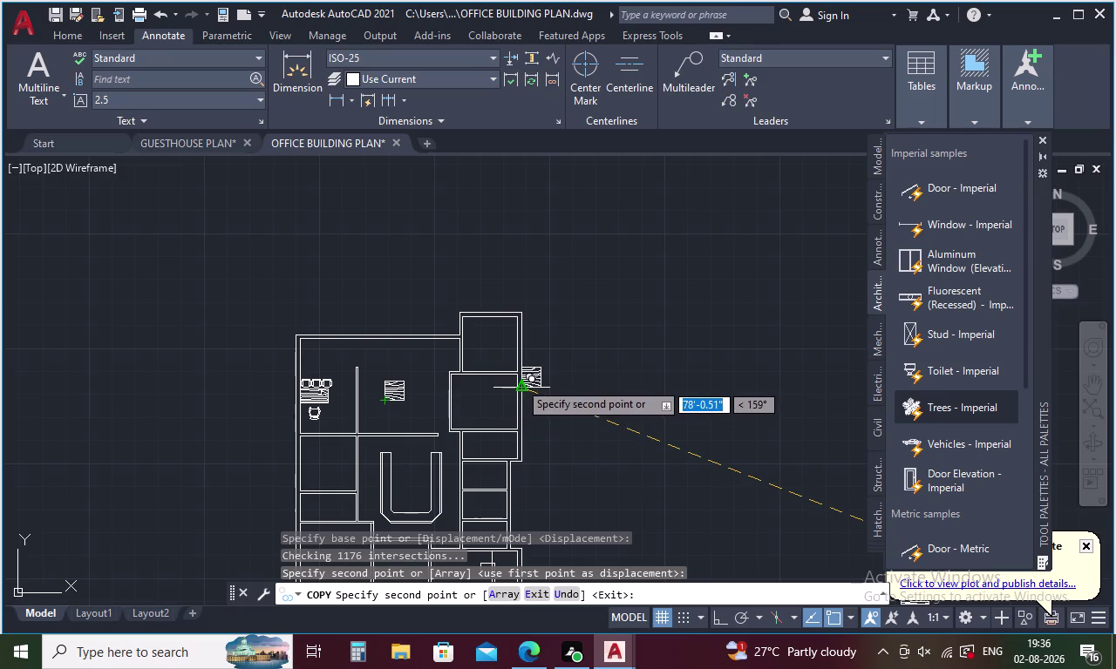
key(Escape)
middle_drag(577, 405, 370, 384)
scroll(down, 3)
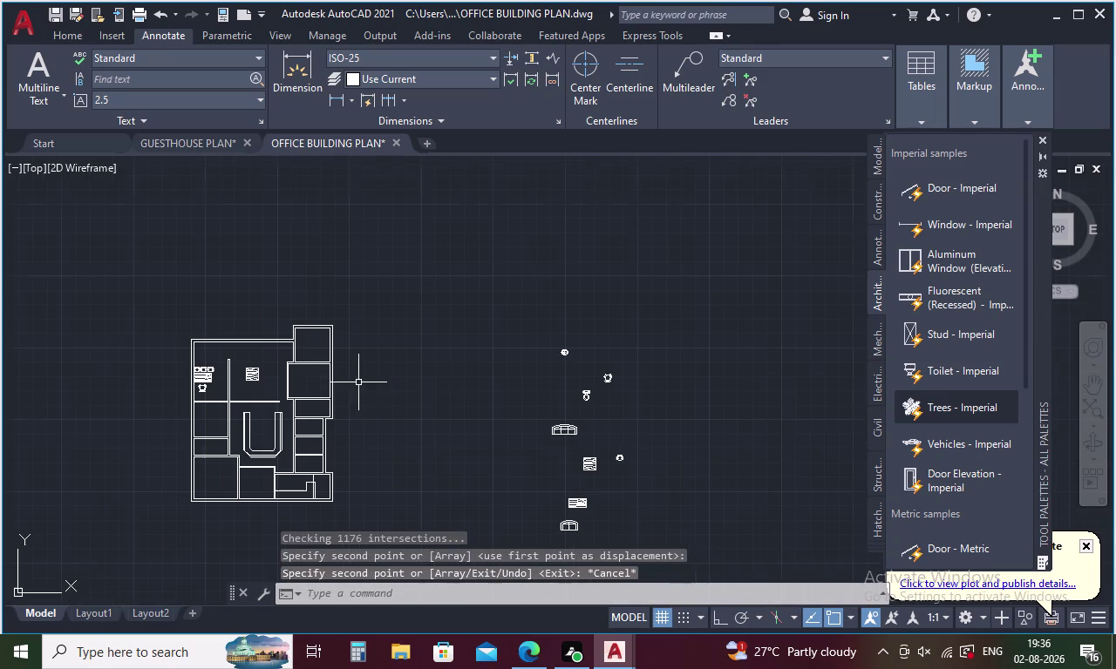
scroll(up, 3)
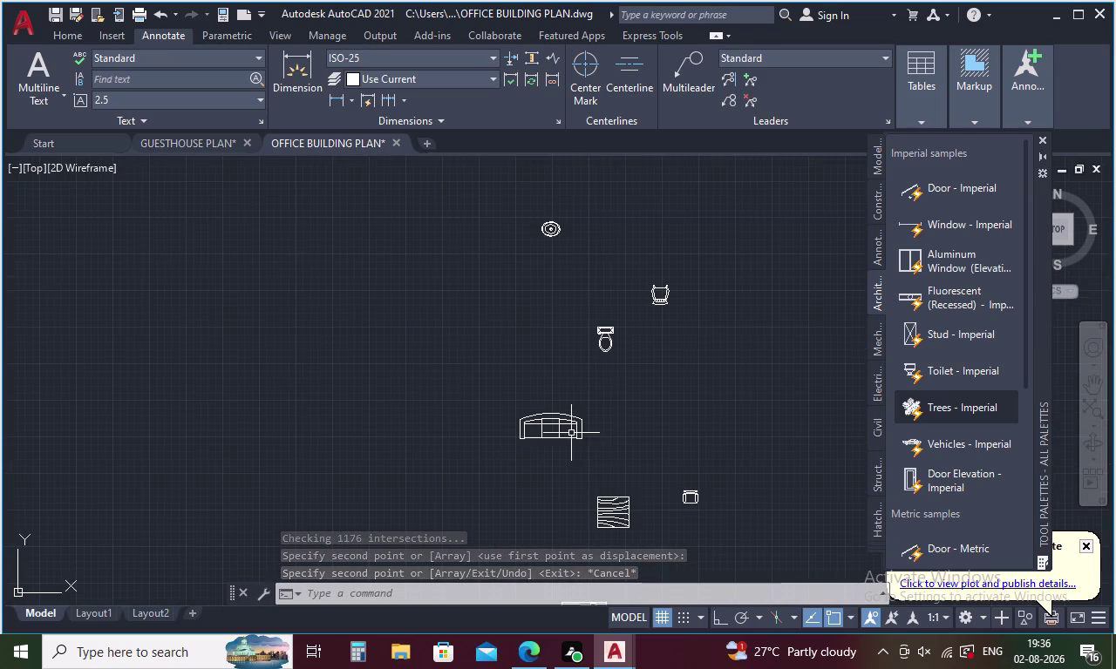
Rotate the curved sofa block 180° with Ortho on.
click(562, 427)
right_click(589, 394)
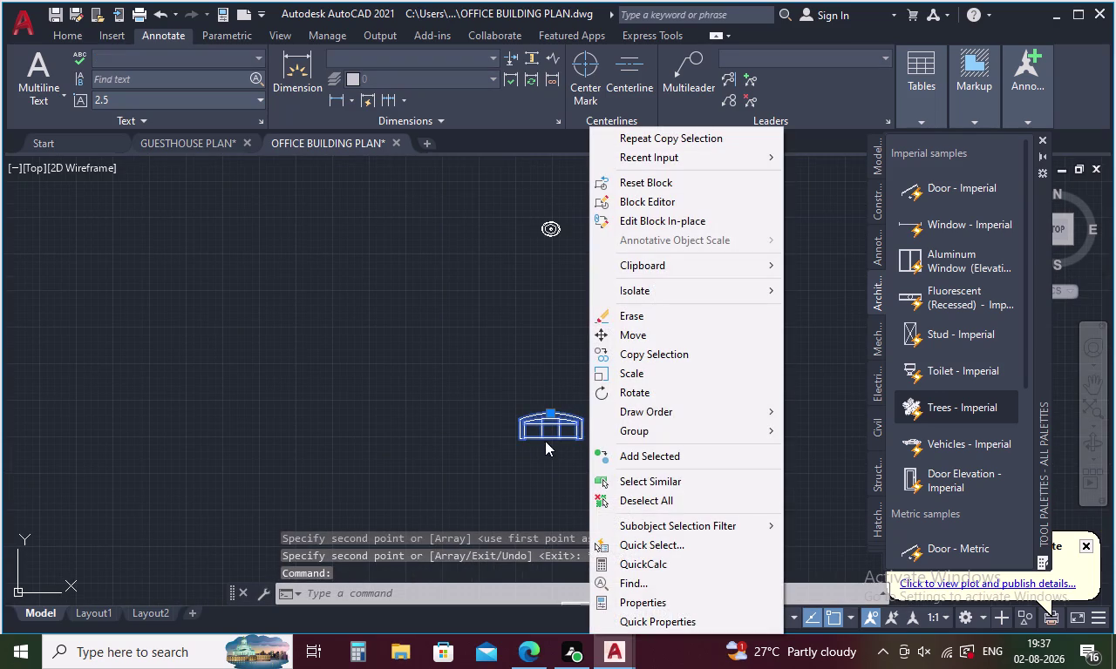
click(623, 394)
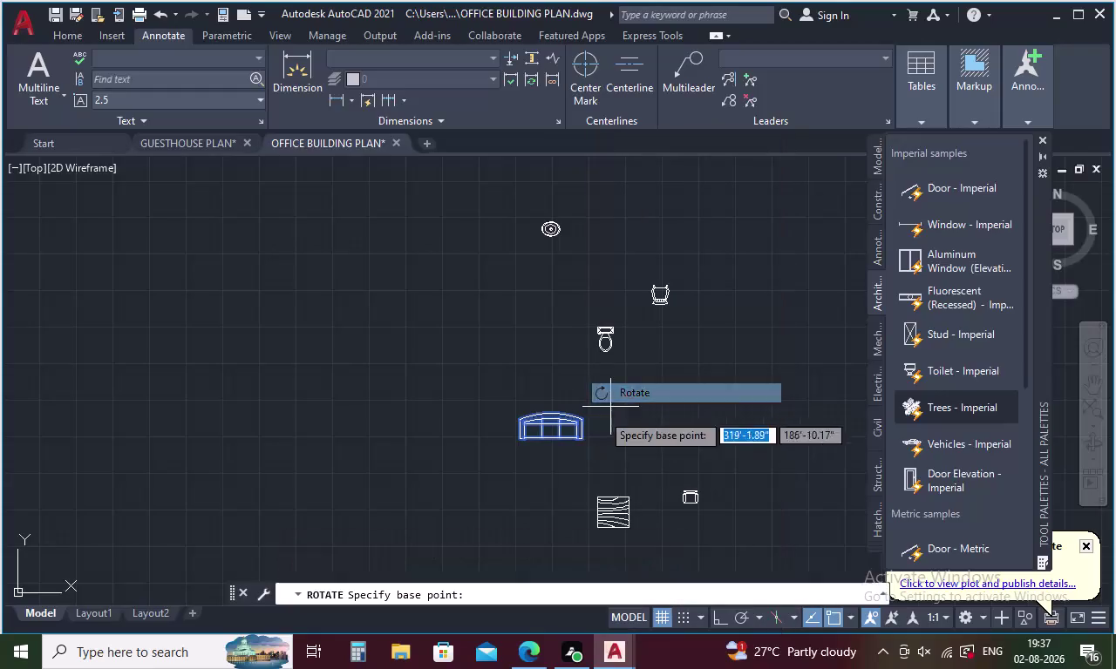
click(526, 444)
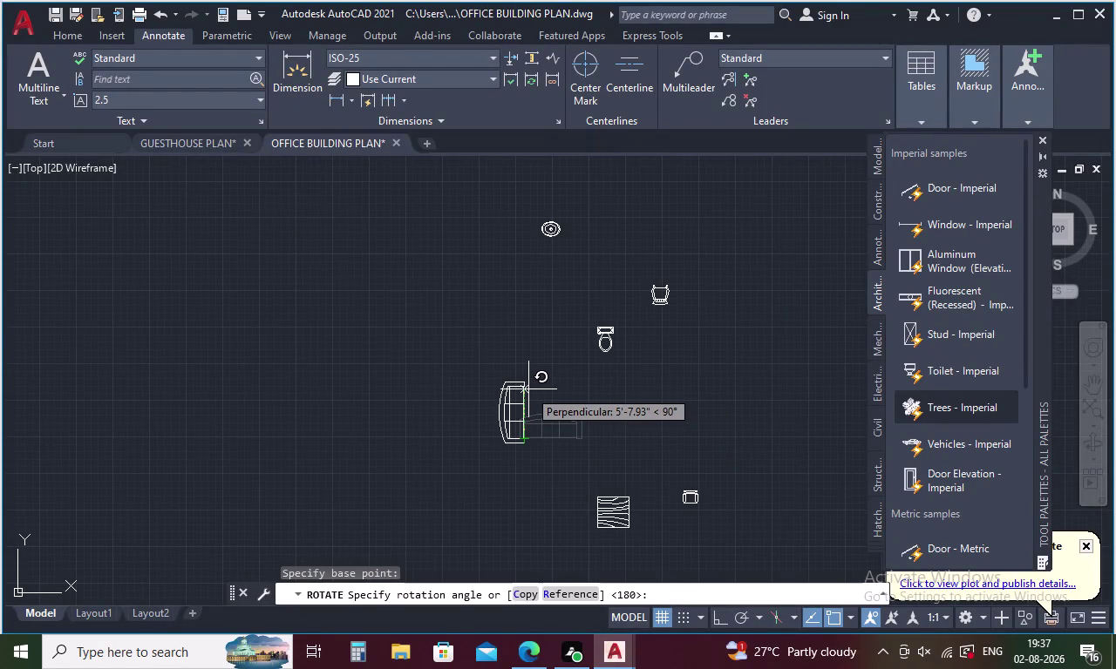
key(F8)
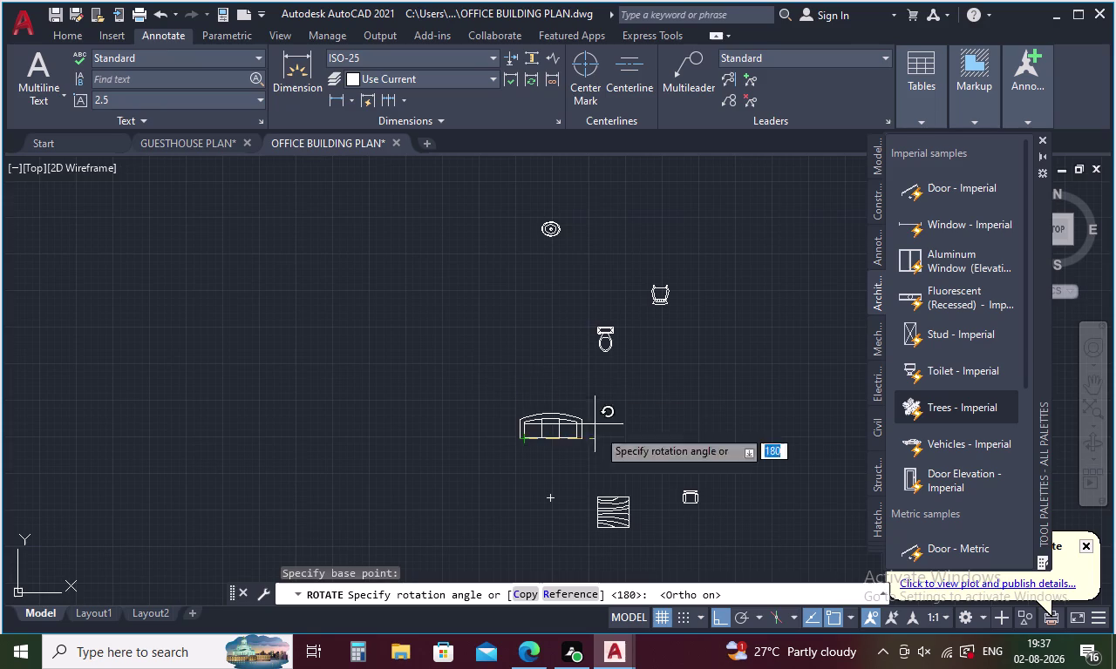
click(441, 446)
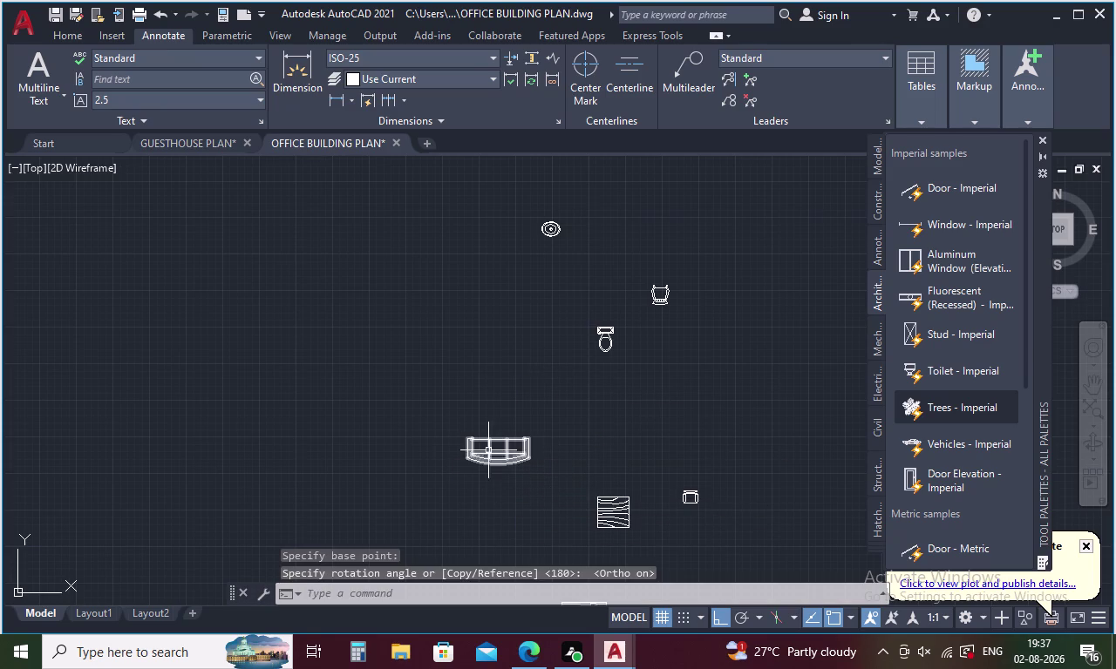
Select the rotated sofa and begin copying it from a base point.
click(500, 454)
right_click(440, 403)
right_click(437, 401)
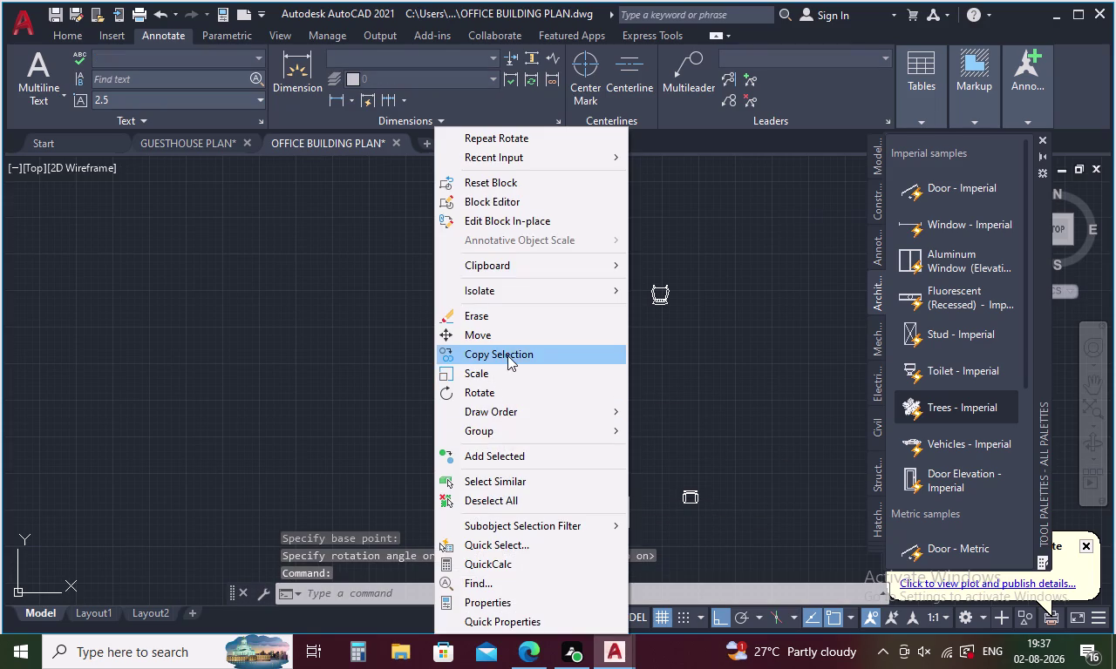
click(508, 355)
click(469, 438)
Drop the sofa copy below the second desk with Ortho off.
scroll(down, 3)
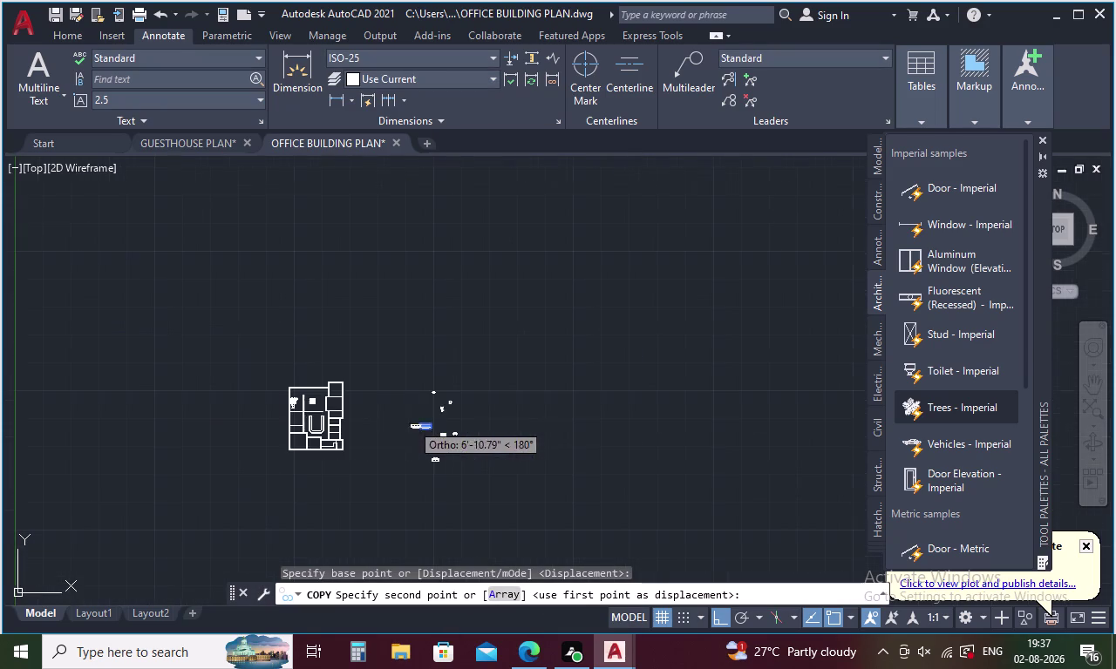
scroll(up, 3)
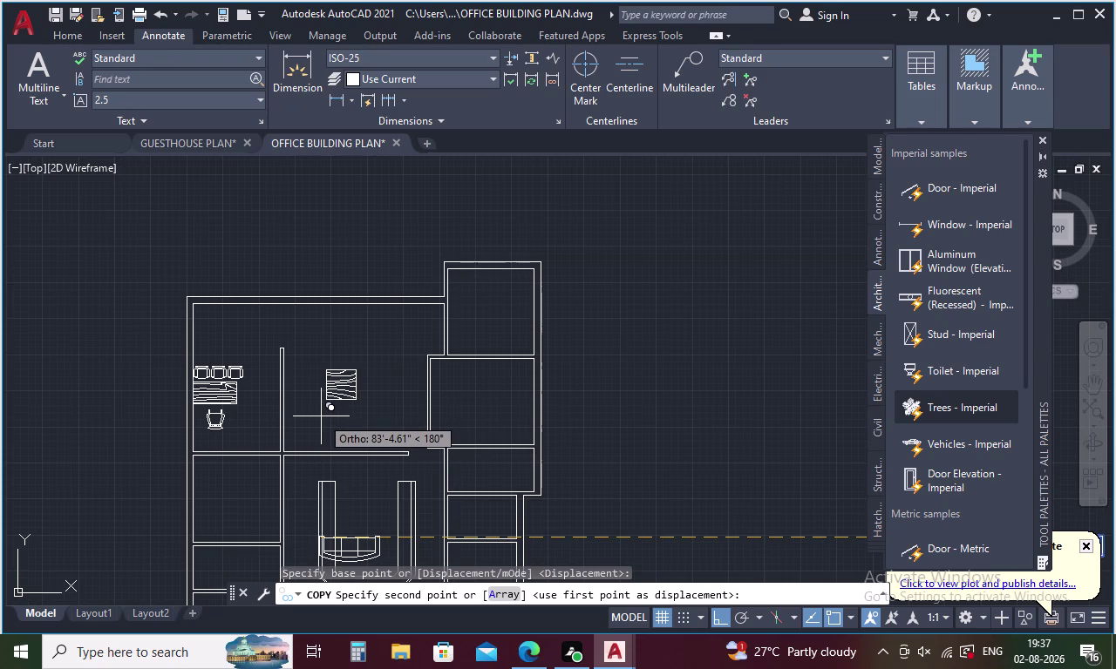
key(F8)
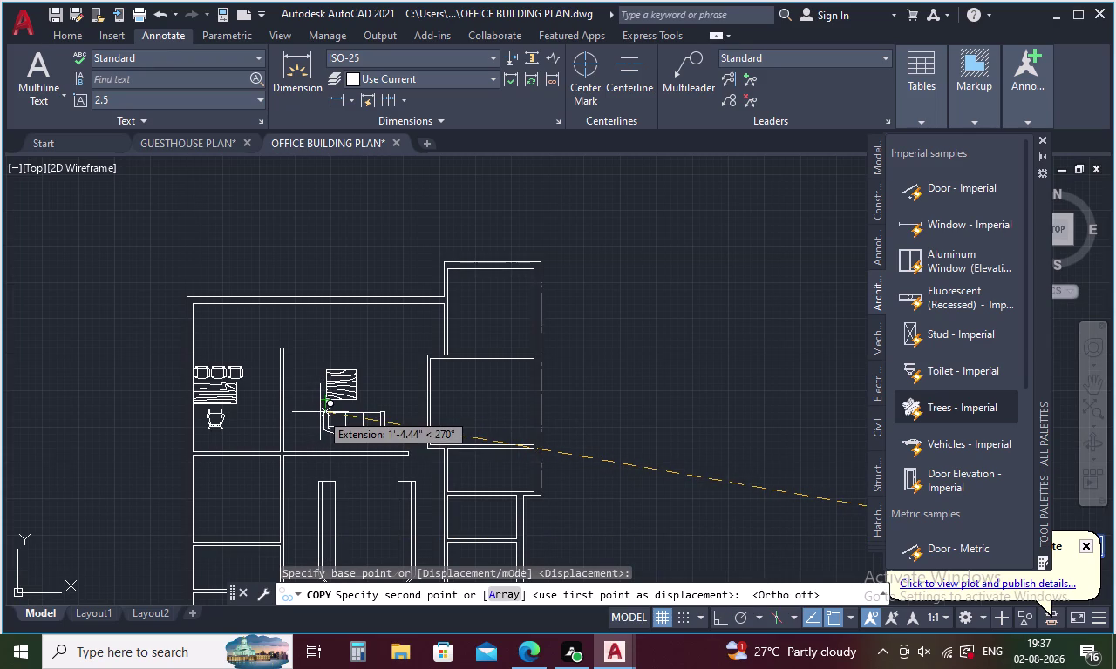
click(313, 411)
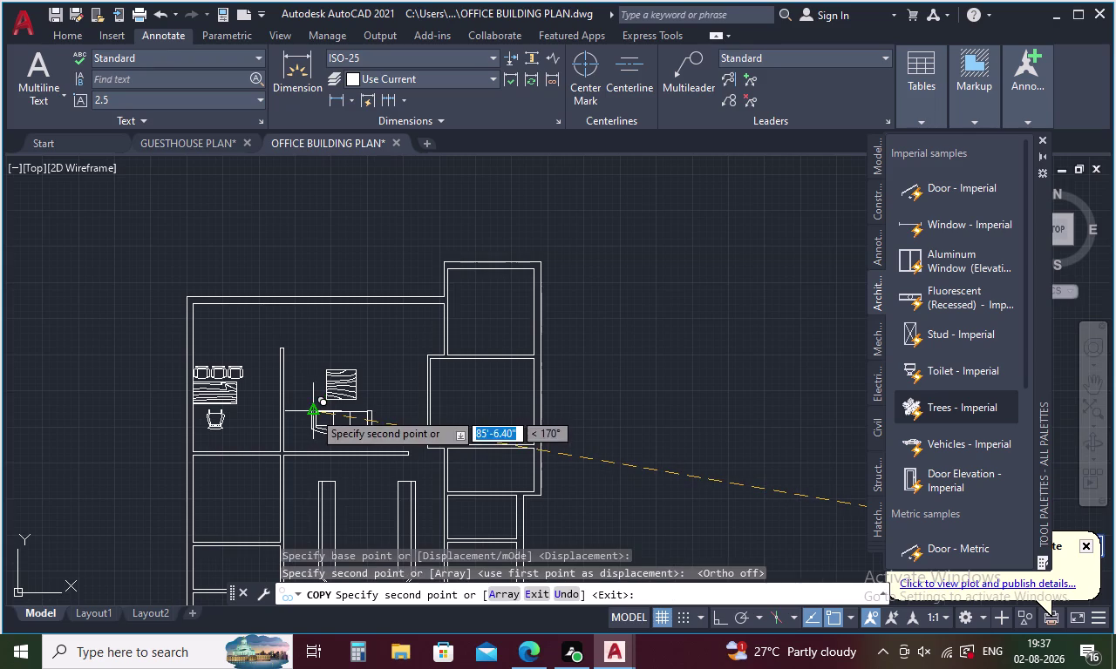
key(Escape)
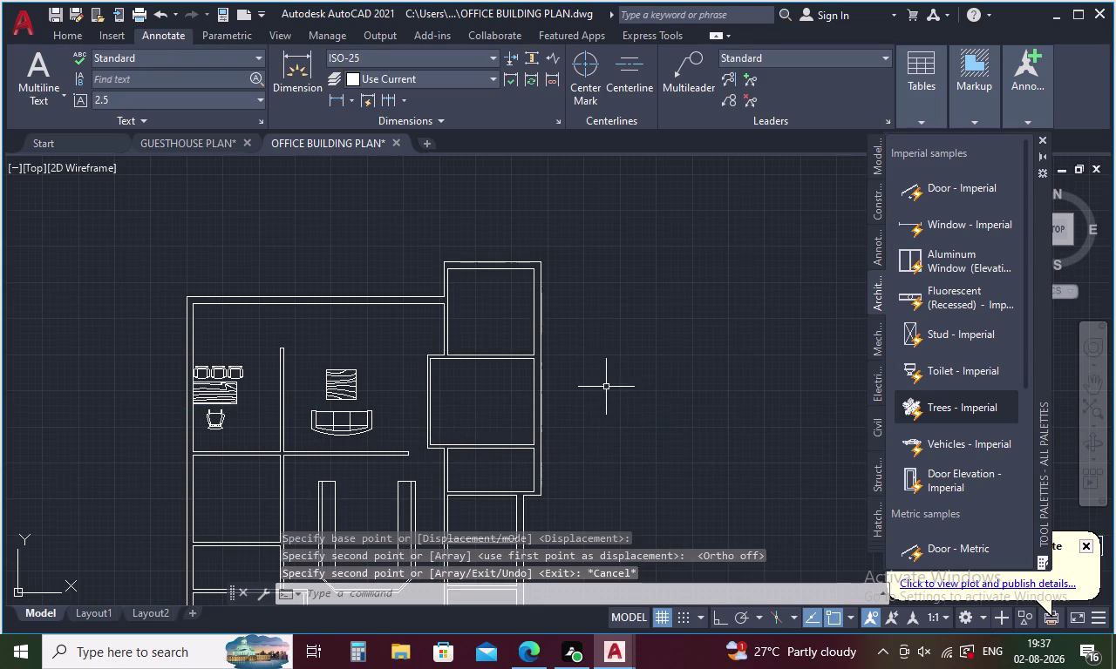
middle_drag(676, 400, 399, 379)
scroll(down, 3)
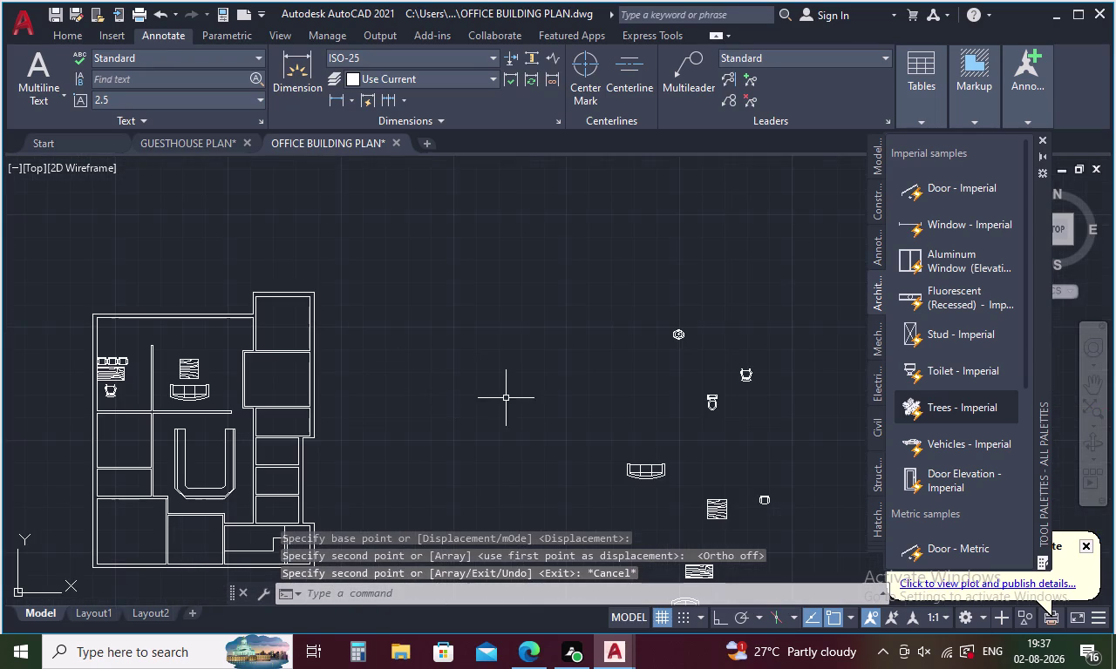
Copy the small chair block from the loose furniture to beside the second desk.
click(767, 493)
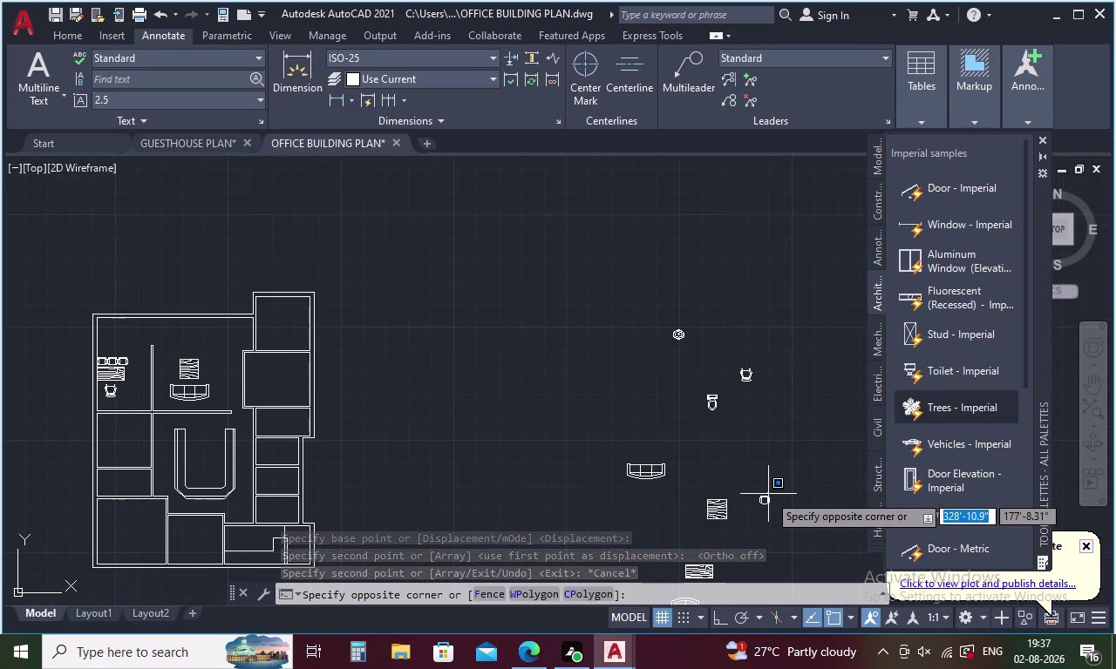
click(753, 507)
right_click(700, 446)
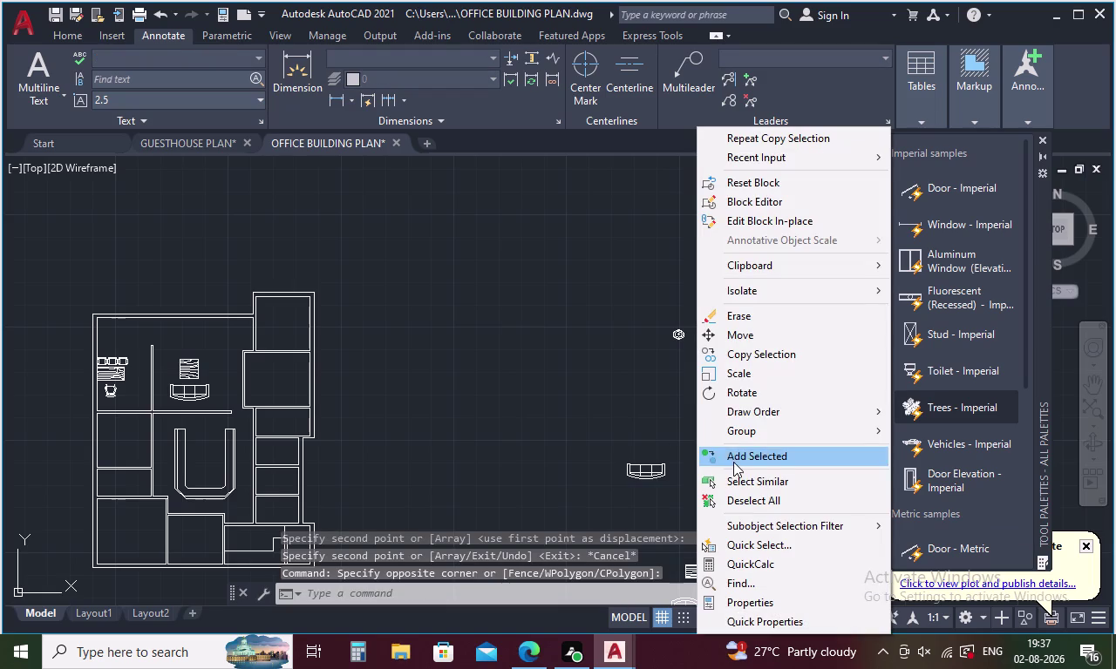
click(752, 355)
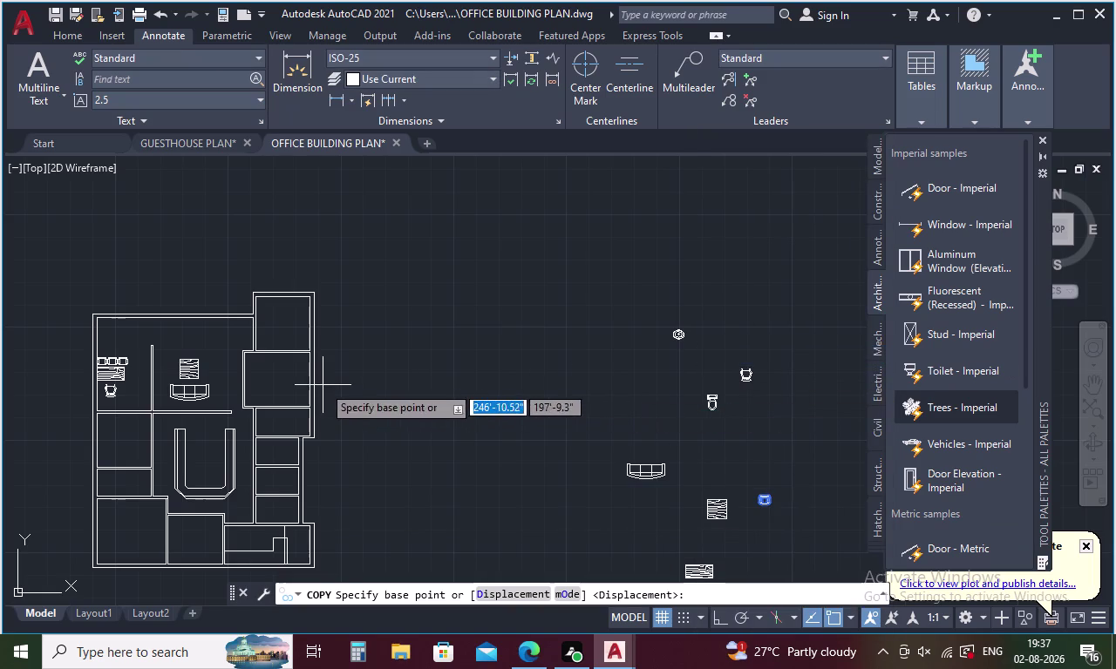
click(760, 511)
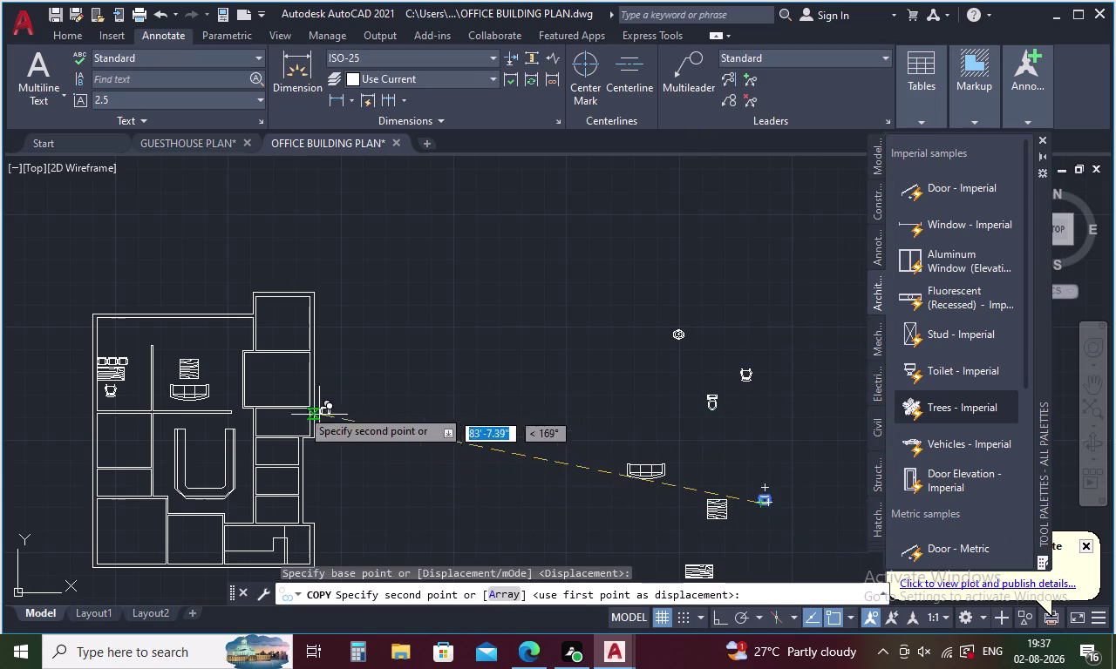
click(219, 373)
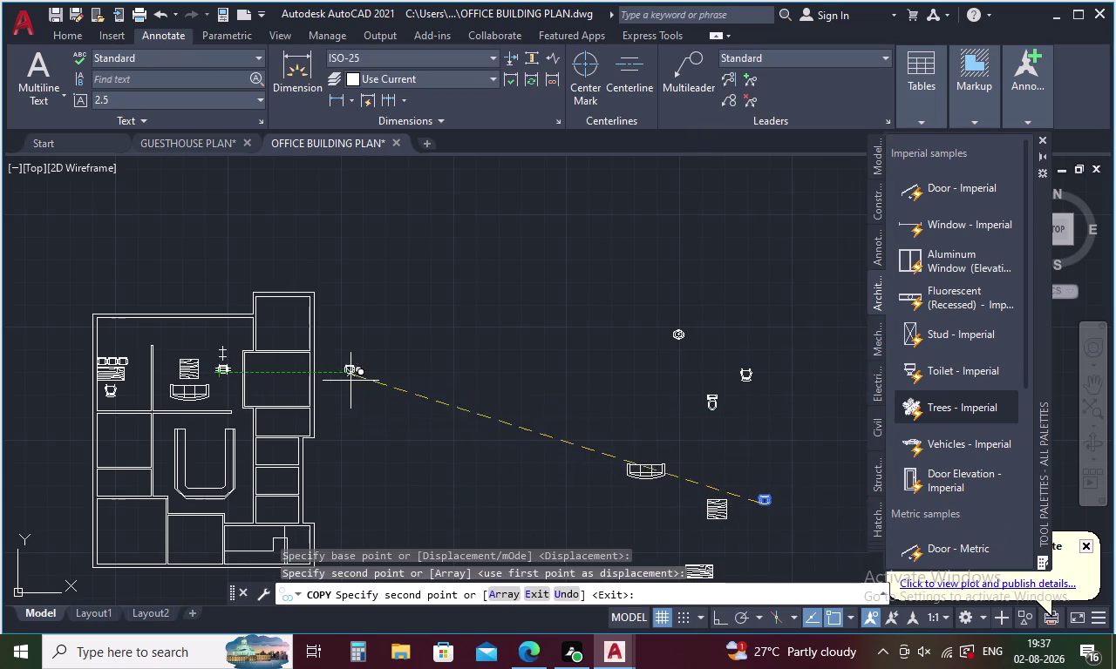
key(Escape)
scroll(up, 3)
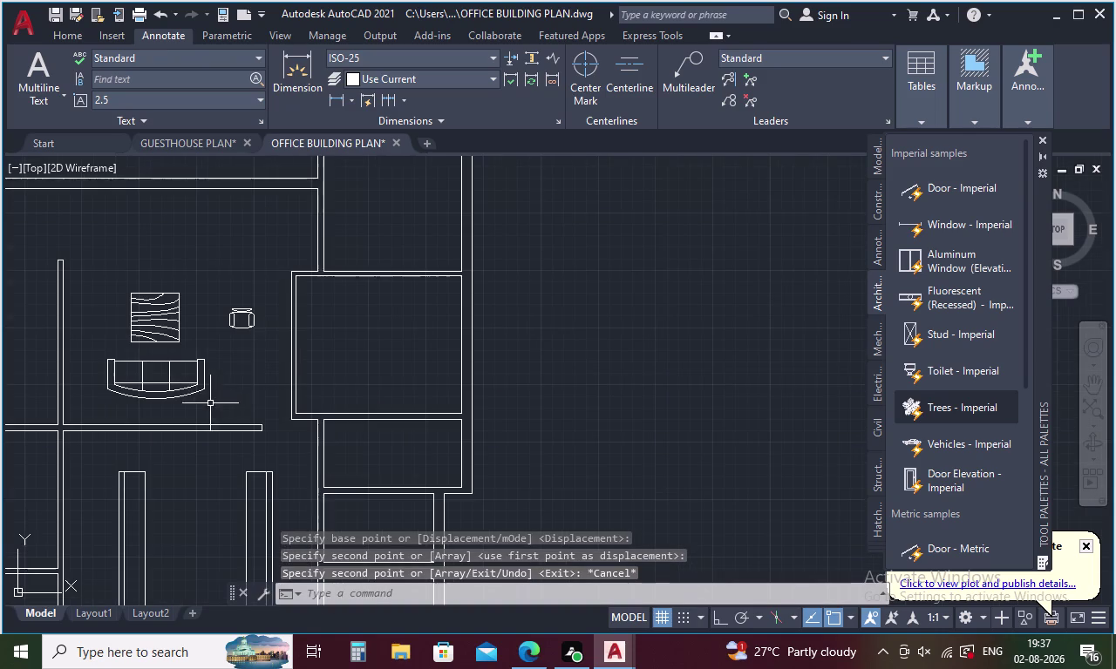
Rotate the new chair 90° with Ortho on.
click(249, 319)
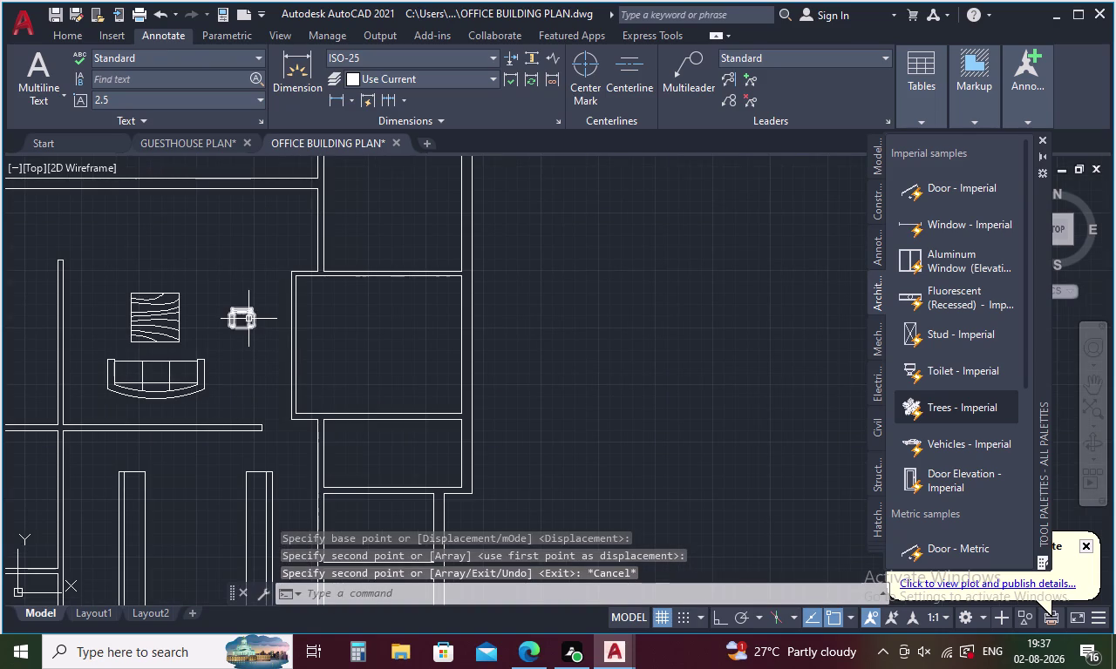
right_click(262, 379)
click(300, 393)
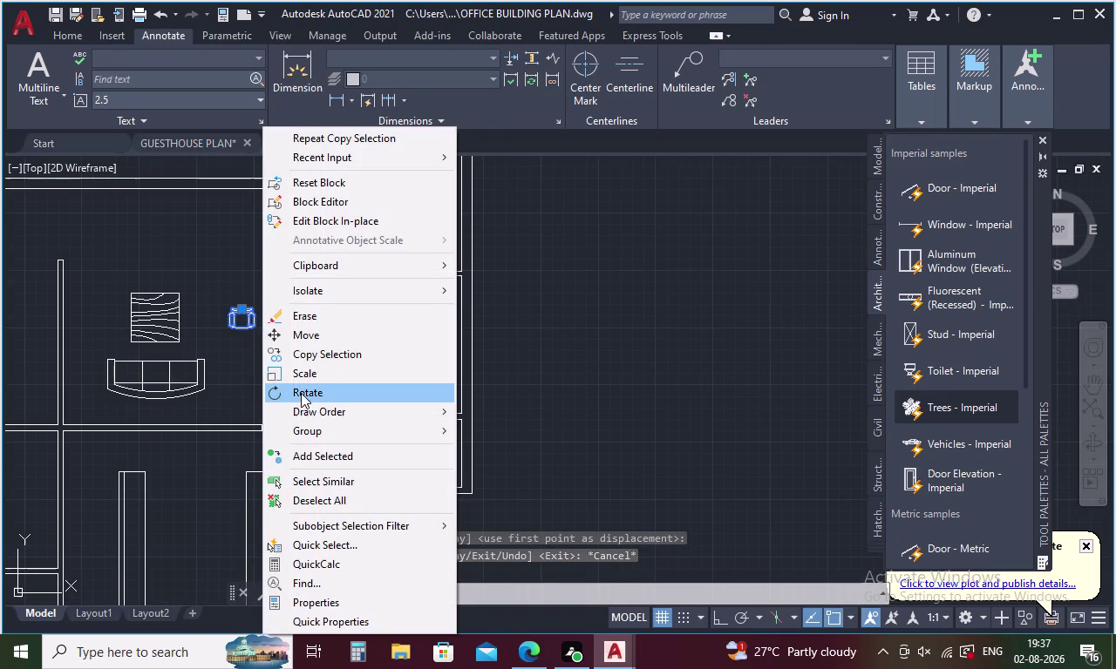
click(253, 326)
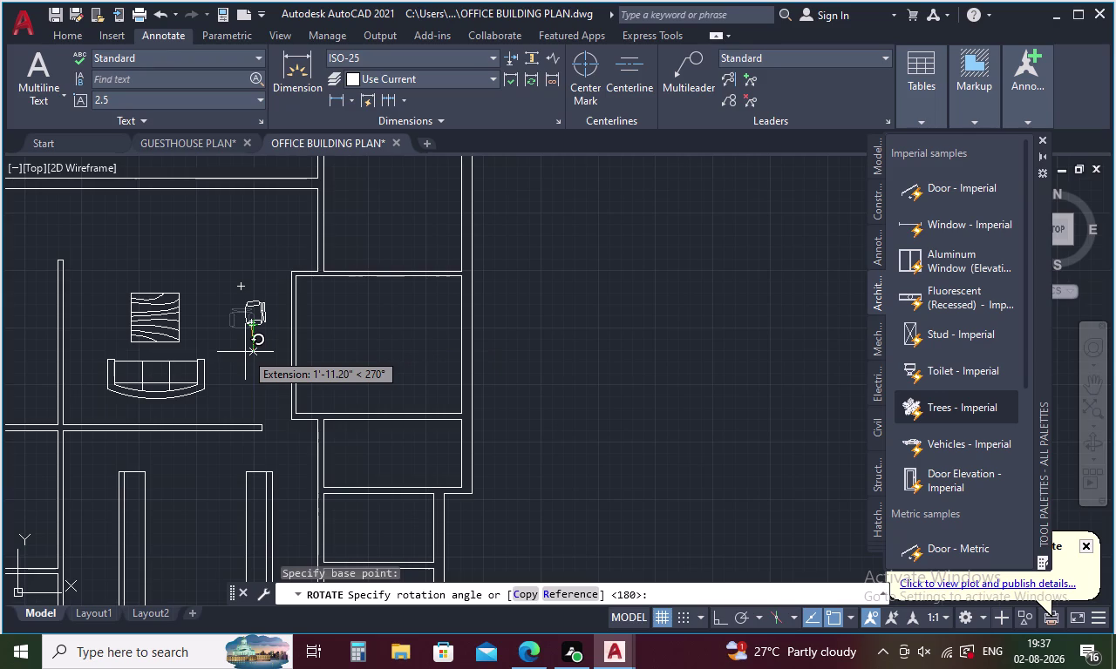
key(F8)
click(243, 354)
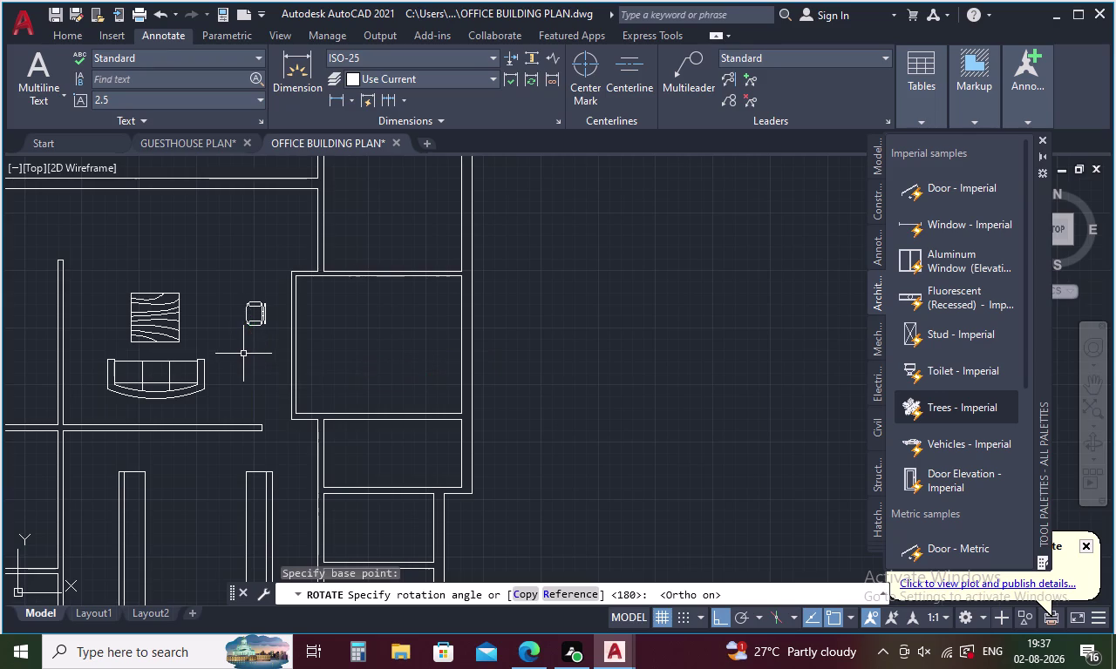
Scale the rotated chair up from a fixed base point.
click(266, 318)
right_click(265, 319)
right_click(264, 318)
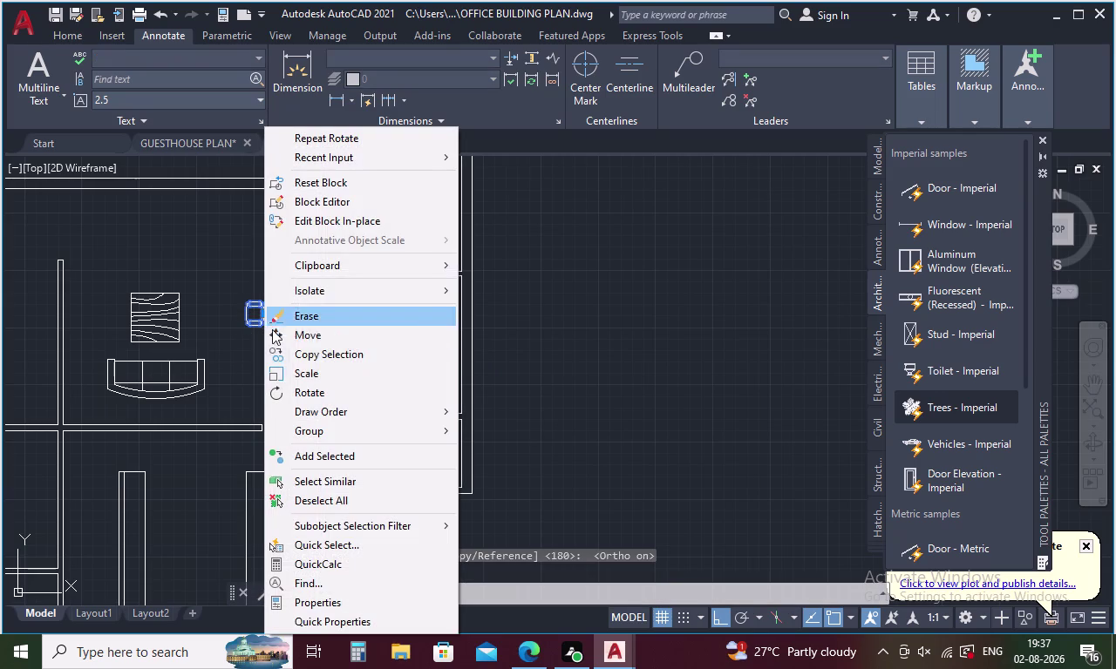
click(307, 370)
click(257, 308)
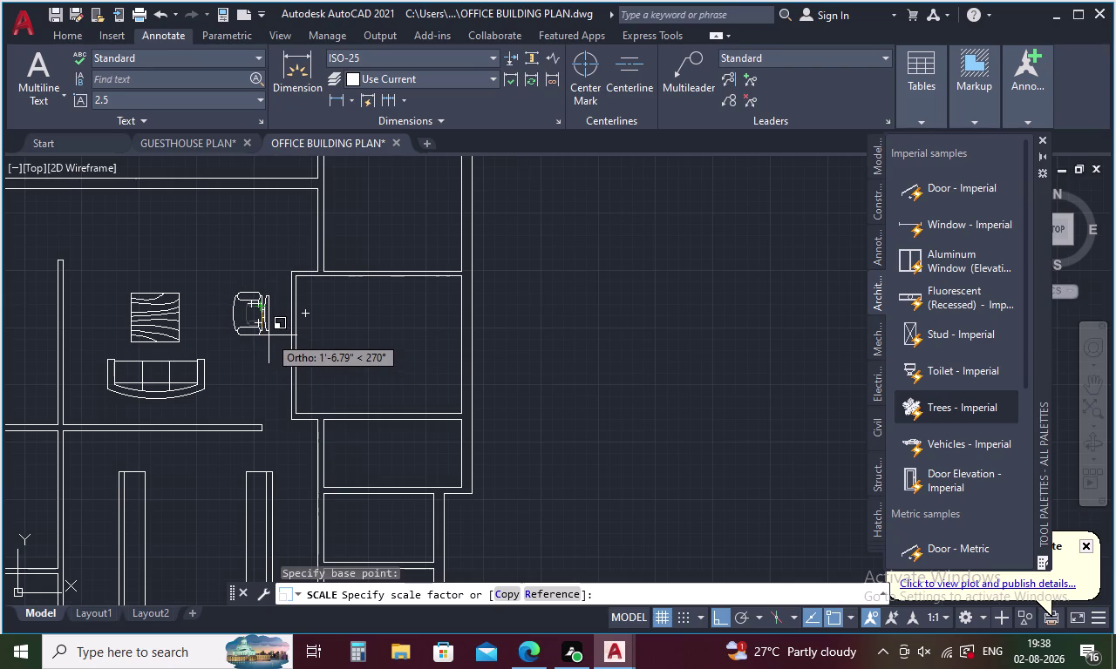
click(268, 336)
Move the enlarged chair against the desk's right side.
click(257, 326)
right_click(262, 323)
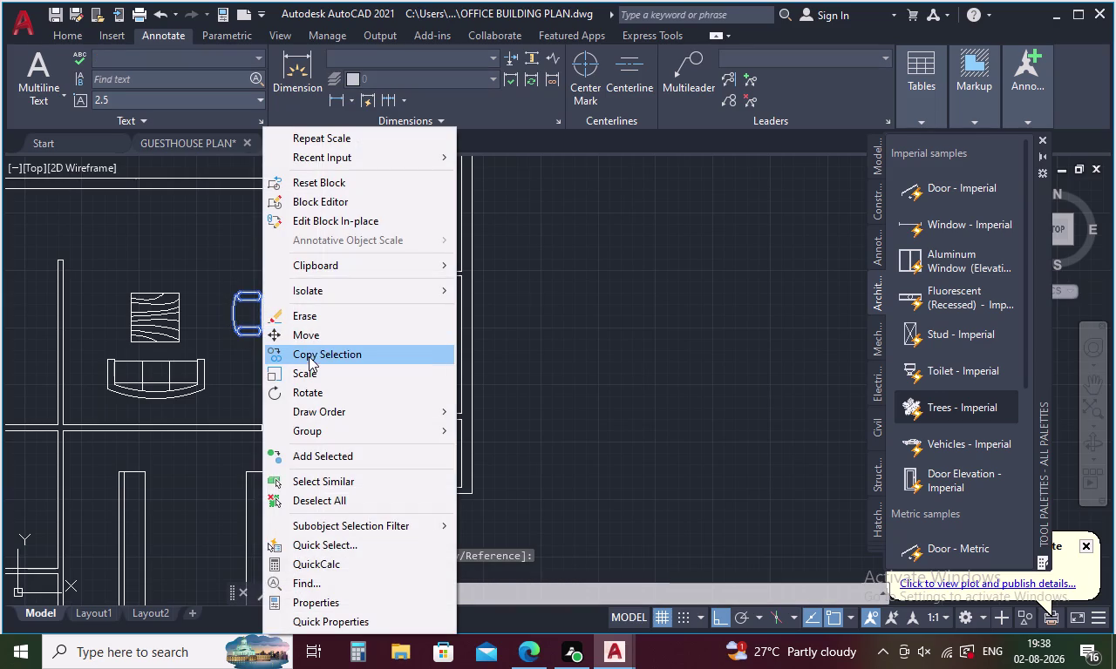
click(305, 339)
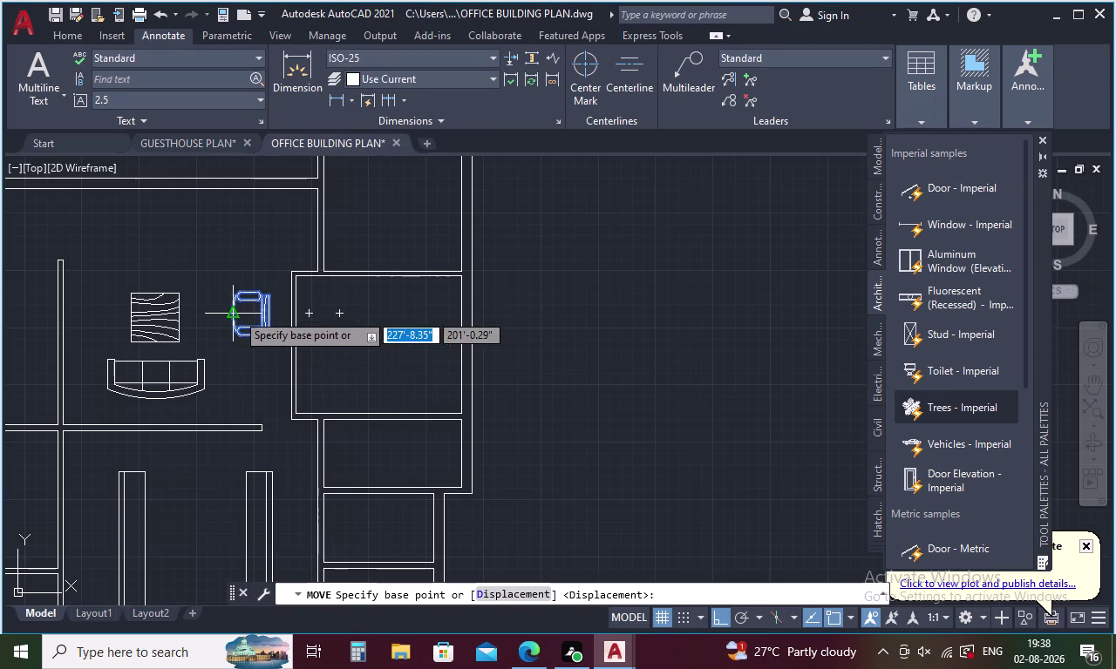
click(236, 312)
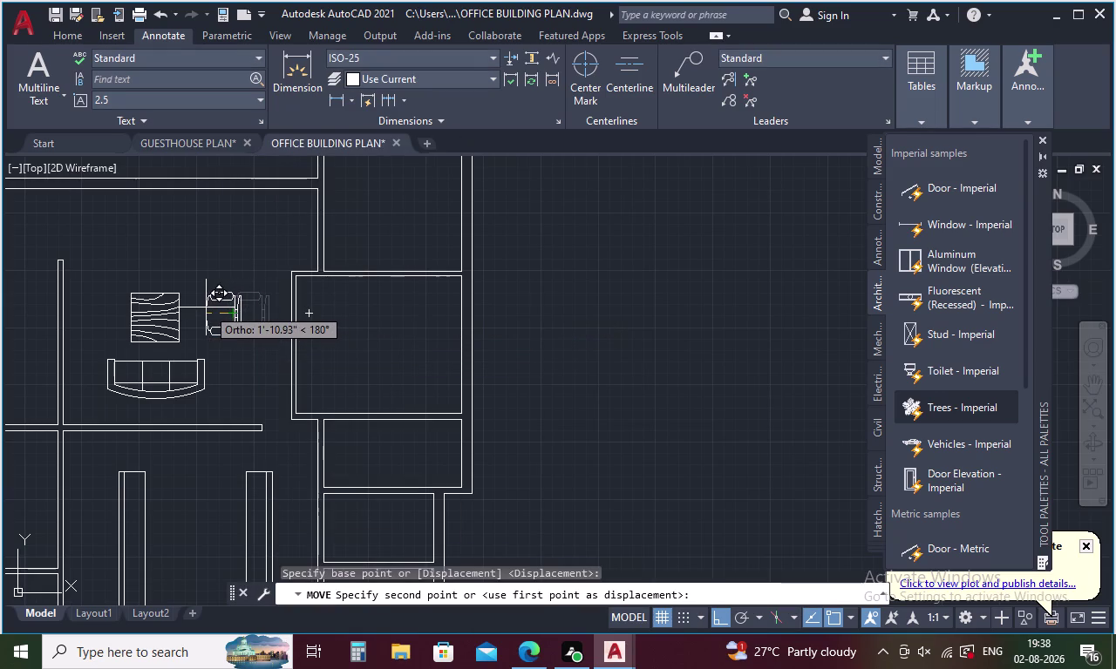
click(204, 308)
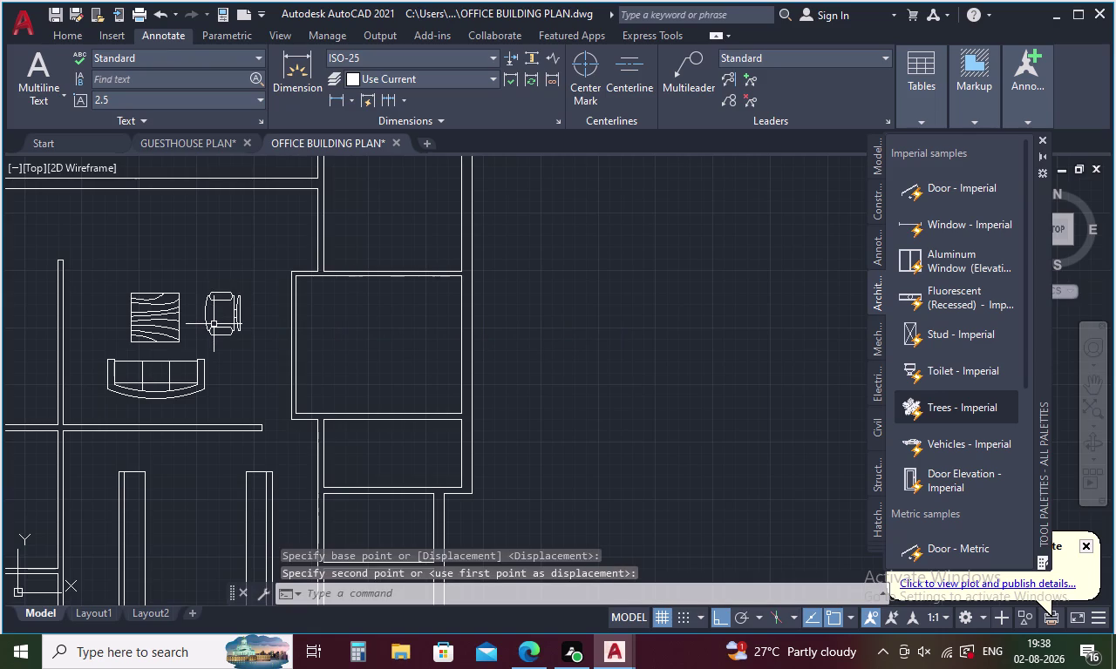
click(213, 326)
right_click(262, 312)
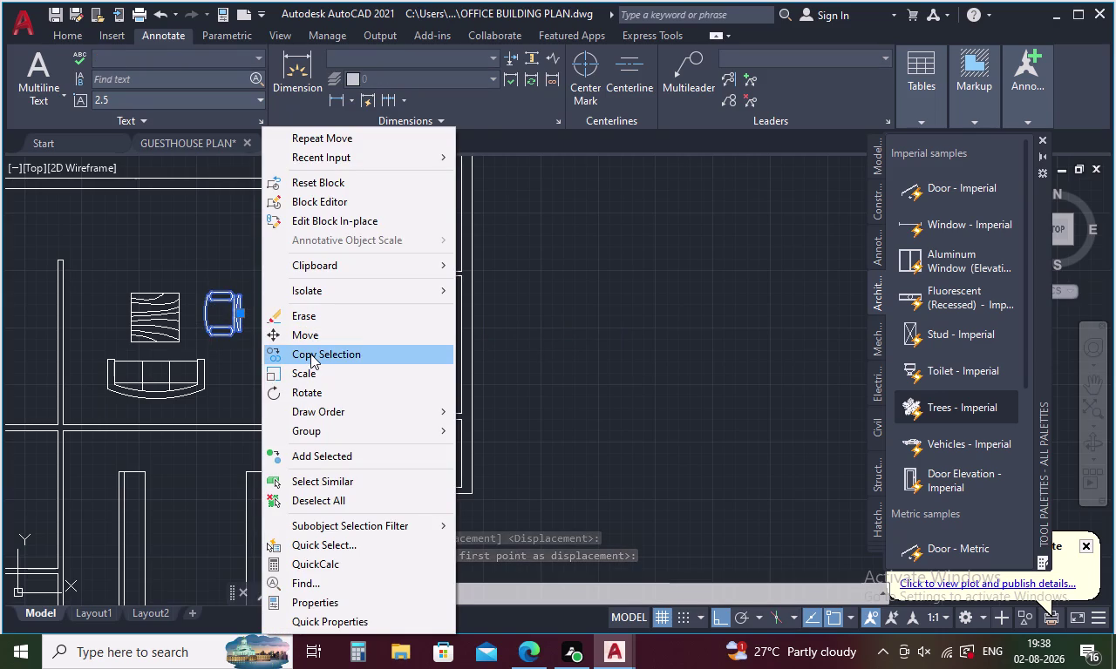
Copy the chair to the left side of the desk.
click(310, 354)
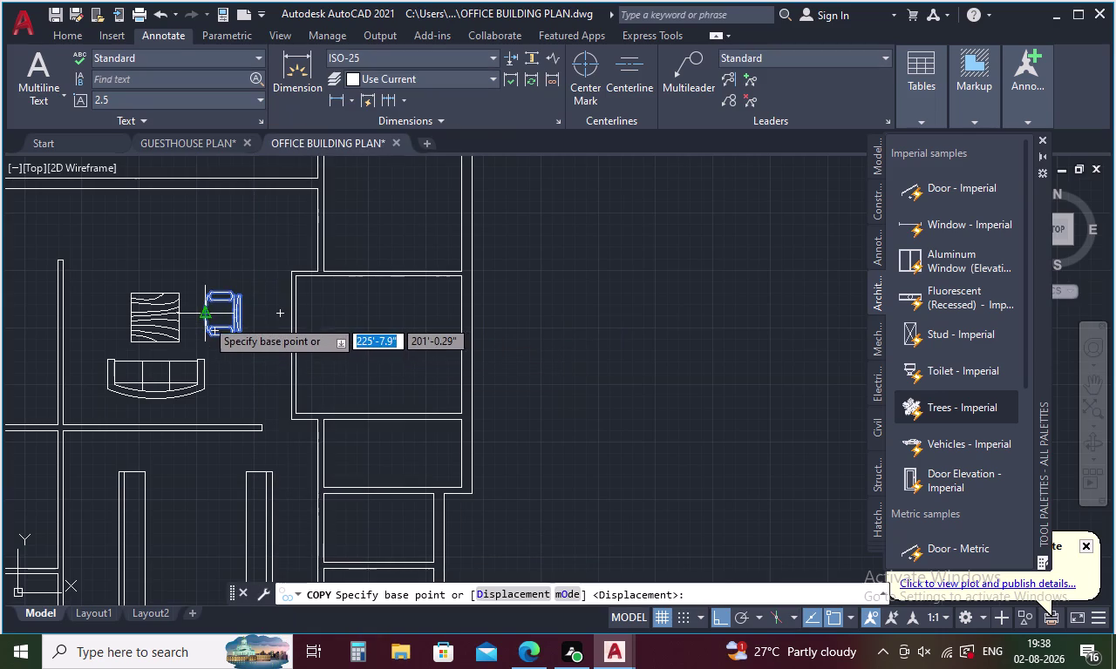
click(203, 311)
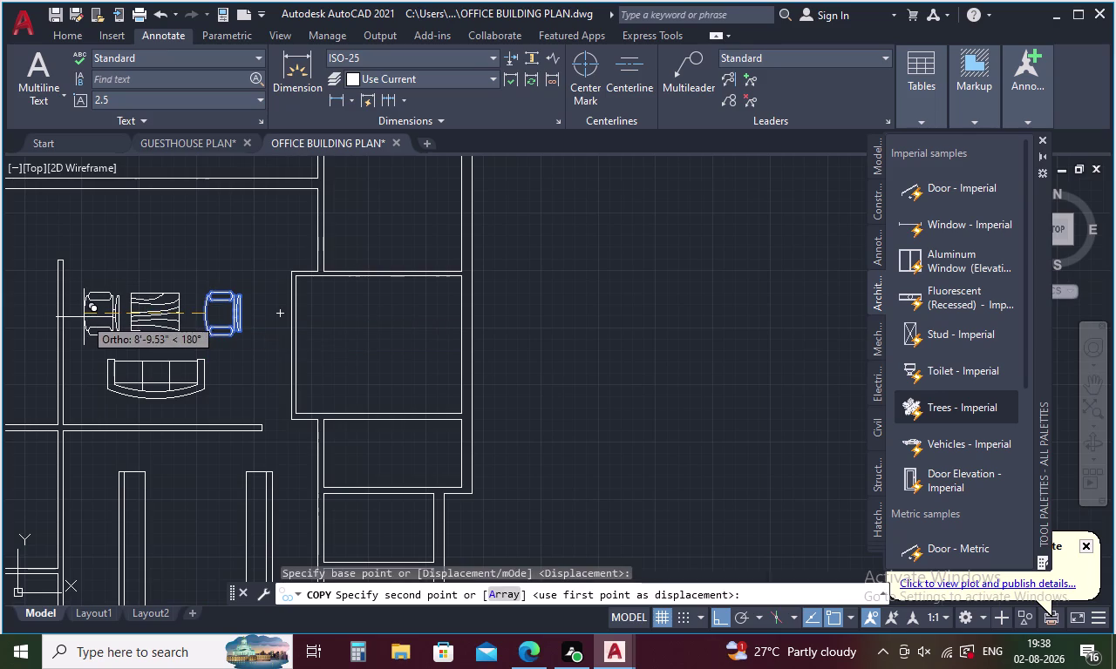
click(79, 317)
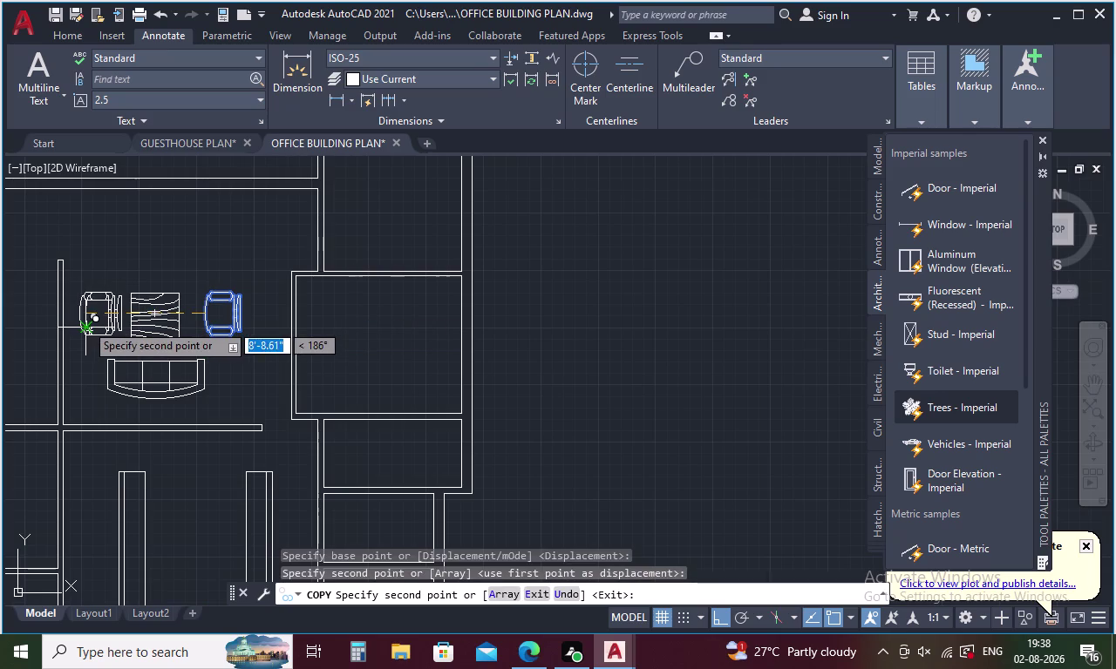
key(Escape)
Mirror the left chair about a vertical line so it faces the desk.
click(104, 319)
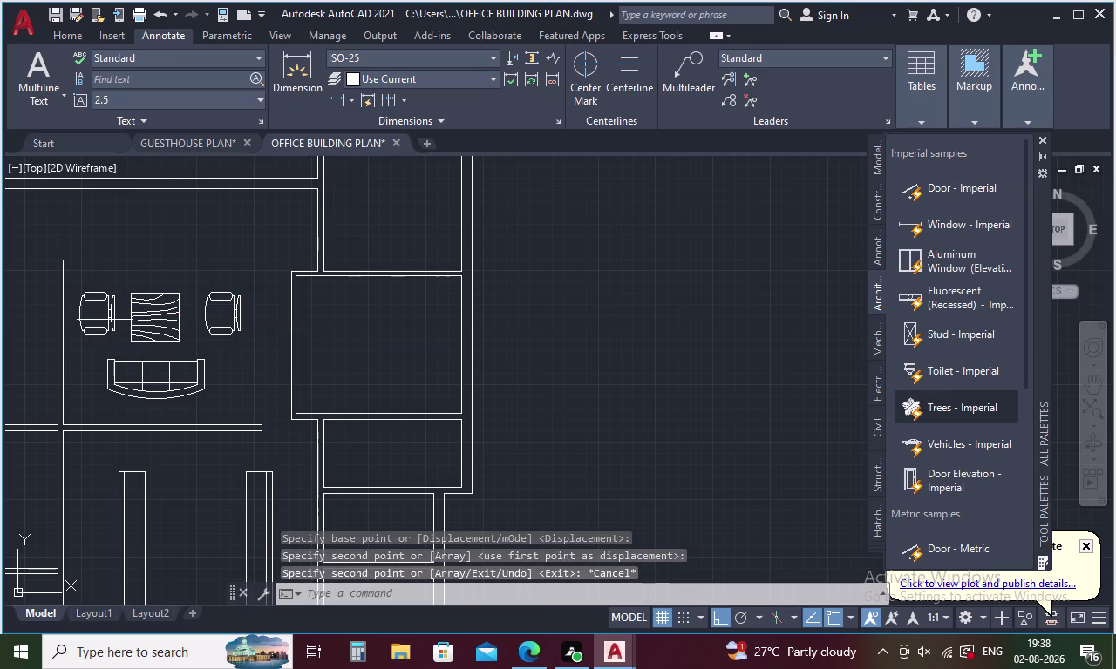
click(110, 309)
drag(111, 292, 90, 329)
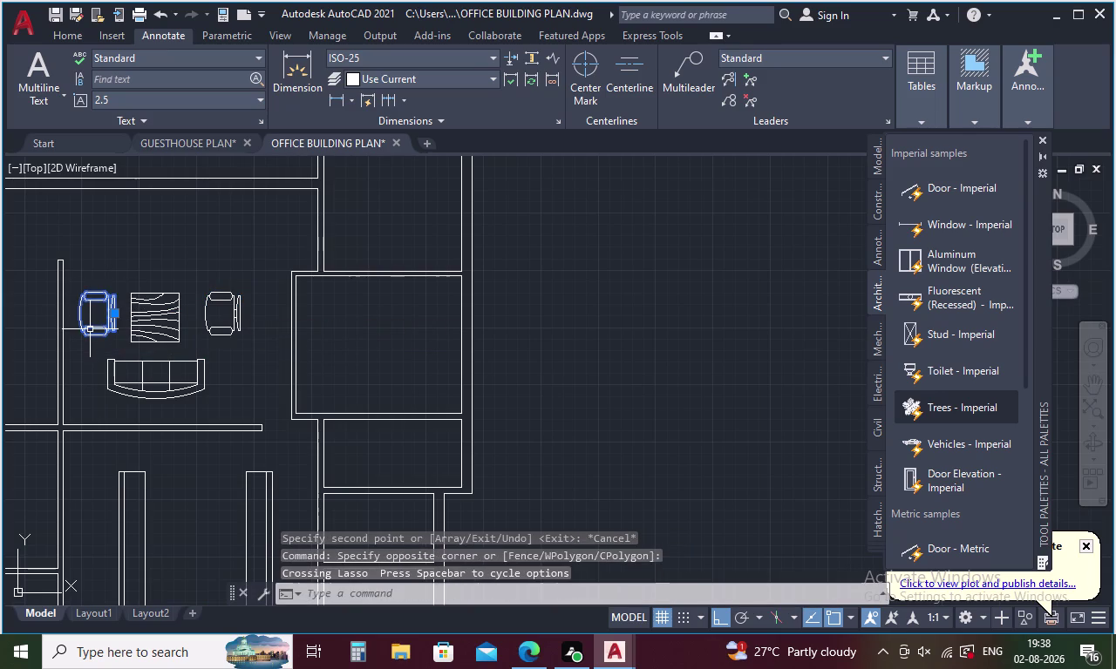
right_click(97, 313)
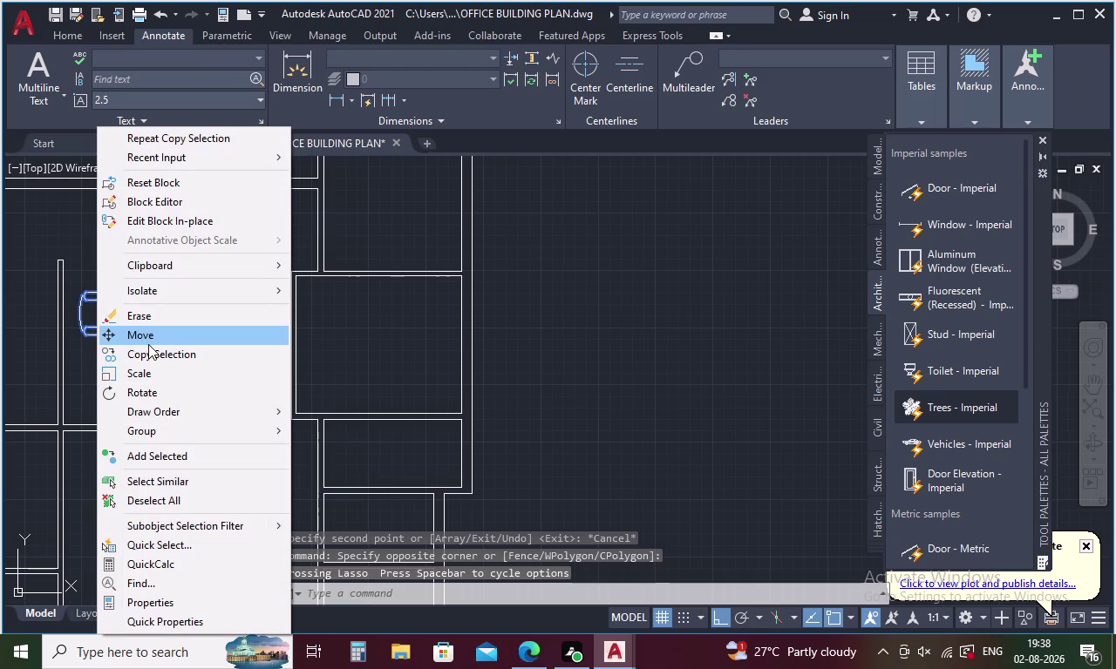
key(Escape)
text(MI)
key(Return)
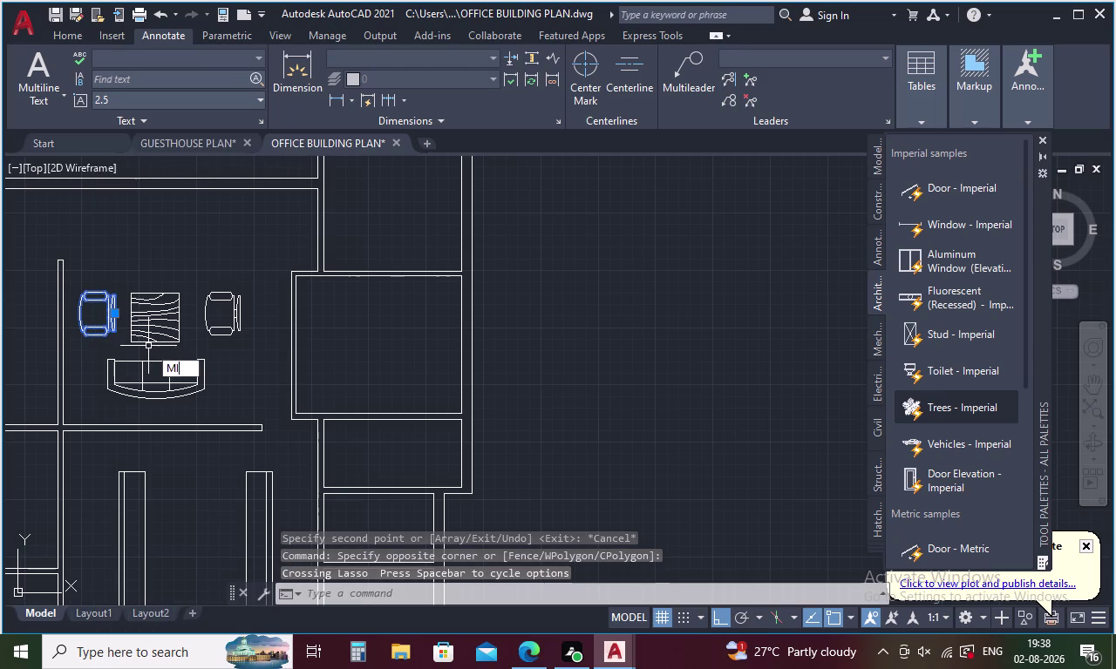
click(97, 287)
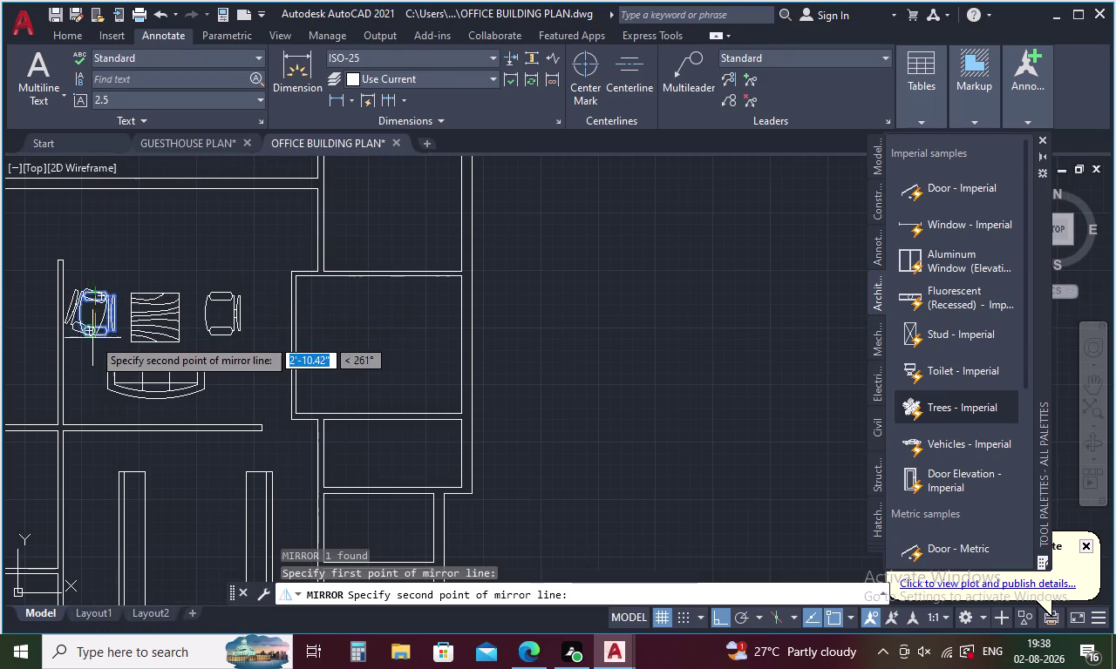
click(94, 347)
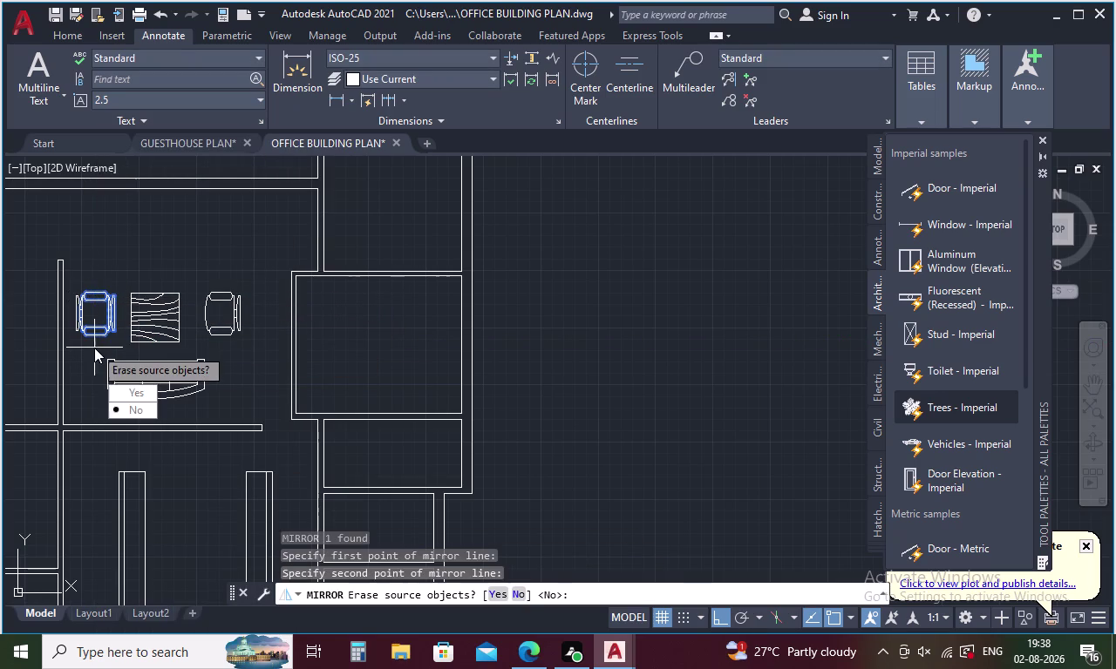
drag(124, 396, 94, 347)
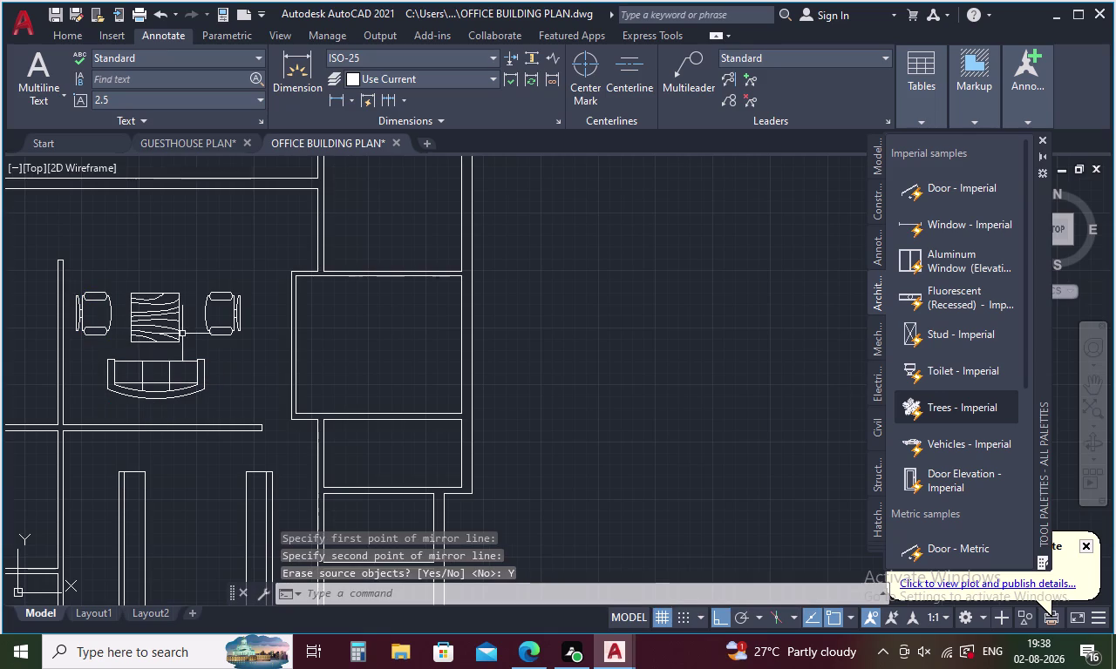
scroll(down, 3)
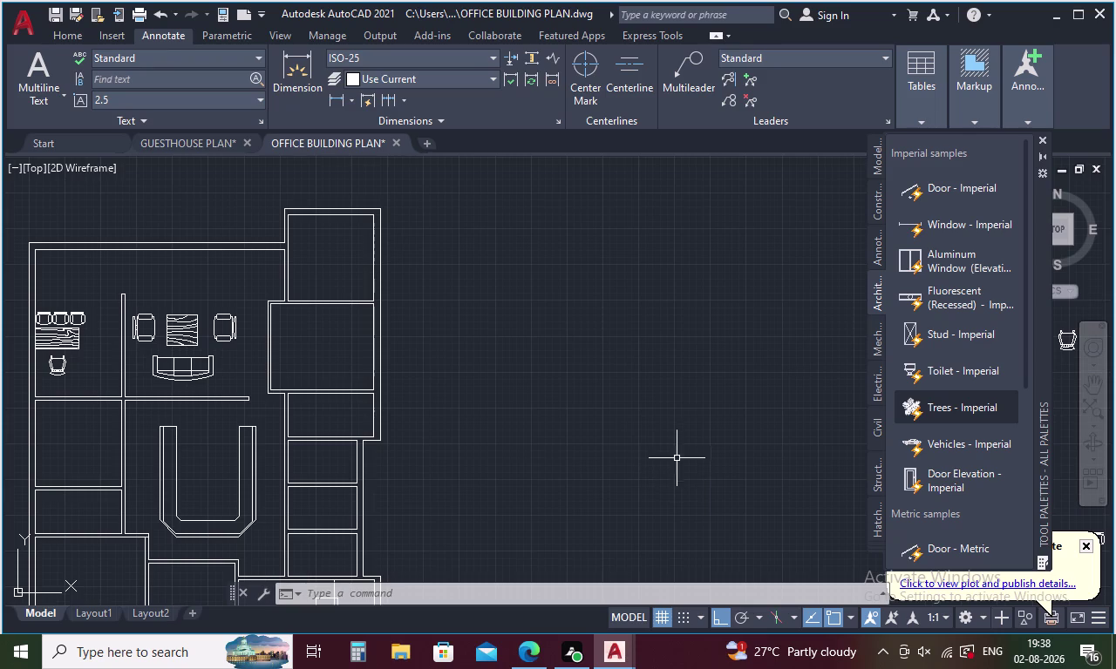
Start copying the spare wood-grain table, then cancel the attempt.
middle_drag(675, 457, 447, 354)
scroll(down, 3)
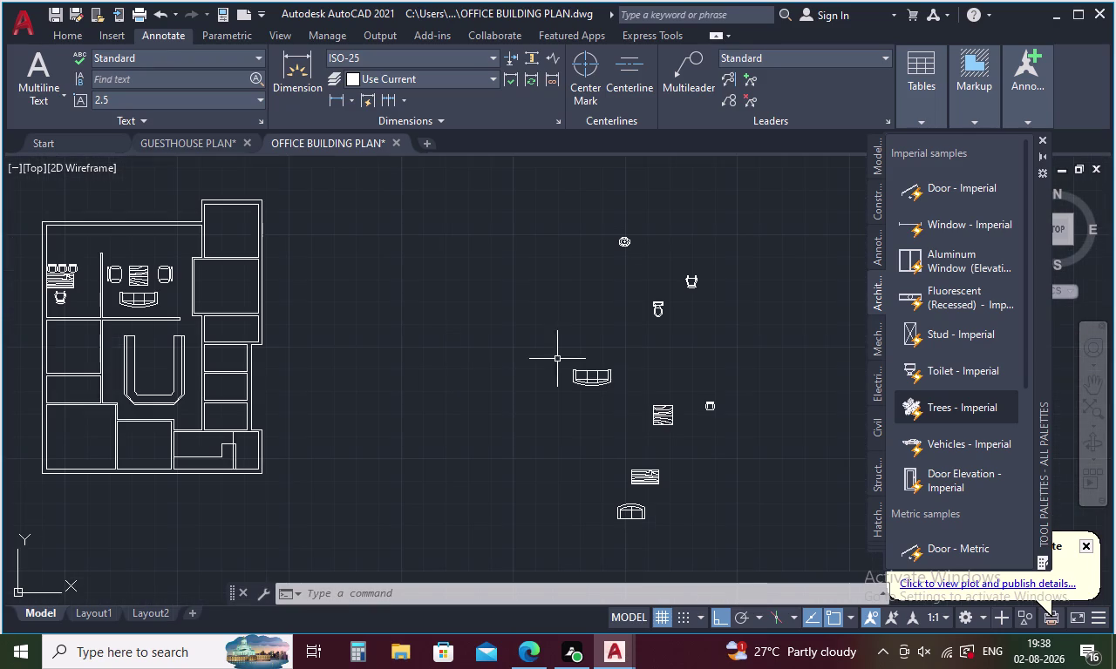
click(652, 481)
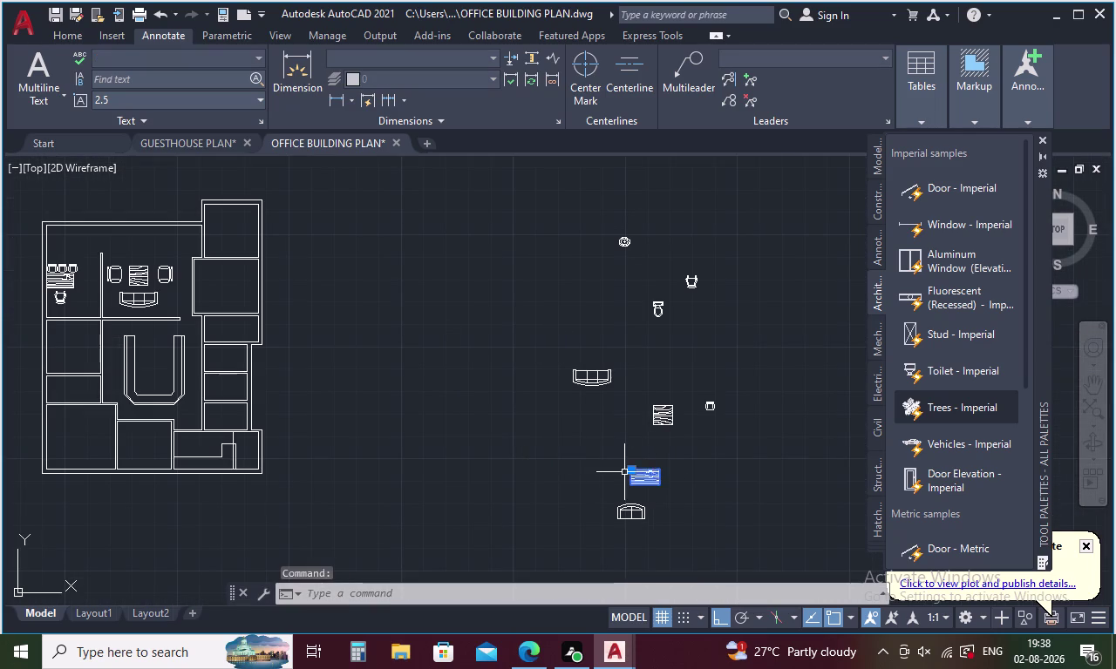
right_click(630, 472)
click(674, 357)
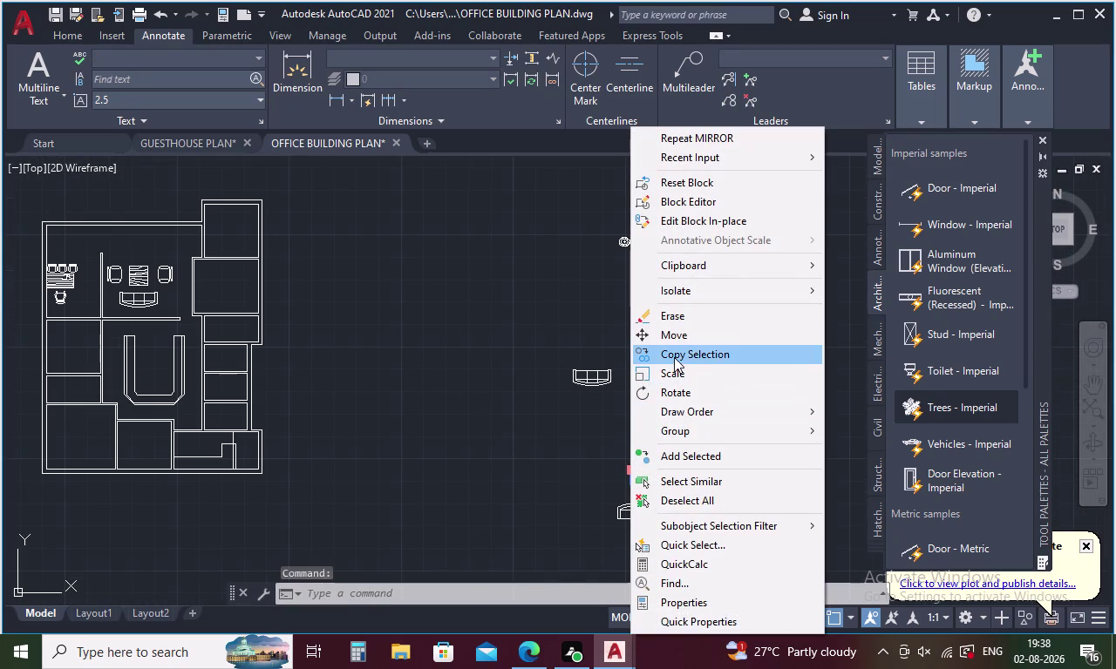
click(227, 221)
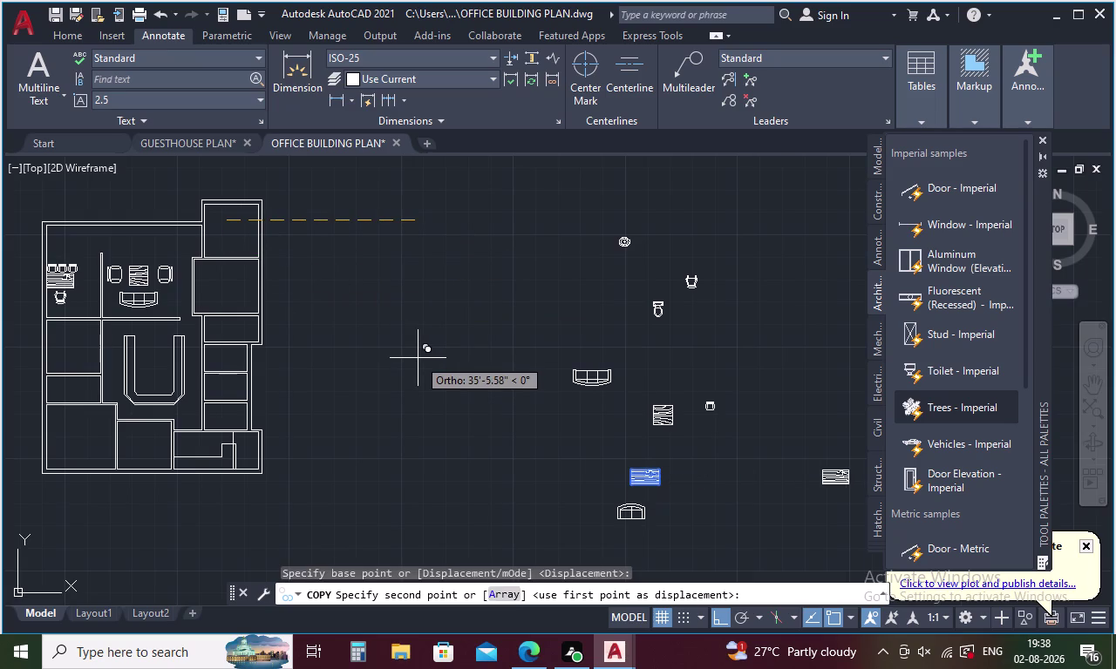
key(Escape)
Copy the spare table into the small top-right room with Ortho off.
click(640, 479)
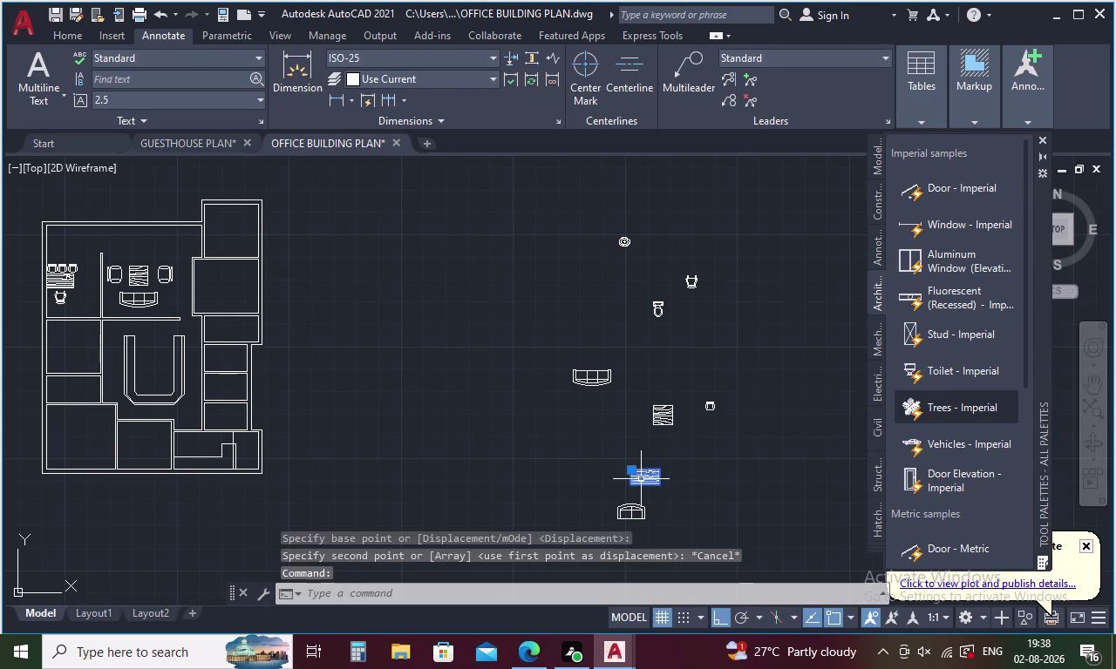
right_click(584, 434)
click(628, 356)
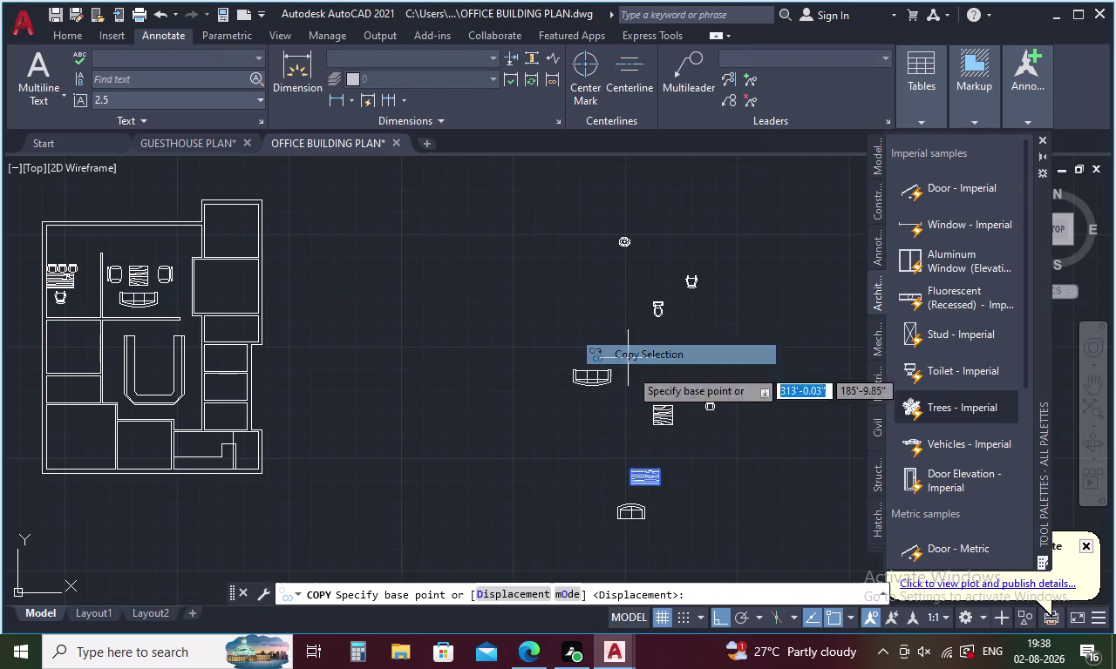
click(641, 481)
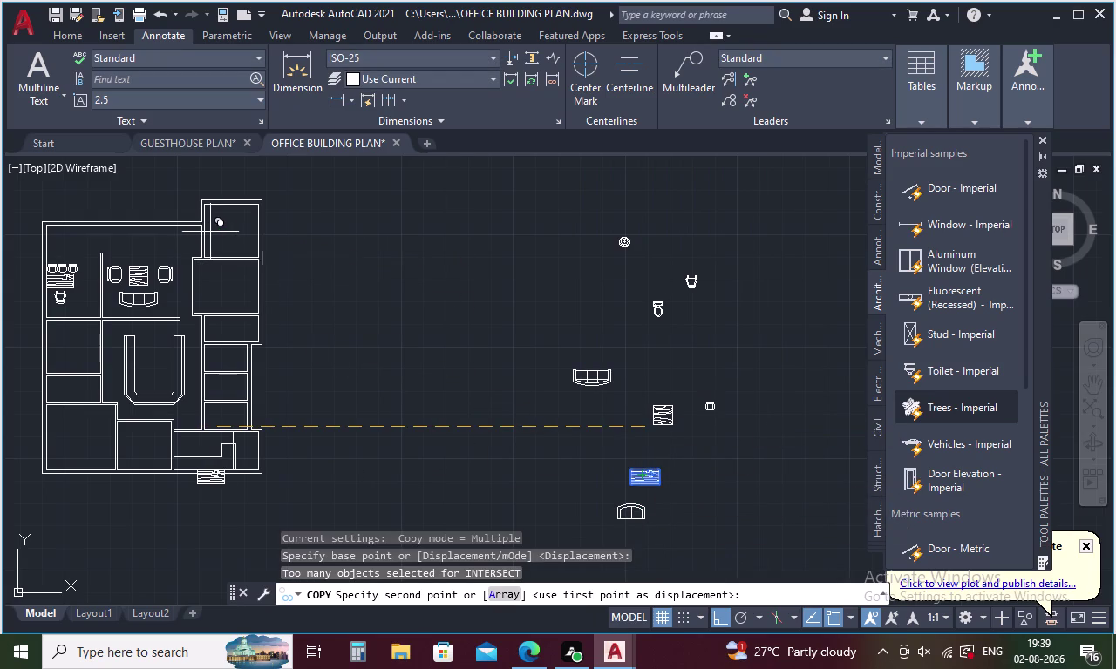
key(F8)
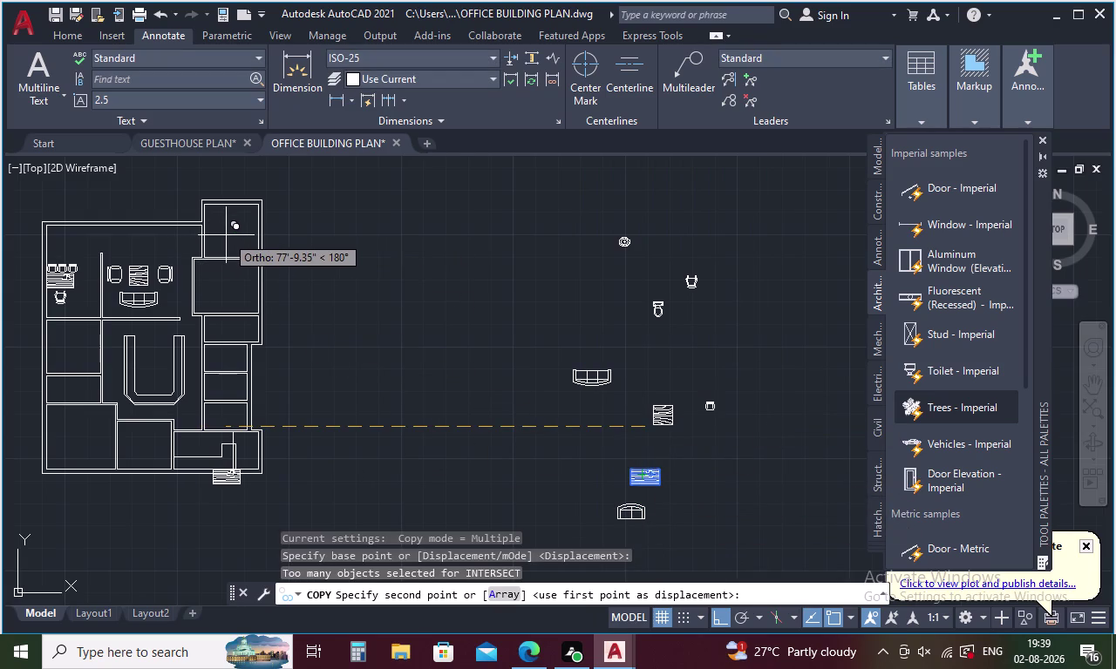
click(224, 182)
key(Escape)
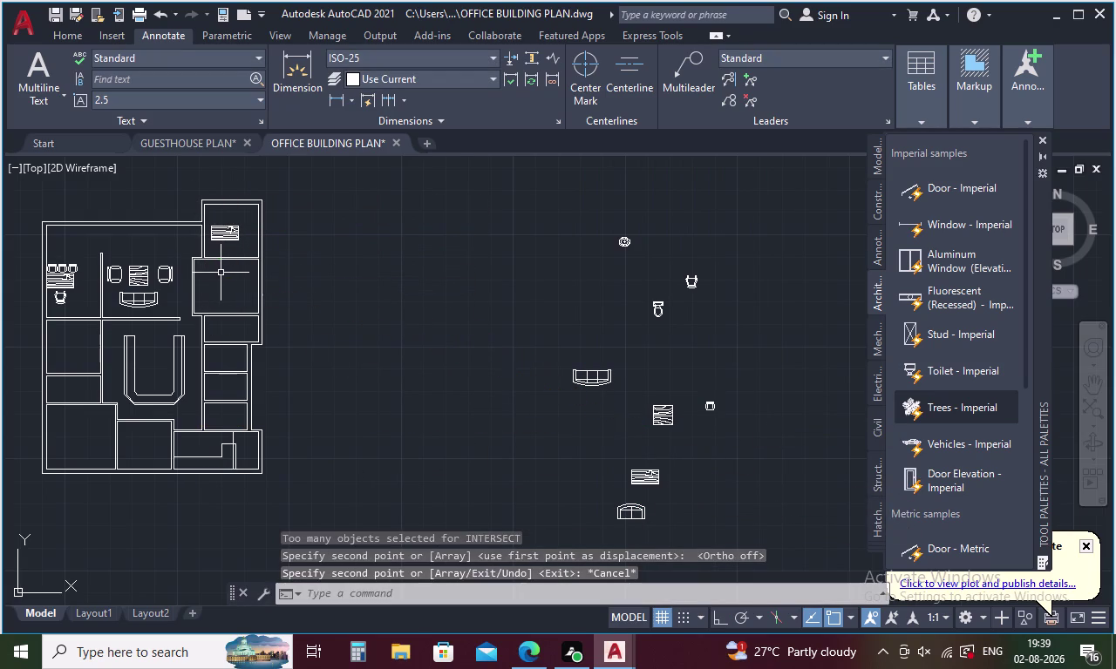
click(219, 235)
scroll(up, 3)
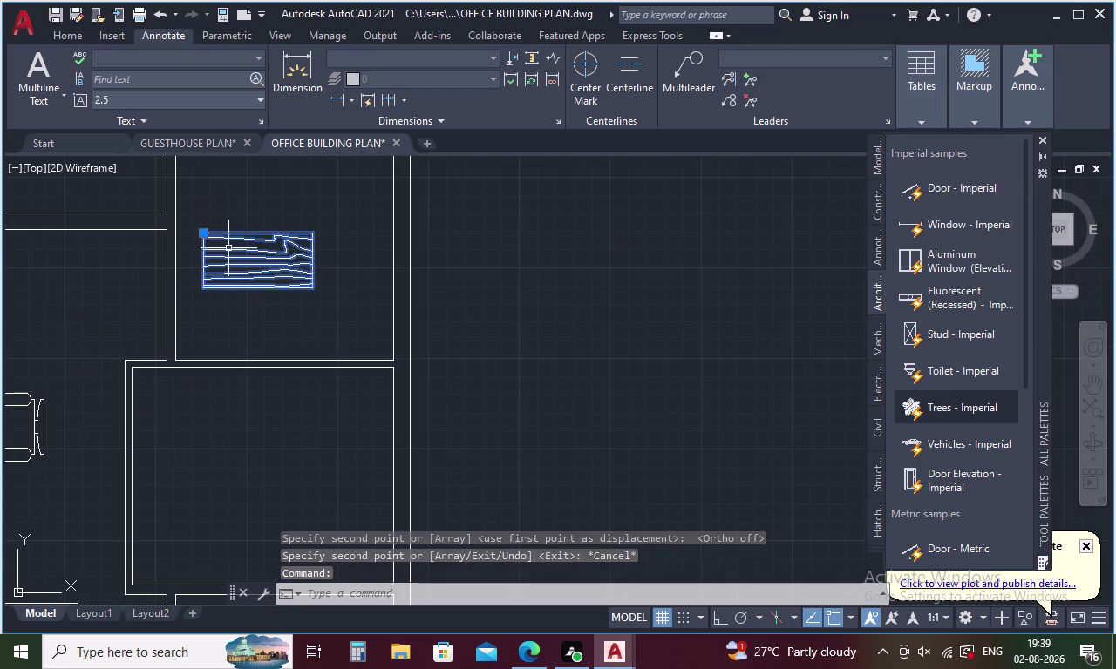
Rotate the copied table 90° upright with Ortho on.
right_click(243, 277)
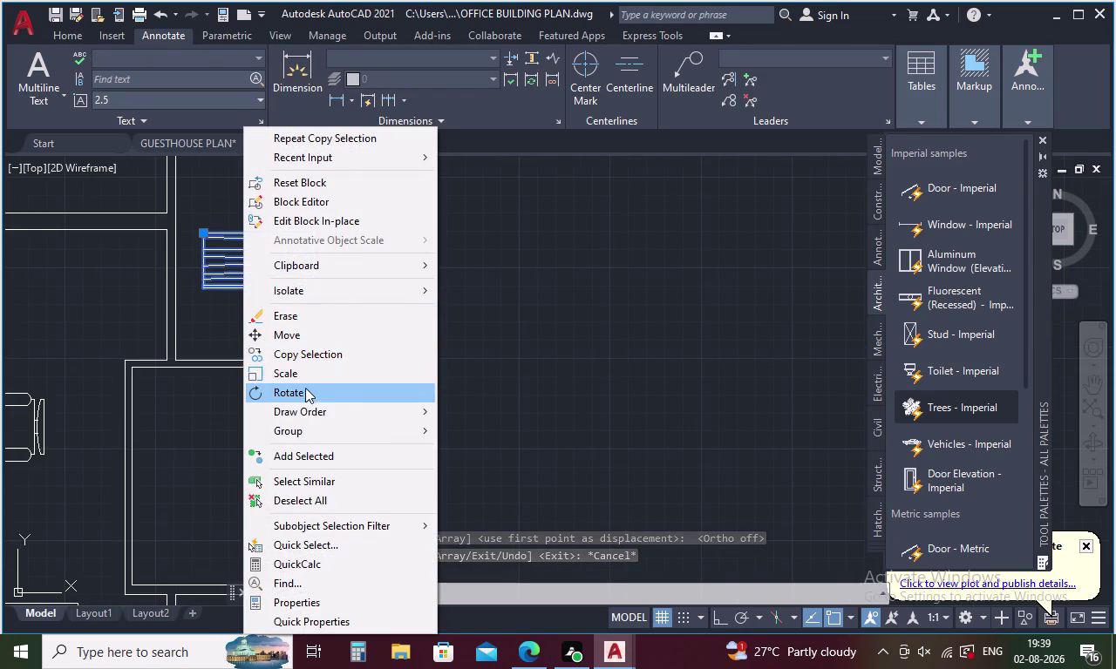
click(305, 390)
key(F8)
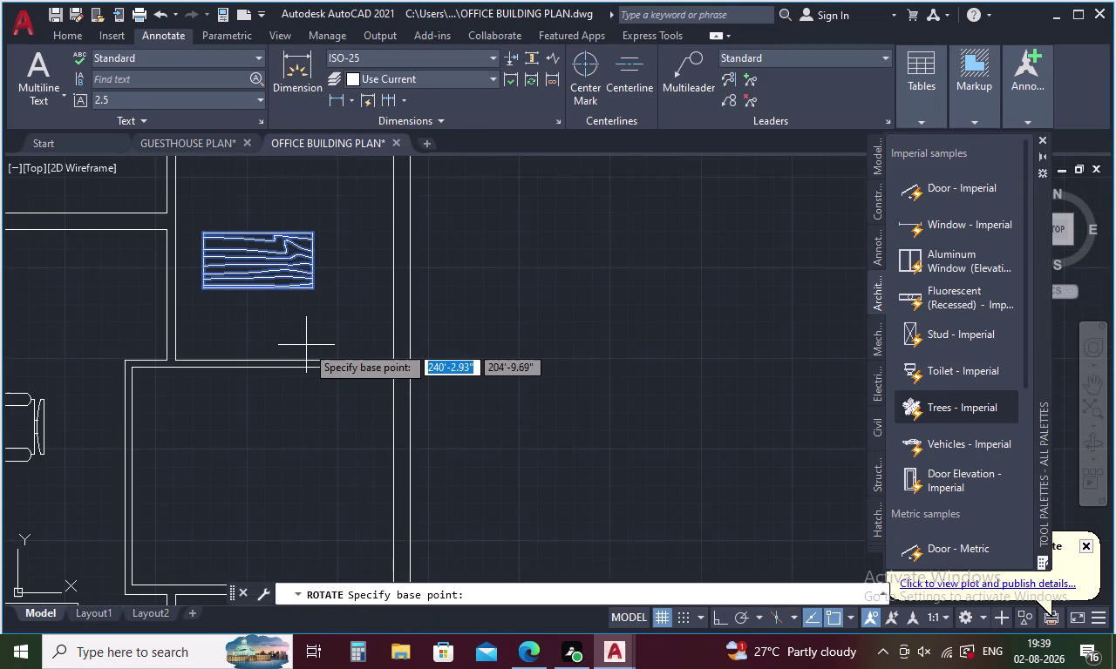
click(309, 288)
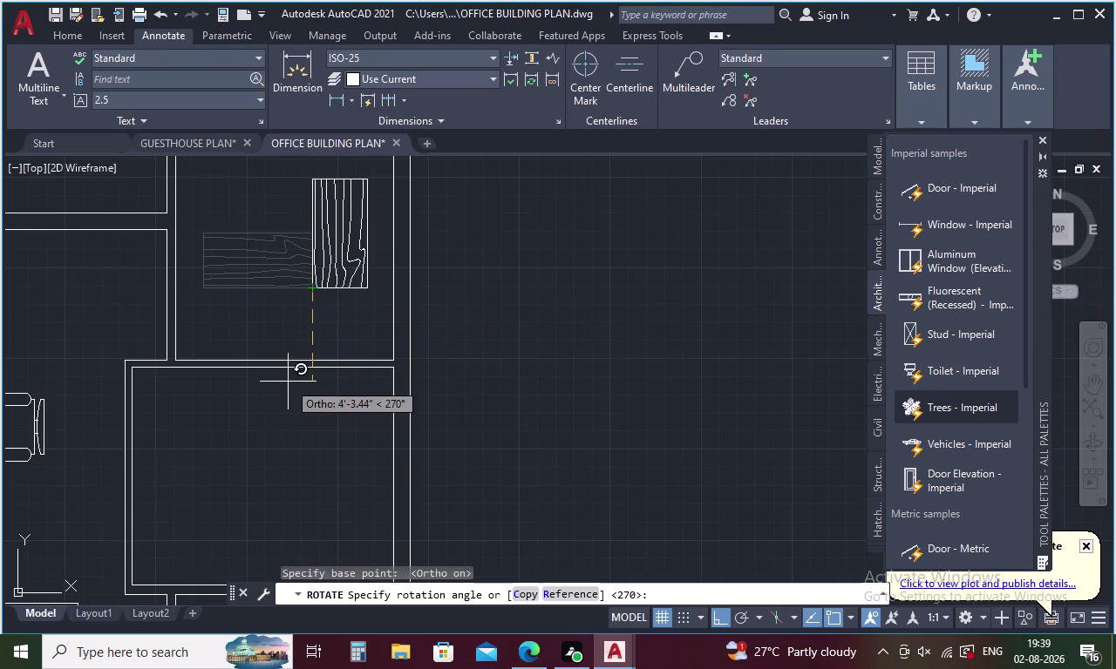
click(288, 382)
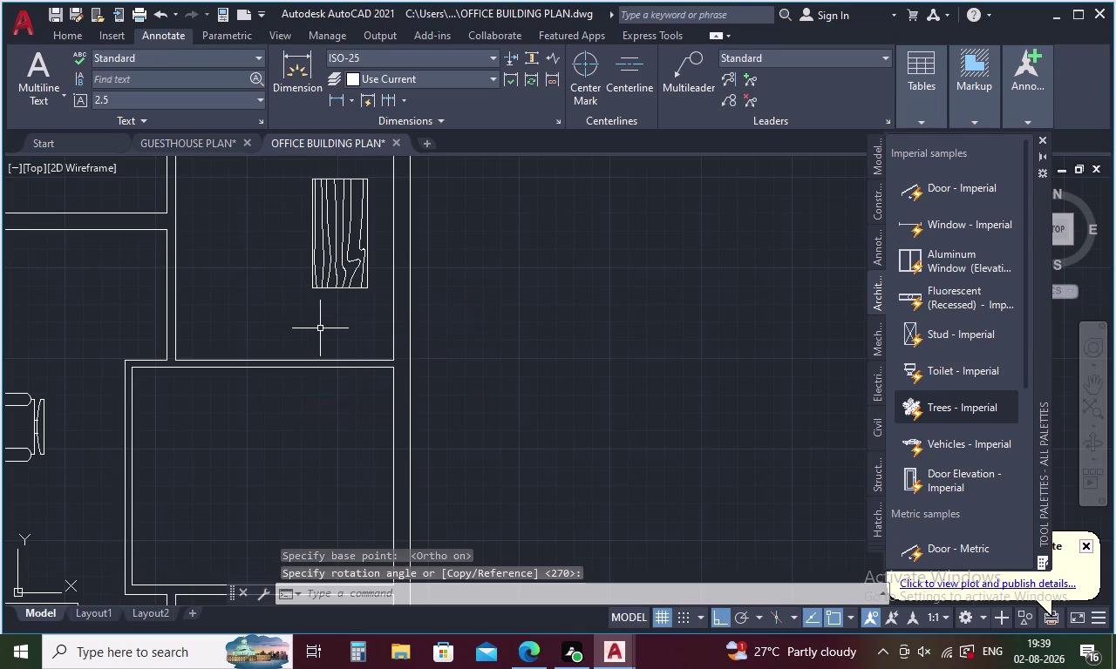
Move the table slightly left, then up against the room's top wall.
click(340, 252)
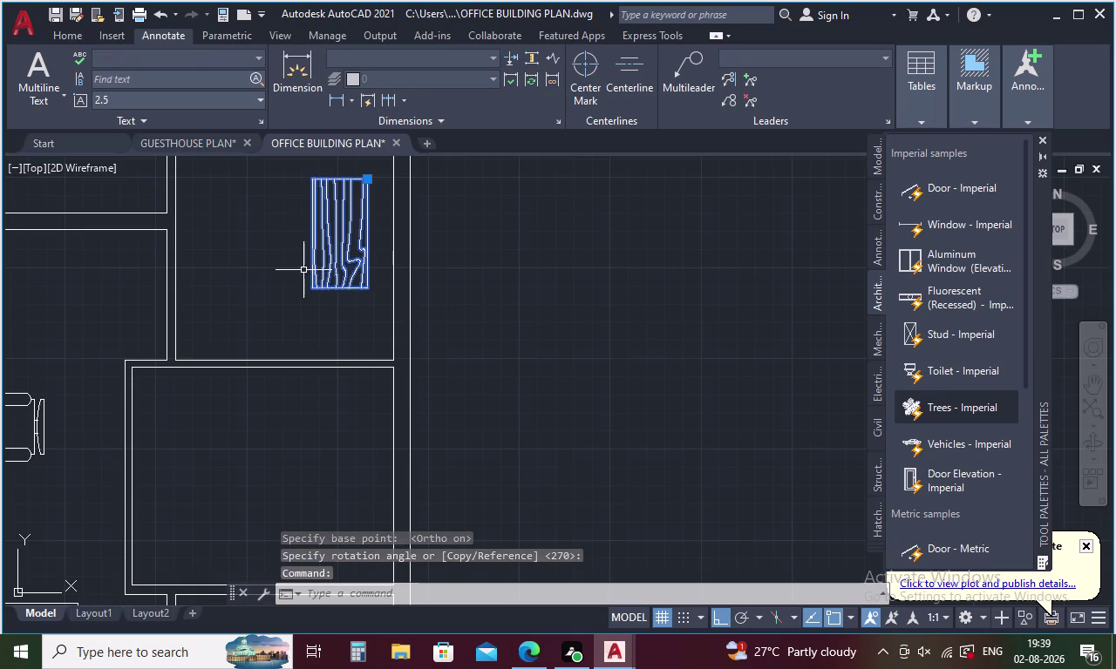
right_click(304, 270)
click(337, 338)
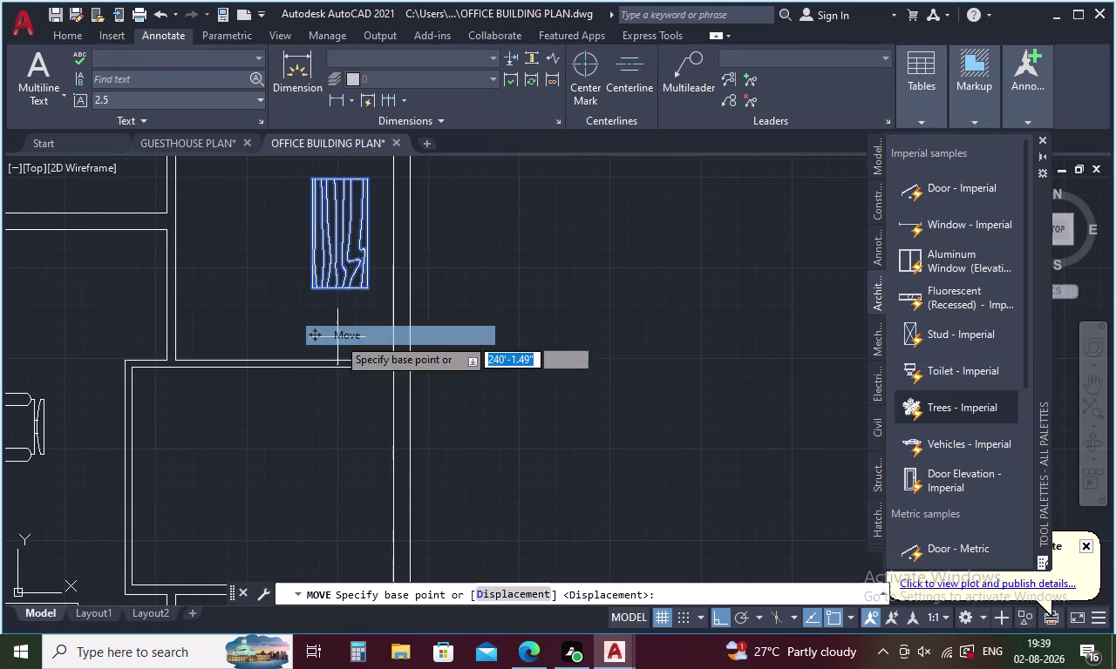
click(314, 290)
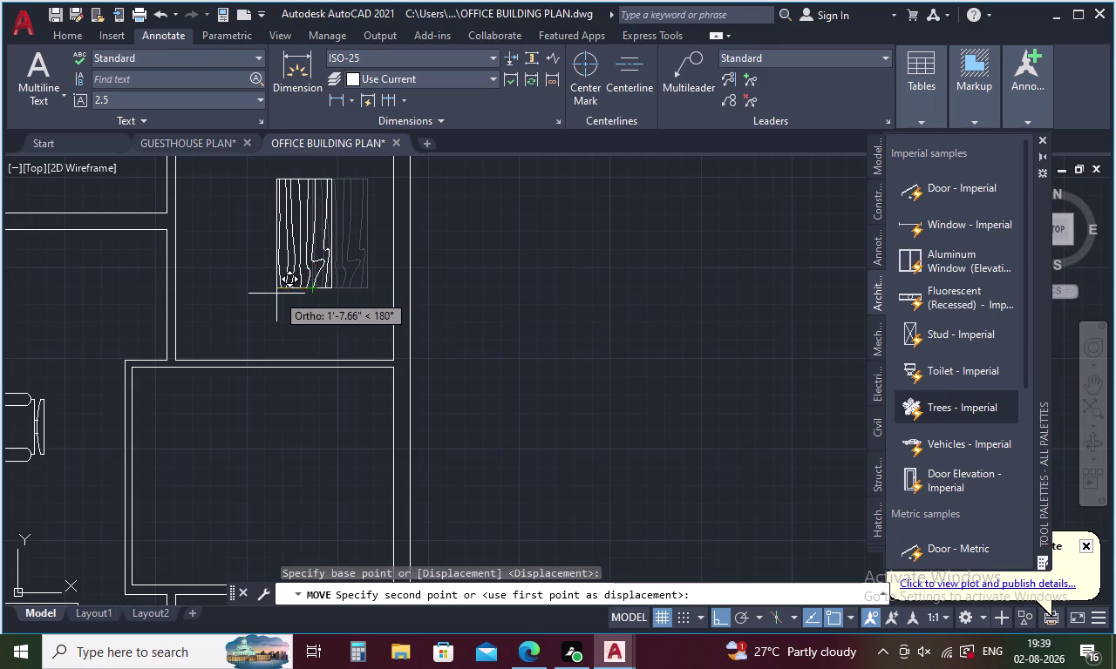
click(277, 293)
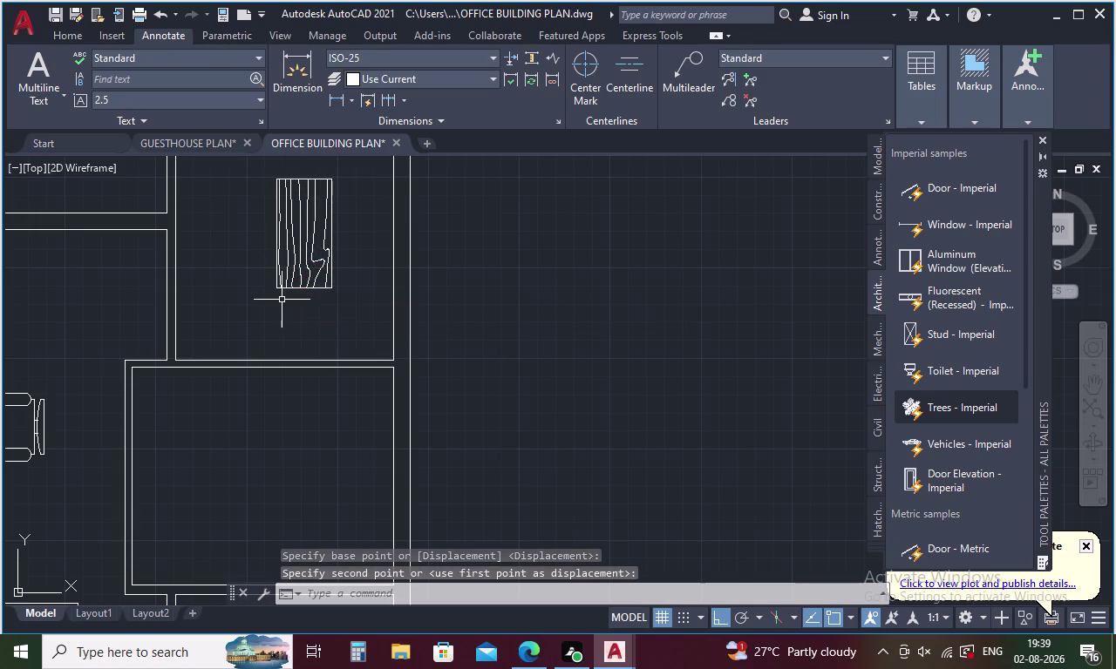
click(289, 281)
right_click(289, 277)
click(335, 333)
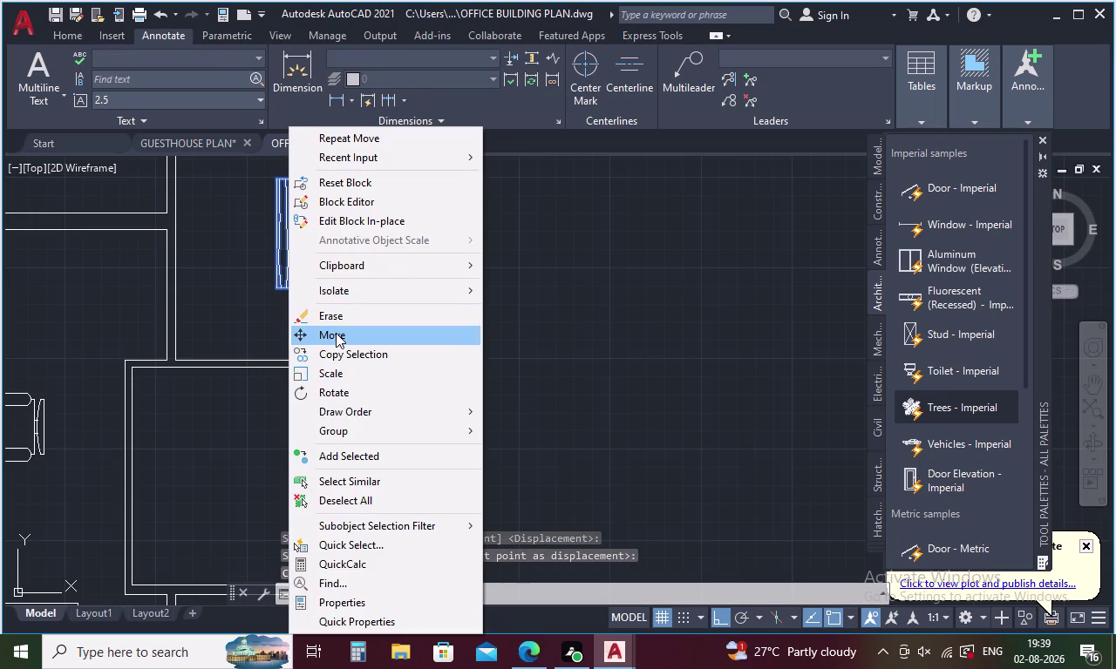
click(279, 183)
scroll(down, 3)
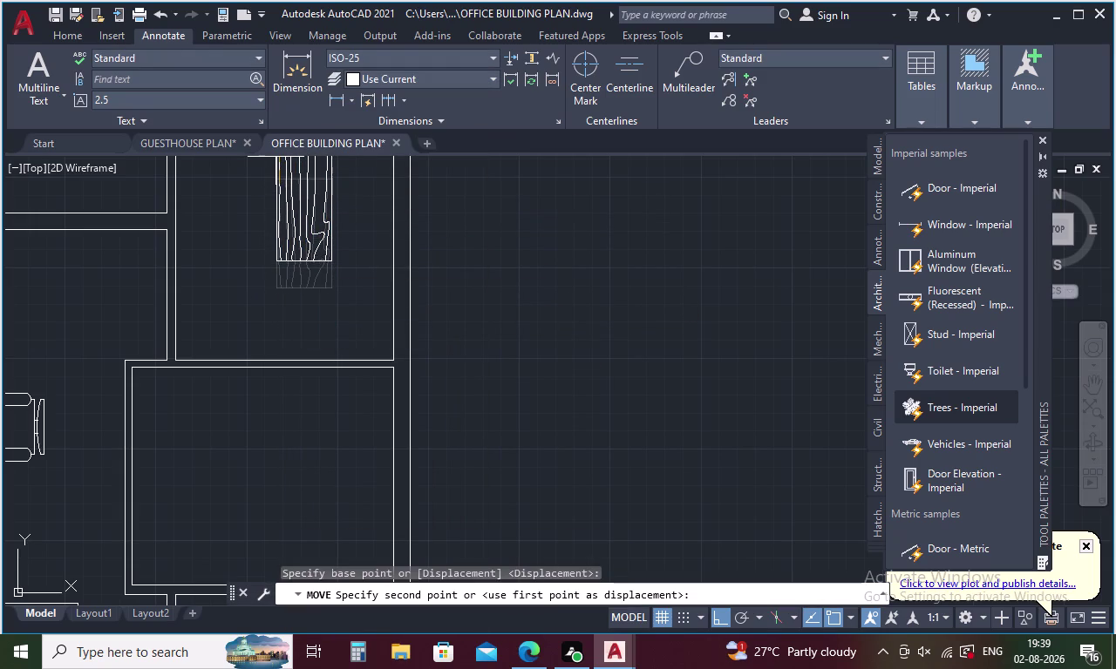
middle_drag(258, 187, 262, 292)
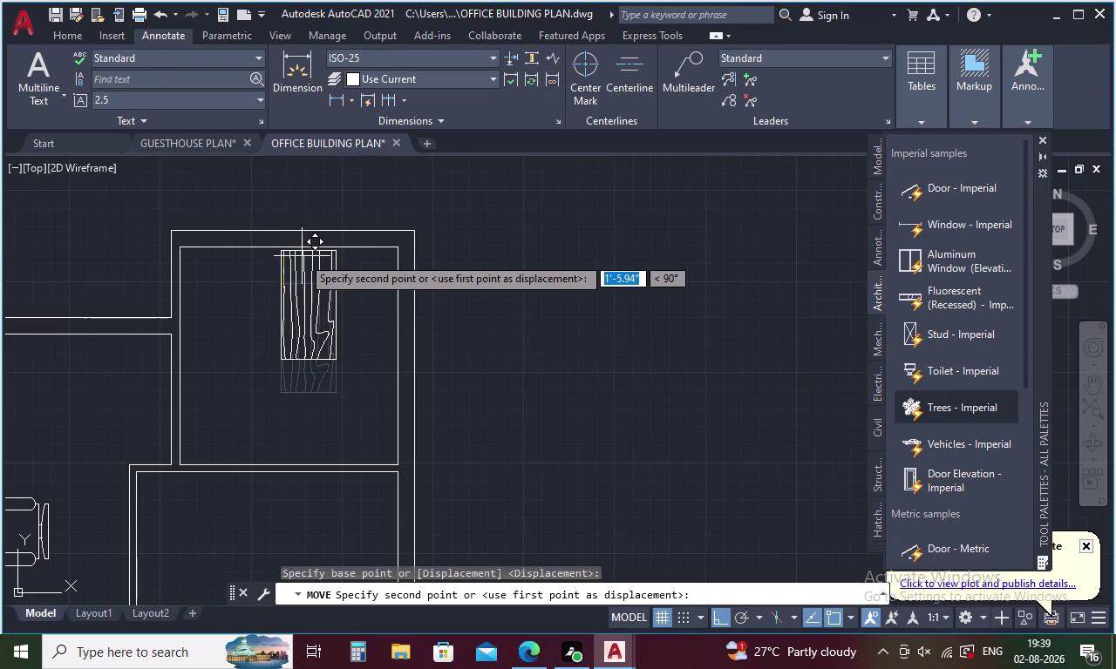
click(302, 253)
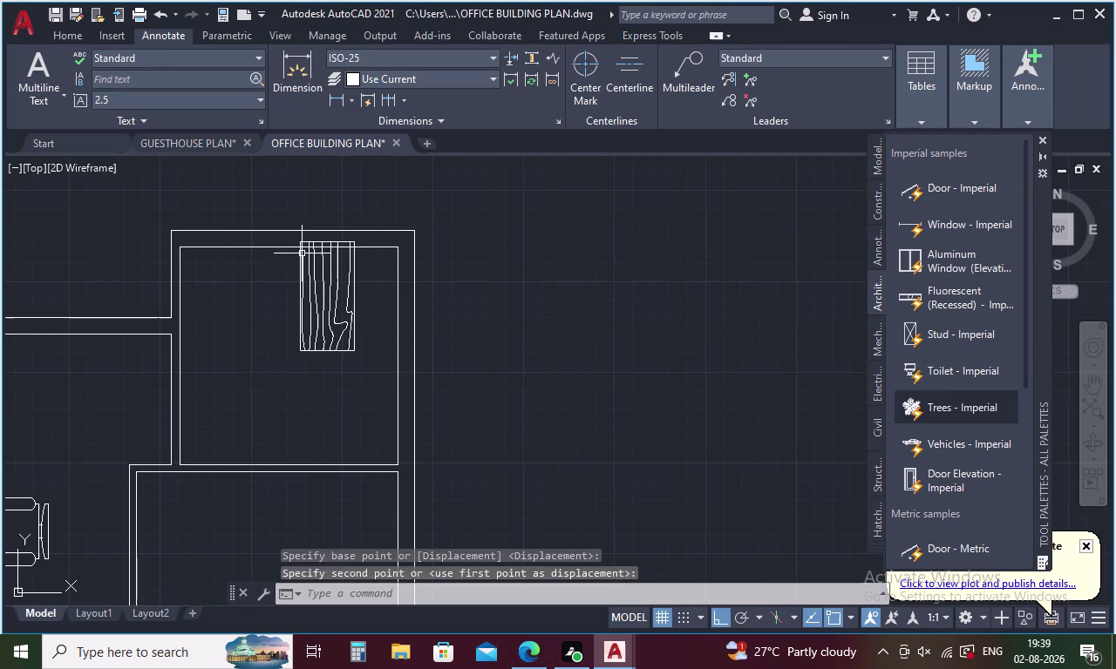
key(Escape)
Nudge the table slightly down from the wall and then left within the room.
click(322, 280)
right_click(318, 280)
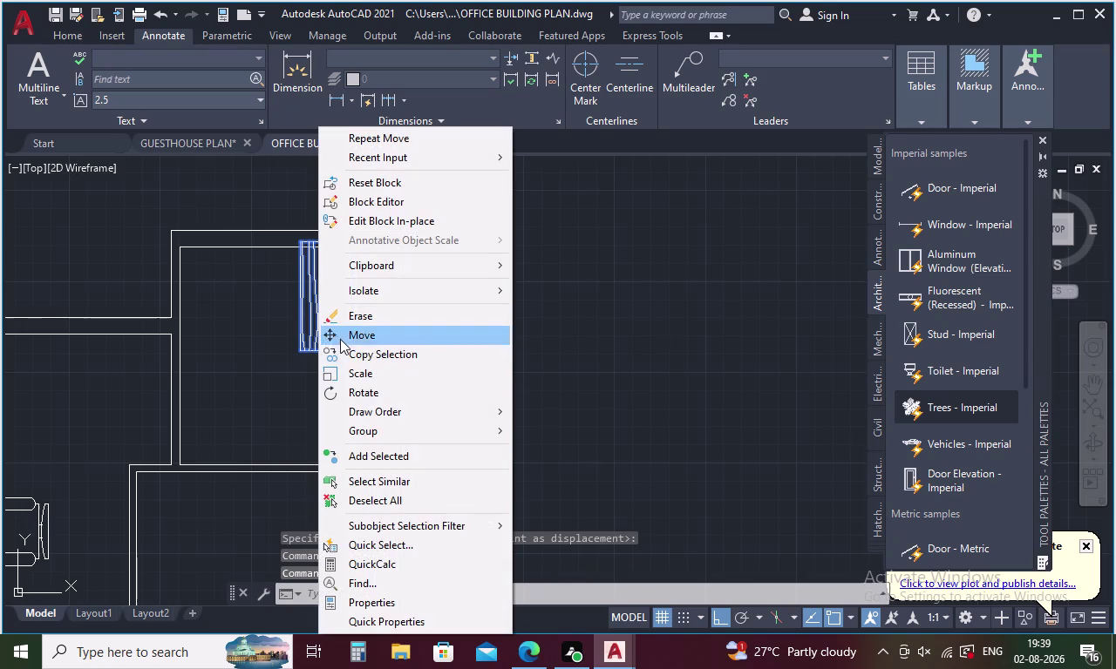
click(361, 332)
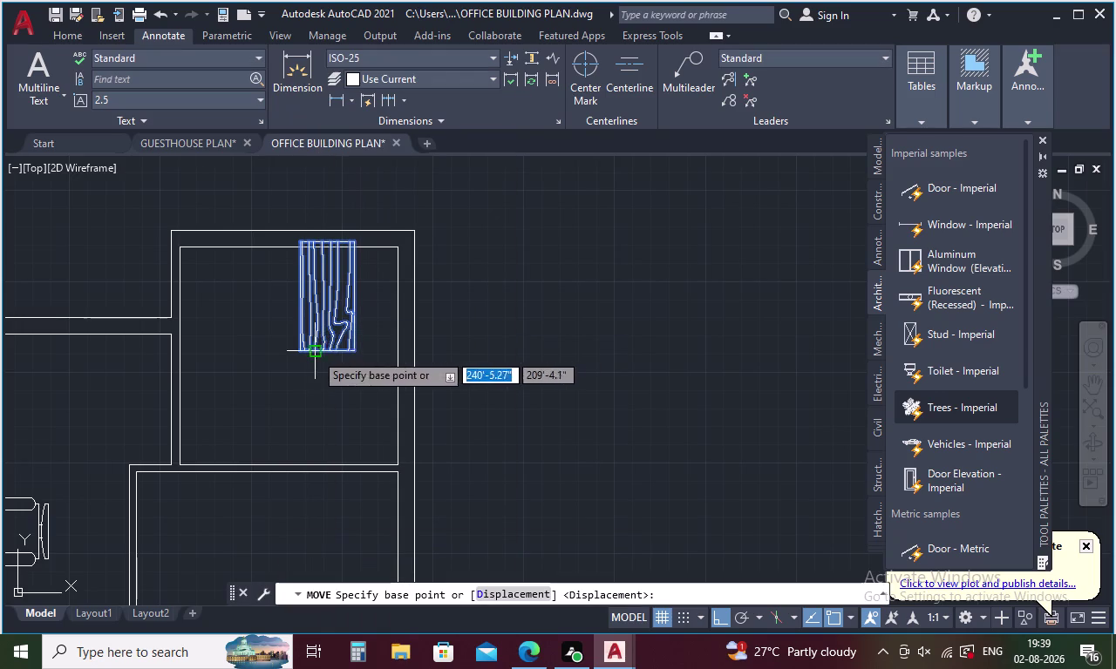
click(298, 352)
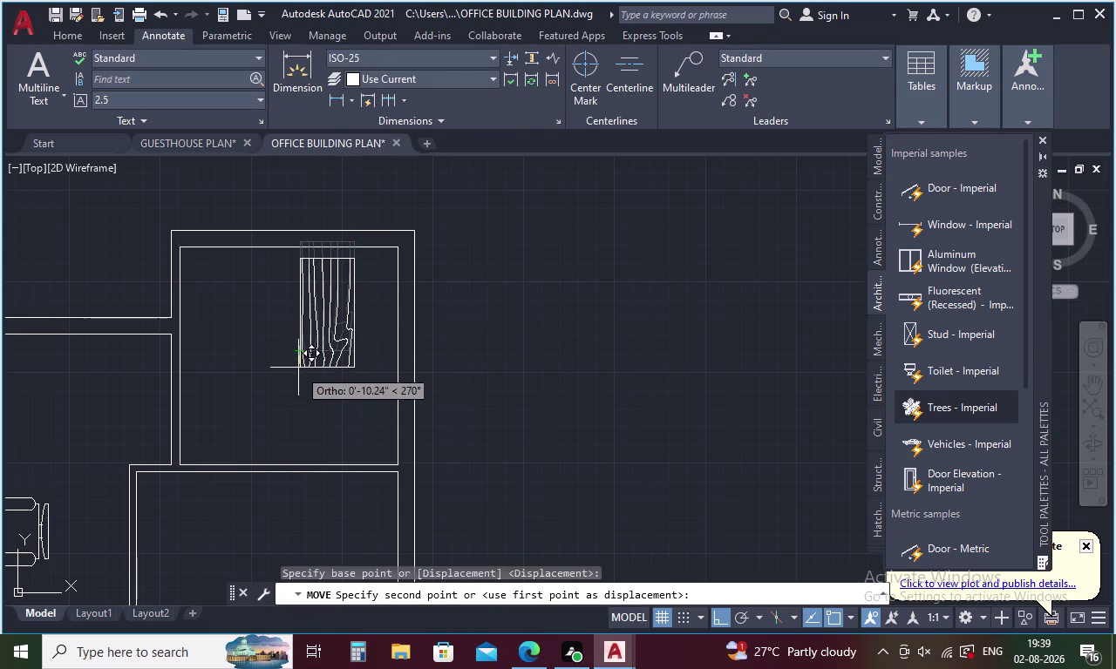
click(301, 361)
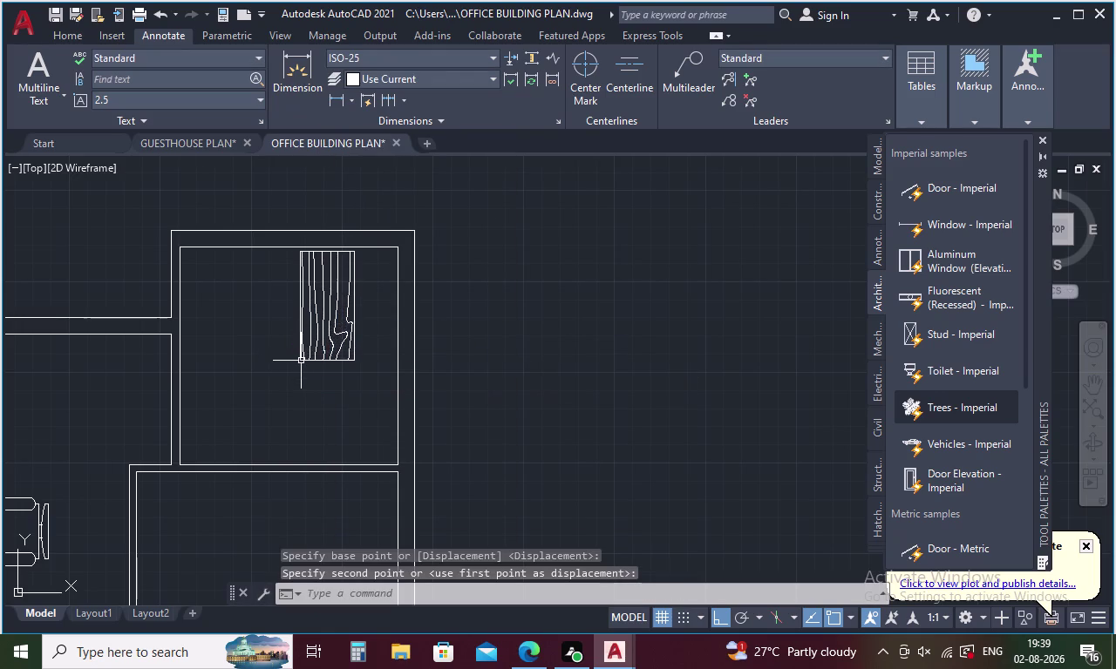
click(317, 322)
right_click(317, 323)
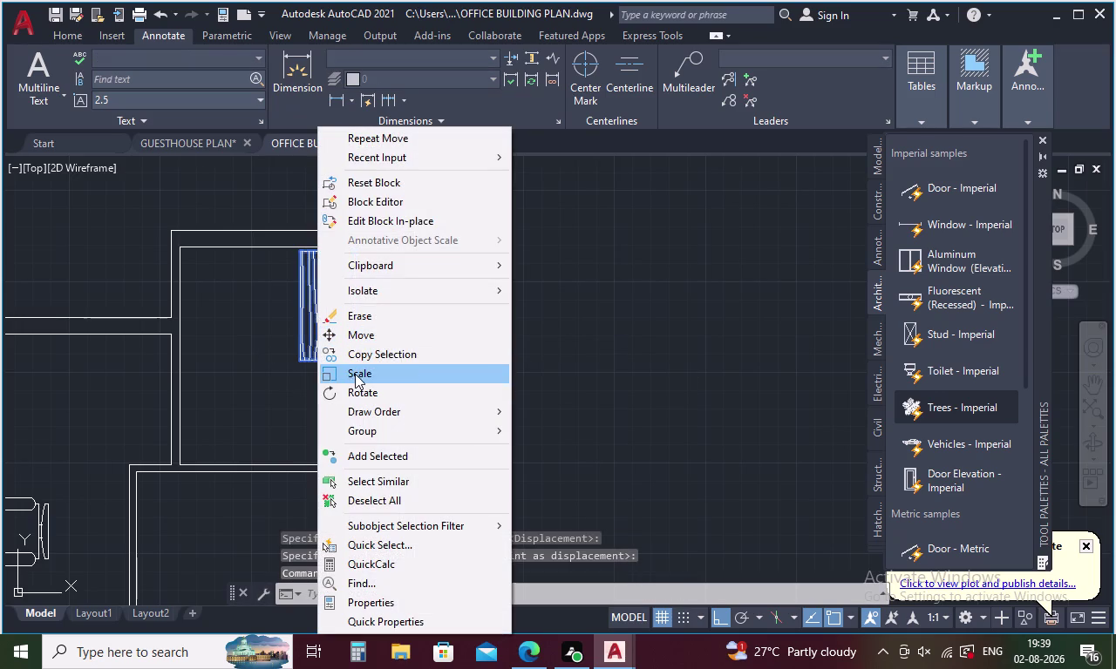
click(367, 333)
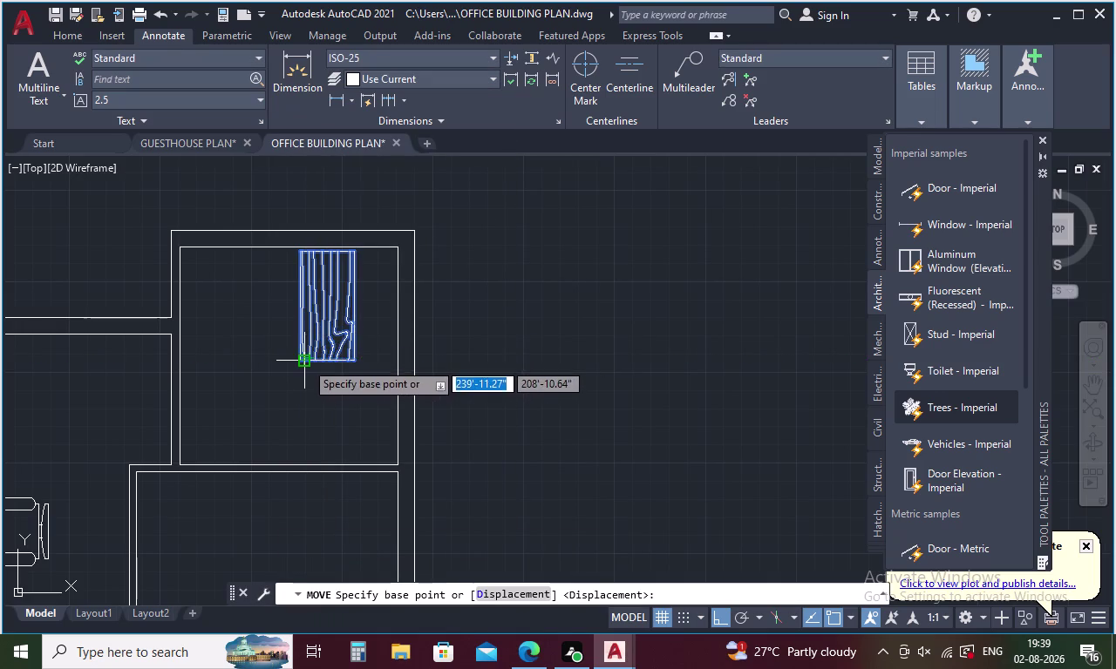
click(298, 359)
click(282, 359)
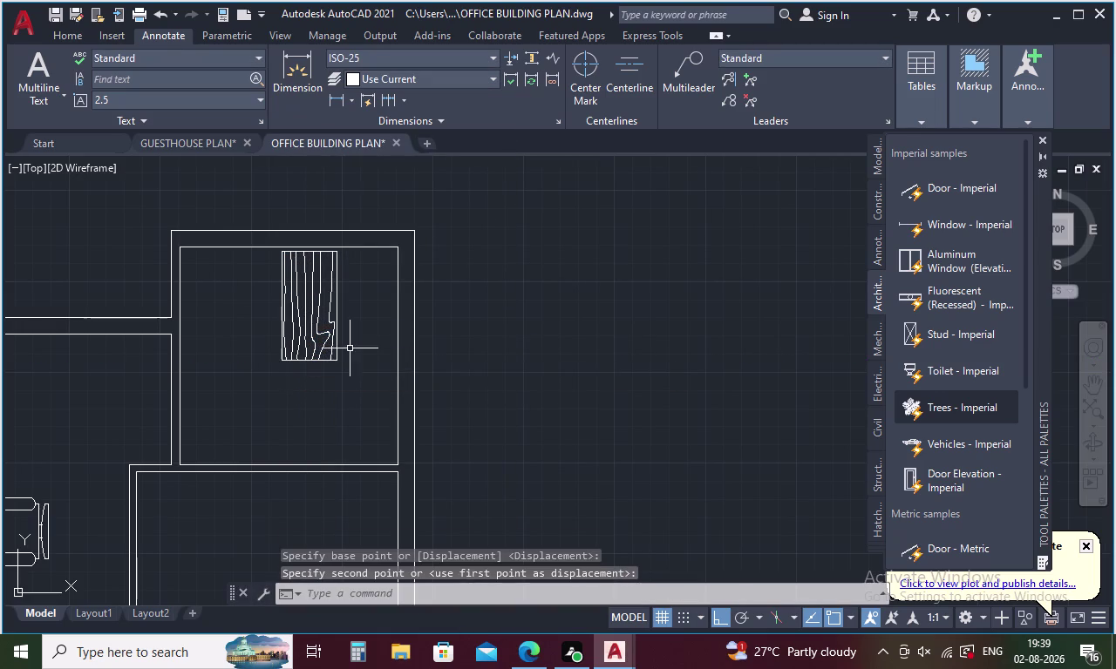
scroll(down, 3)
middle_drag(515, 359, 367, 323)
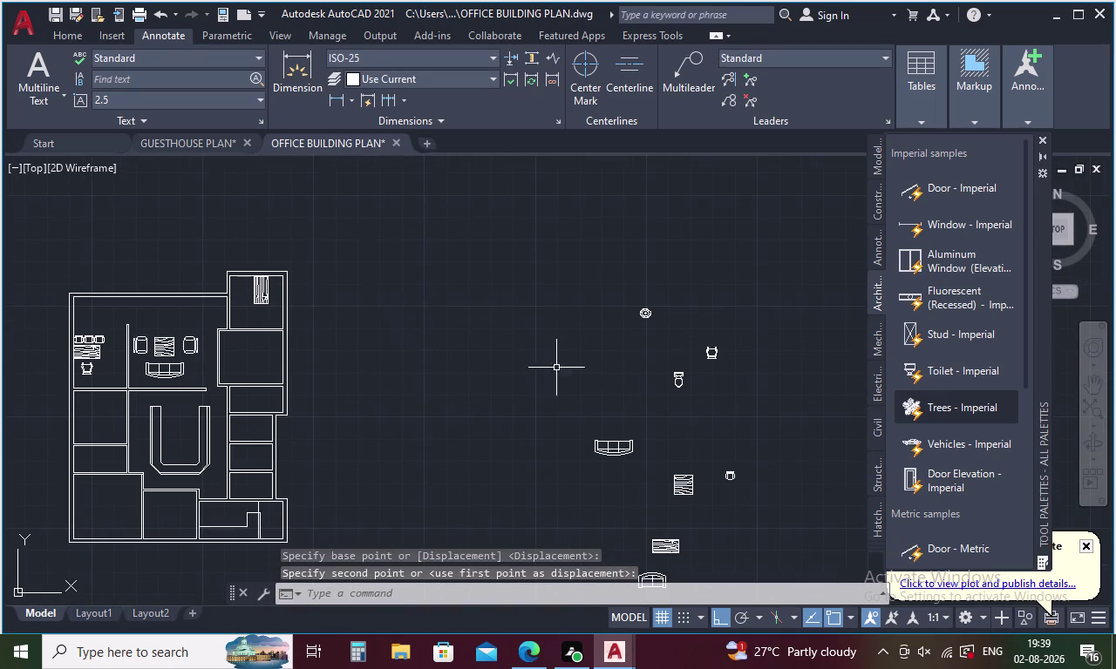
Copy the office chair to a spot beside the small upper room's desk.
click(191, 348)
click(195, 337)
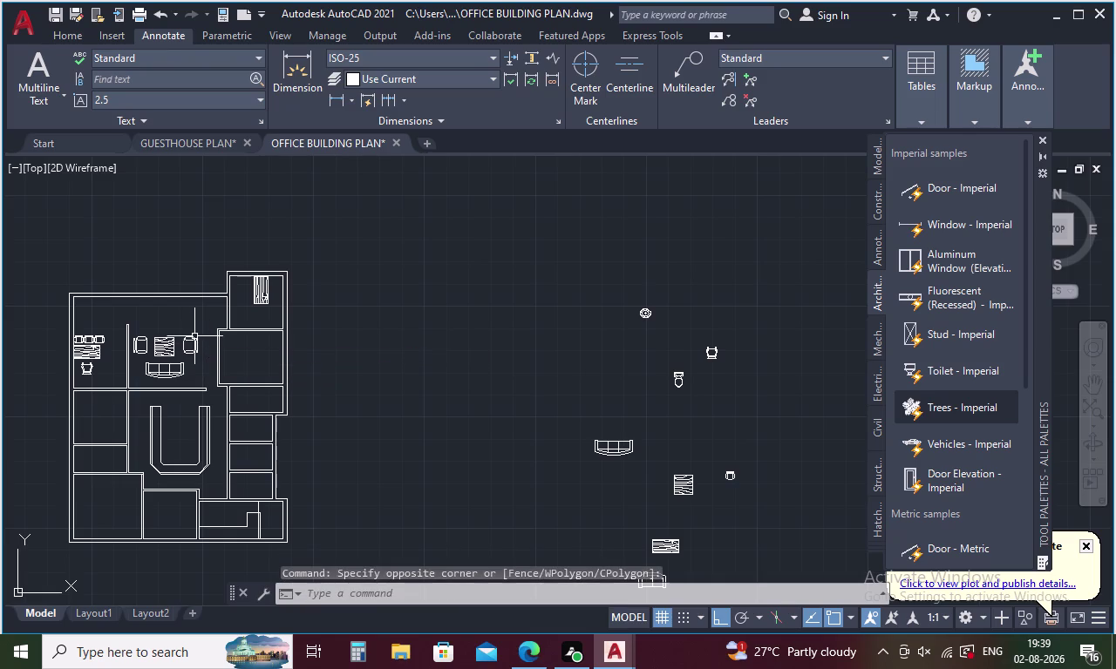
click(194, 346)
right_click(193, 325)
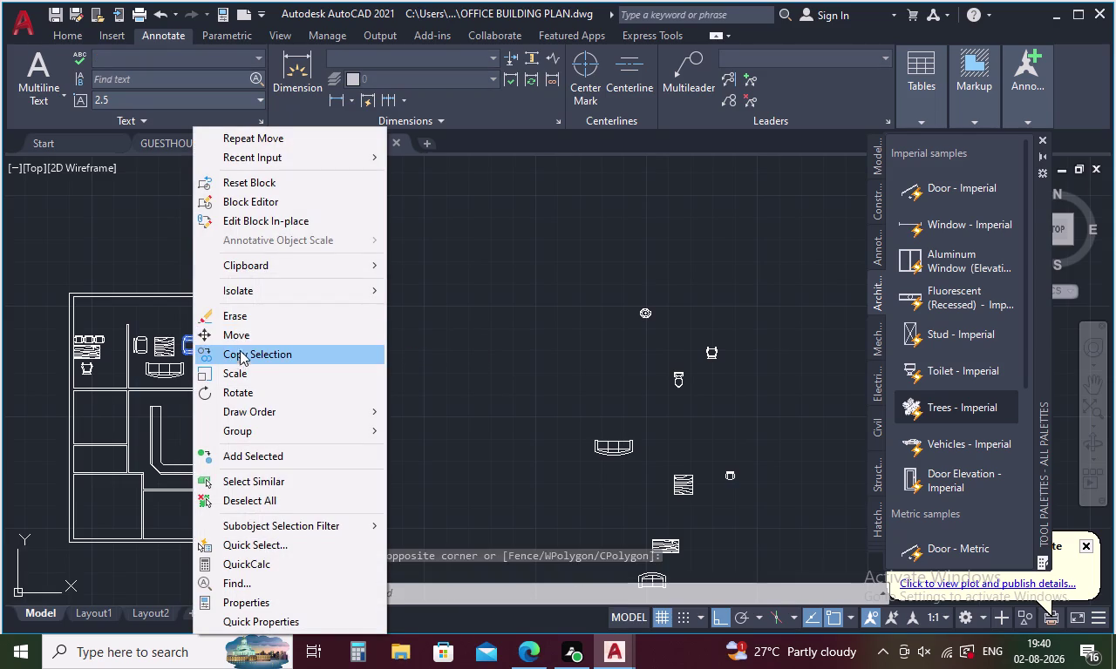
click(243, 353)
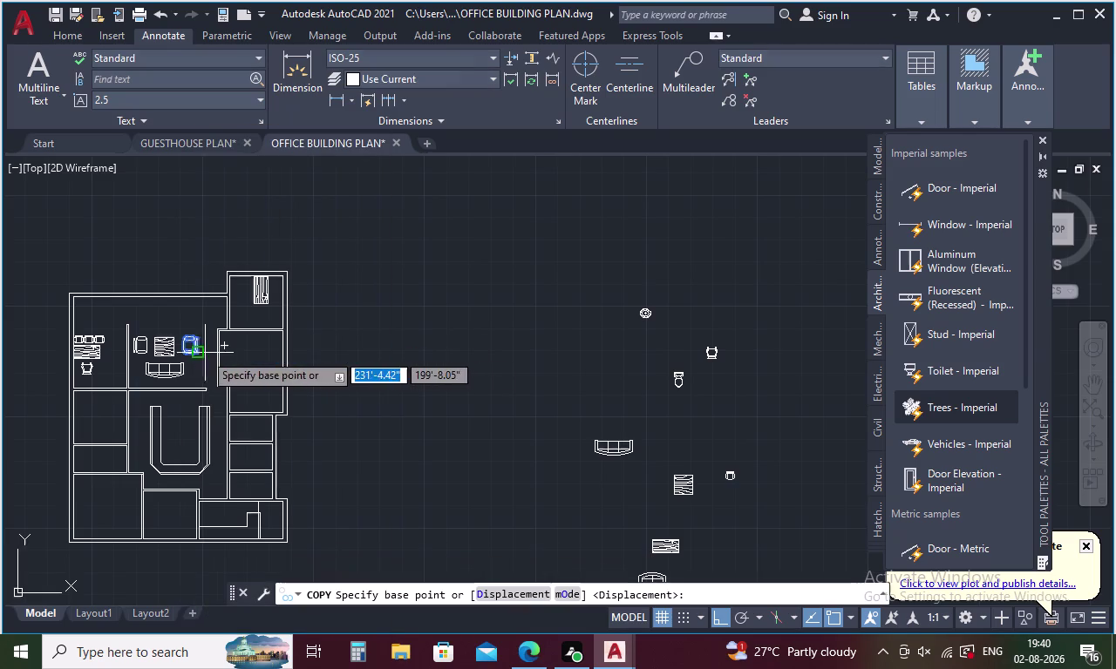
click(190, 353)
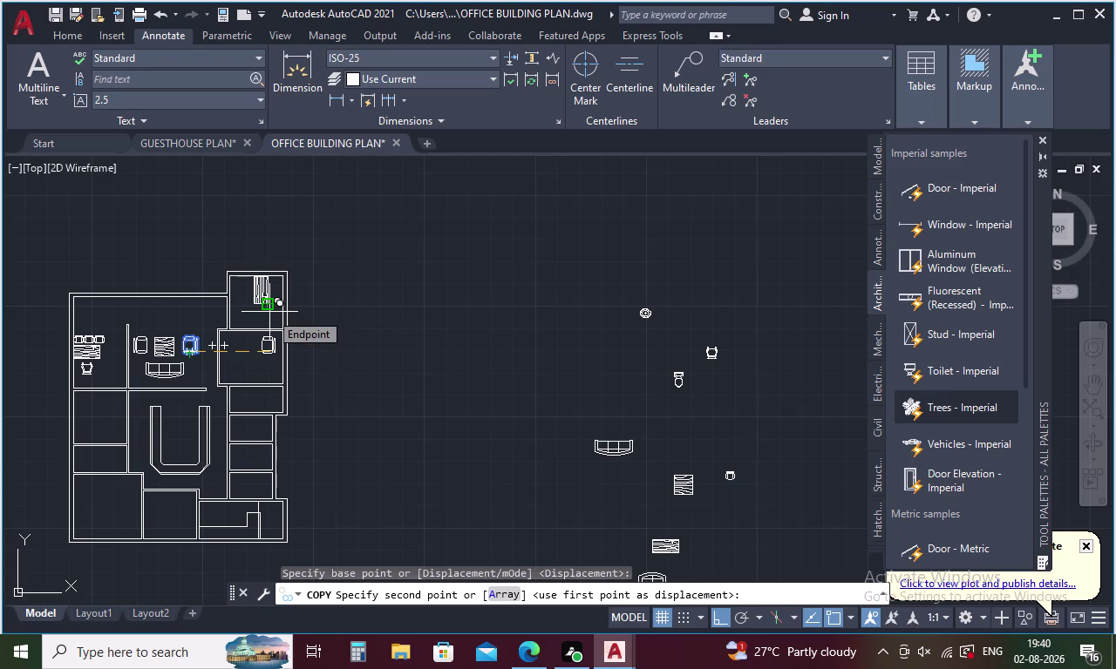
key(F8)
scroll(up, 3)
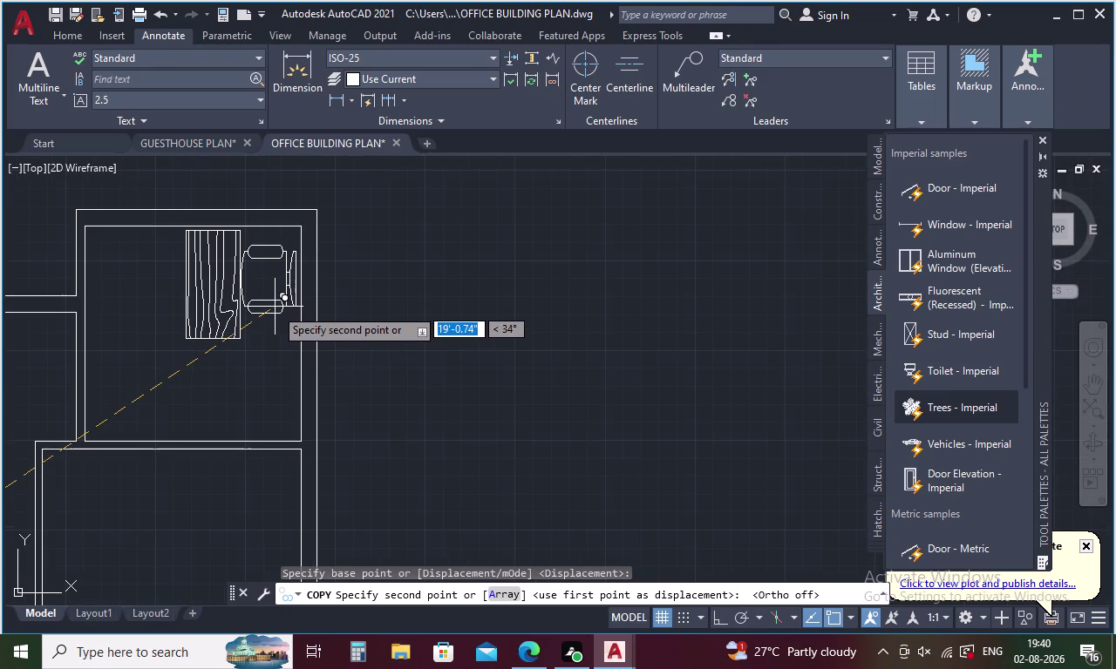
click(275, 308)
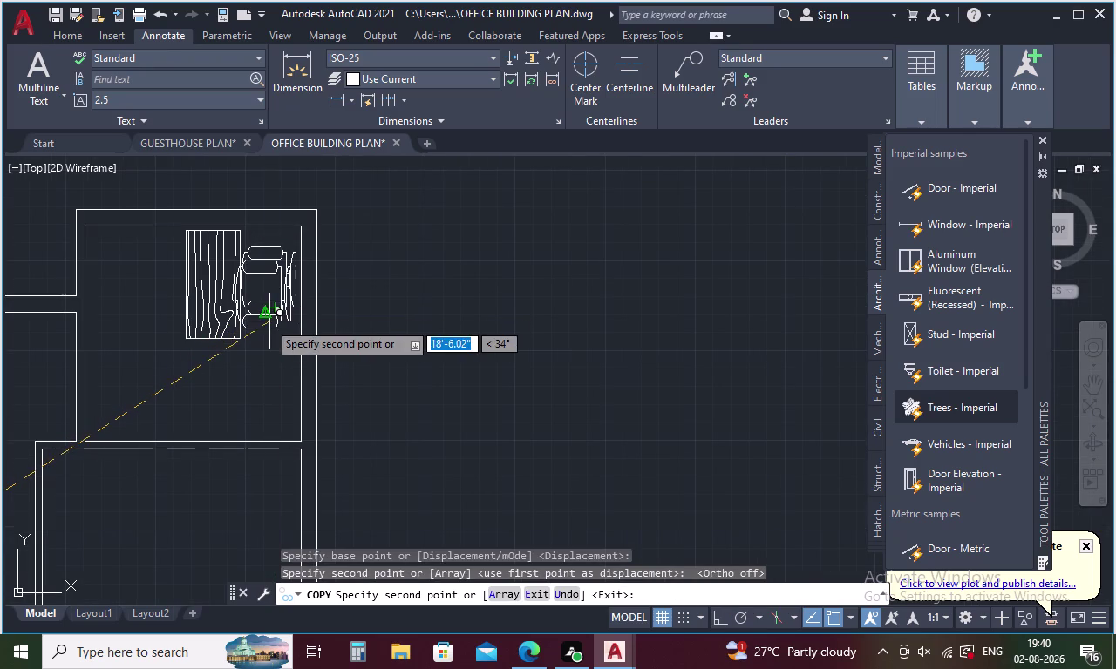
key(Escape)
Move the small room's desk slightly to the left.
click(216, 331)
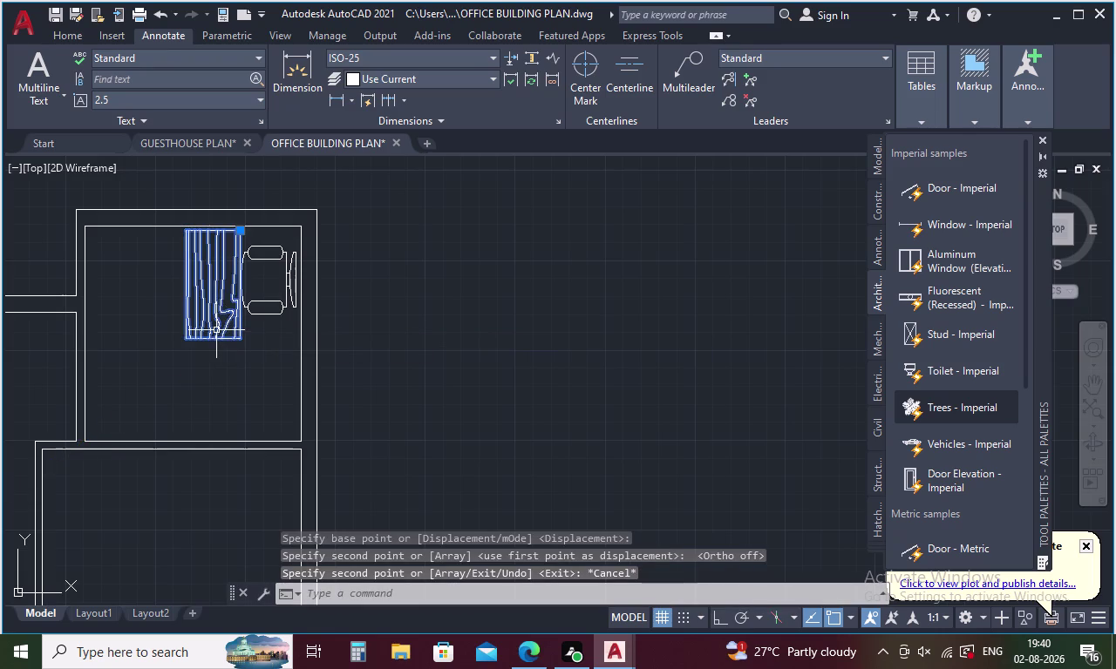
right_click(216, 330)
click(268, 332)
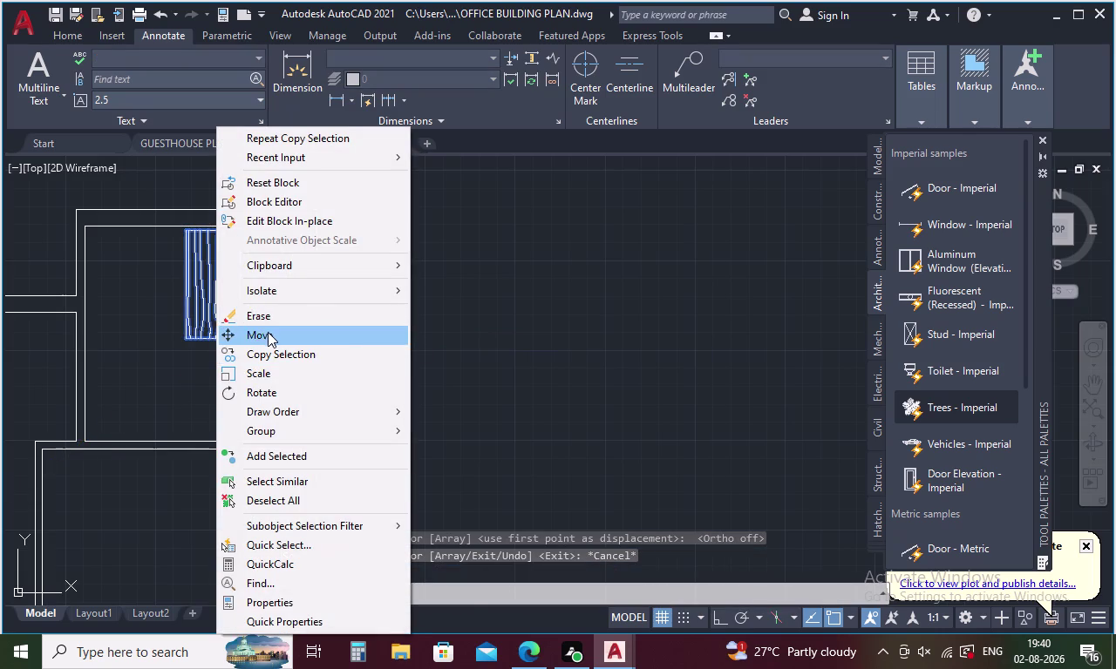
click(206, 295)
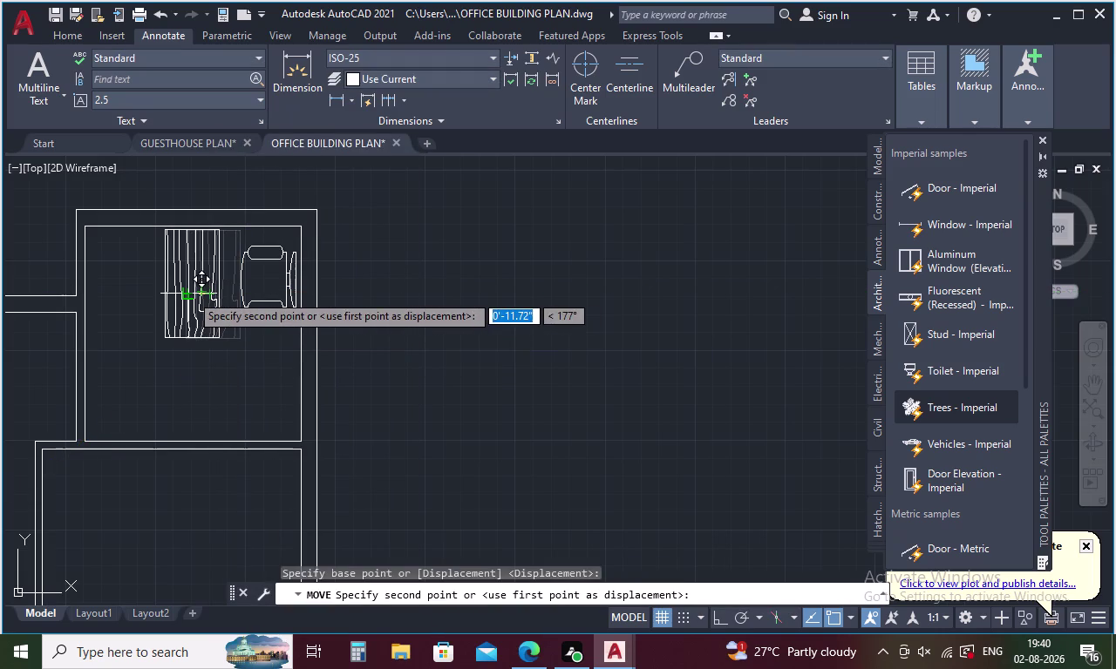
click(189, 295)
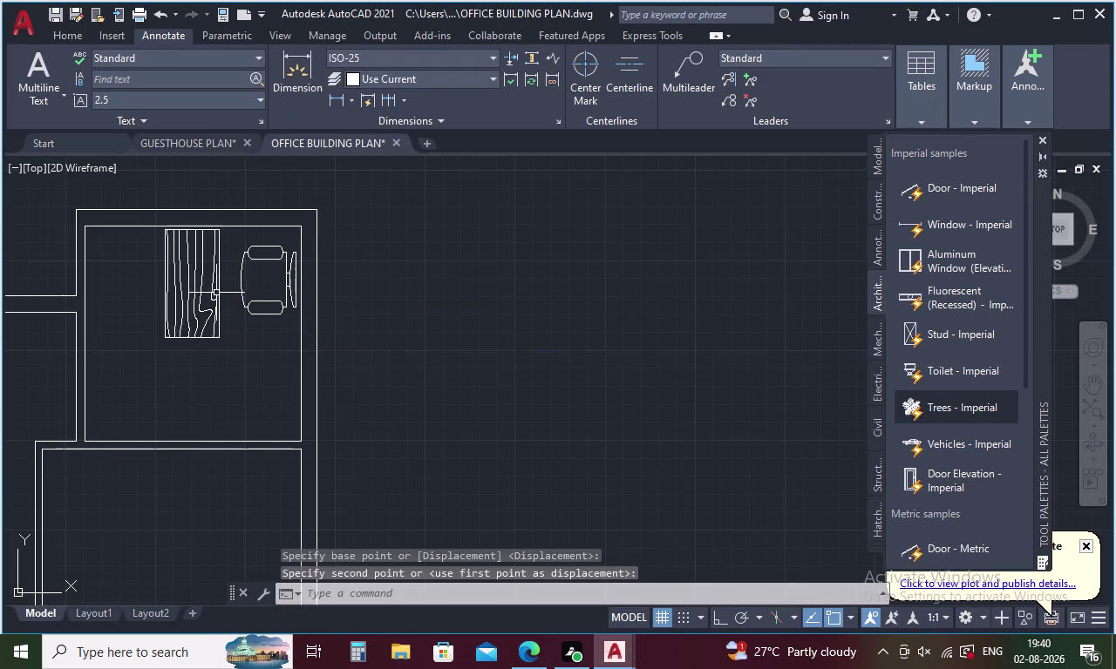
click(246, 285)
right_click(247, 286)
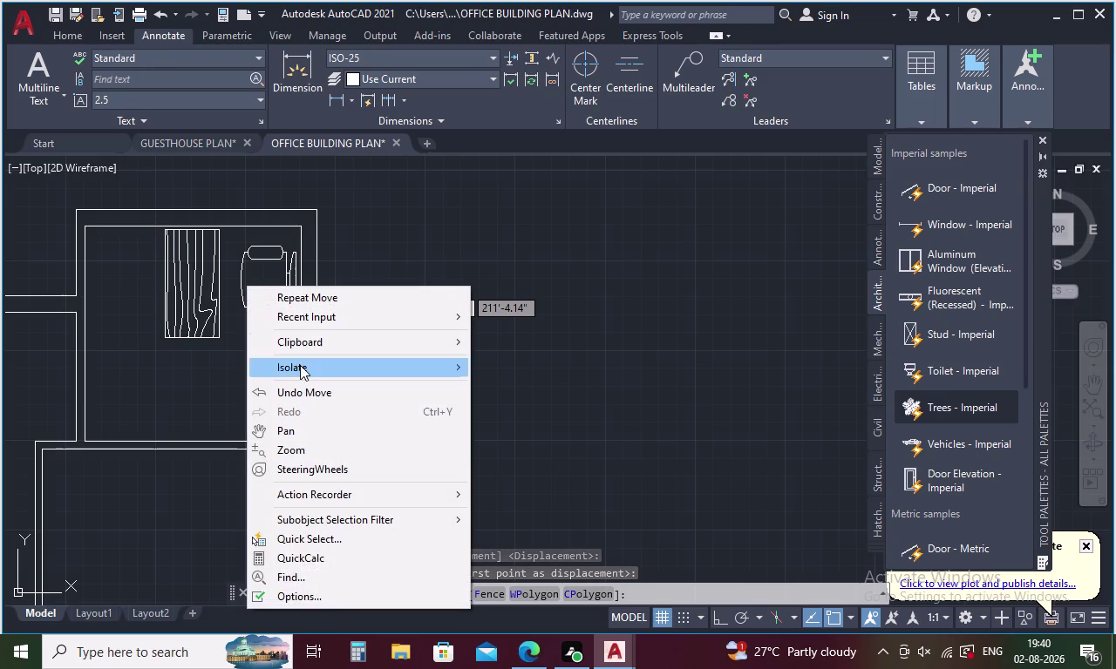
key(Escape)
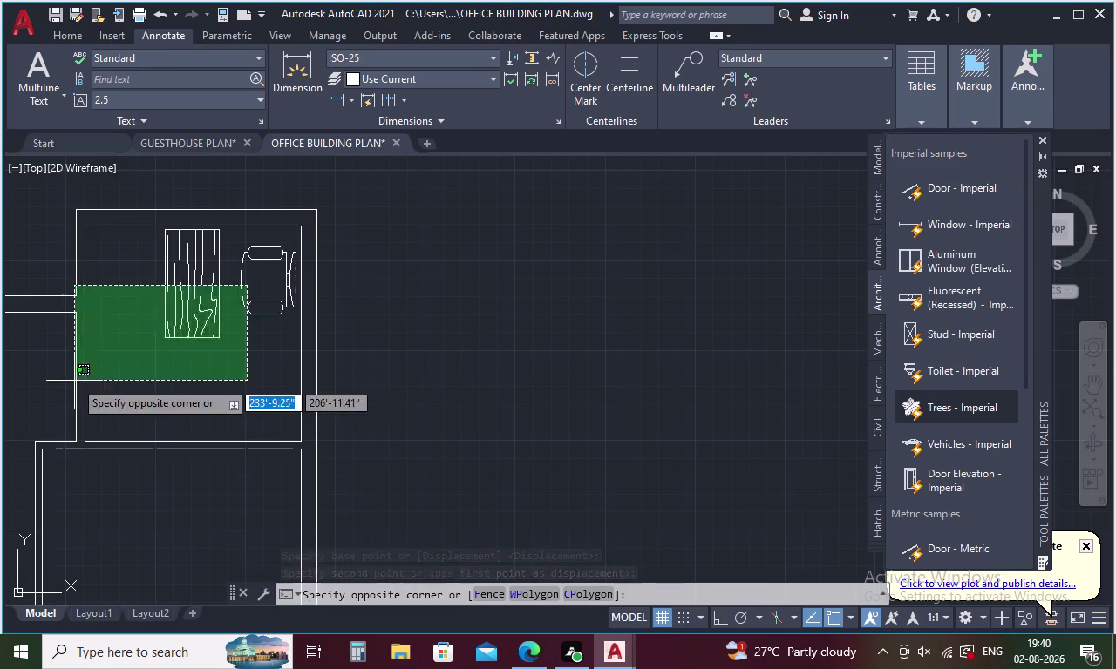
key(Escape)
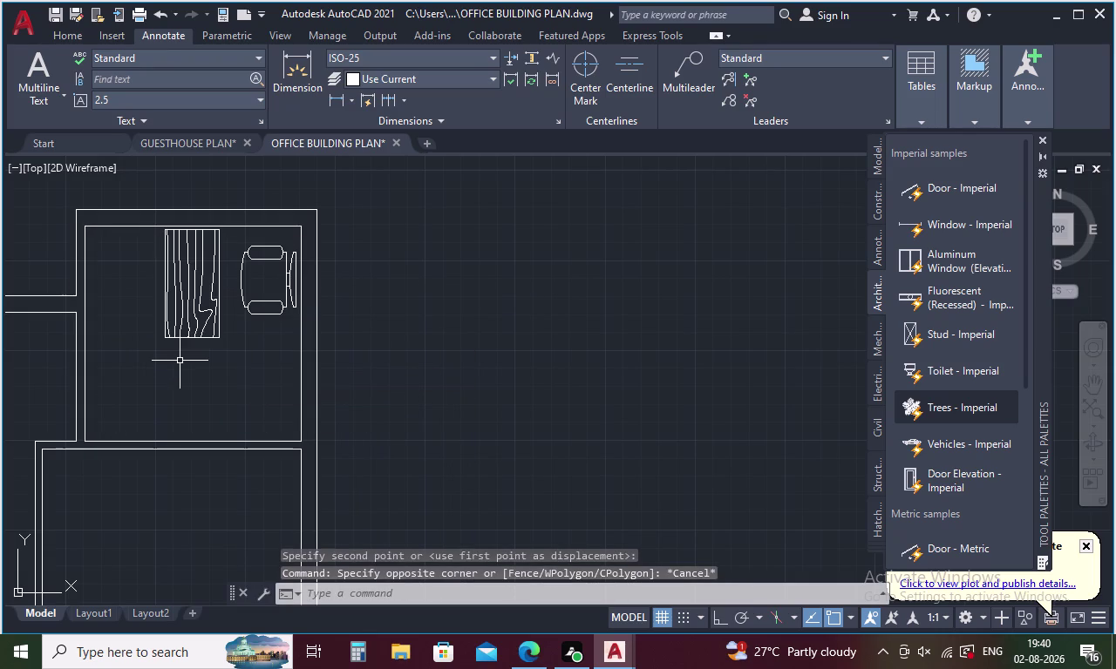
Move the copied chair closer to the desk, then zoom back out to the whole plan.
click(265, 320)
click(259, 306)
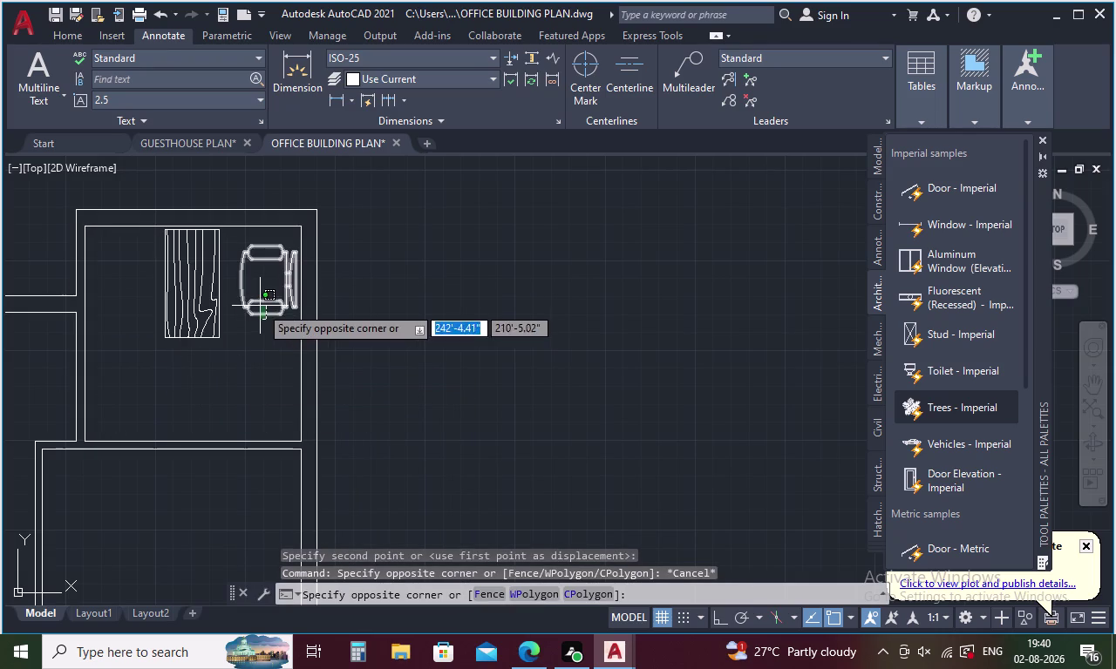
right_click(260, 306)
click(300, 330)
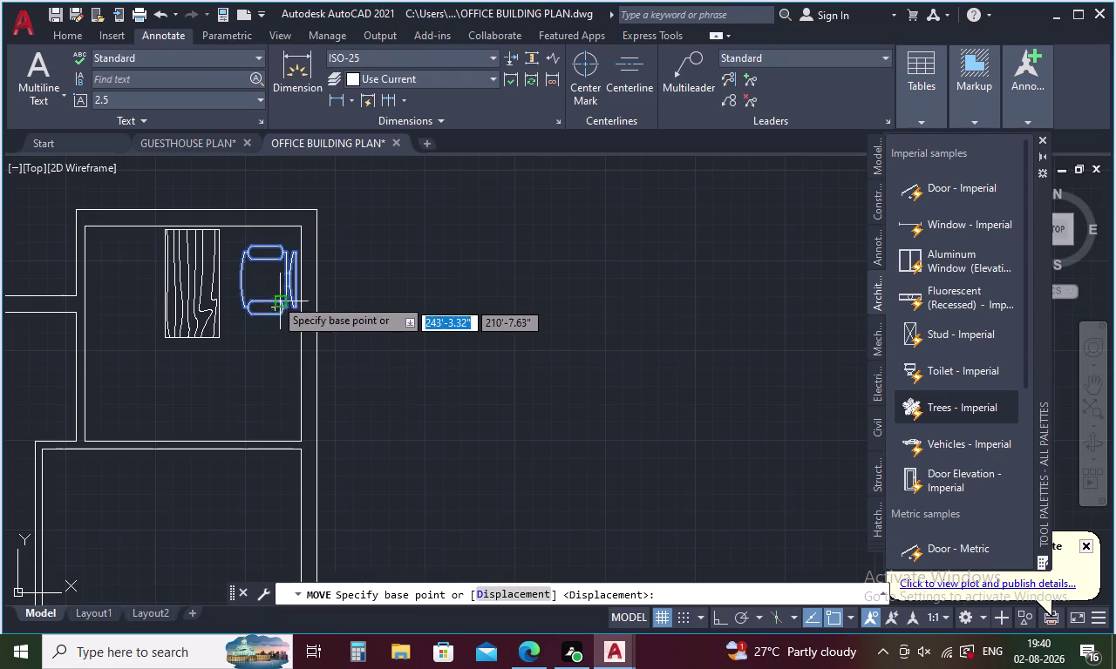
click(267, 284)
click(257, 284)
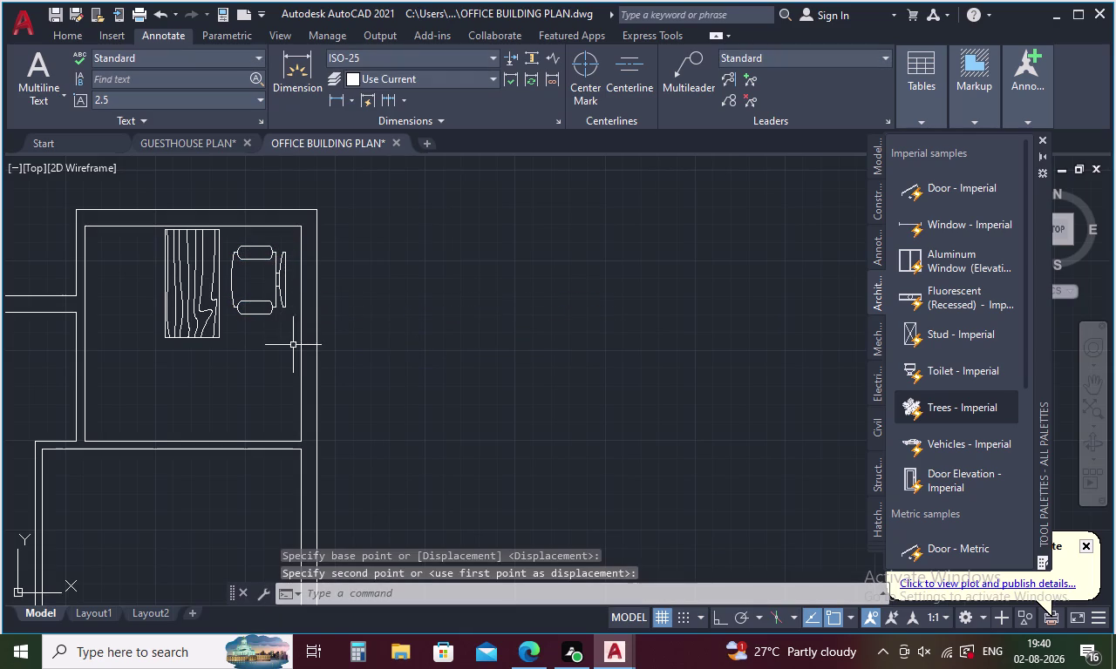
middle_drag(259, 369, 492, 385)
scroll(down, 3)
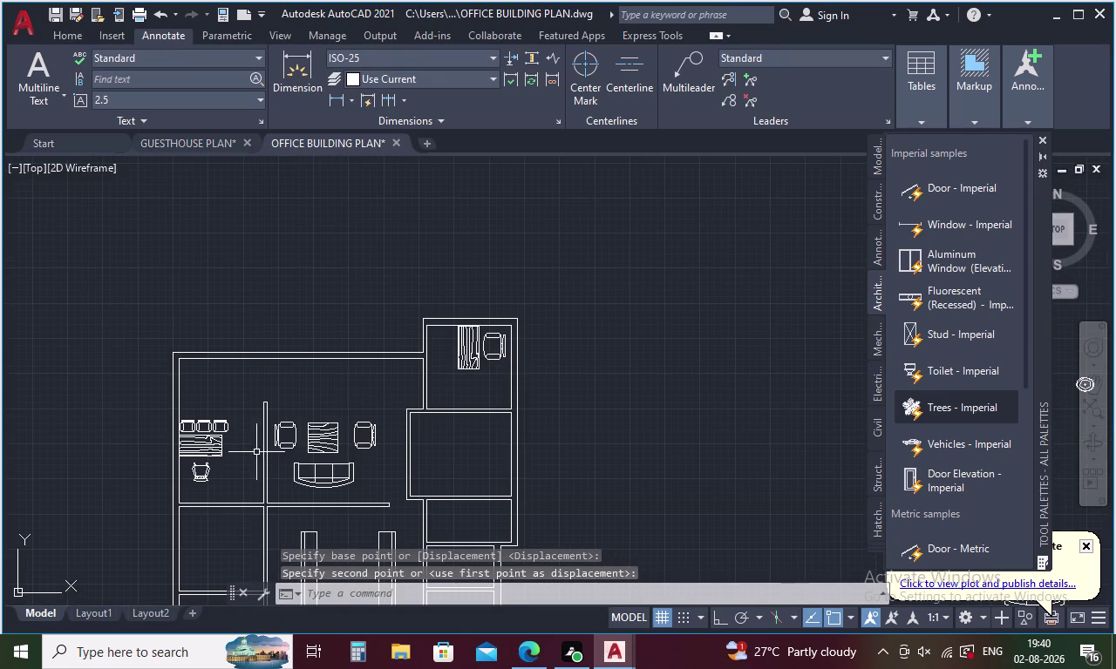
Copy the chair to two spots left of the small room's desk, one below the other.
click(293, 445)
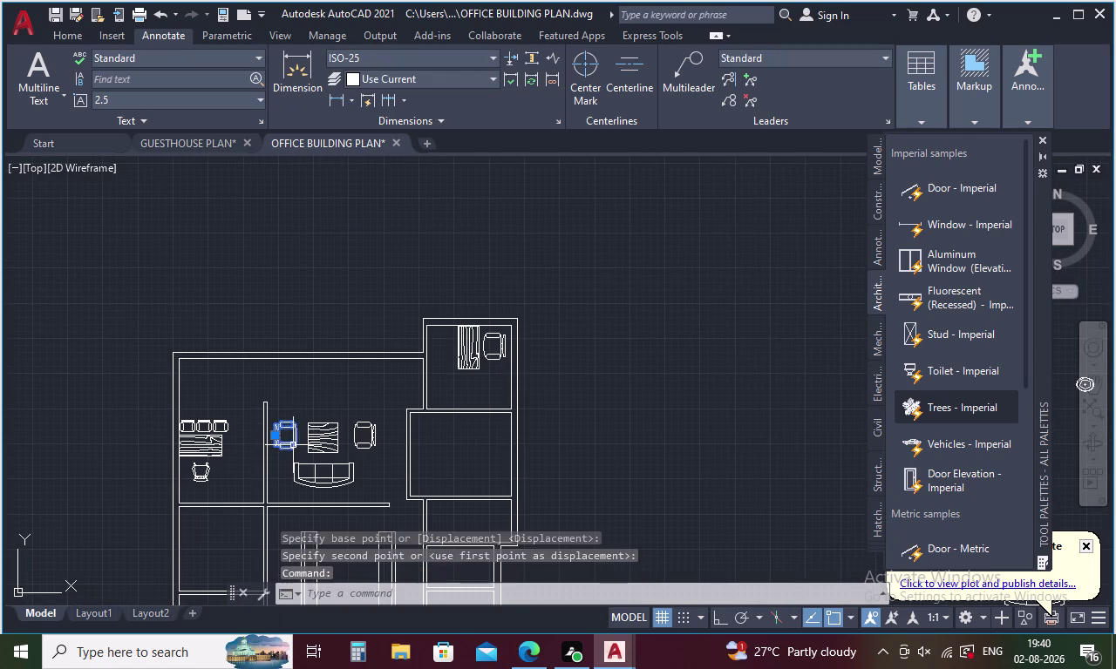
right_click(325, 396)
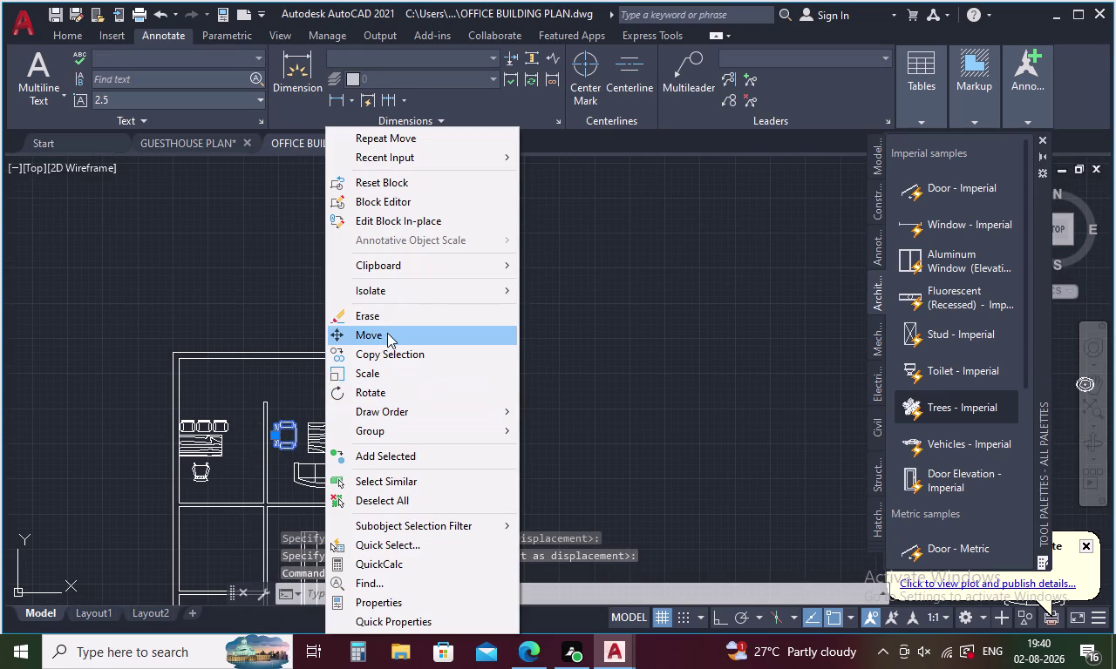
click(392, 355)
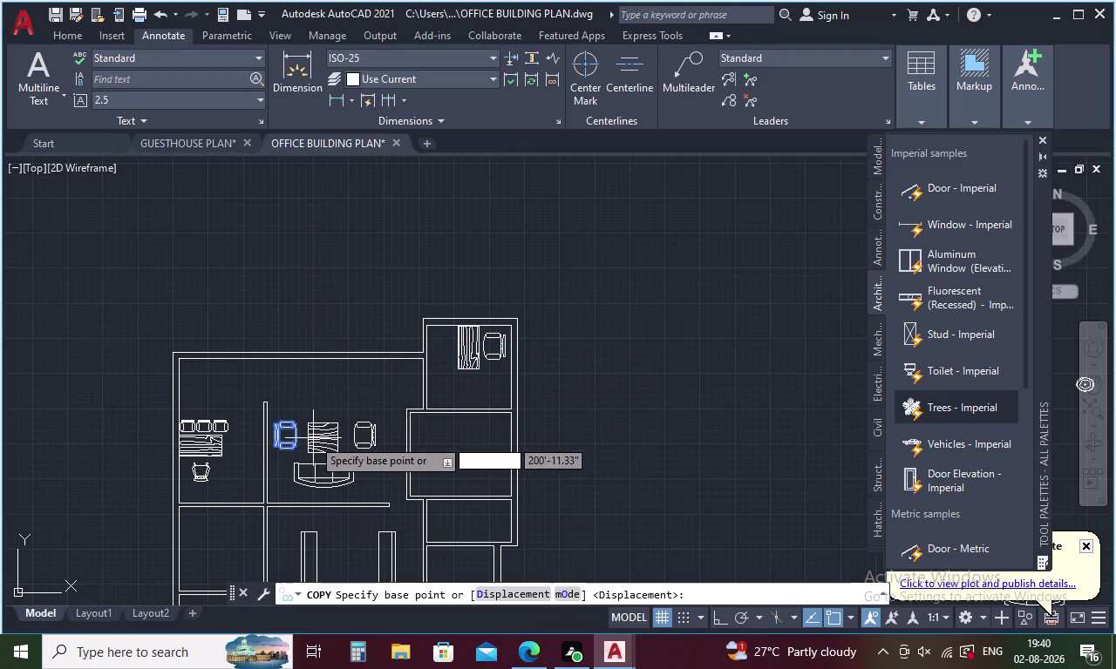
click(295, 443)
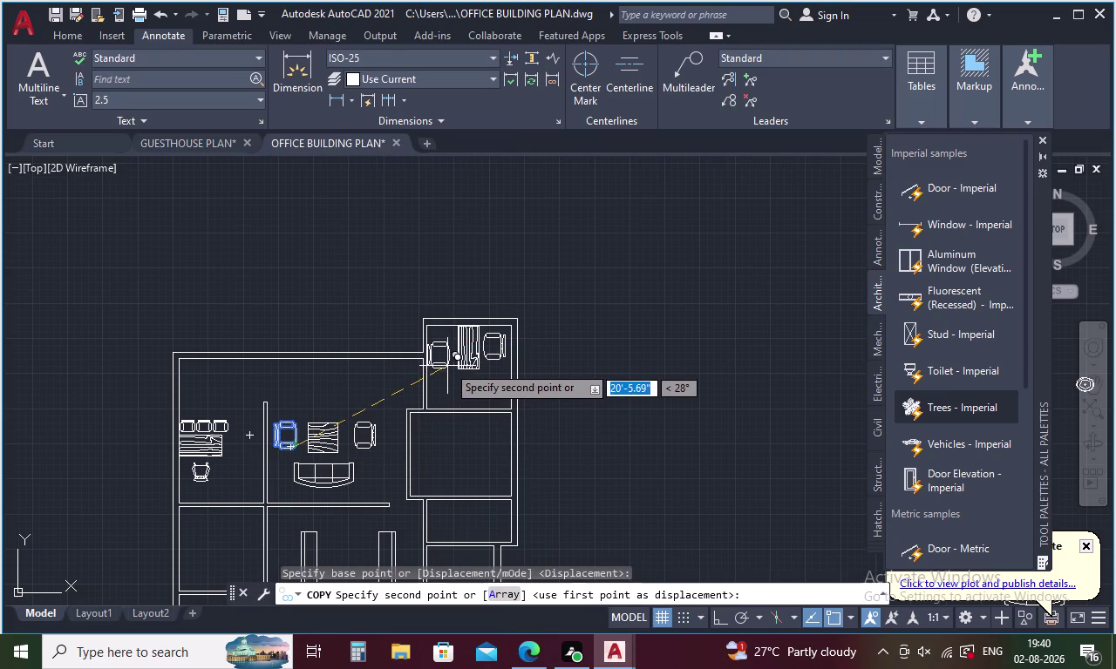
scroll(up, 3)
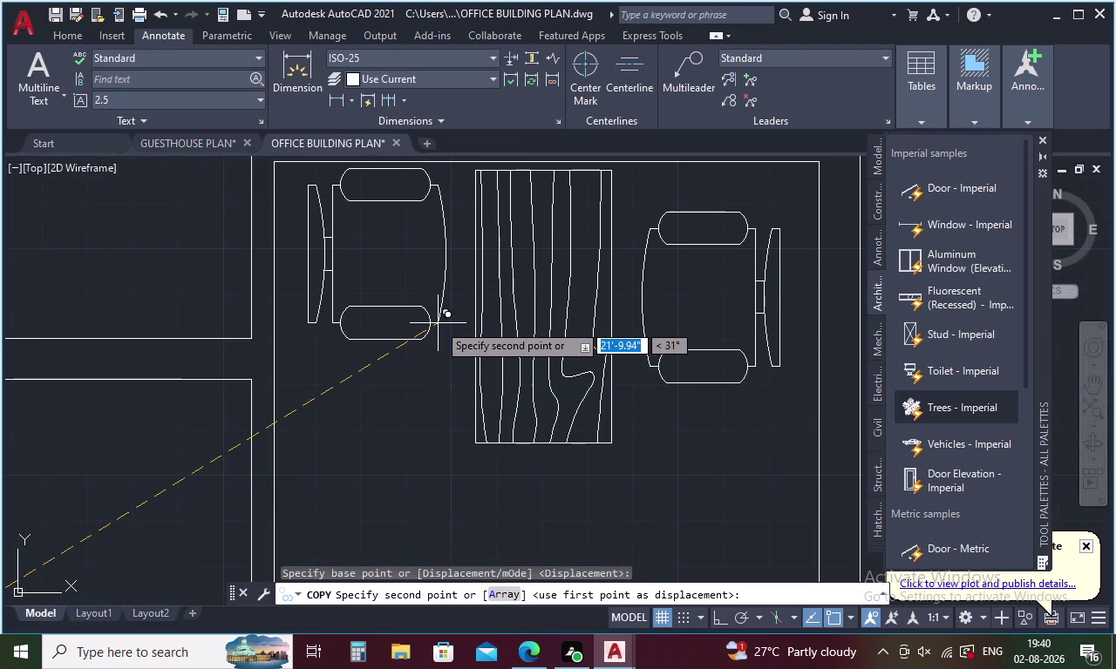
click(437, 323)
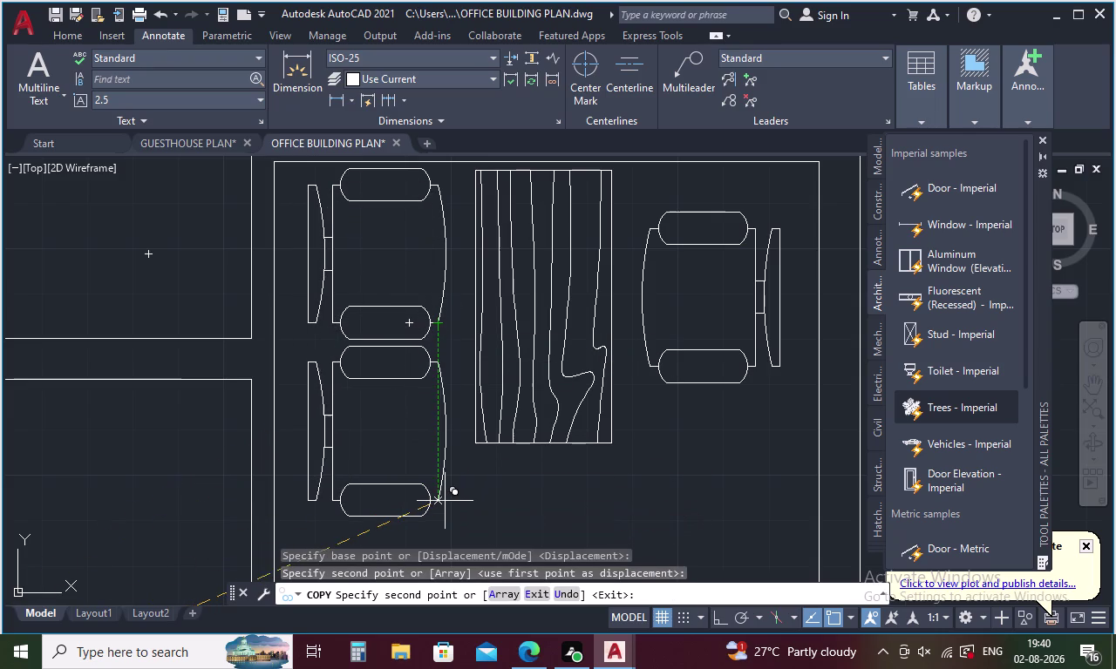
click(445, 502)
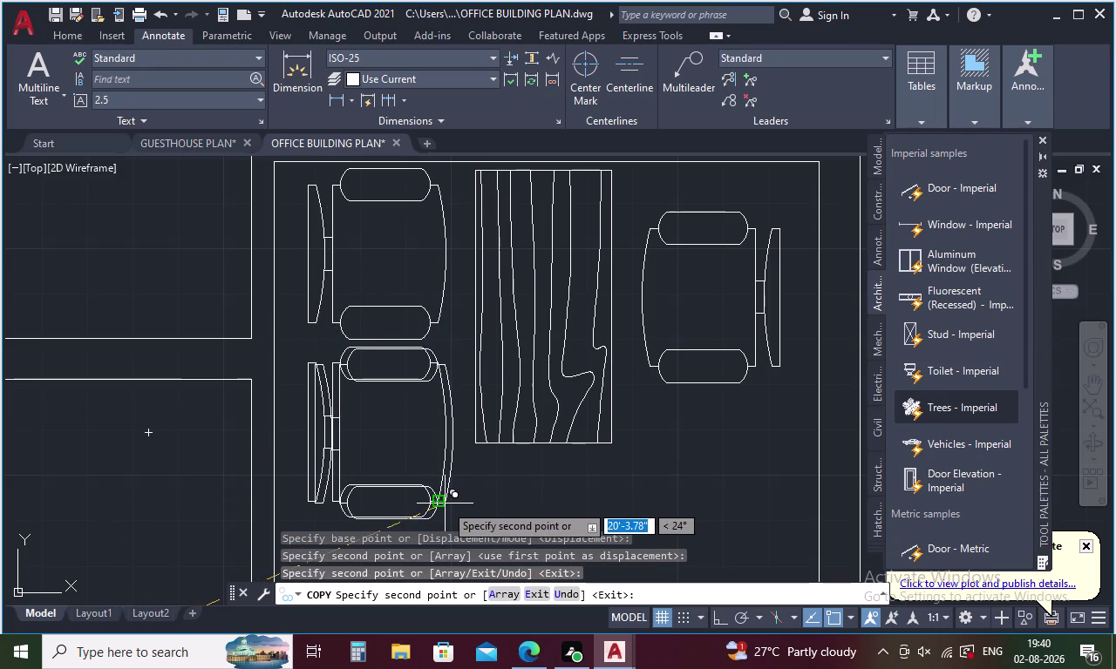
key(Escape)
scroll(down, 3)
scroll(down, 3)
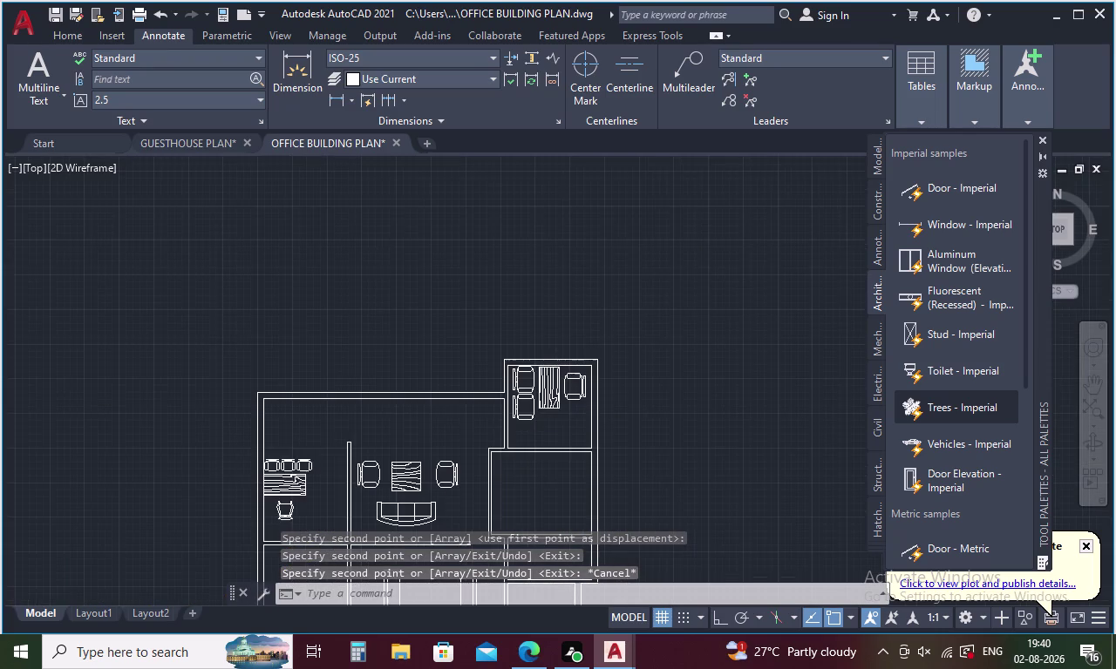
middle_drag(525, 459, 463, 195)
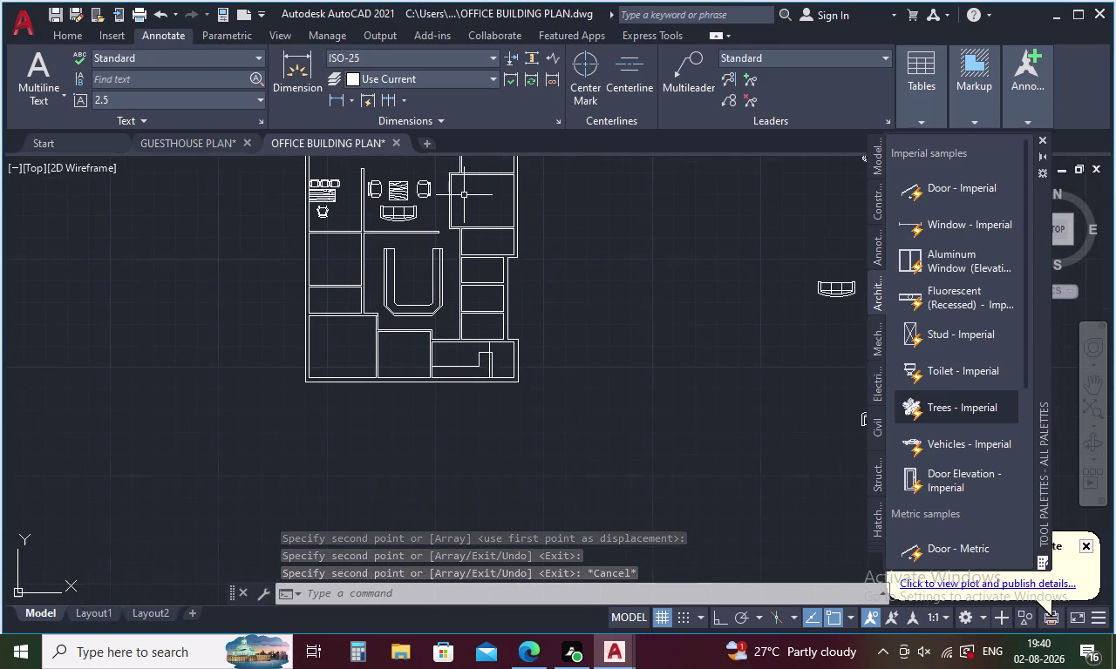
middle_drag(475, 217, 496, 278)
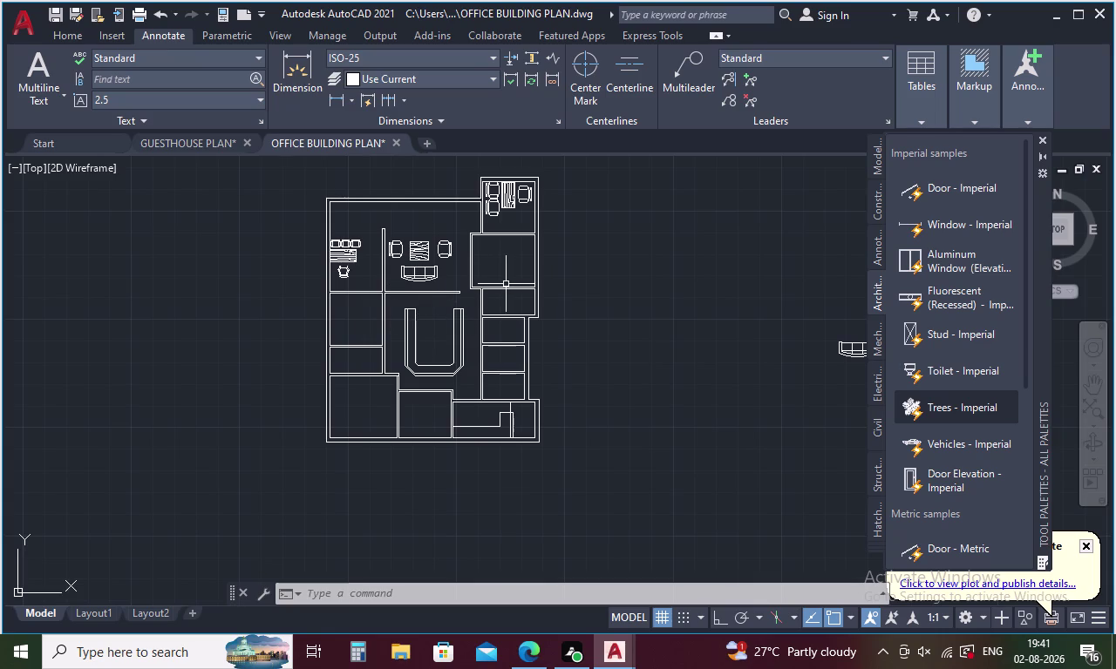
Select the striped desk and its chairs in the small upper room.
click(521, 192)
click(504, 199)
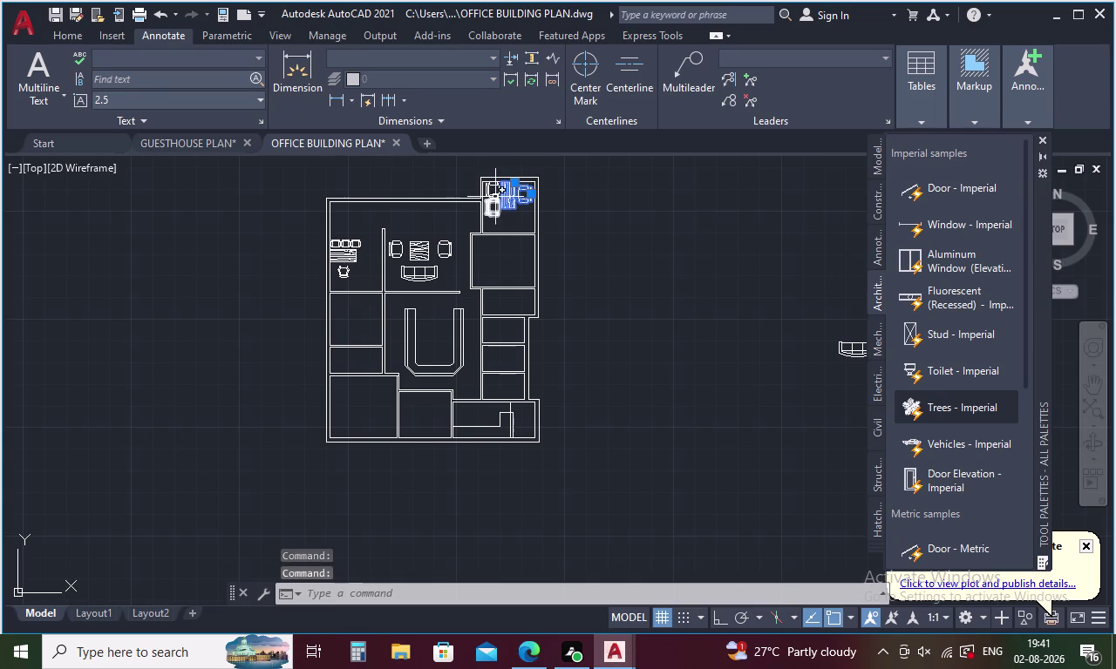
click(497, 187)
click(491, 207)
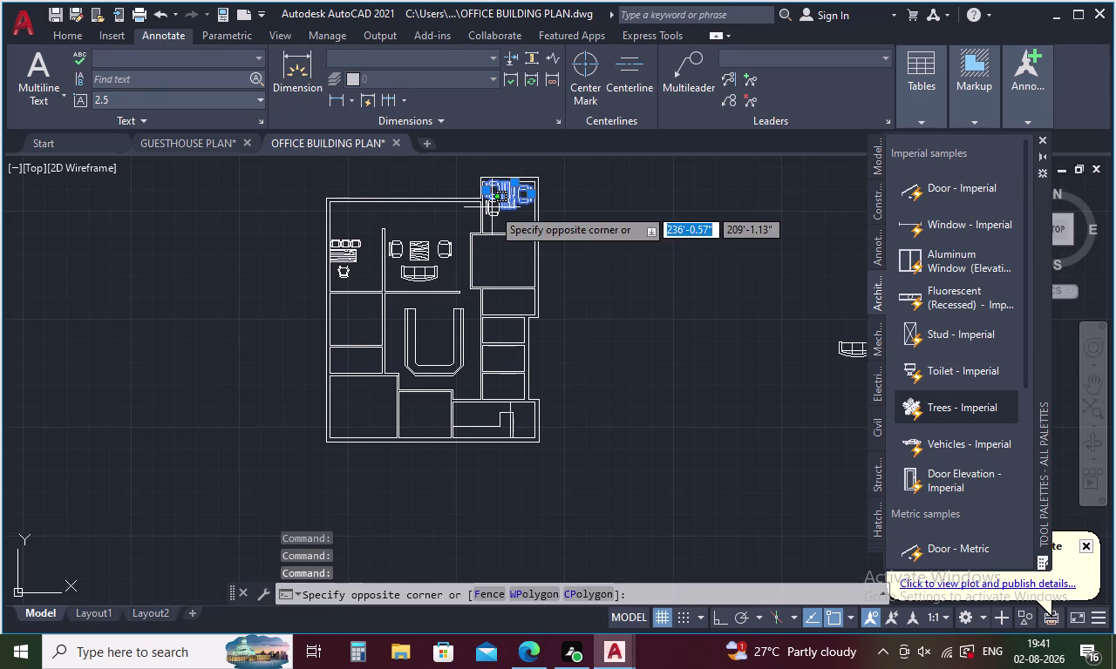
click(488, 213)
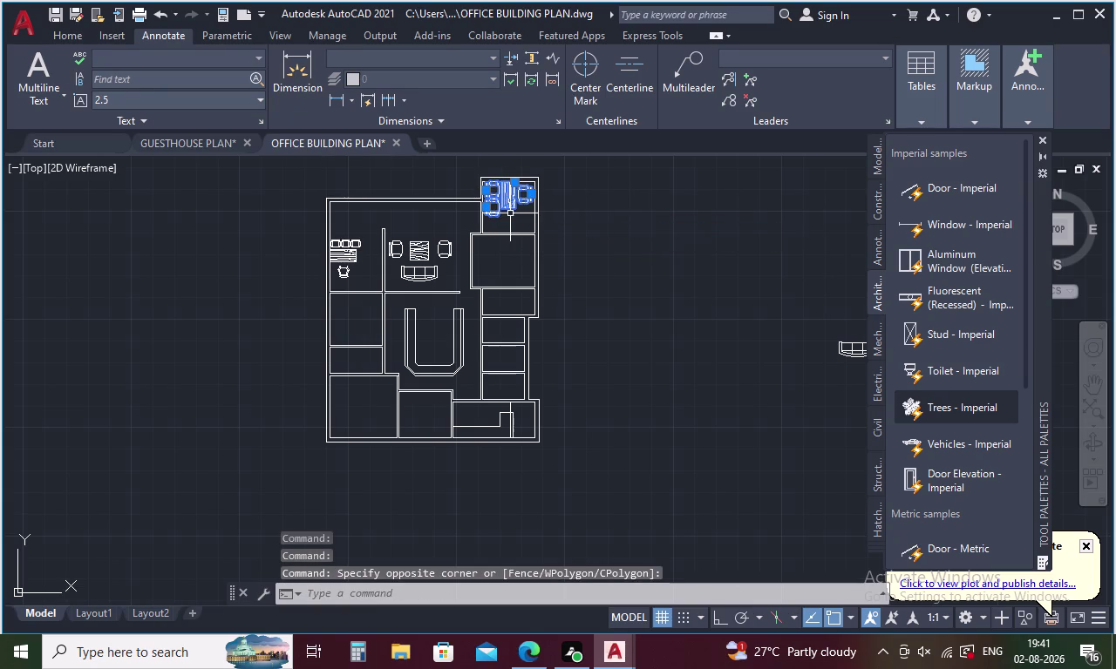
Copy the selected desk set into the lower office.
right_click(510, 213)
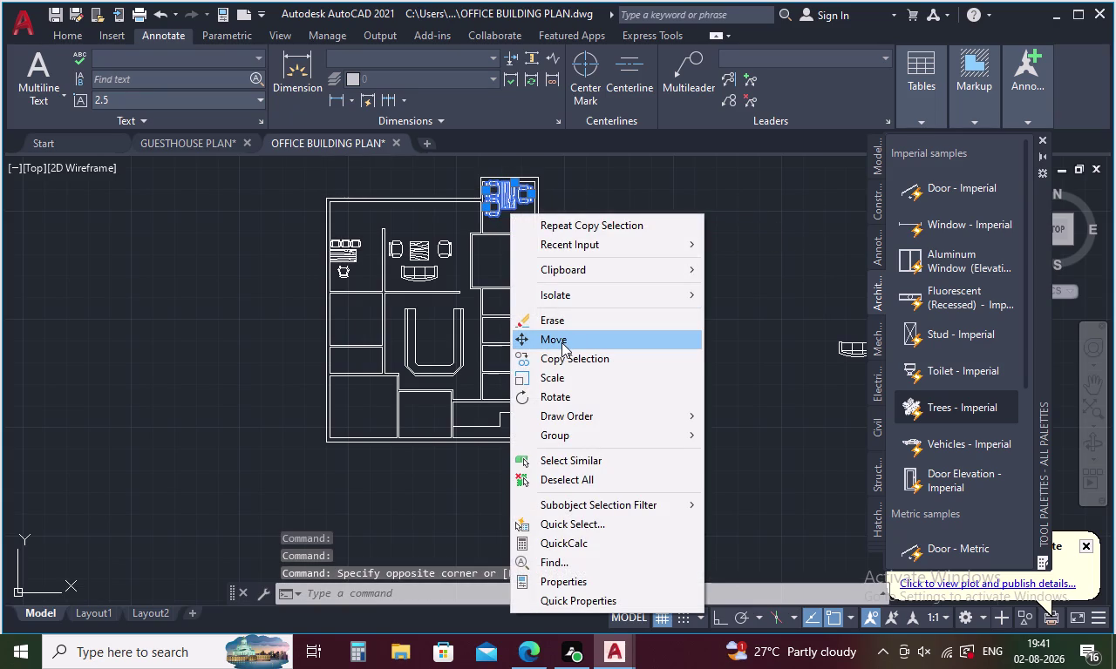
click(561, 363)
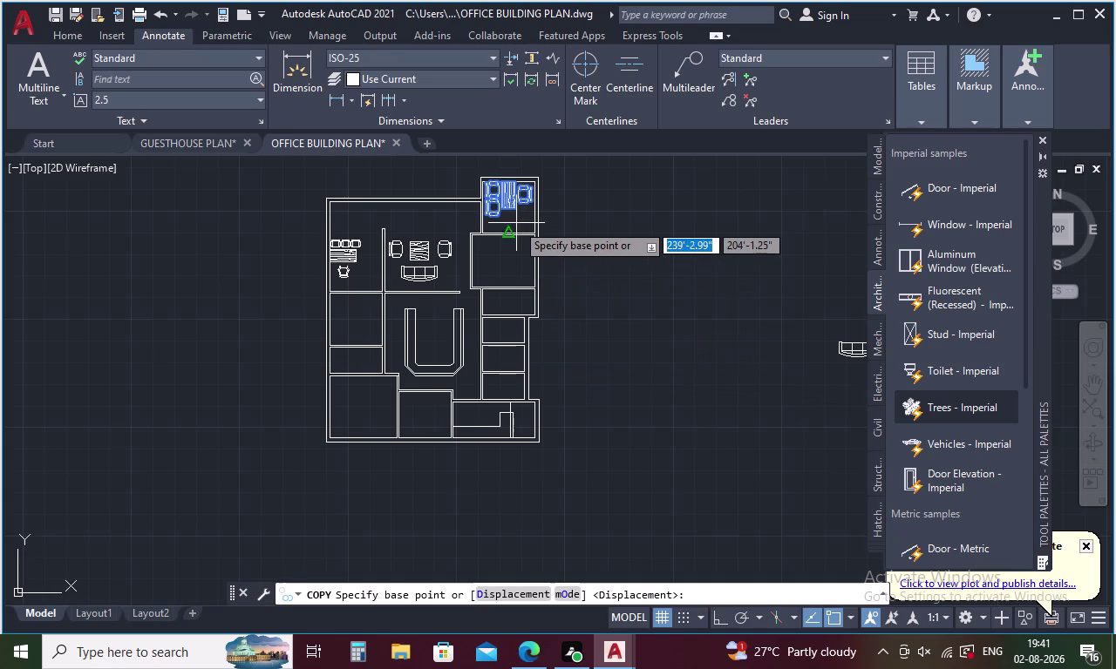
click(515, 210)
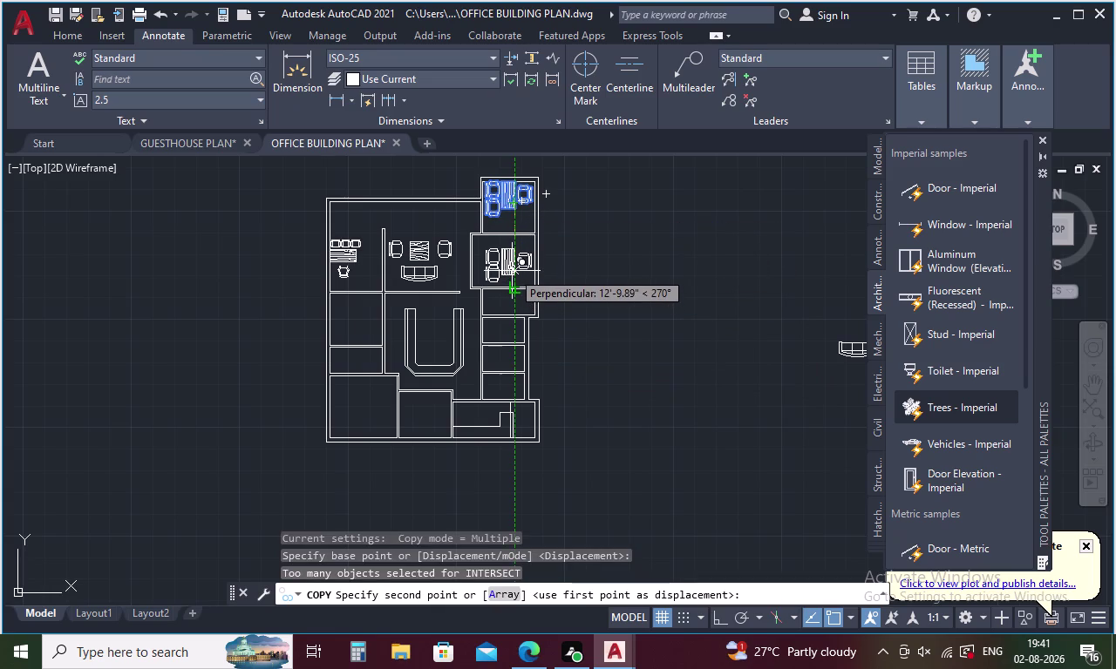
click(512, 271)
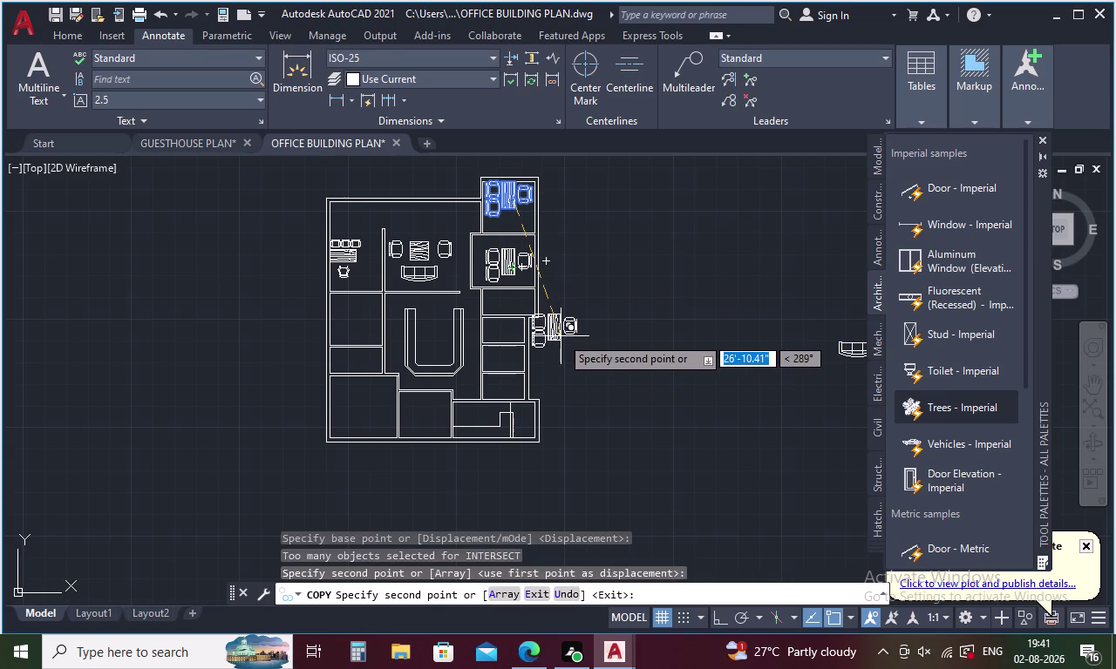
key(Escape)
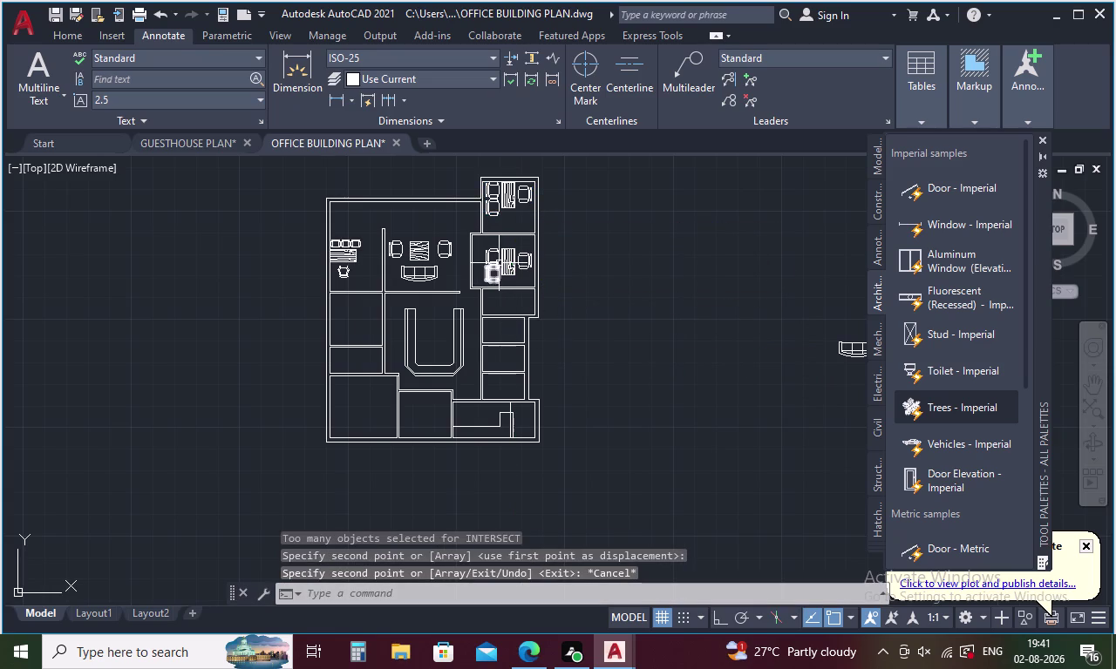
scroll(up, 3)
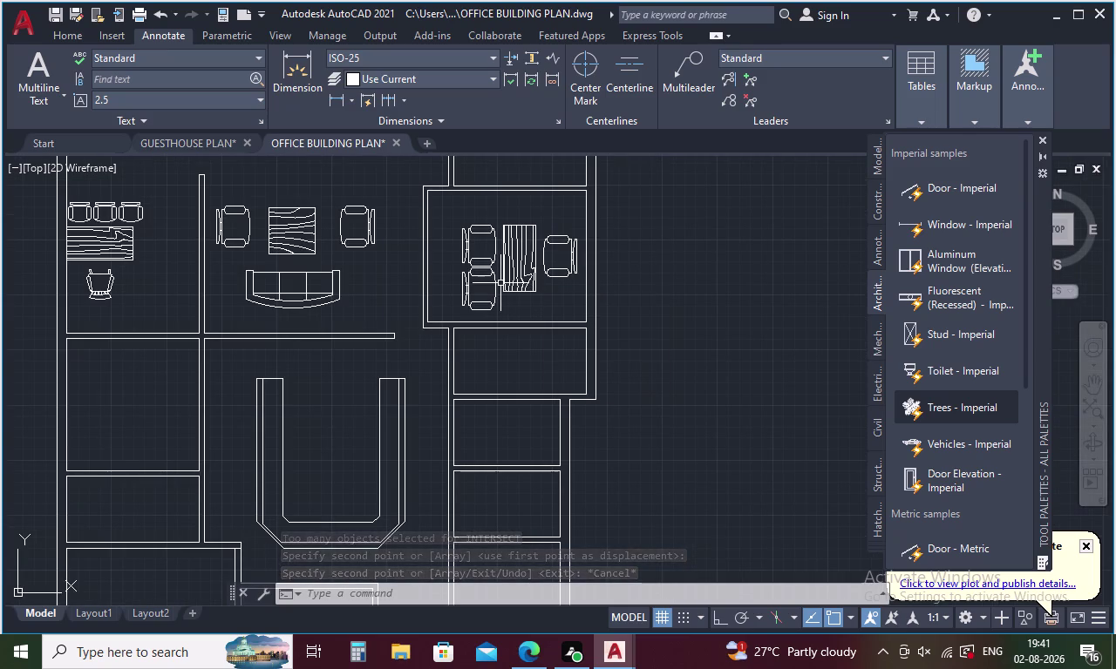
scroll(down, 3)
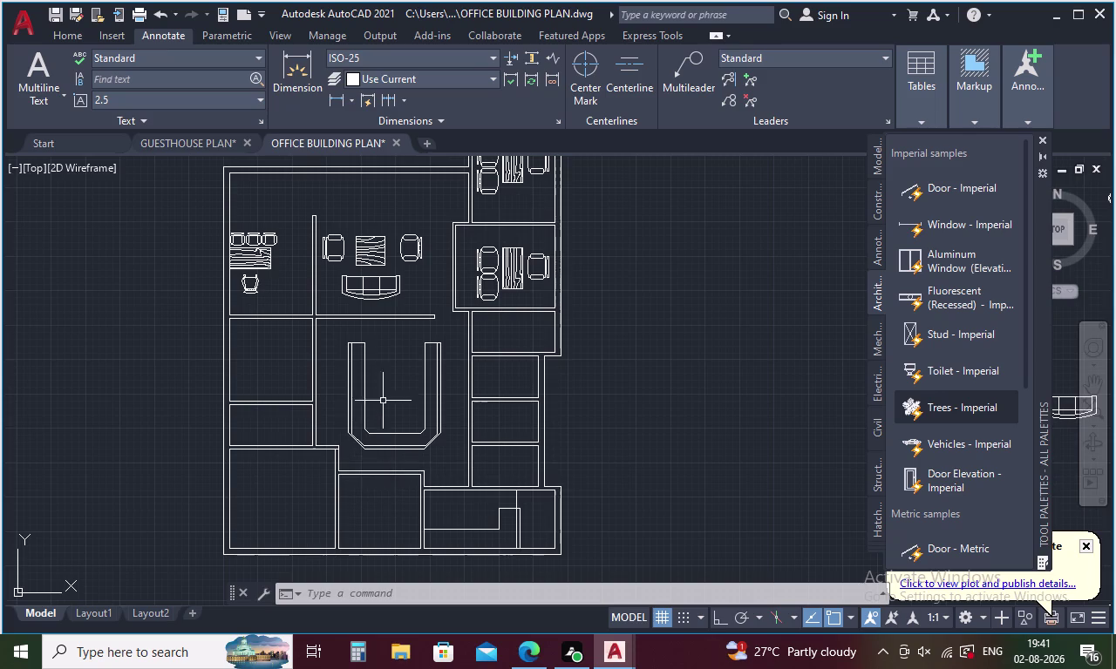
click(531, 274)
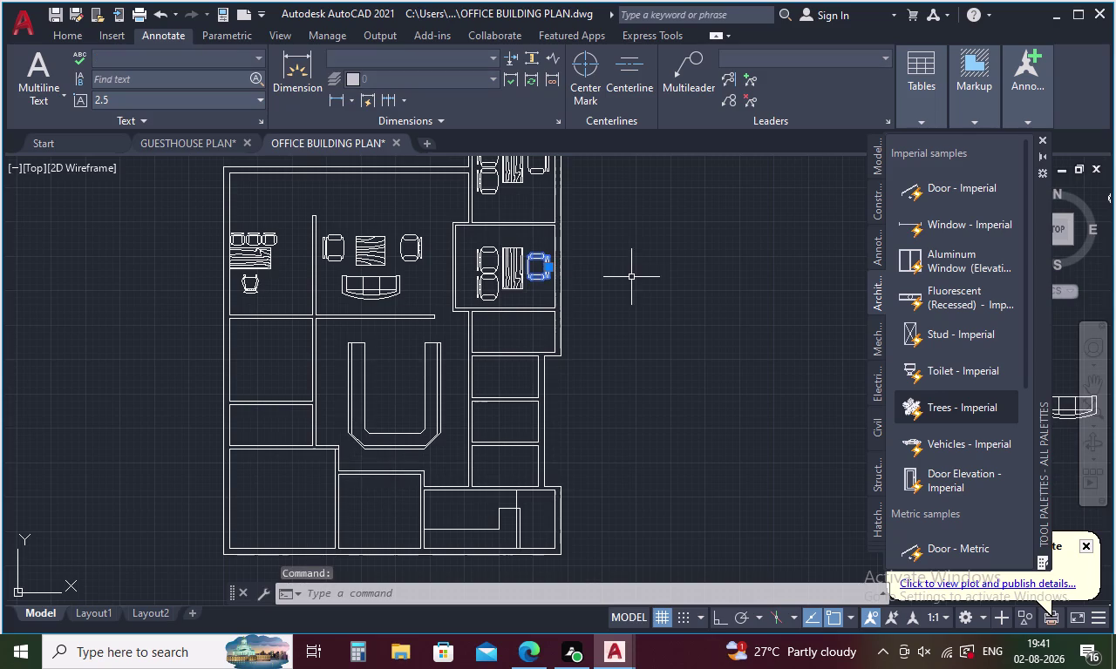
Copy the lower office's armchair to two stacked spots inside the U-shaped counter.
right_click(633, 277)
click(657, 356)
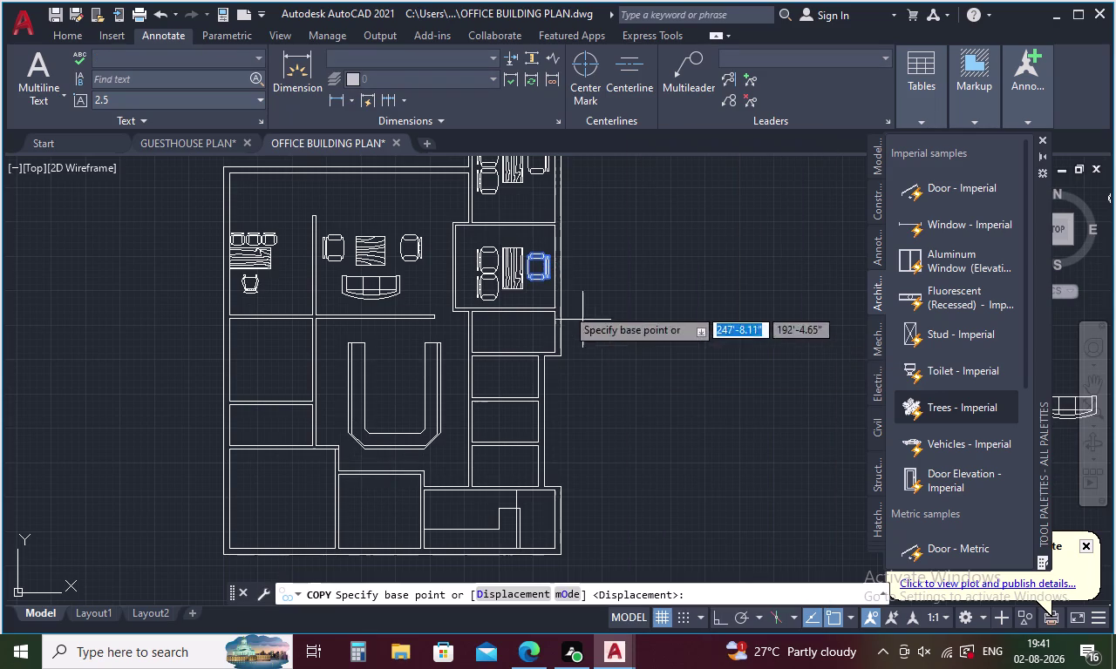
click(535, 275)
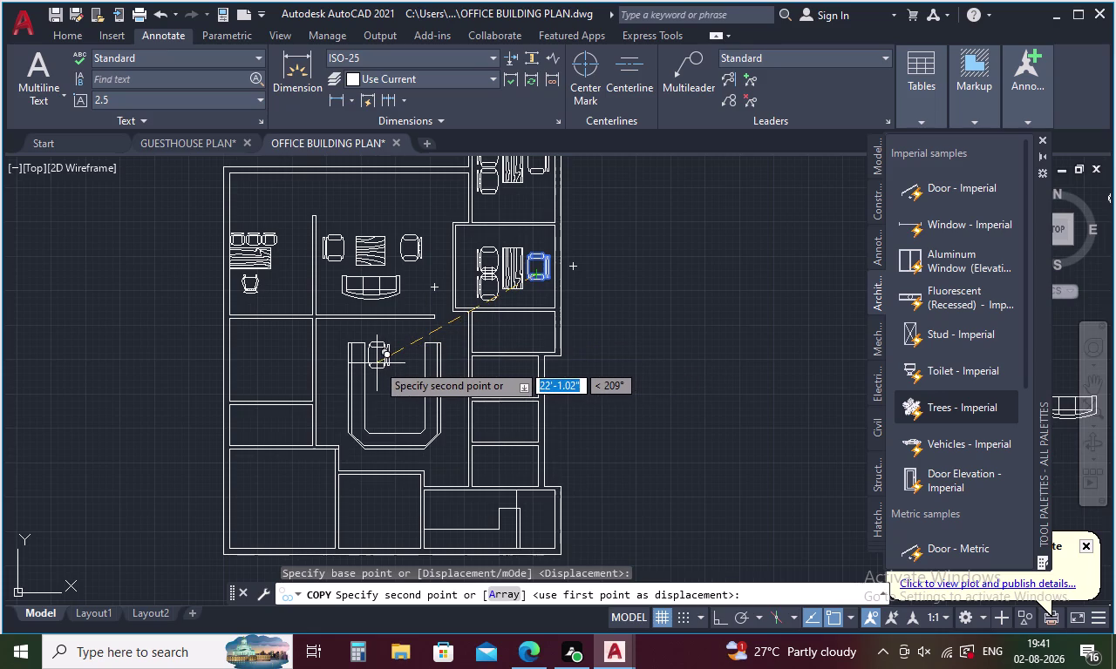
click(376, 363)
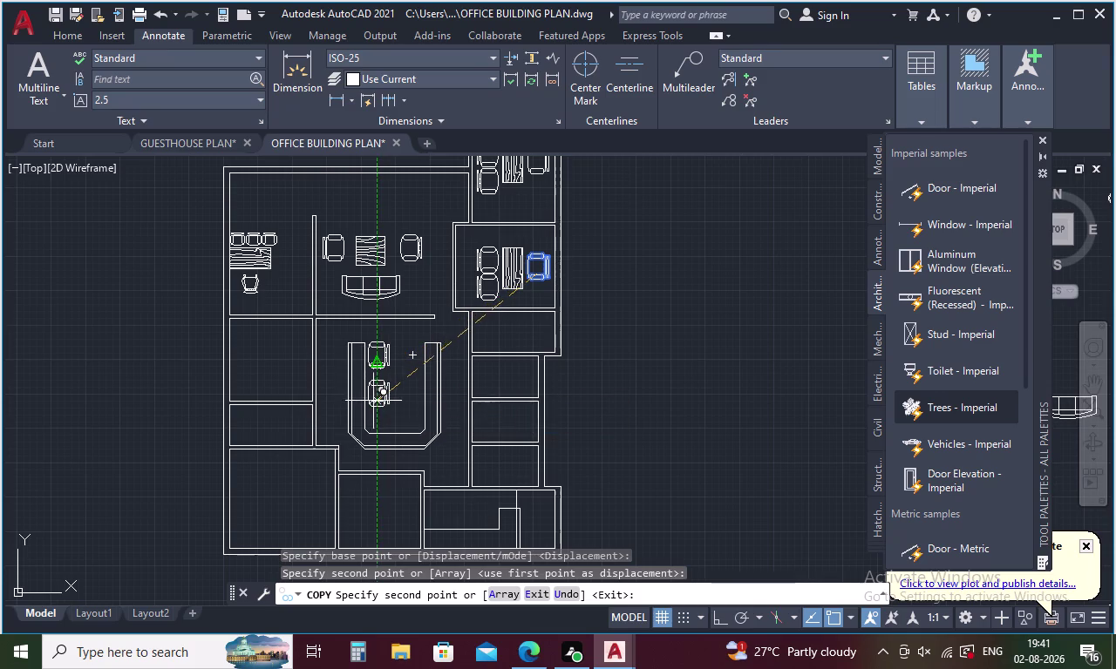
click(375, 398)
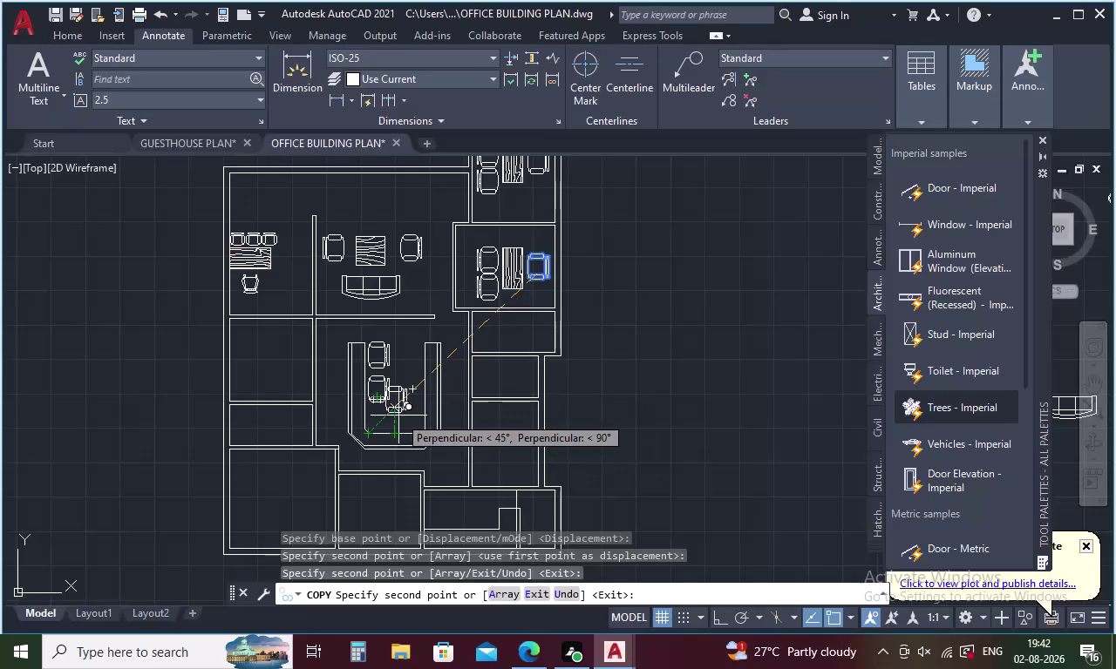
key(Escape)
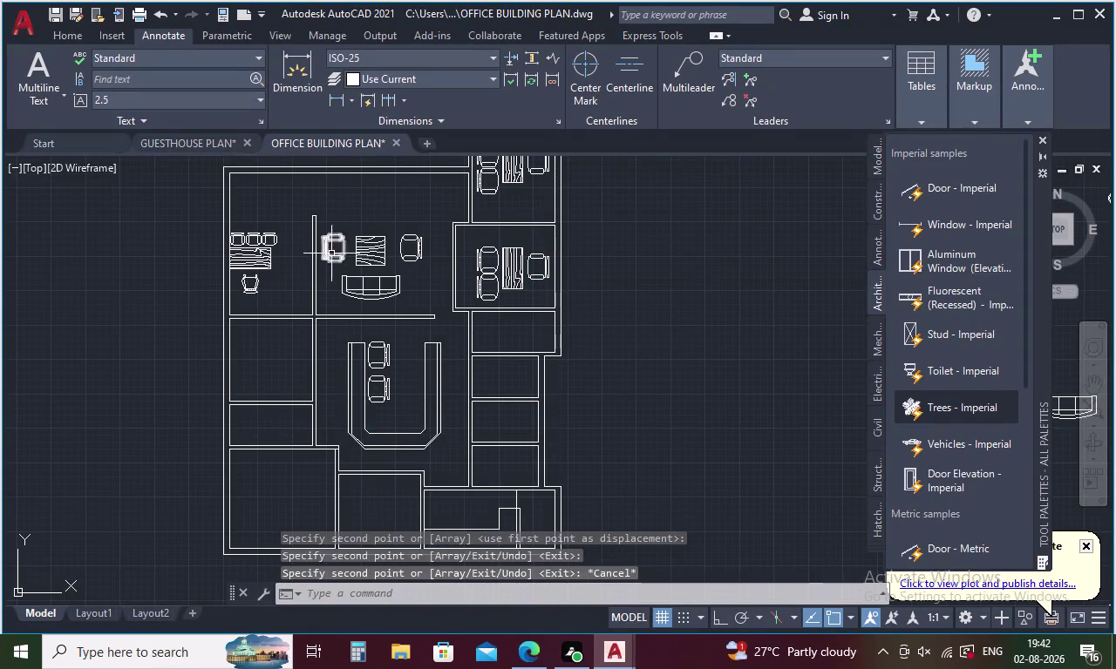
click(331, 245)
click(335, 240)
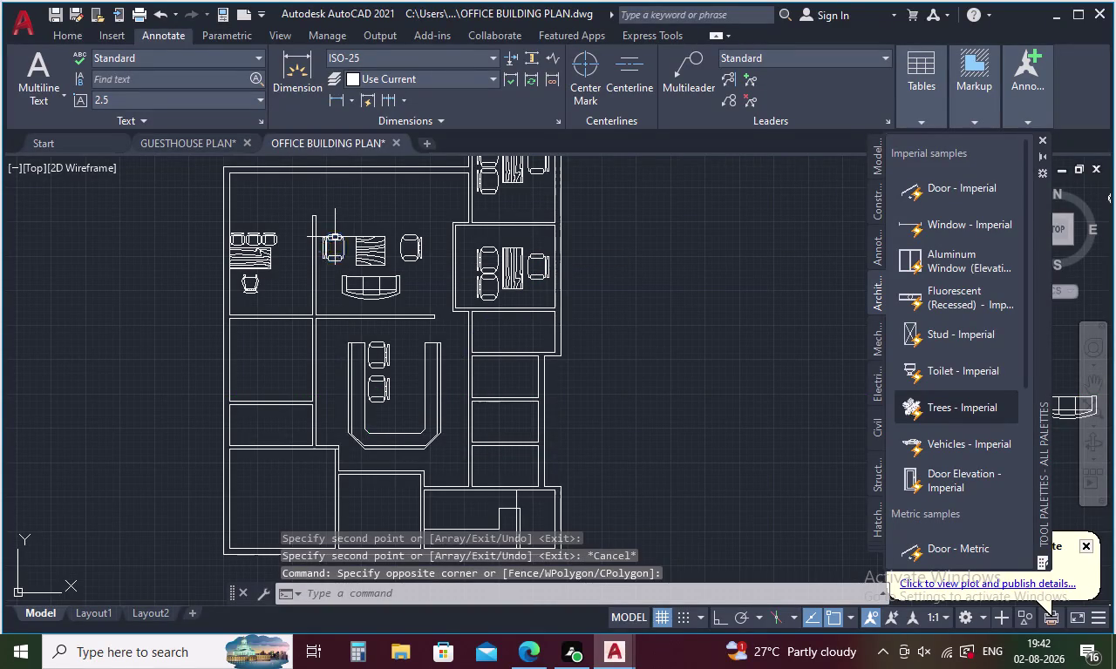
click(335, 237)
right_click(344, 224)
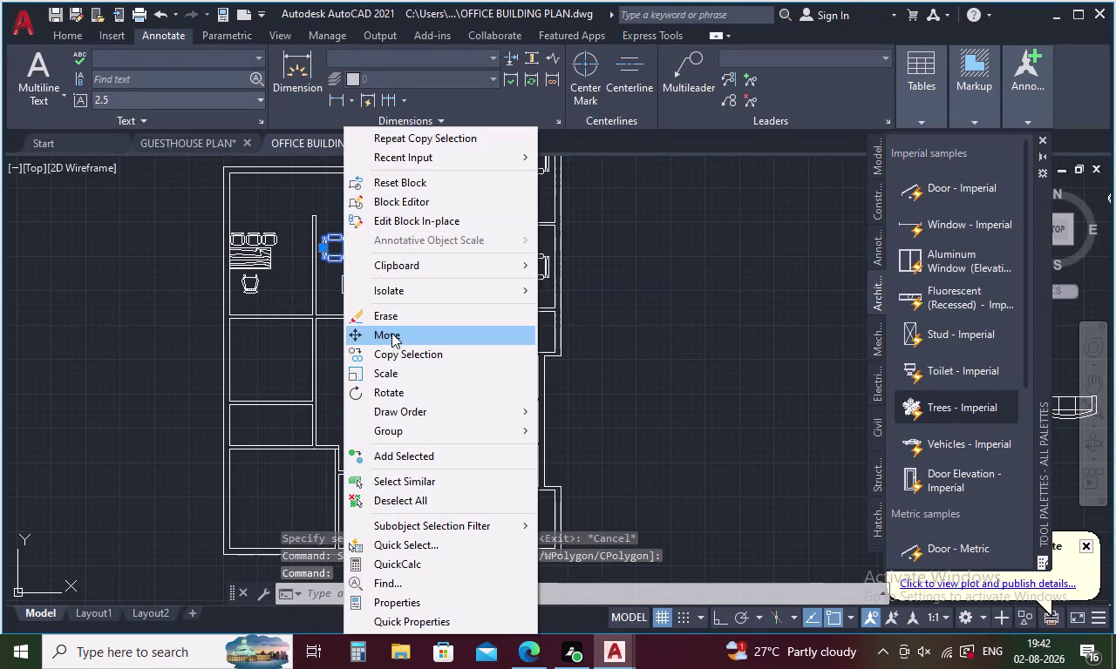
click(391, 334)
click(335, 254)
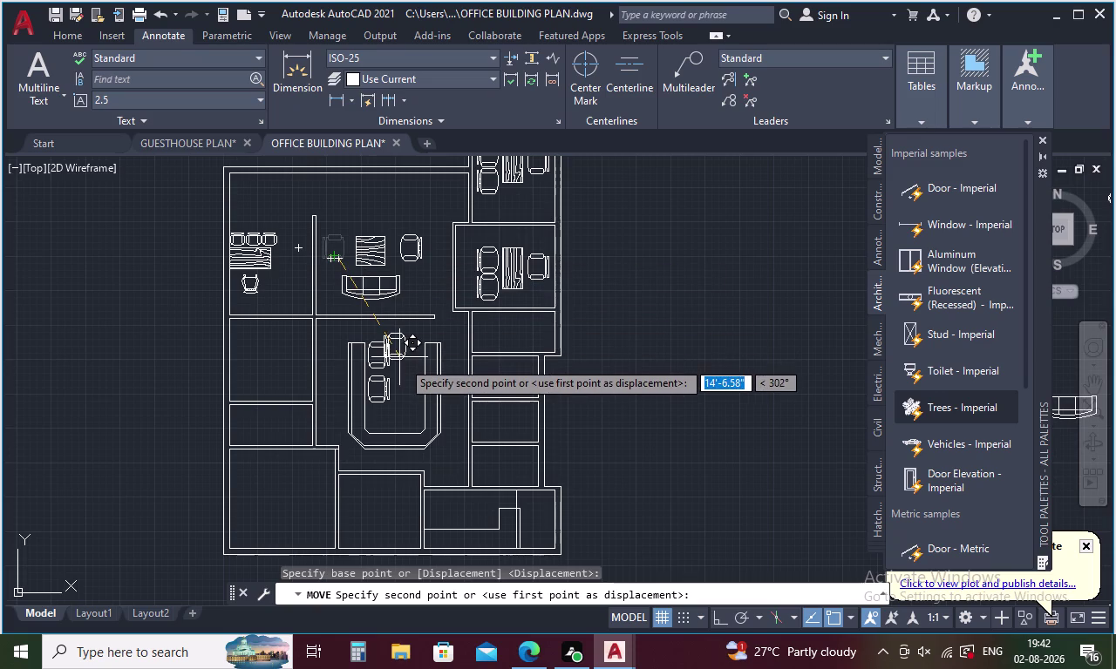
scroll(up, 3)
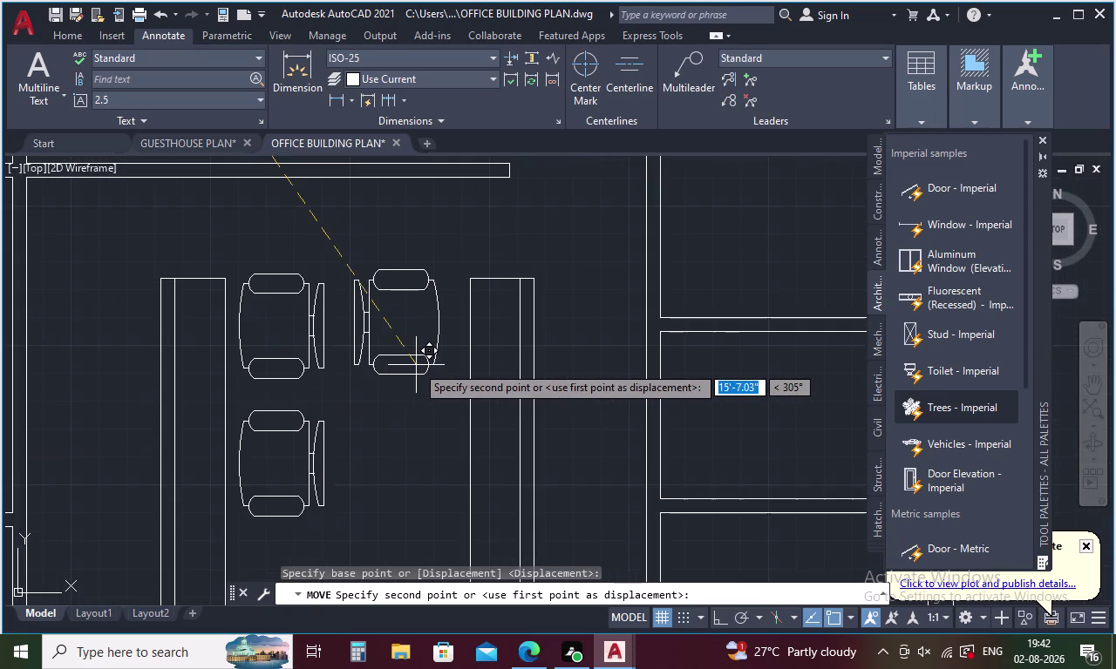
click(432, 368)
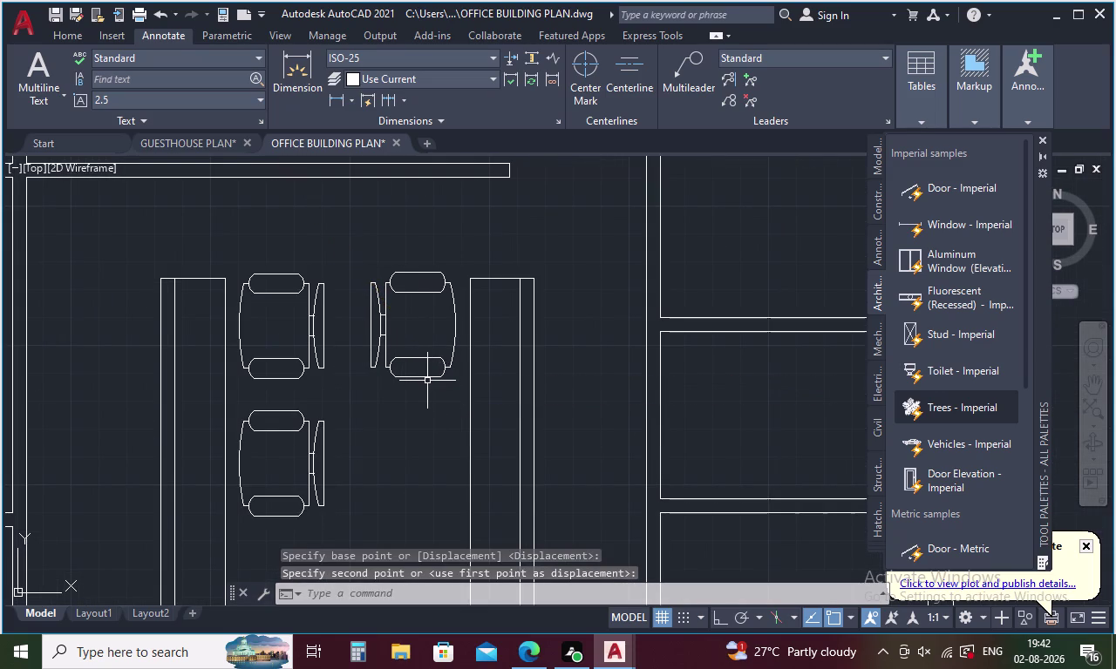
key(space)
click(424, 358)
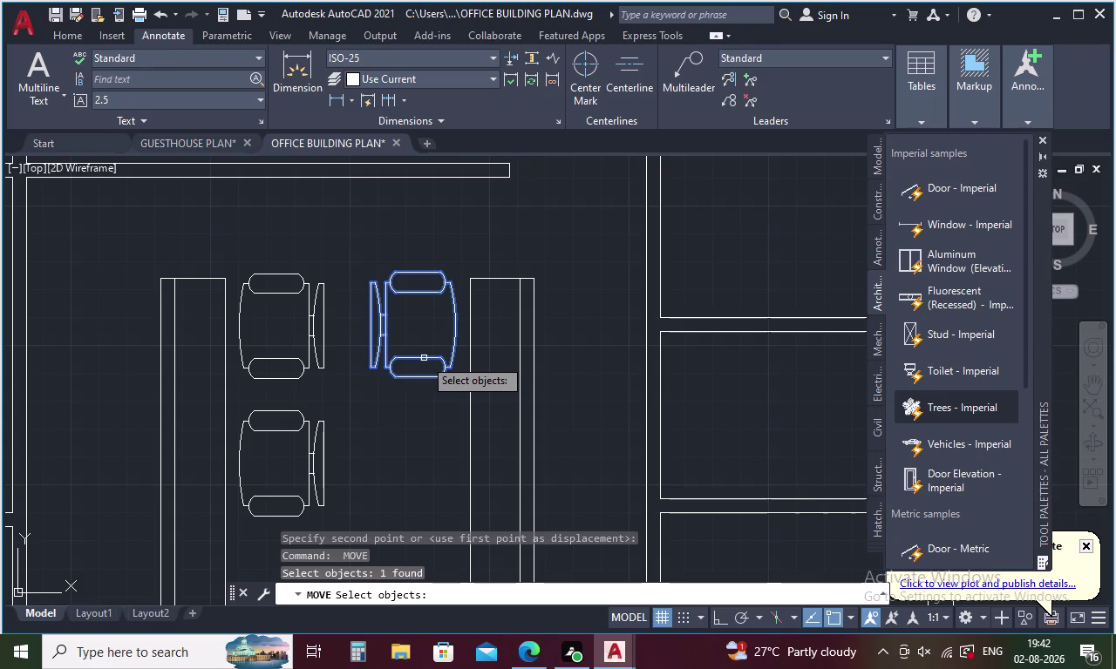
right_click(428, 351)
click(428, 339)
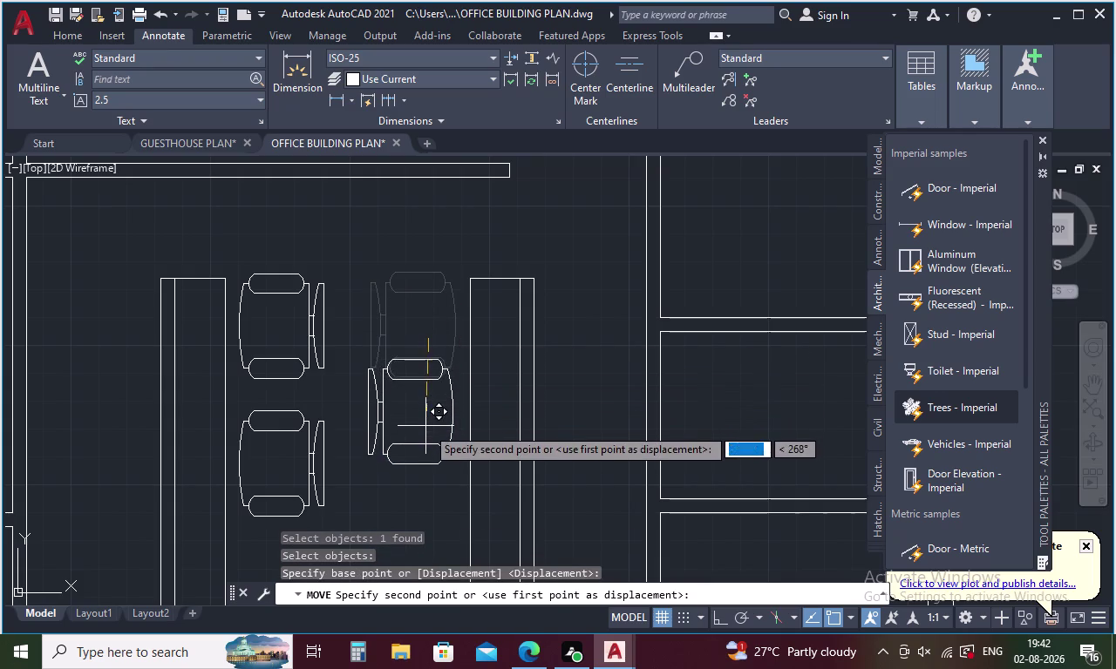
click(431, 475)
scroll(down, 3)
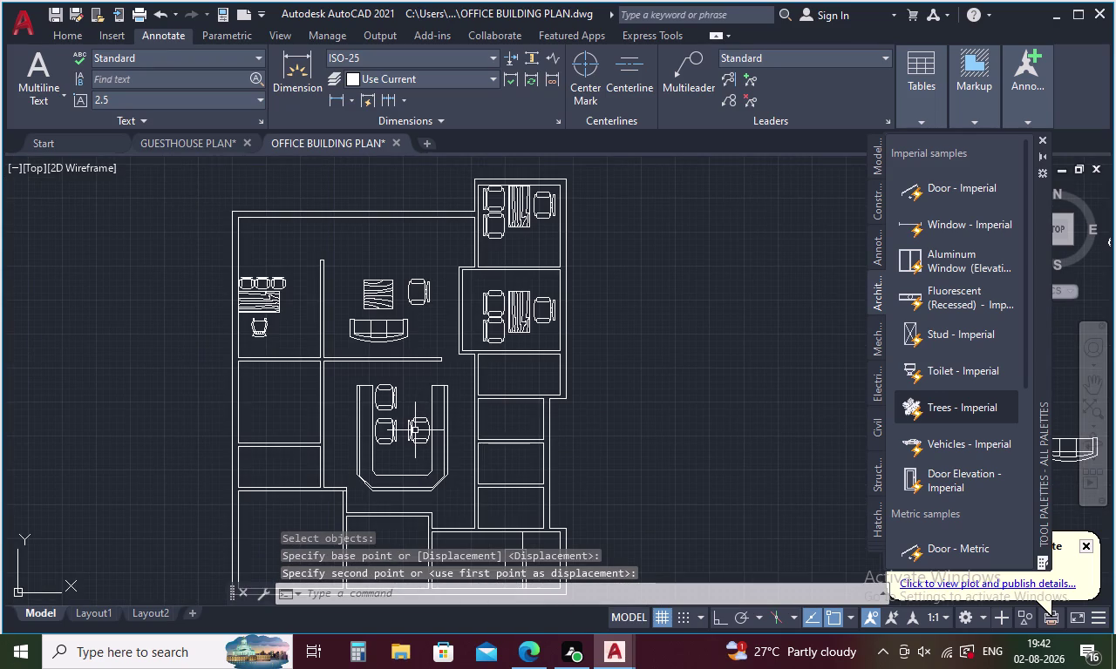
key(z)
key(ctrl+z)
key(ctrl+z)
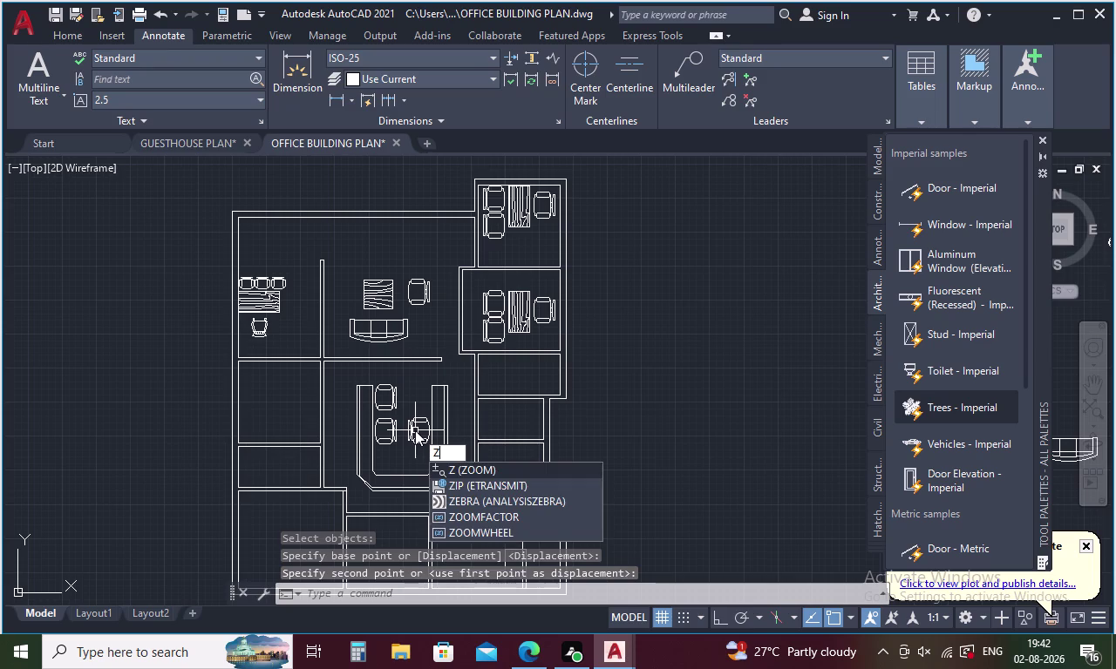
key(Escape)
key(ctrl+z)
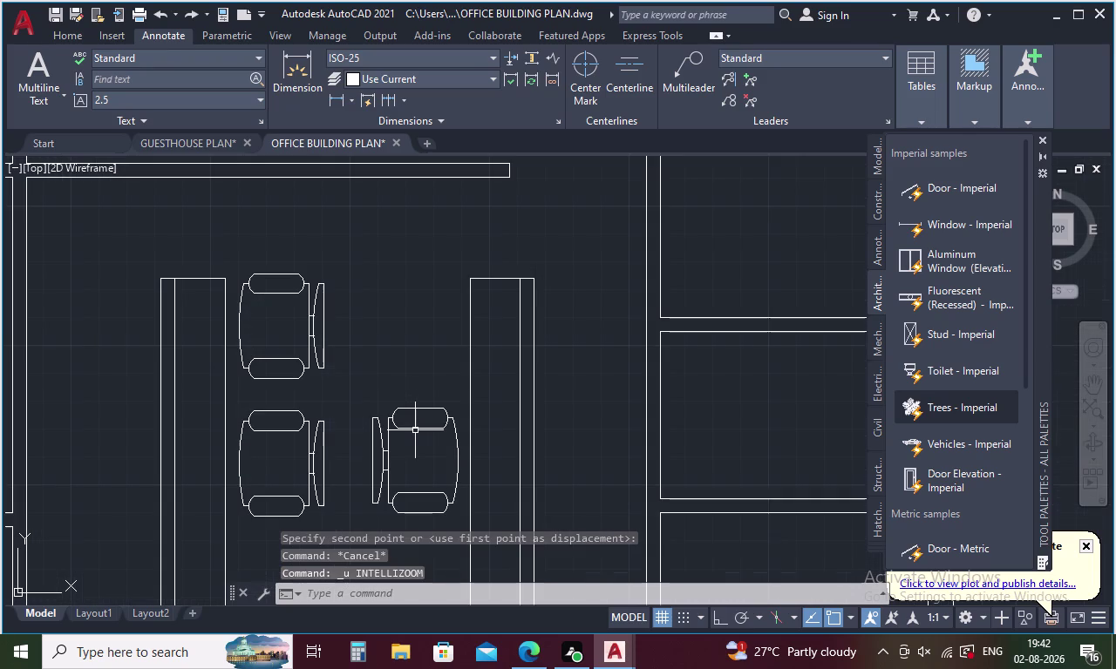
key(ctrl+z)
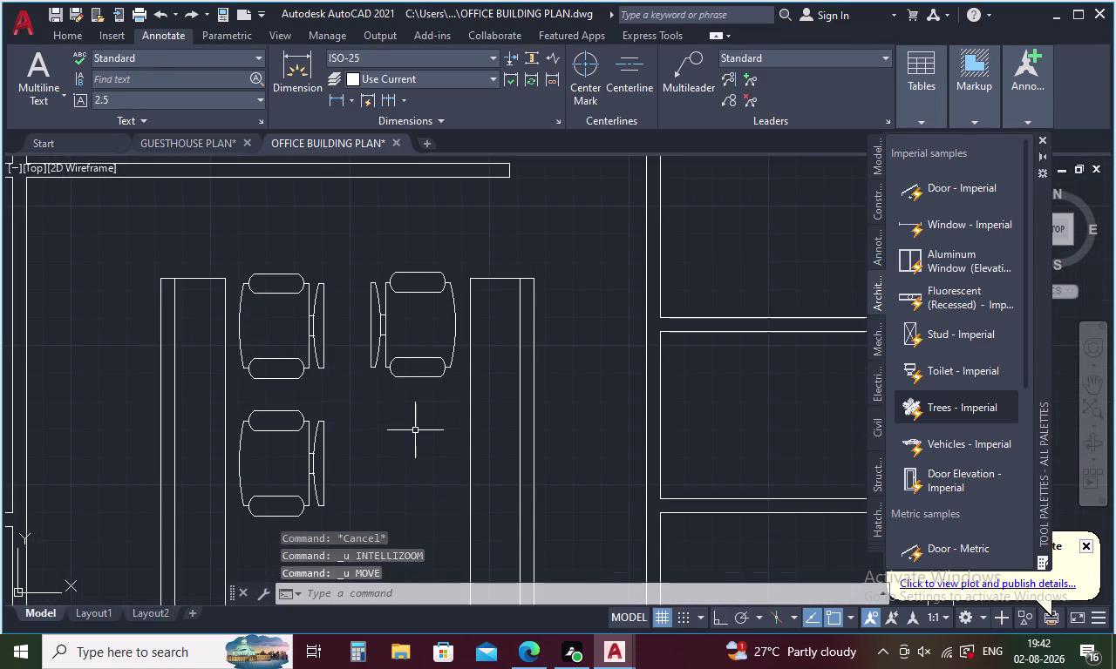
key(ctrl+z)
Copy the lounge armchair beside the upper and lower counter chairs.
click(343, 246)
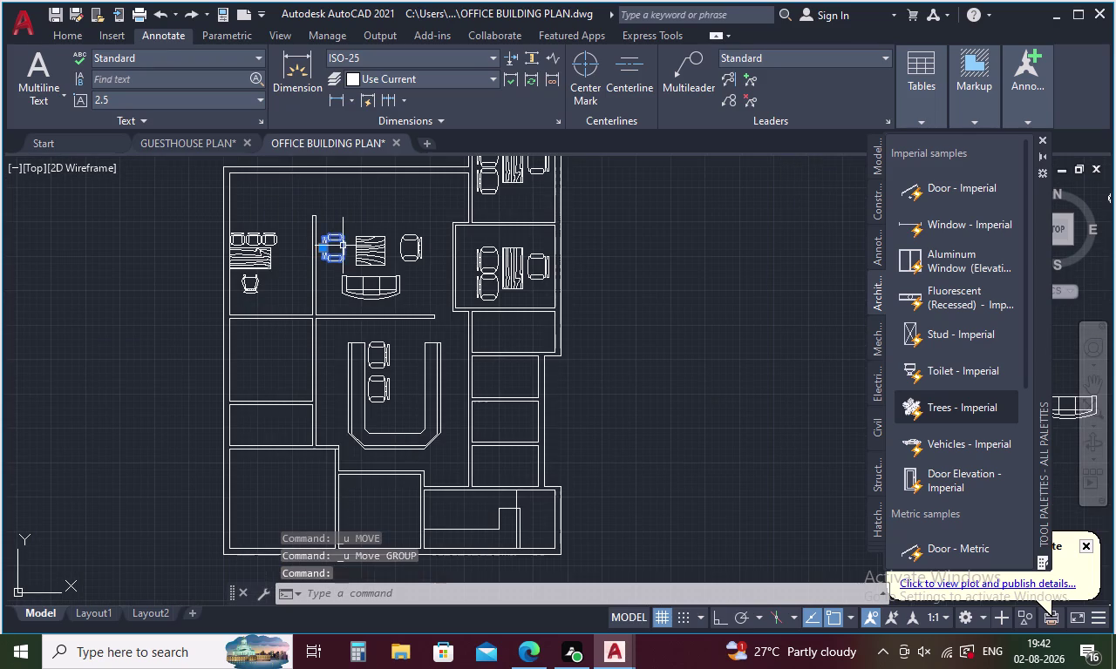
right_click(342, 233)
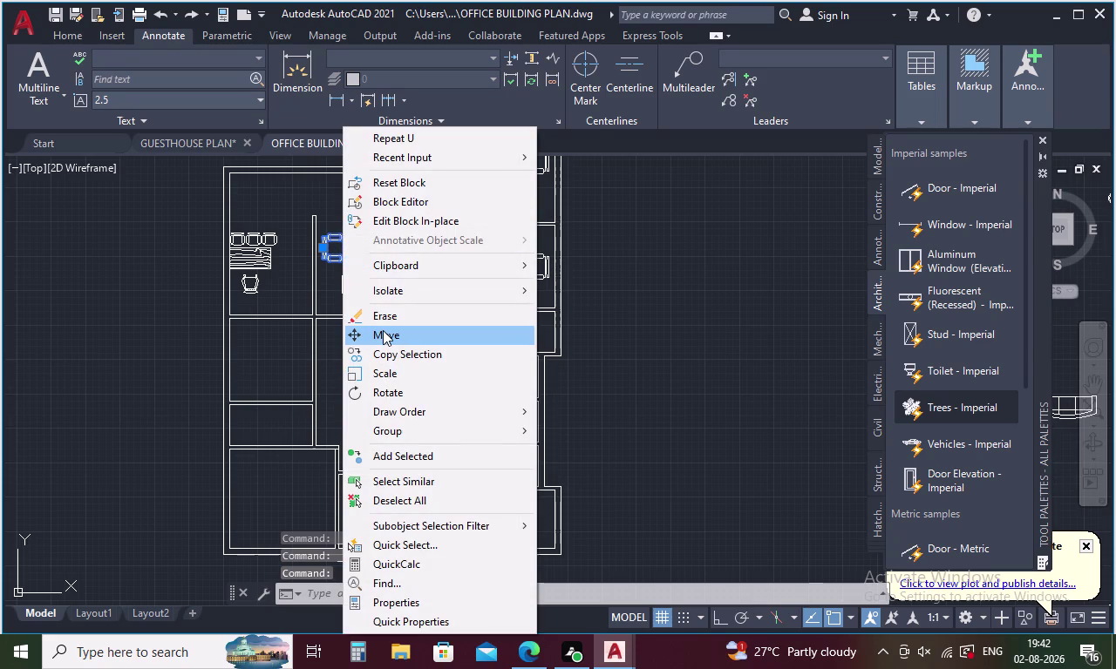
click(392, 354)
click(329, 245)
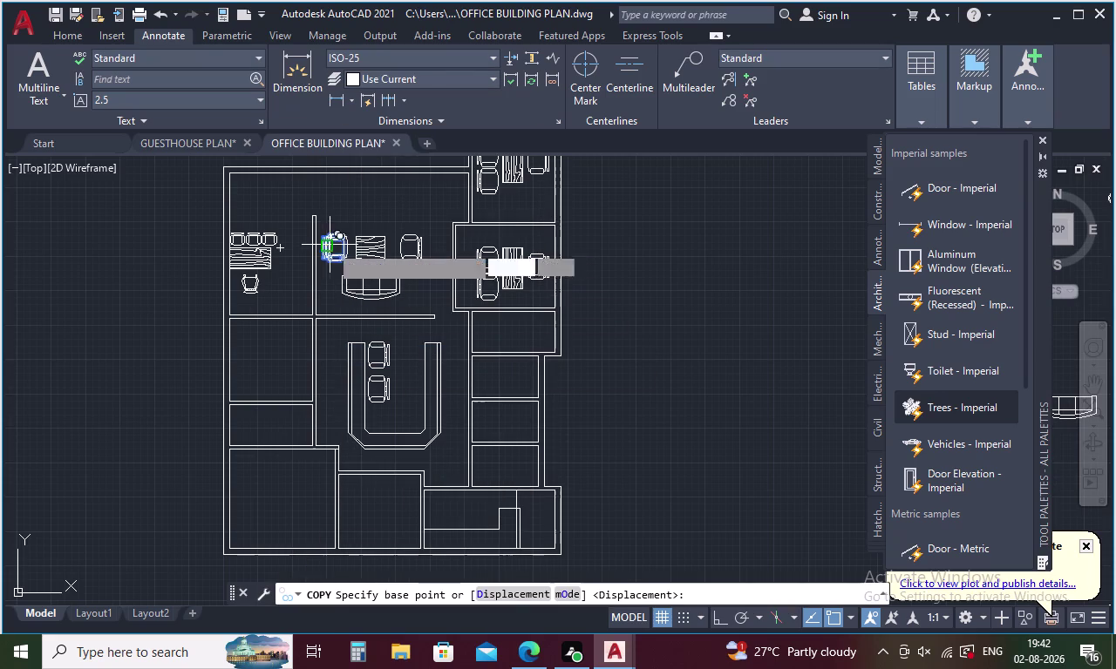
click(400, 352)
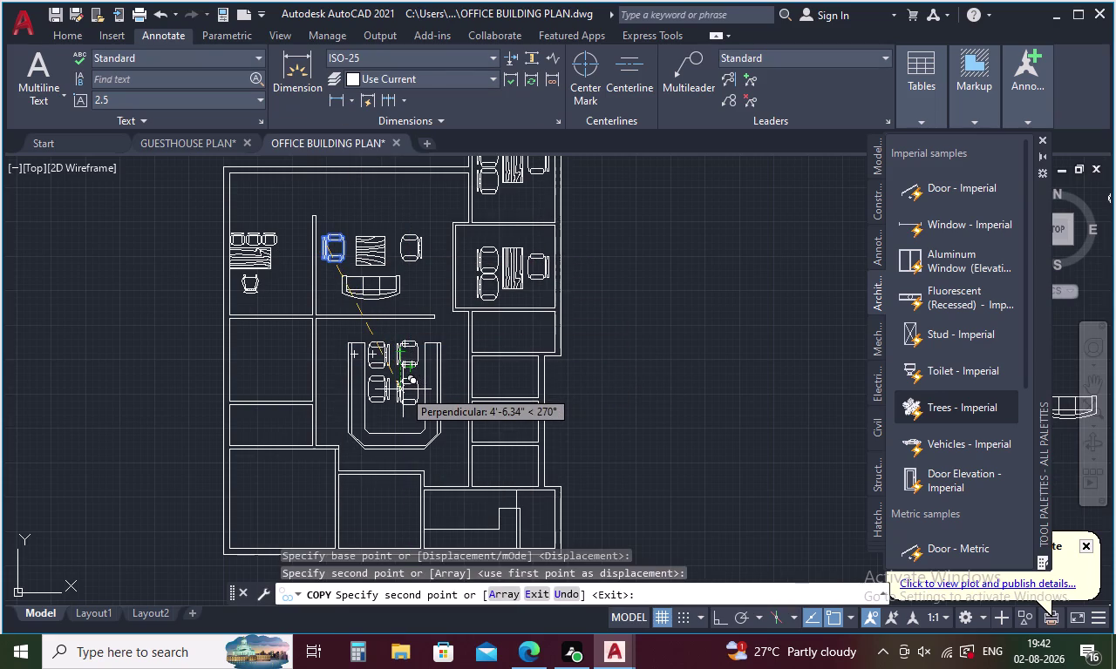
click(403, 390)
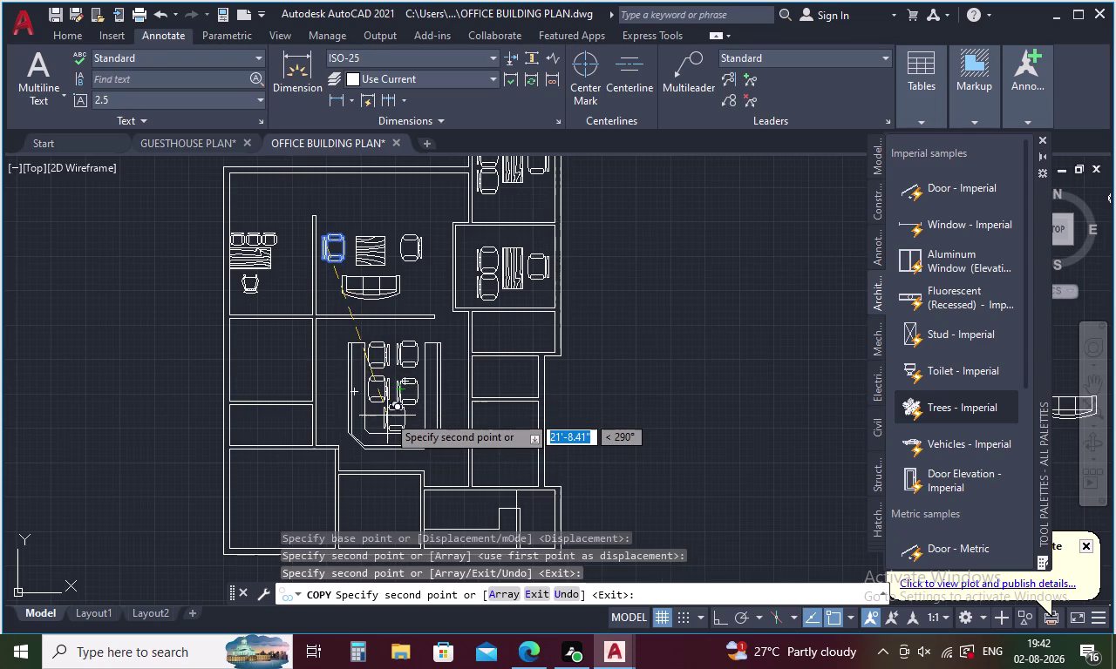
click(387, 414)
scroll(up, 3)
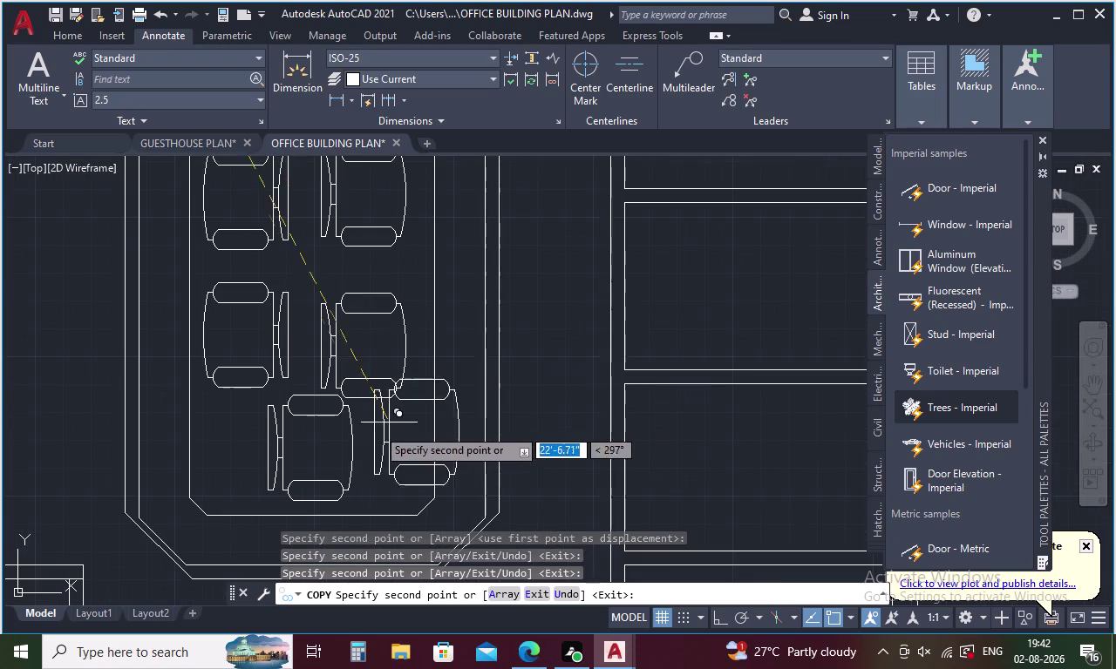
key(Escape)
click(312, 411)
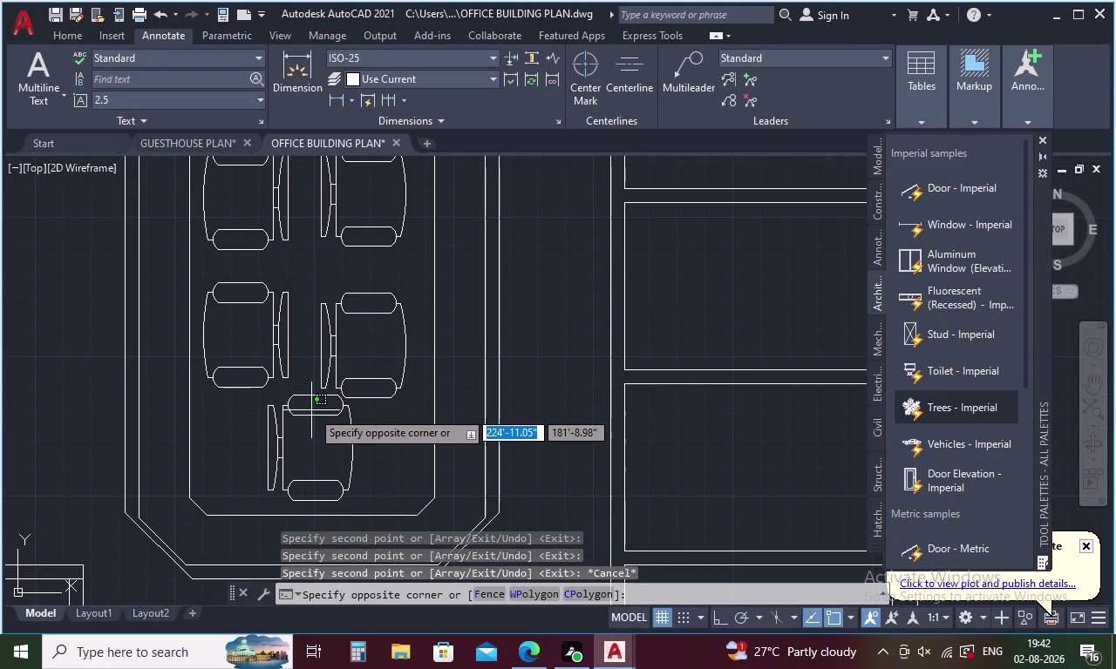
Rotate the new counter chair a quarter turn to face the seating rows.
click(311, 414)
click(312, 413)
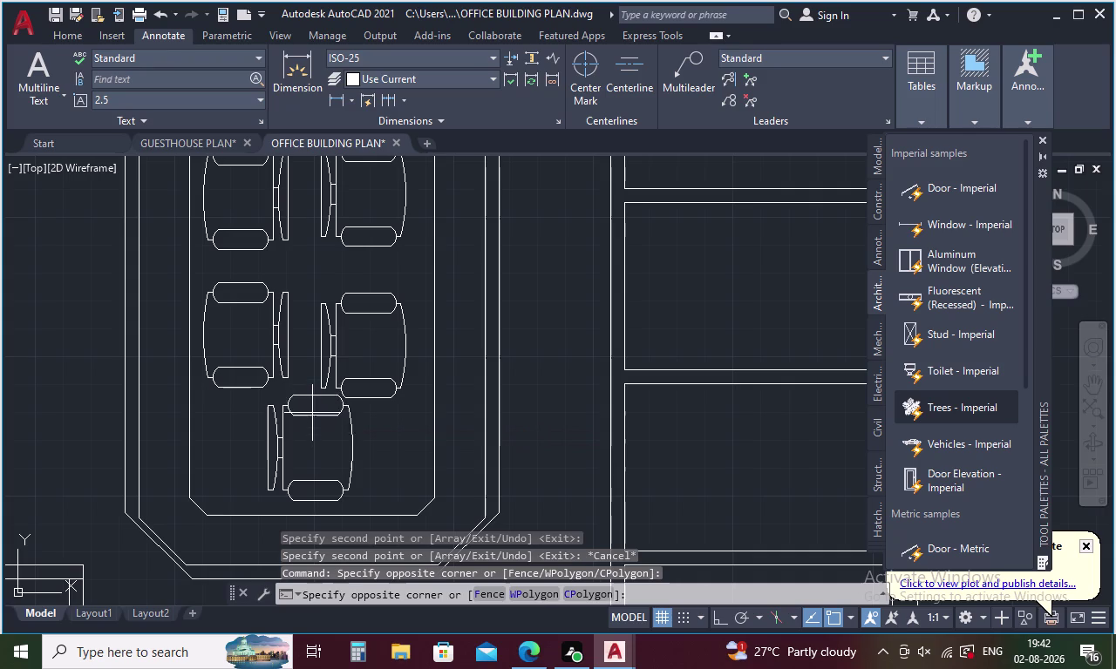
click(289, 428)
right_click(300, 392)
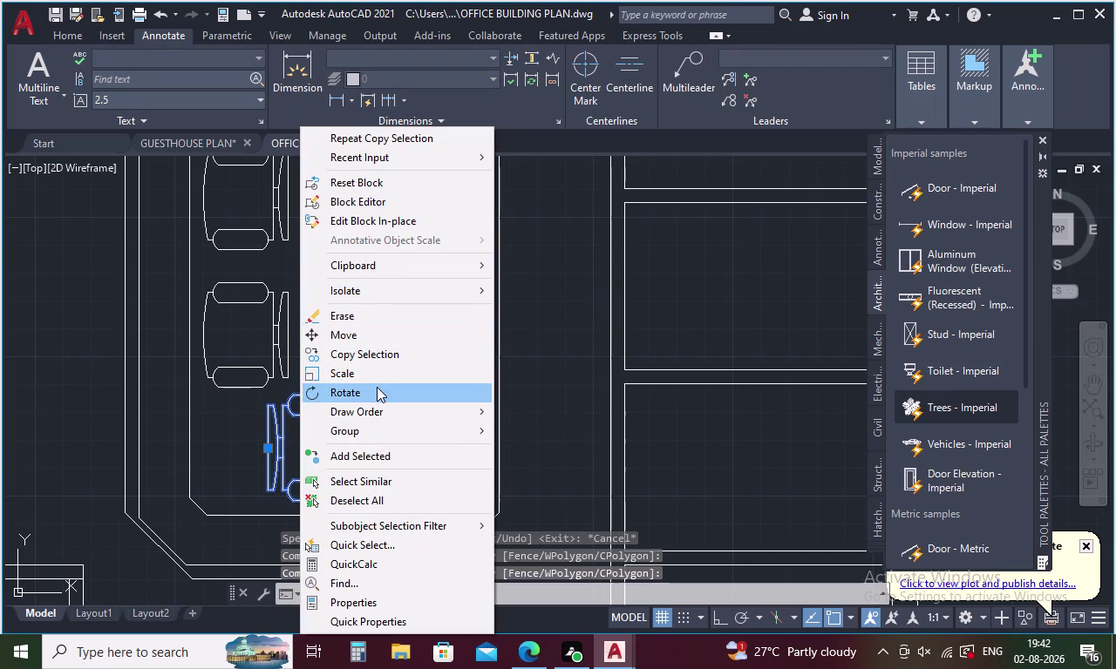
click(377, 387)
click(315, 447)
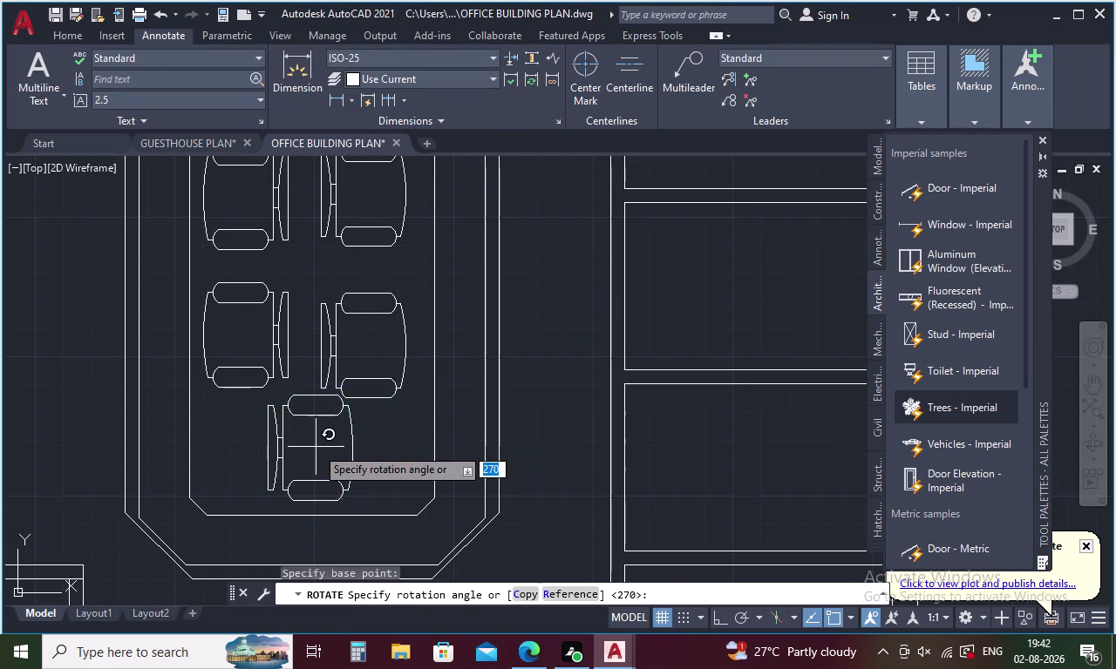
click(315, 508)
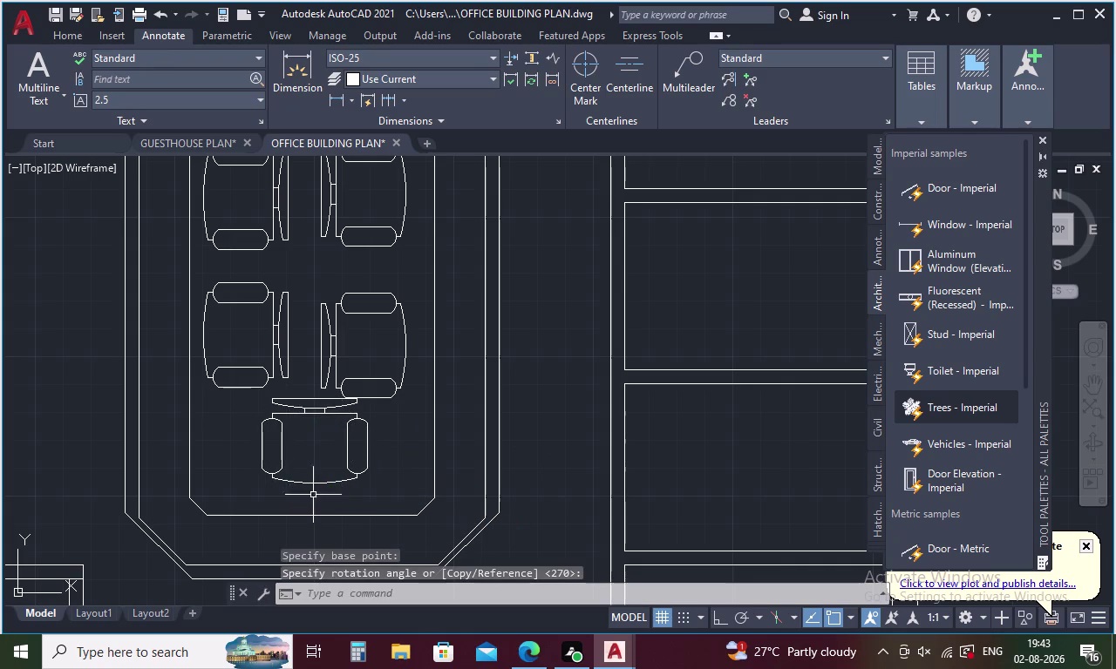
click(308, 479)
Move the turned chair down to the conference table's lower end.
click(308, 421)
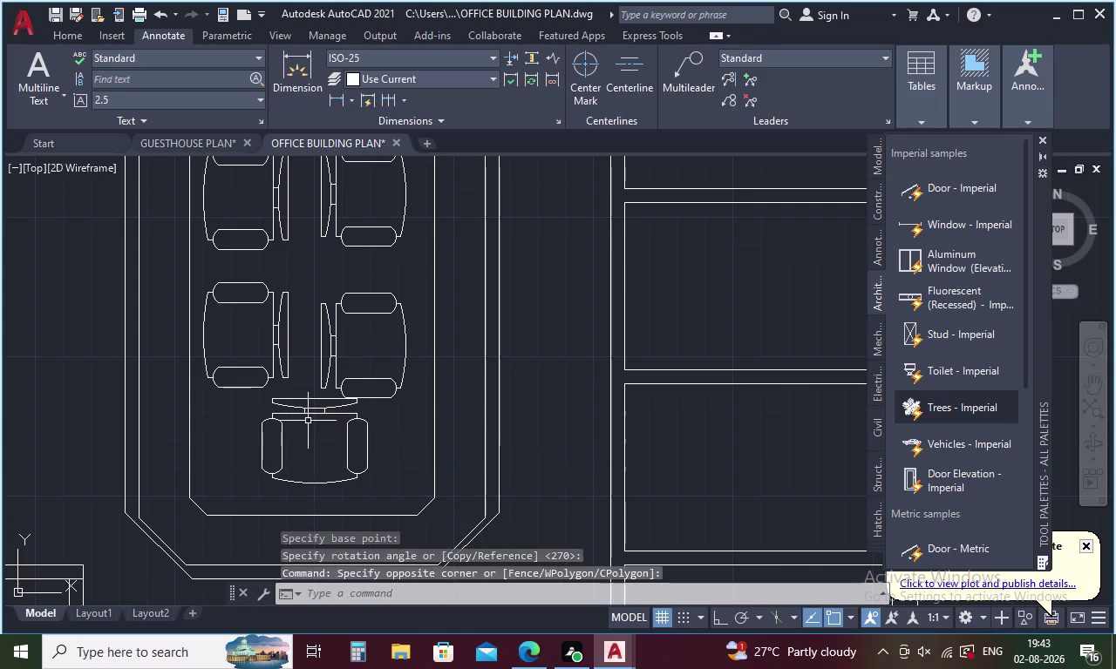
click(311, 407)
right_click(311, 407)
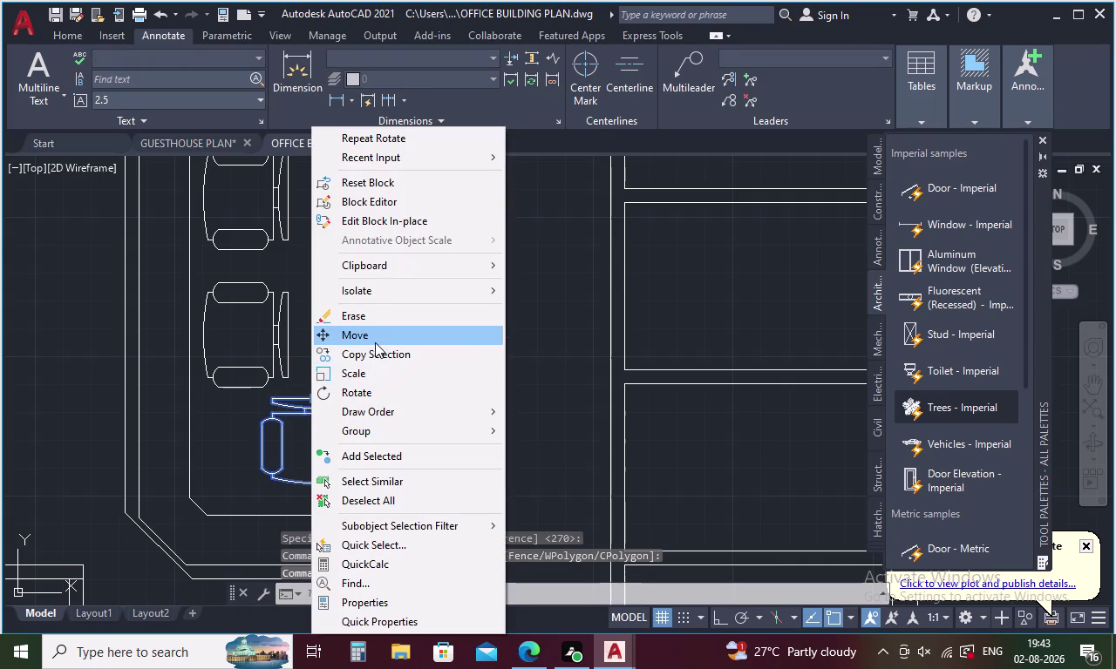
click(375, 339)
click(320, 455)
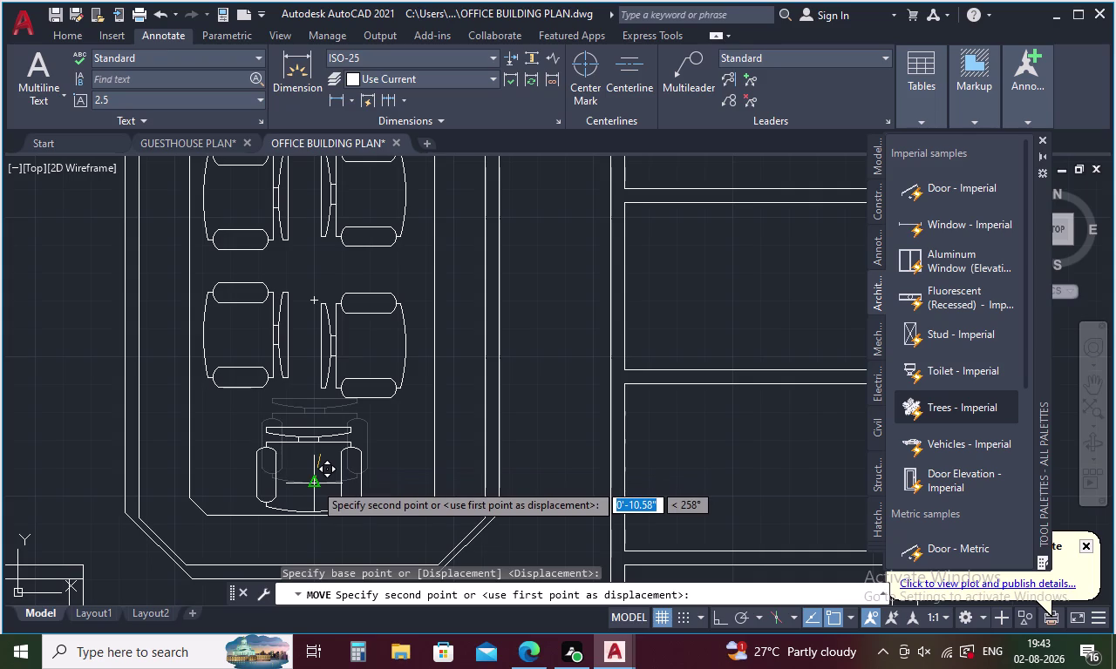
click(313, 469)
scroll(down, 3)
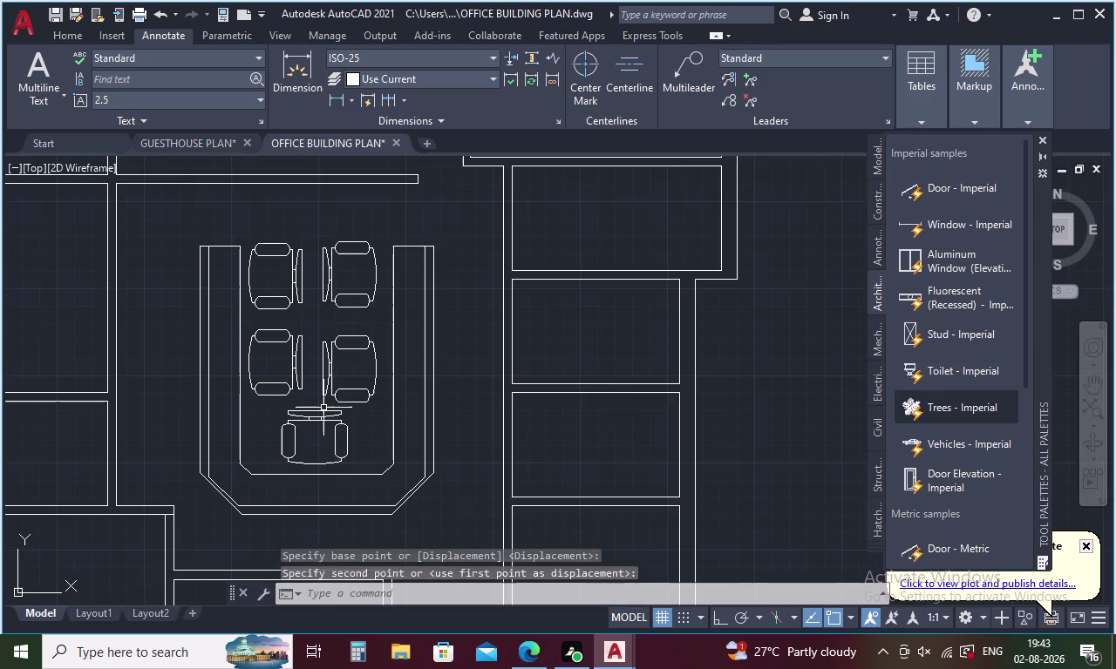
scroll(down, 3)
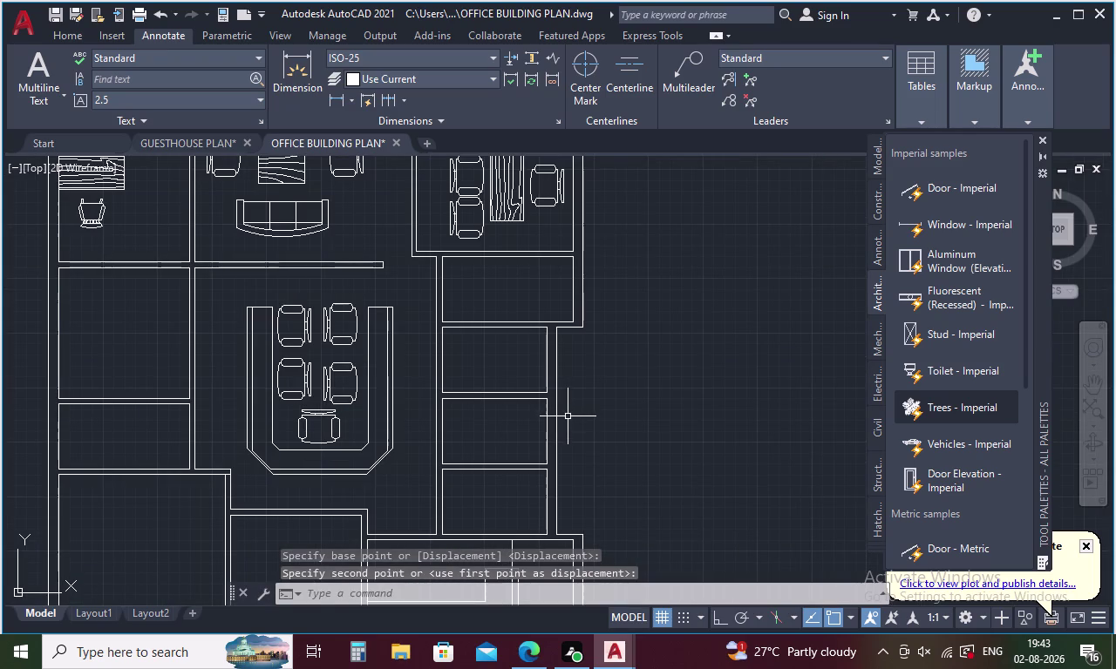
scroll(down, 3)
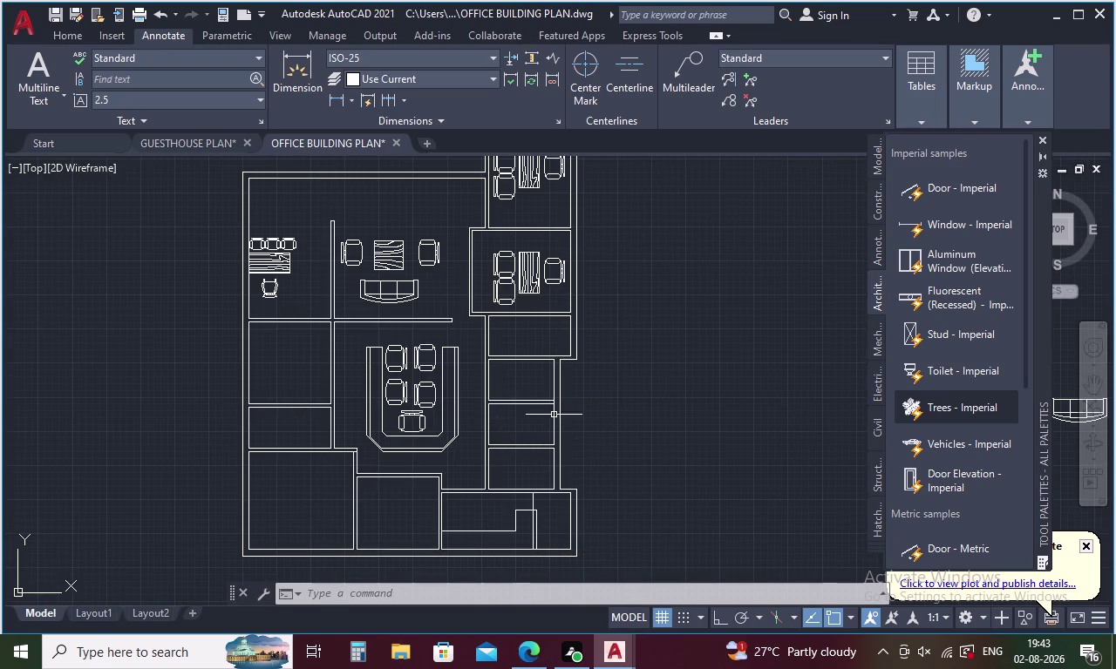
Window-select the upper-left office's desk and three chairs.
scroll(down, 3)
middle_drag(679, 382, 630, 393)
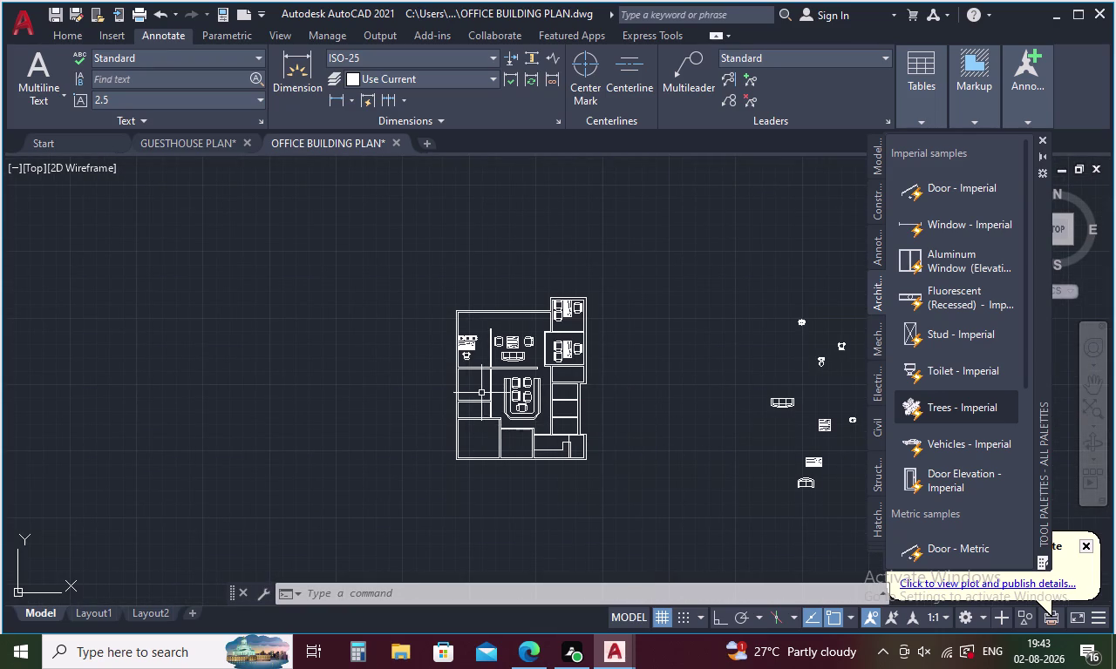
scroll(up, 3)
drag(471, 307, 460, 379)
drag(456, 305, 444, 332)
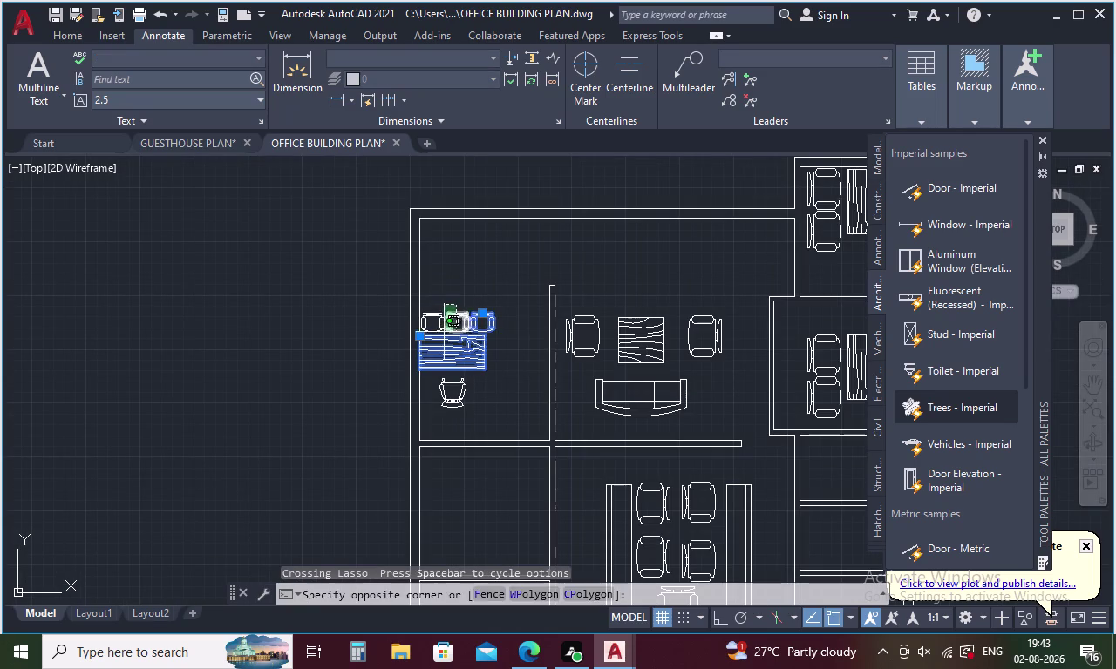
drag(443, 332, 443, 334)
click(426, 318)
Copy the selected desk set into the room below.
right_click(512, 373)
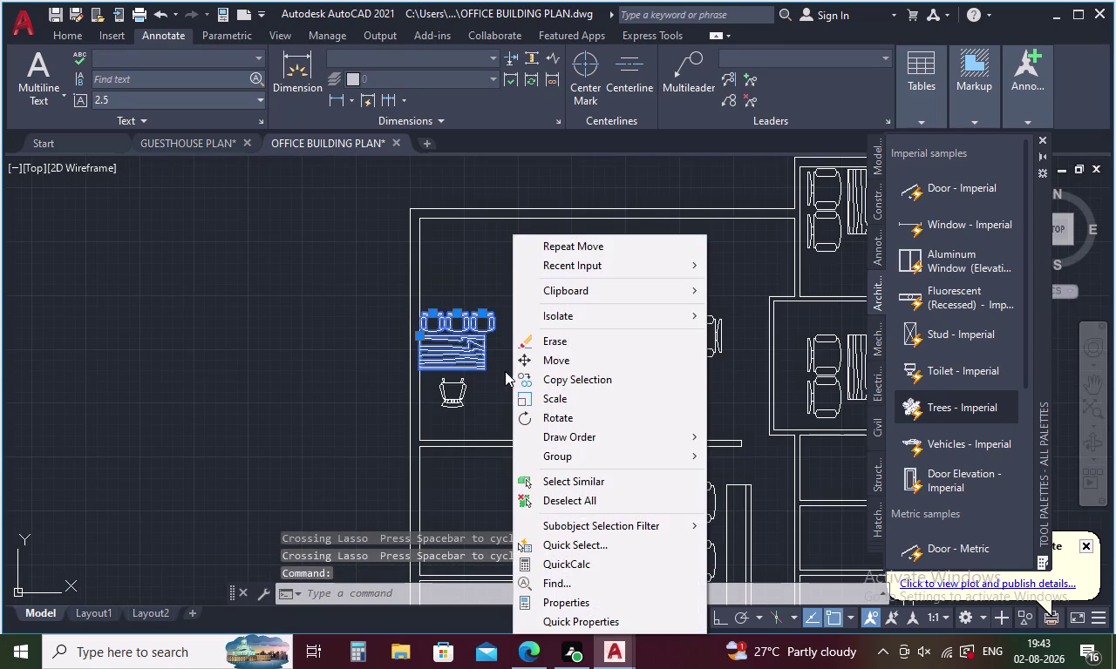
click(579, 387)
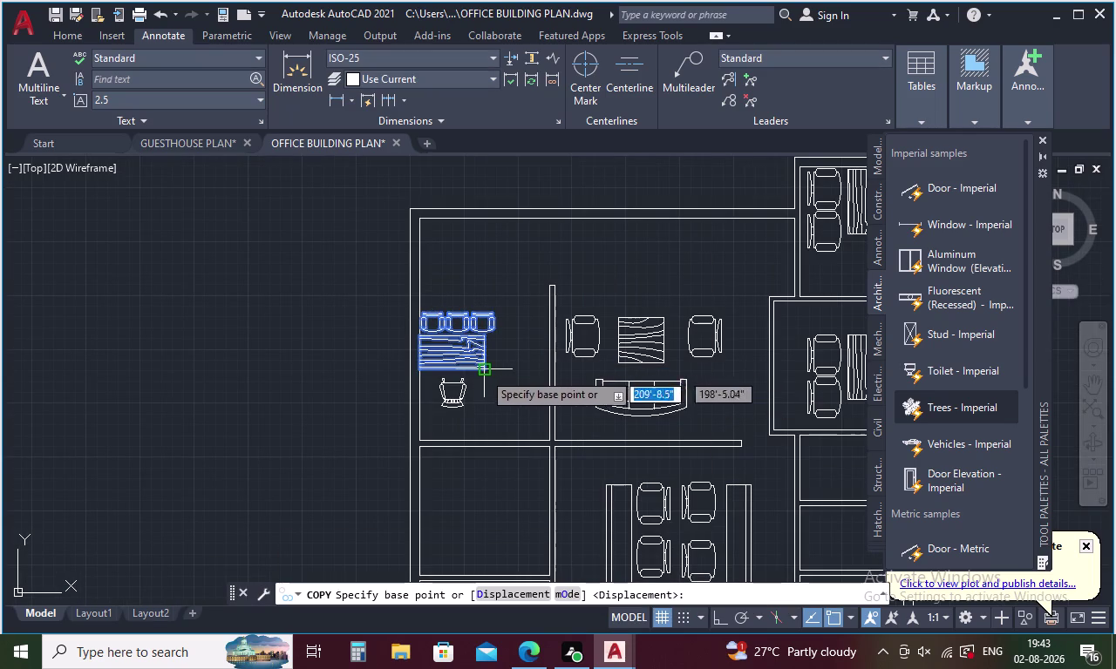
click(486, 374)
scroll(down, 3)
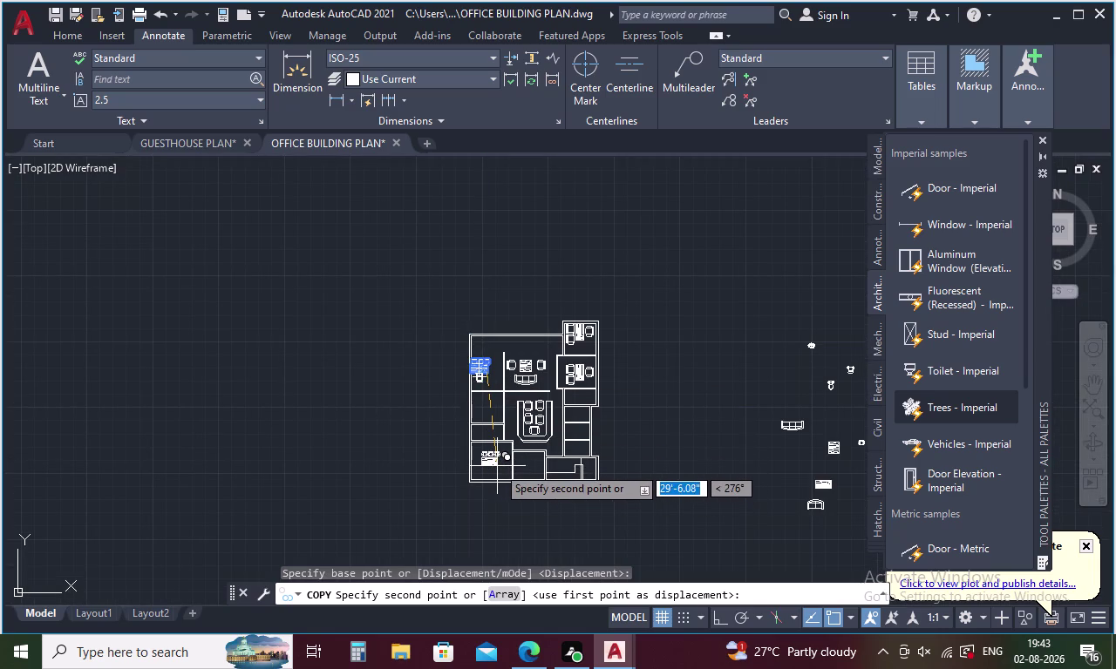
middle_click(496, 464)
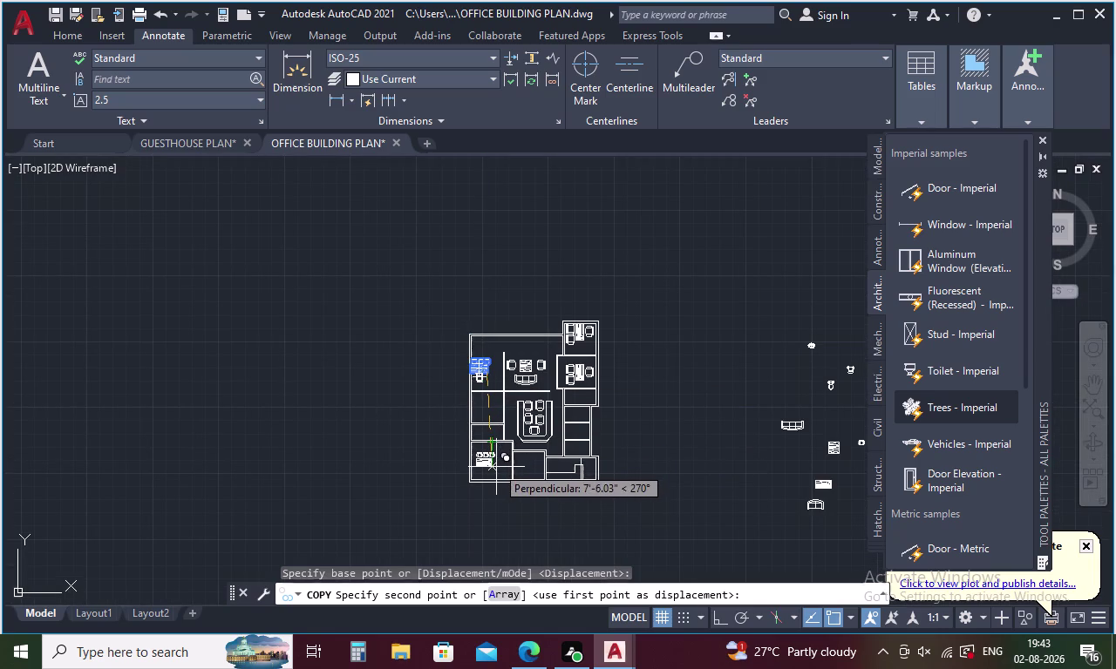
click(496, 465)
scroll(up, 3)
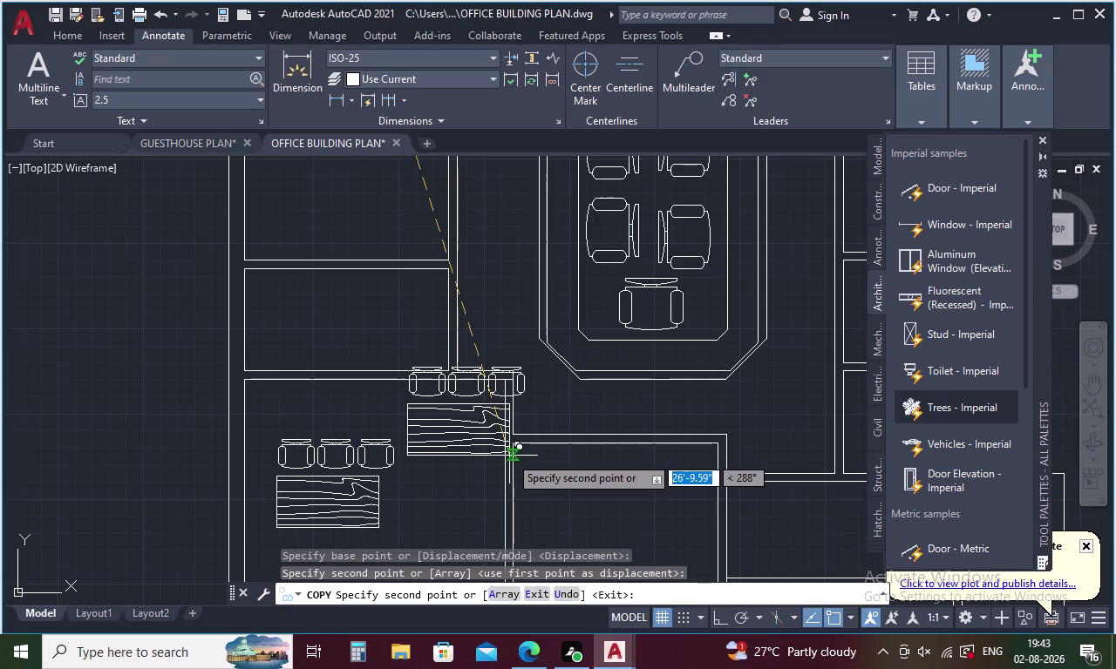
key(Escape)
Select the copied desk and chairs in the lower room.
click(354, 496)
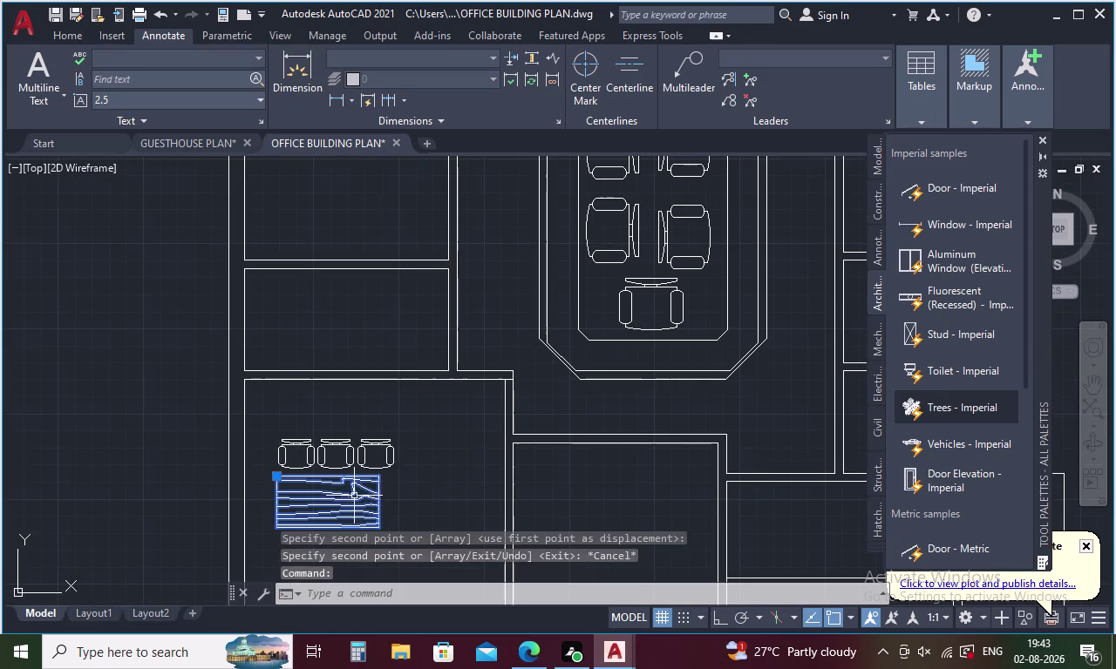
drag(397, 446, 284, 452)
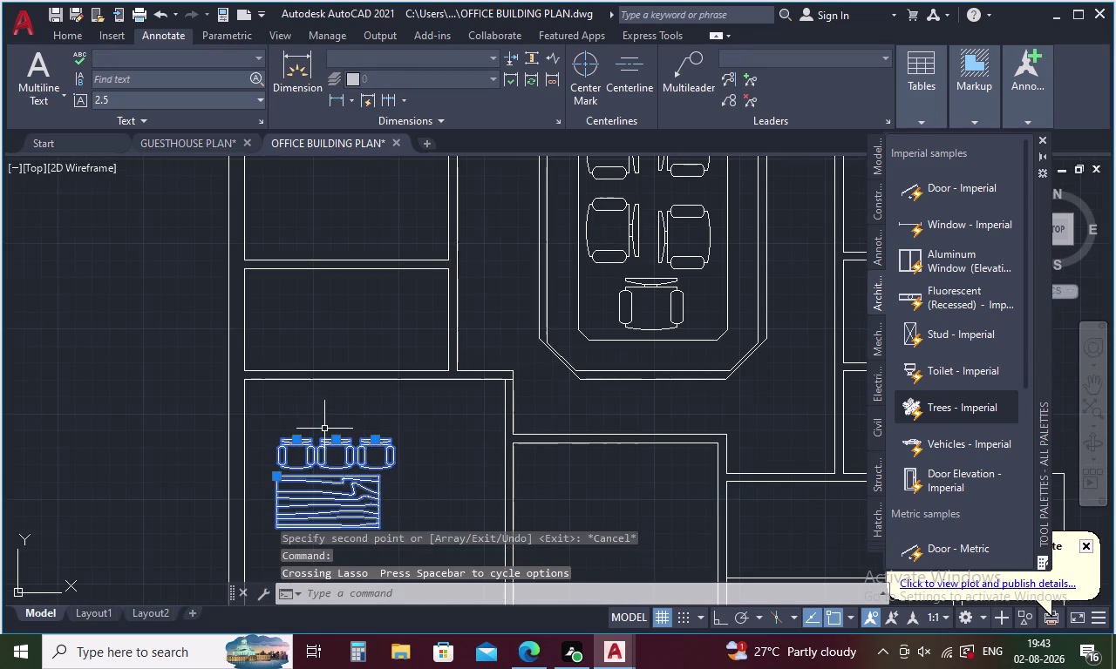
right_click(325, 426)
Rotate the copied desk and chairs upright in the lower-left room.
click(374, 217)
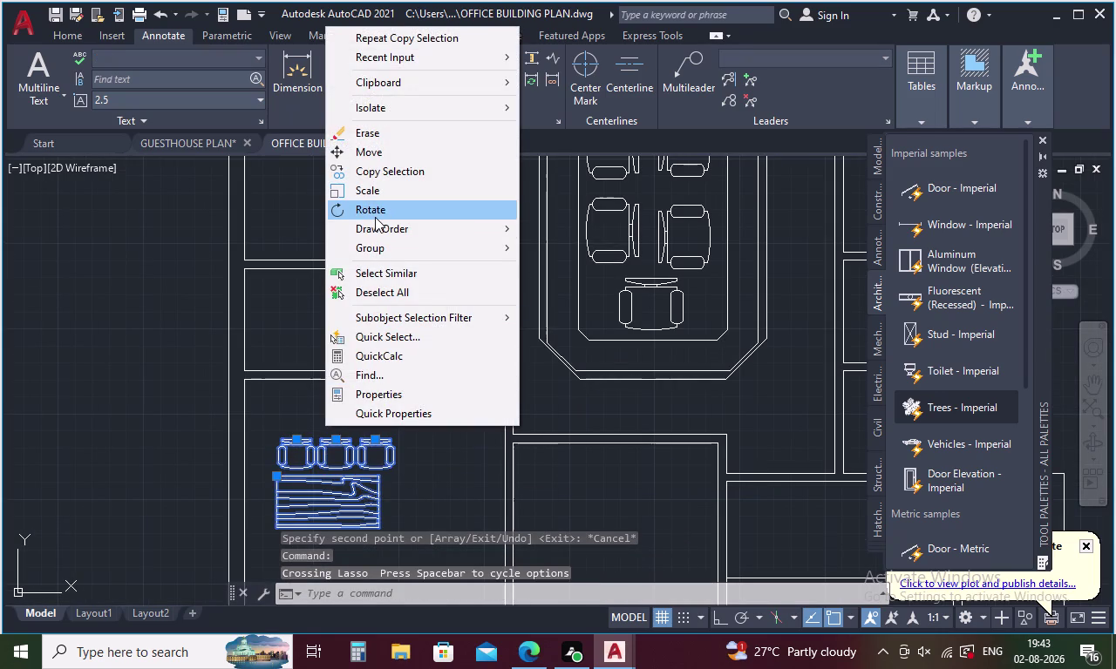
click(380, 529)
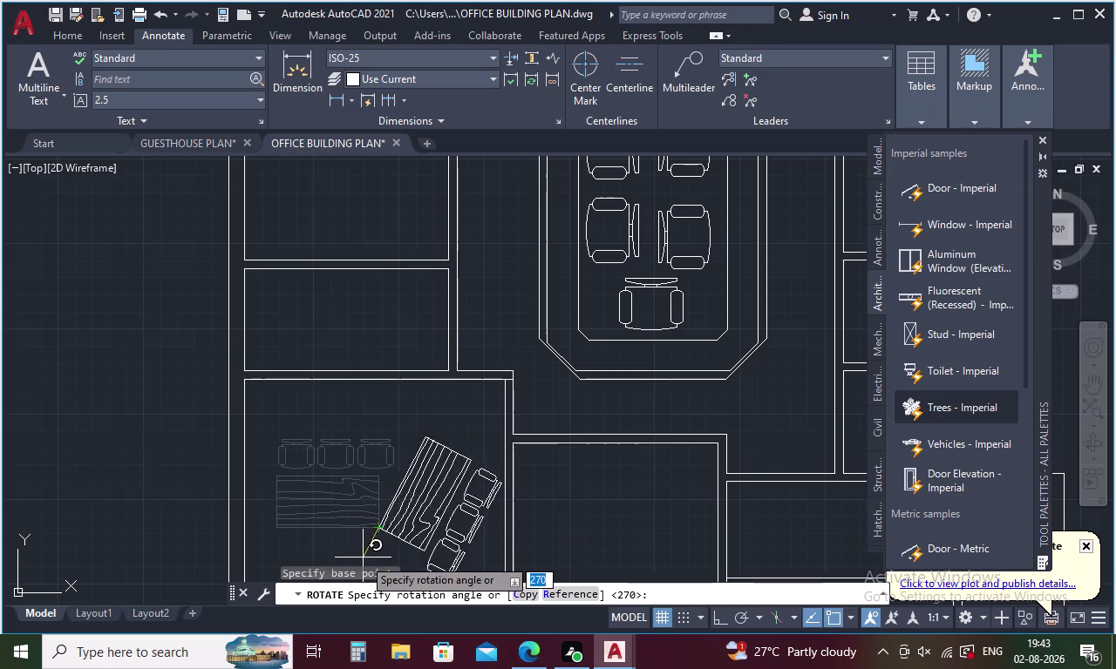
click(372, 549)
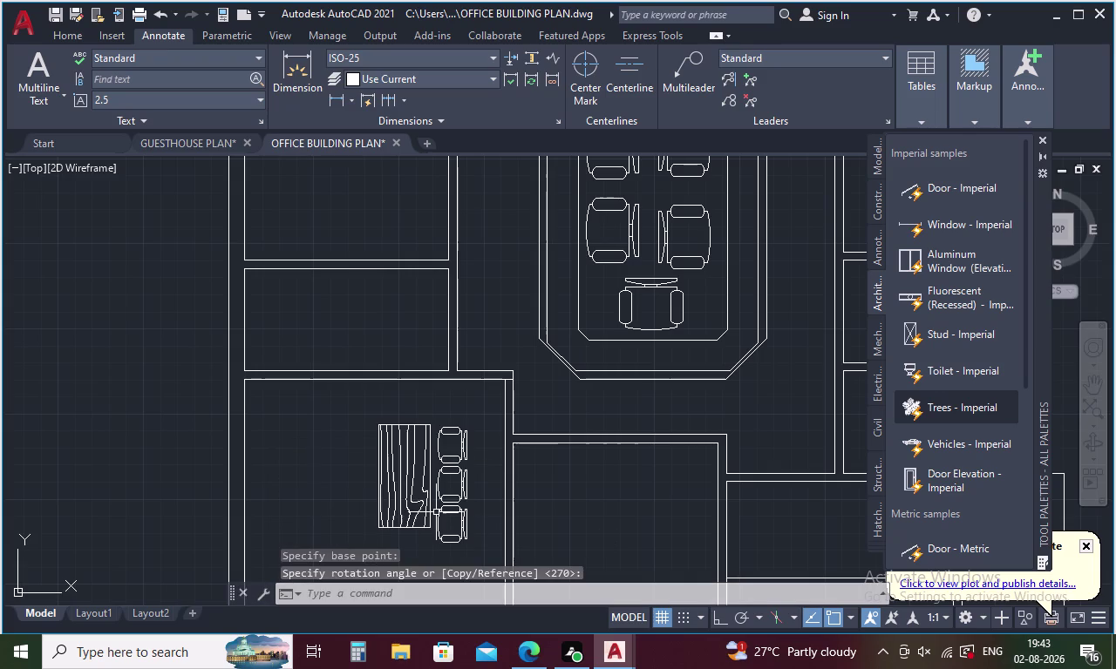
key(Escape)
drag(482, 442, 395, 523)
click(455, 513)
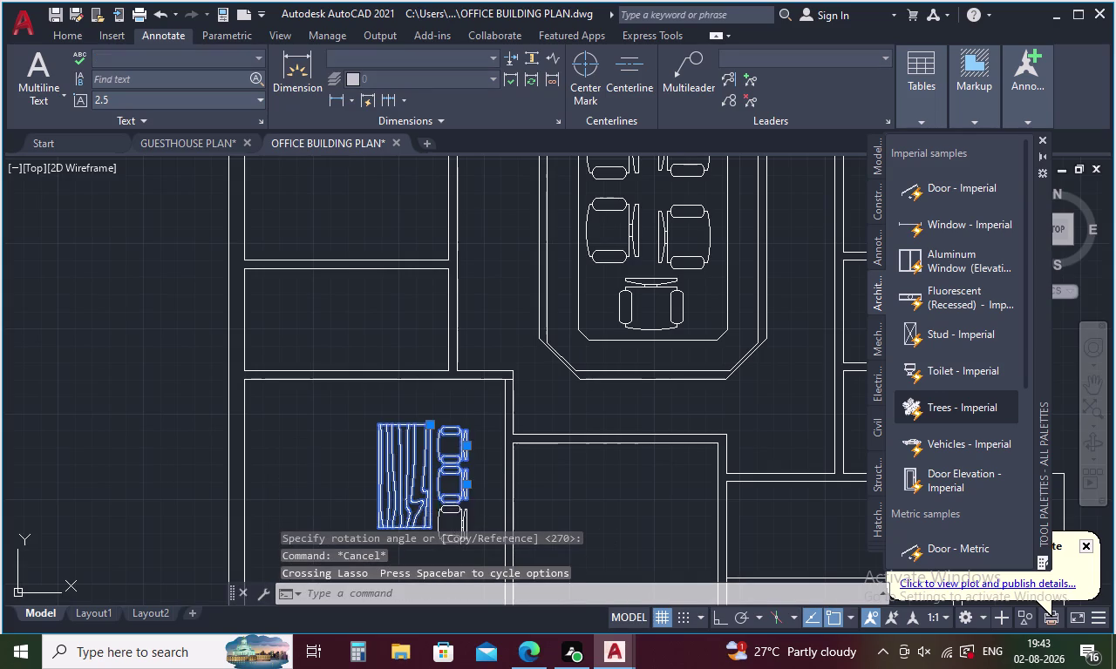
scroll(down, 3)
middle_drag(405, 495, 402, 480)
right_click(389, 488)
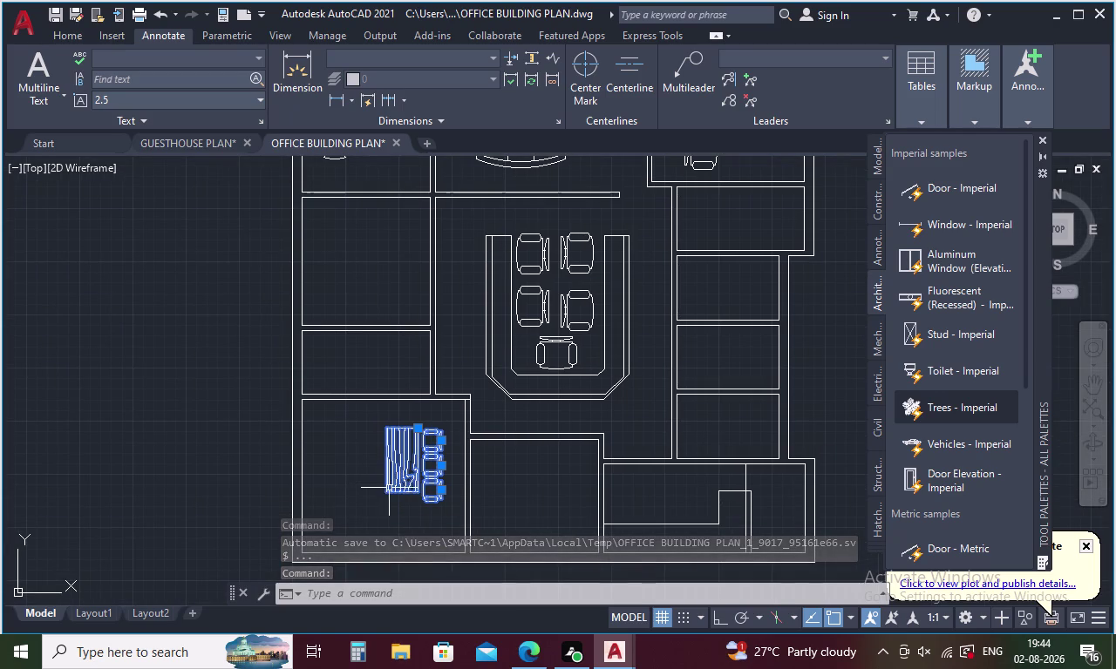
click(441, 272)
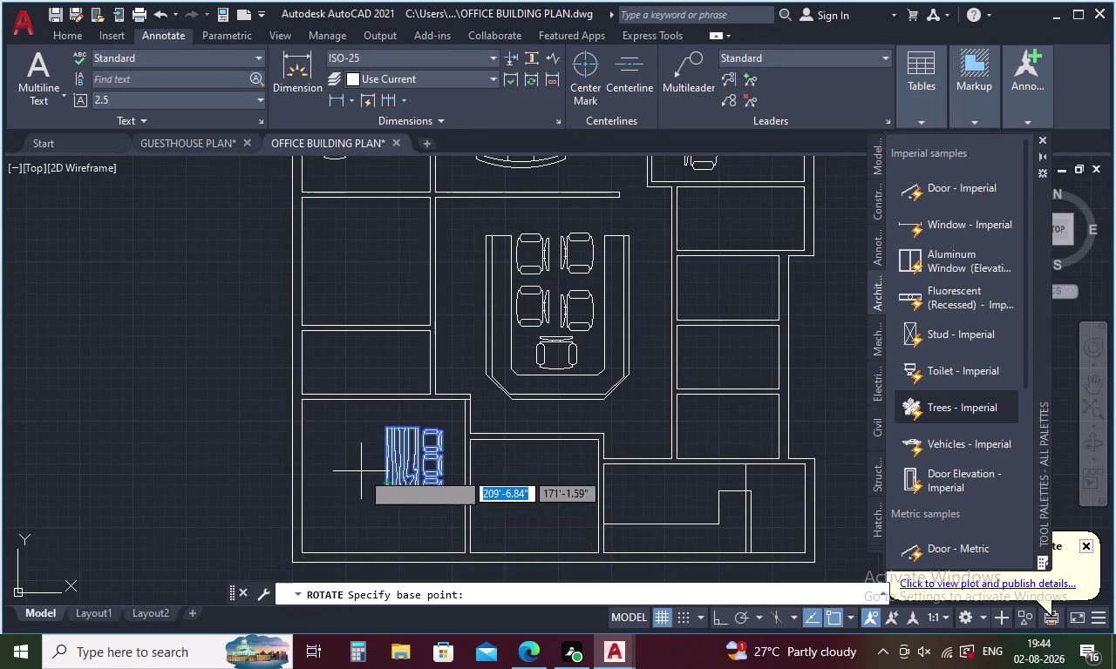
key(Escape)
Move the desk and chairs slightly further left.
drag(434, 430, 407, 479)
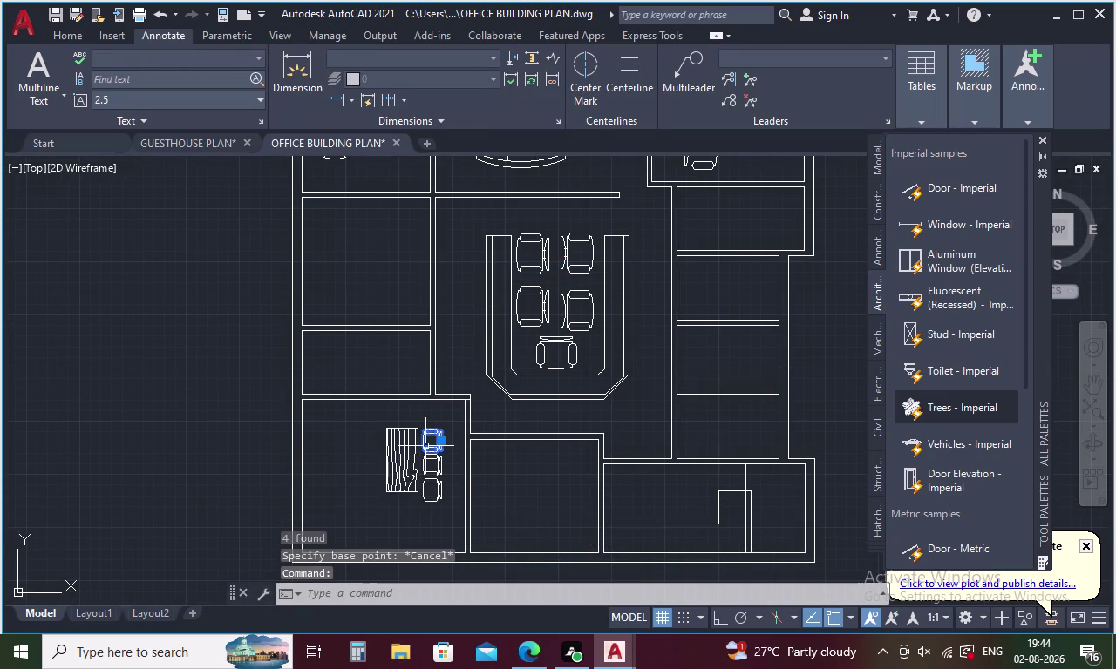
drag(440, 445, 401, 470)
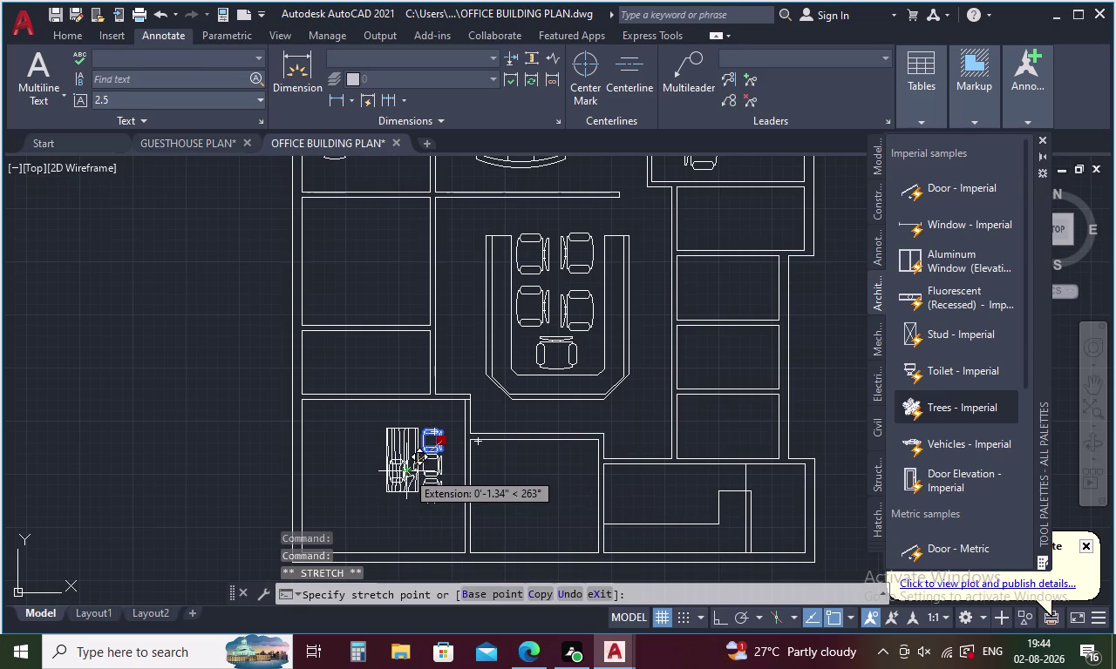
key(Escape)
drag(440, 457, 385, 484)
click(399, 480)
click(423, 495)
right_click(379, 468)
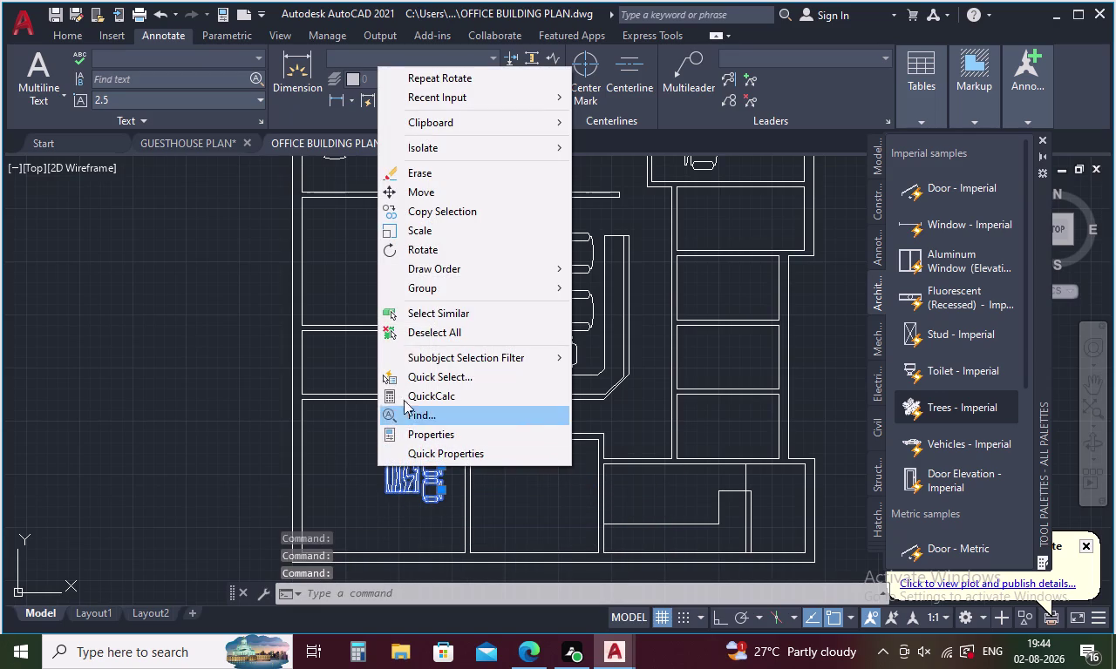
click(416, 193)
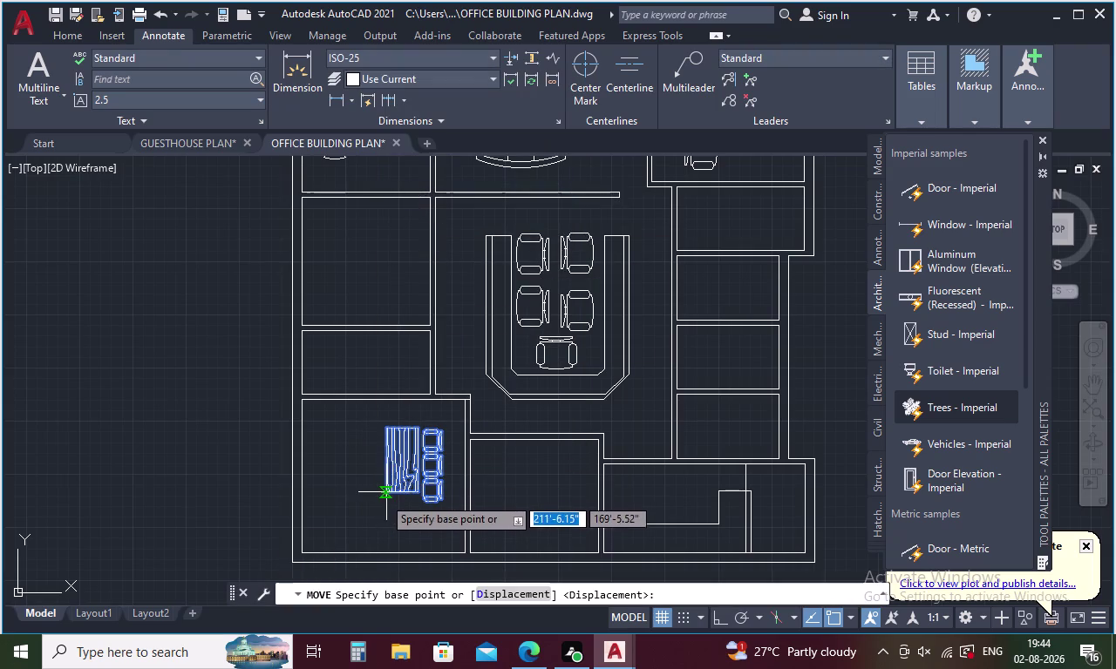
click(385, 493)
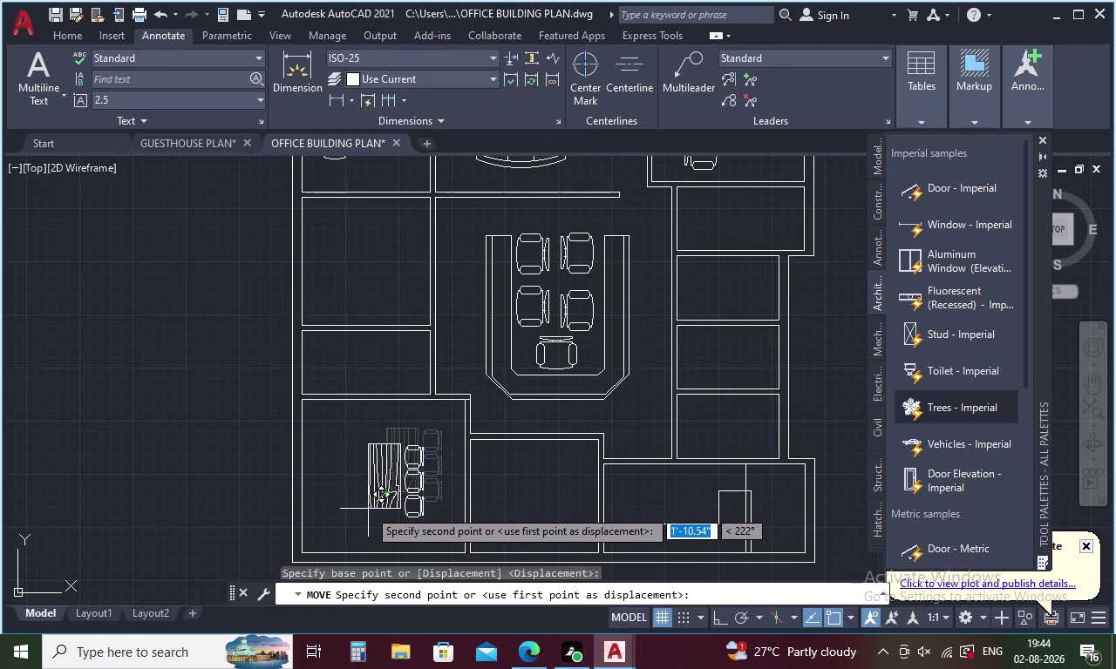
click(367, 509)
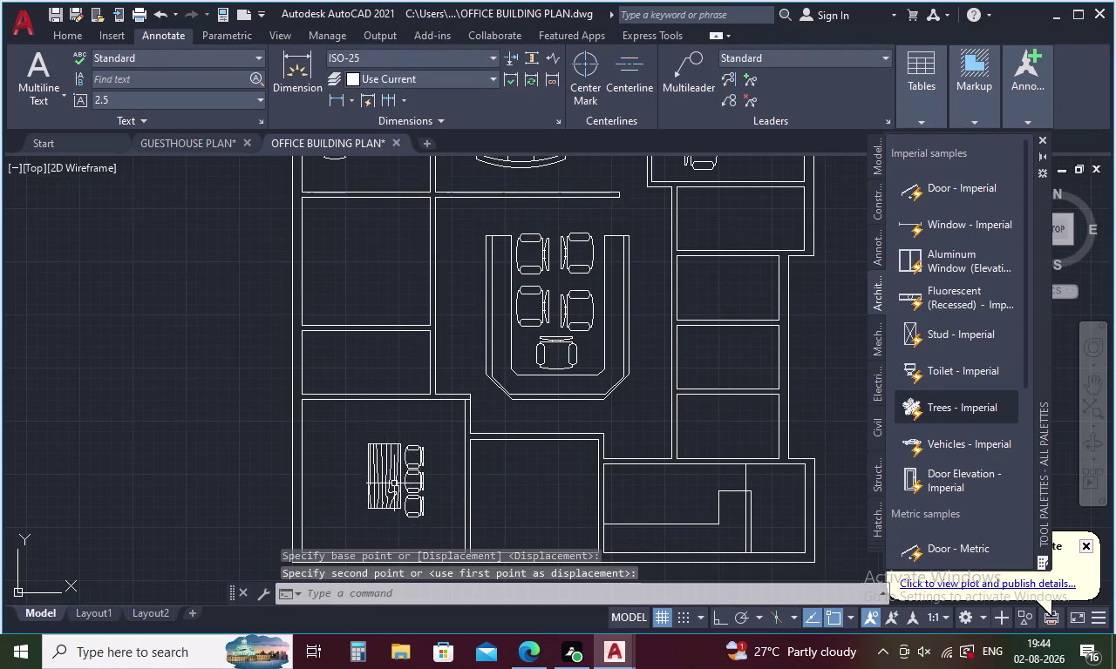
Shift the three chairs to sit snugly against the striped table.
drag(410, 459, 421, 514)
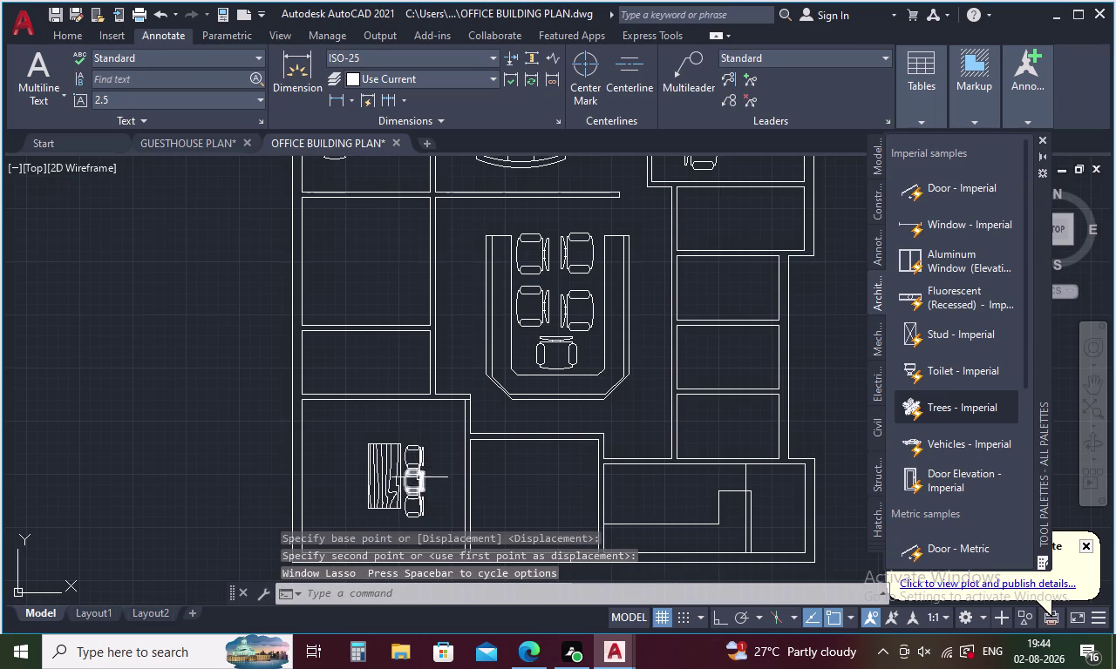
drag(422, 449, 418, 518)
click(417, 493)
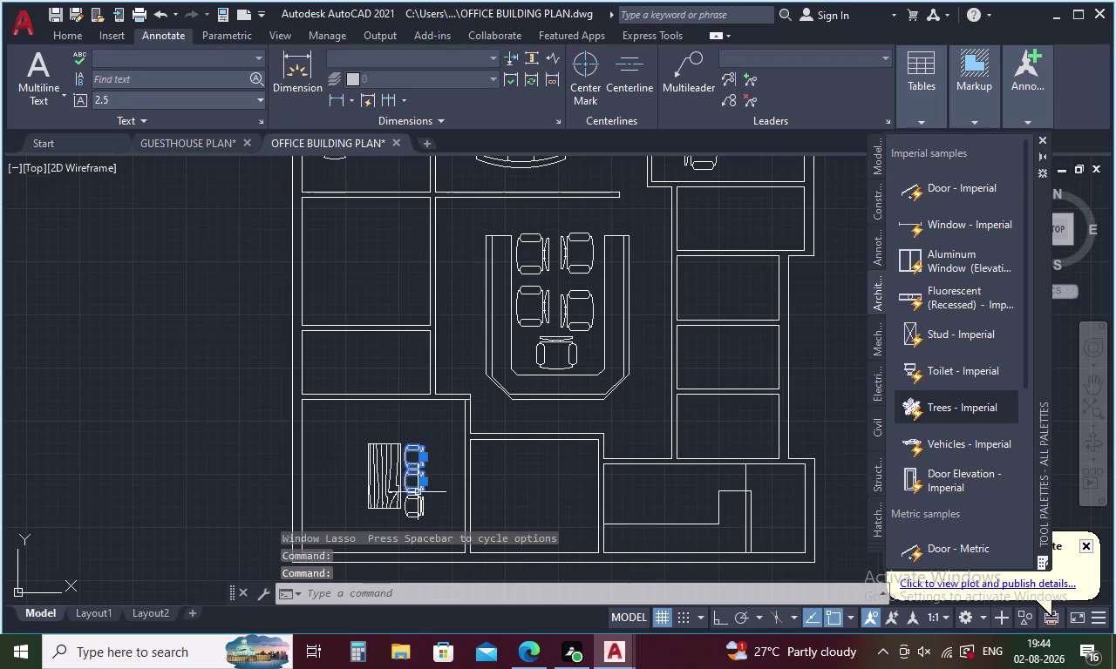
click(415, 510)
click(413, 517)
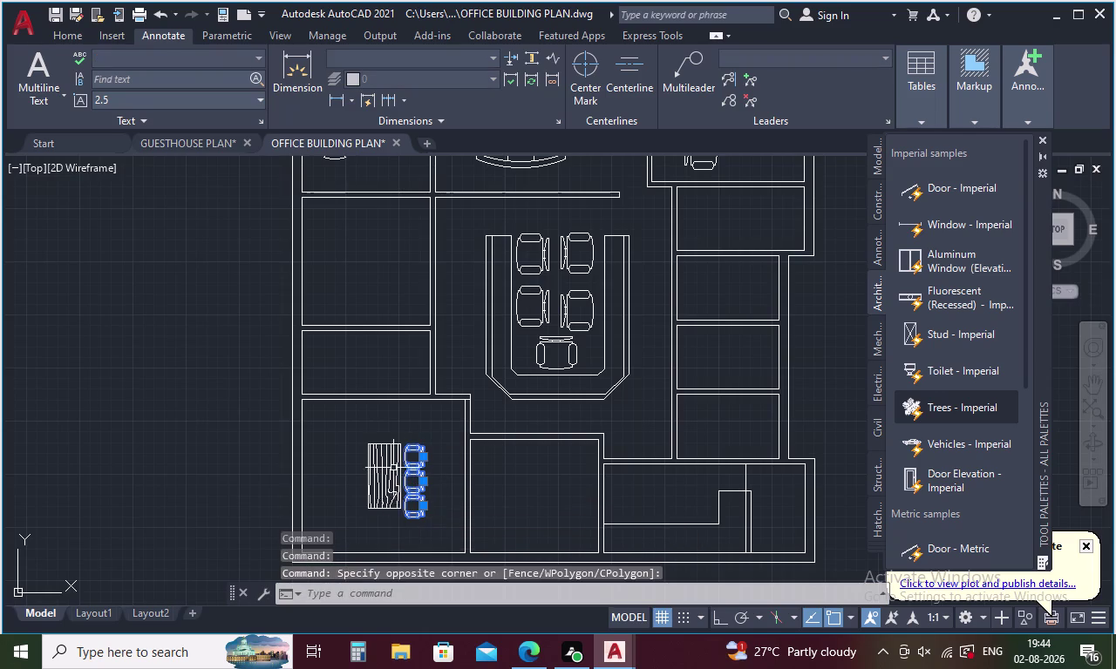
right_click(386, 447)
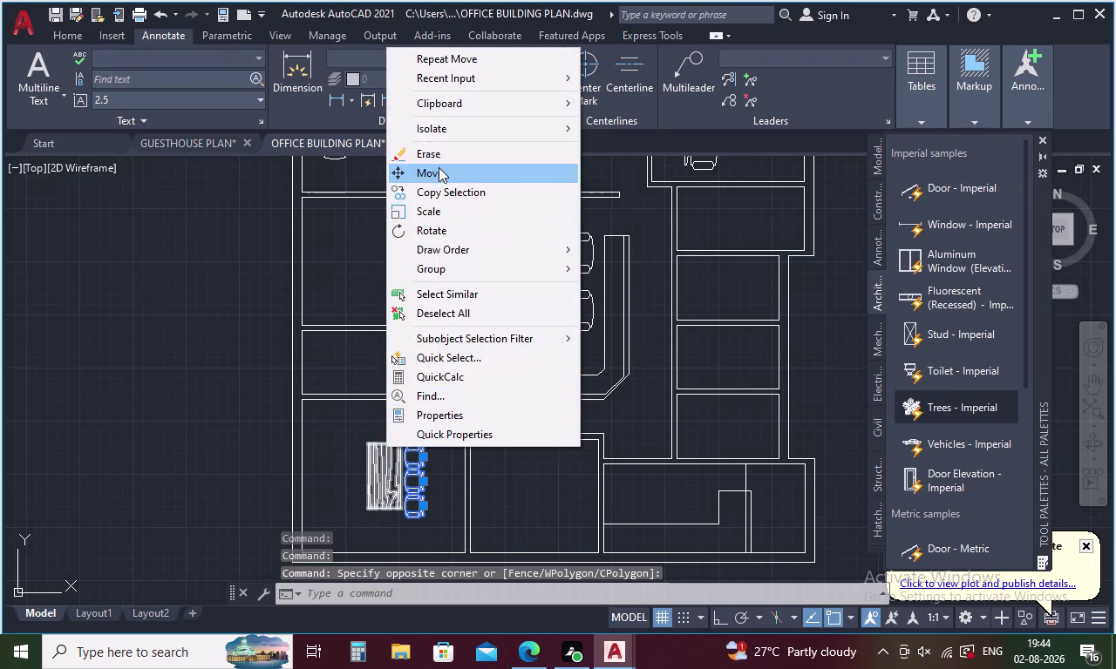
click(439, 169)
click(412, 441)
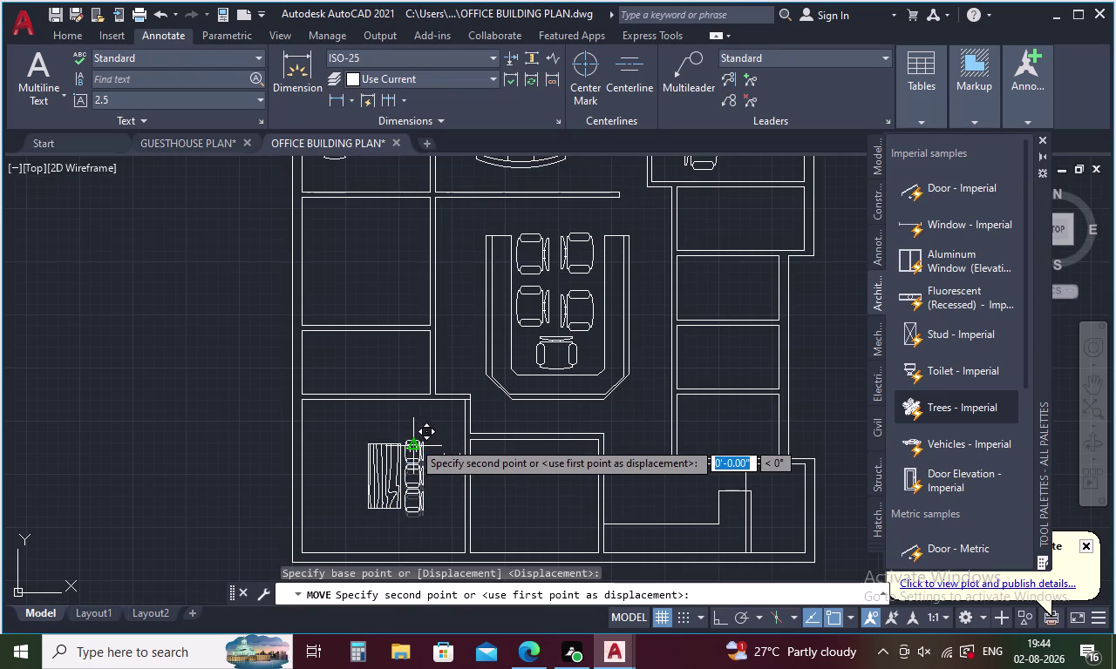
click(412, 439)
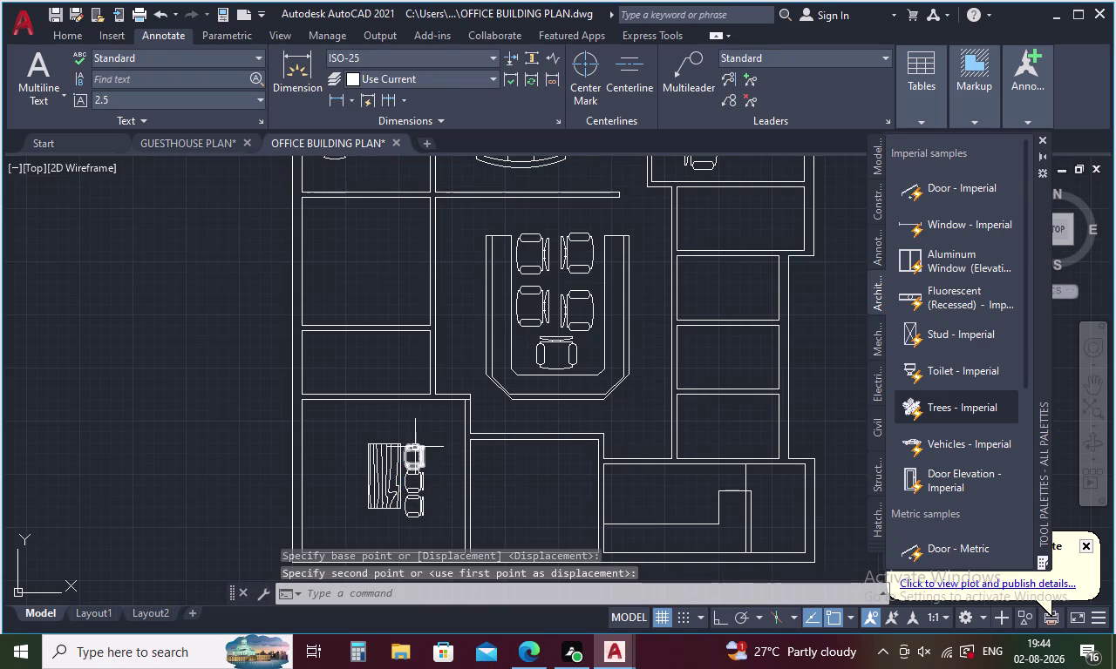
scroll(down, 3)
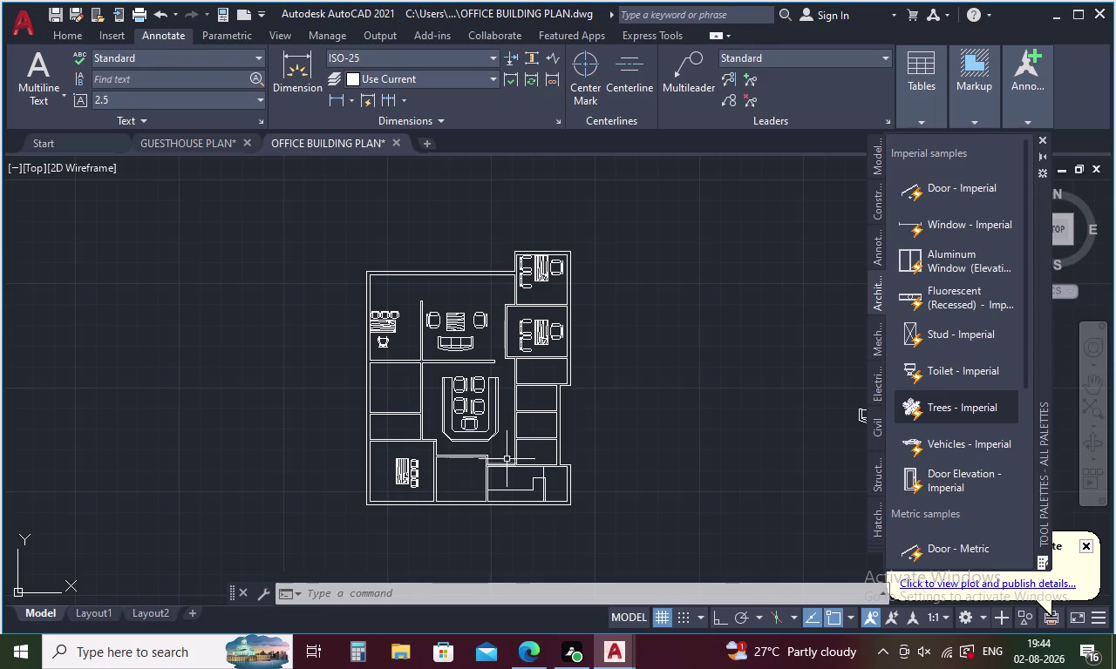
Copy the spare armchair from beside the plan to the top end of the lower-left room's desk.
scroll(down, 3)
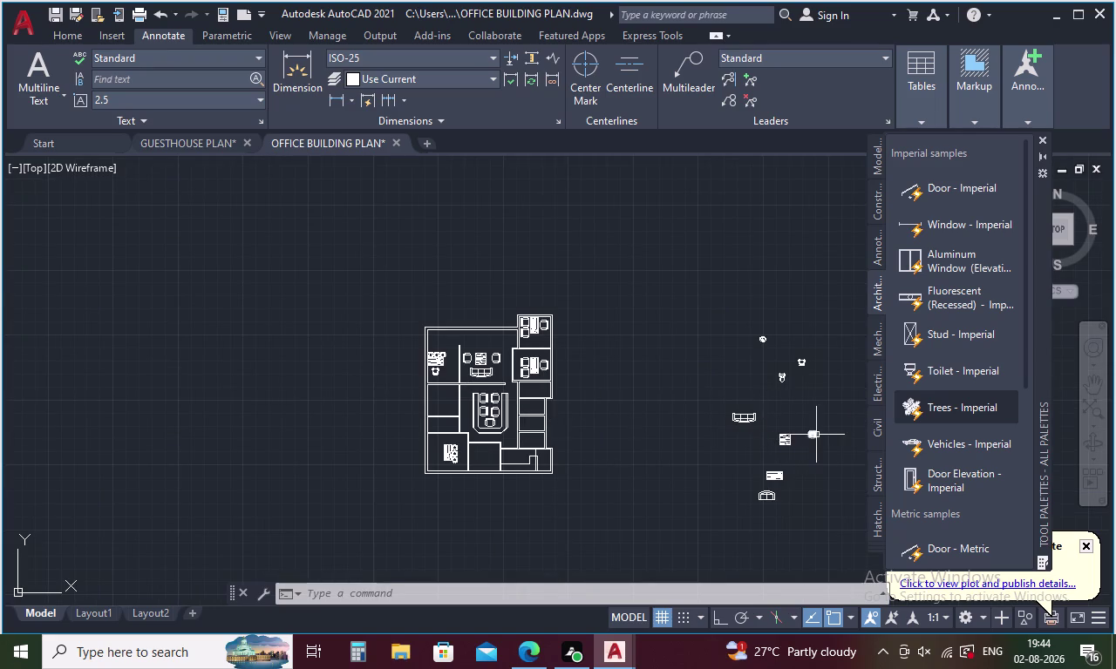
scroll(up, 3)
click(790, 447)
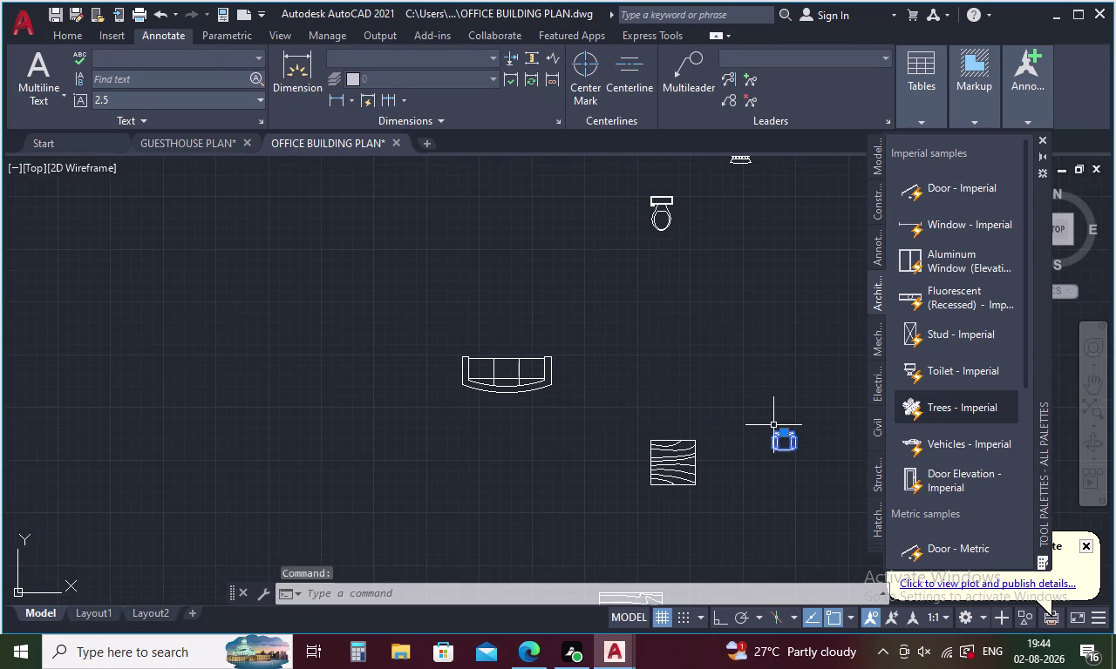
right_click(751, 419)
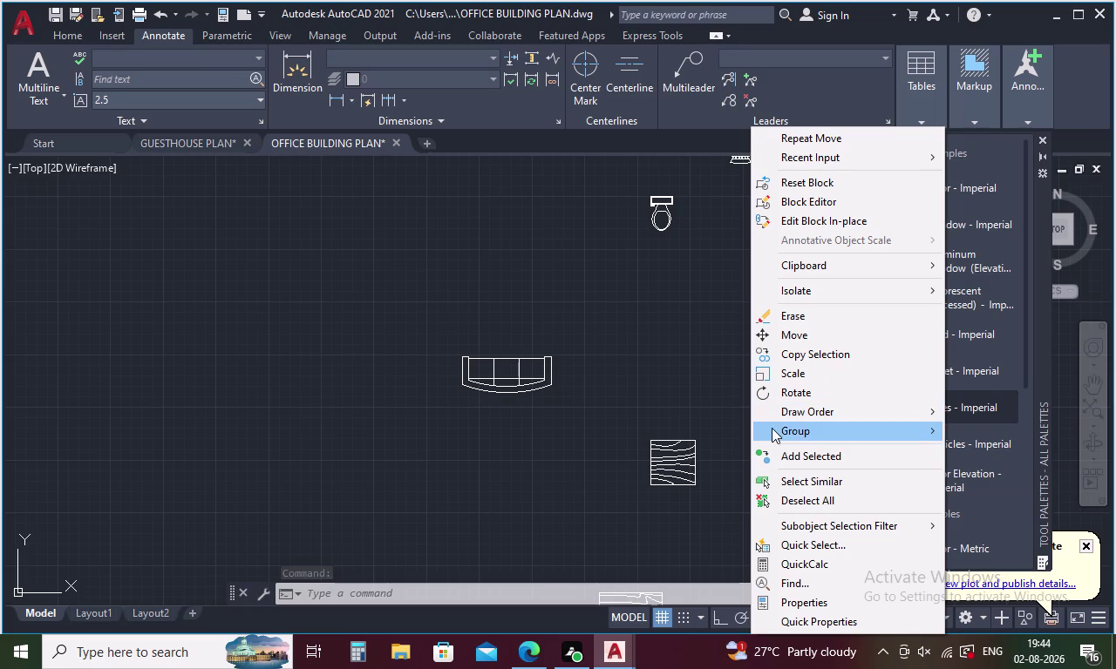
click(769, 358)
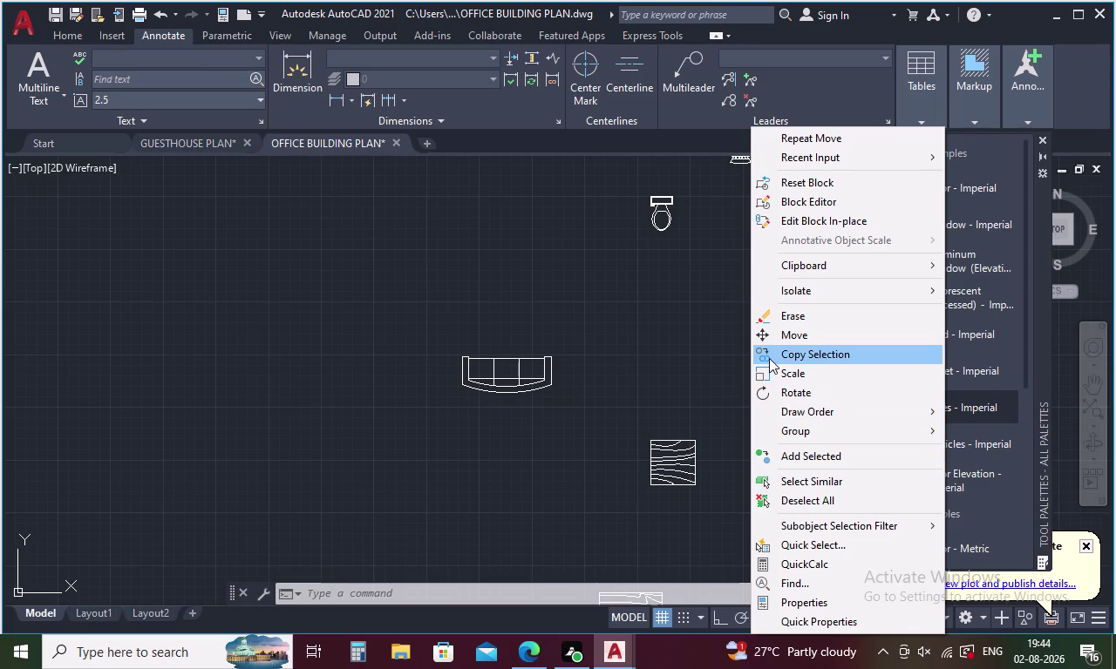
click(786, 445)
scroll(down, 3)
scroll(up, 3)
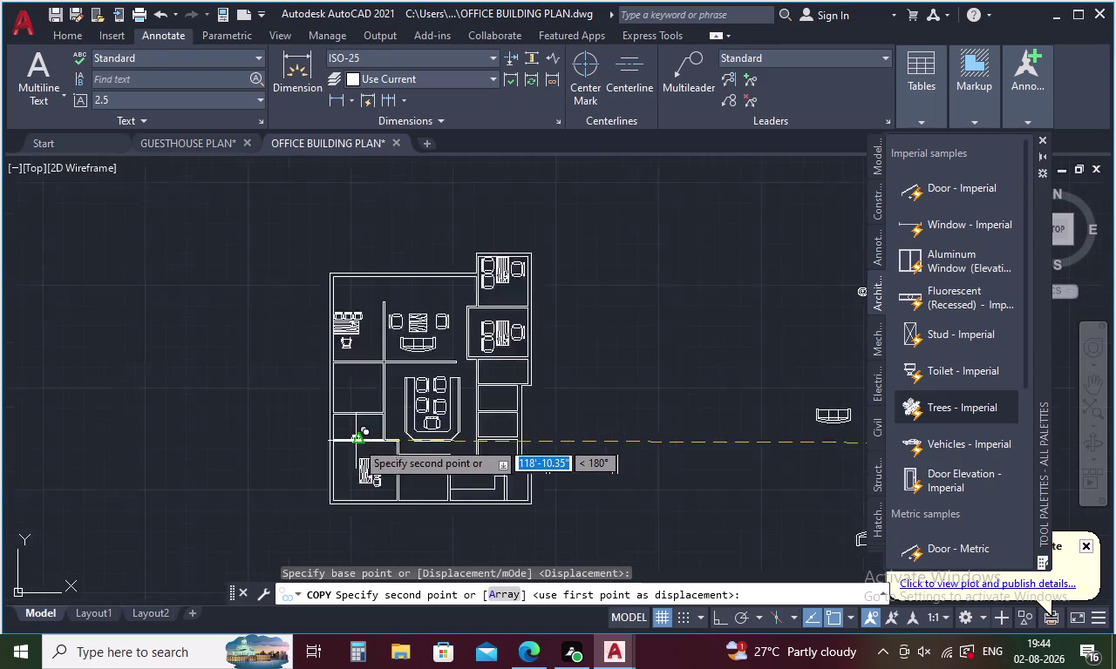
scroll(up, 3)
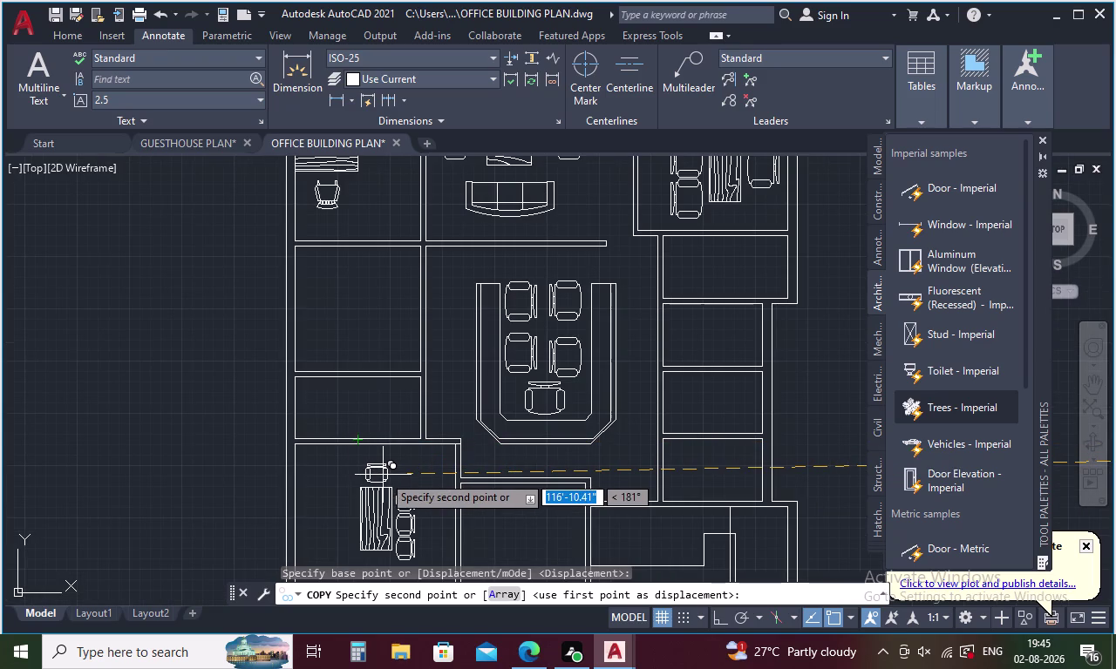
click(383, 475)
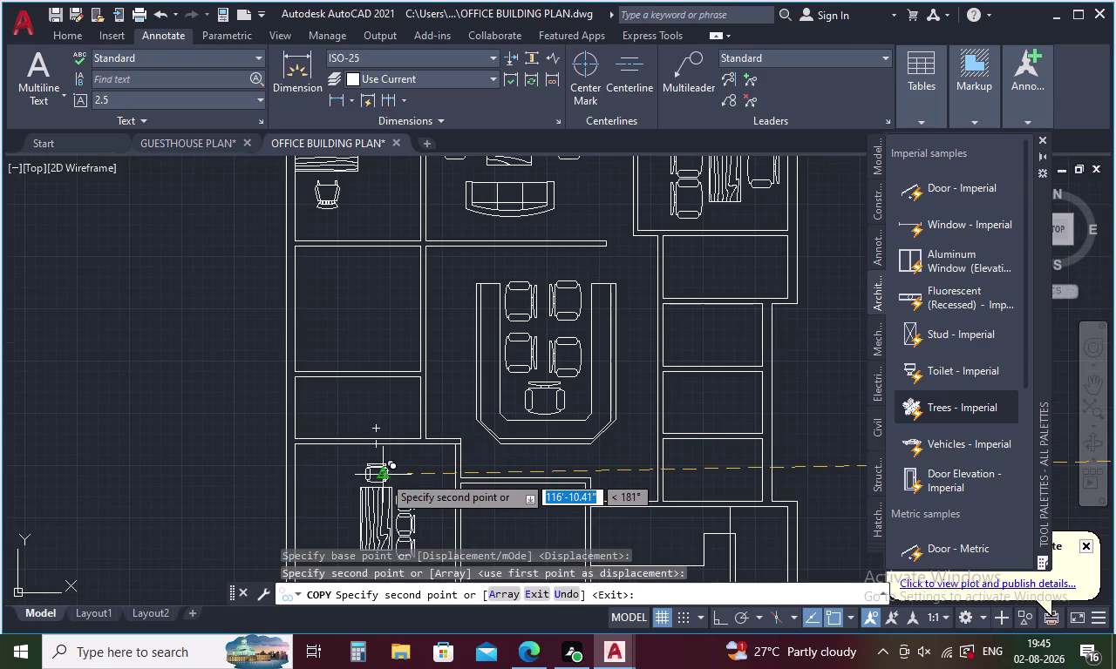
key(Escape)
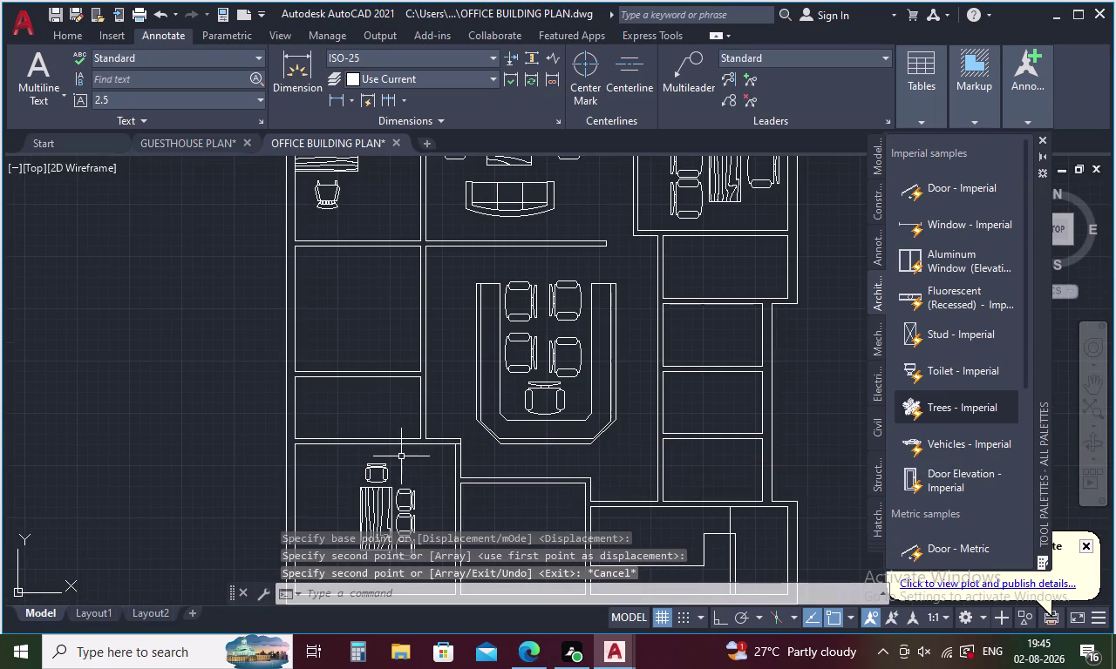
middle_drag(401, 457, 387, 362)
drag(394, 386, 395, 465)
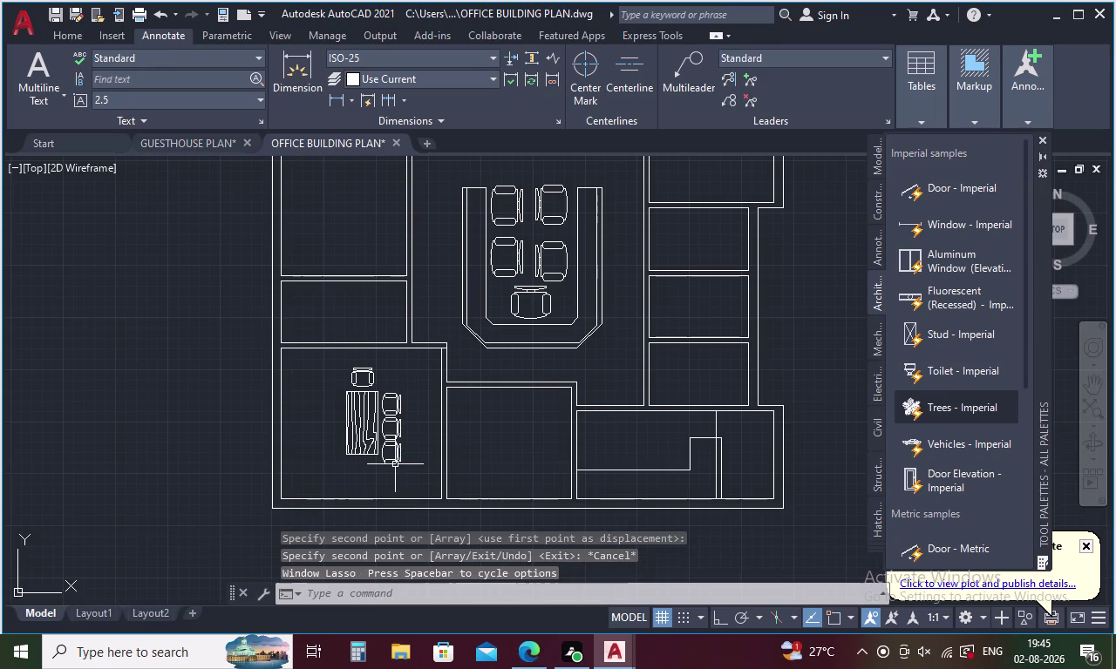
click(397, 409)
click(396, 428)
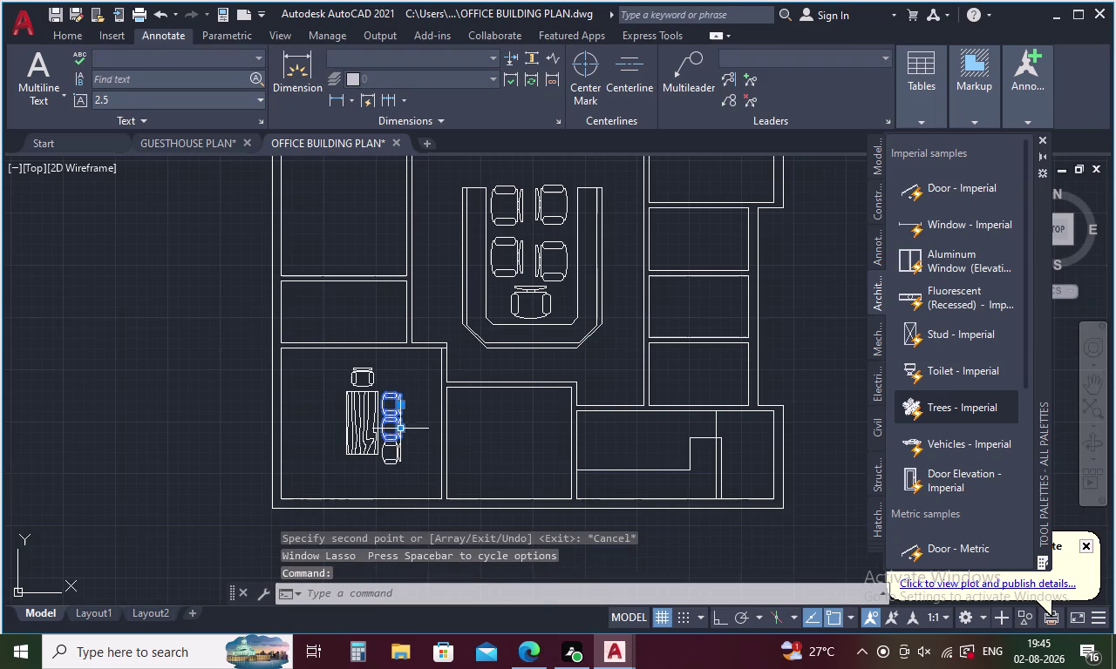
click(390, 457)
click(397, 454)
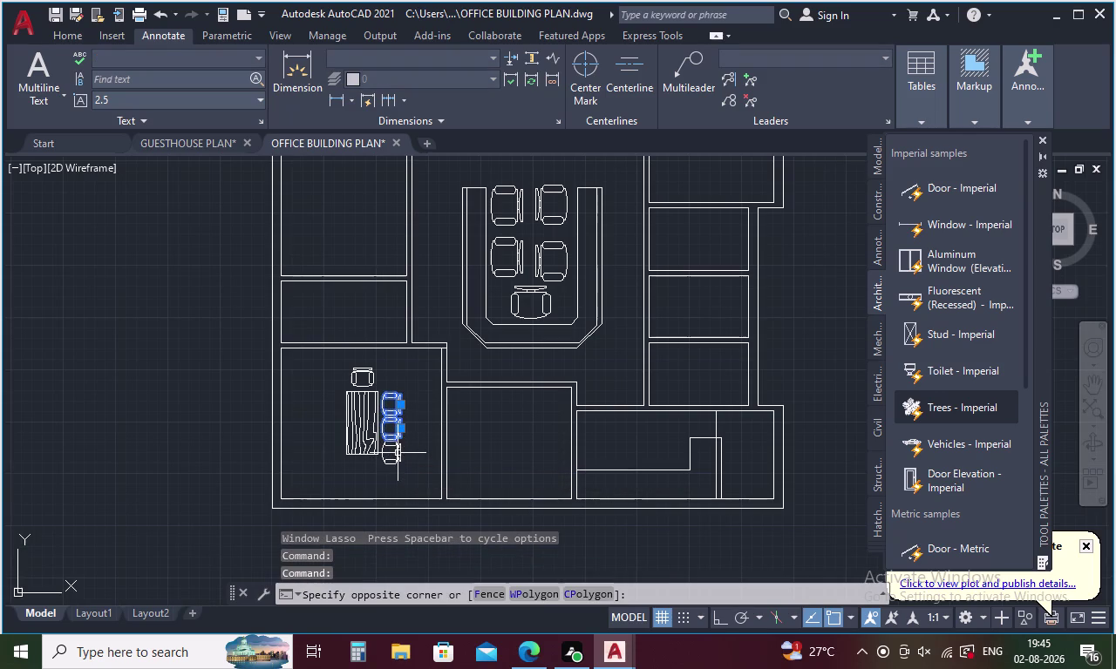
click(394, 448)
text(MI)
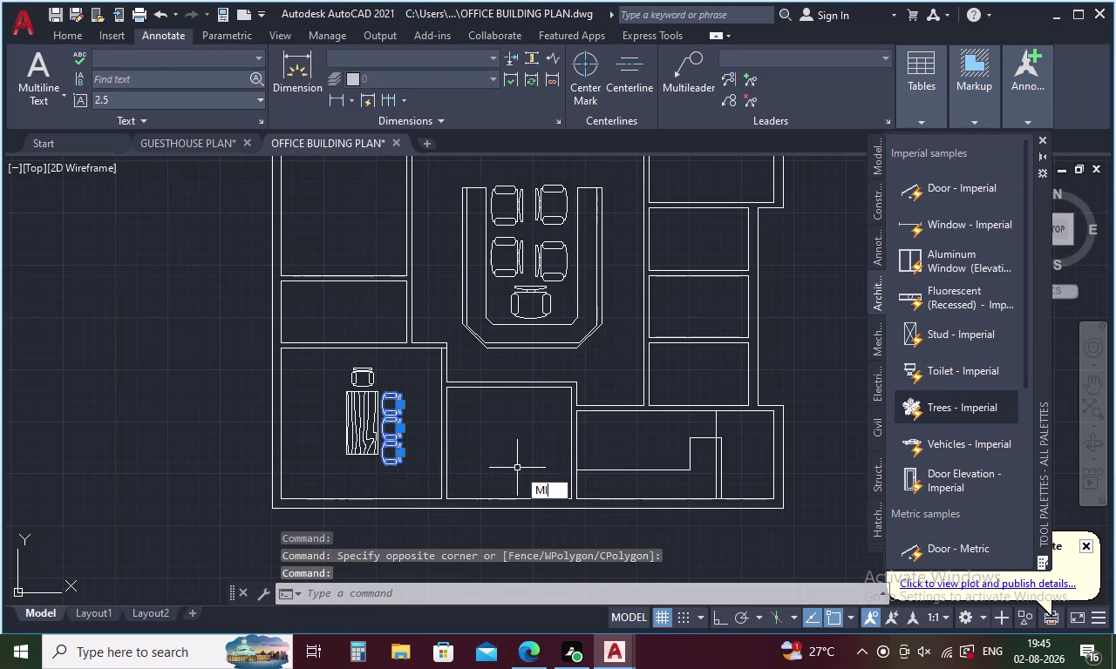
key(Return)
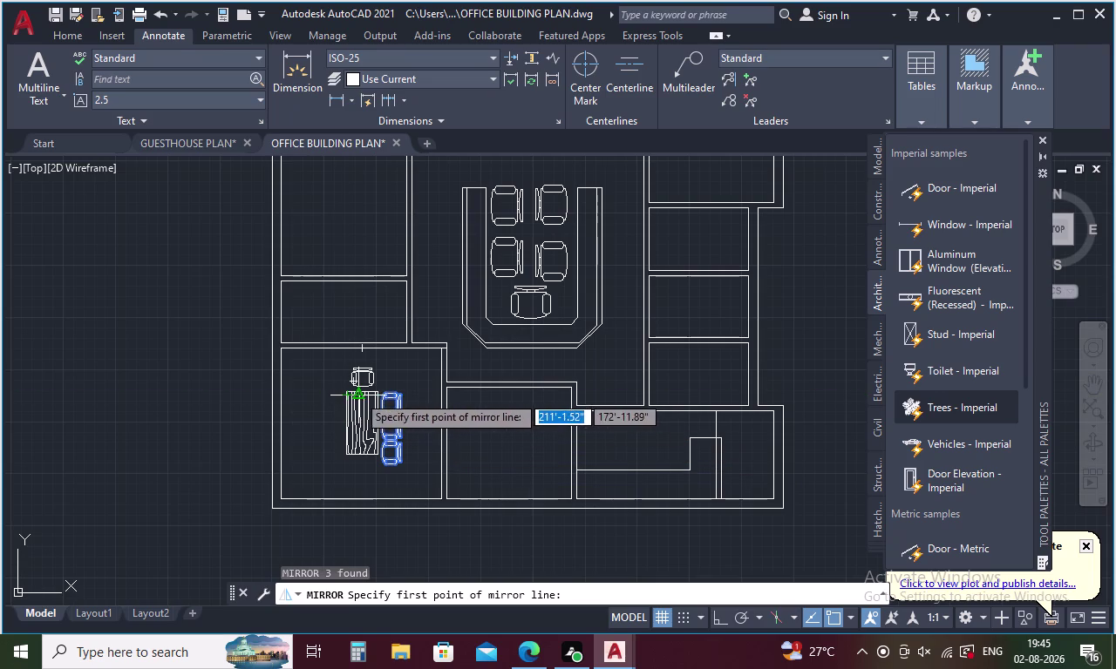
click(359, 391)
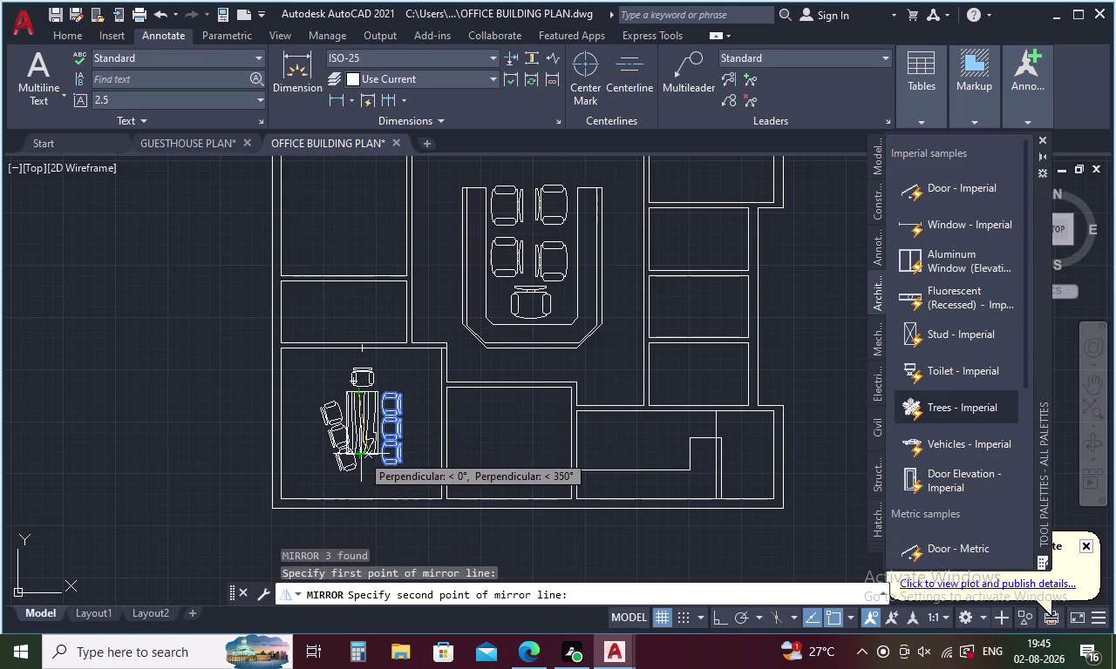
scroll(up, 3)
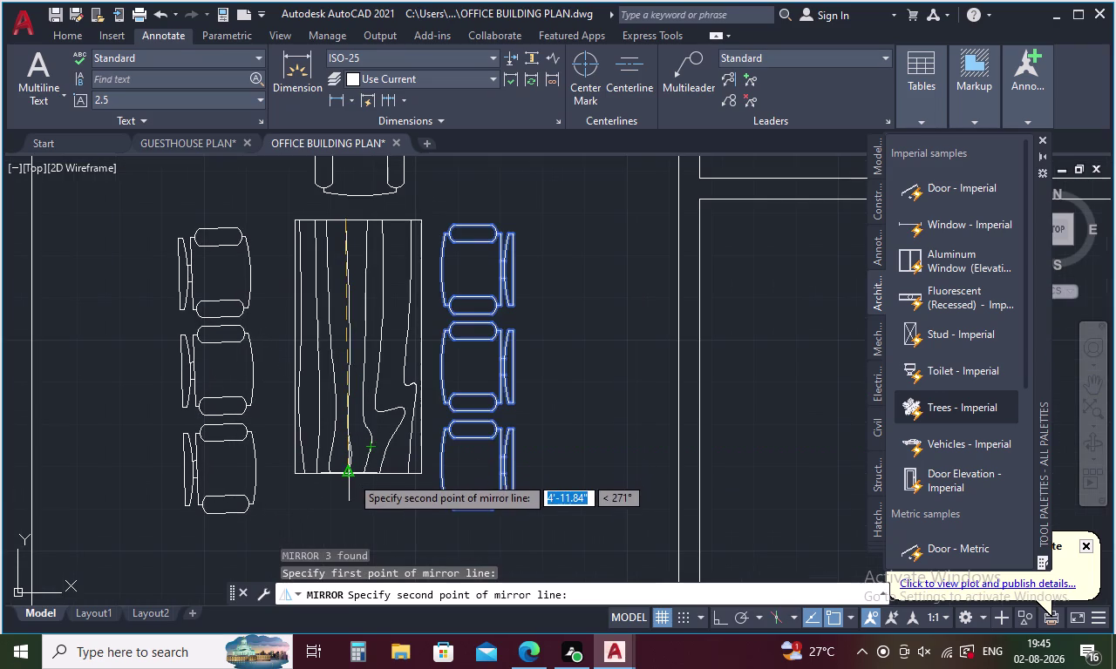
click(350, 476)
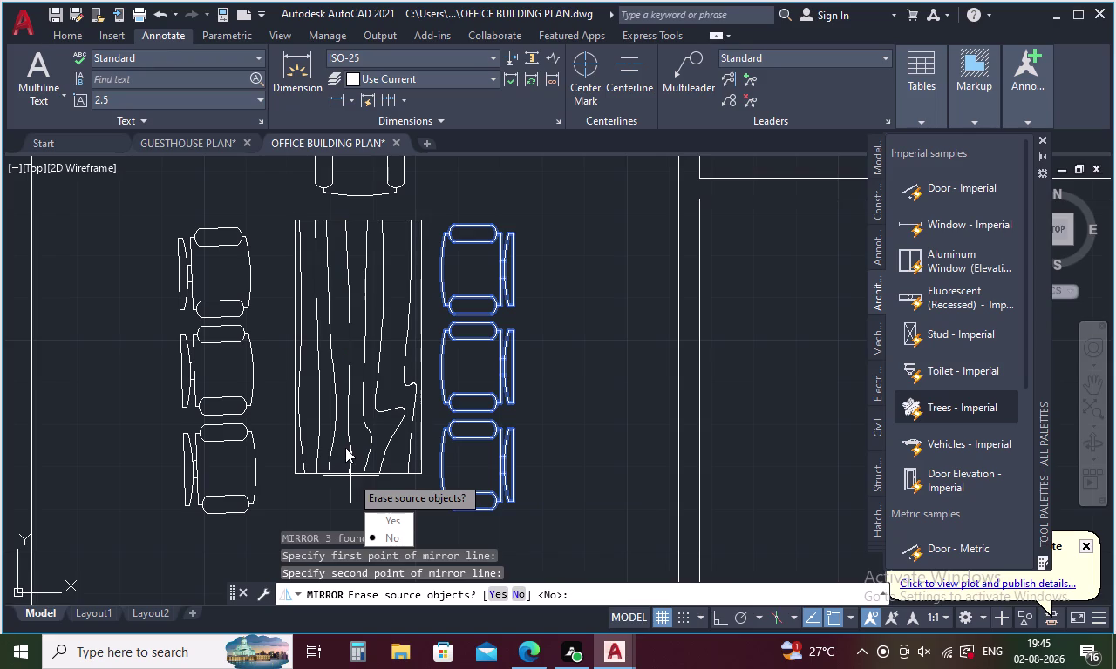
key(Escape)
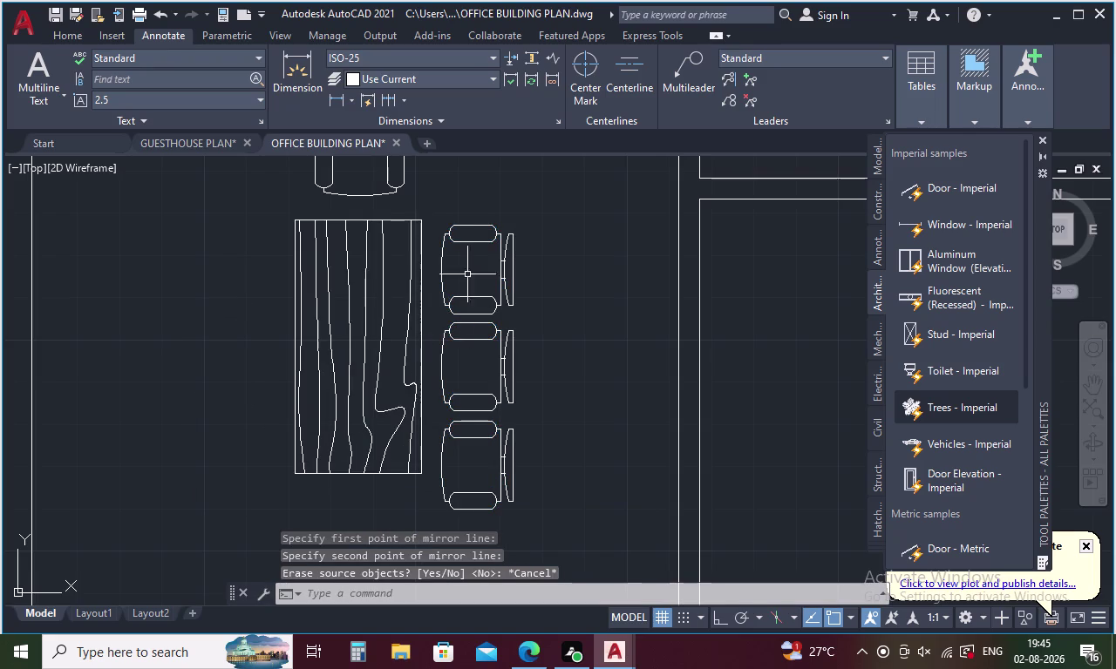
click(483, 254)
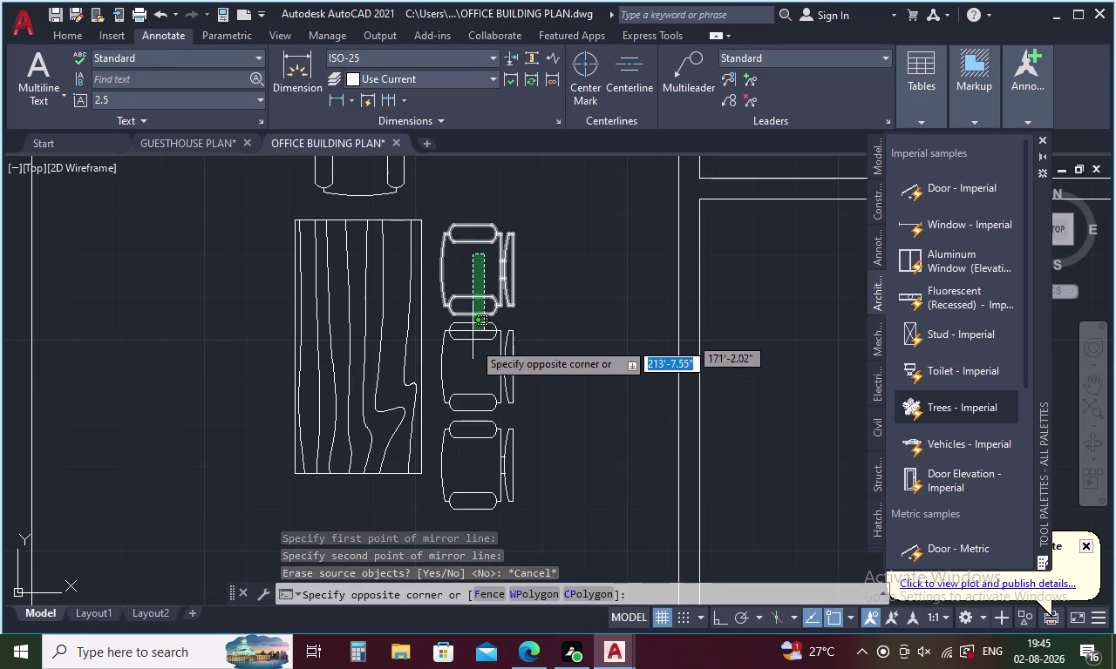
Move the chairs on the desk's right side slightly closer to the desk.
click(472, 468)
right_click(476, 372)
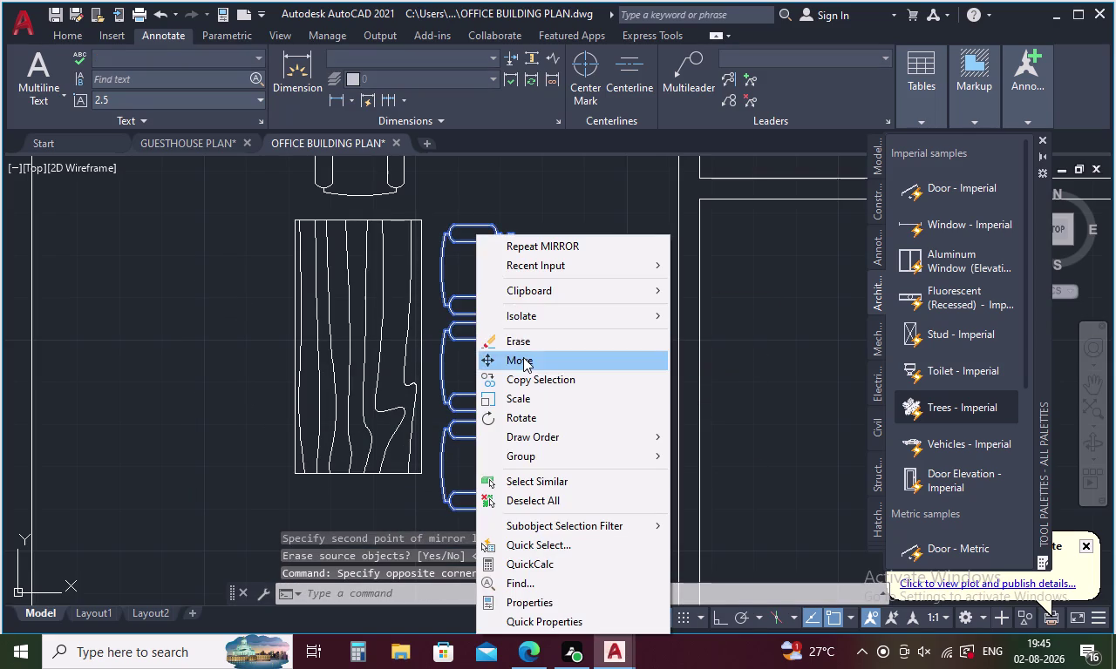
click(523, 357)
click(483, 228)
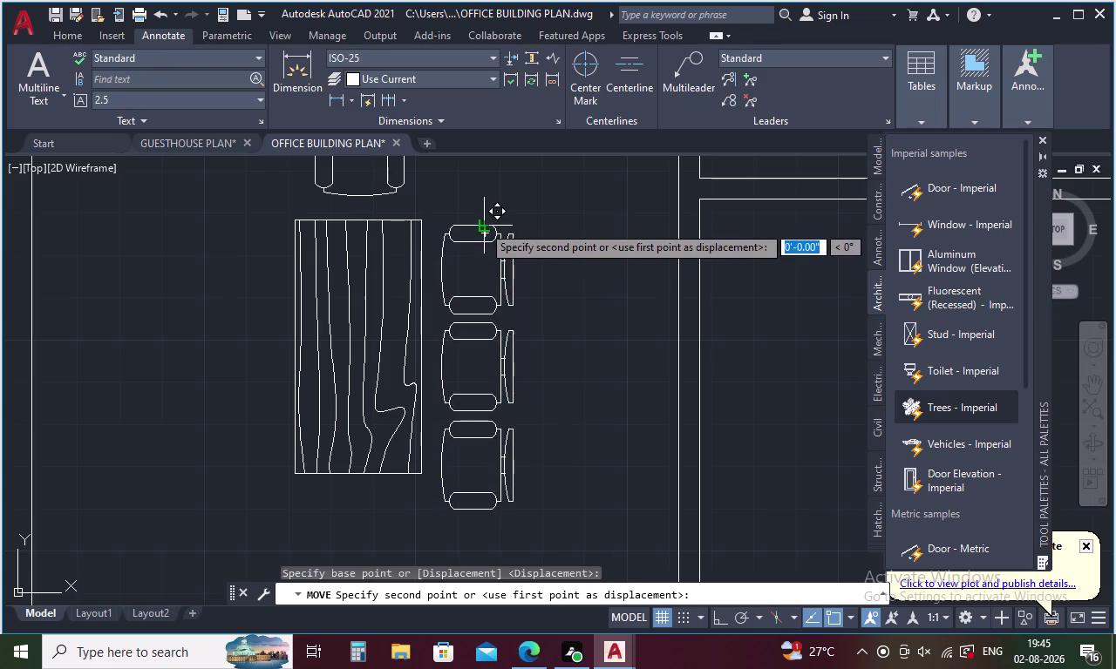
click(479, 206)
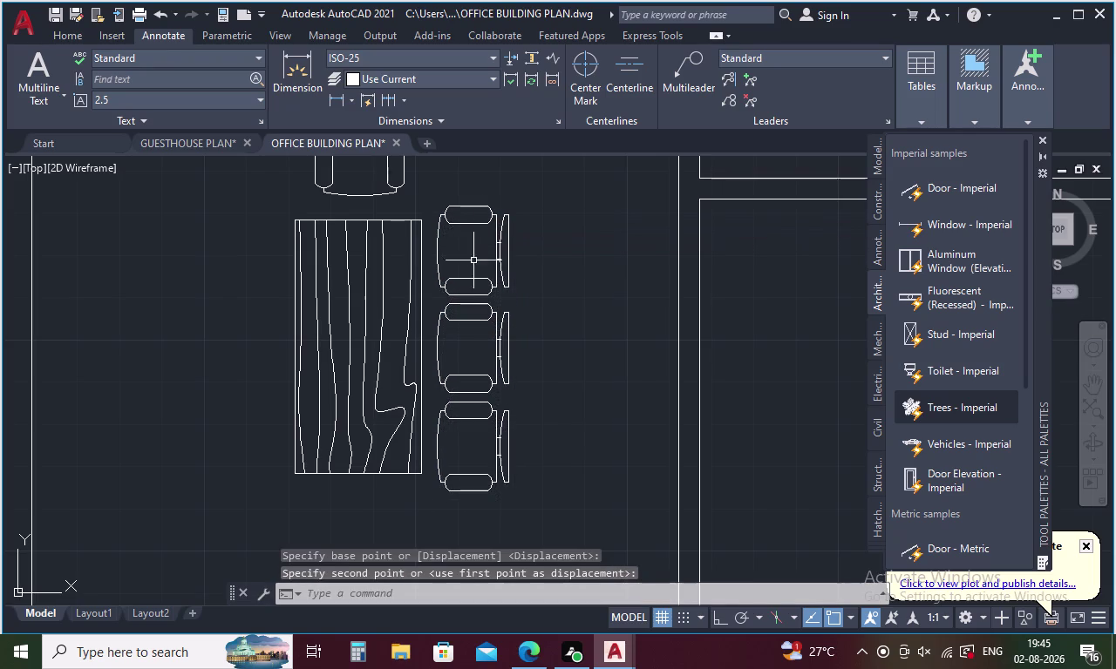
Select the three chairs beside the desk and start a mirror, then abandon it.
drag(476, 197, 492, 505)
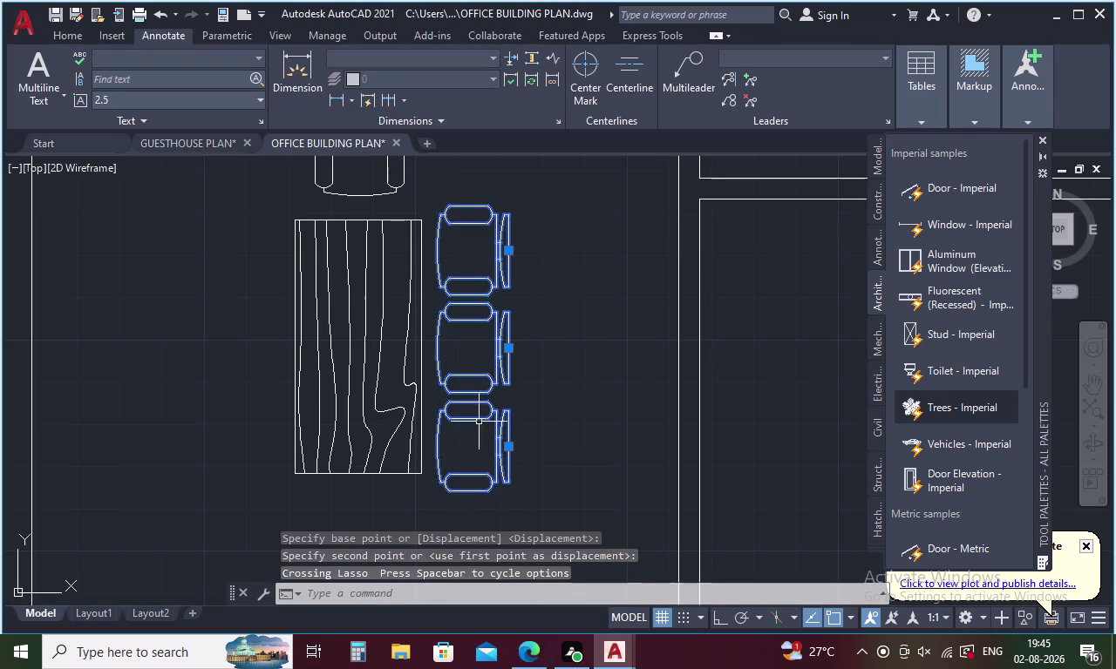
right_click(540, 343)
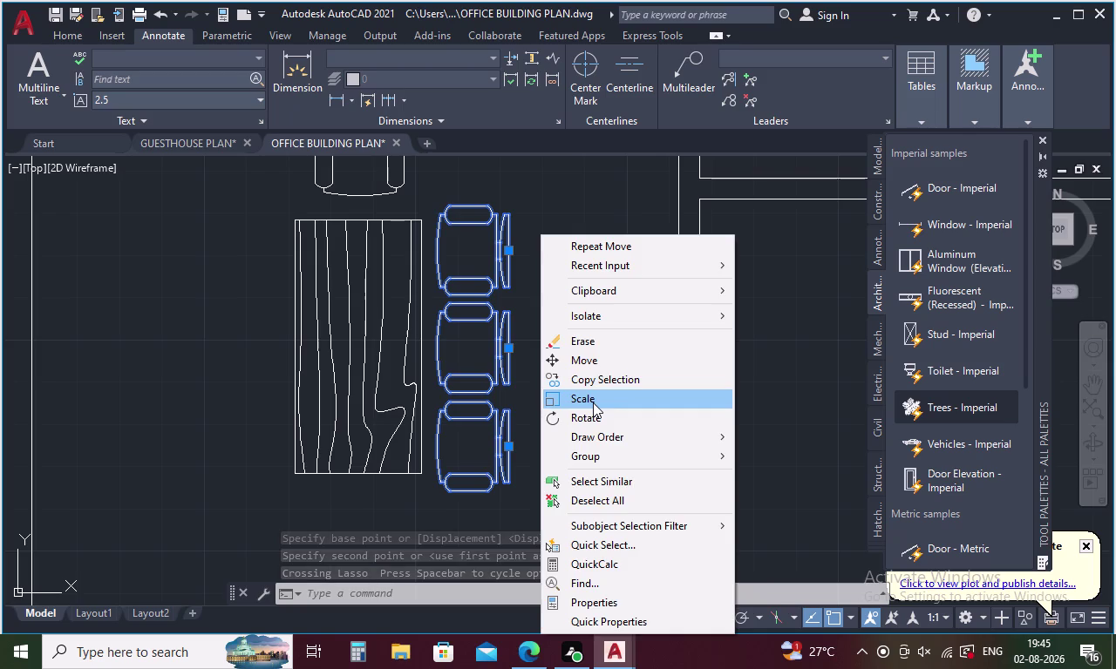
key(Escape)
text(MI)
key(Return)
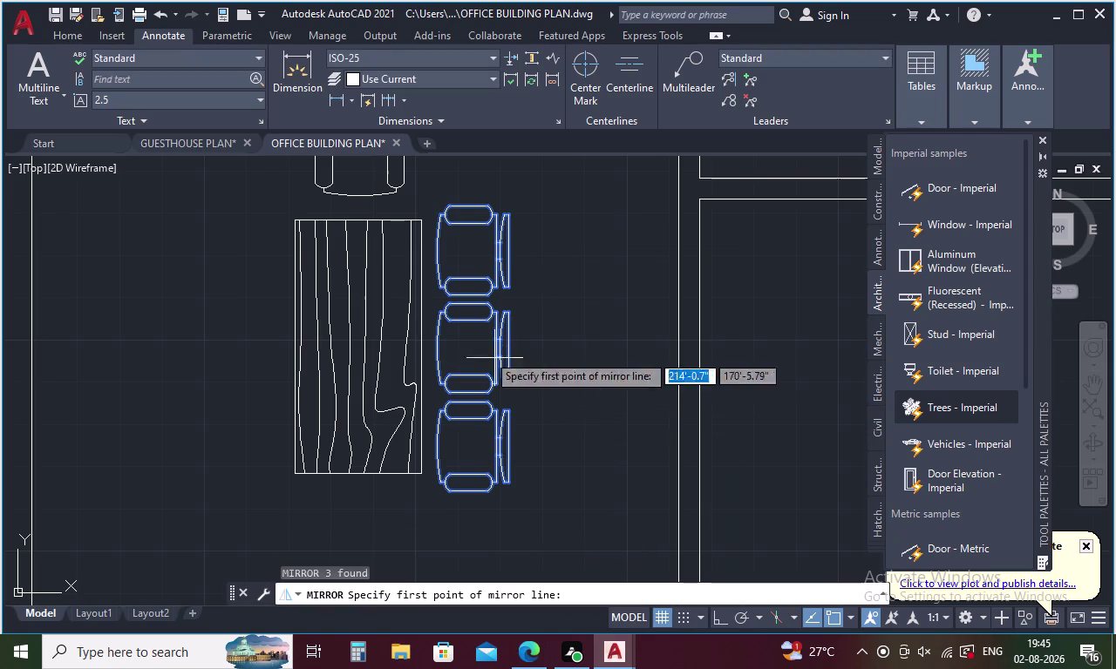
click(354, 221)
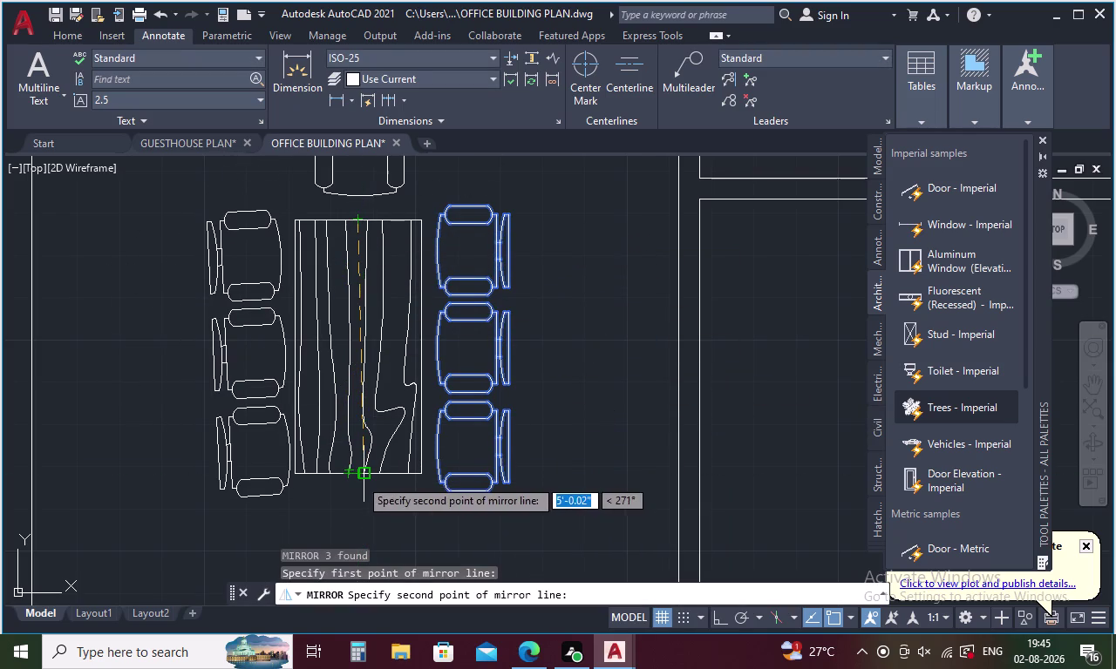
click(353, 477)
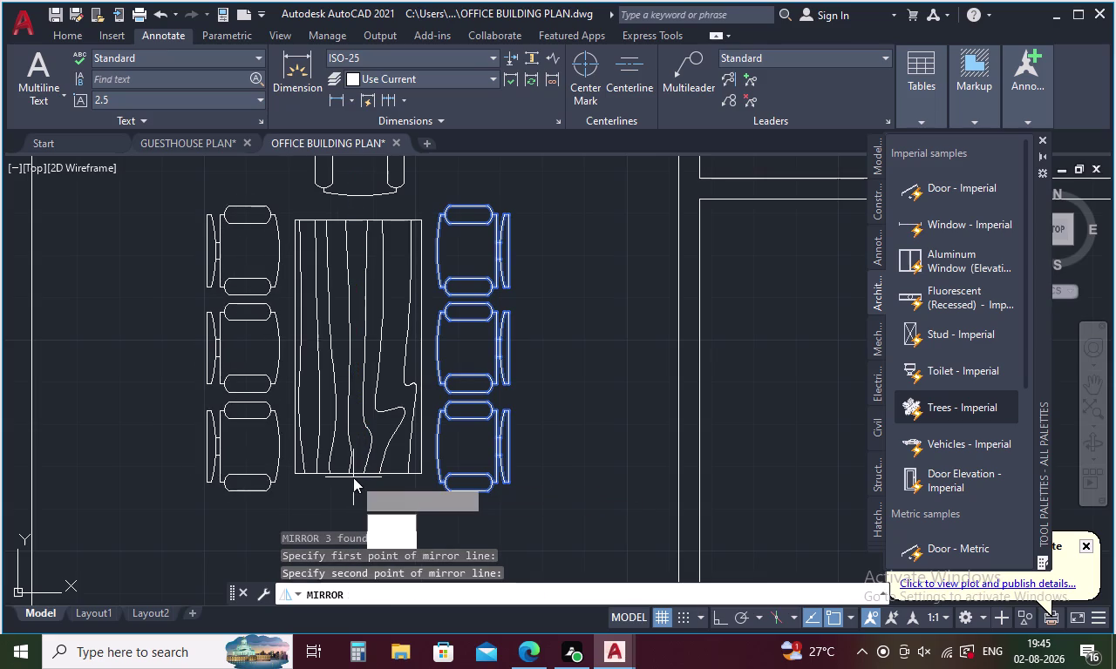
key(Escape)
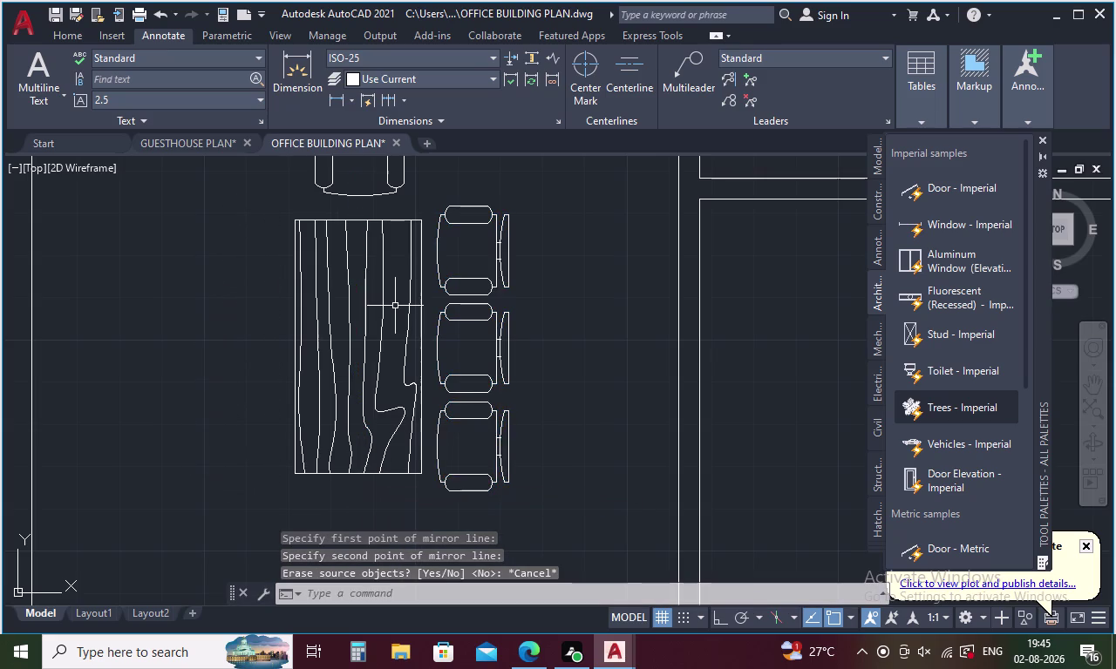
Select the three chairs on the table's right side.
drag(484, 189, 479, 526)
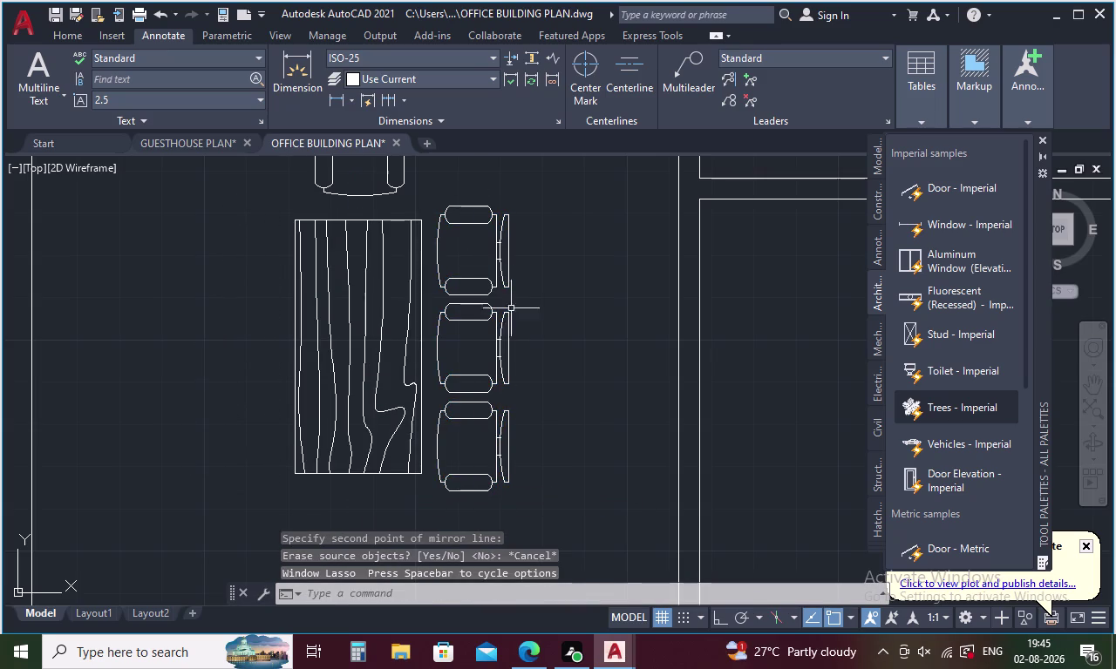
drag(506, 215, 466, 468)
click(467, 384)
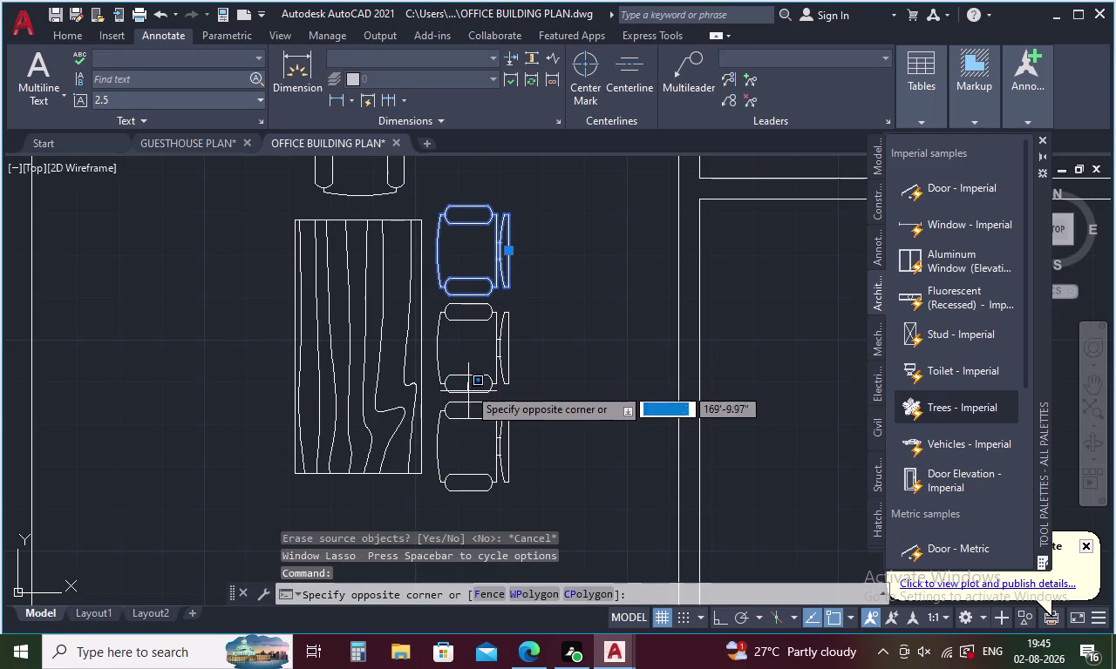
click(468, 372)
click(470, 373)
click(468, 425)
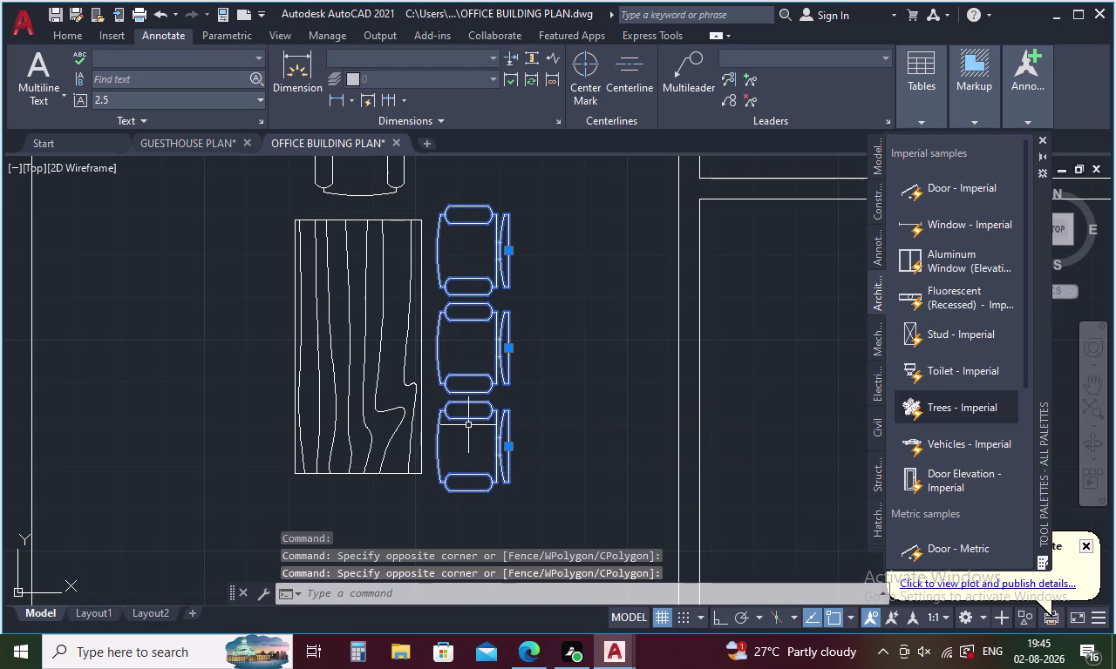
right_click(452, 406)
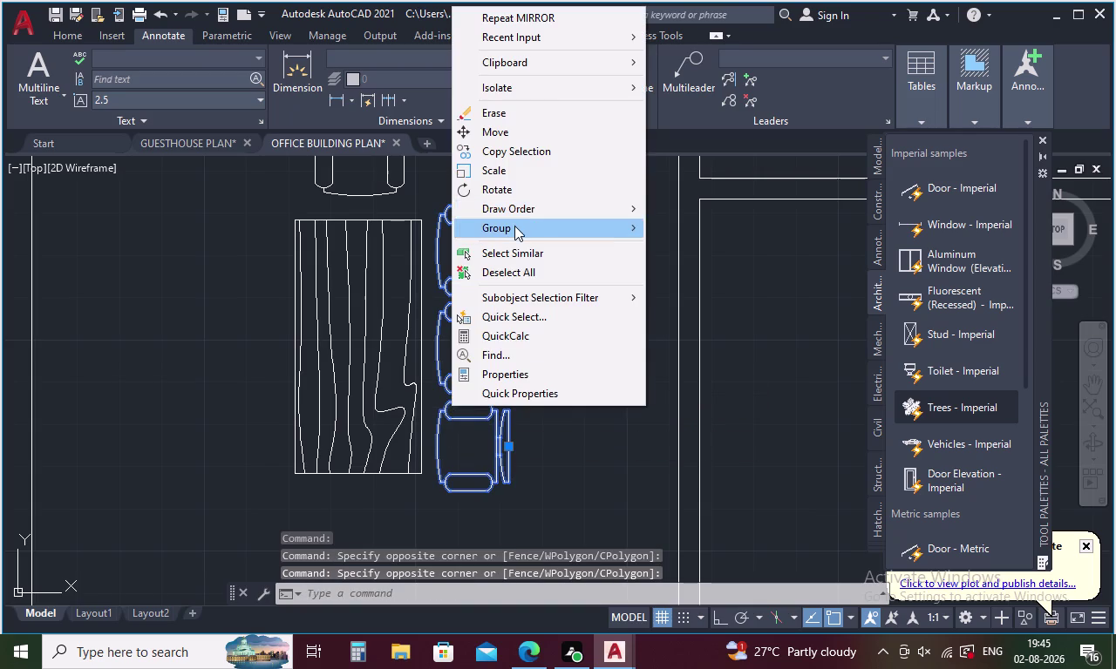
key(Escape)
Mirror the right-side chairs about the table's vertical midline, keeping the originals.
text(MI)
key(Return)
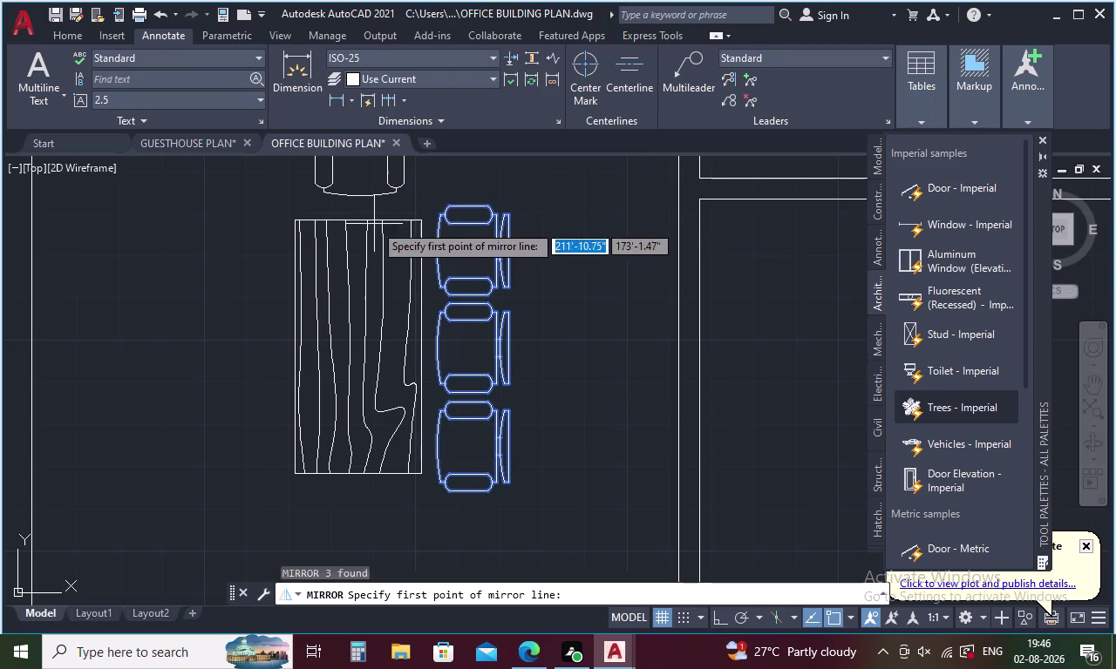
click(358, 214)
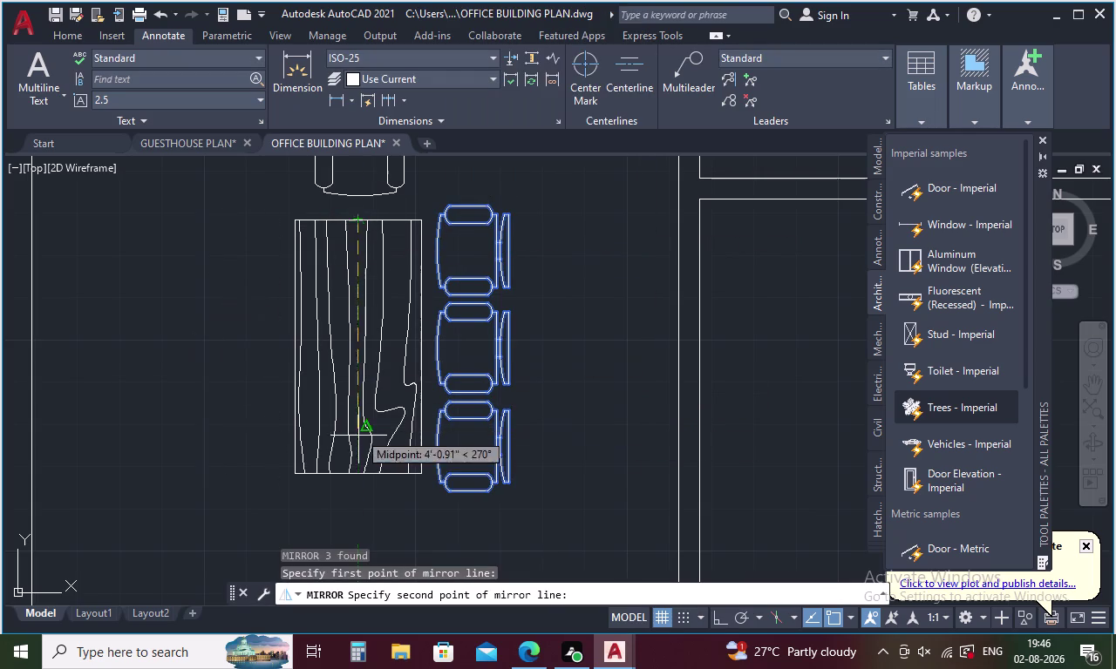
click(354, 479)
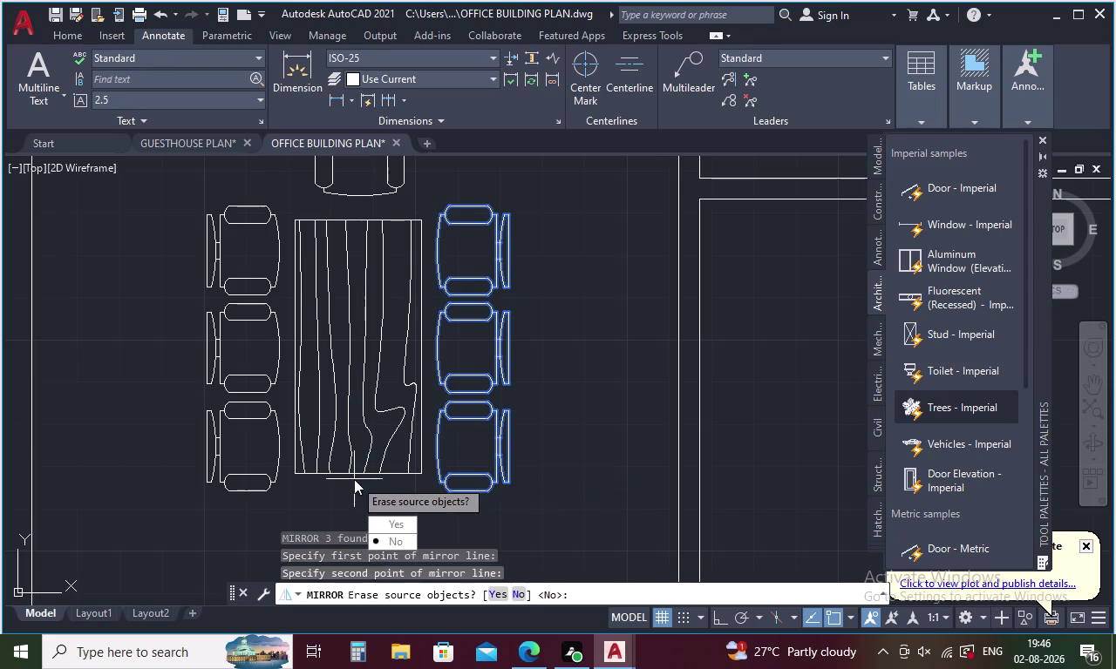
drag(393, 541, 354, 480)
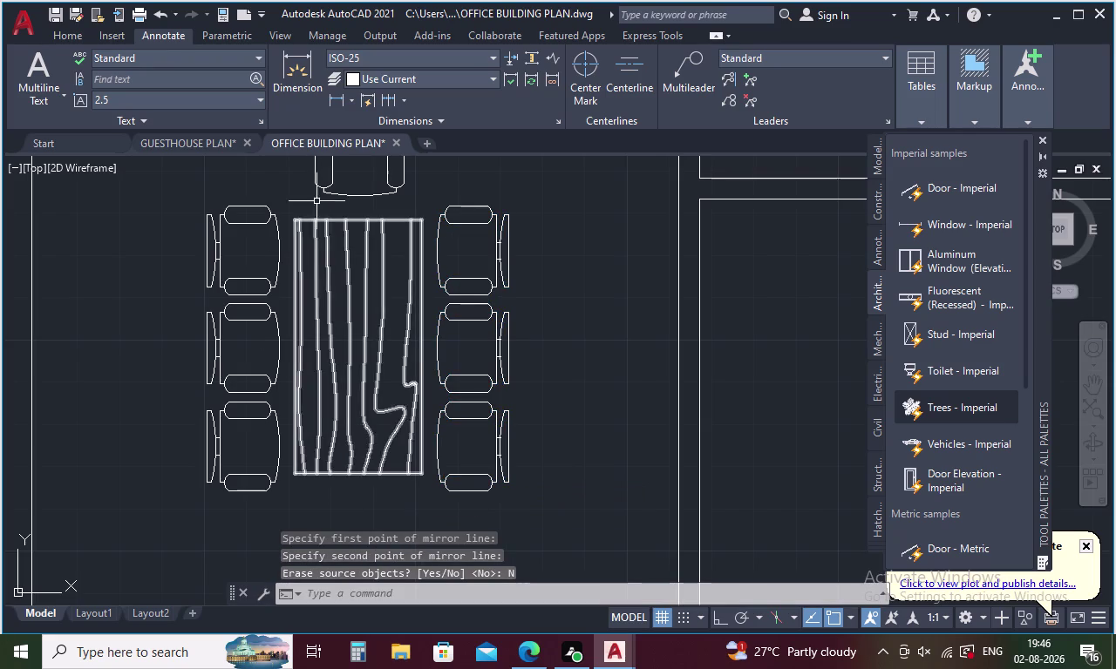
Mirror the head chair about the table's horizontal midline, keeping the original.
click(317, 188)
text(MI)
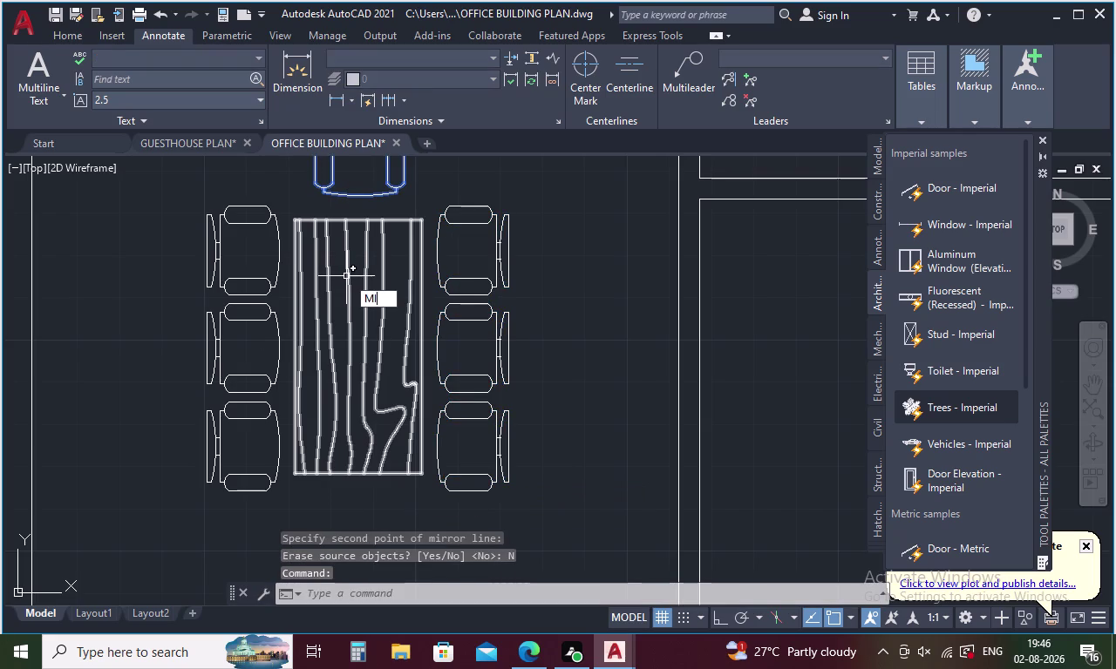
key(Return)
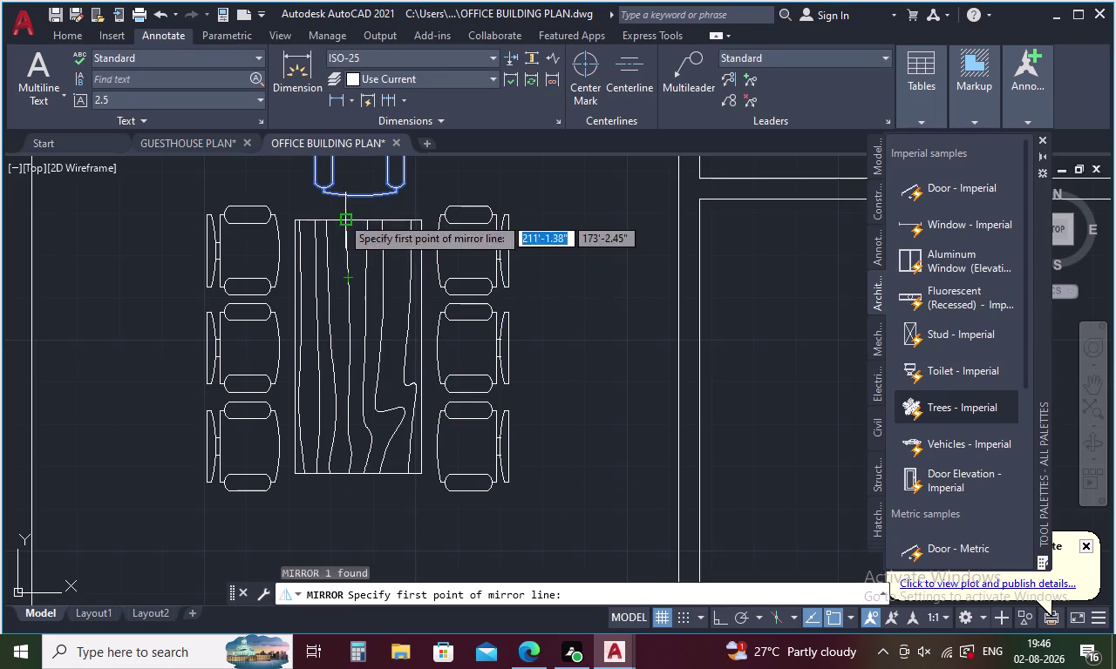
click(289, 345)
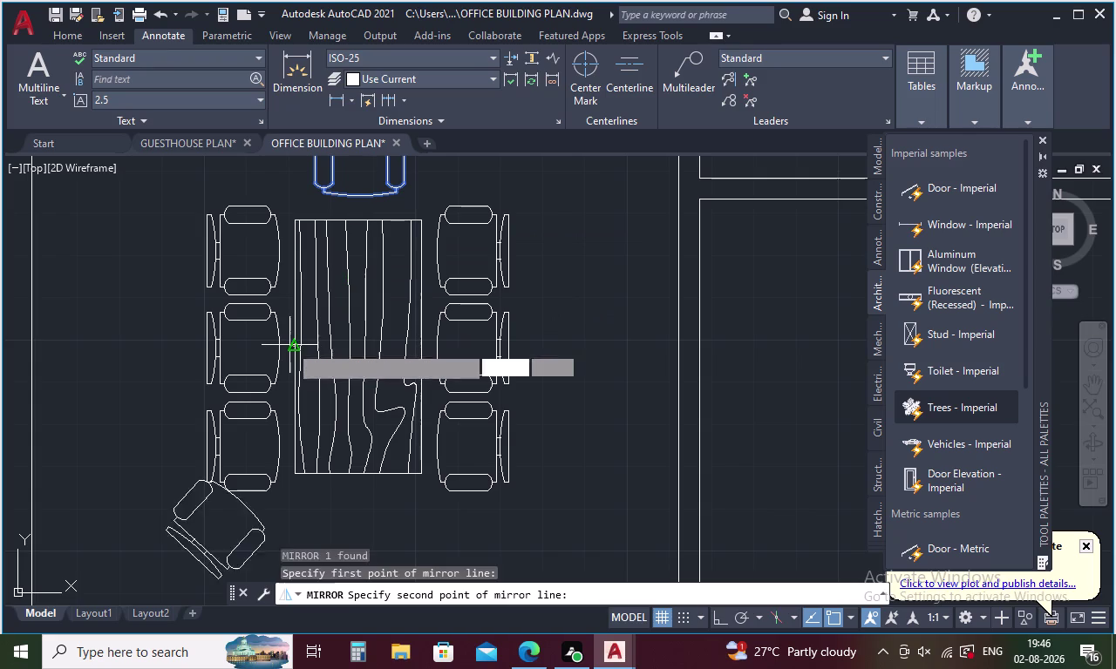
click(420, 343)
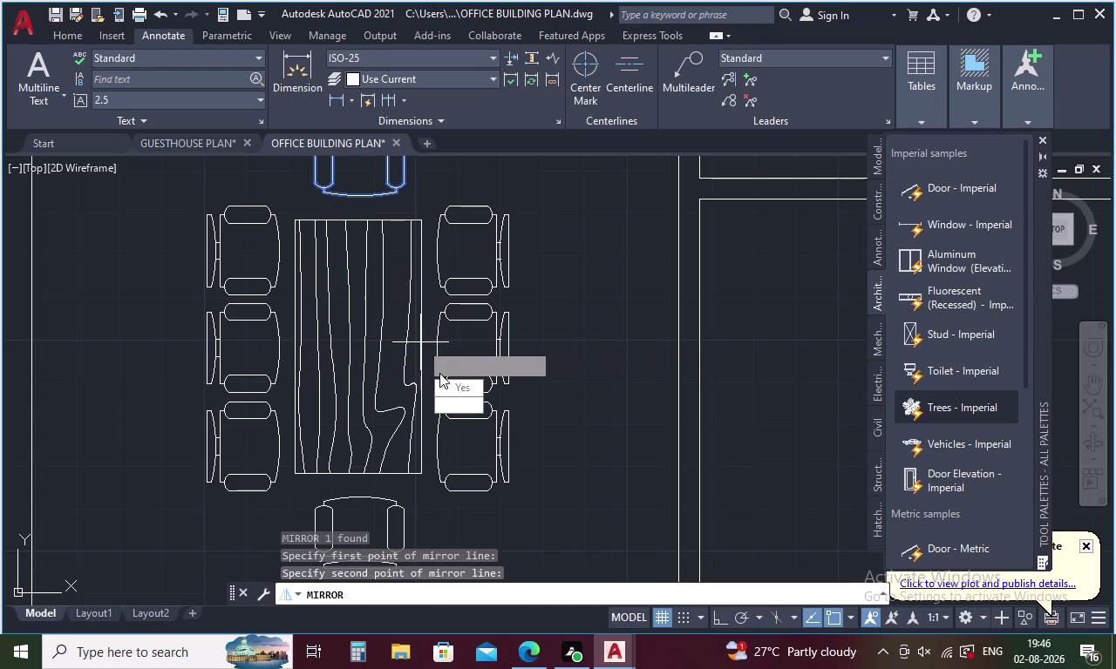
drag(465, 399, 421, 342)
scroll(down, 3)
Select the upper-left office's three visitor chairs, office chair and desk.
middle_drag(450, 325, 428, 339)
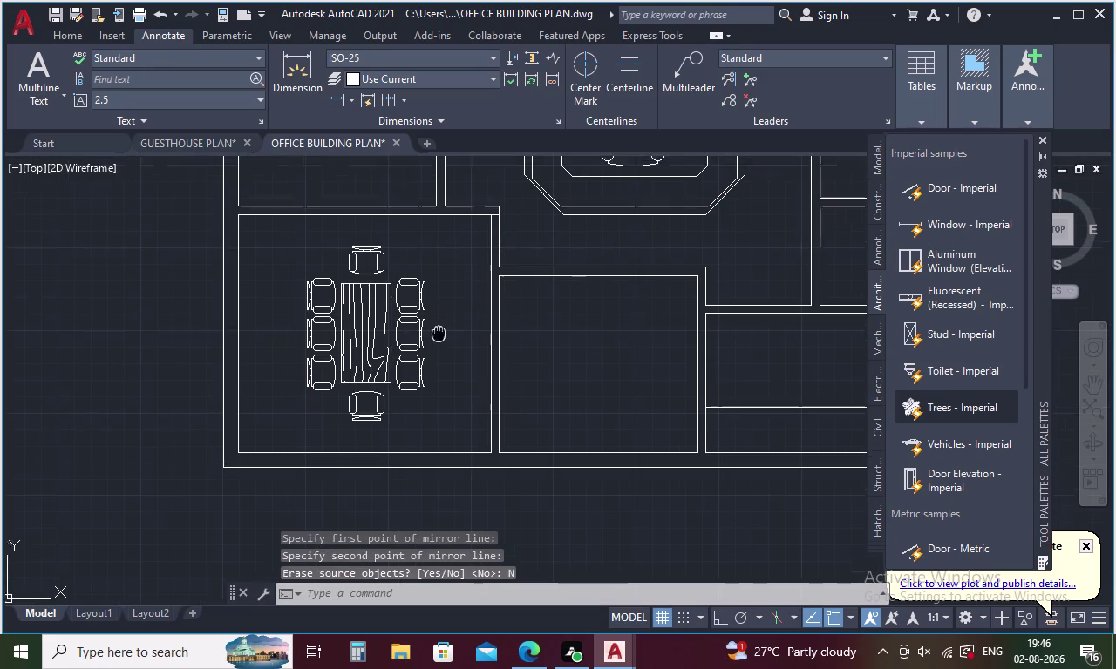
middle_drag(428, 339, 321, 384)
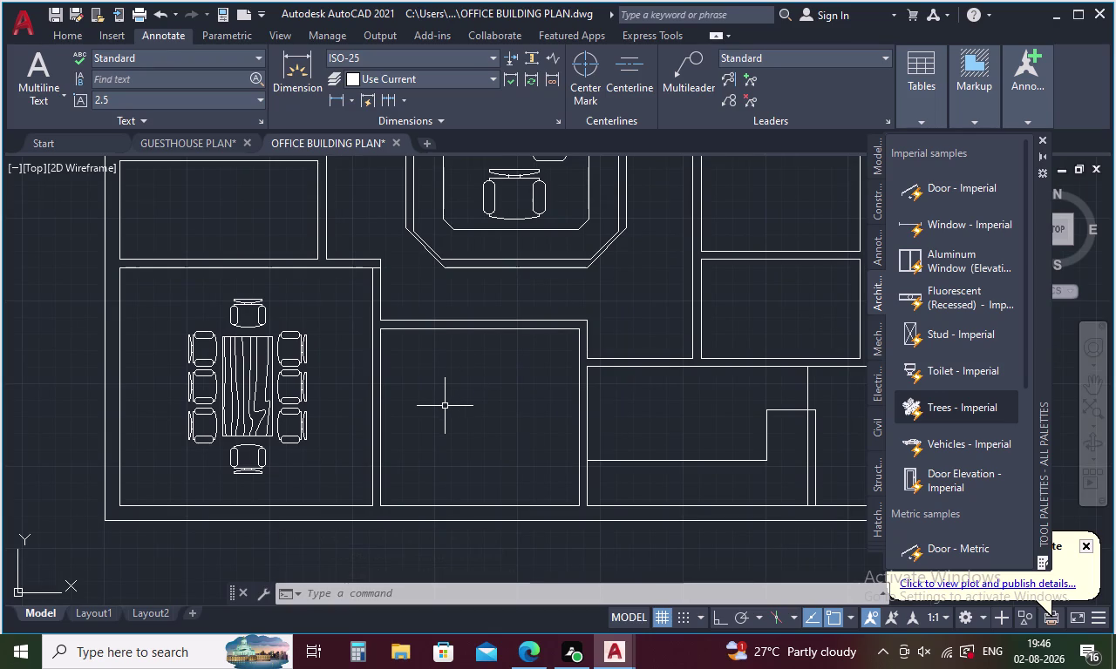
middle_drag(444, 406, 473, 498)
middle_drag(471, 501, 503, 618)
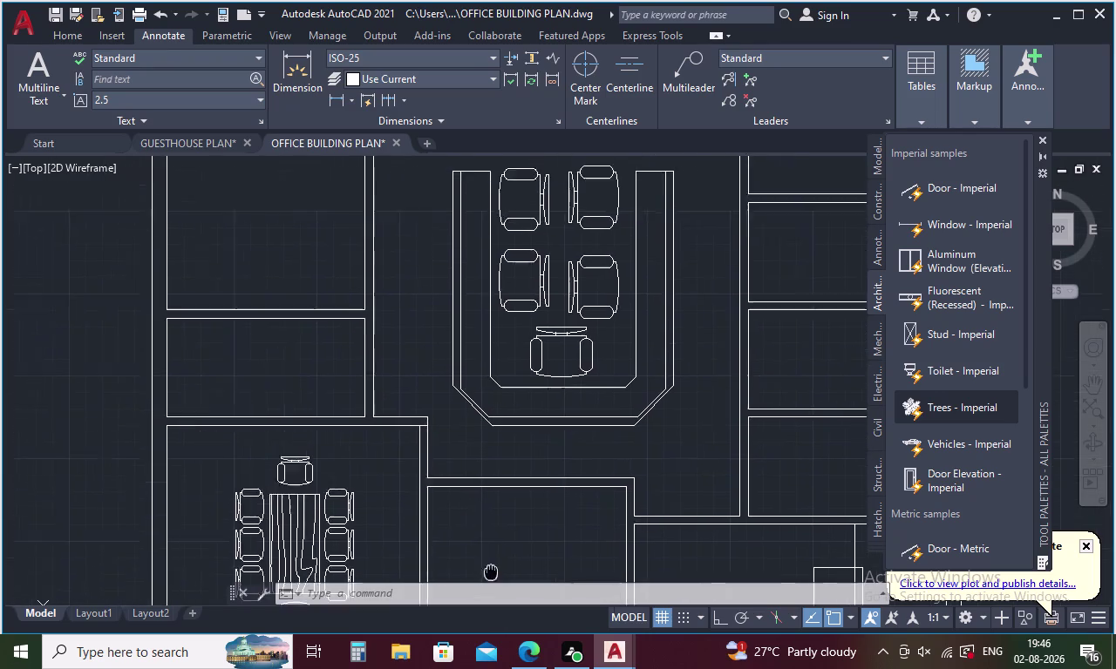
middle_drag(503, 618, 505, 634)
middle_drag(443, 438, 508, 623)
drag(359, 176, 352, 174)
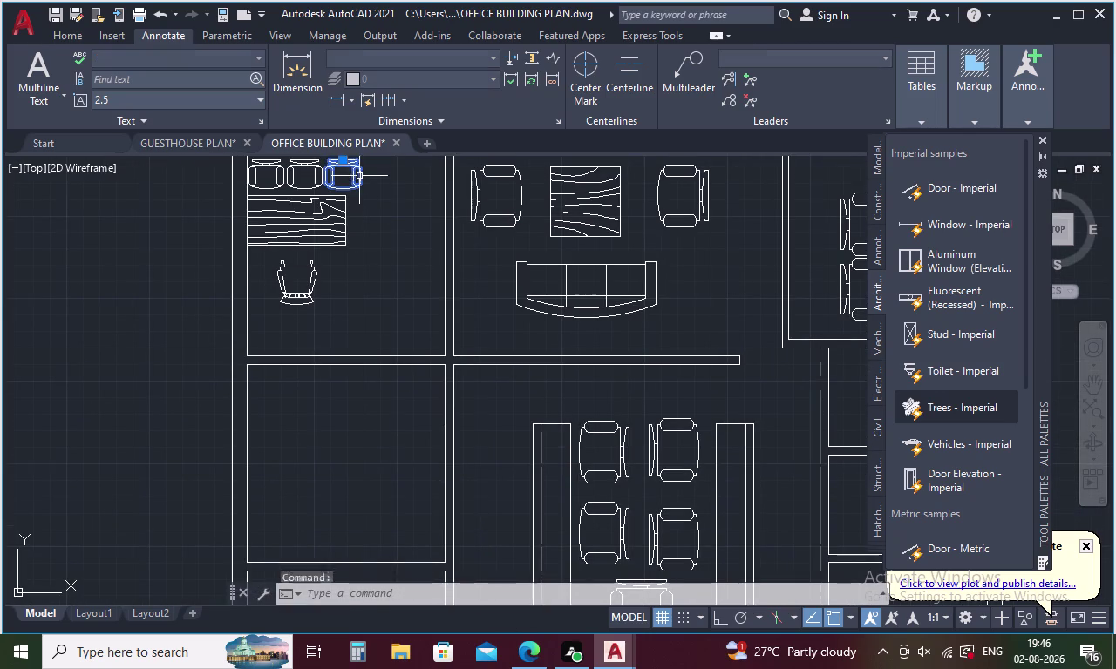
drag(351, 174, 279, 183)
click(295, 177)
click(267, 177)
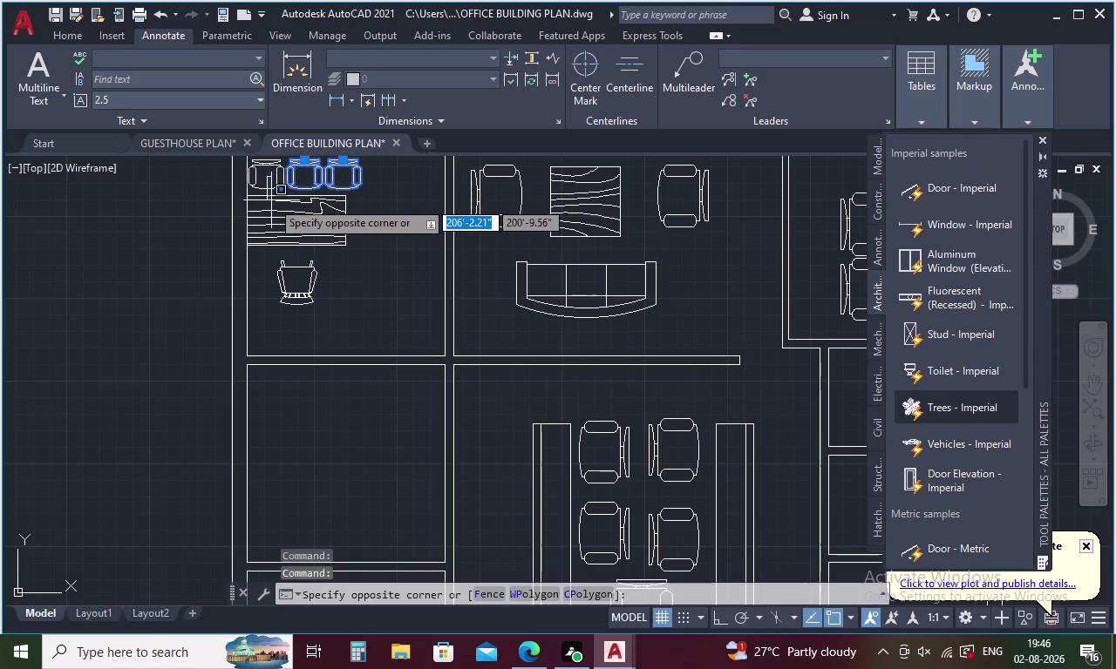
click(276, 180)
click(277, 180)
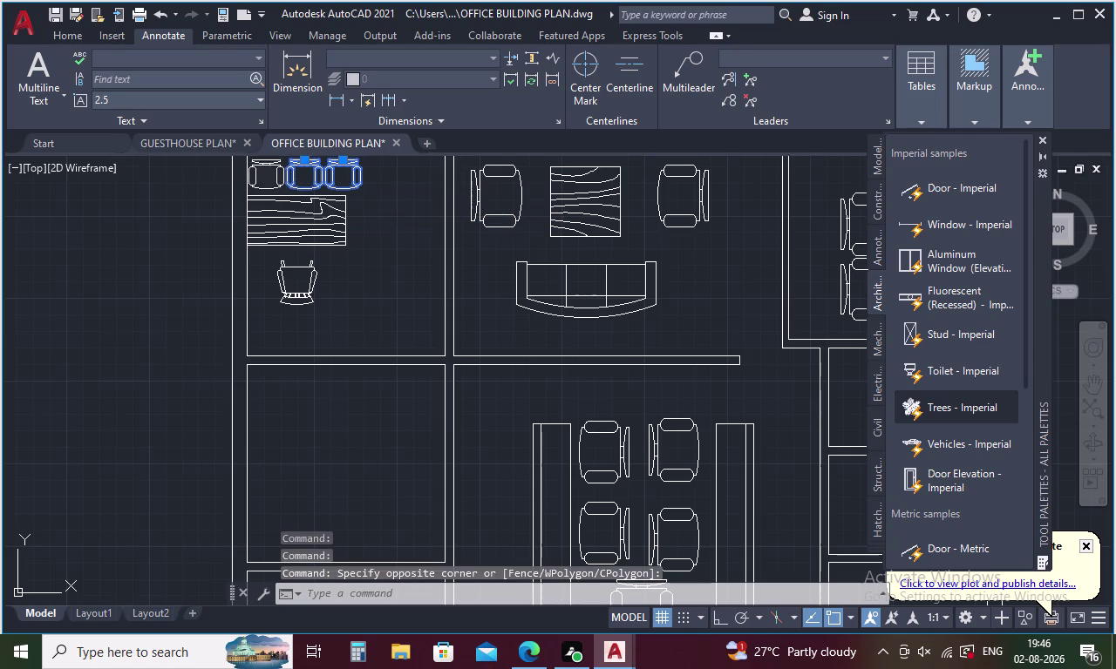
click(312, 278)
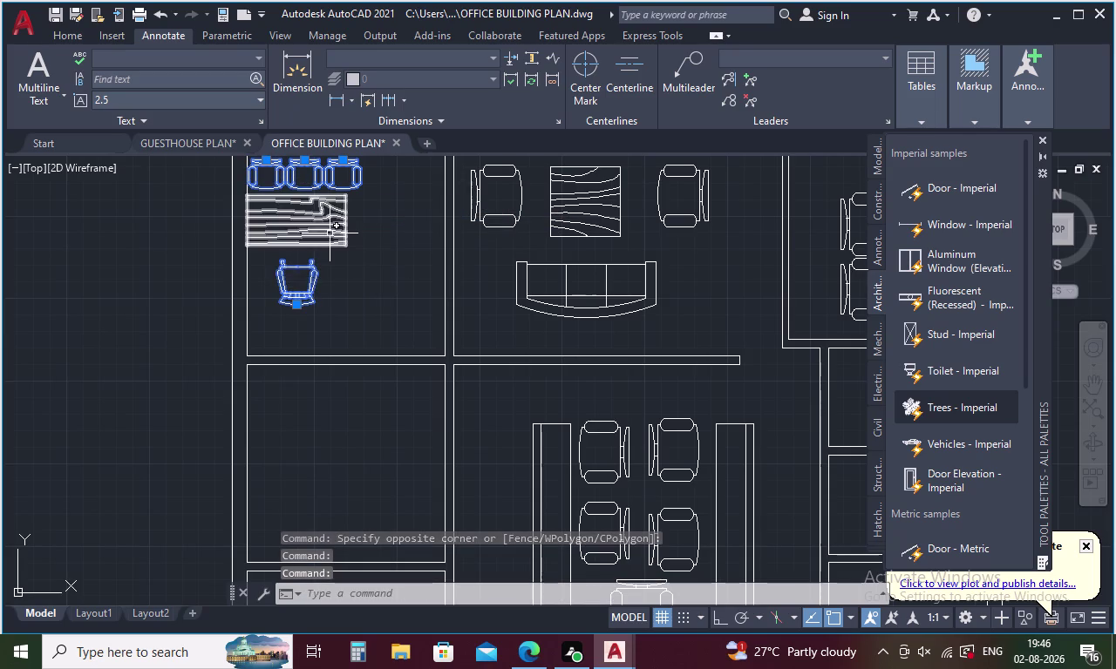
click(329, 233)
Copy the desk, office chair and three visitor chairs into the room beside the conference room.
right_click(373, 254)
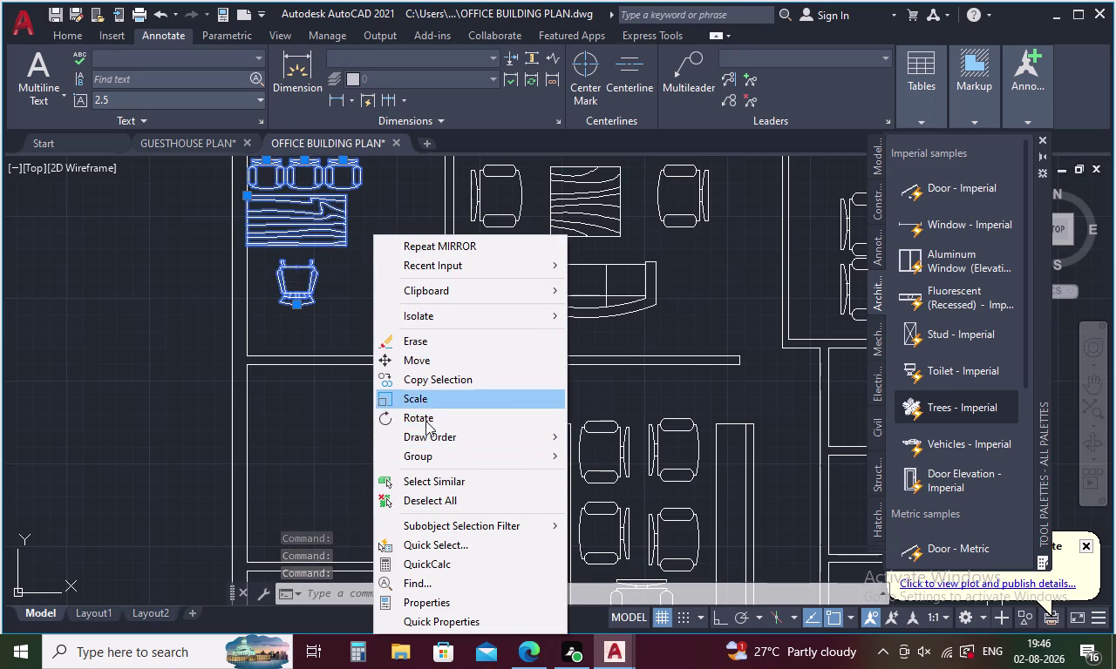
click(444, 382)
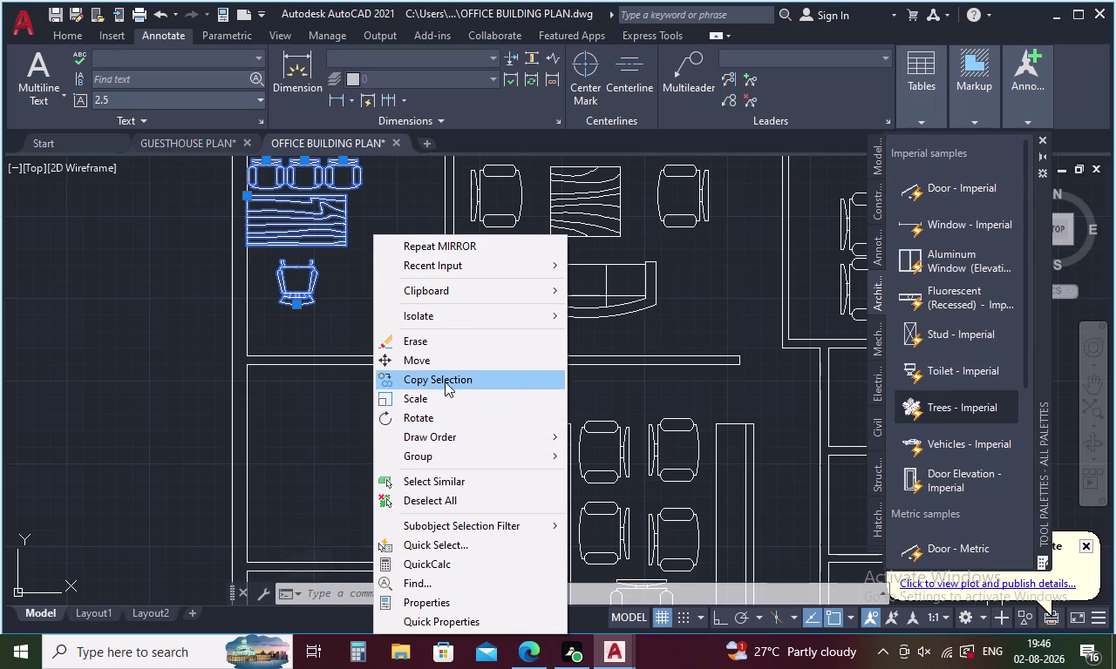
click(278, 304)
scroll(down, 3)
scroll(up, 3)
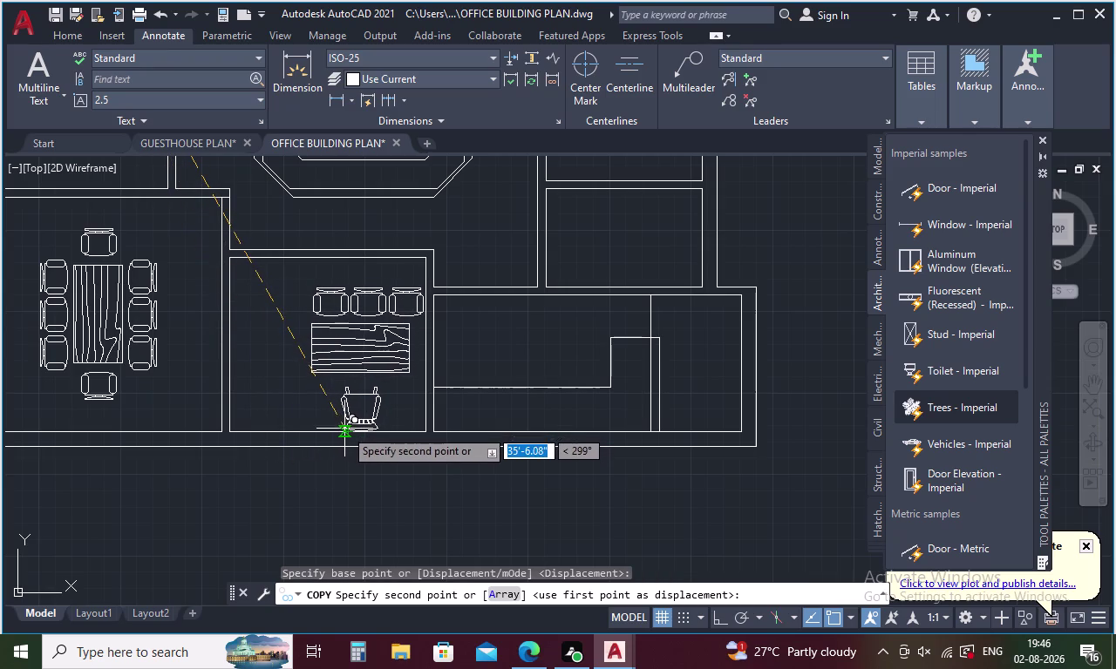
click(344, 429)
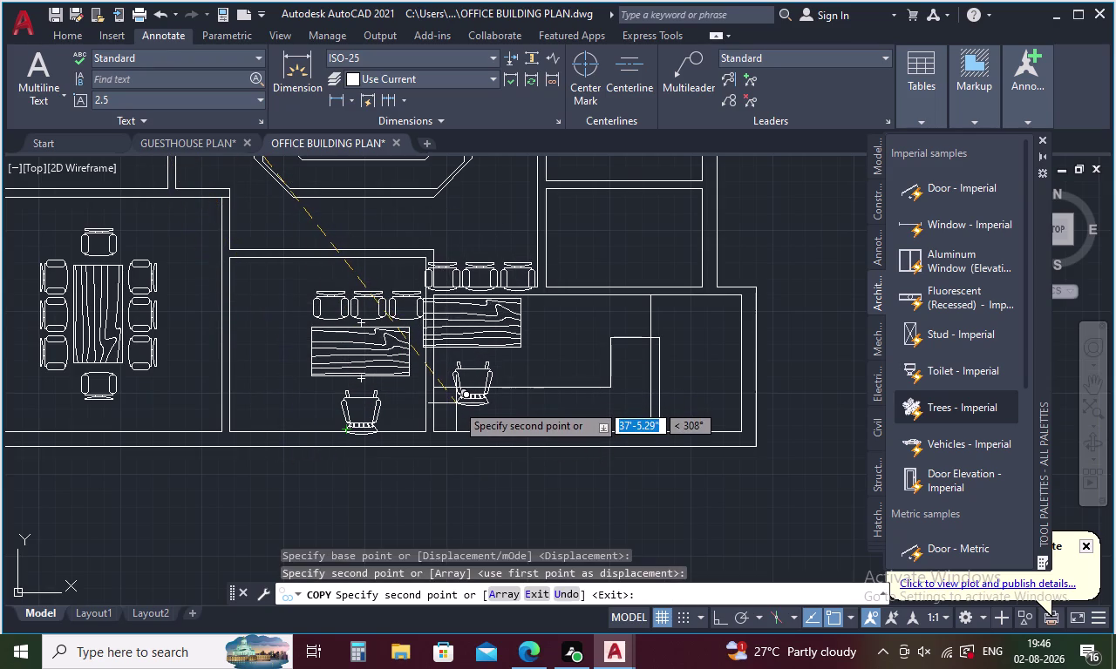
key(Escape)
scroll(down, 3)
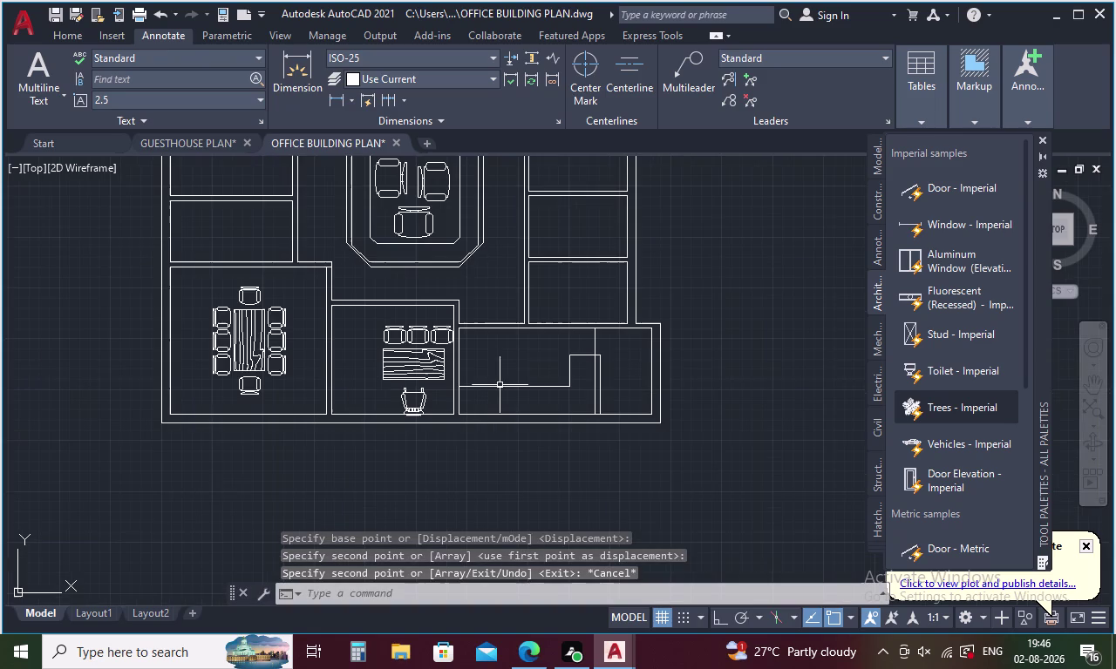
scroll(down, 3)
middle_drag(560, 321, 509, 437)
middle_drag(496, 354, 490, 386)
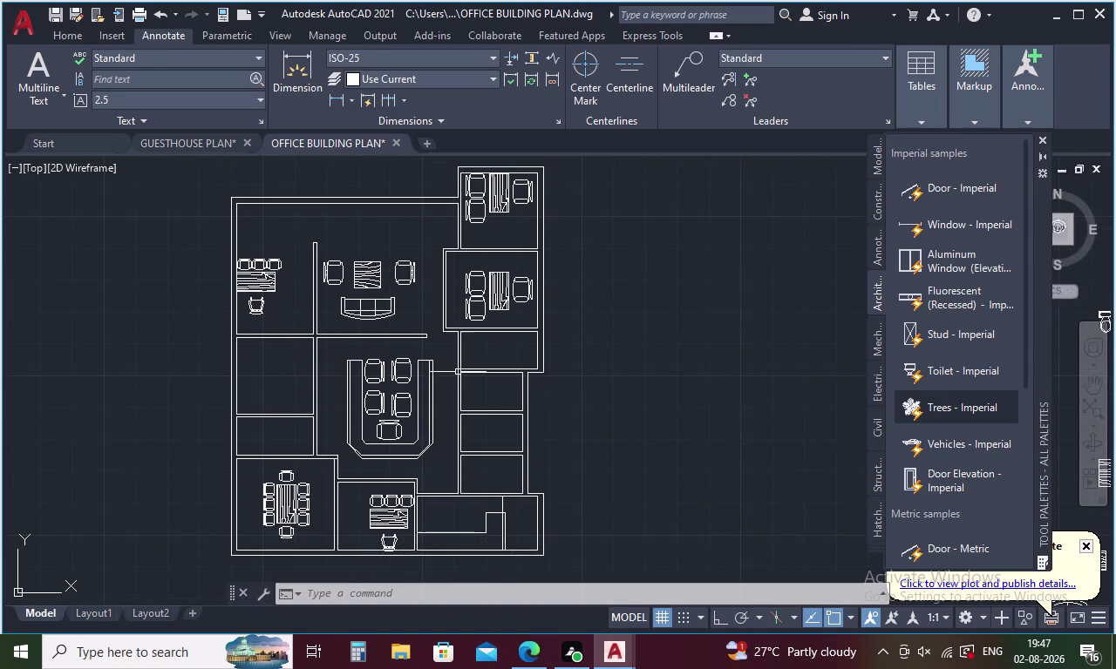
Rotate the loose toilet block a quarter turn, using Ortho to lock the angle.
scroll(down, 3)
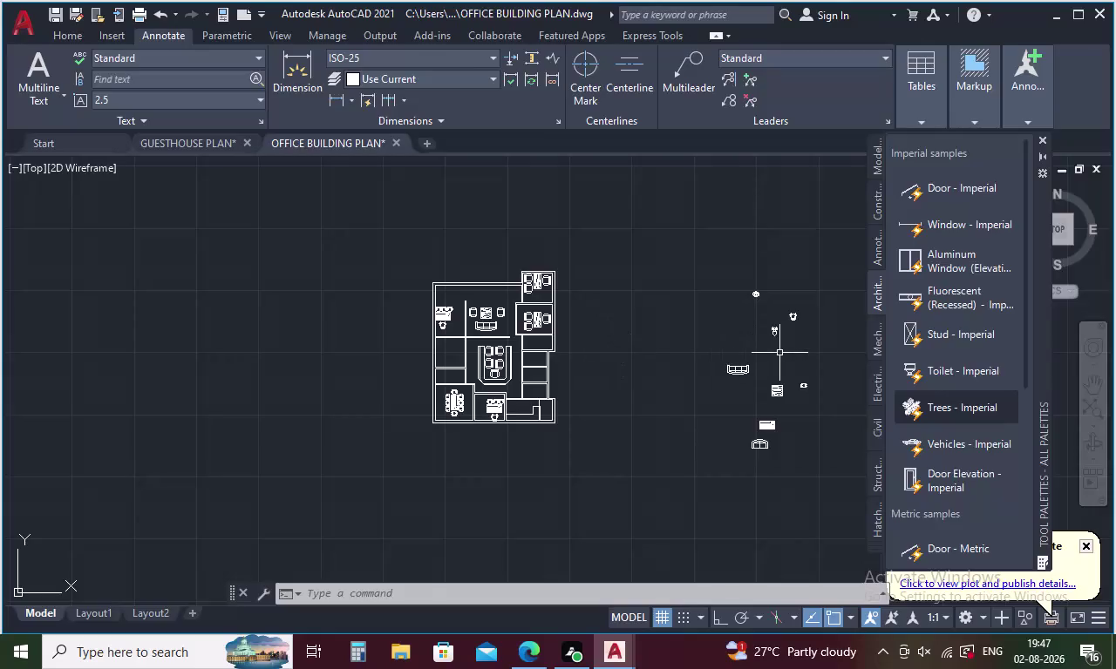
scroll(up, 3)
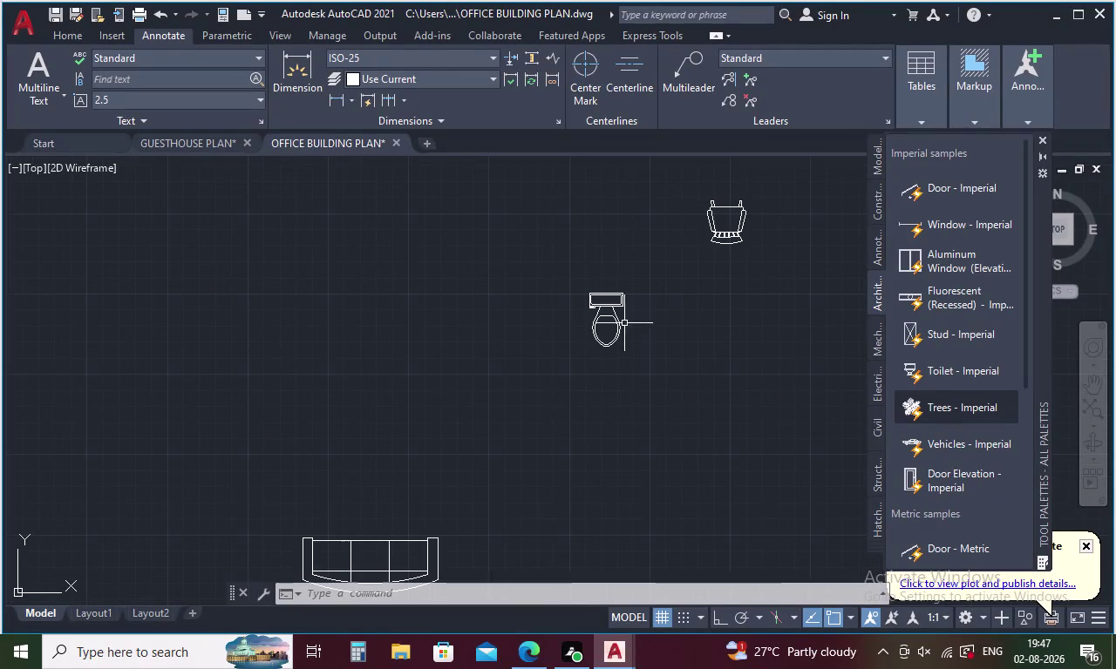
click(610, 313)
drag(632, 279, 563, 368)
drag(642, 266, 614, 301)
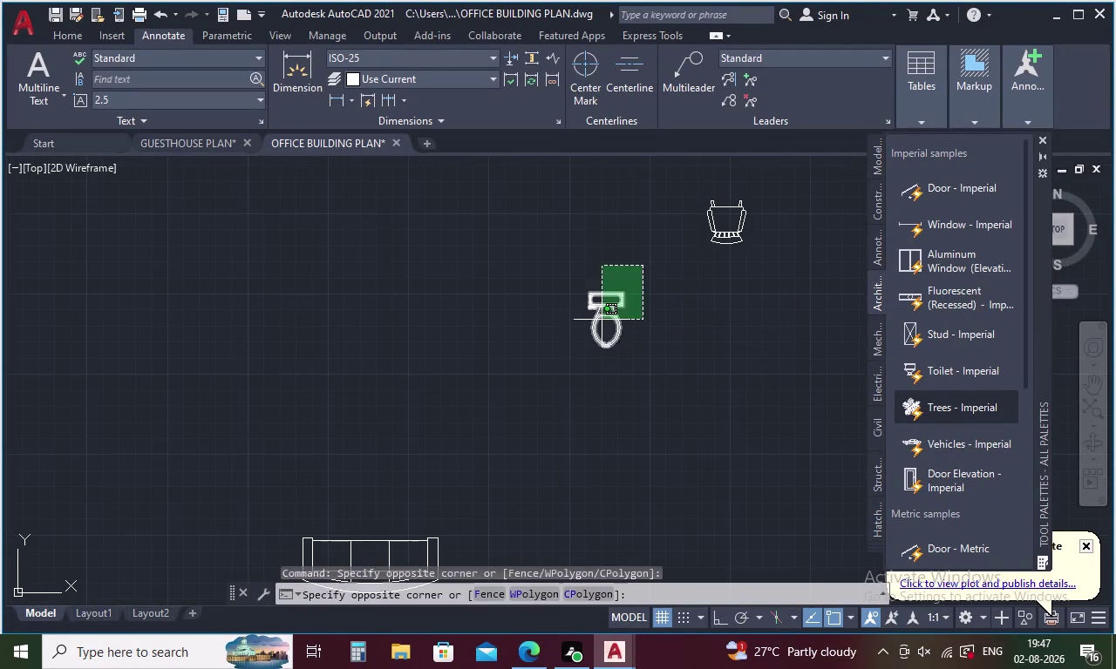
drag(614, 300, 571, 369)
right_click(554, 346)
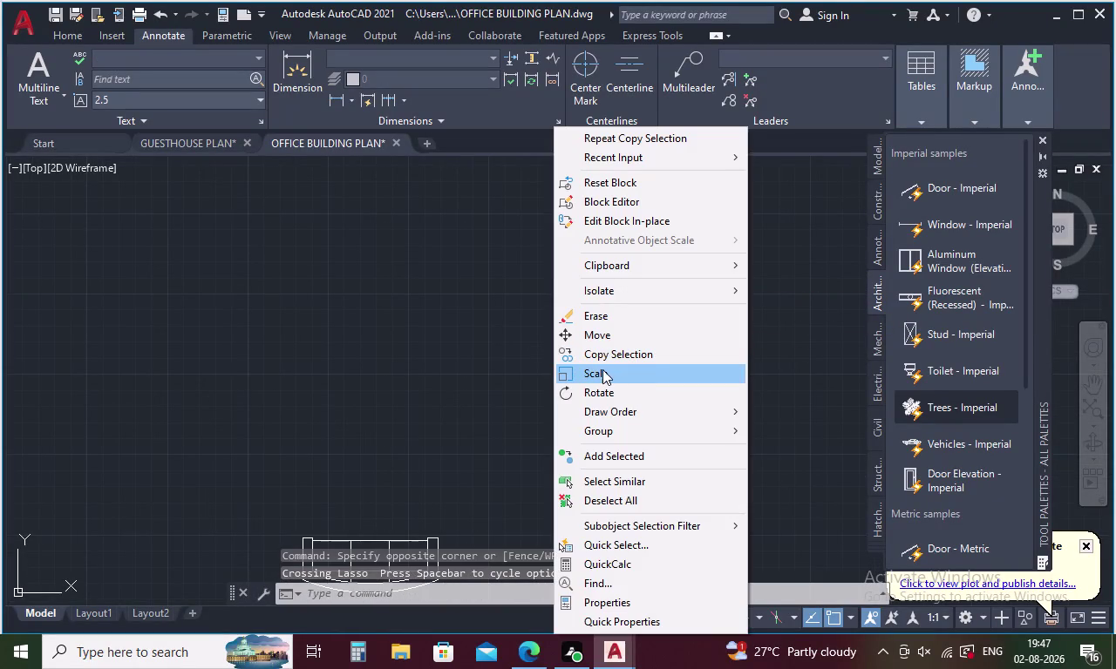
click(599, 390)
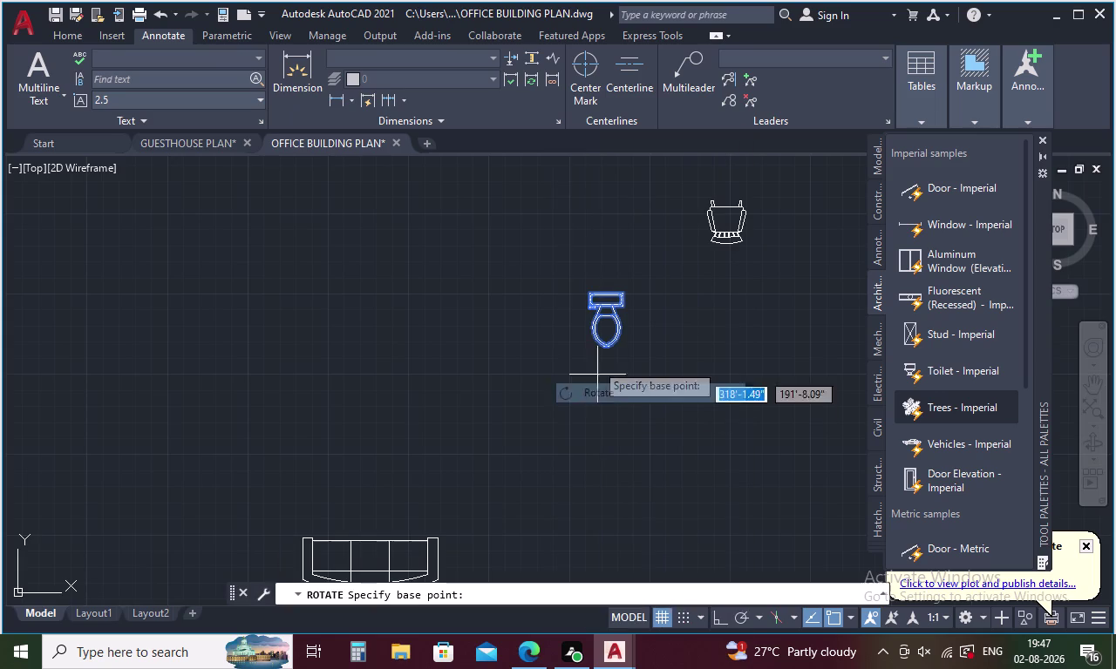
click(607, 344)
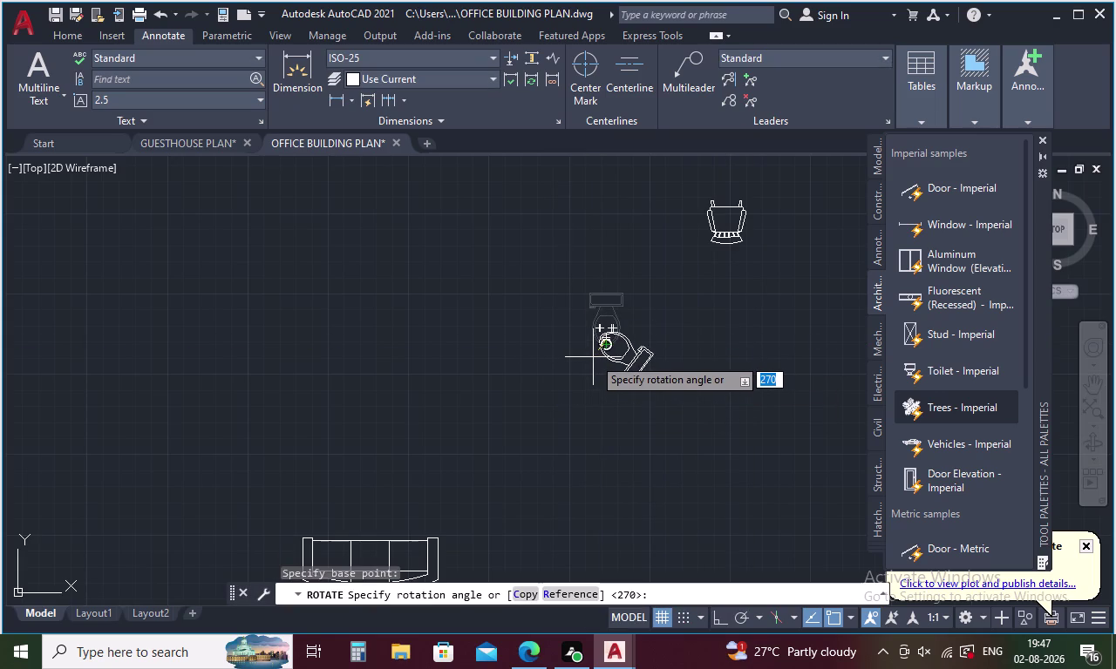
key(F8)
click(593, 357)
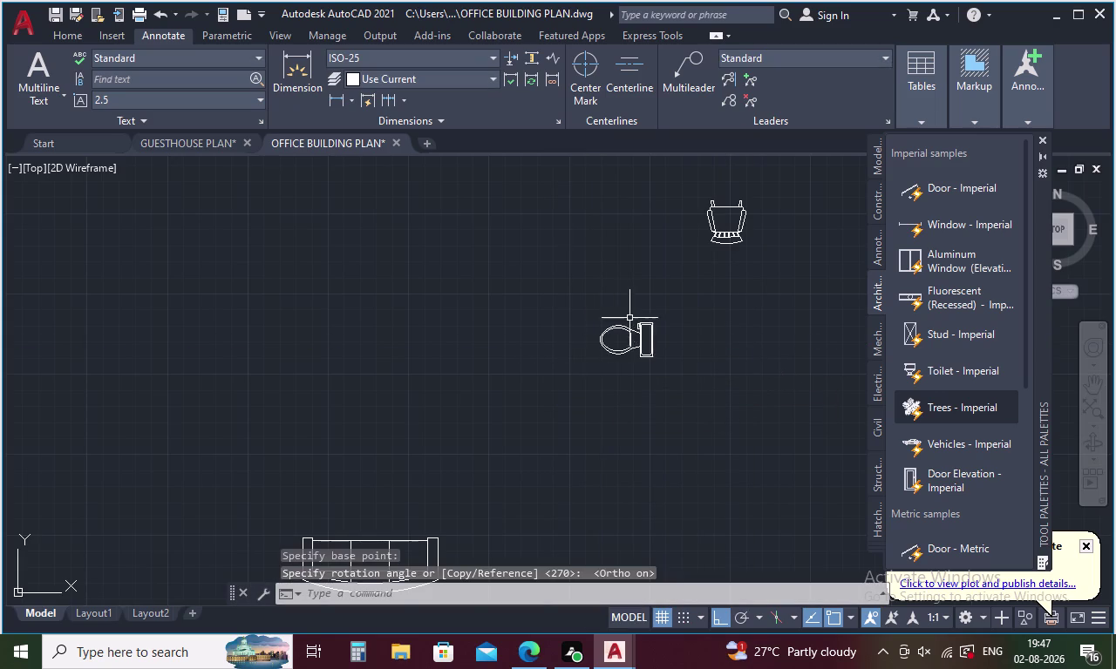
Select the rotated toilet and begin copying it.
drag(636, 313, 610, 370)
right_click(623, 339)
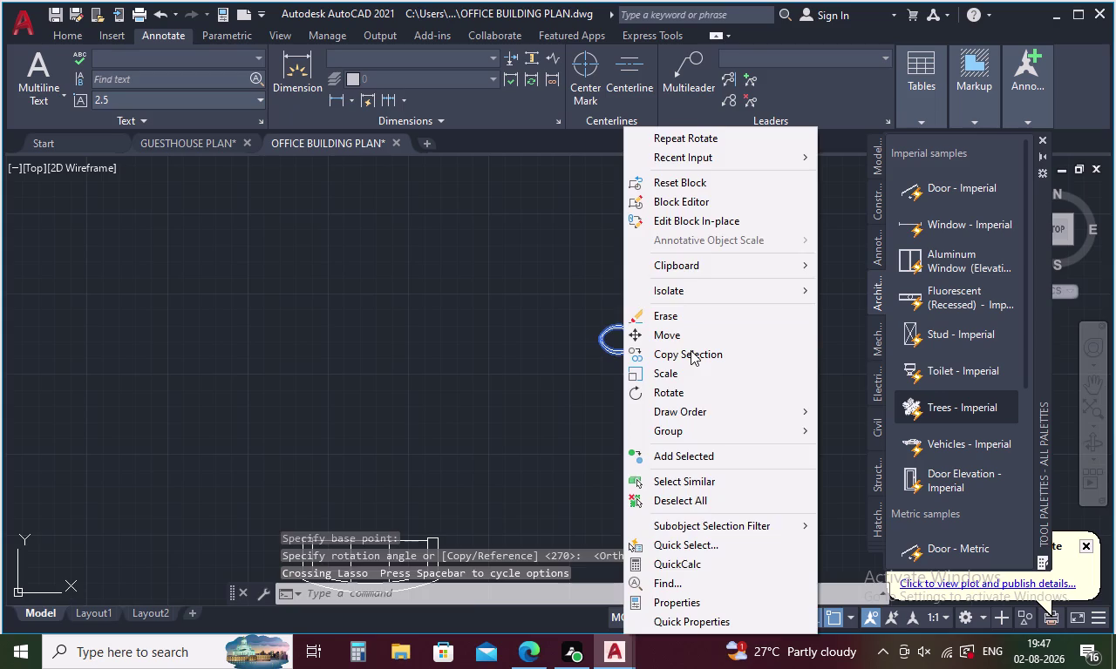
click(690, 350)
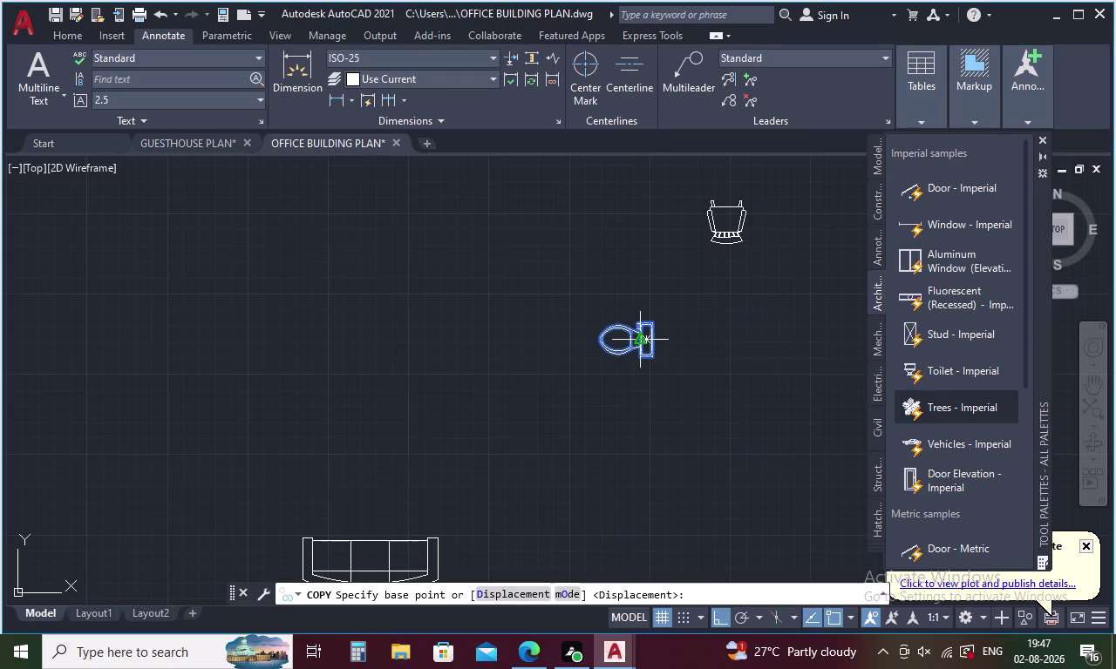
Copy the rotated toilet into the four stacked cubicles on the plan's right side, Ortho off.
click(640, 339)
scroll(down, 3)
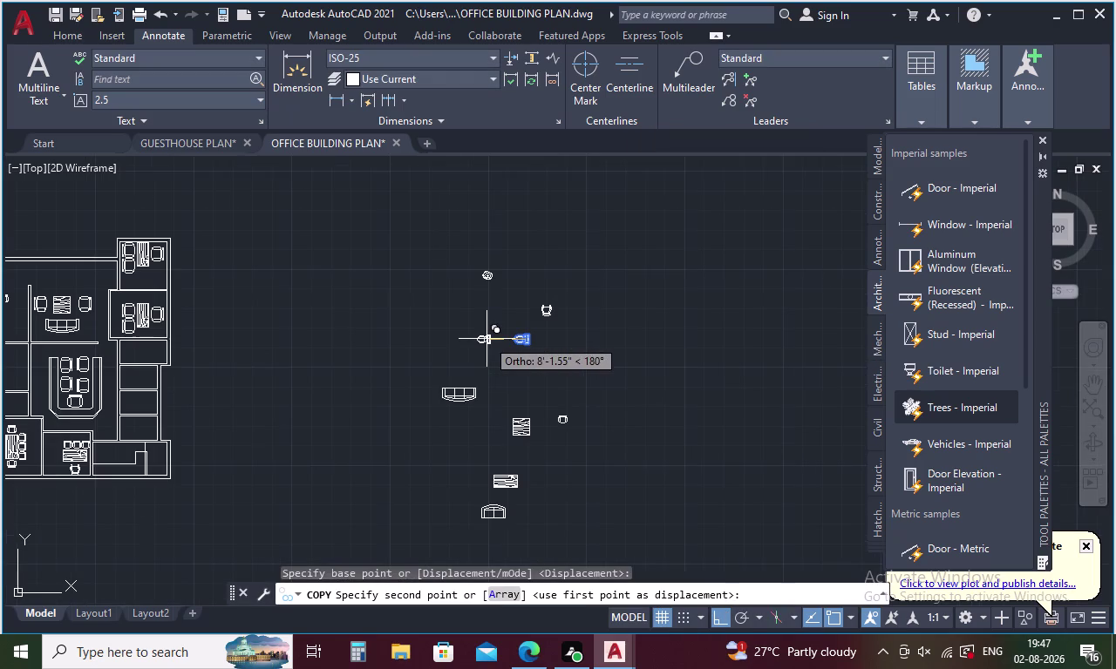
key(F8)
scroll(down, 3)
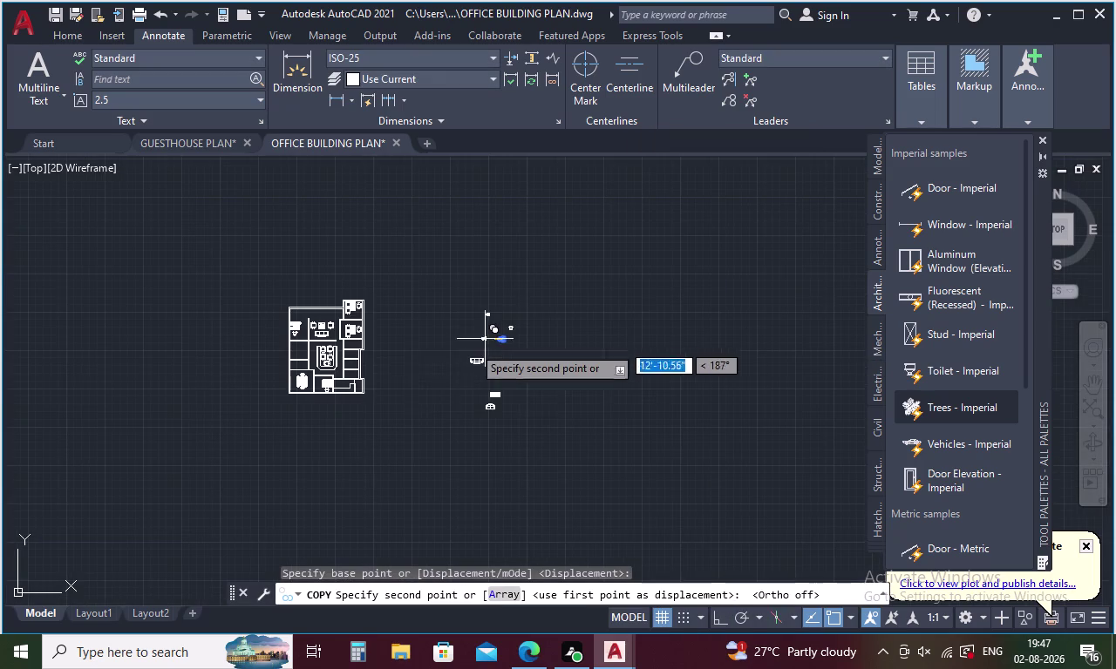
scroll(up, 3)
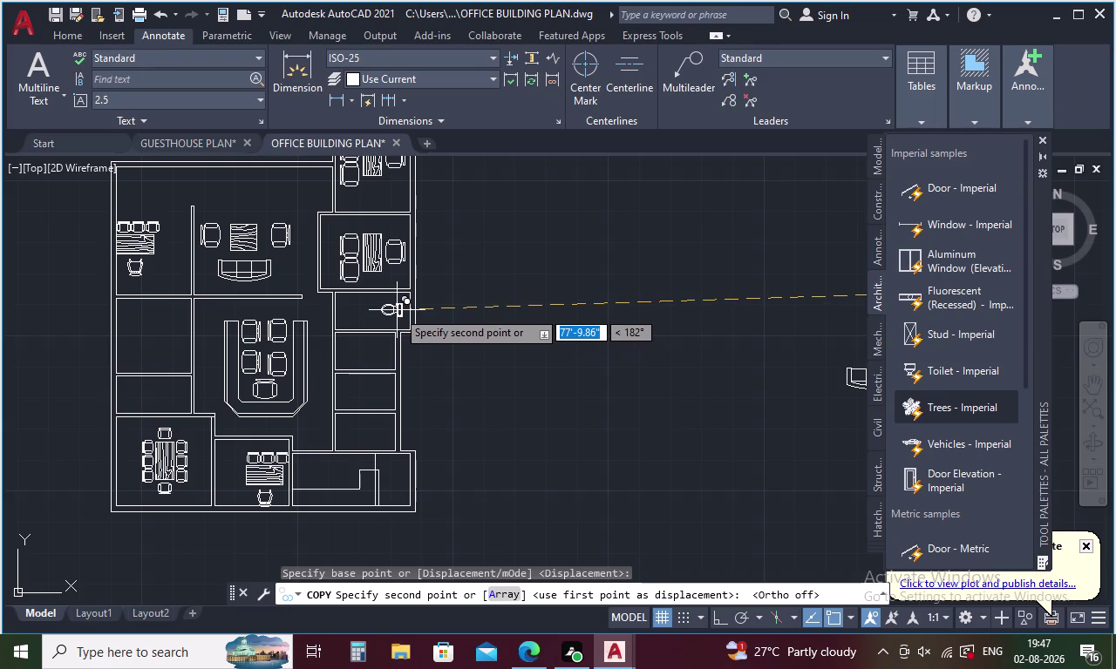
click(399, 308)
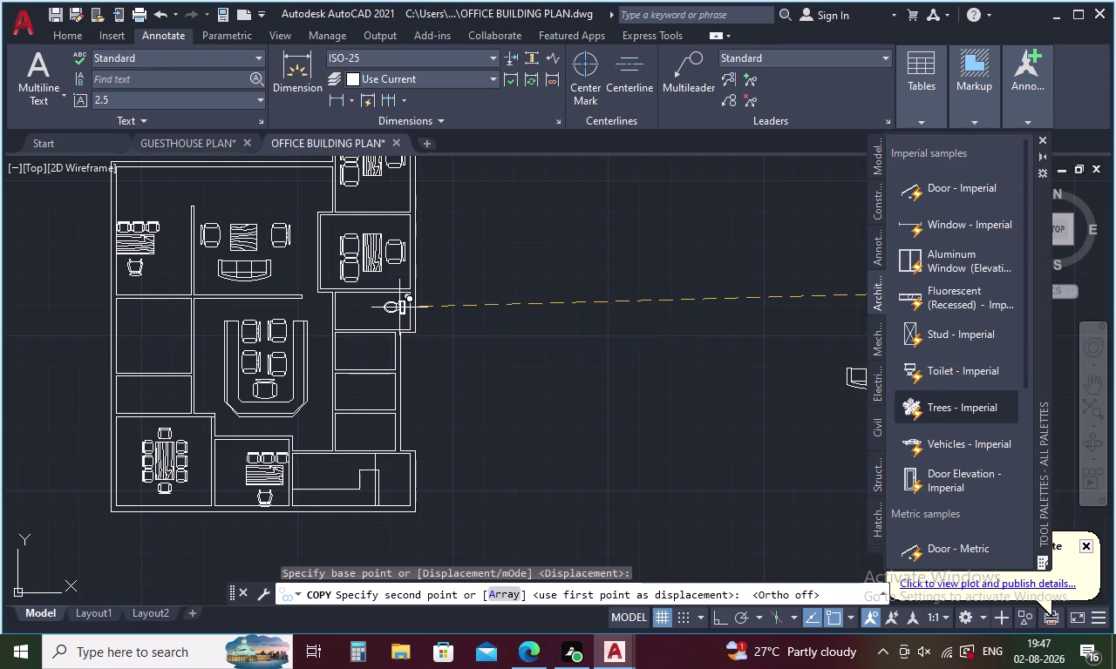
click(386, 352)
click(383, 393)
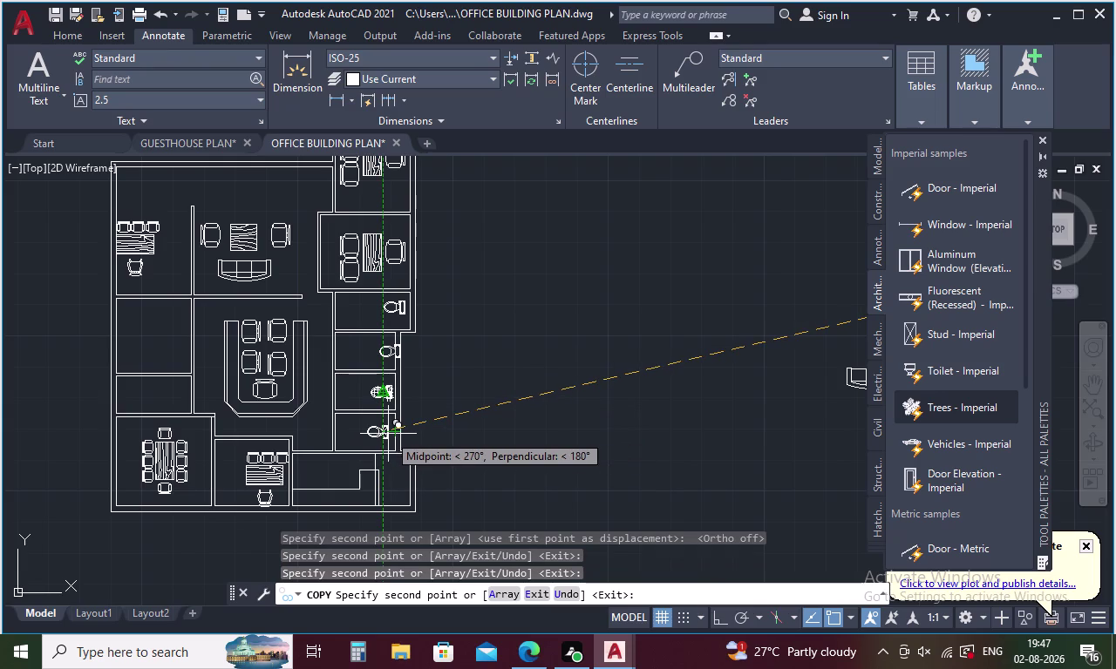
scroll(up, 3)
click(378, 429)
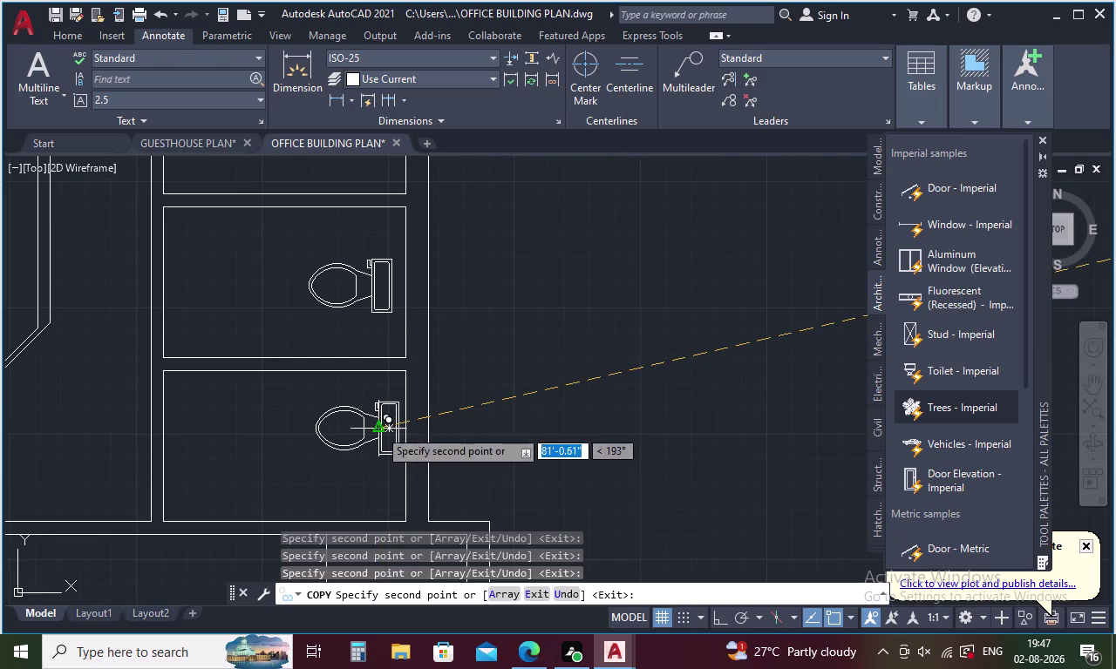
key(Escape)
scroll(down, 3)
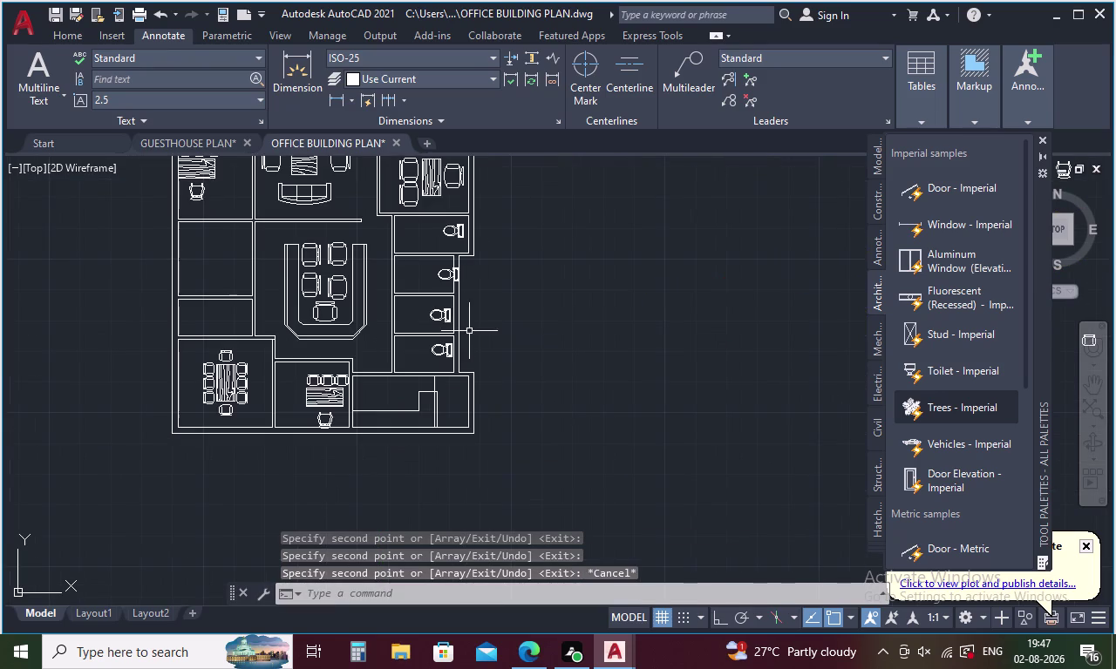
click(441, 275)
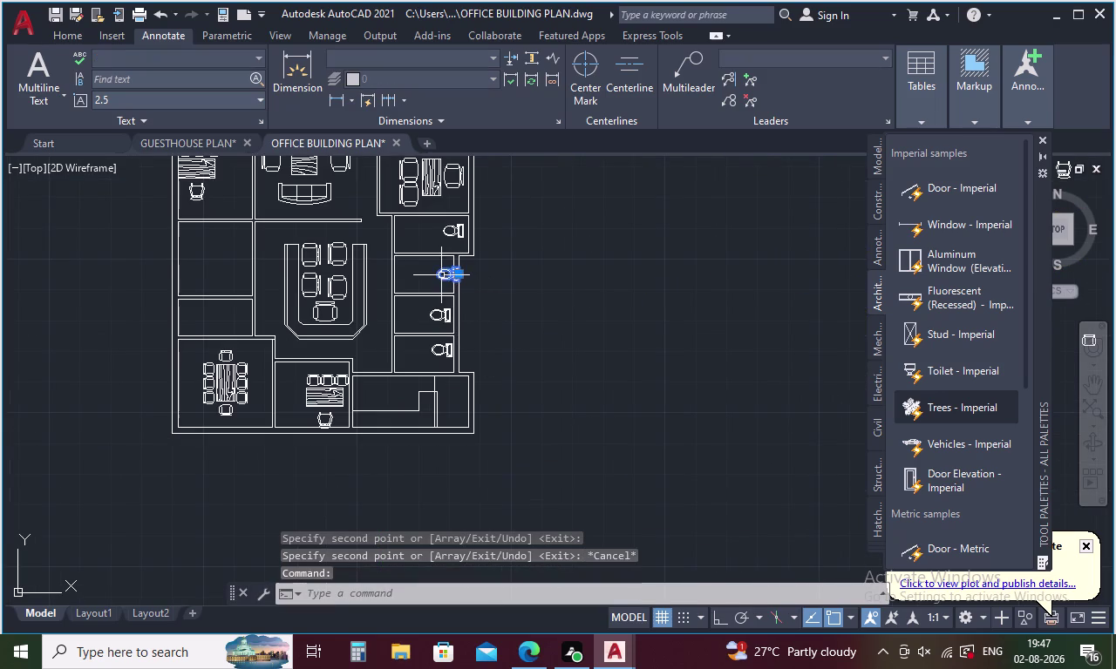
Make a first small move of the second cubicle's toilet.
right_click(516, 287)
click(567, 336)
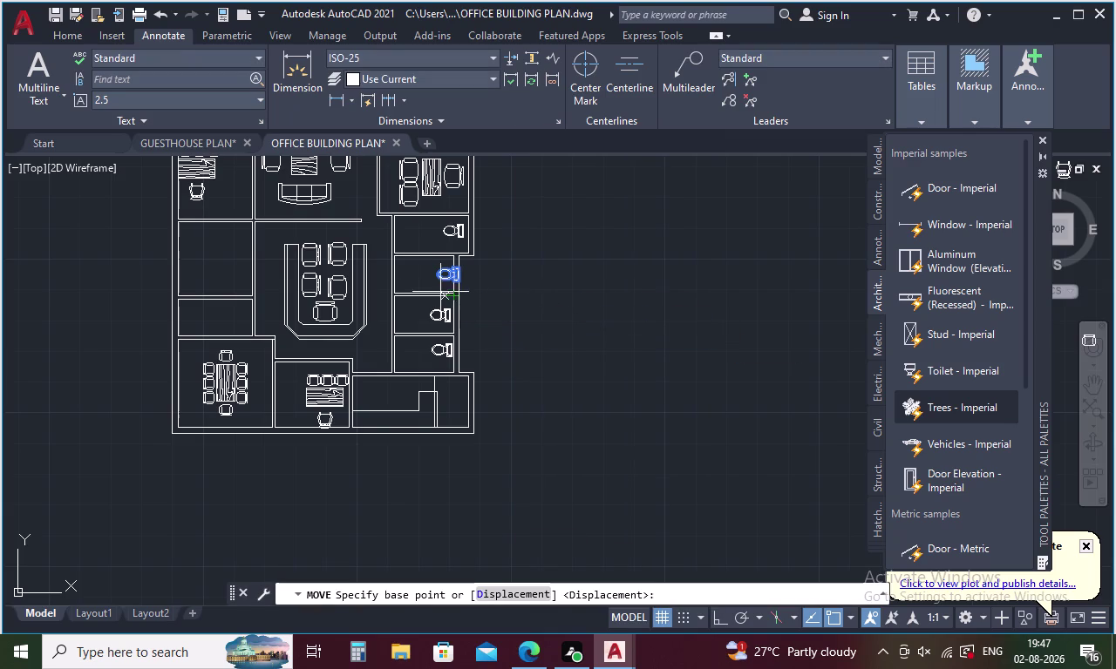
click(433, 275)
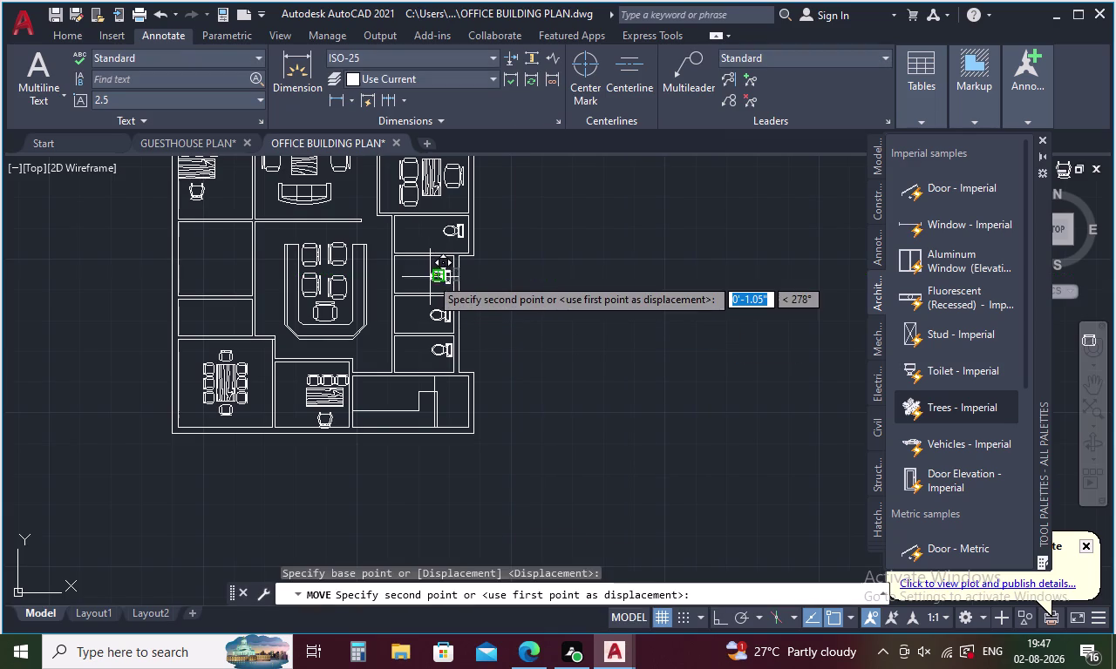
click(430, 277)
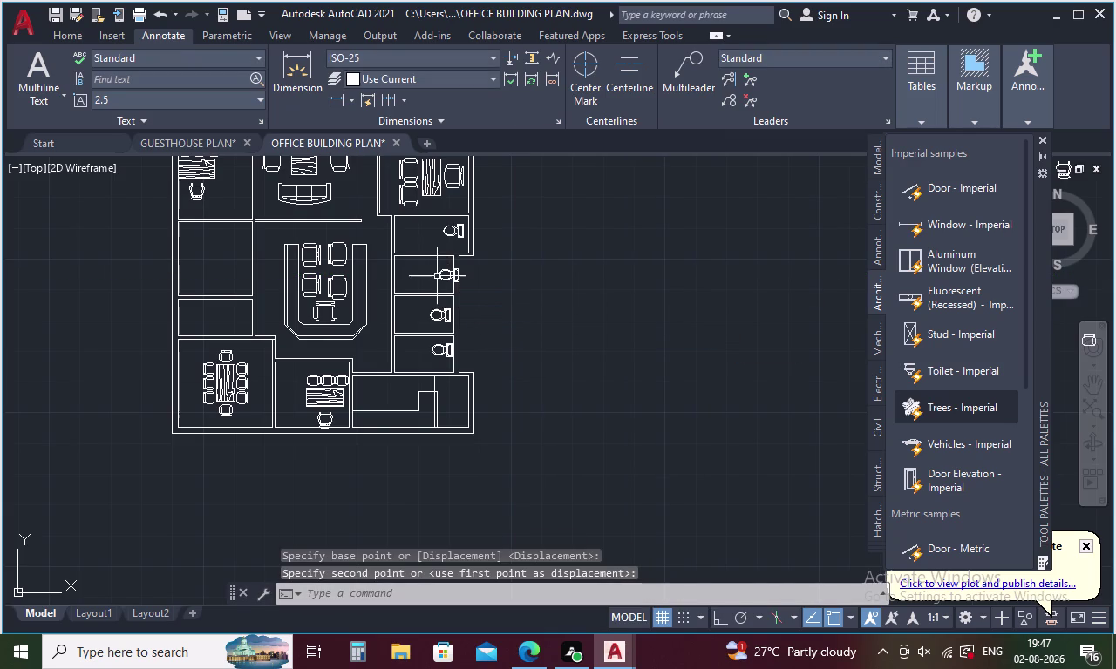
Move the second cubicle's toilet again so it sits against the wall.
click(438, 276)
right_click(486, 274)
click(523, 331)
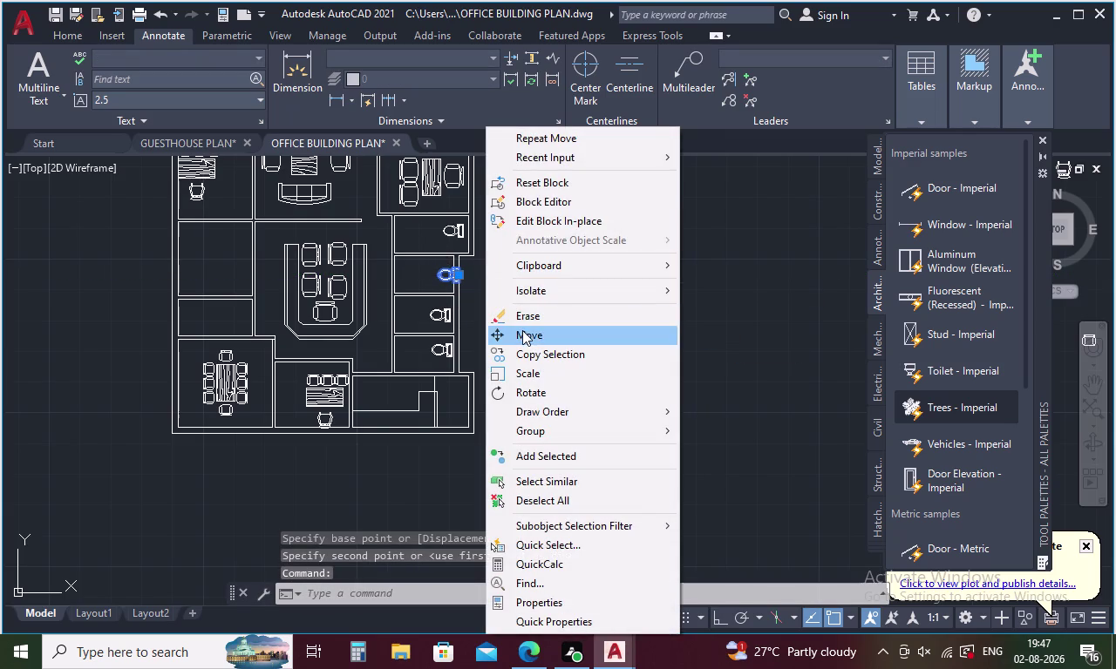
click(435, 276)
scroll(up, 3)
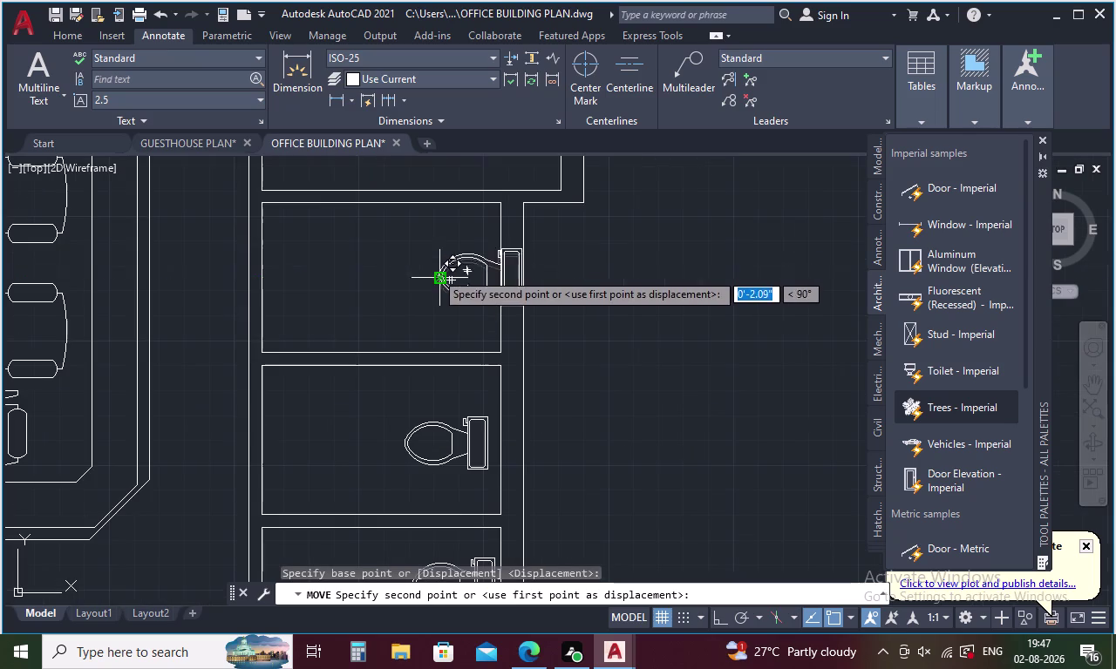
click(395, 277)
scroll(down, 3)
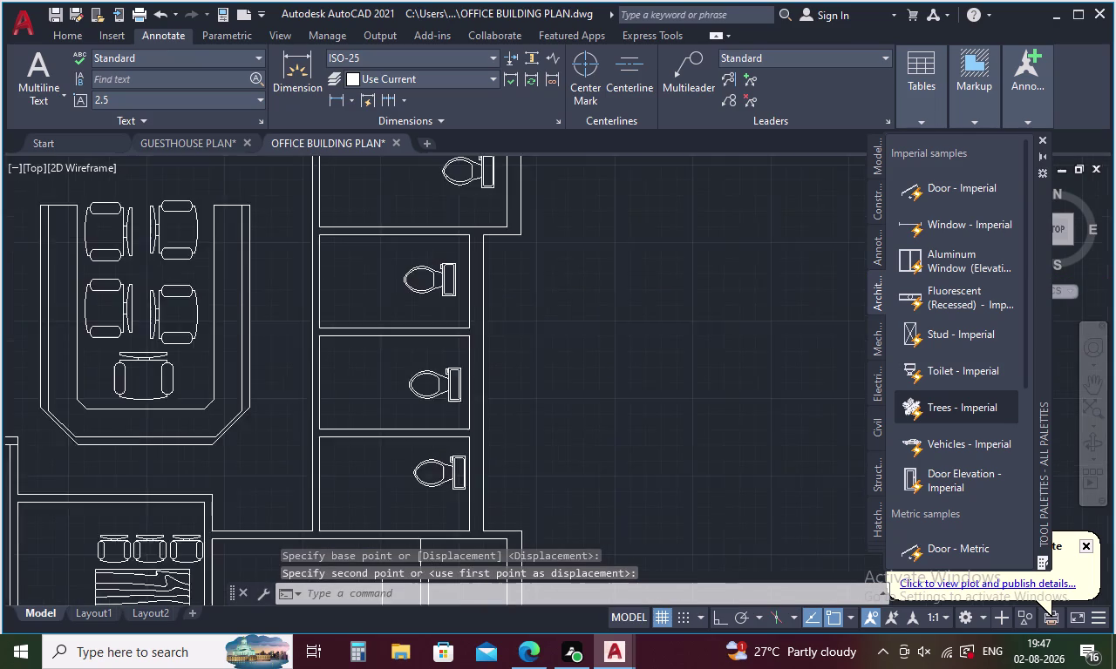
middle_drag(526, 329, 307, 326)
scroll(down, 3)
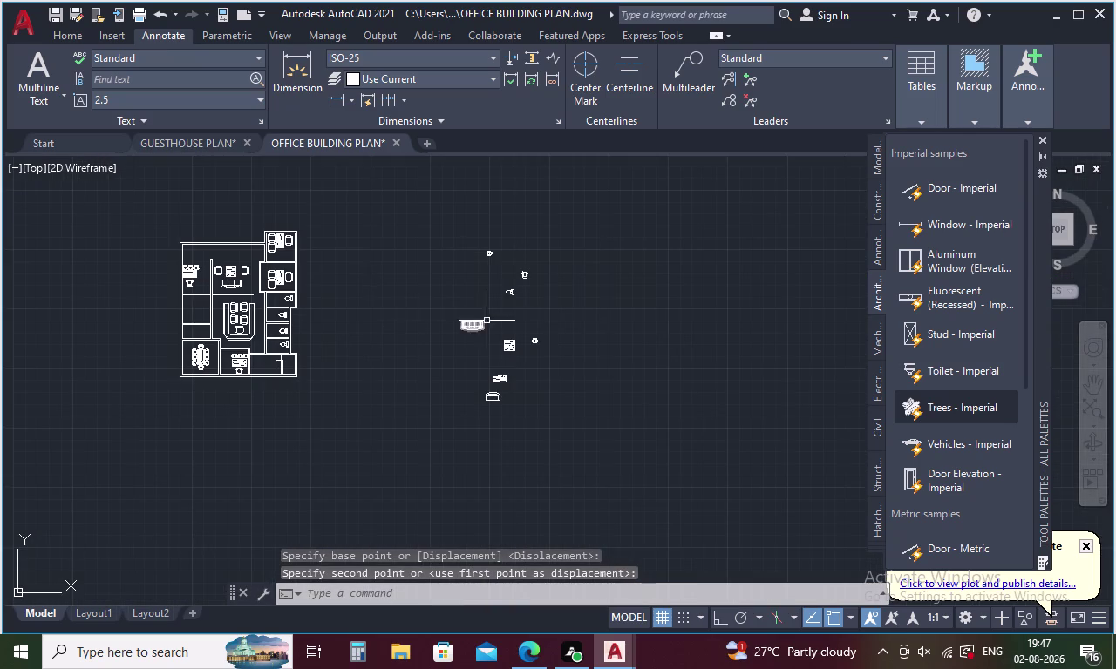
scroll(up, 3)
click(420, 195)
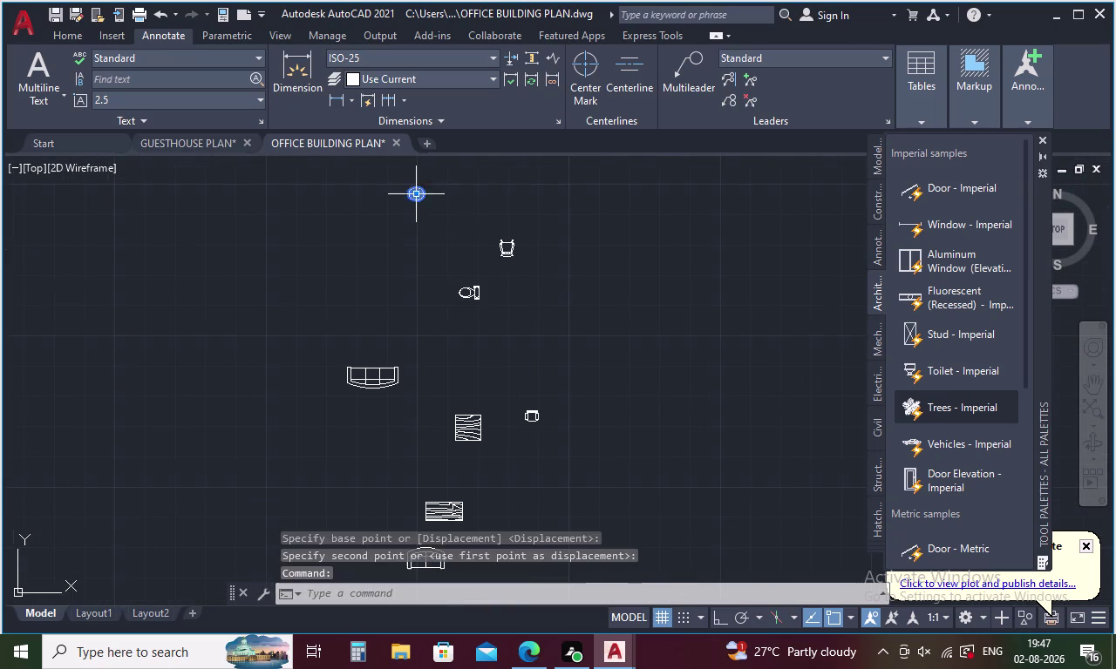
right_click(340, 275)
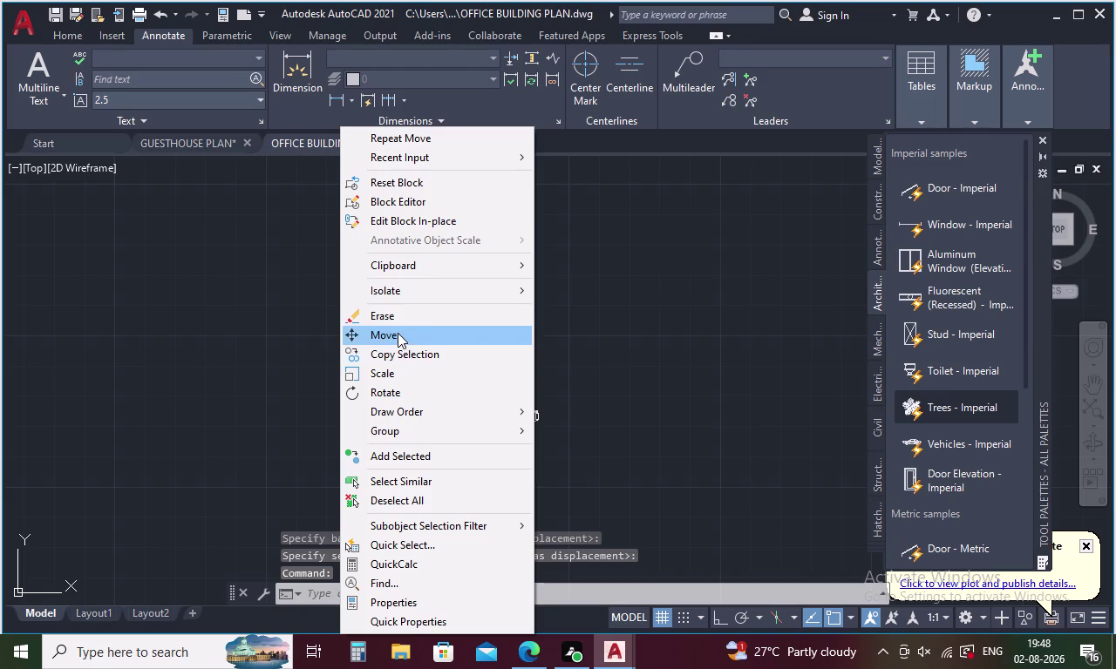
click(398, 352)
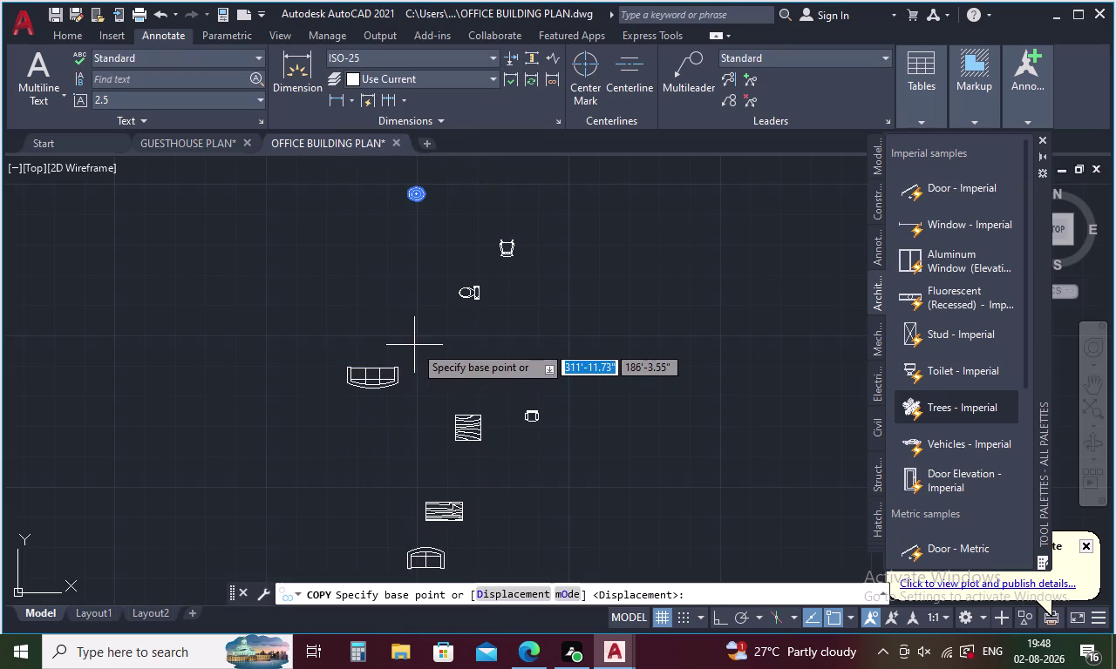
right_click(414, 346)
click(376, 262)
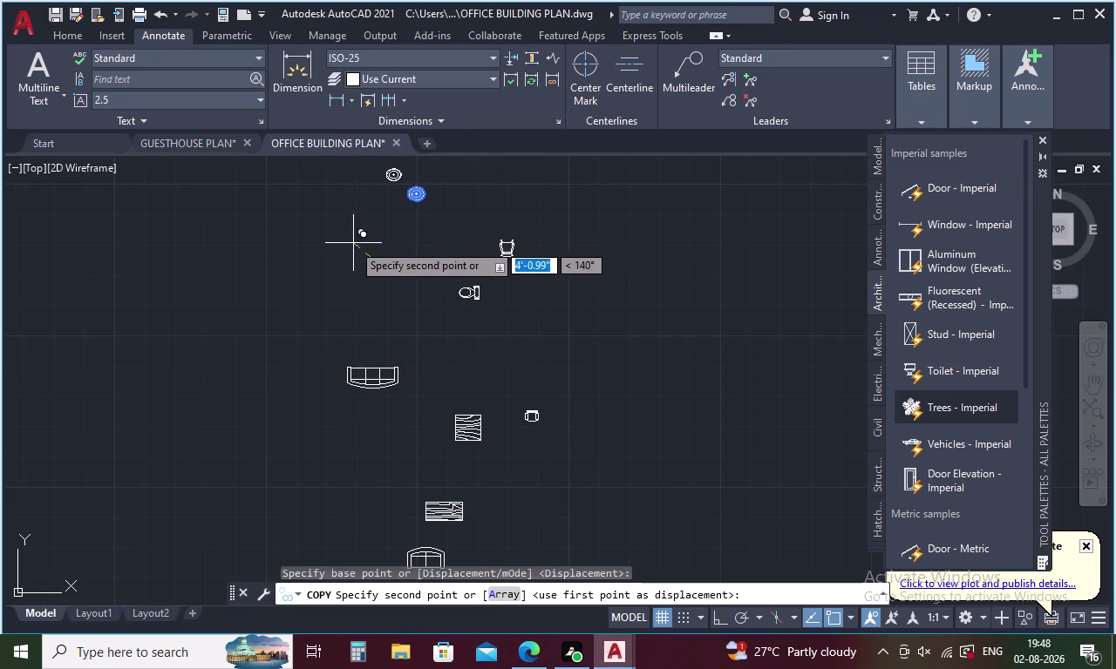
key(Escape)
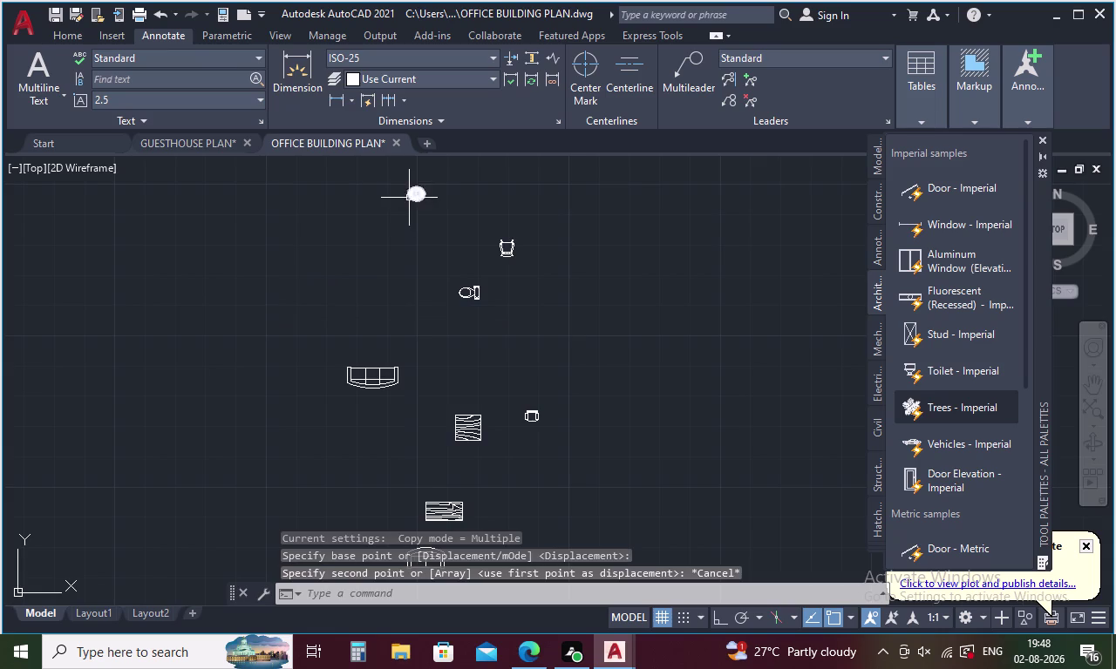
click(410, 197)
Copy the washbasin into each of the four toilet cubicles.
right_click(387, 259)
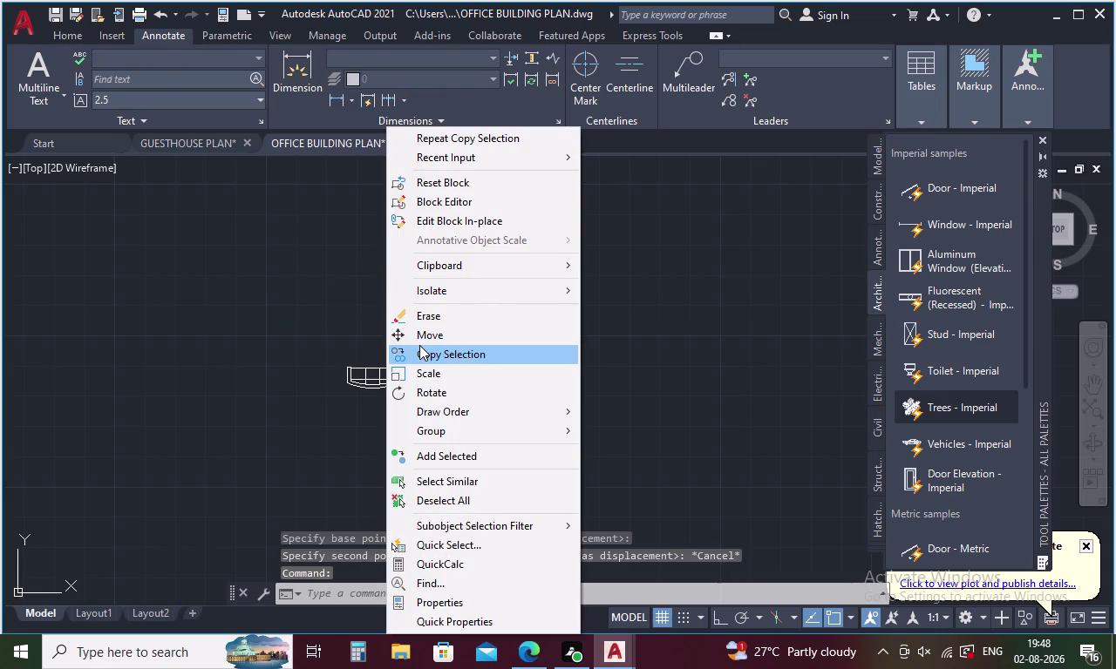
click(424, 357)
click(413, 196)
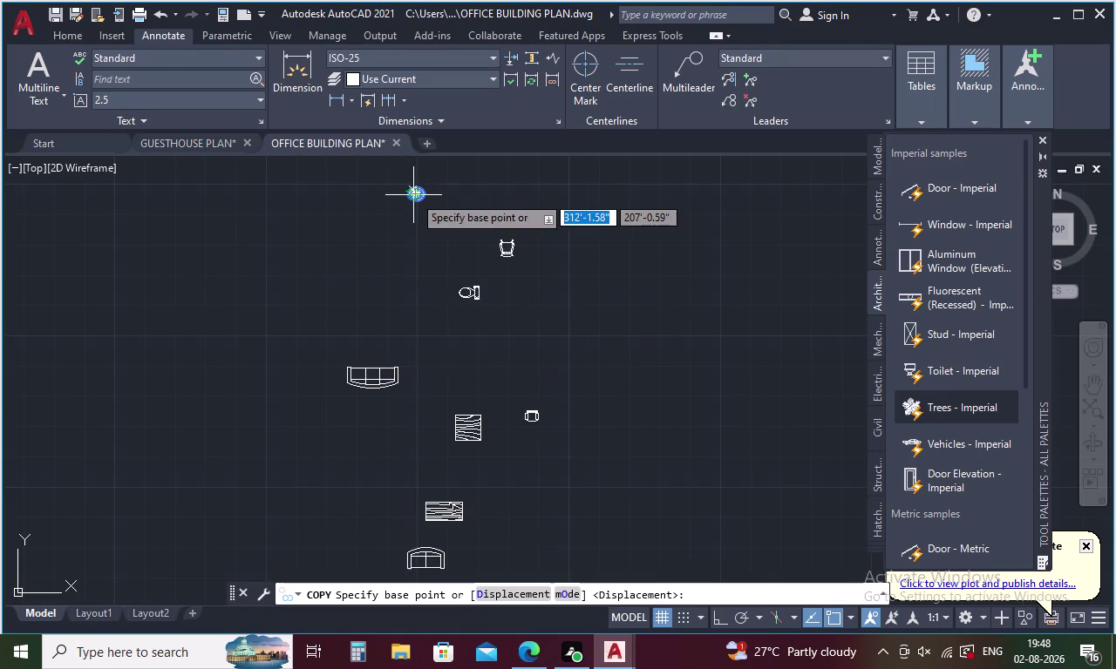
scroll(down, 3)
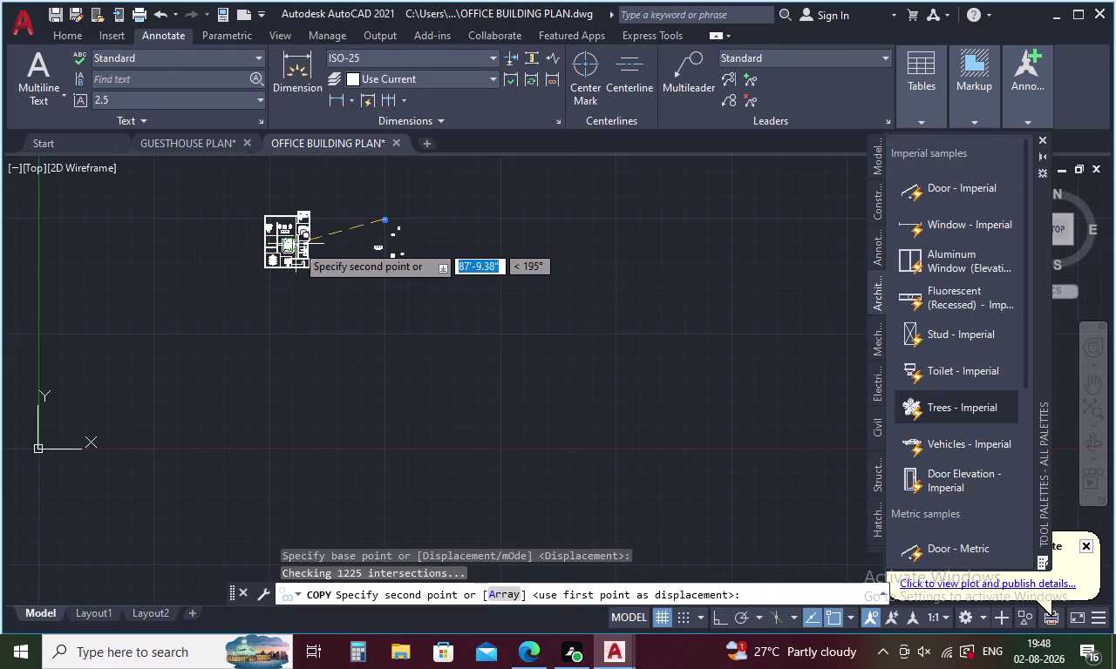
scroll(up, 3)
scroll(up, 3)
middle_drag(293, 206, 291, 287)
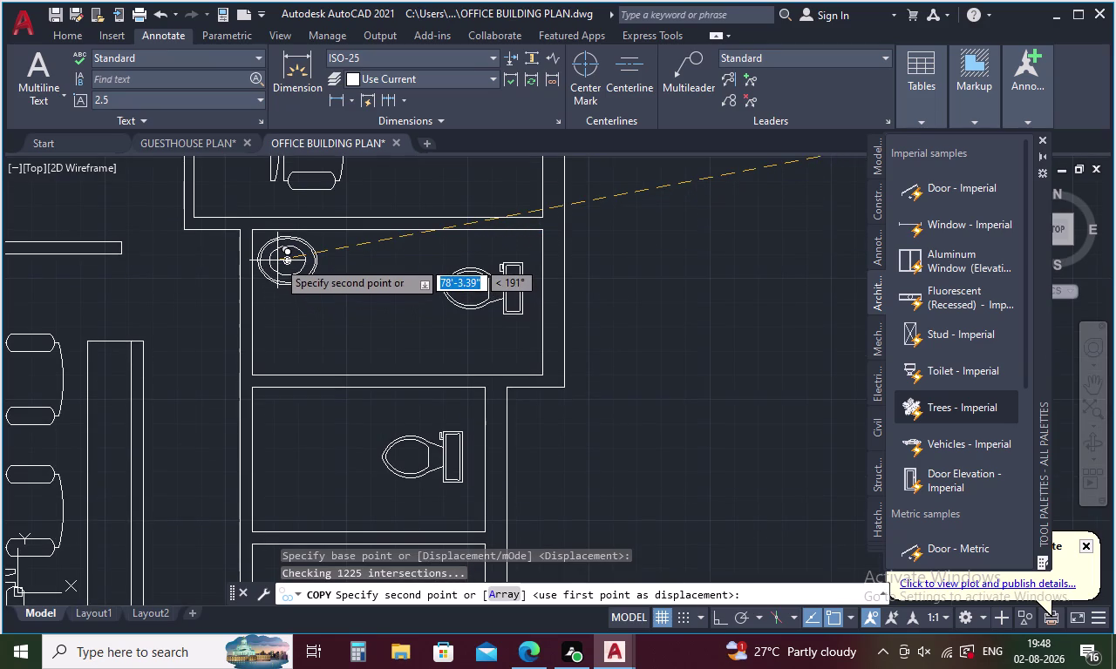
click(277, 258)
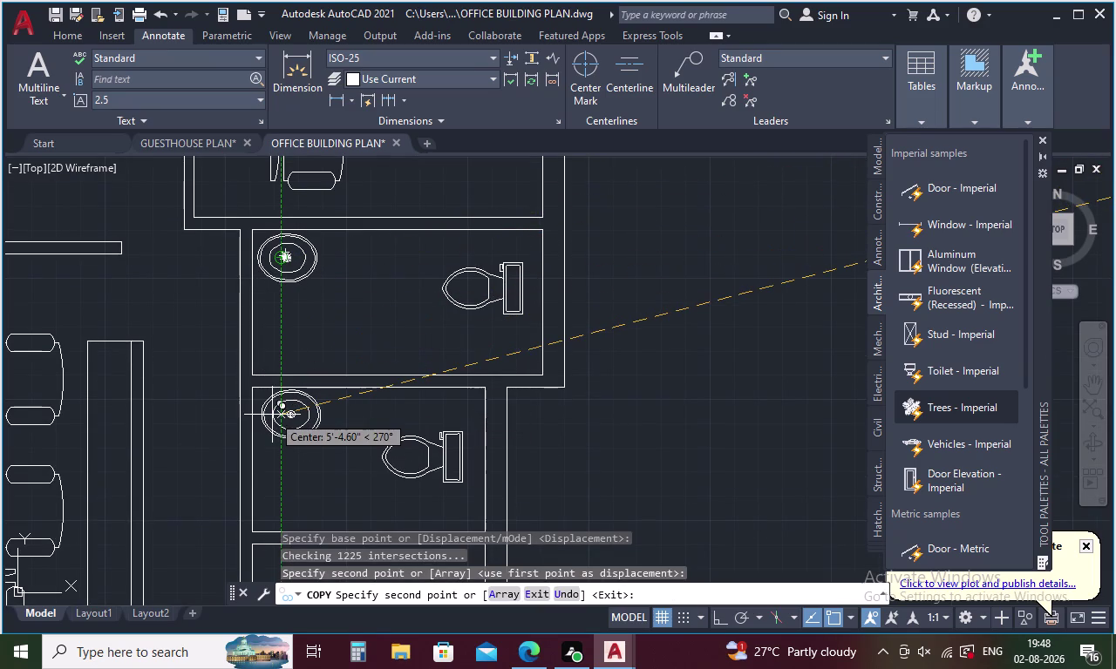
click(271, 415)
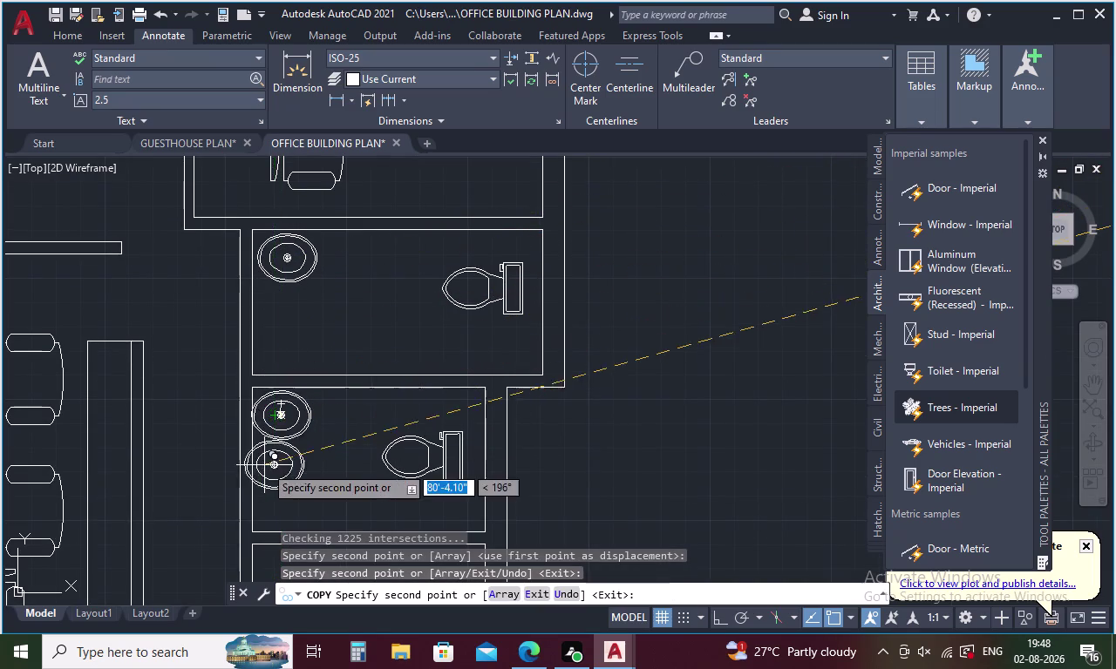
scroll(down, 3)
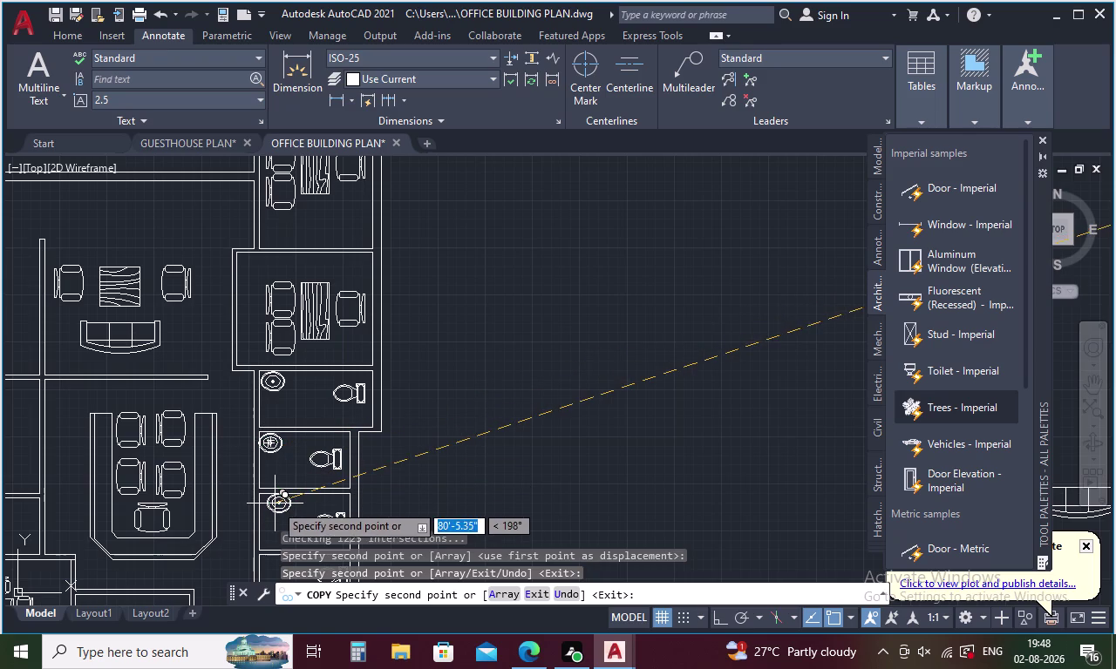
click(269, 507)
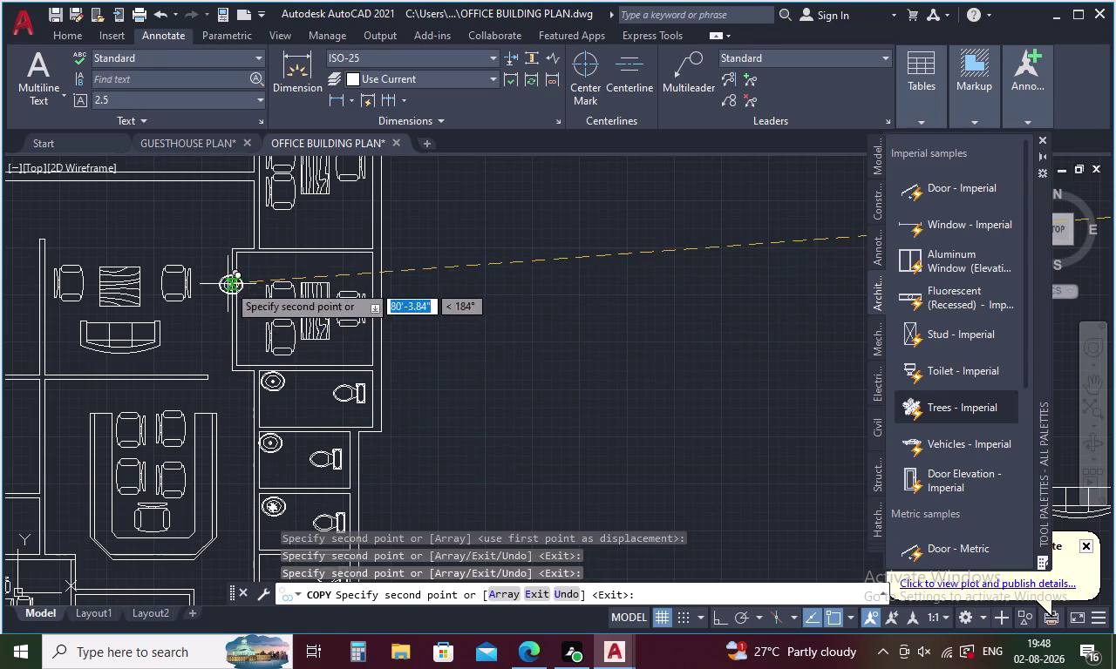
middle_drag(263, 430, 244, 299)
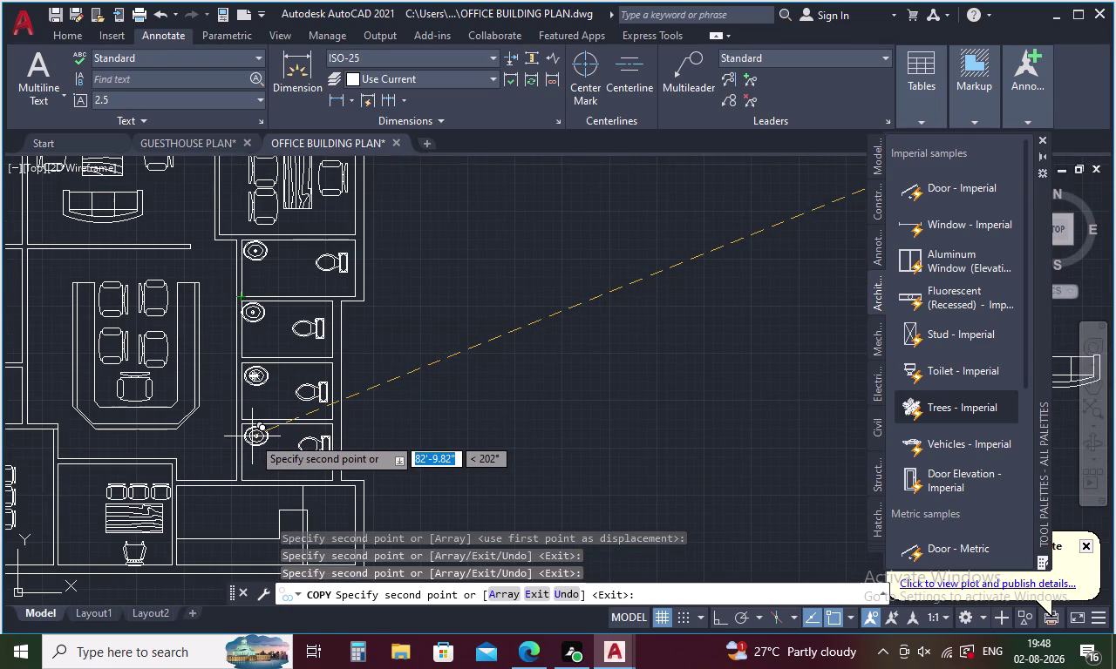
click(251, 437)
Place another washbasin copy in the small left room and end copying.
scroll(down, 3)
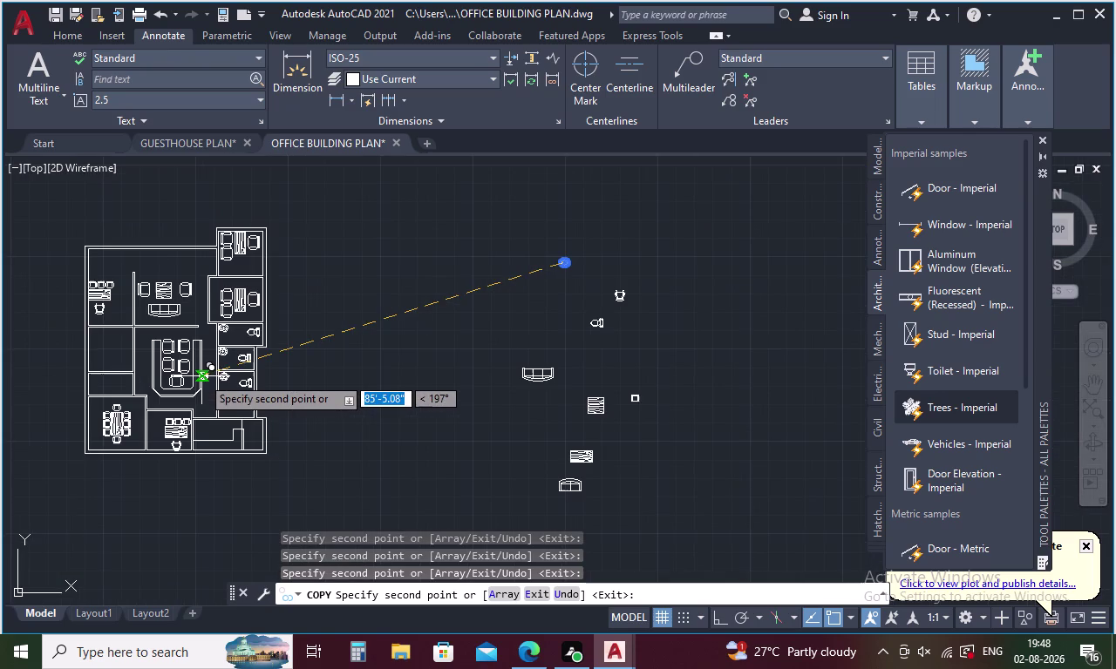
middle_drag(196, 377, 381, 446)
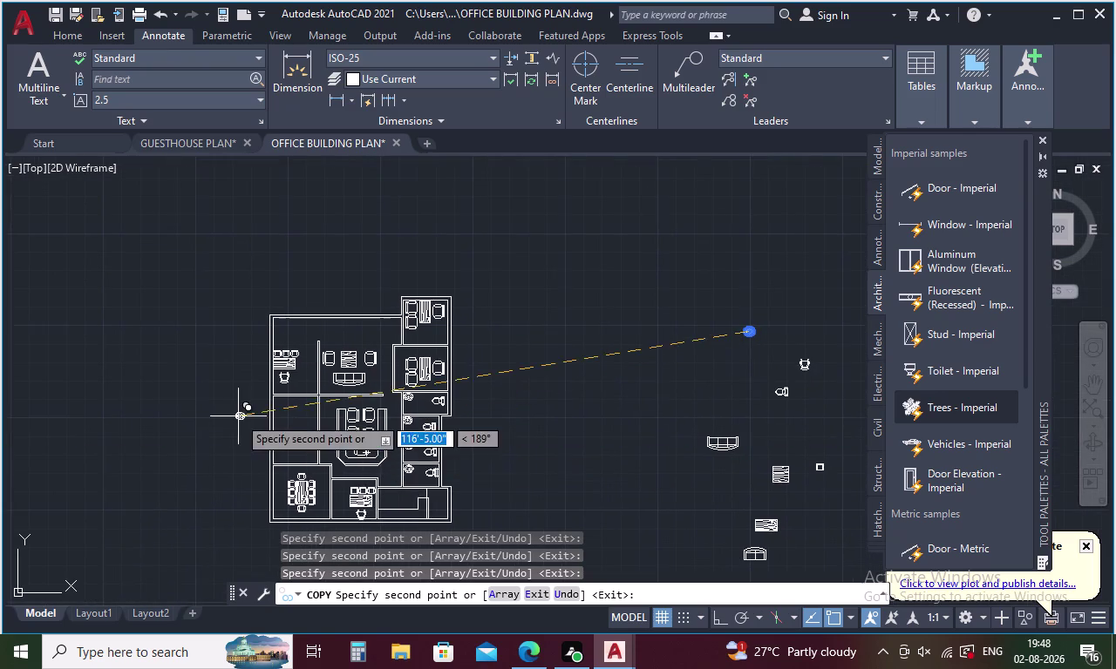
scroll(up, 3)
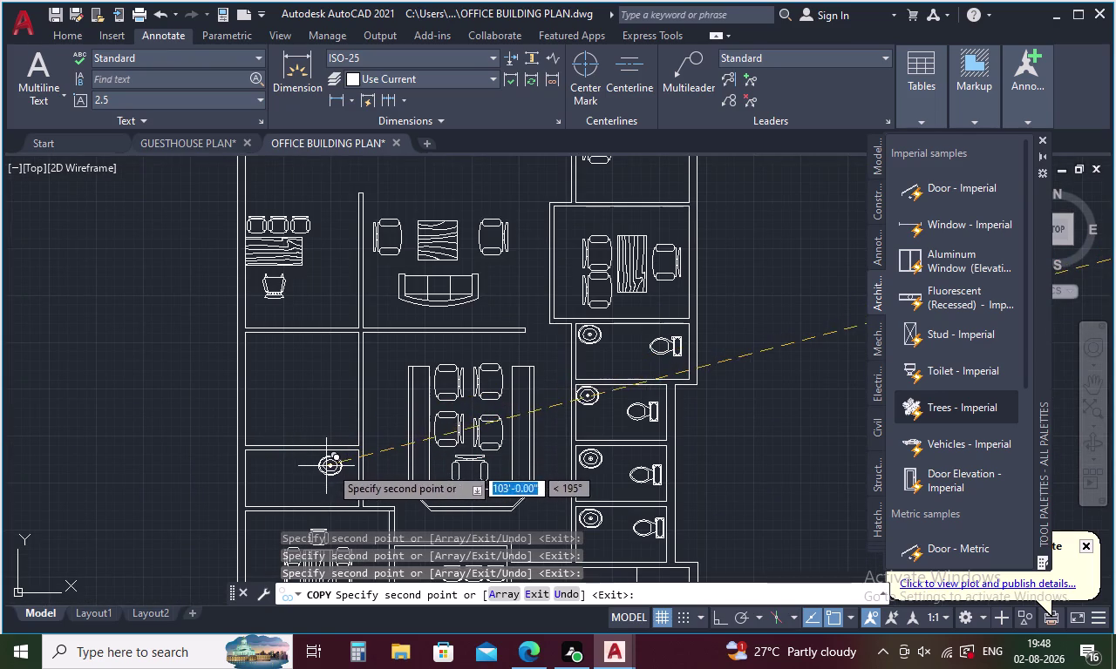
click(303, 463)
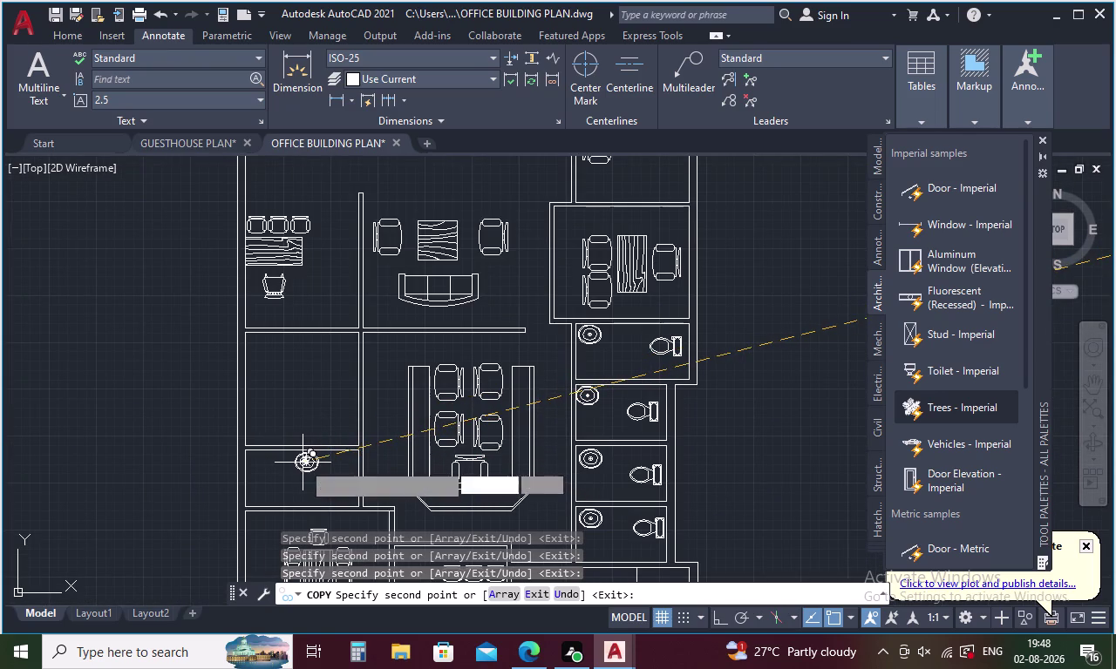
key(Escape)
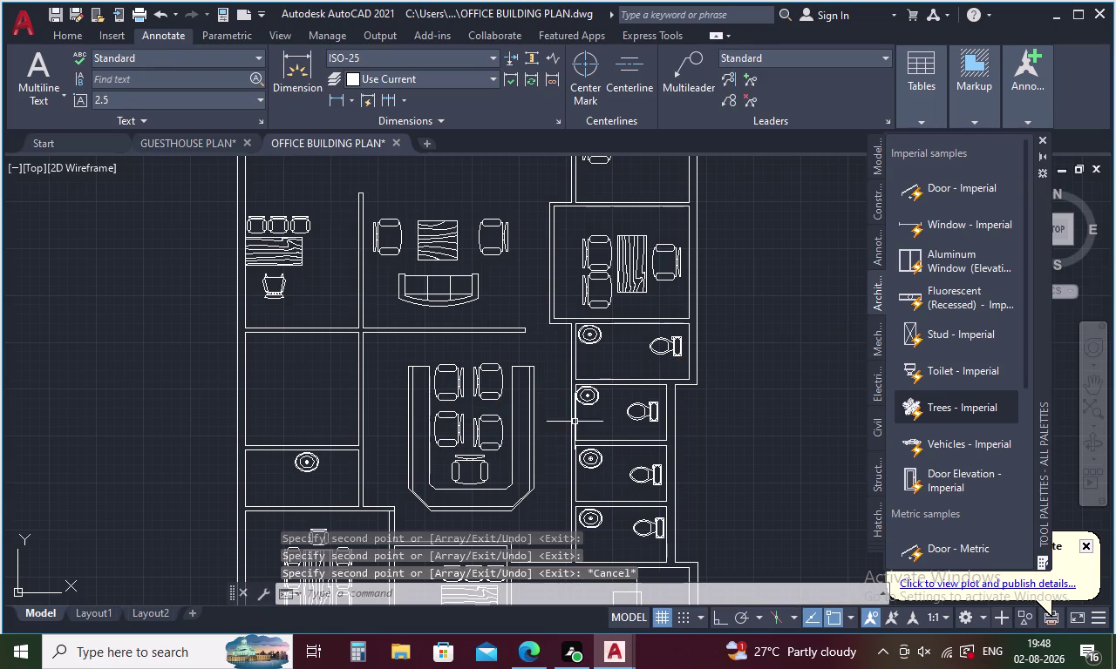
click(629, 416)
Copy a stall toilet into the small left room beside the washbasin.
right_click(612, 416)
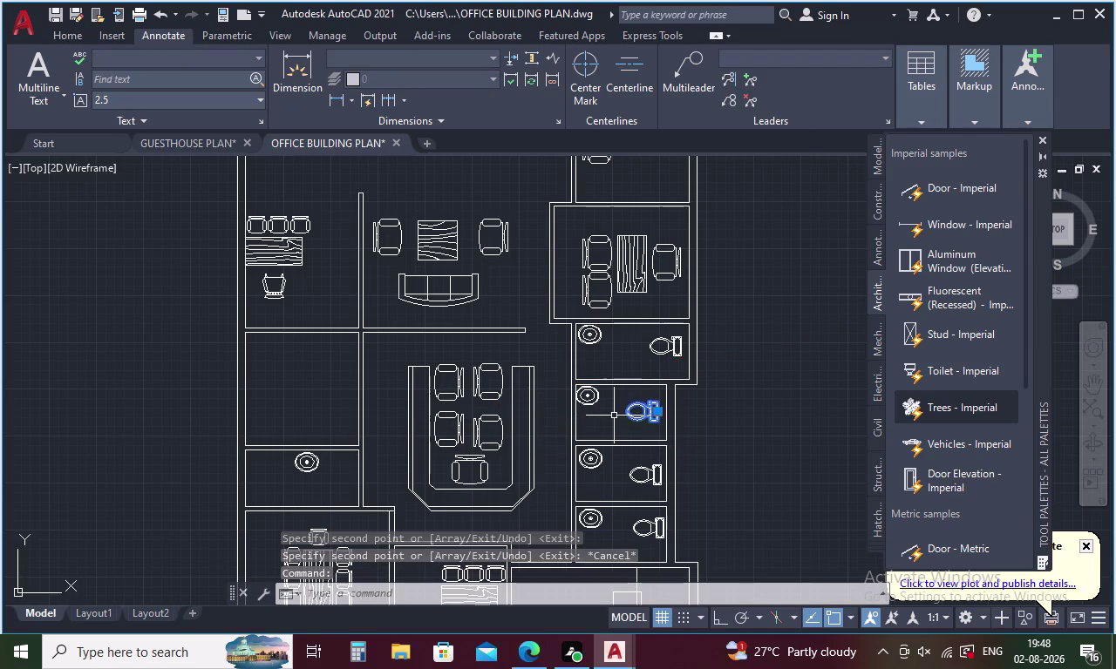
click(671, 353)
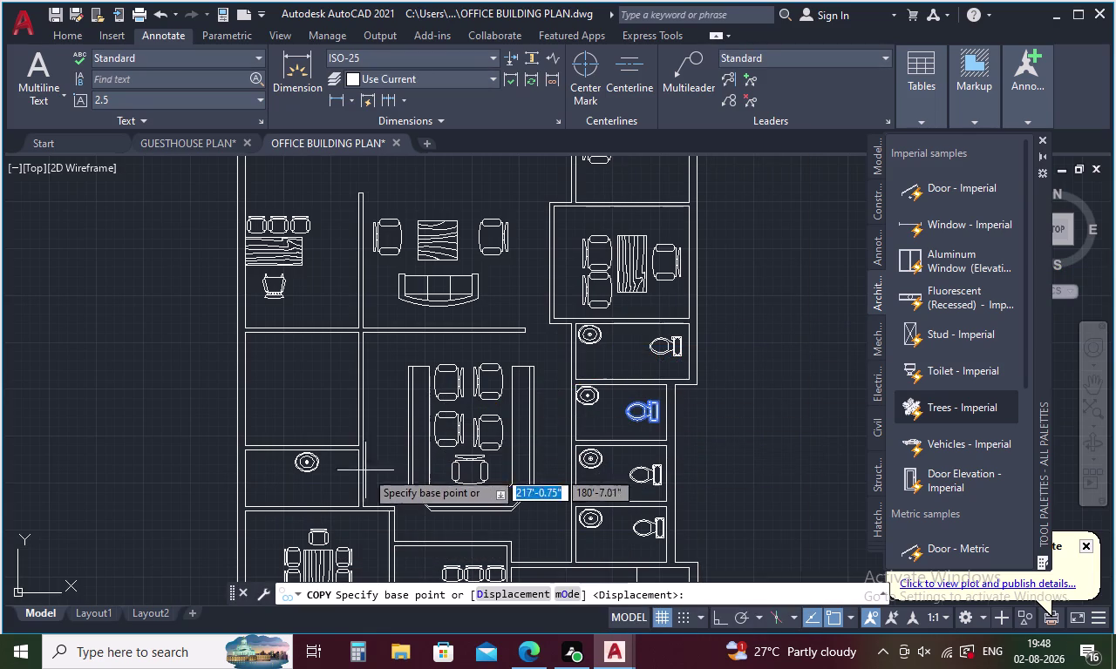
click(635, 417)
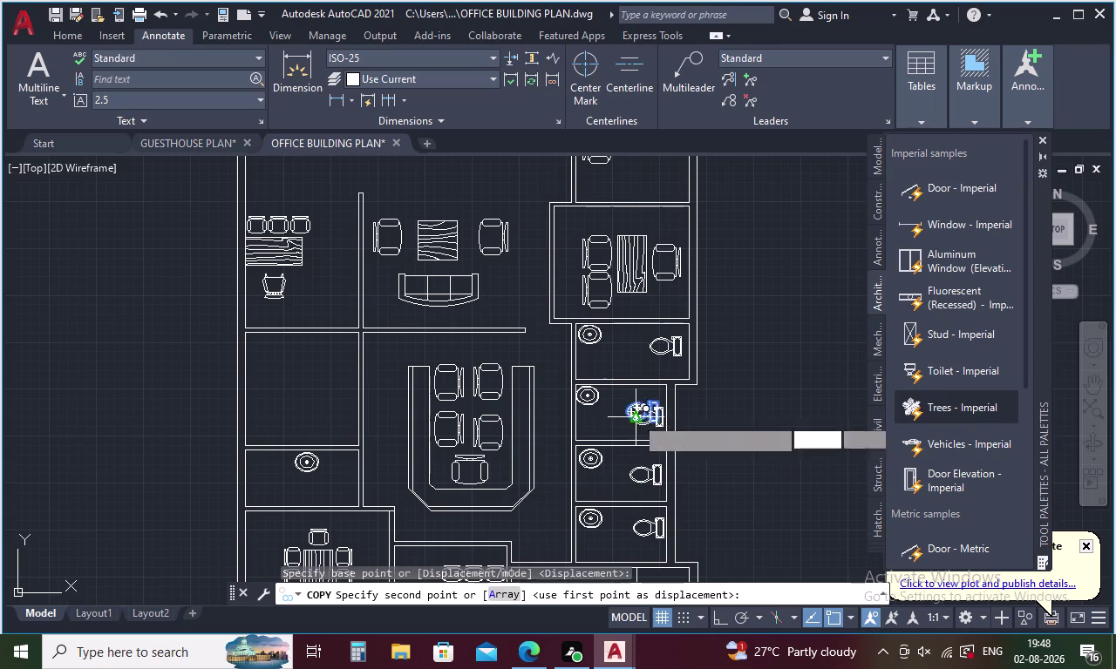
click(290, 490)
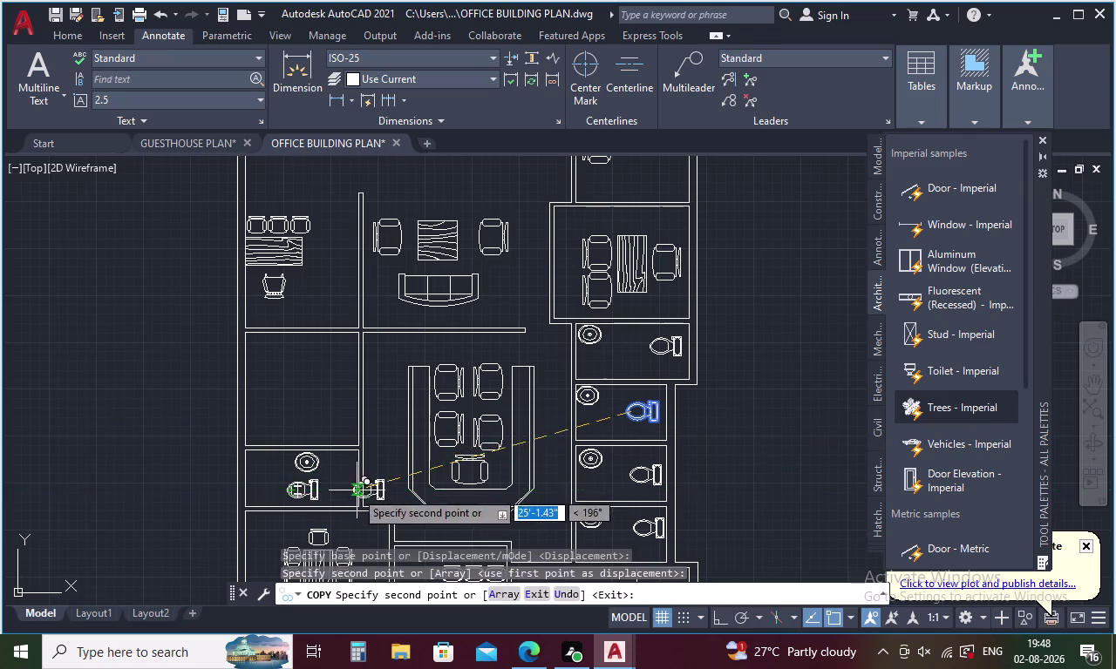
key(Escape)
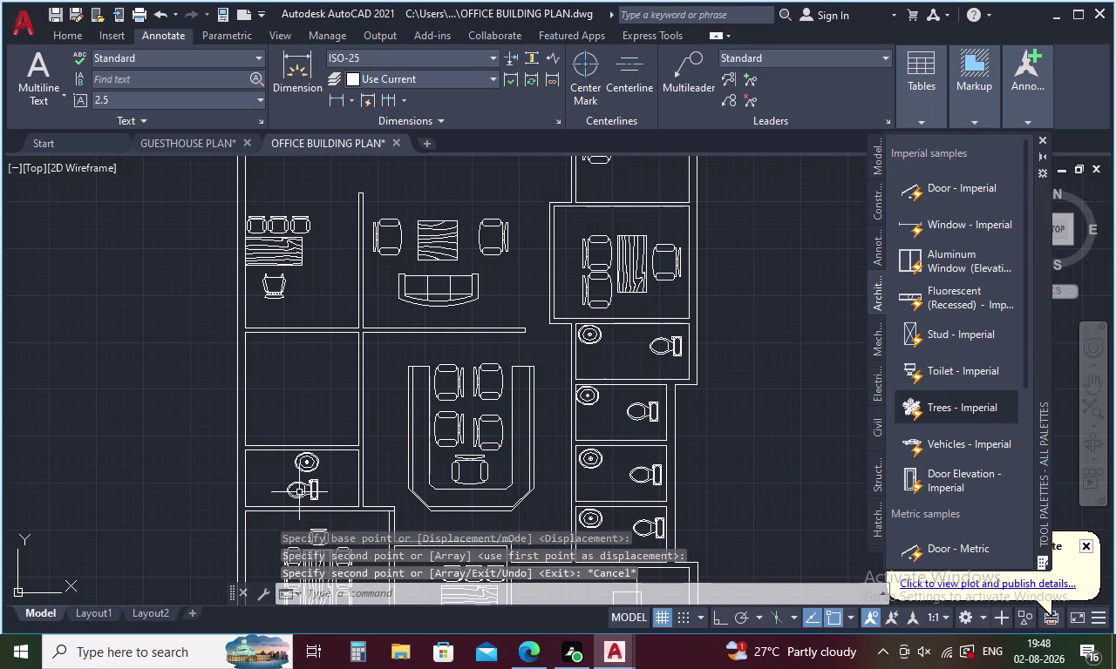
Mirror the copied toilet across a vertical line with MI, erasing the original.
click(314, 489)
right_click(288, 475)
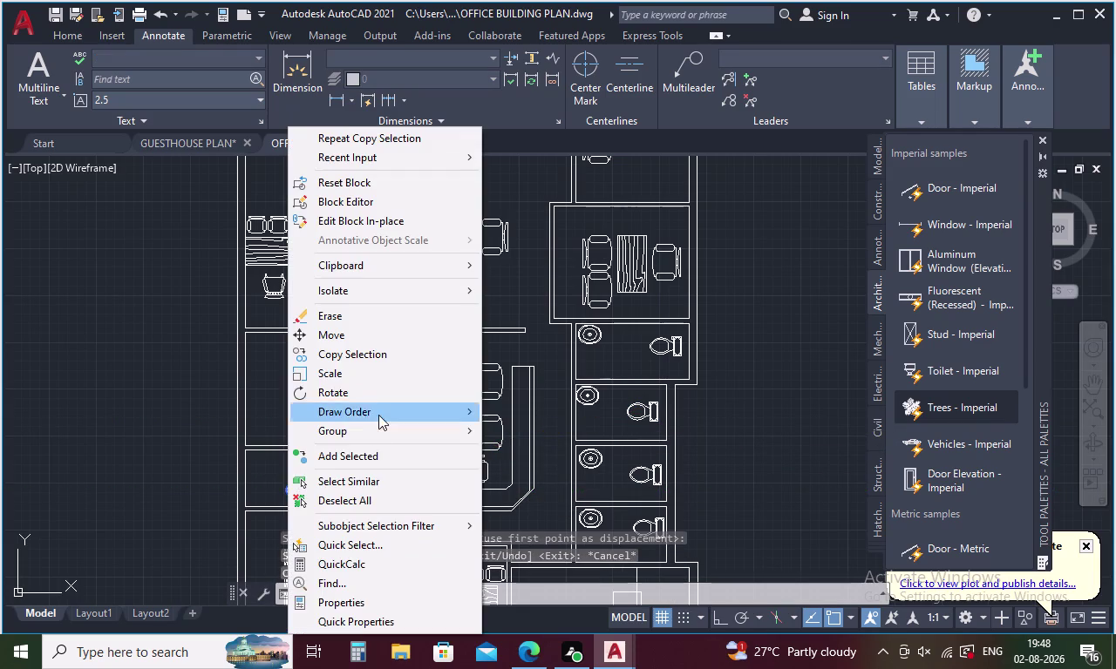
key(Escape)
key(m)
key(i)
key(Return)
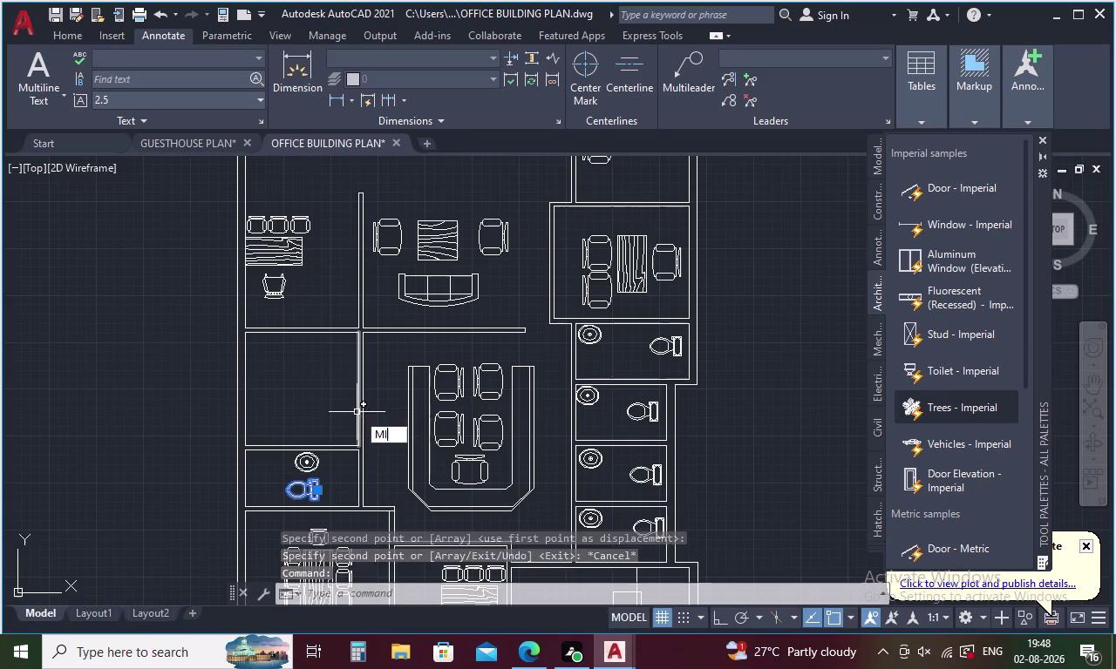
click(280, 476)
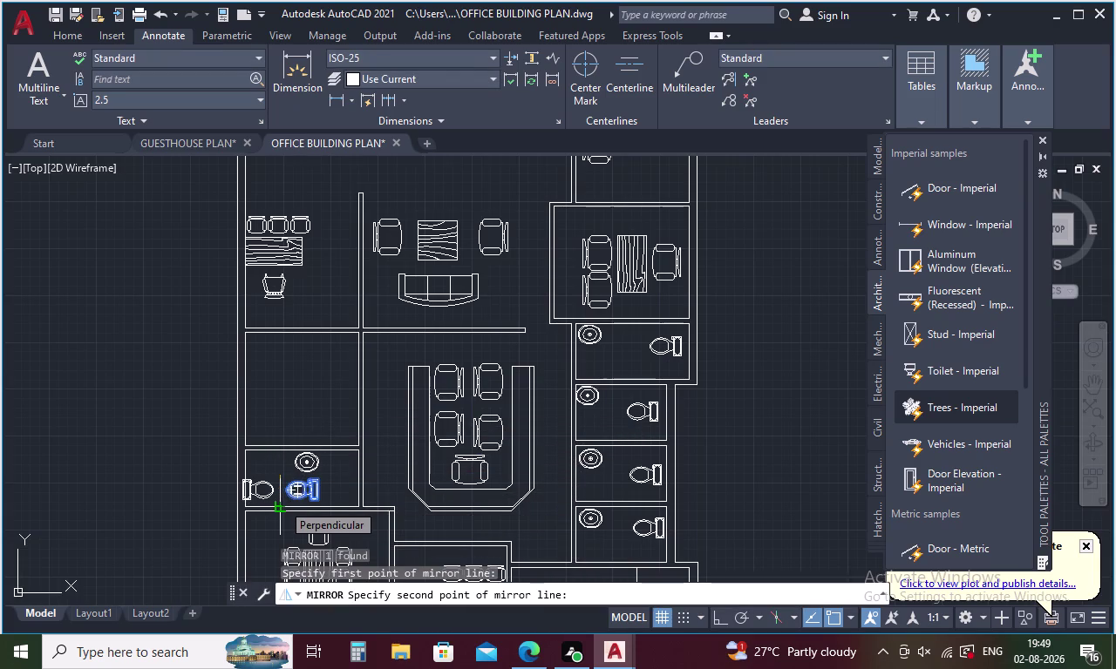
click(281, 503)
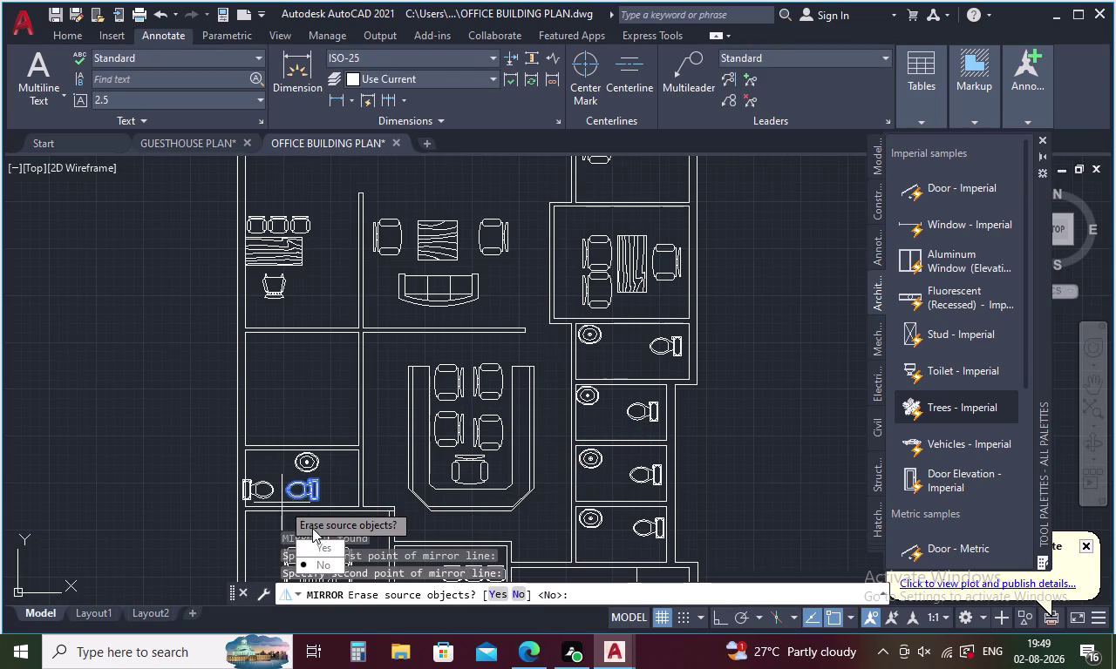
drag(317, 542, 282, 503)
click(256, 482)
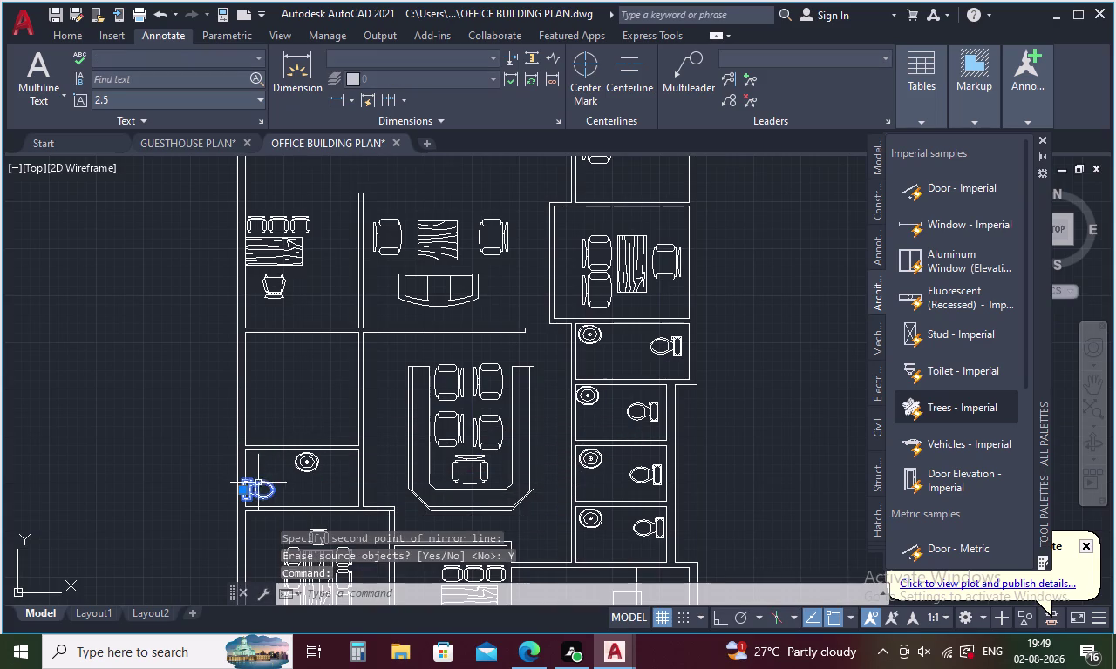
right_click(272, 455)
click(339, 337)
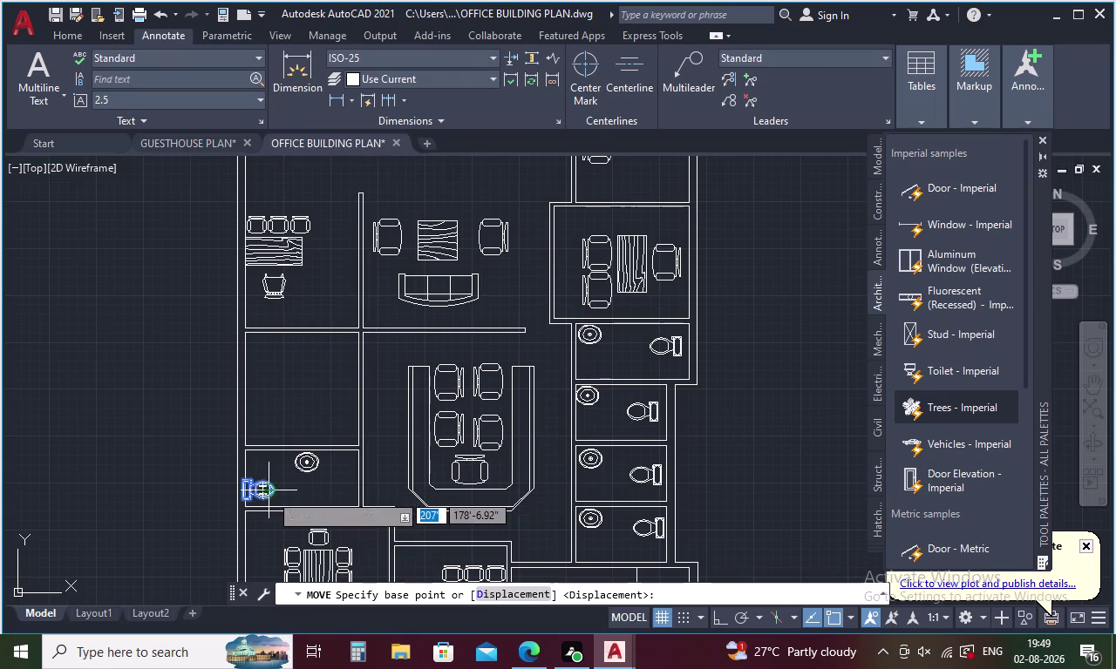
Move the mirrored toilet against the left wall beside the washbasin.
click(270, 494)
click(284, 490)
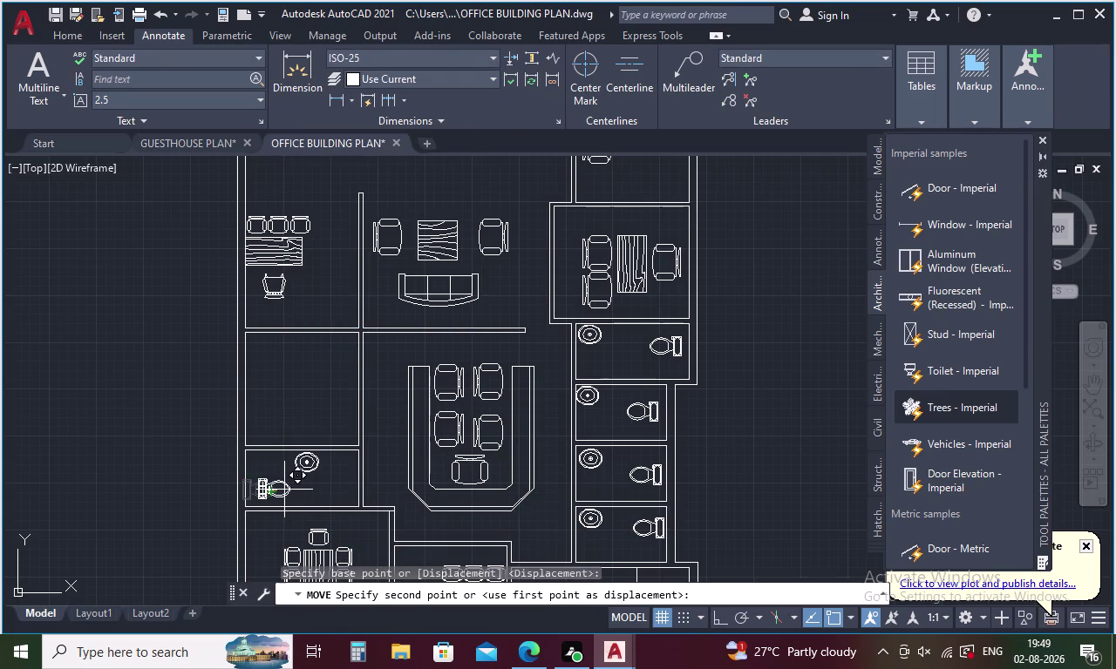
scroll(down, 3)
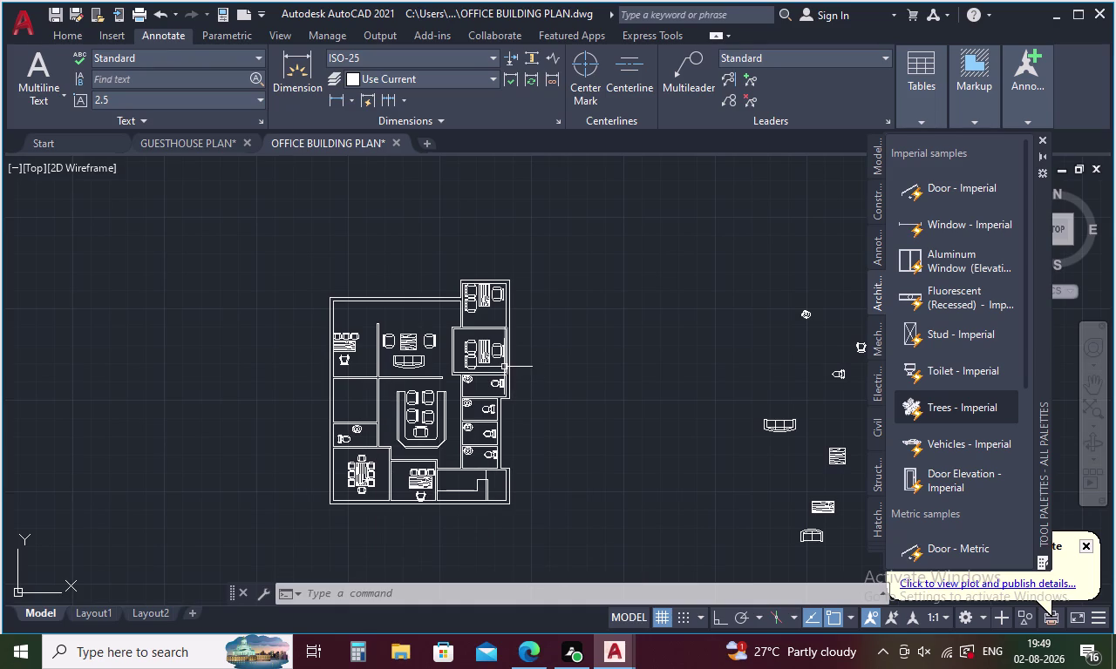
scroll(up, 3)
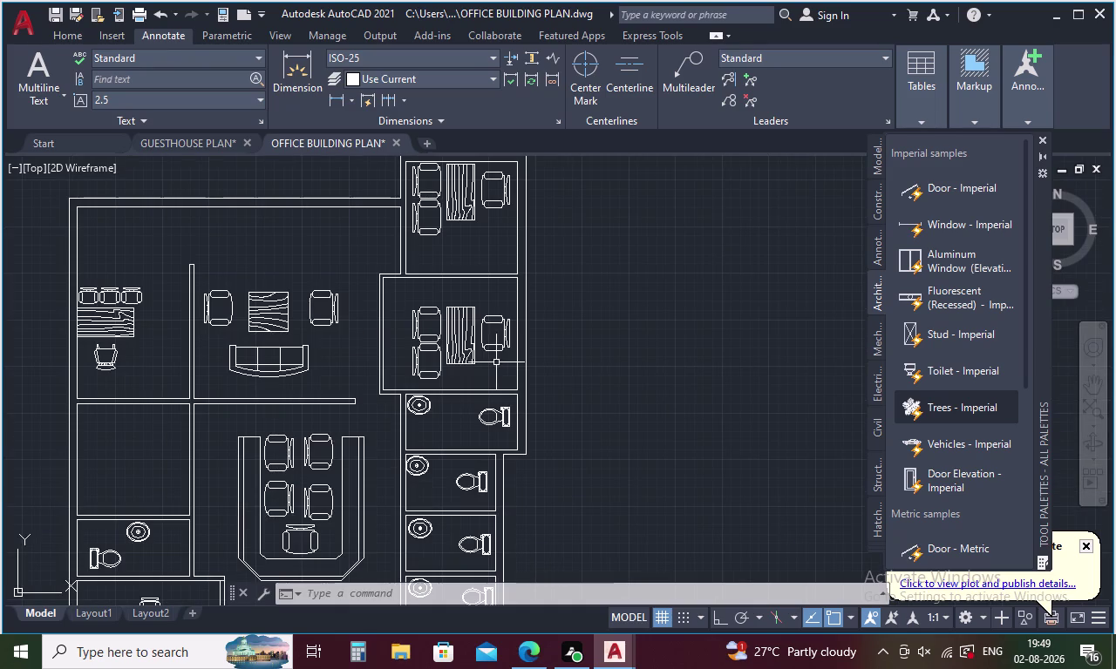
scroll(down, 3)
Copy the desk, three chairs and armchair into the room below.
drag(265, 314, 251, 347)
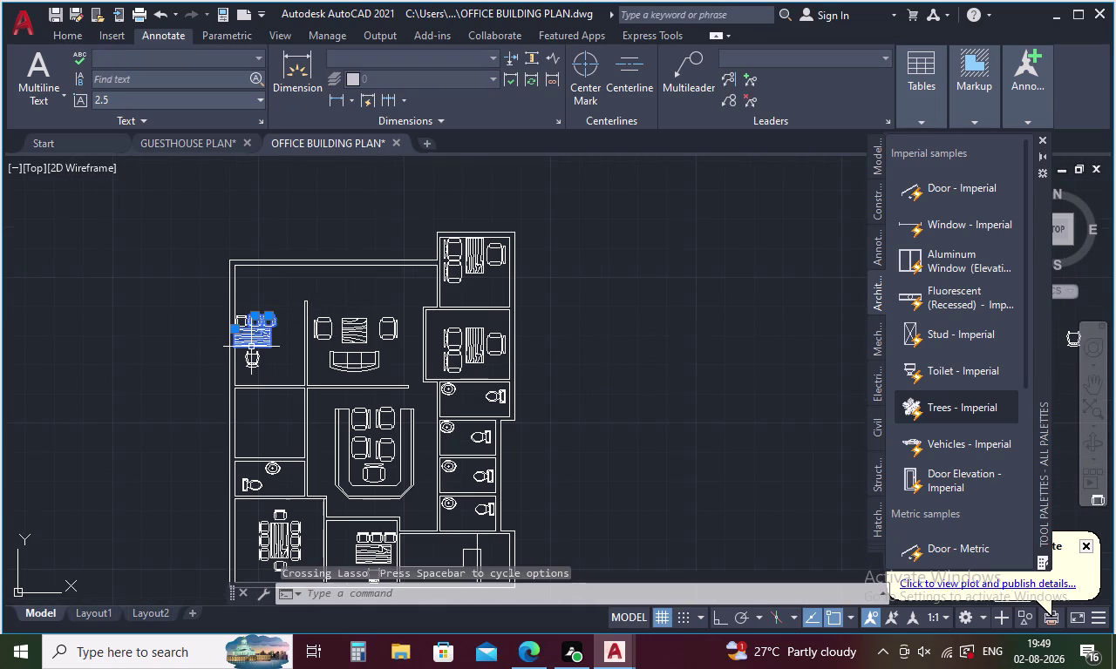
scroll(up, 3)
click(218, 296)
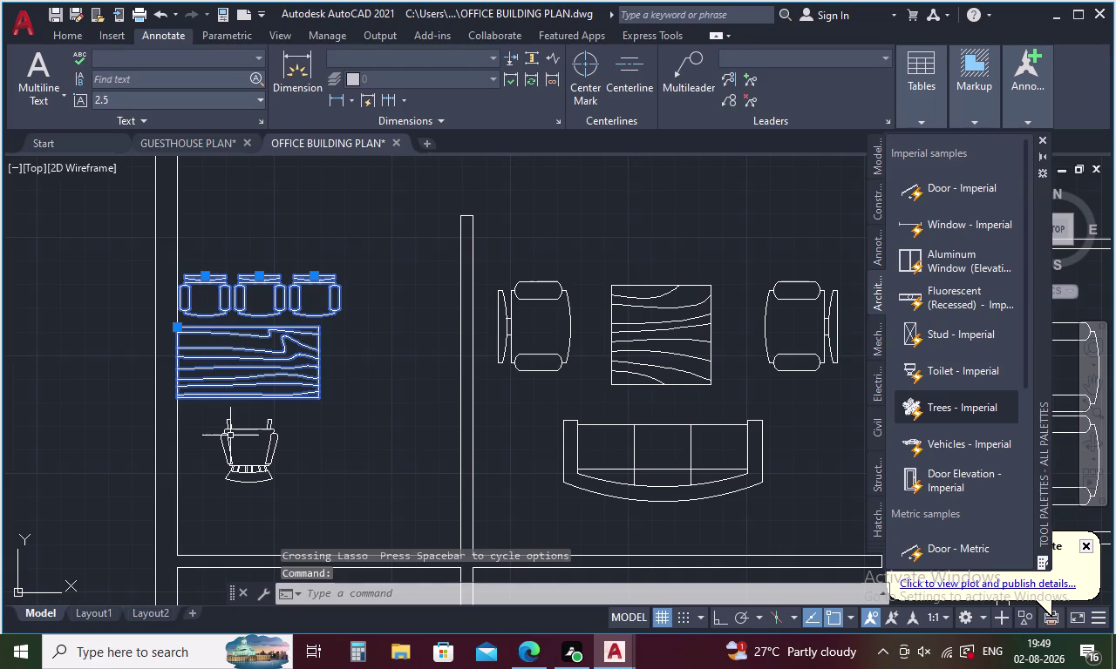
click(229, 439)
right_click(274, 418)
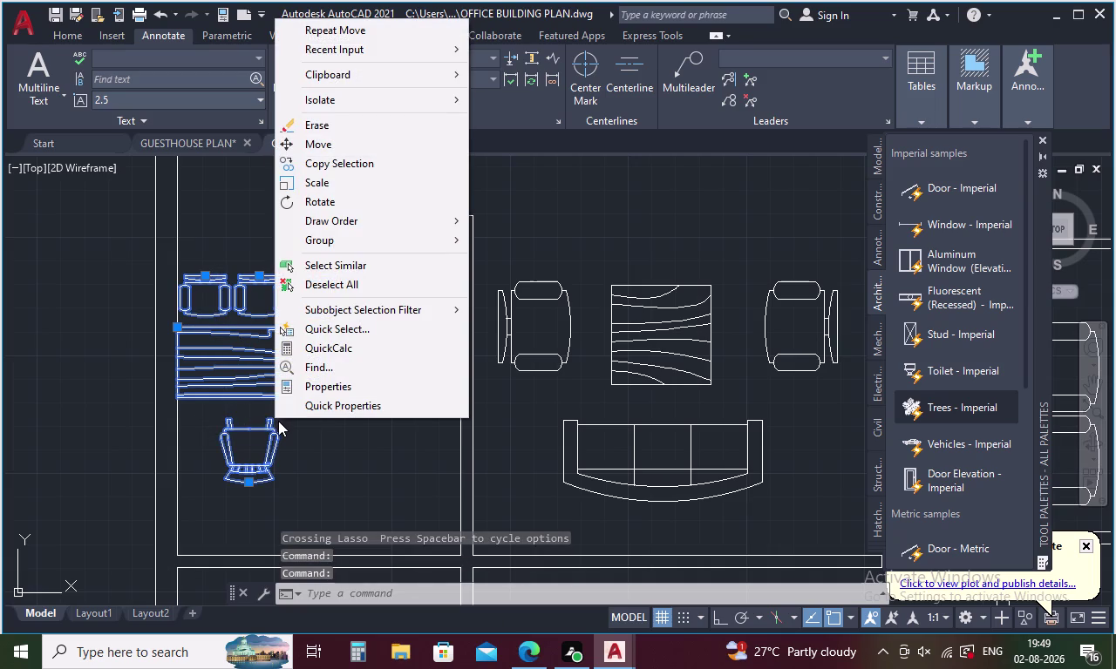
click(350, 162)
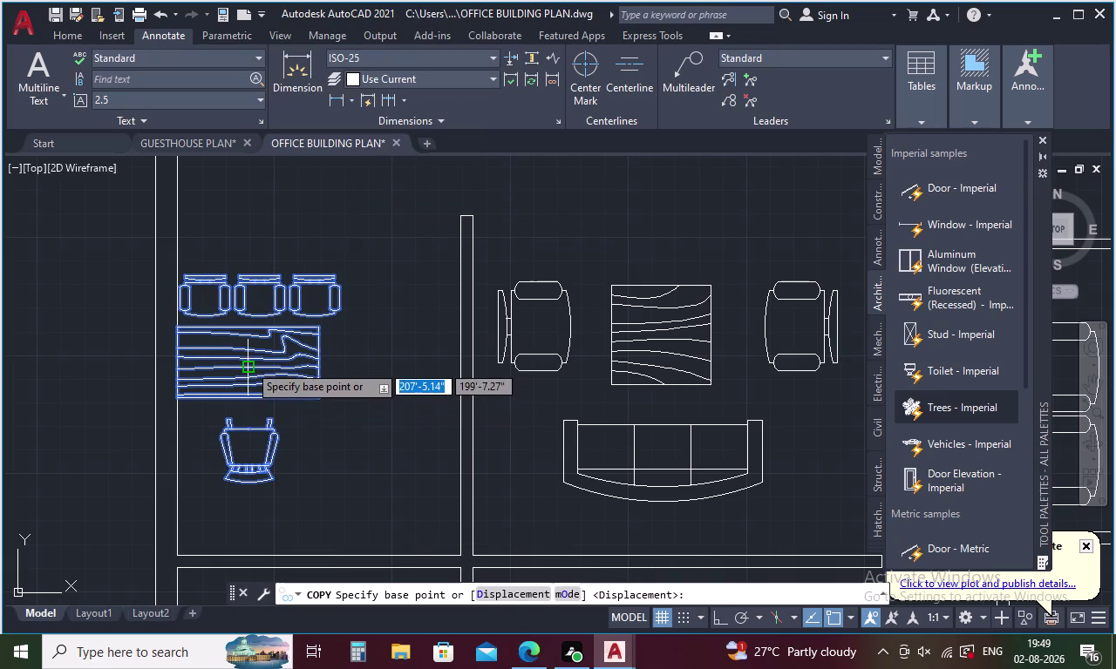
click(248, 364)
scroll(down, 3)
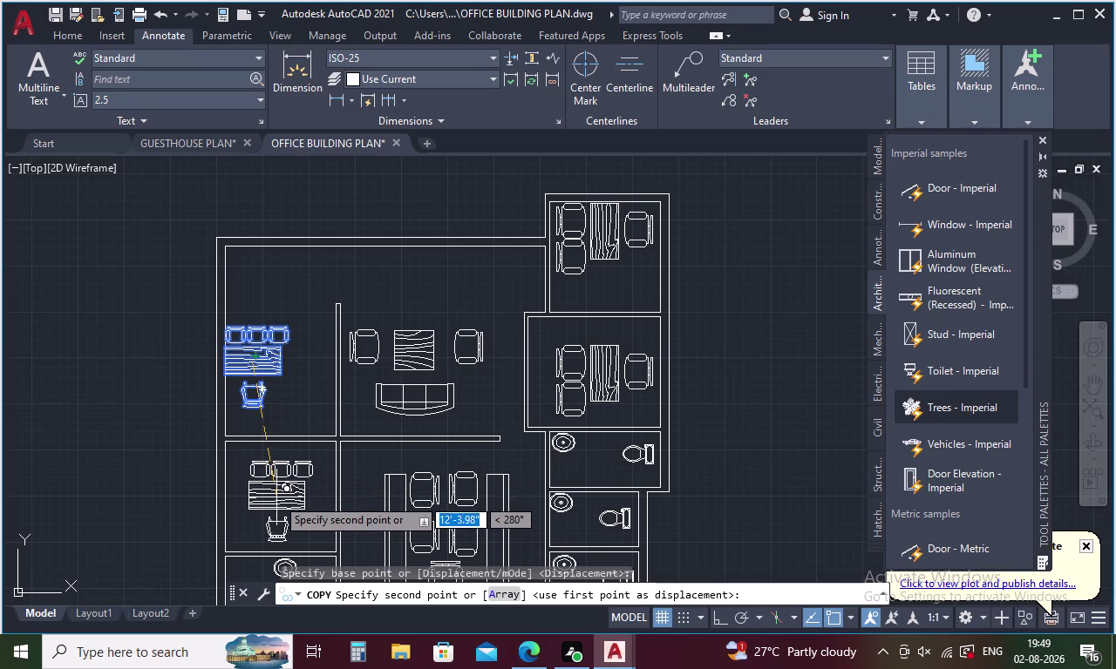
click(276, 498)
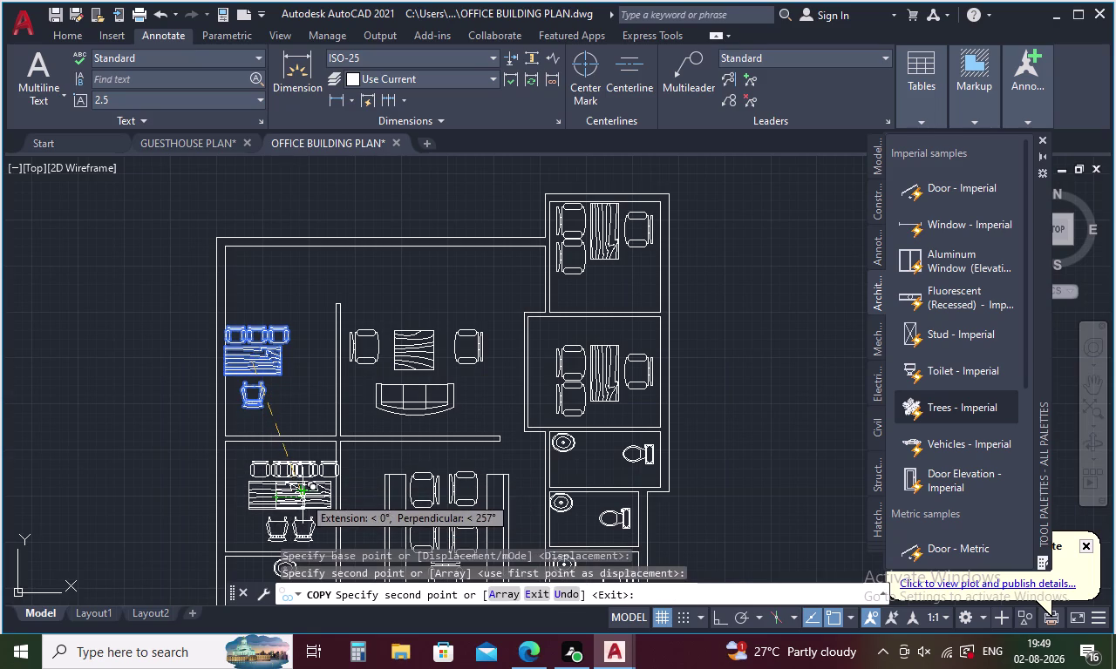
key(Escape)
Select the copied desk set in the lower room.
drag(314, 469, 265, 528)
drag(308, 458, 261, 495)
click(253, 473)
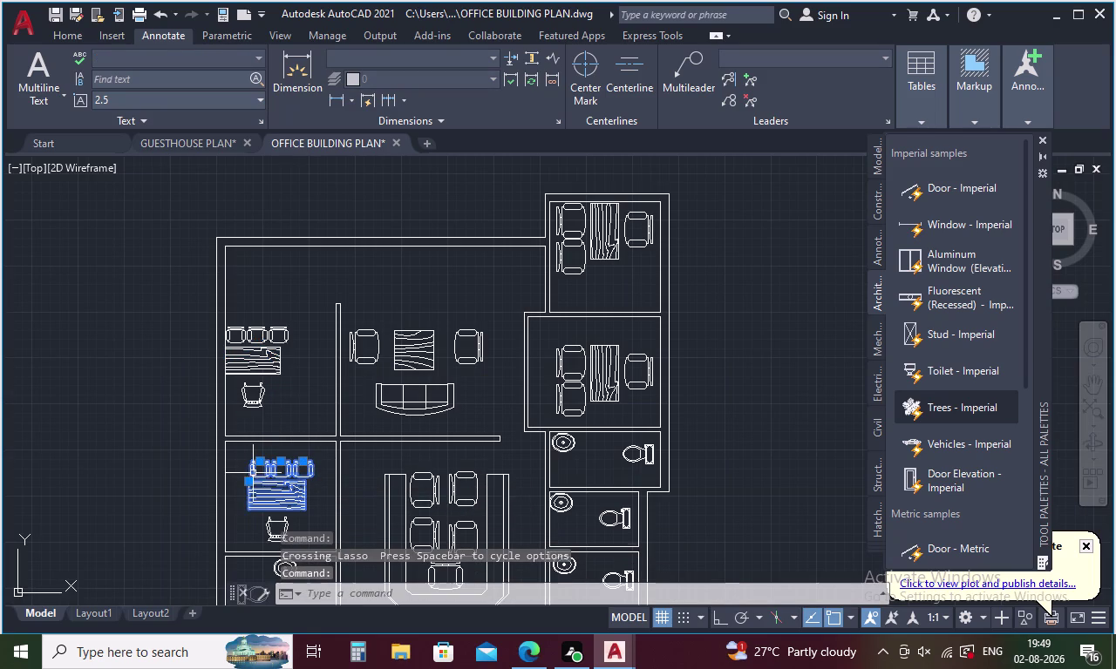
click(275, 536)
Rotate the copied desk set, then undo the unwanted rotation.
right_click(285, 487)
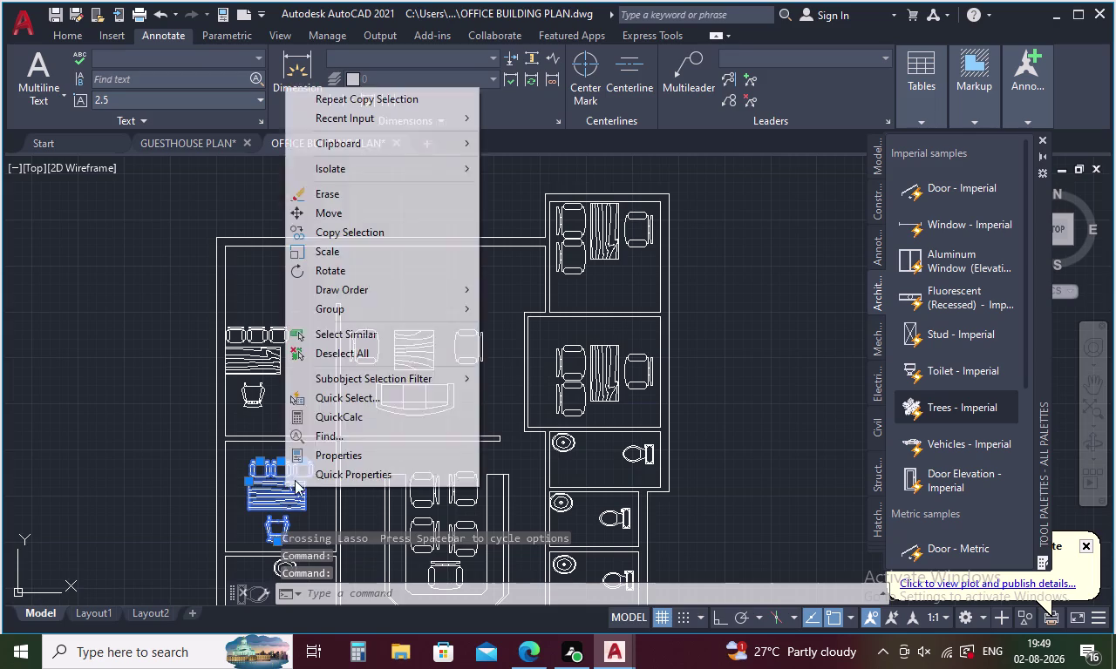
click(335, 277)
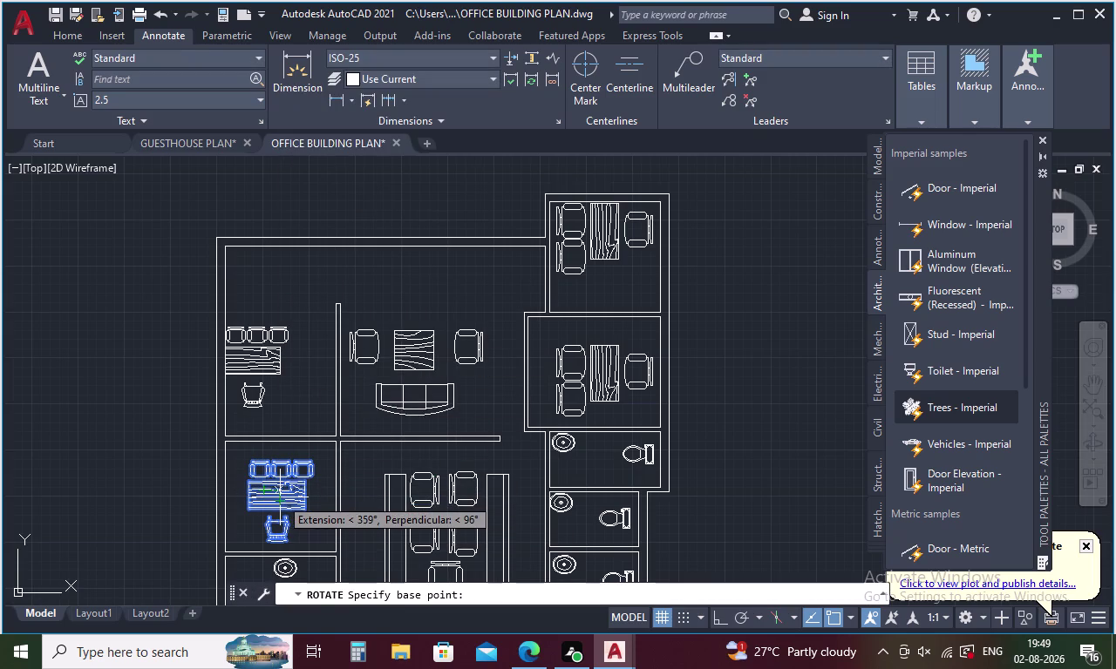
scroll(up, 3)
click(266, 494)
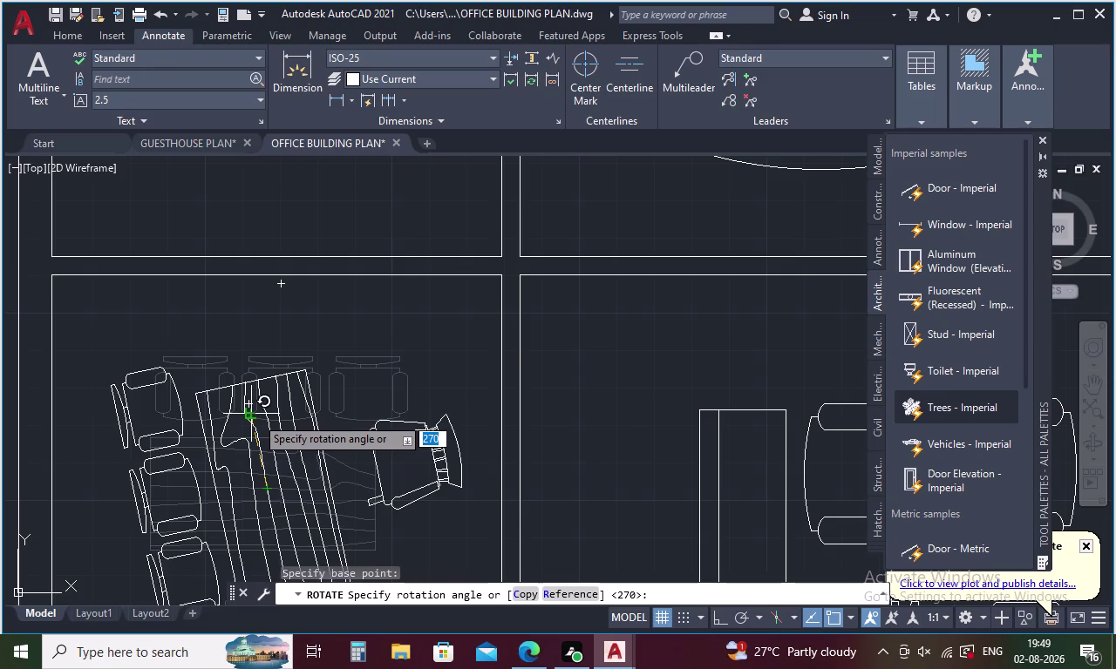
key(F8)
click(271, 503)
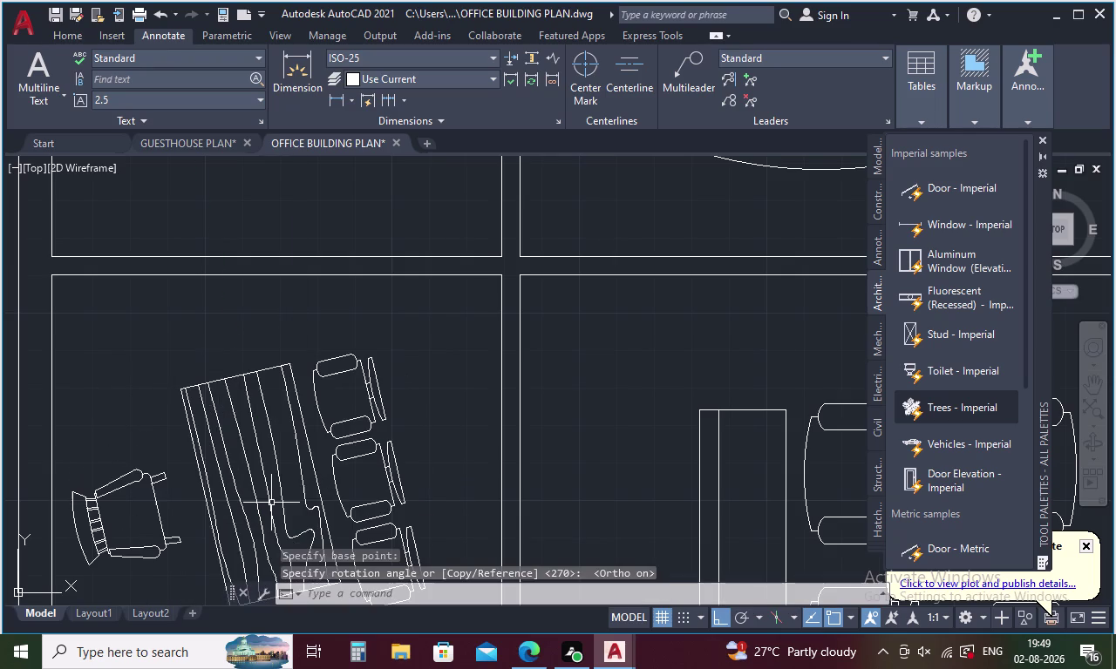
key(ctrl+z)
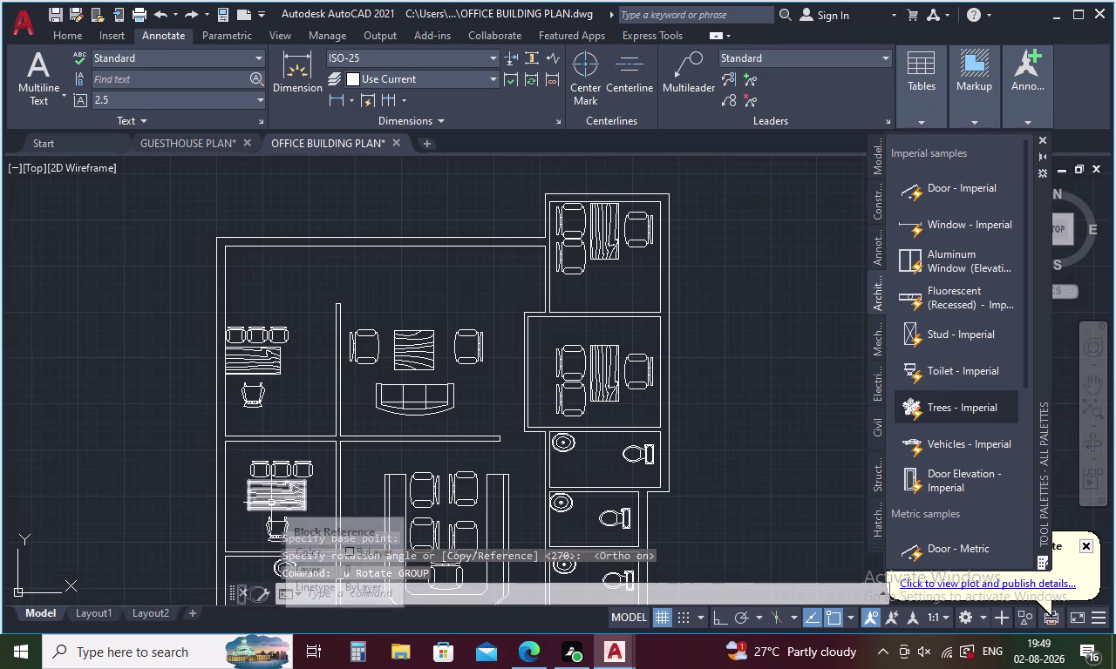
Reselect the copied desk set and rotate it about a pivot on the desk.
drag(304, 457, 261, 521)
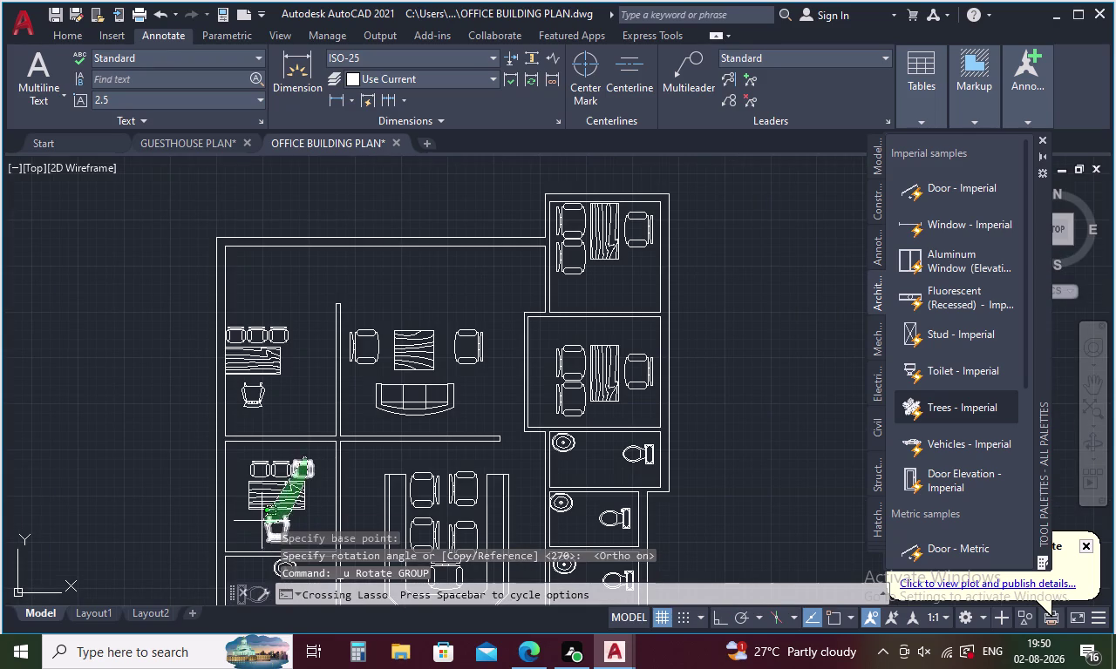
drag(261, 521, 248, 471)
key(F8)
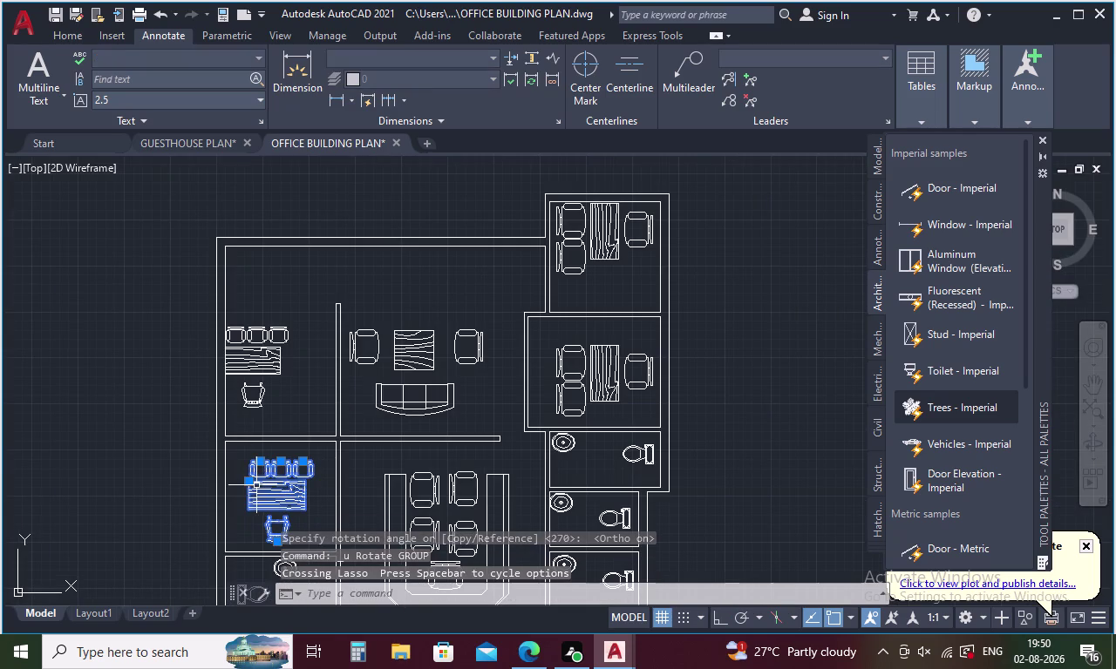
scroll(up, 3)
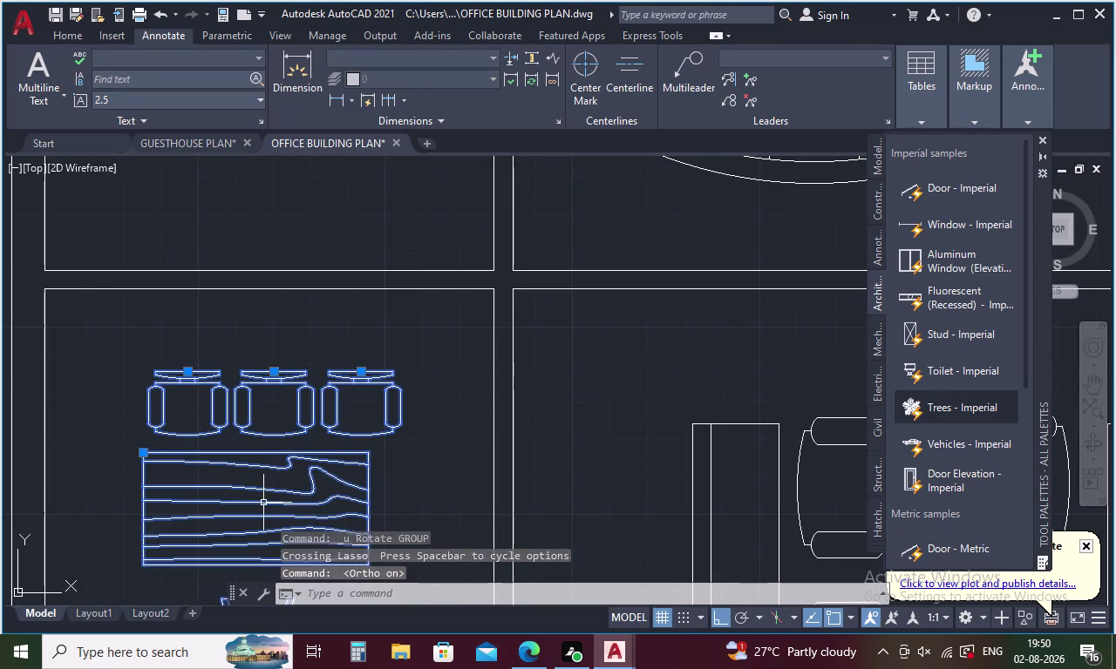
right_click(263, 504)
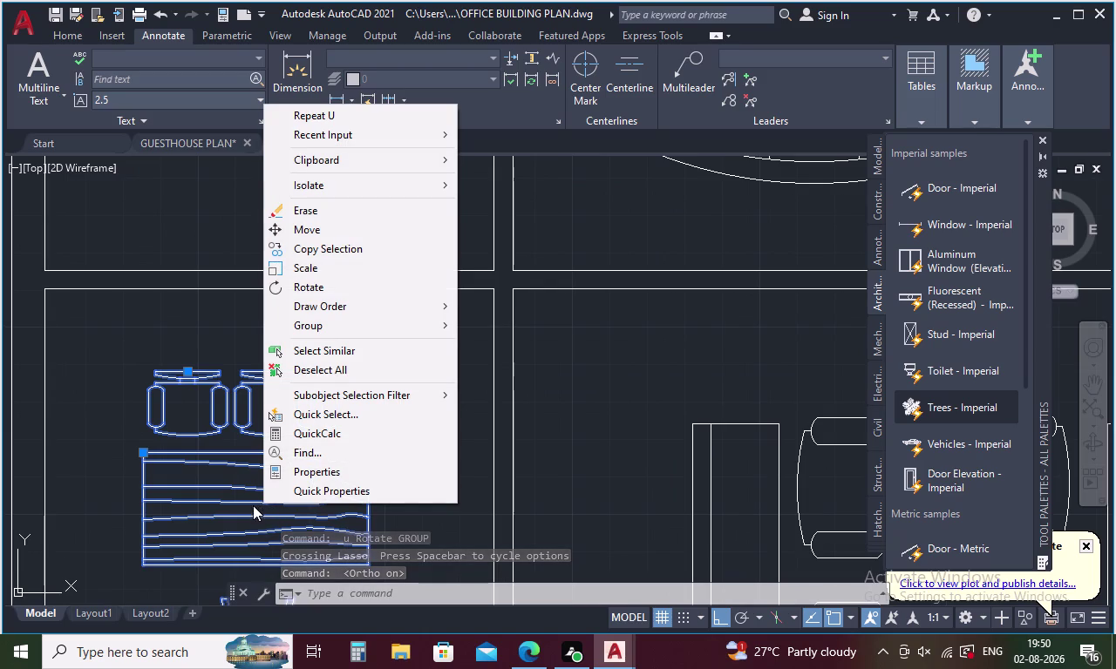
click(312, 291)
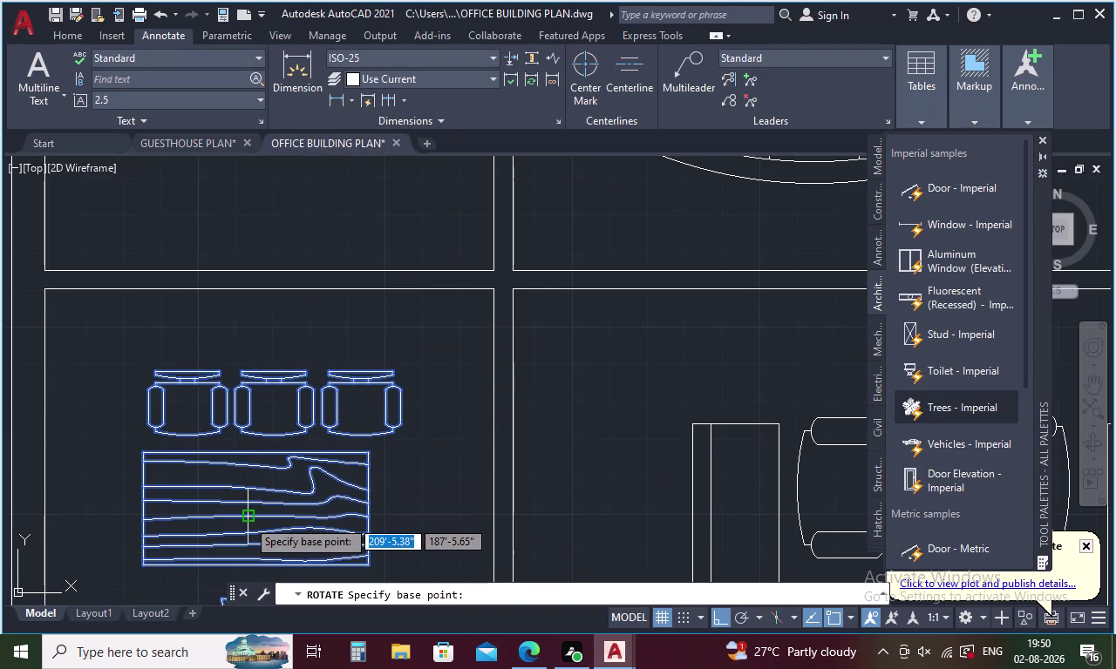
click(253, 511)
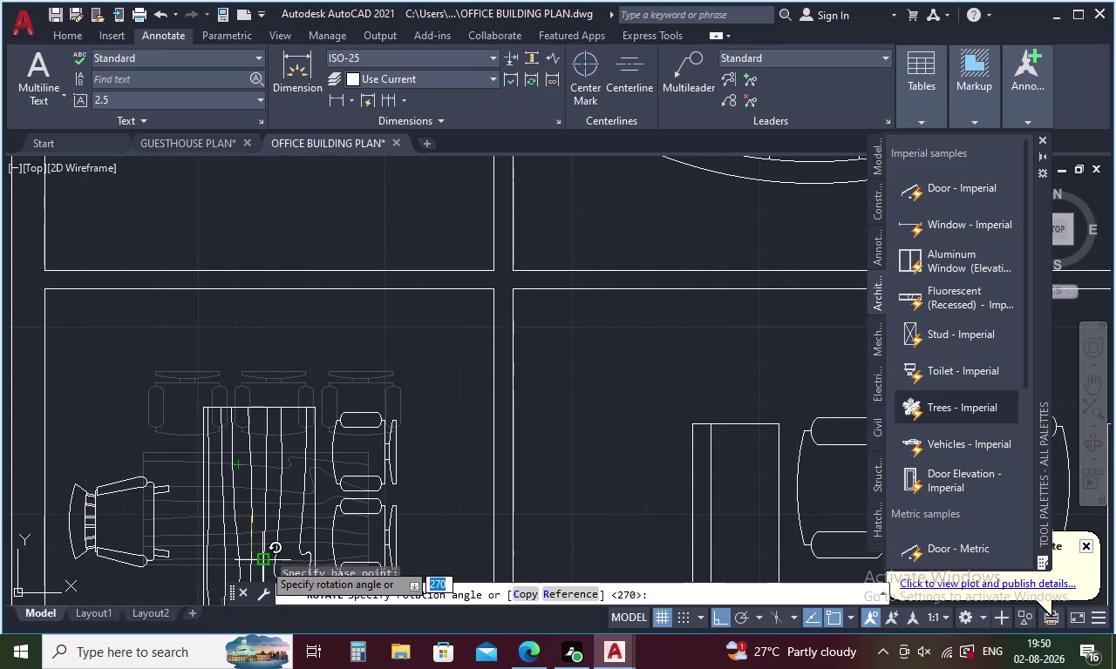
click(262, 562)
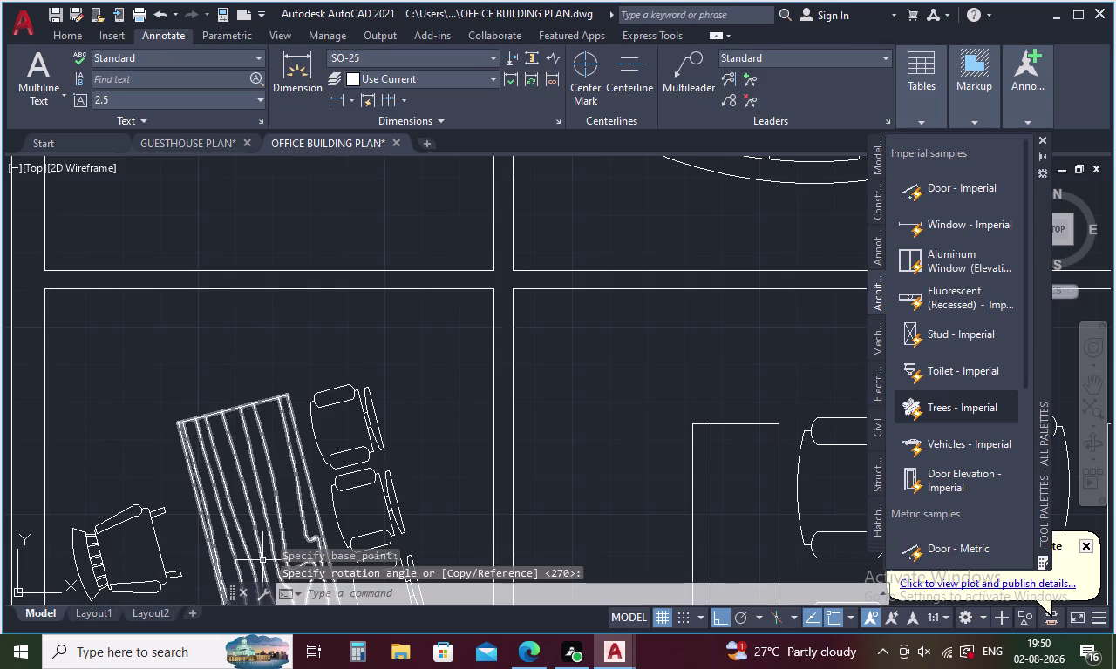
Undo the view change and the desk group rotation, restoring the horizontal layout.
key(Escape)
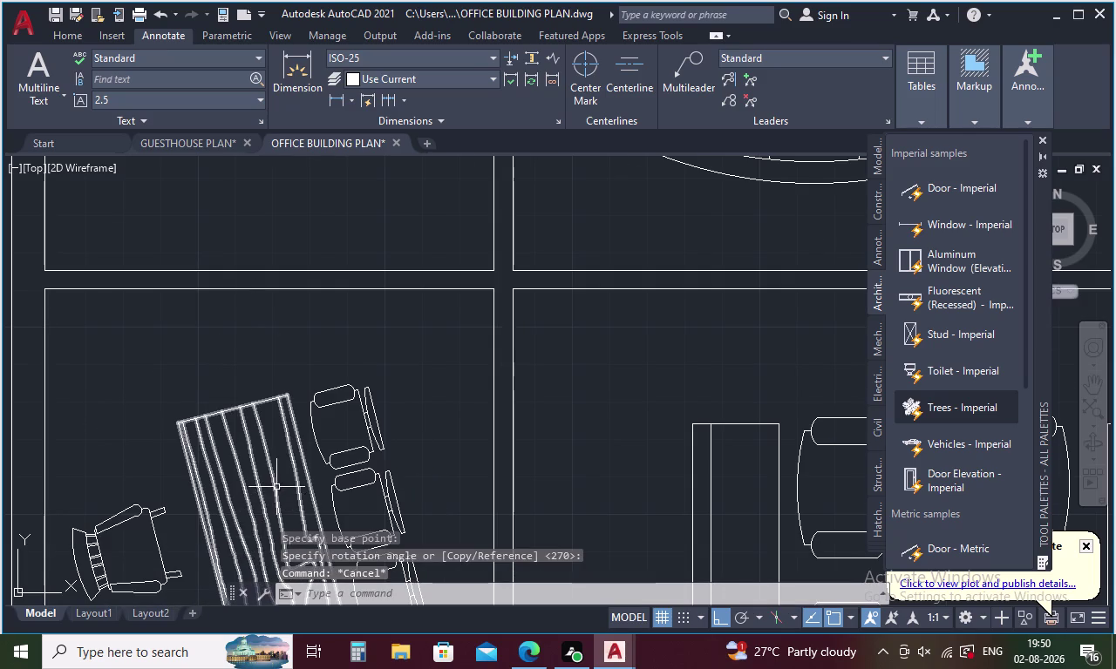
scroll(down, 3)
middle_drag(275, 487, 275, 437)
key(ctrl+z)
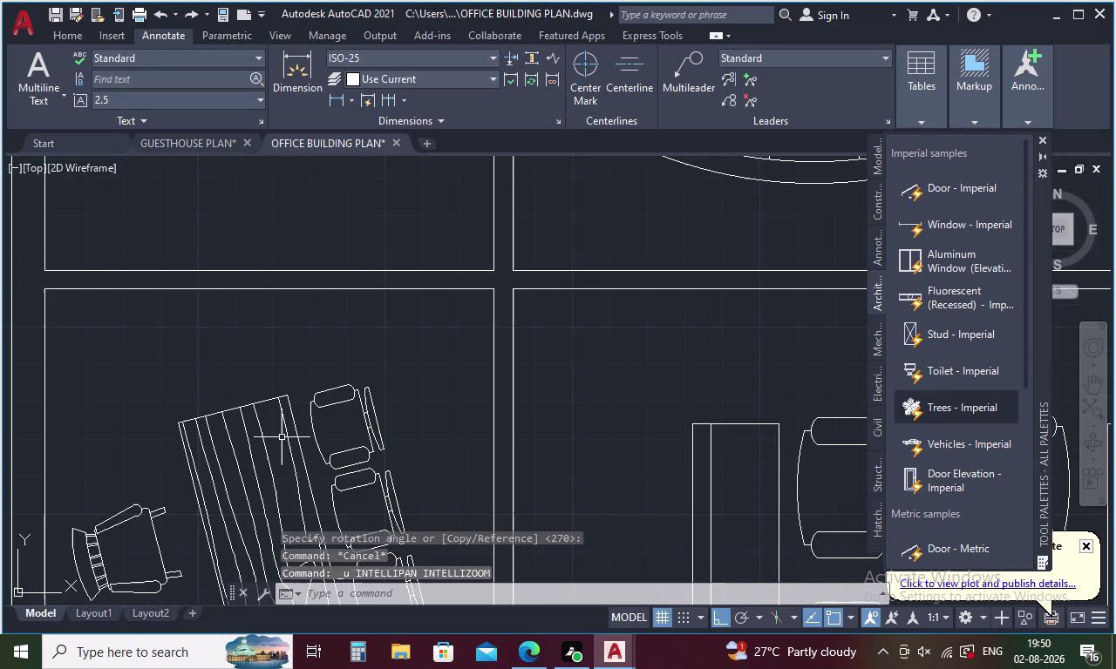
key(ctrl+z)
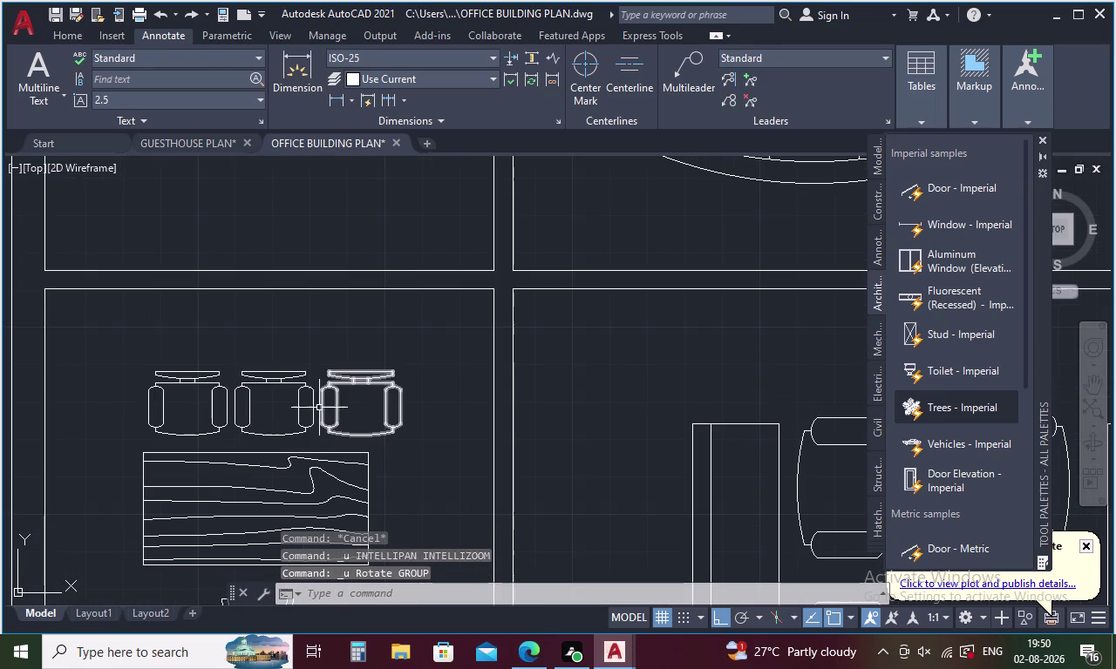
scroll(down, 3)
Select the desk and chairs group in the lower room.
drag(336, 399, 290, 486)
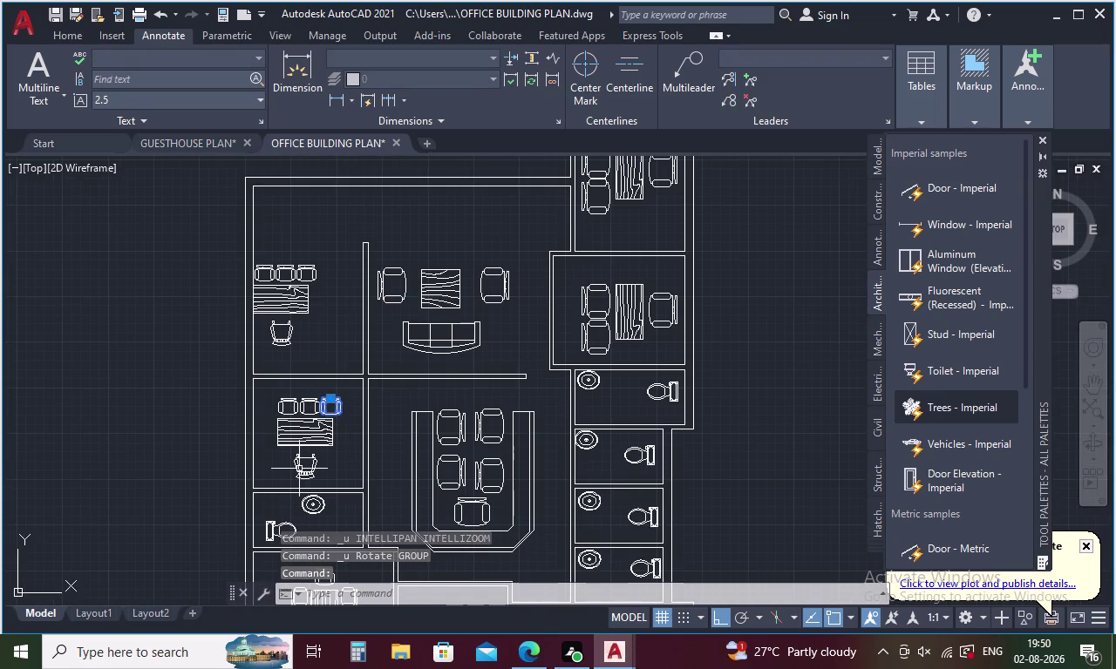
click(299, 468)
click(301, 432)
click(293, 410)
click(307, 404)
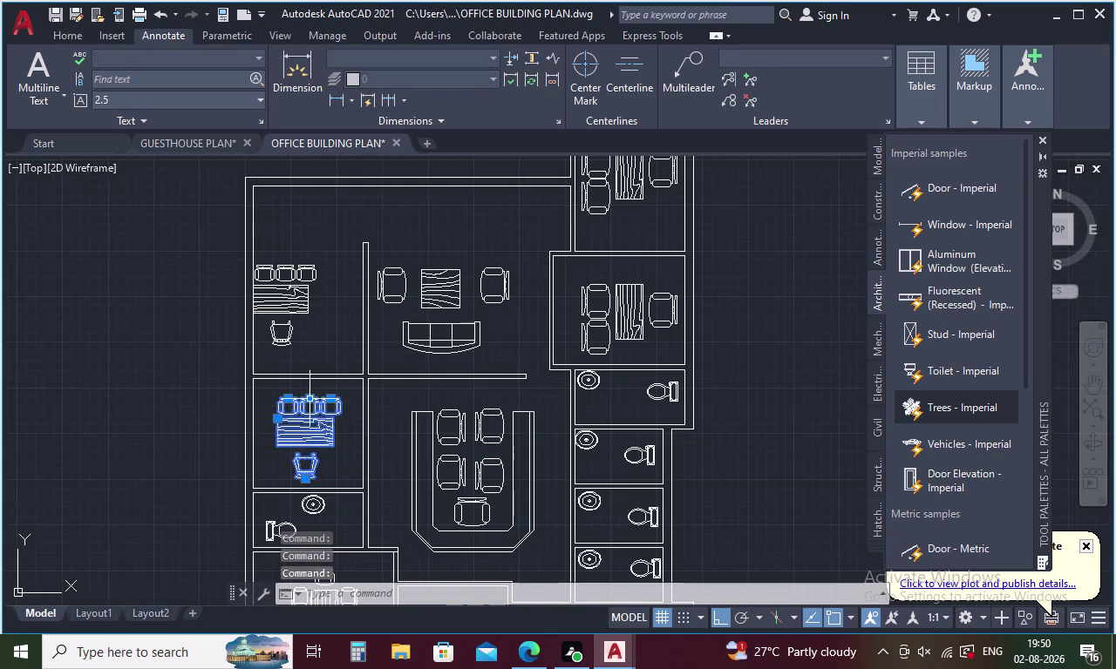
Rotate the desk group 270° about a desk point so it stands vertically.
right_click(289, 439)
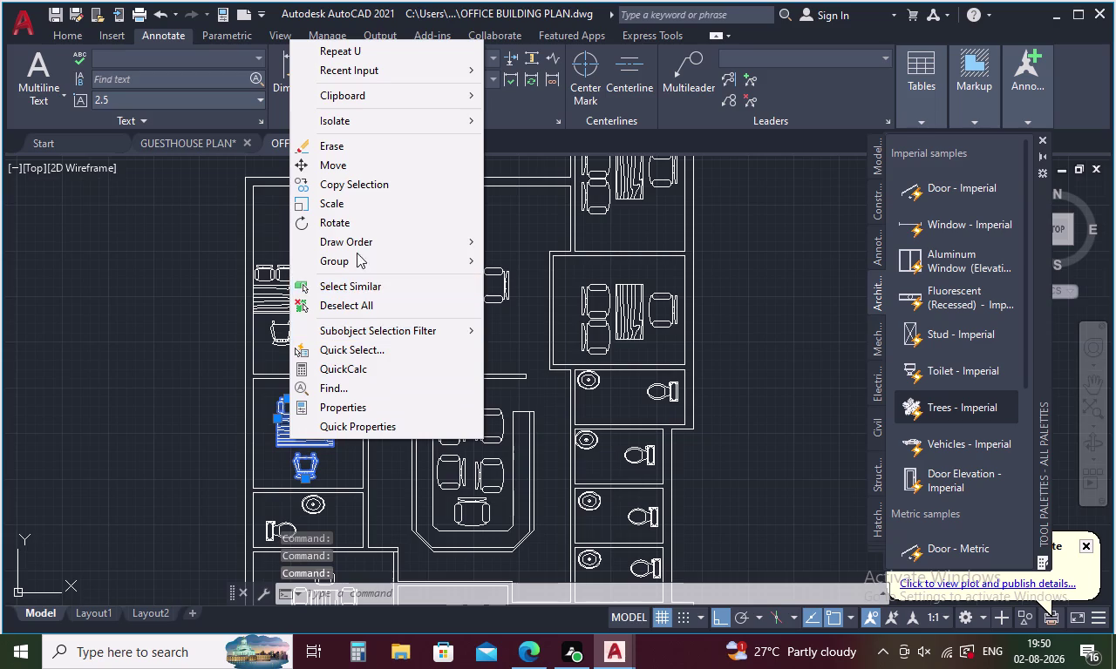
click(361, 223)
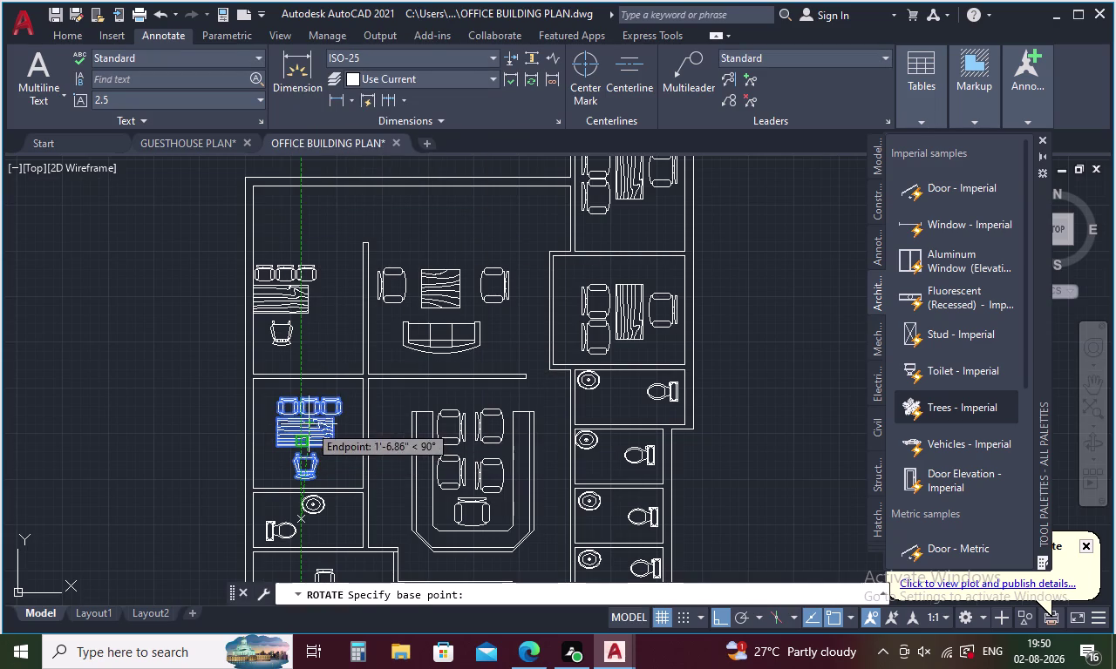
scroll(up, 3)
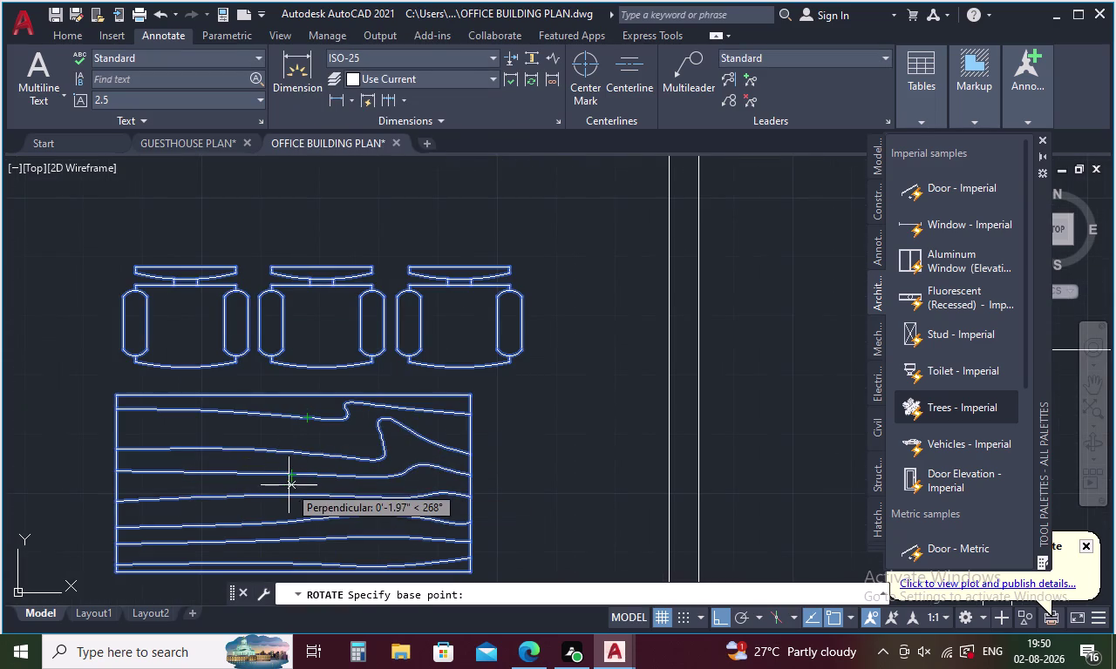
click(289, 486)
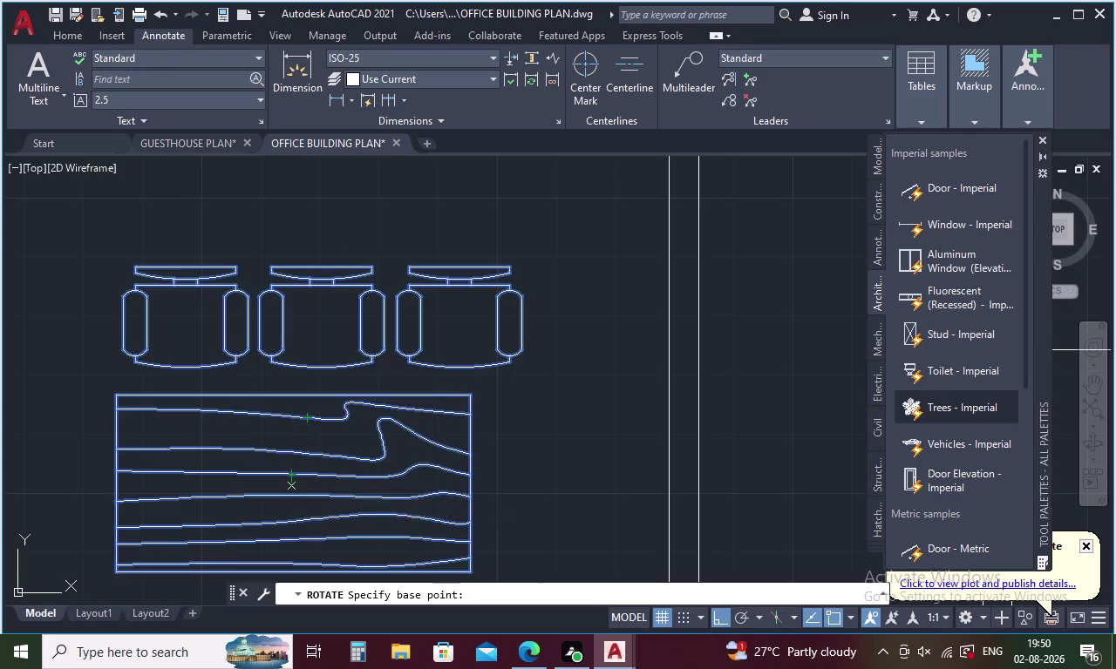
key(F8)
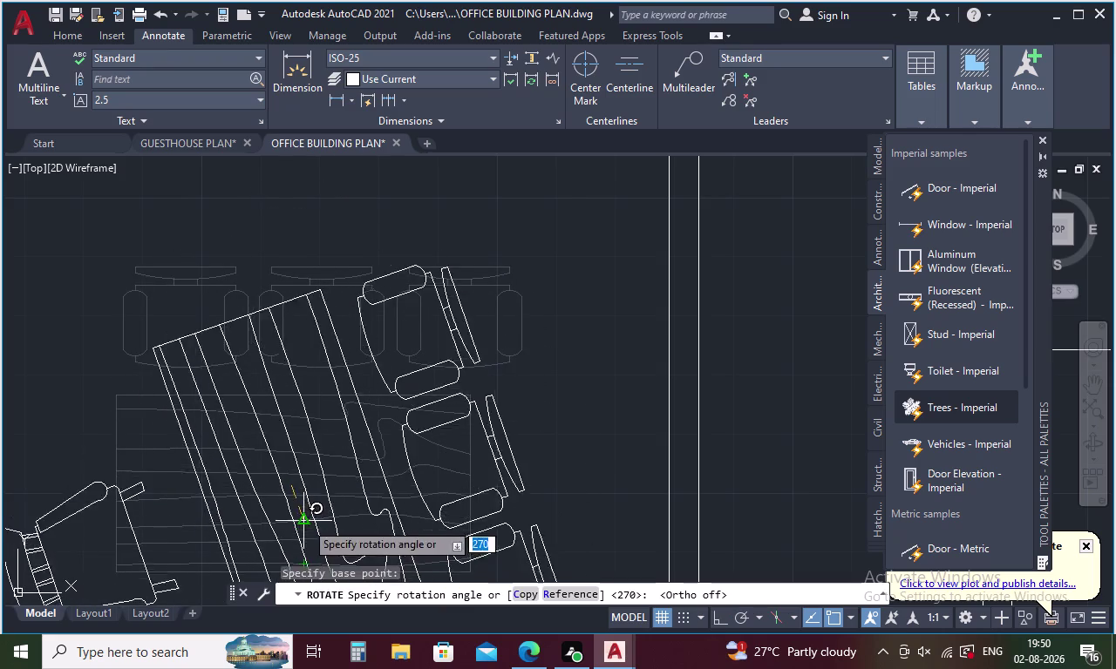
key(F8)
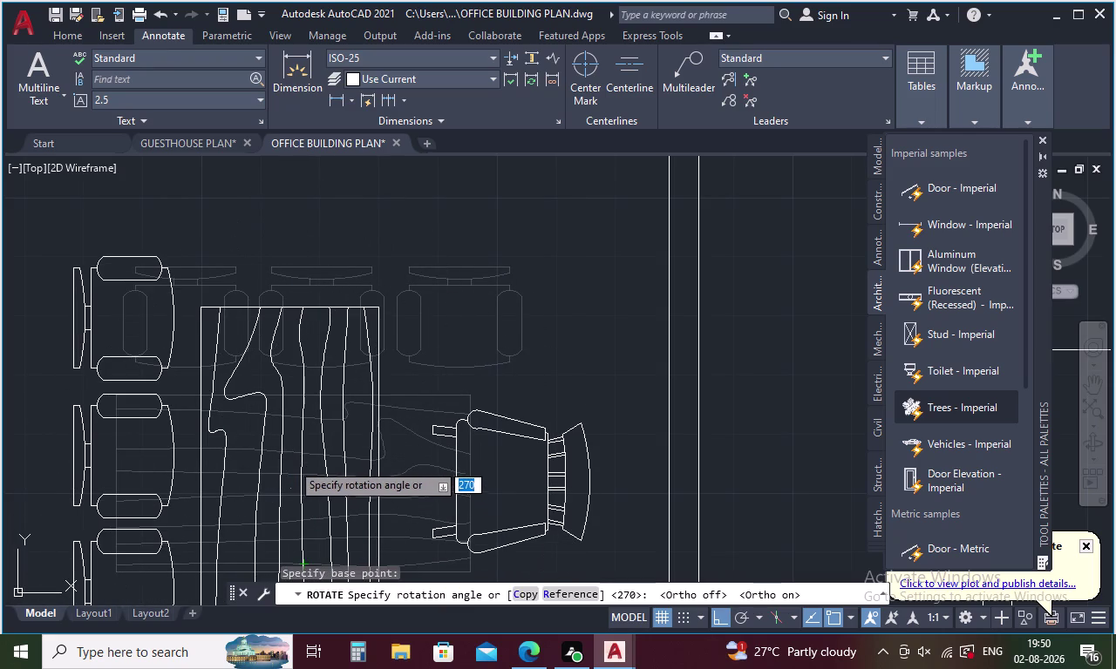
scroll(down, 3)
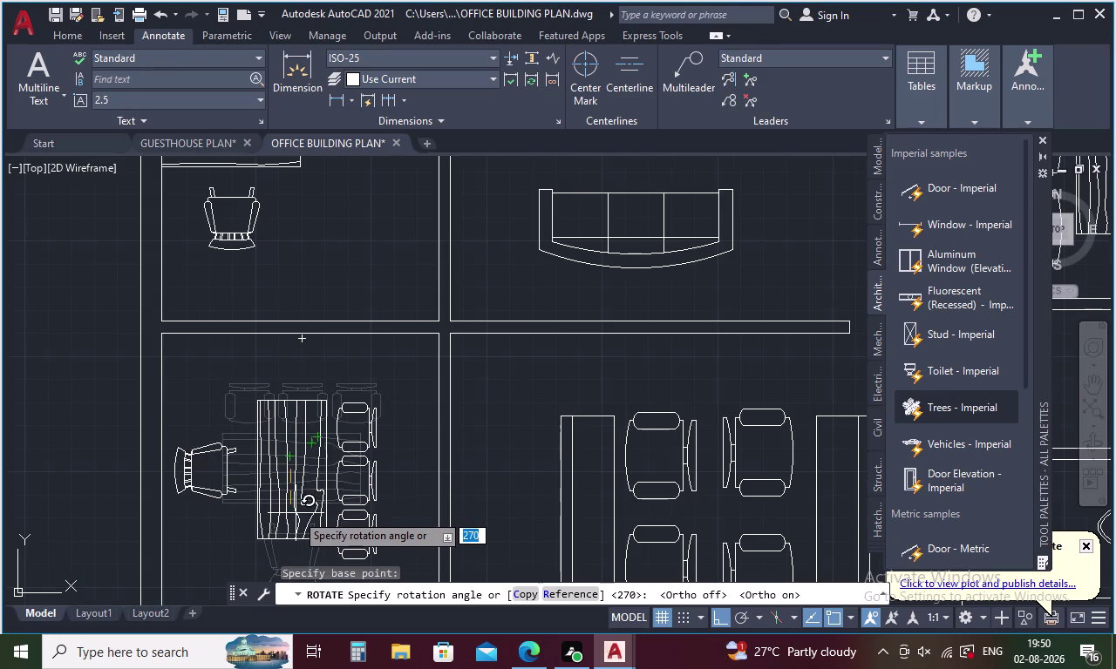
click(296, 513)
scroll(down, 3)
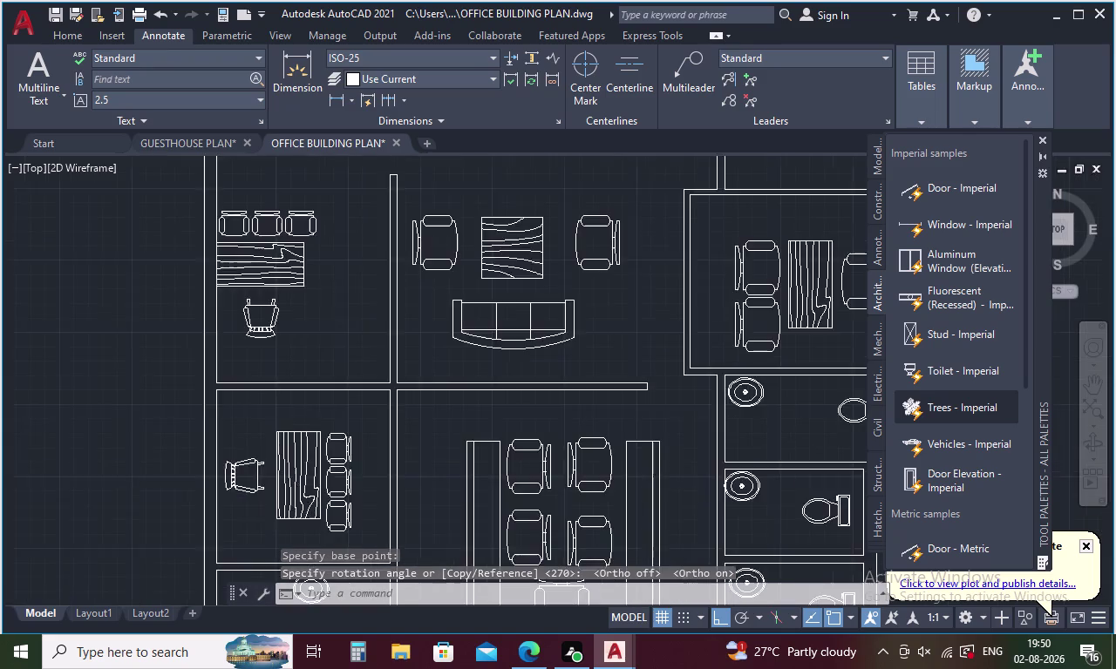
middle_drag(362, 476, 343, 383)
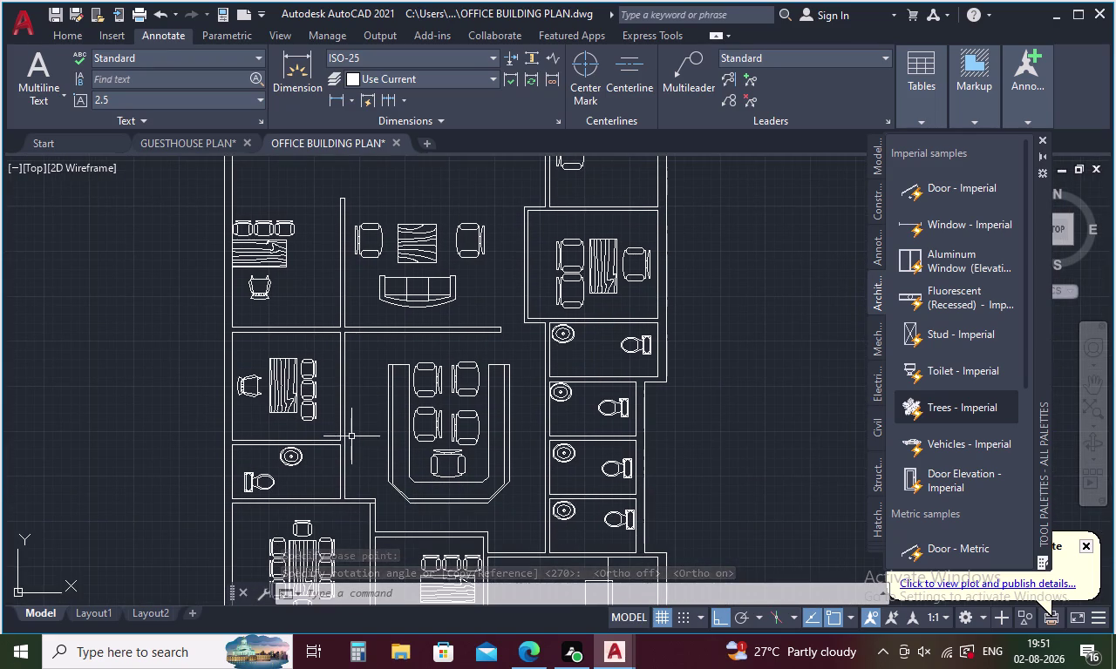
scroll(down, 3)
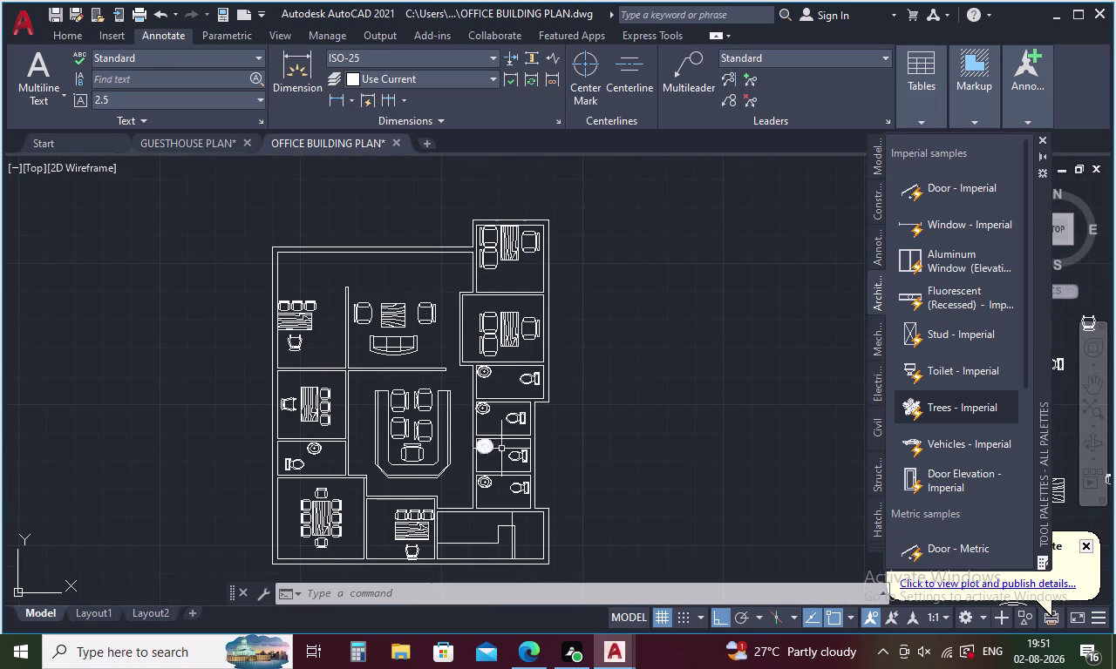
middle_drag(510, 479, 476, 412)
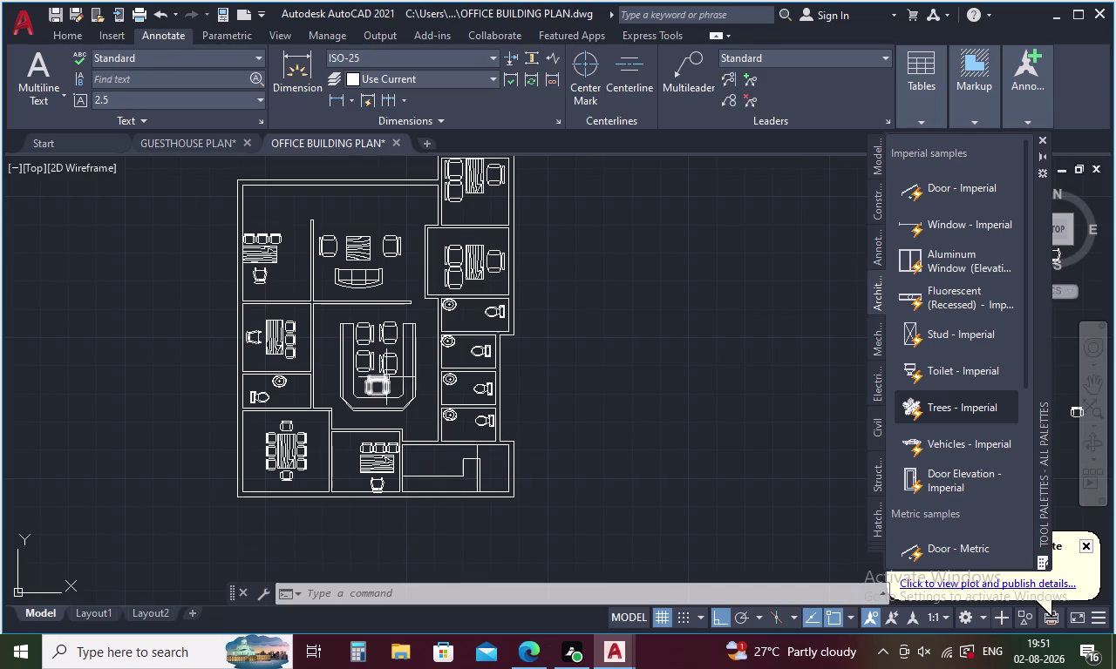
middle_drag(386, 365, 386, 440)
key(Escape)
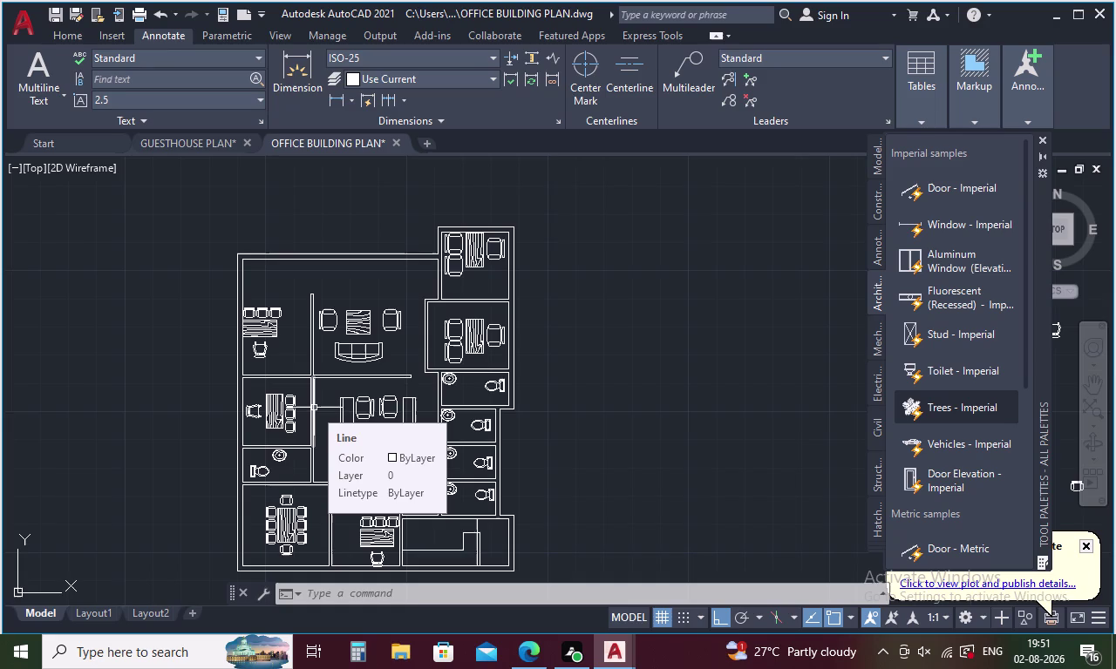
scroll(up, 3)
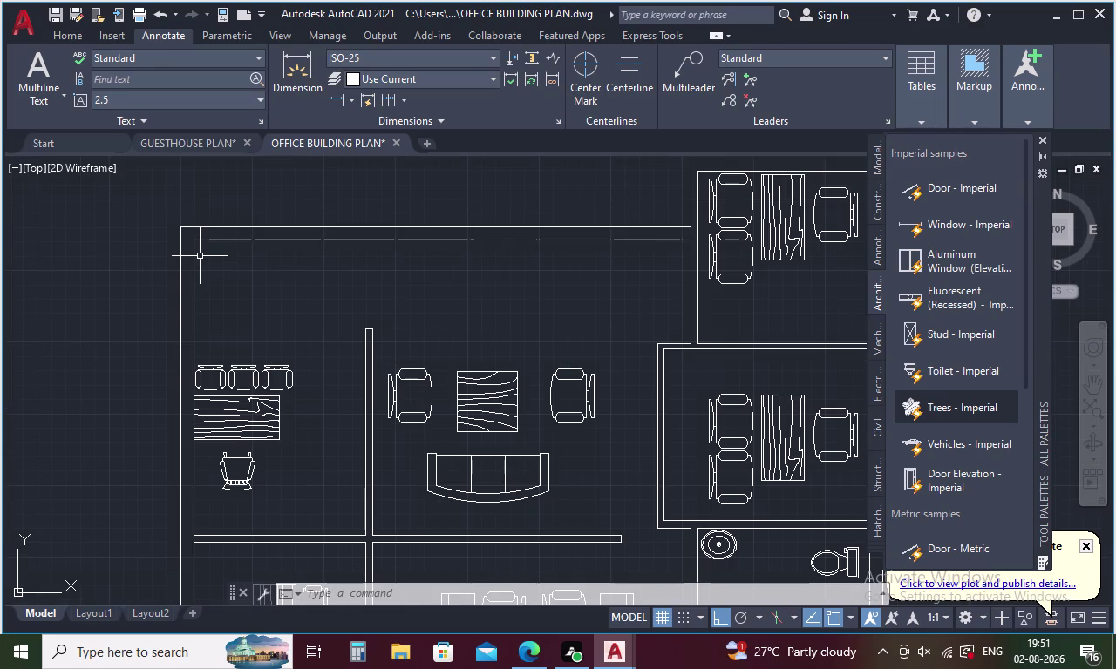
Start a line tracked from the wall's inner corner, then cancel it.
key(l)
key(Return)
key(t)
key(k)
key(Return)
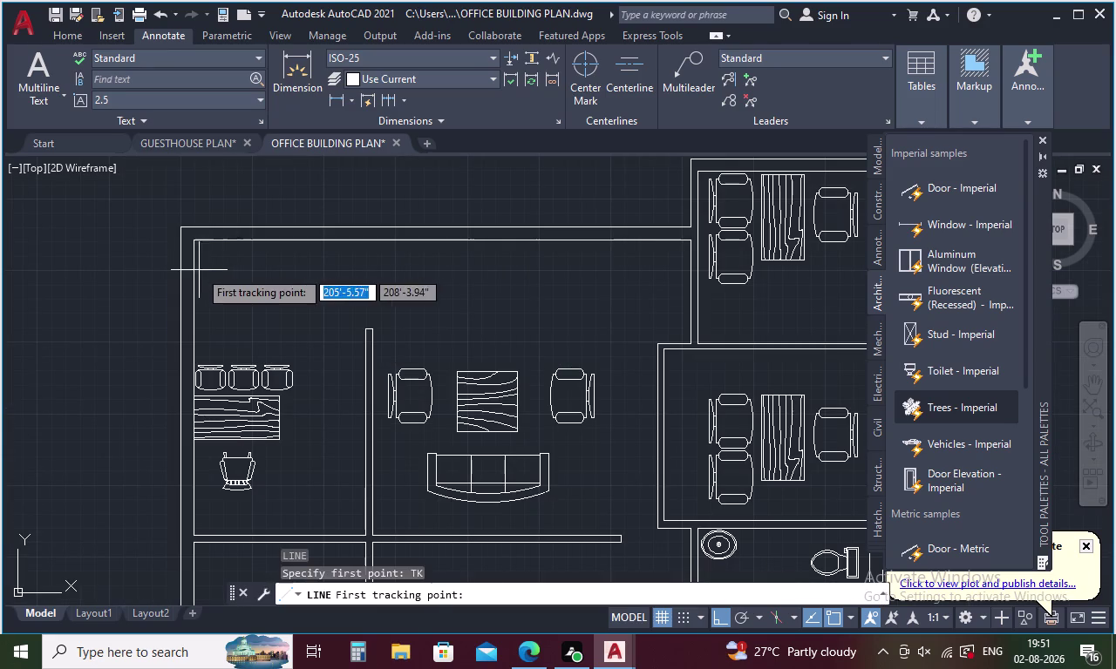
click(196, 244)
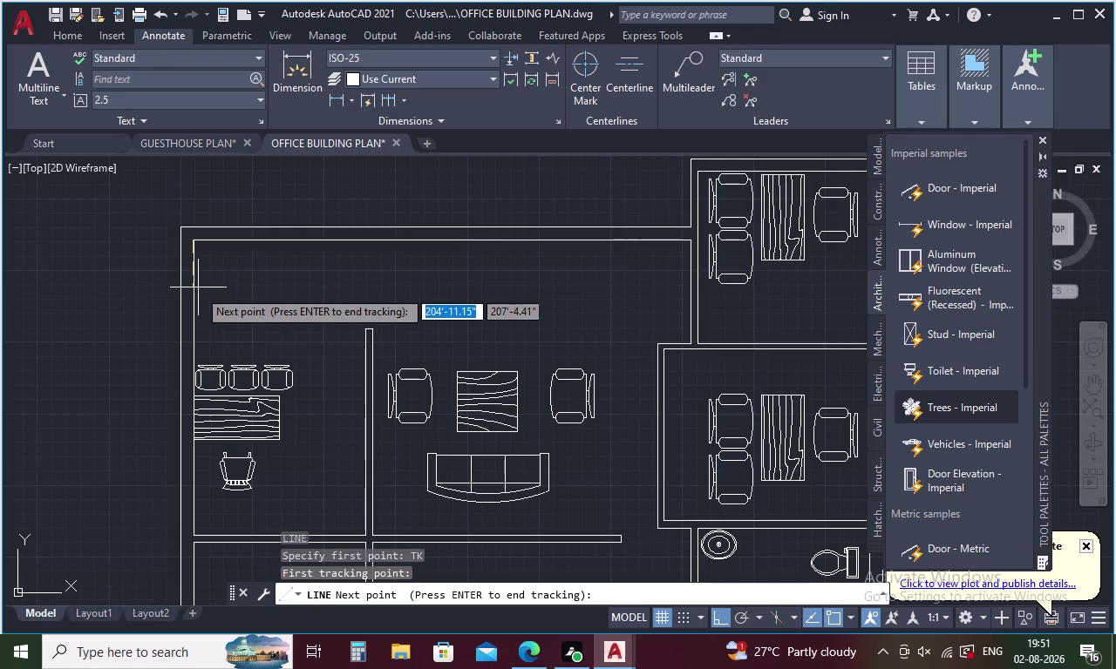
key(5)
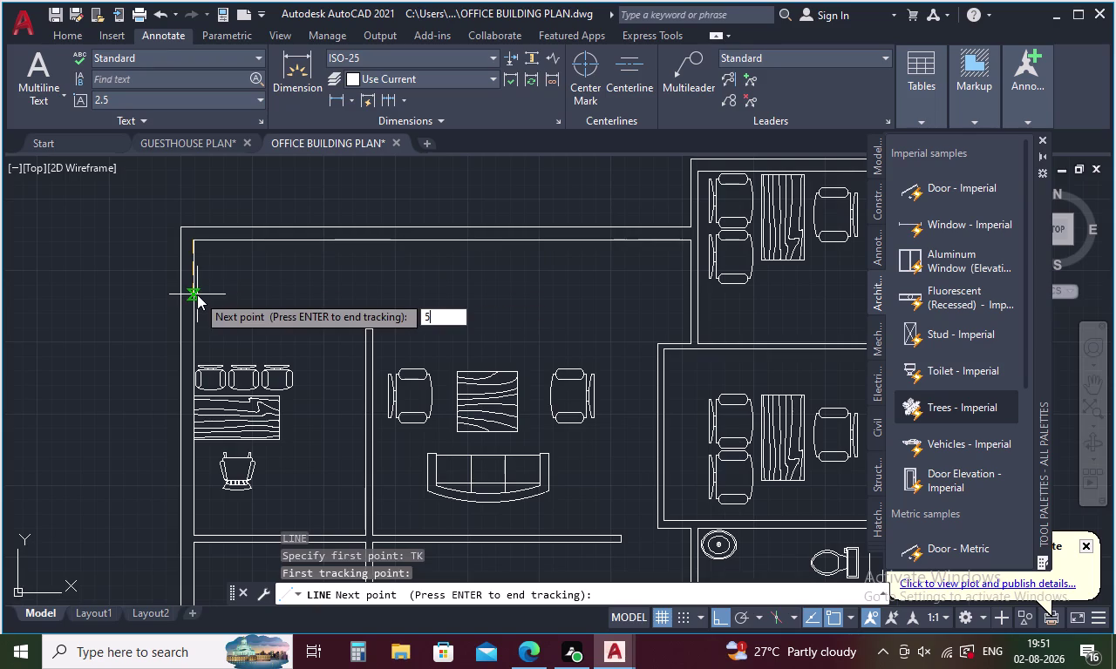
key(F8)
key(Escape)
key(l)
key(Return)
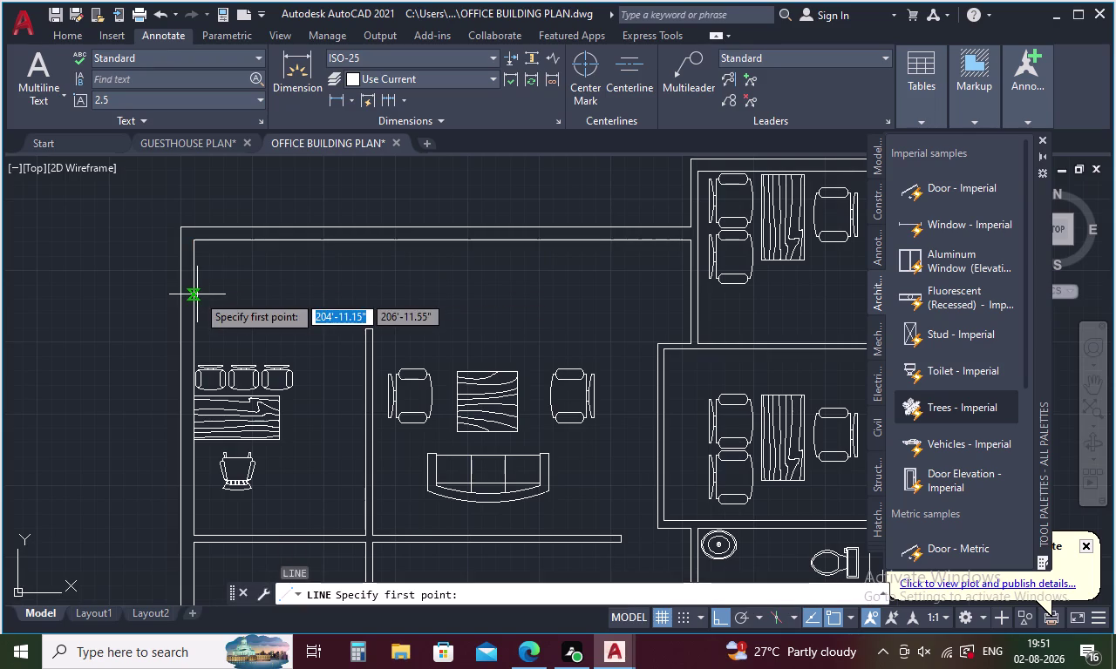
Draw a short line between the walls, tracked 5 units from the inner corner.
key(F8)
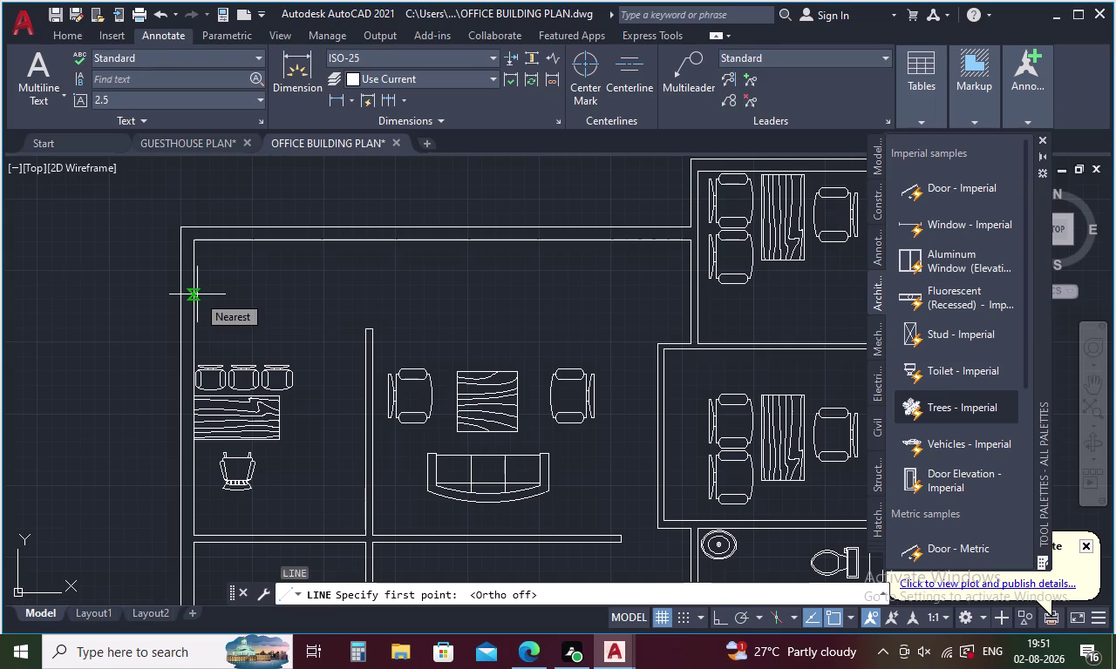
text(TK)
key(Return)
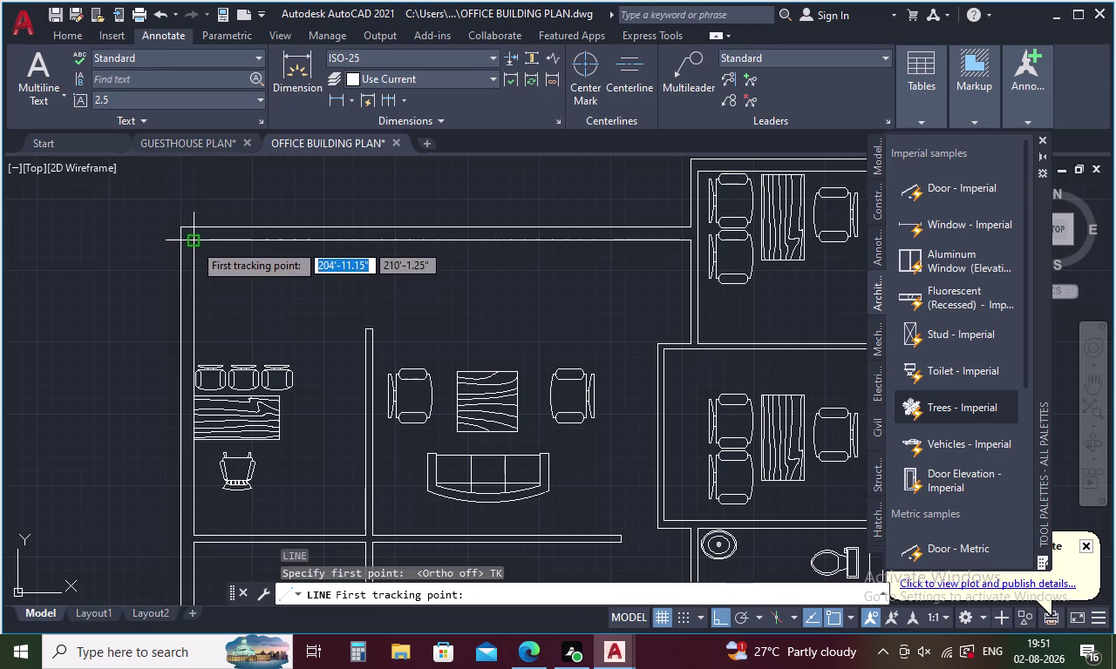
click(193, 243)
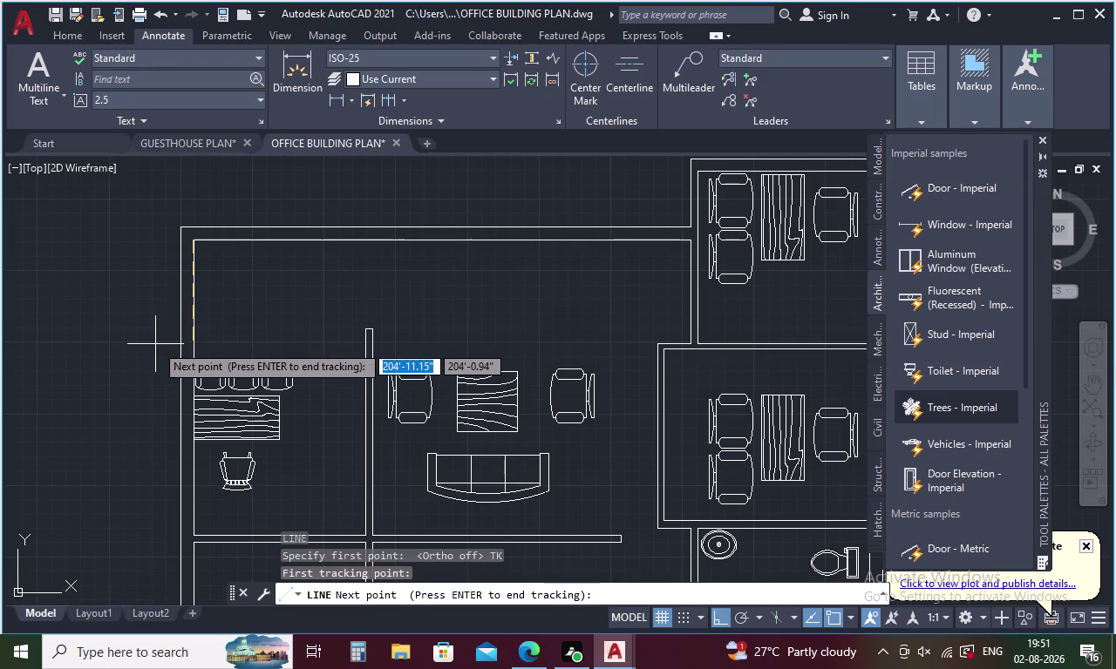
key(5)
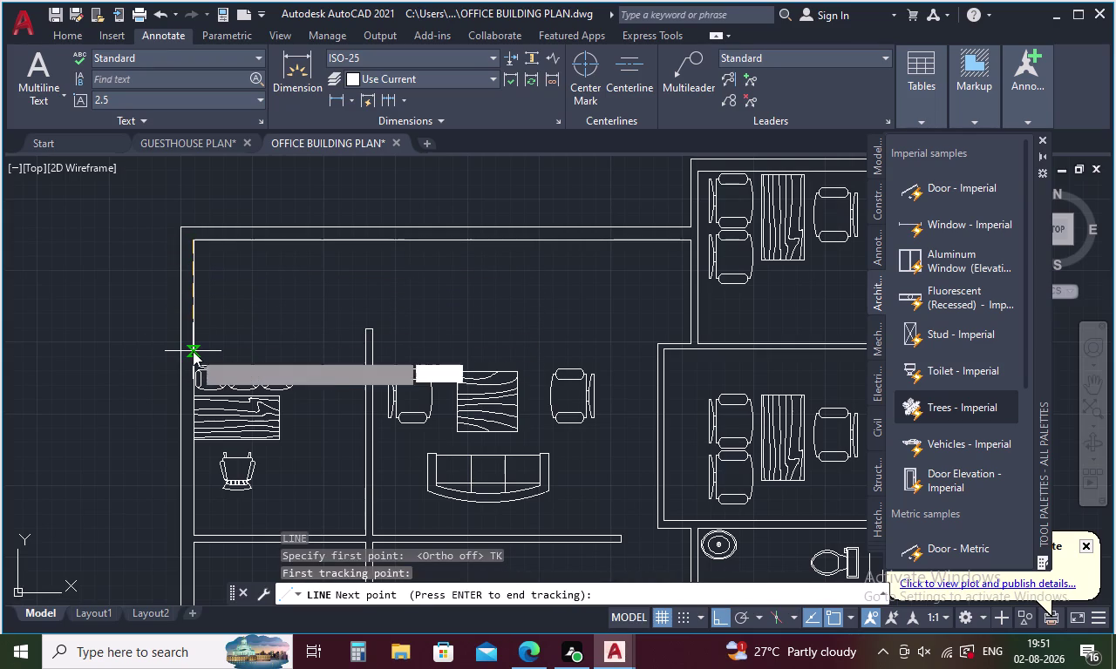
key(Return)
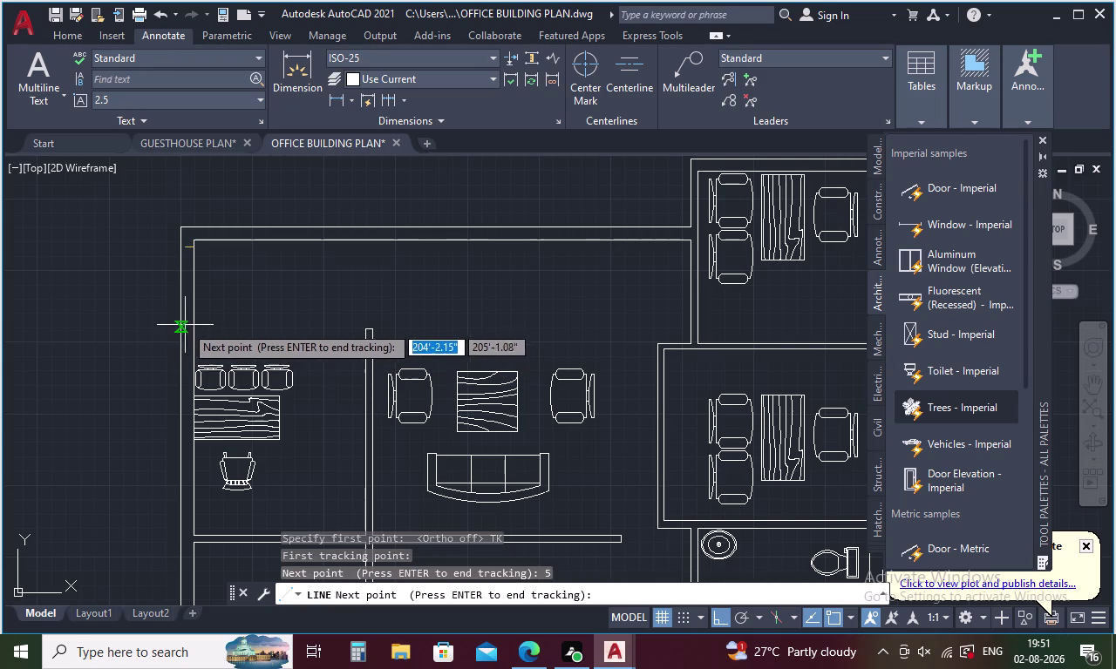
key(Return)
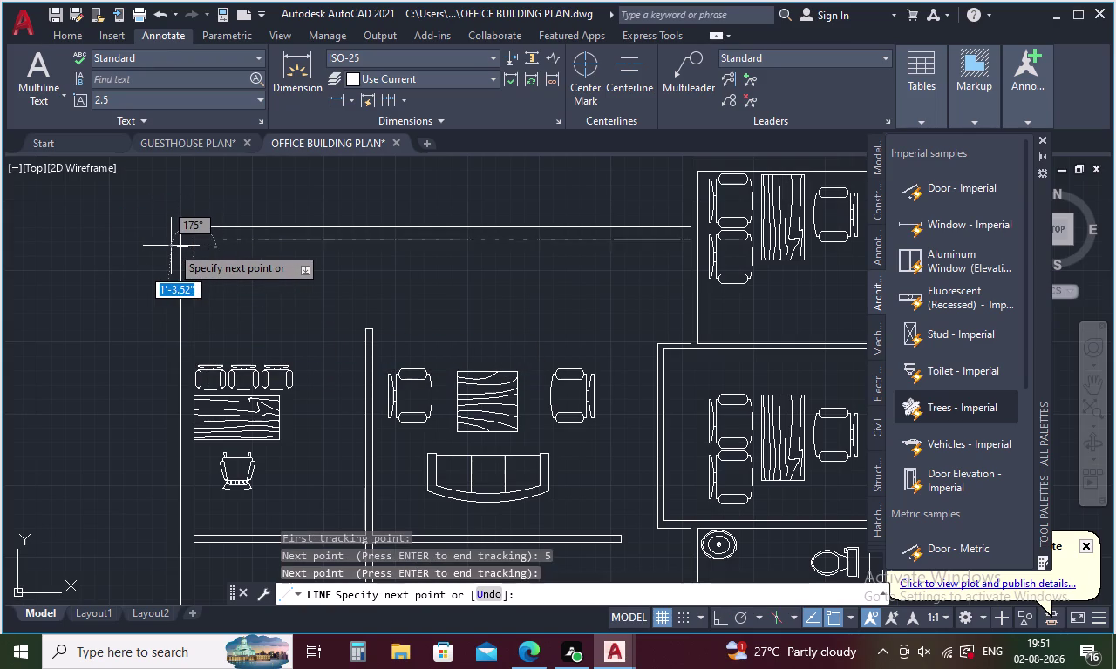
key(F8)
scroll(up, 3)
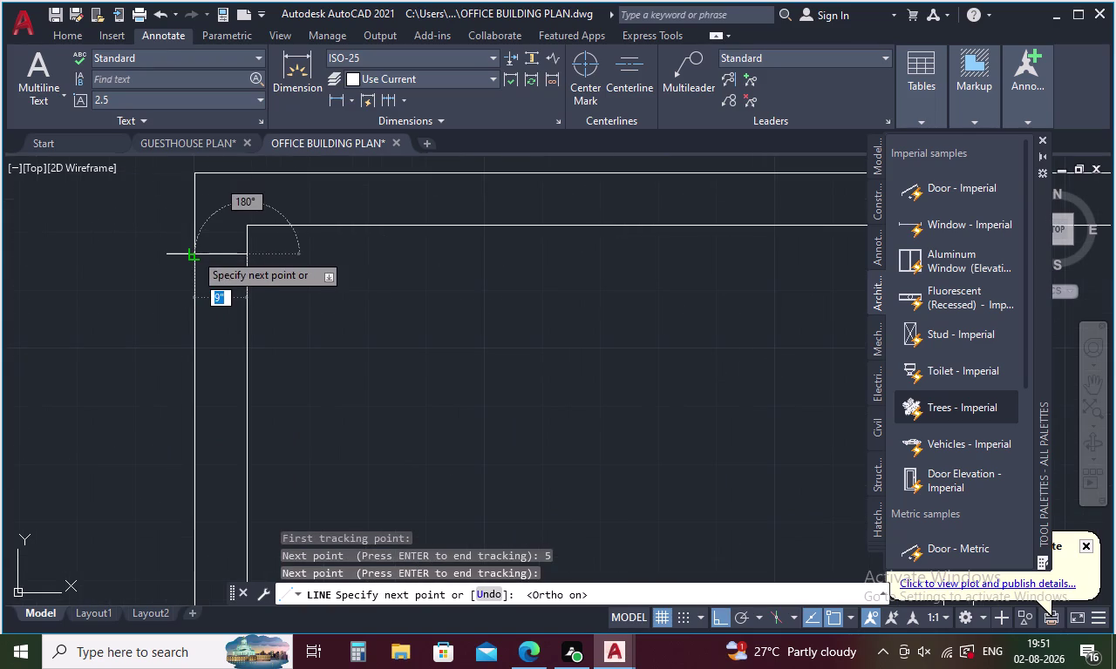
click(195, 255)
key(Escape)
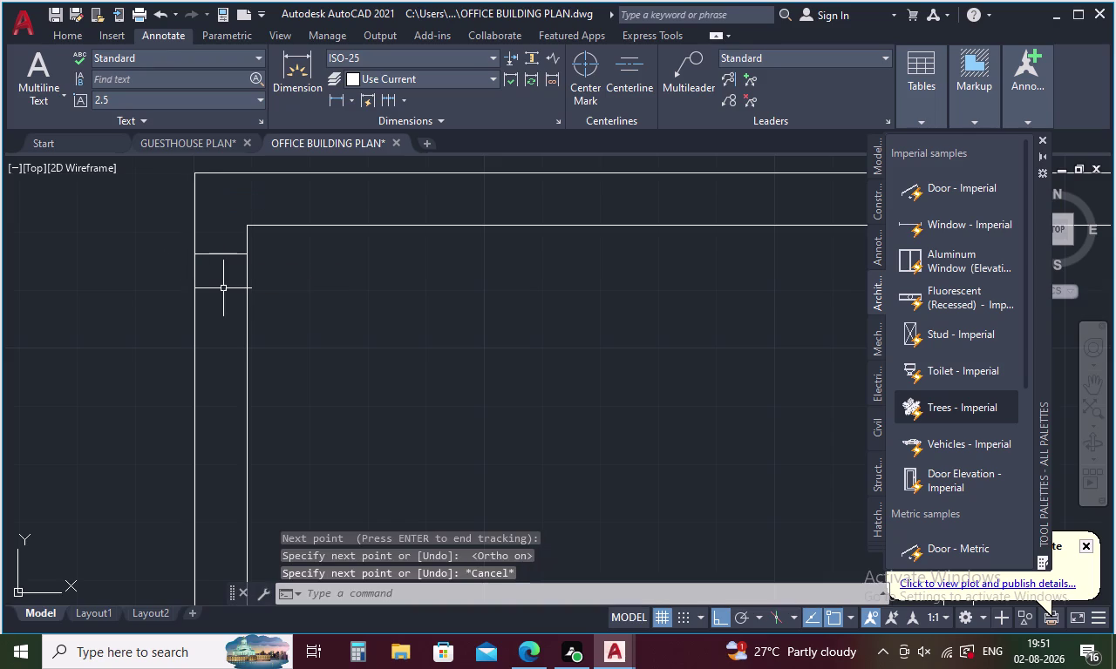
Draw a 3'6" horizontal line starting from the inner wall.
key(l)
key(Return)
click(250, 258)
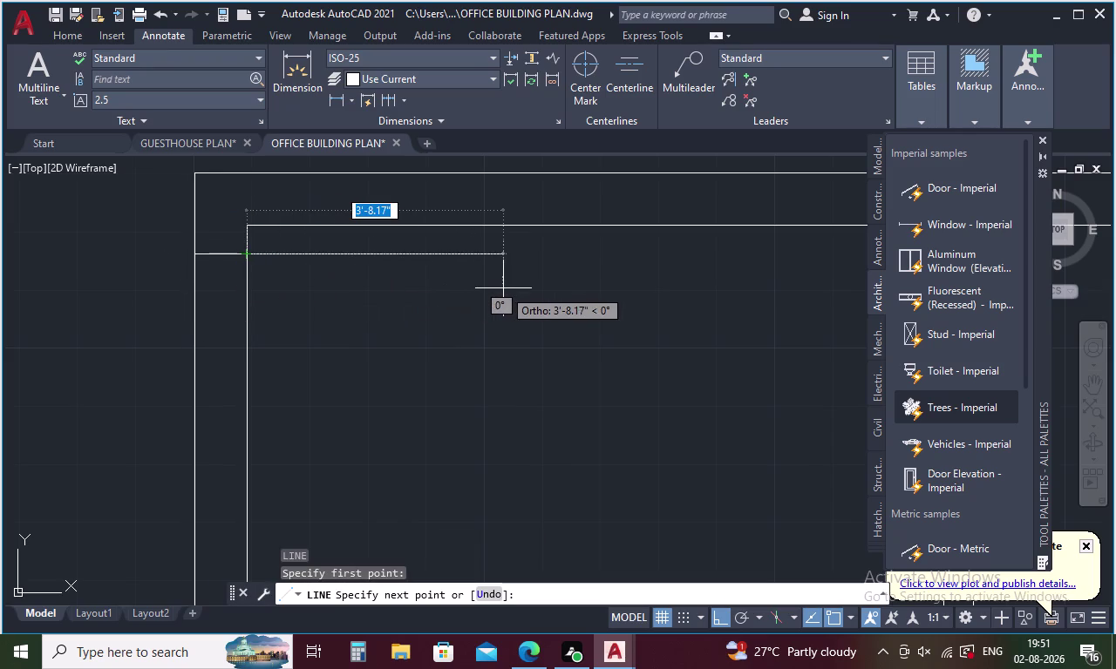
key(3)
key(apostrophe)
text(6)
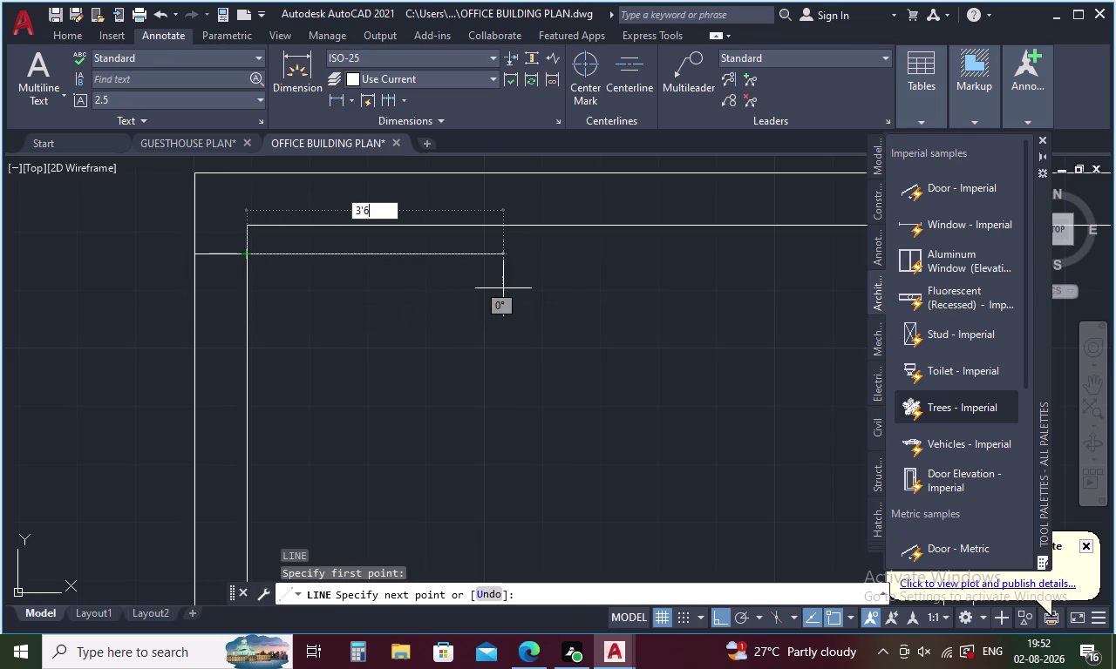
text(")
key(Return)
key(Escape)
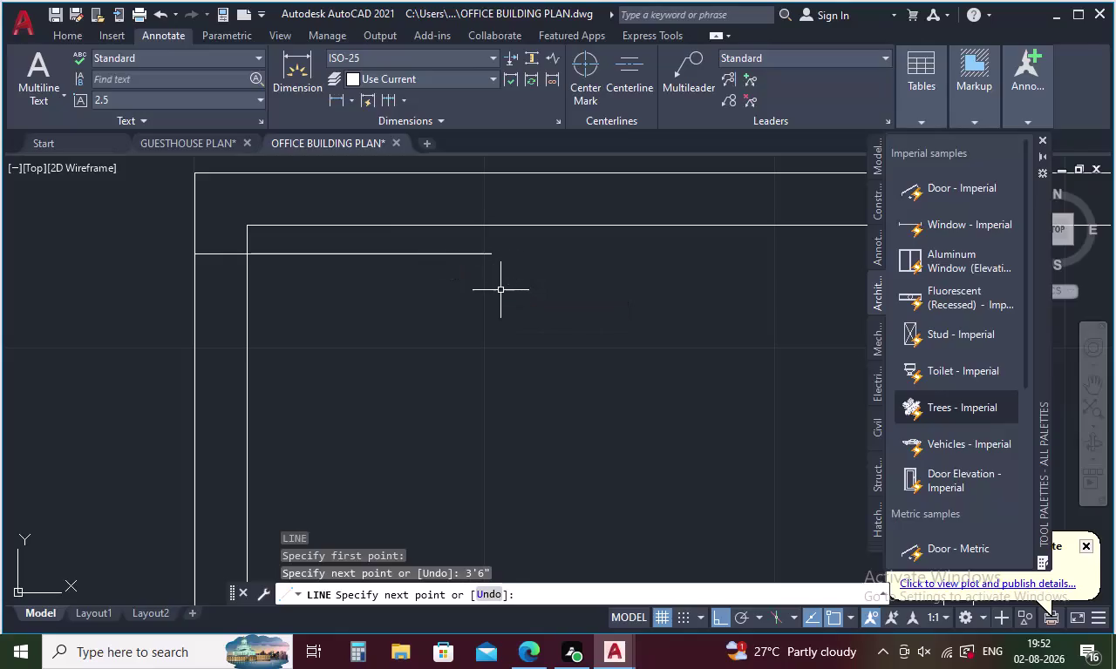
Offset the new door line 1" to make a parallel twin just below.
key(o)
key(1)
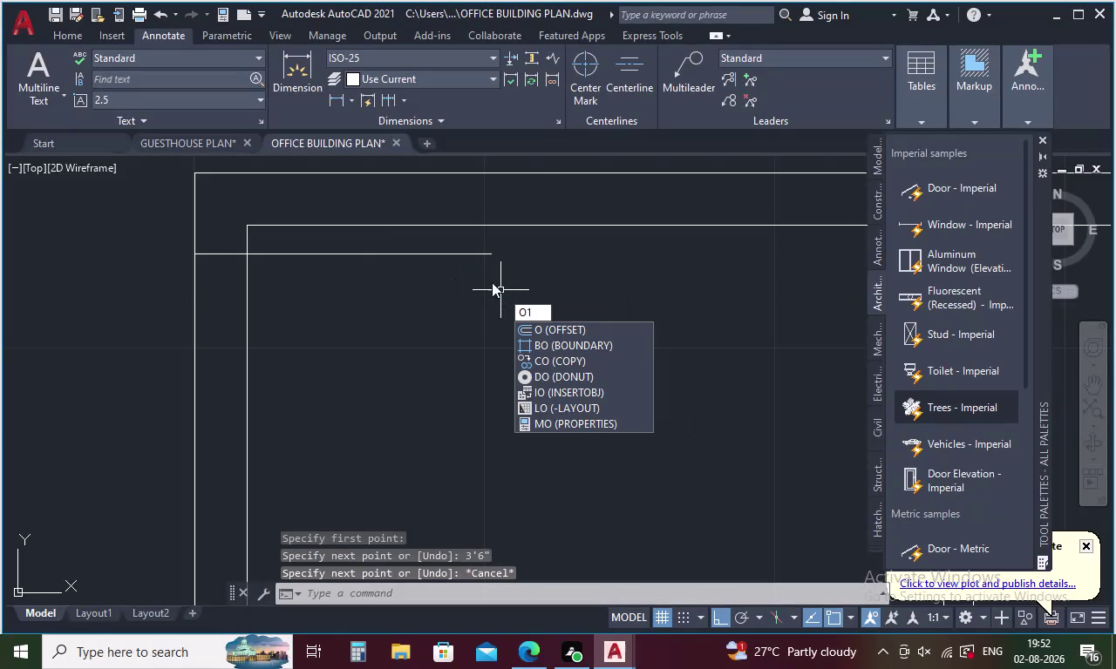
key(BackSpace)
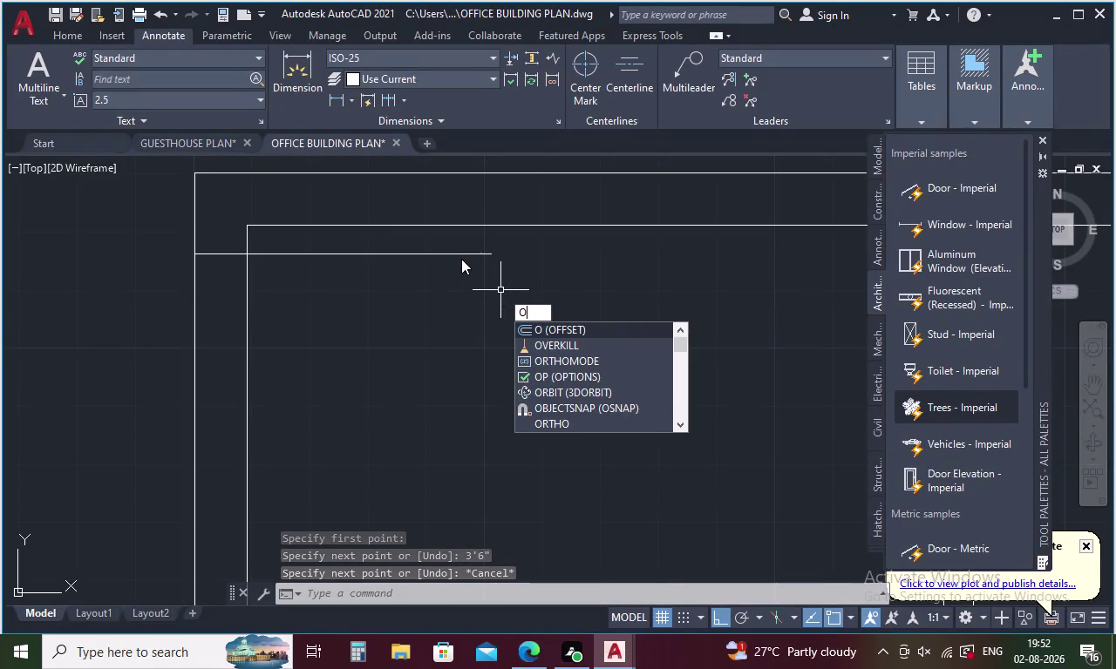
key(Return)
key(1)
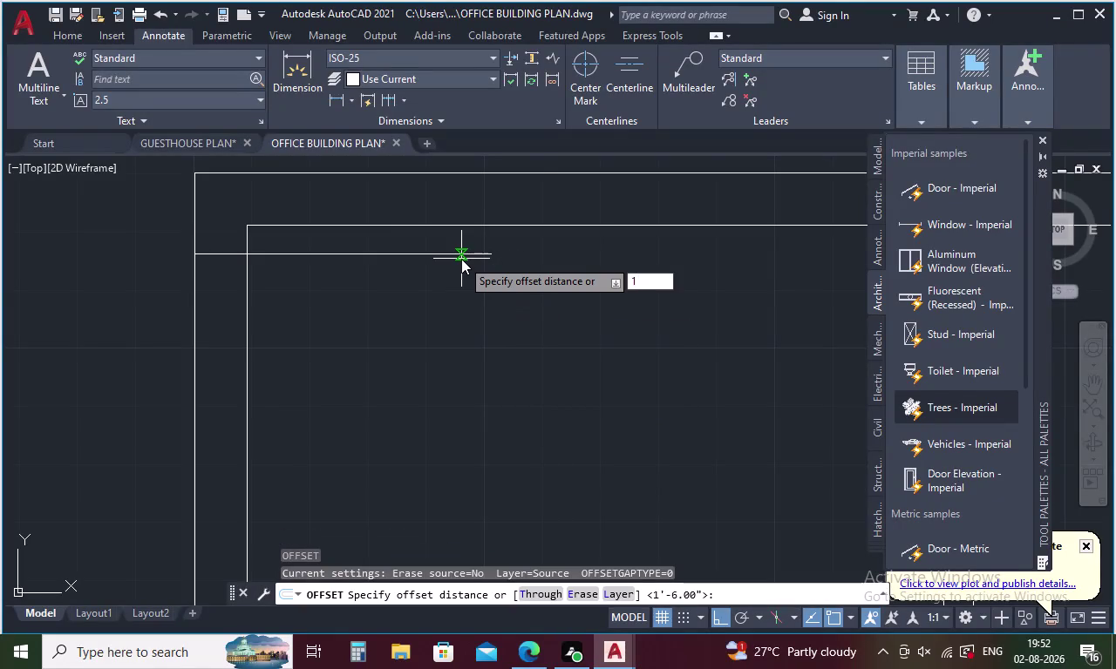
key(Return)
click(450, 254)
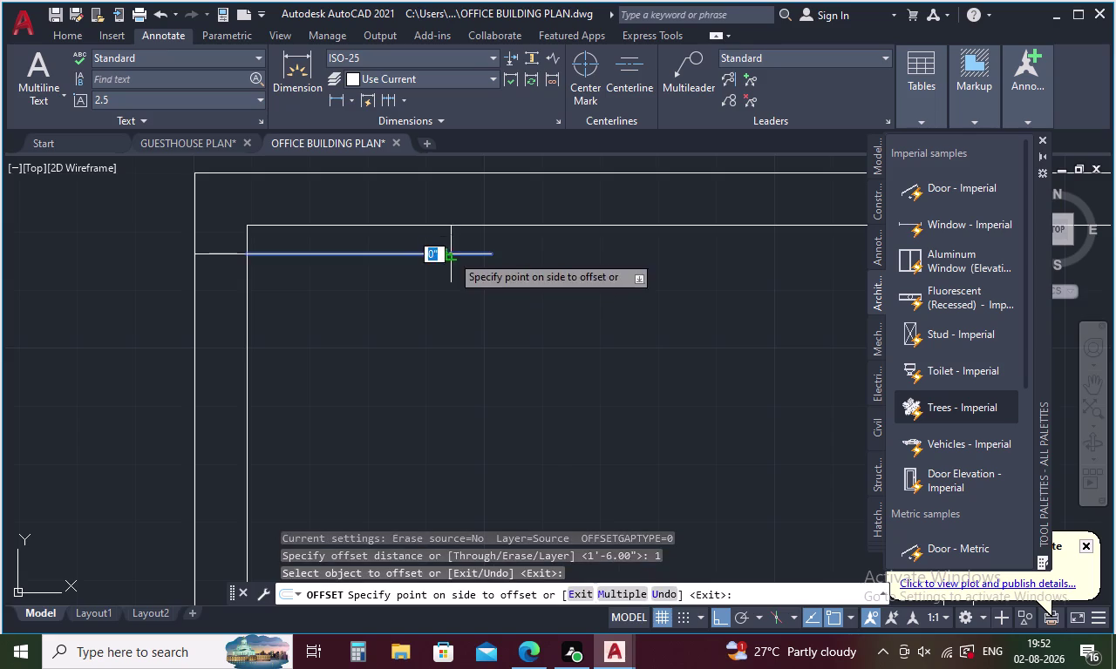
click(451, 285)
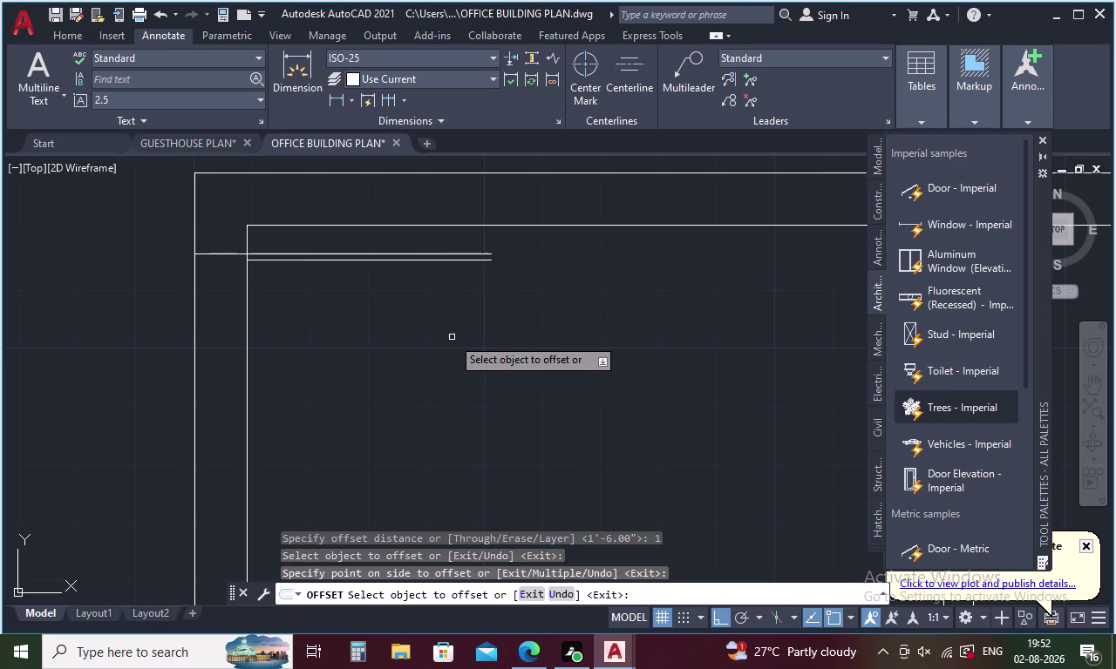
scroll(down, 3)
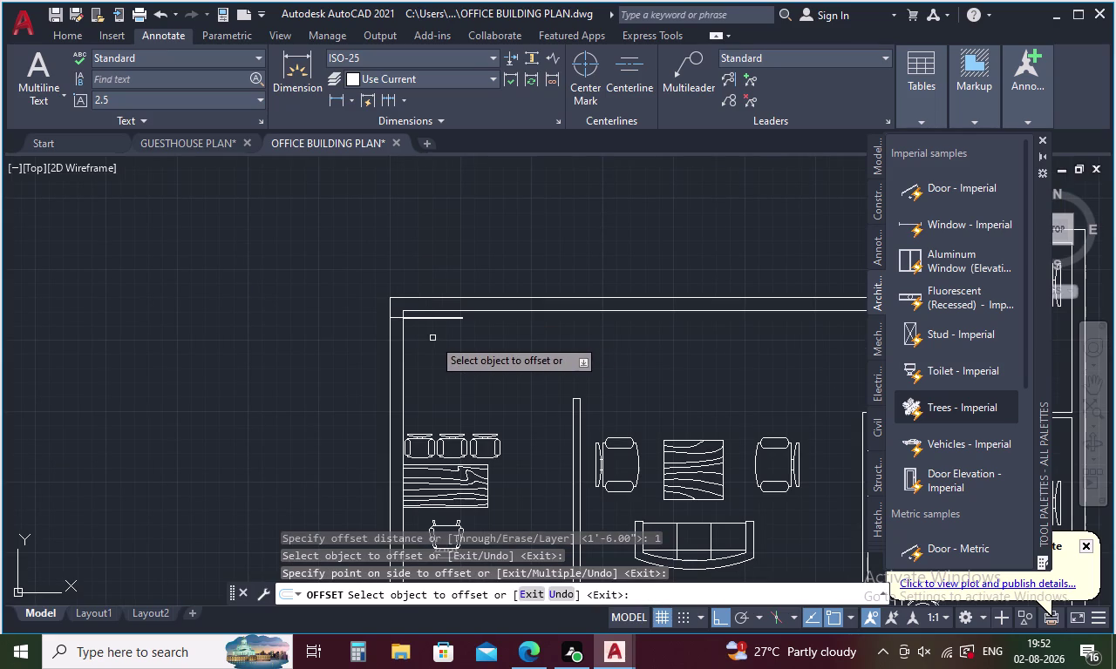
key(space)
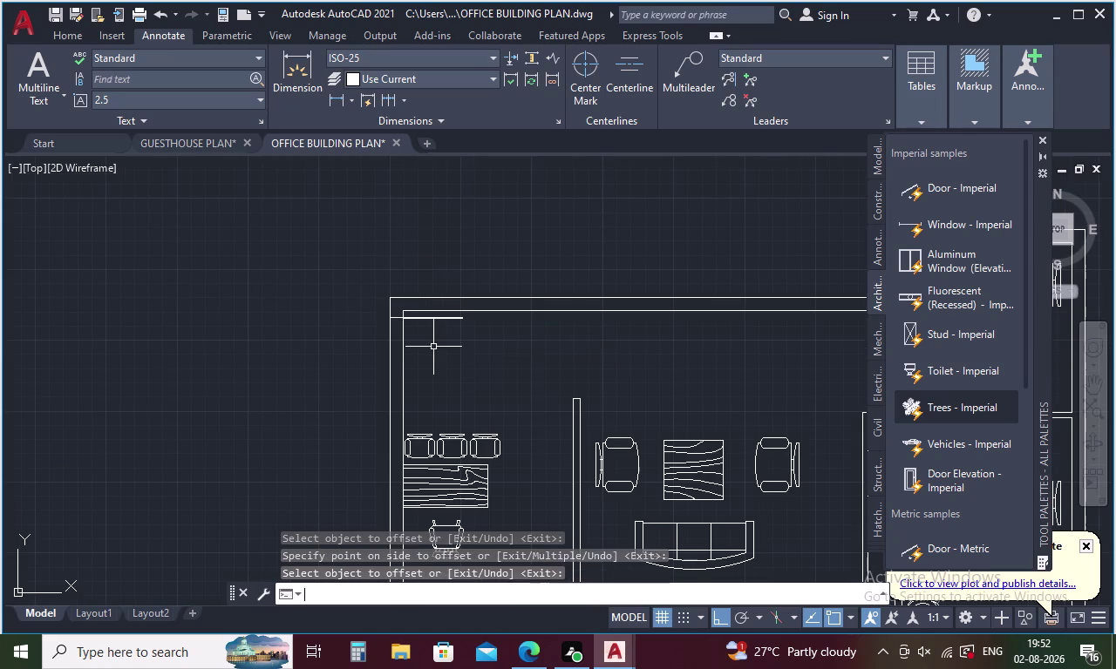
Offset the short wall line 2'6" lower, undoing one wrong copy first.
key(space)
key(2)
text(')
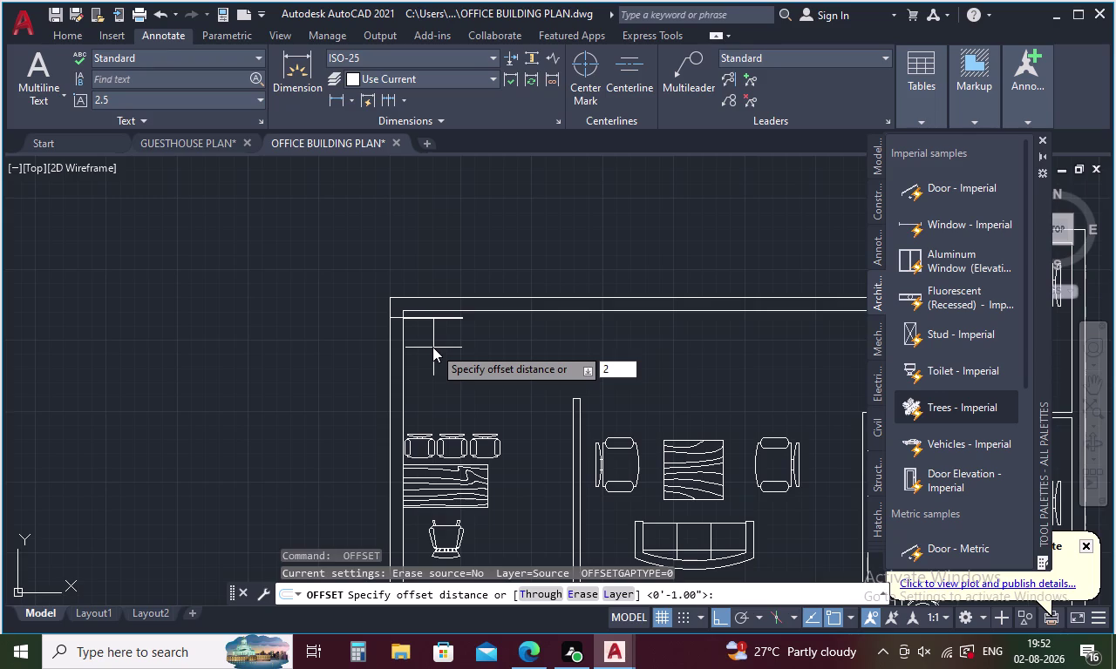
text(6")
key(Return)
scroll(up, 3)
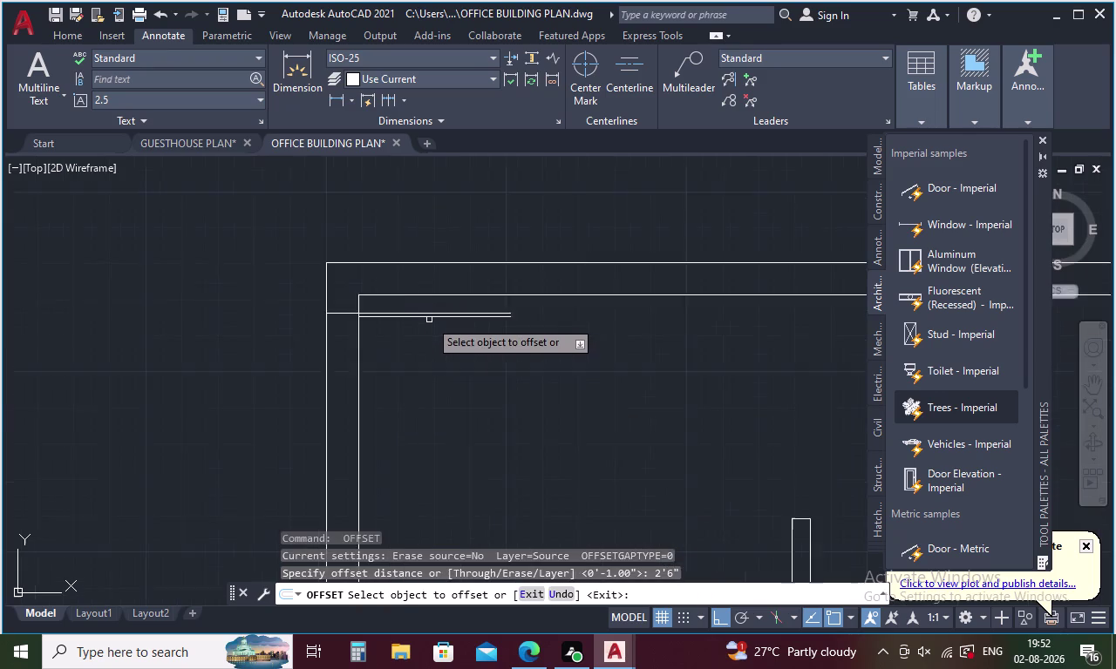
click(430, 314)
click(430, 367)
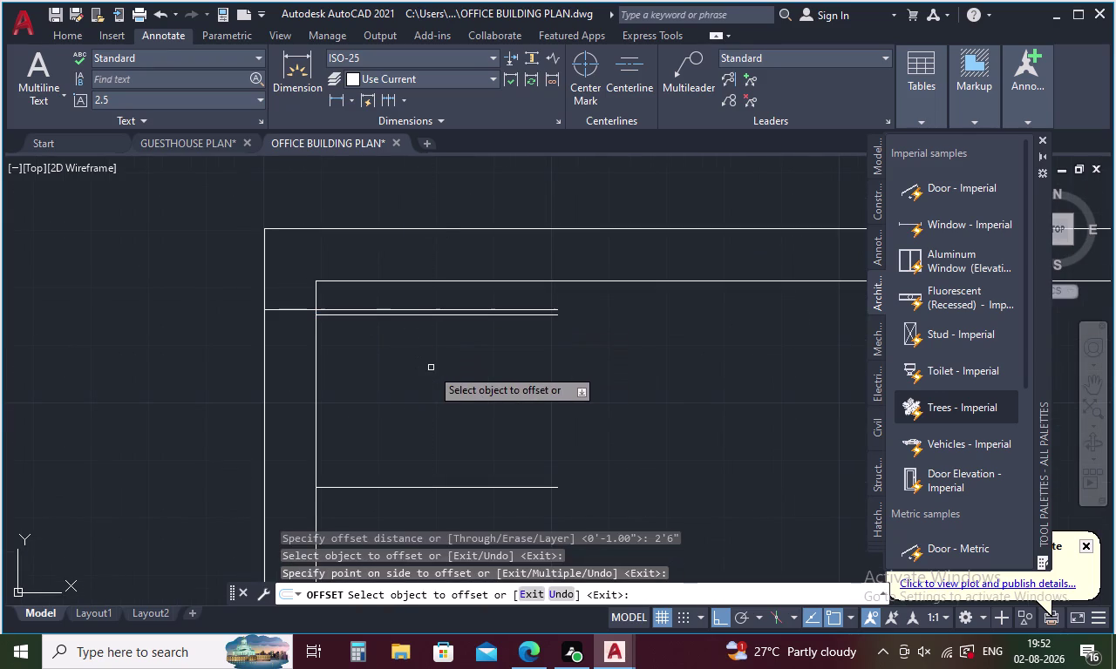
key(ctrl+z)
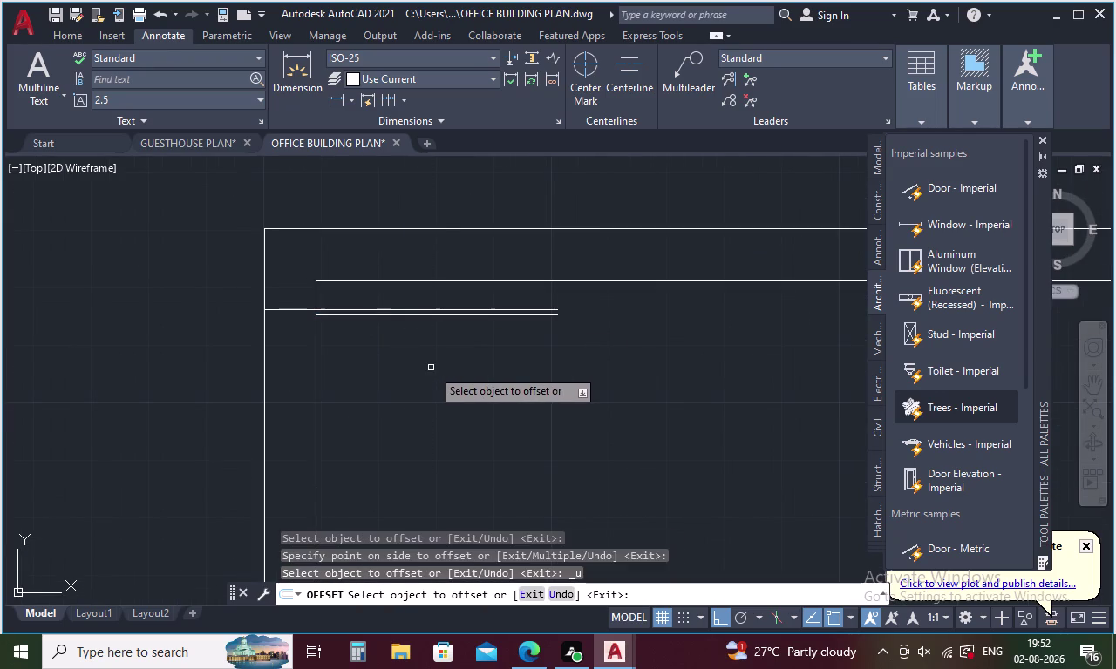
click(295, 311)
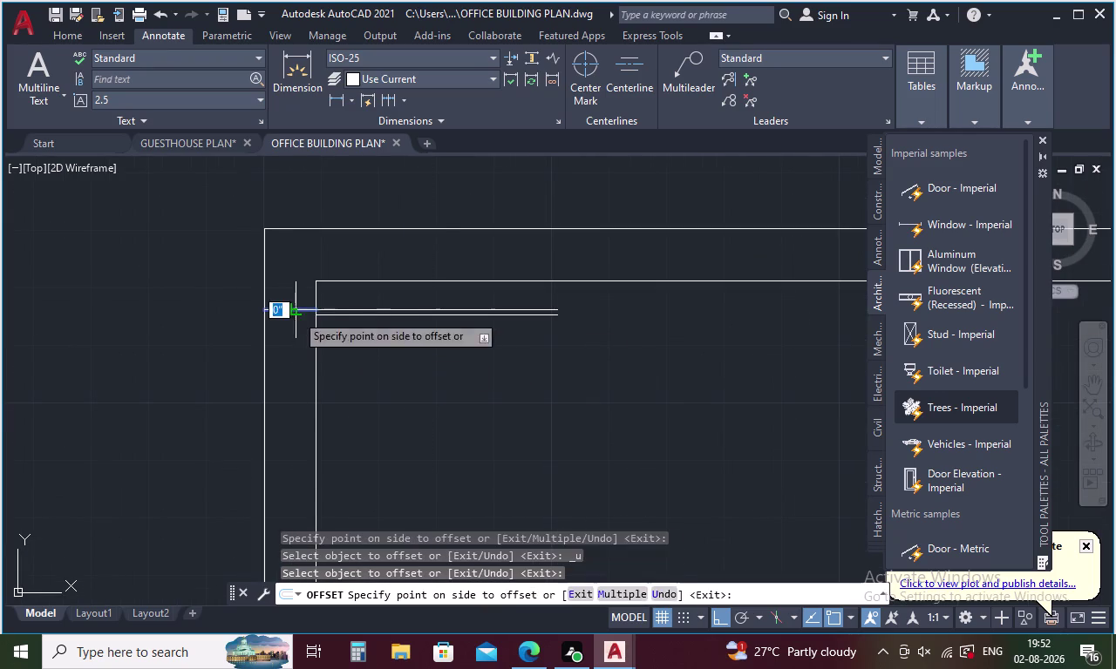
click(287, 371)
Exit the offset and cancel an unwanted line started at the lower cut line.
key(Escape)
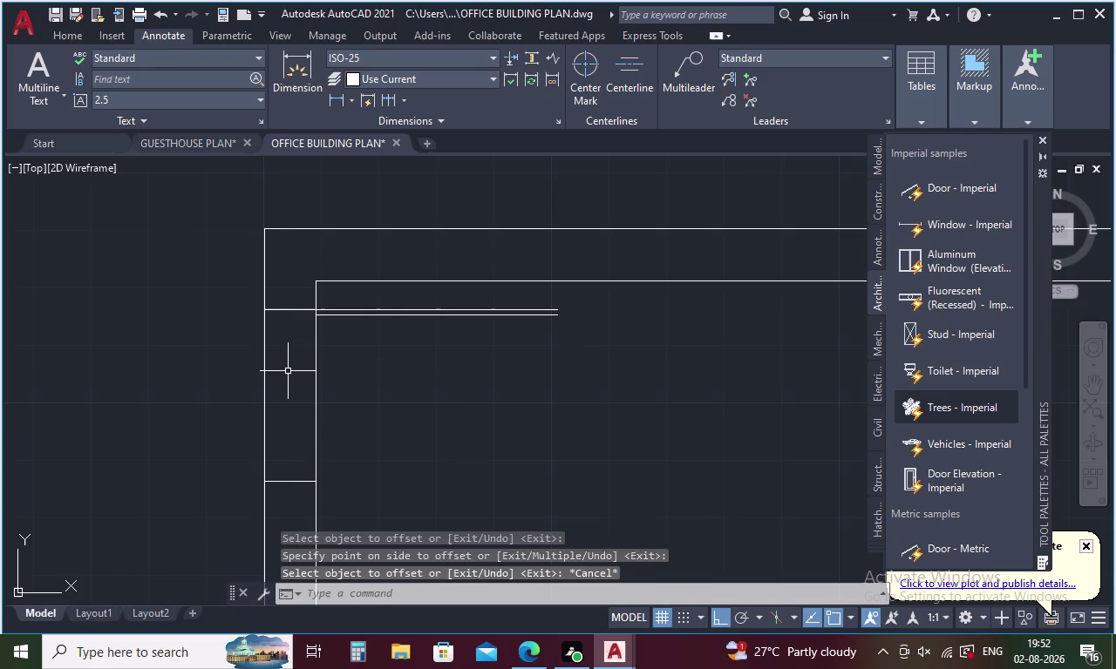
key(l)
key(Return)
click(314, 482)
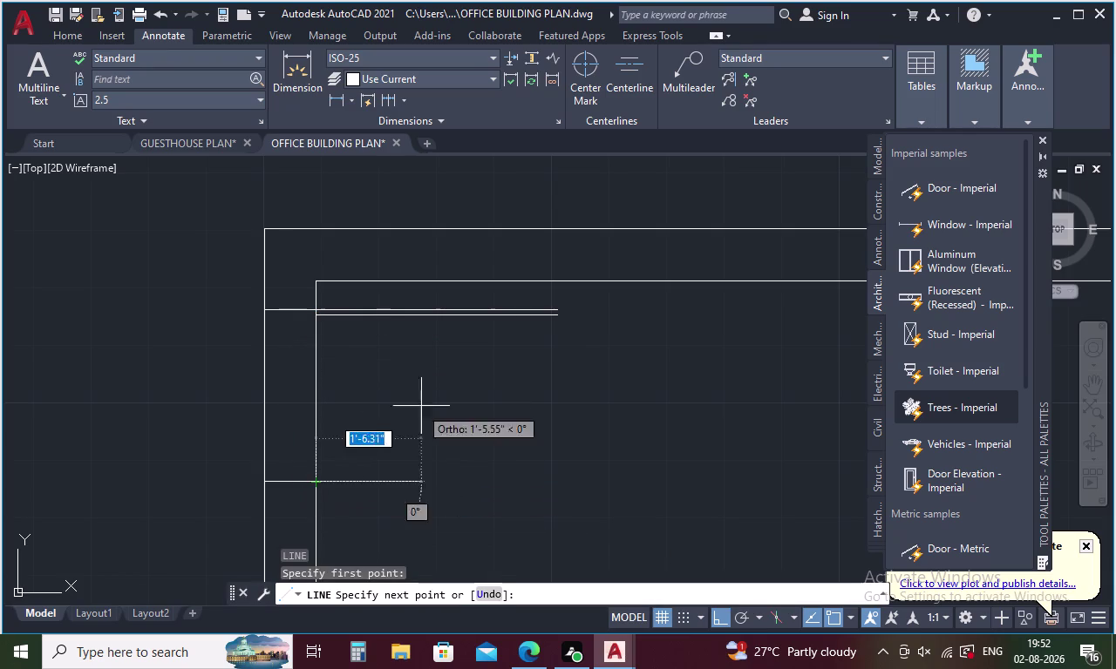
key(Escape)
Draw the door swing arc from the lower cut line to the door leaf's tip.
text(A)
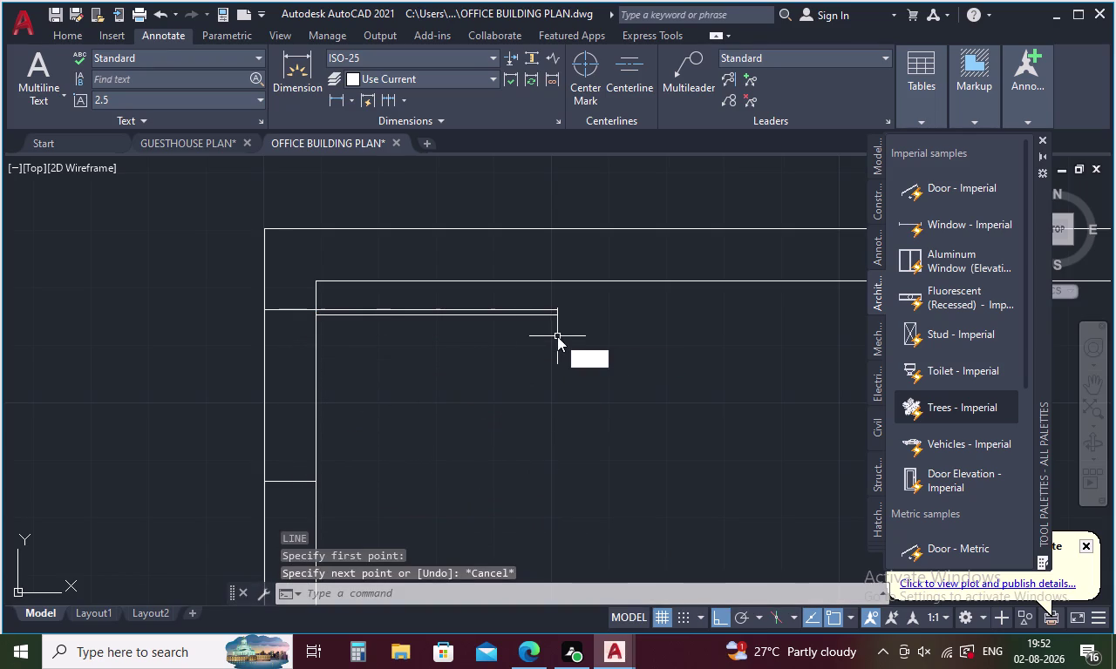
key(space)
click(312, 486)
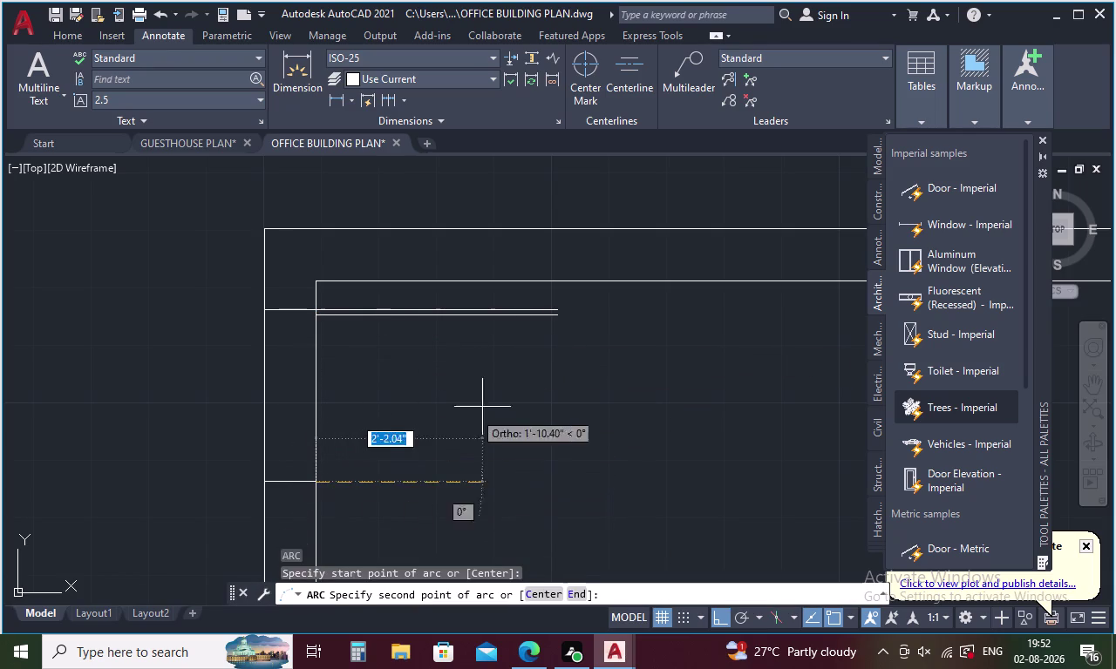
click(558, 320)
scroll(up, 3)
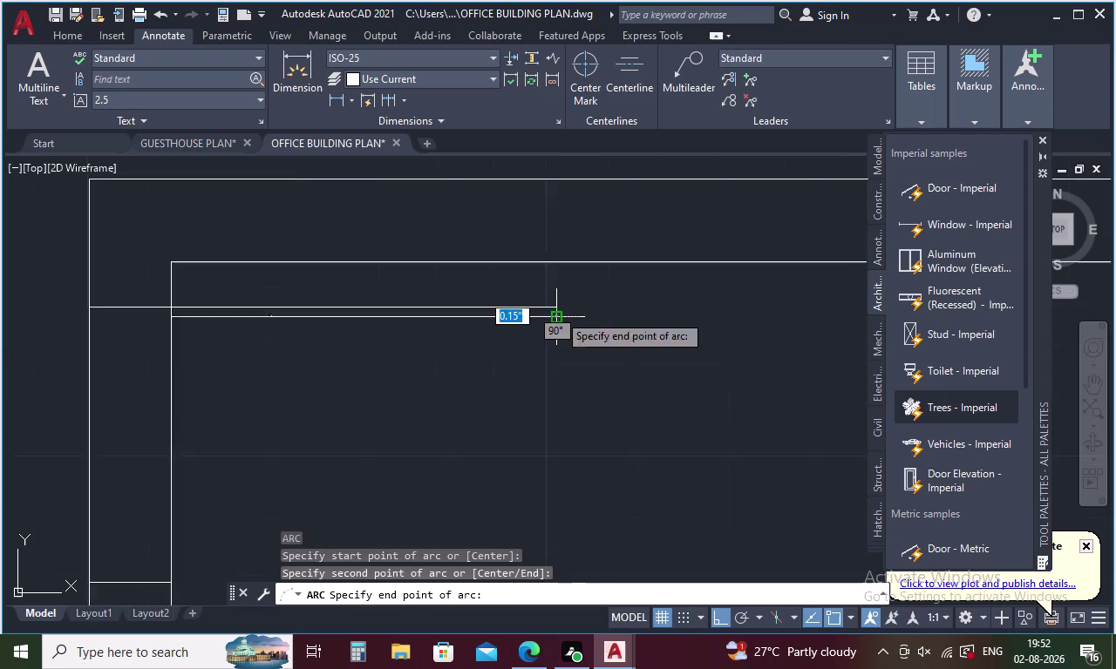
click(555, 301)
key(Escape)
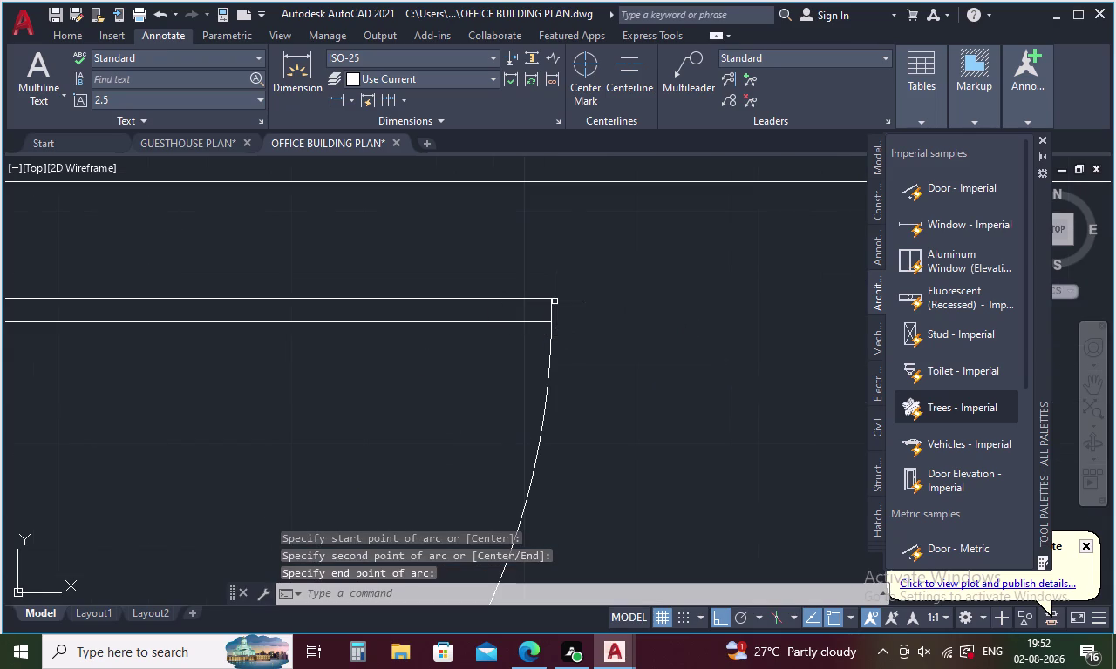
Zoom and pan across the floor plan to view more of it.
scroll(down, 3)
scroll(down, 3)
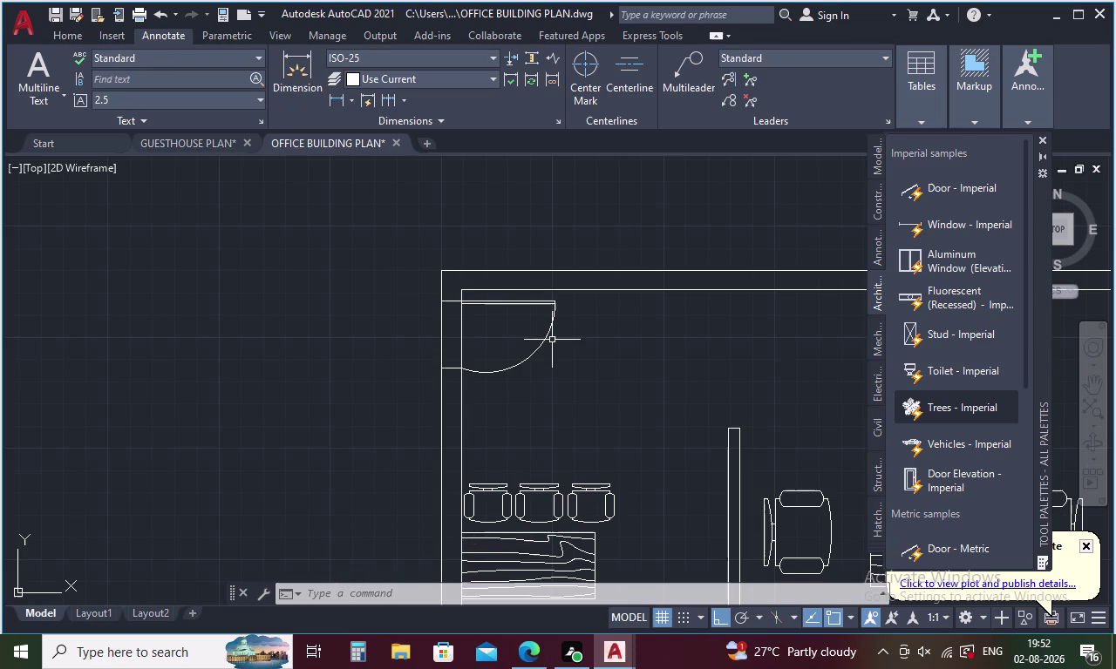
scroll(up, 3)
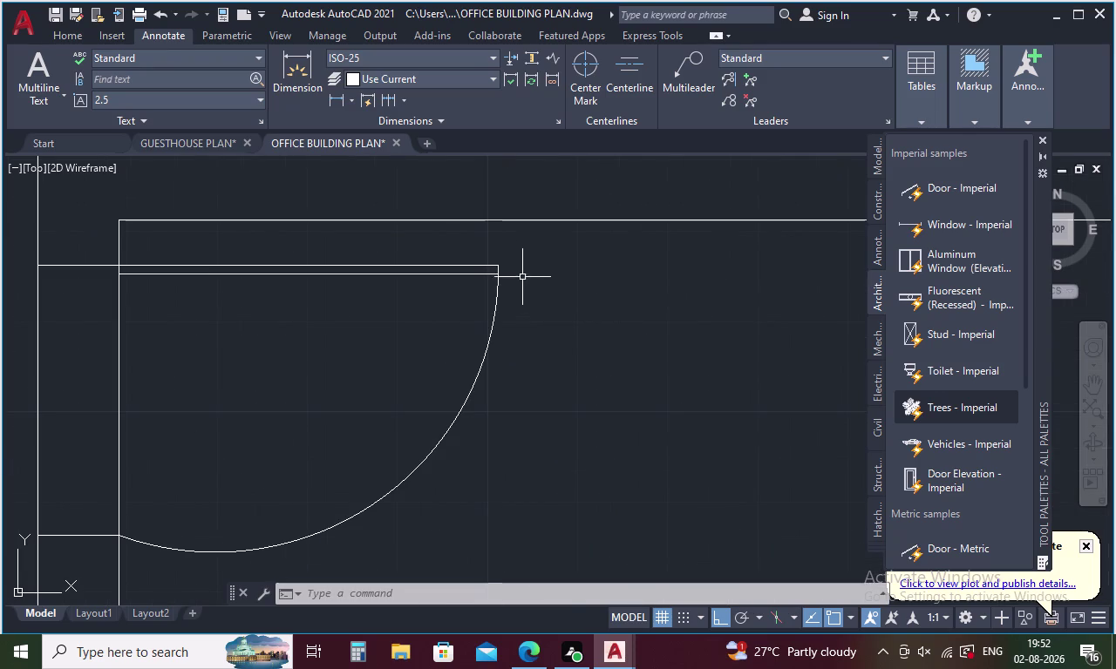
scroll(down, 3)
middle_drag(551, 353, 335, 253)
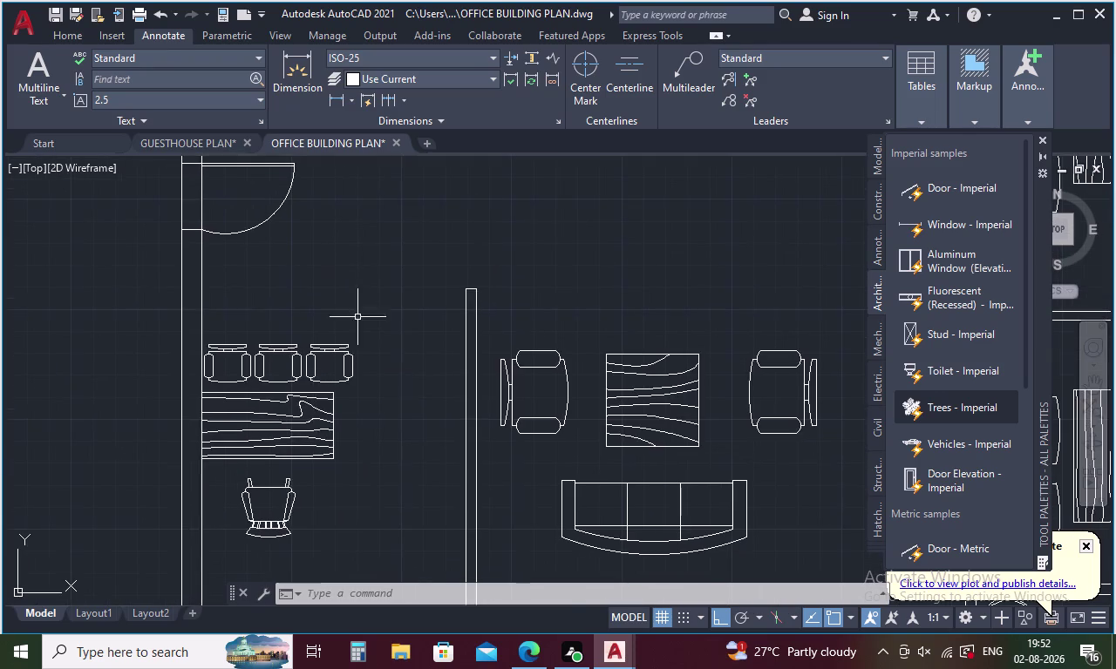
middle_drag(402, 404, 337, 264)
scroll(down, 3)
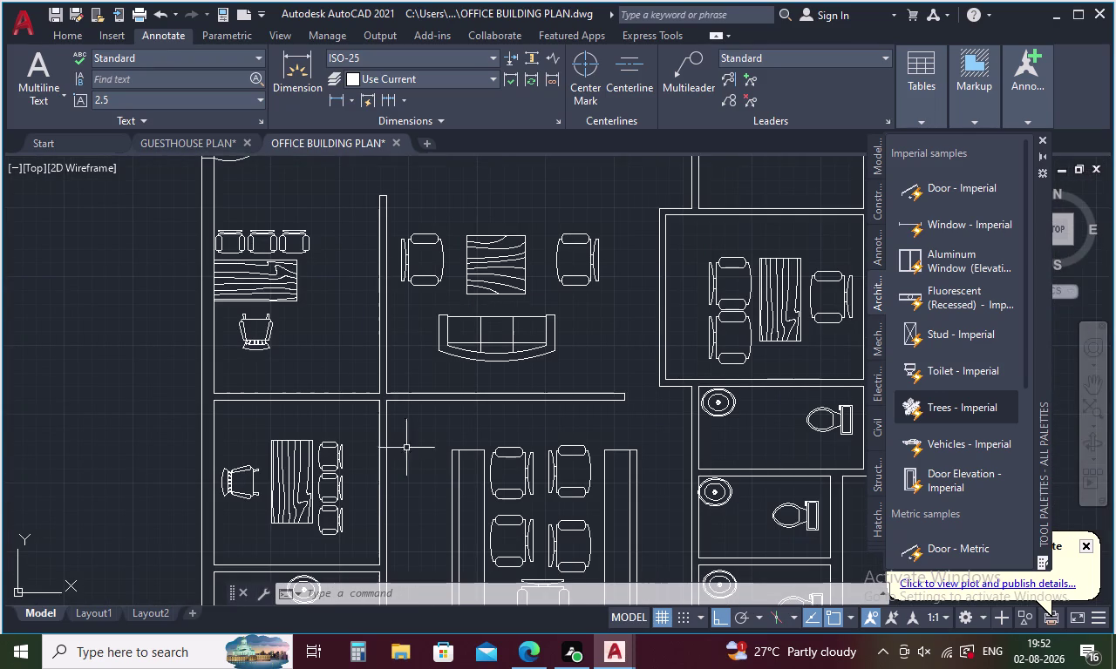
Start an offset from the wall, then cancel it.
key(Escape)
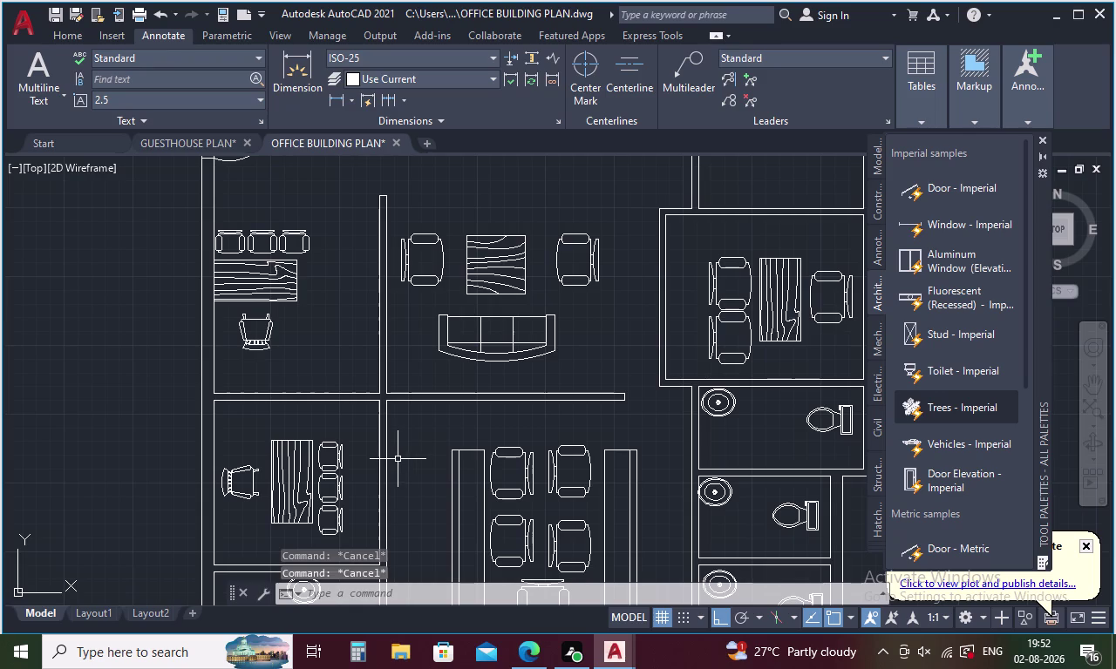
key(o)
key(Return)
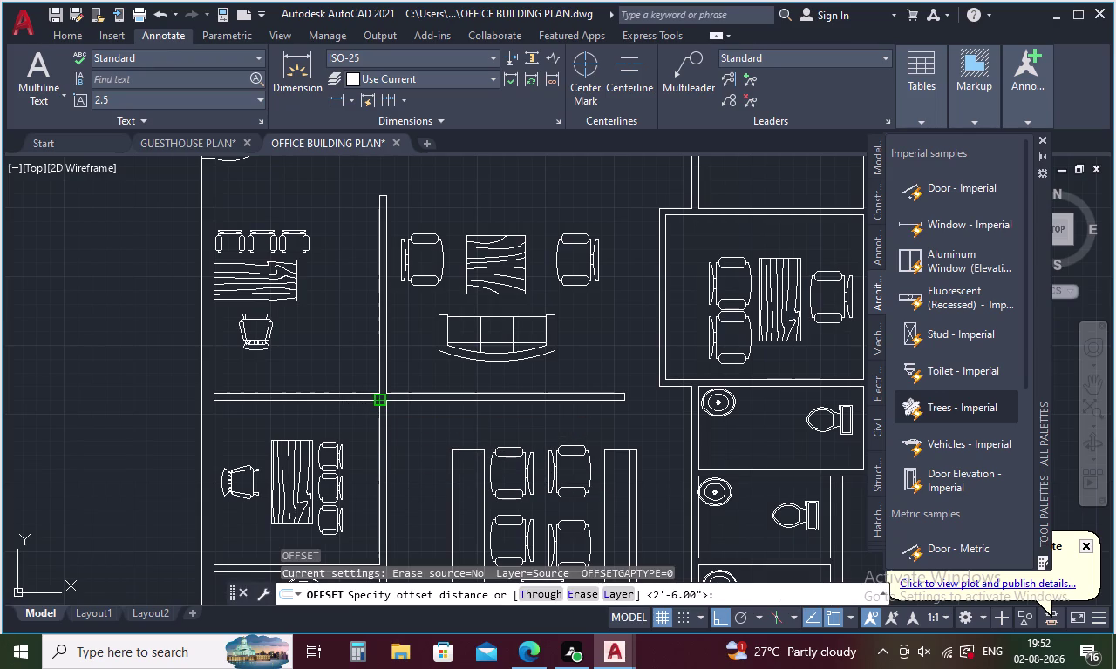
scroll(up, 3)
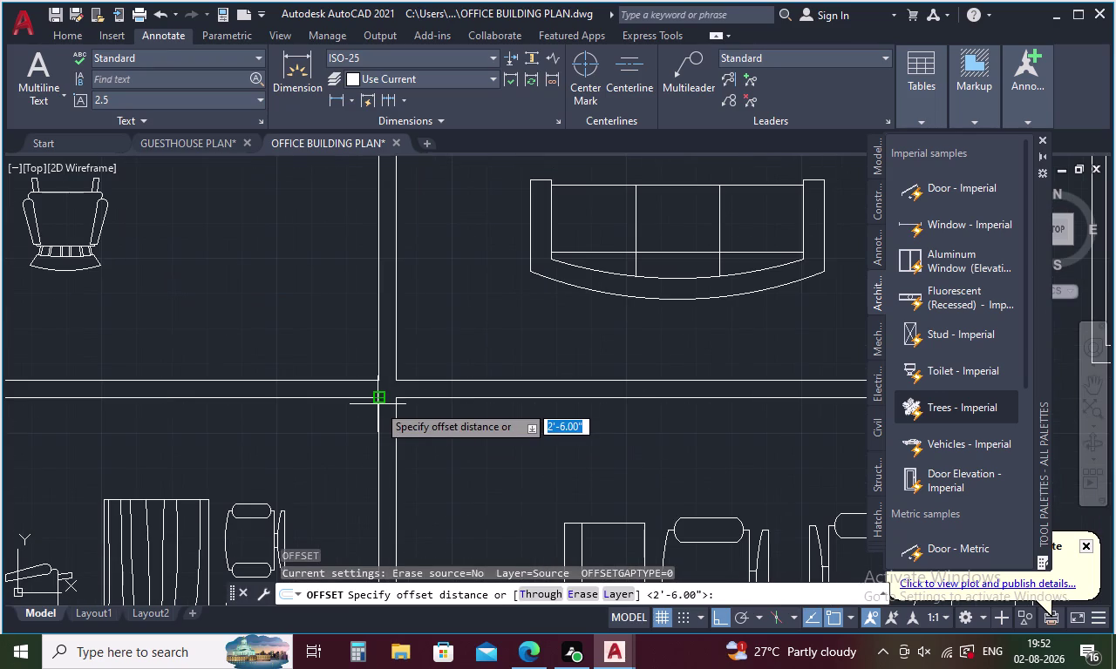
click(378, 397)
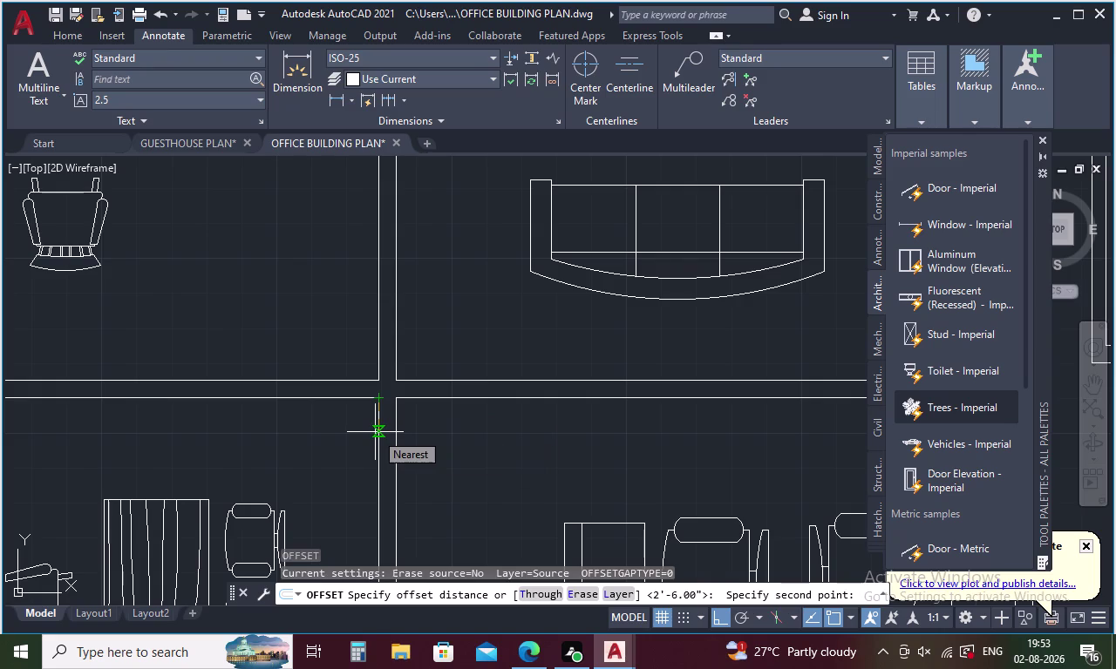
key(Escape)
Draw a line across the wall, tracked 5 units from the wall corner.
key(l)
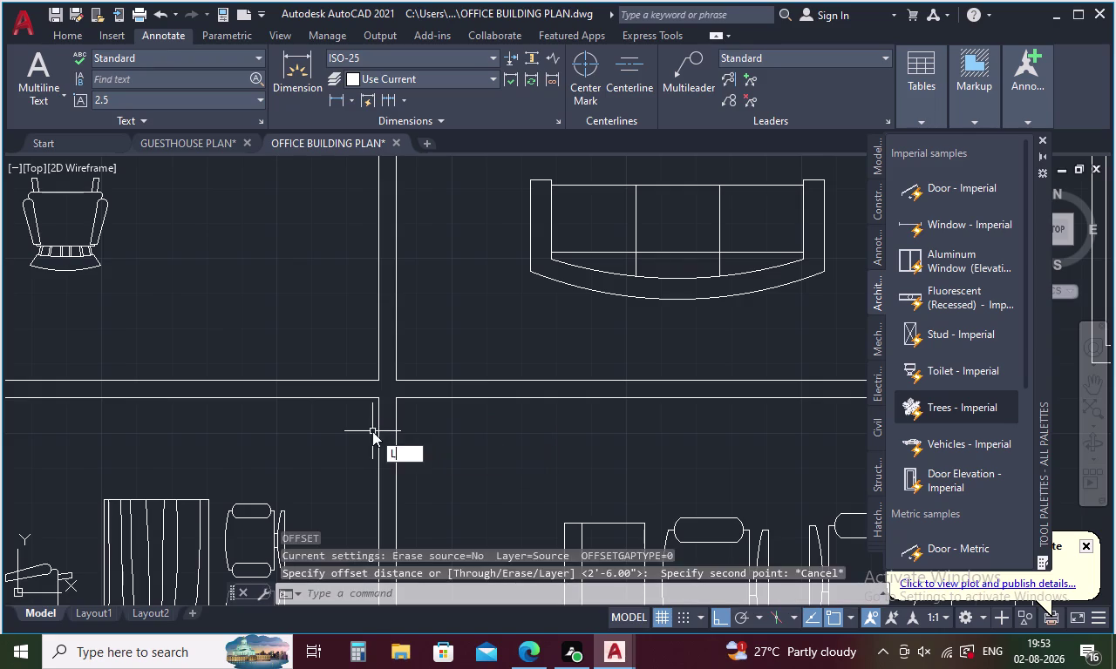
key(Return)
text(TK)
key(Return)
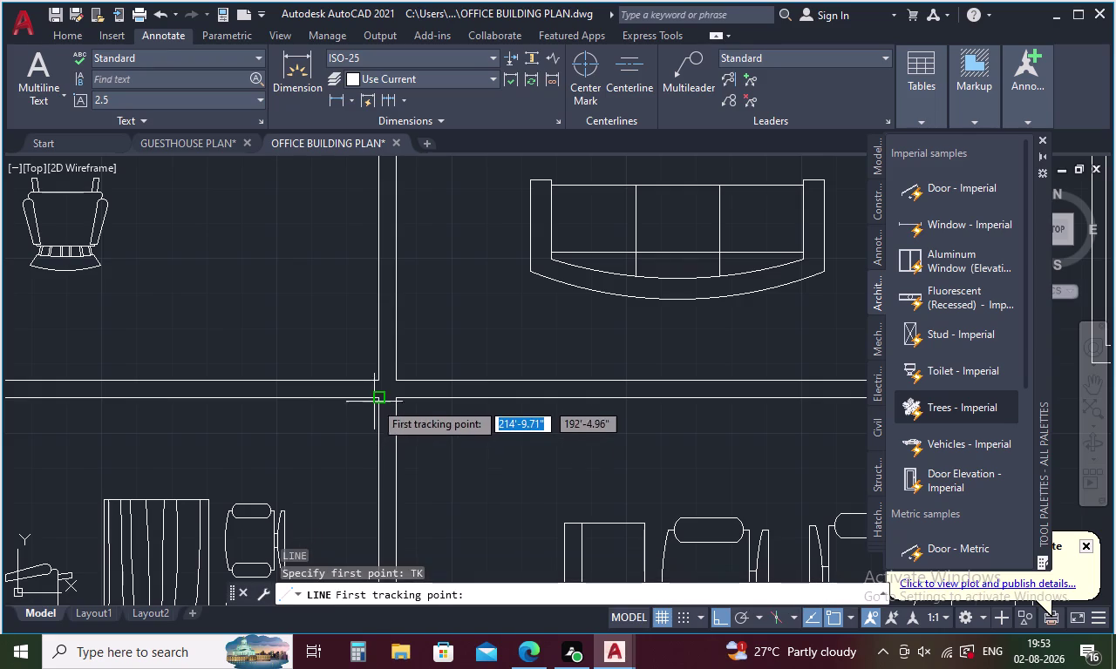
click(376, 399)
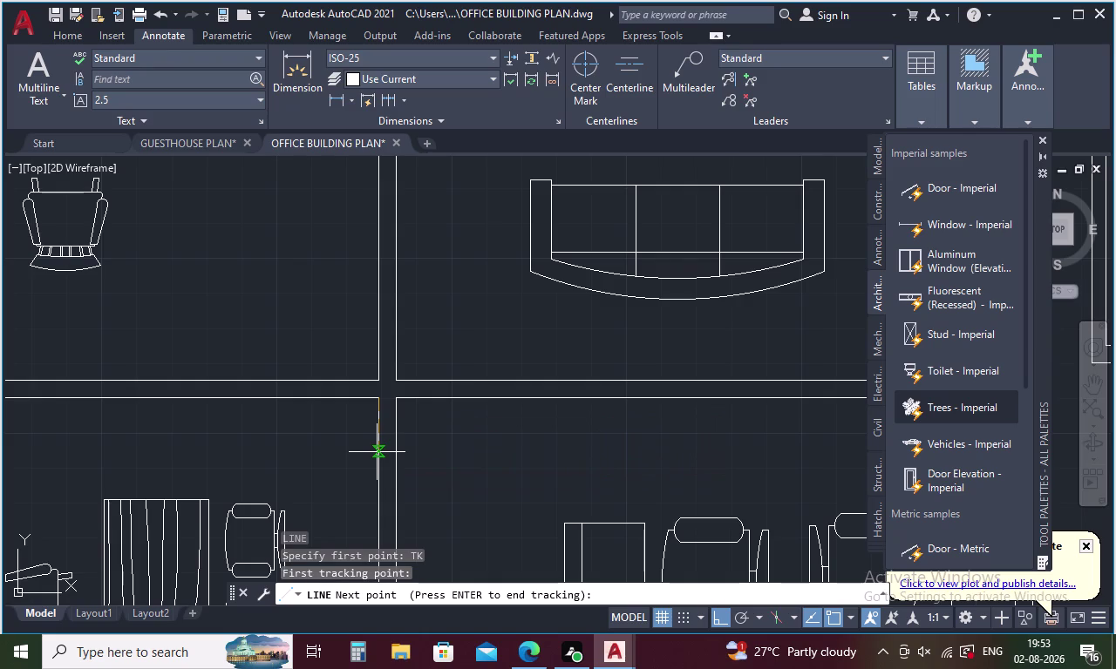
key(5)
key(Return)
key(Return)
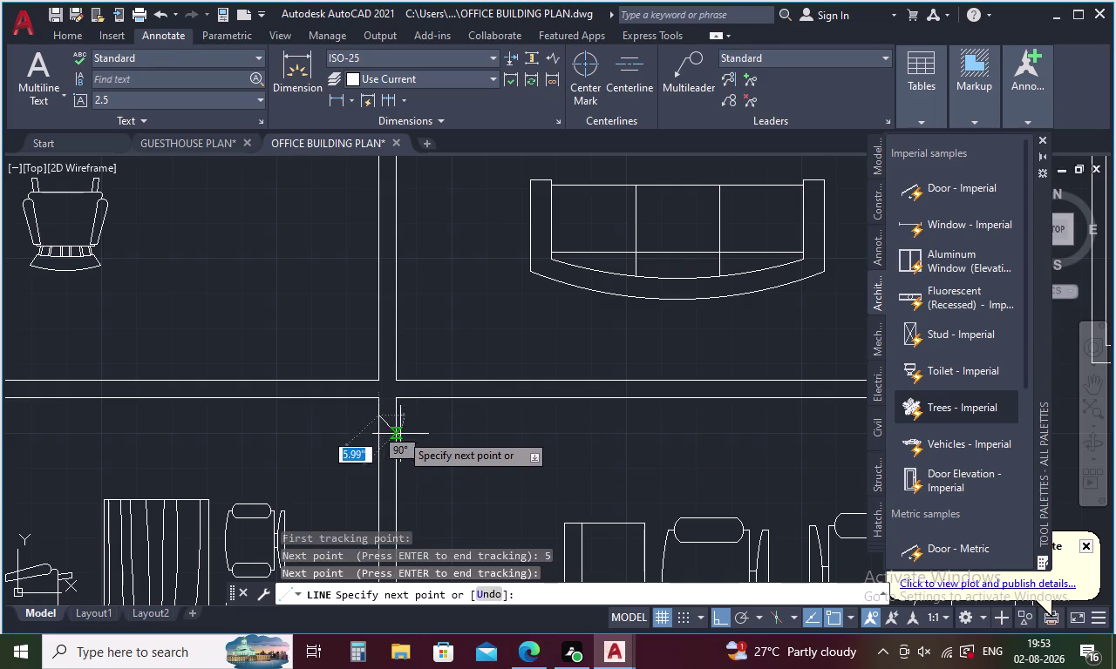
click(395, 415)
key(Escape)
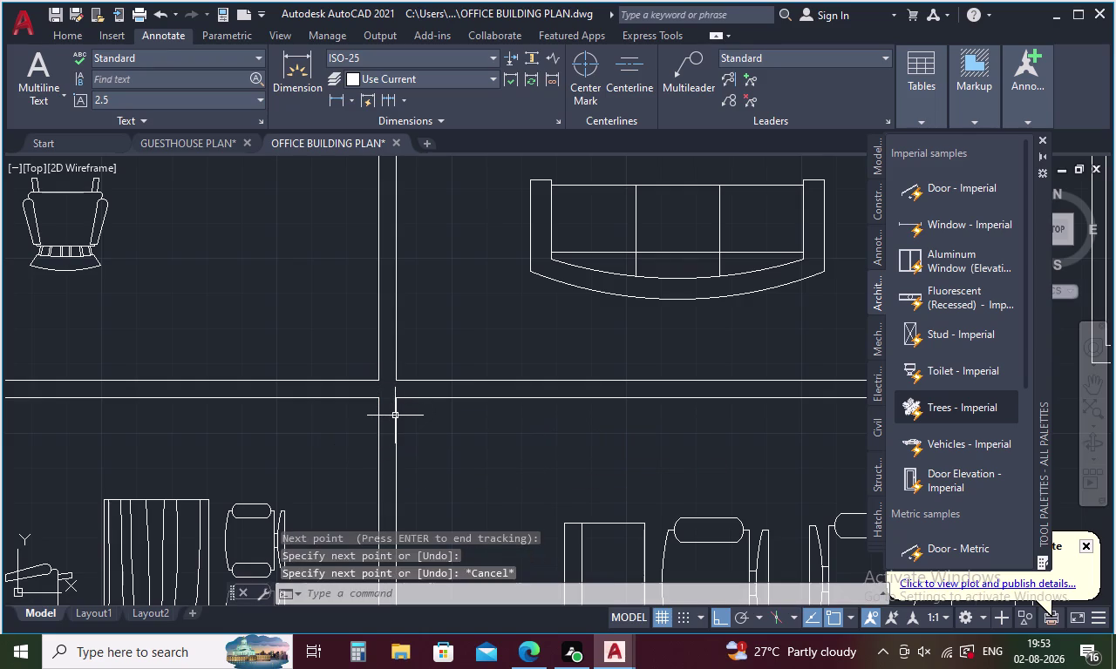
Pan across the floor plan toward the next wall corner.
scroll(down, 3)
middle_drag(399, 483, 366, 327)
middle_drag(378, 459, 365, 417)
key(l)
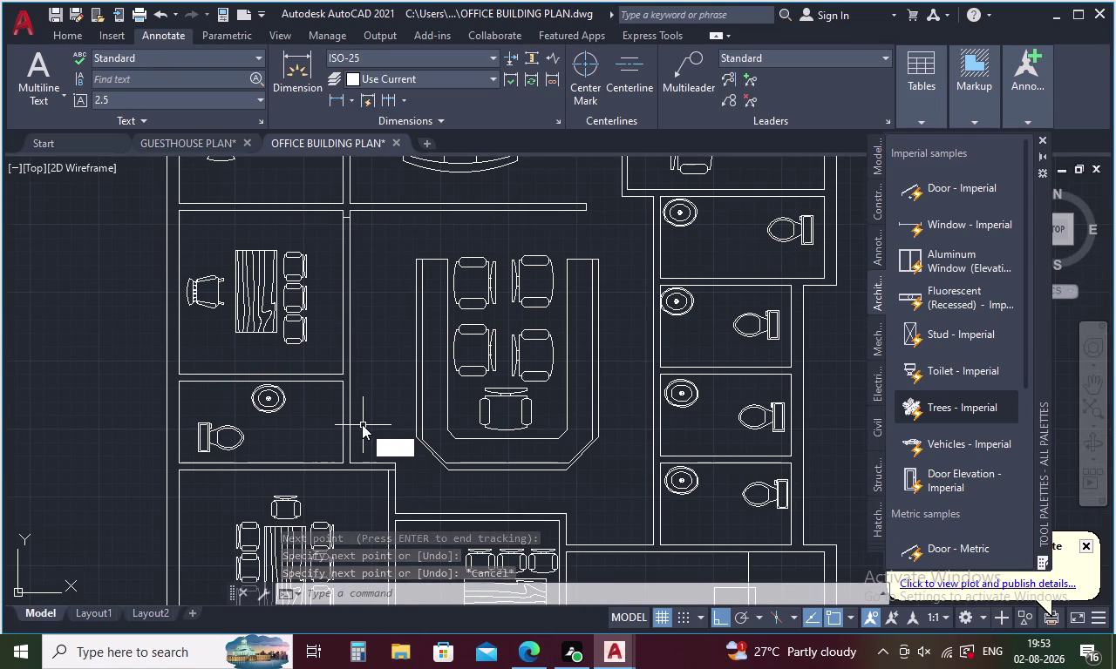
Draw a short line across the wall, tracked 5 units from a corner.
key(Return)
text(TK)
key(Return)
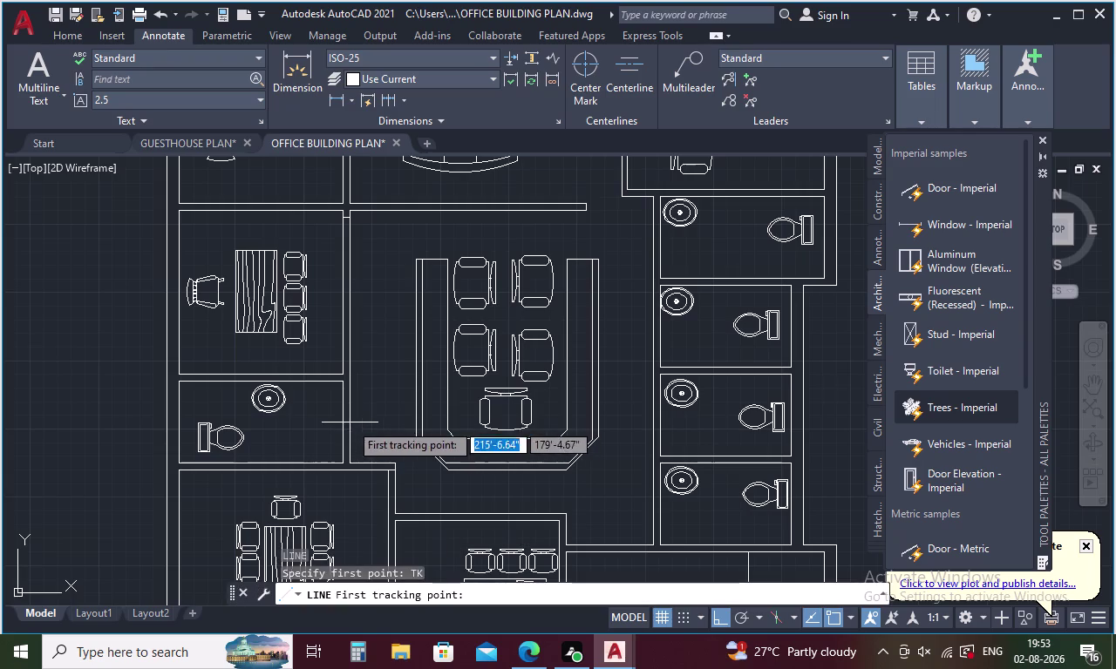
scroll(up, 3)
click(344, 383)
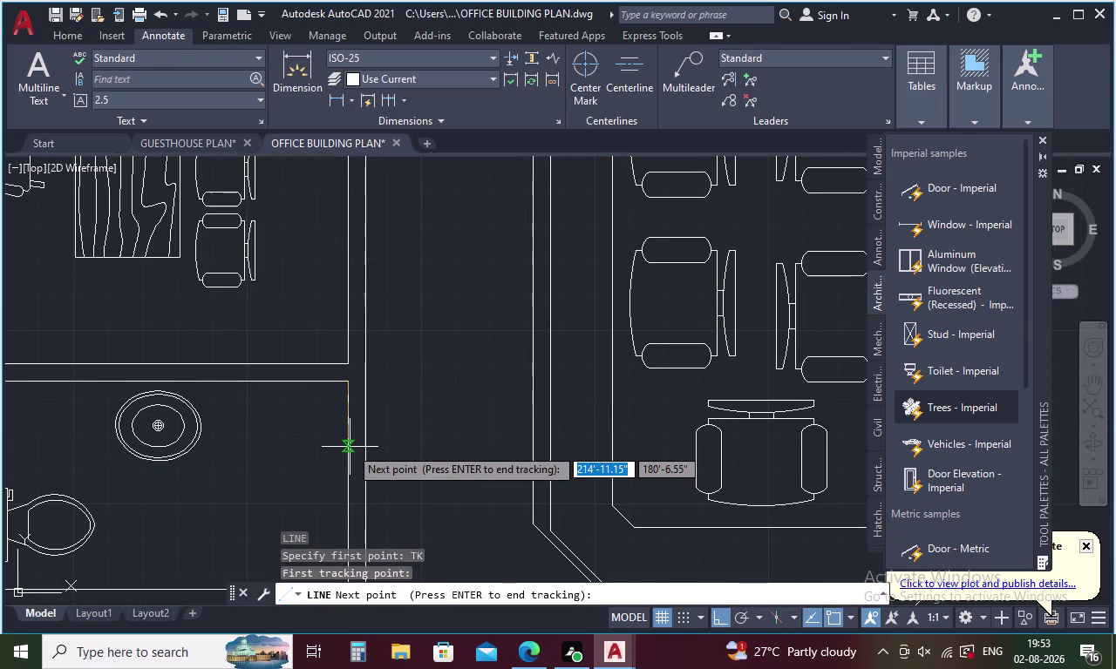
key(5)
key(Return)
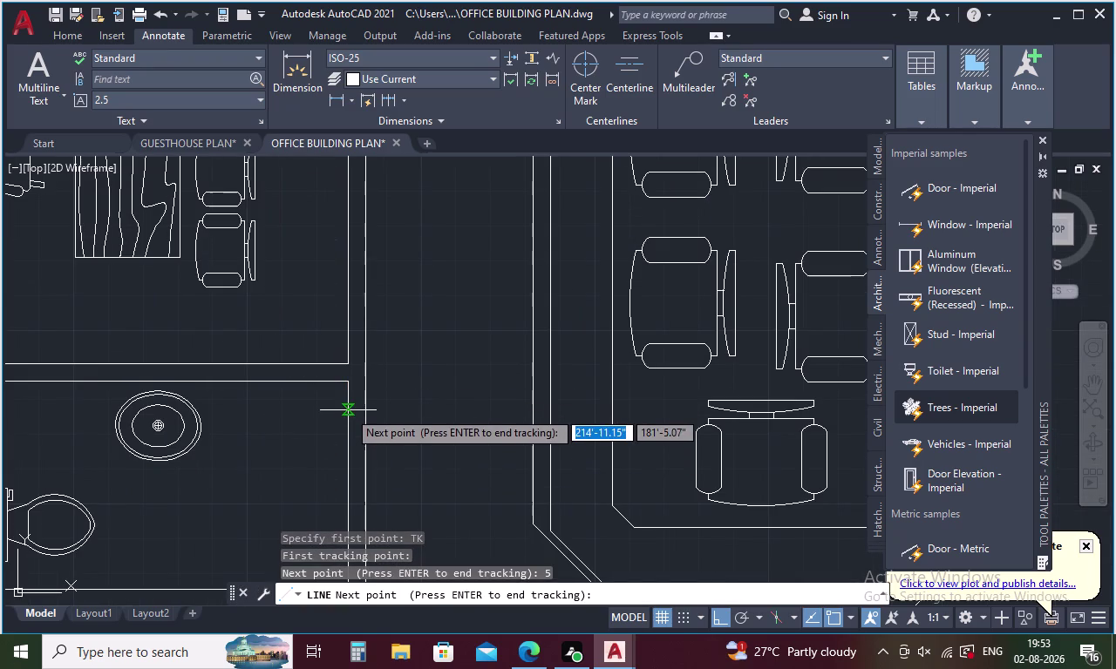
key(space)
scroll(up, 3)
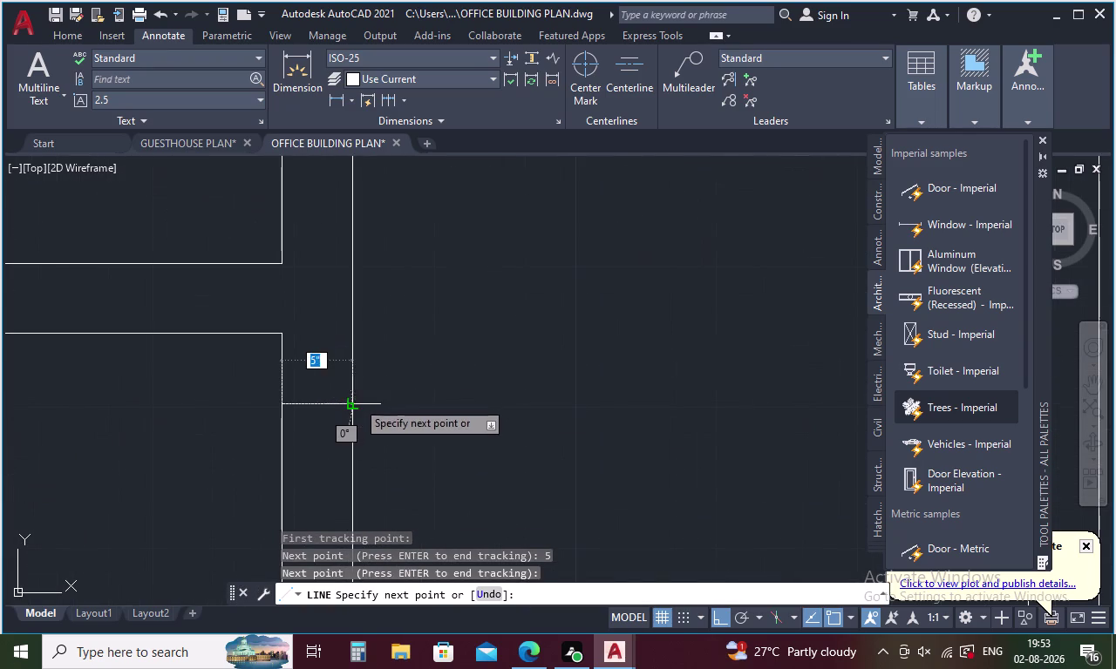
click(356, 402)
key(Escape)
Delete the misplaced short line near the wall junction.
scroll(down, 3)
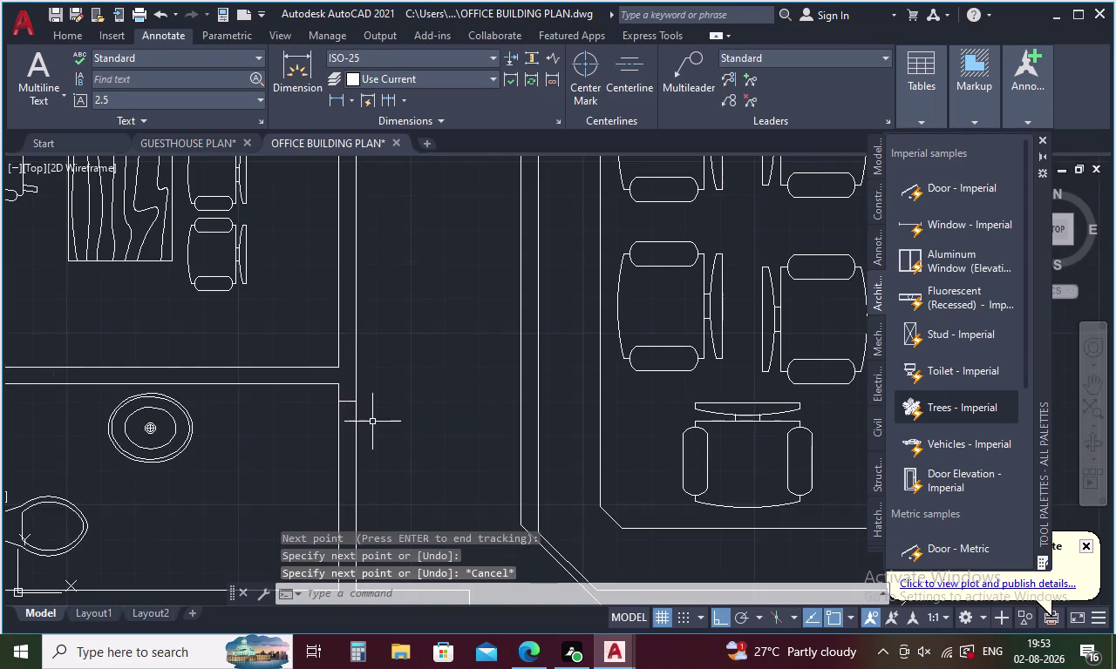
scroll(down, 3)
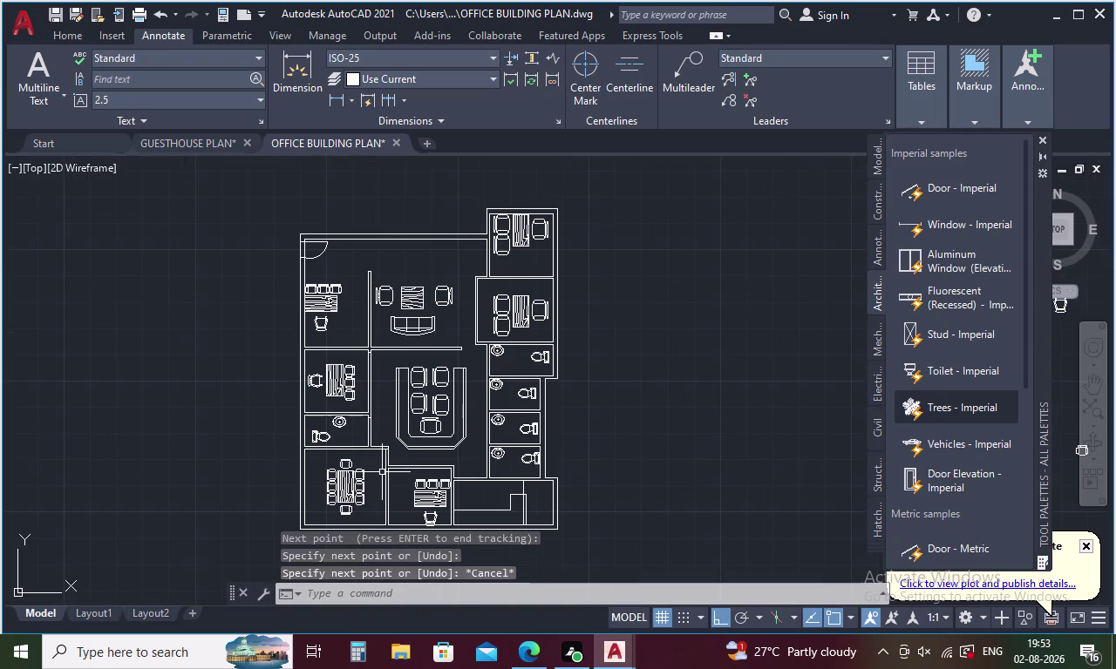
scroll(up, 3)
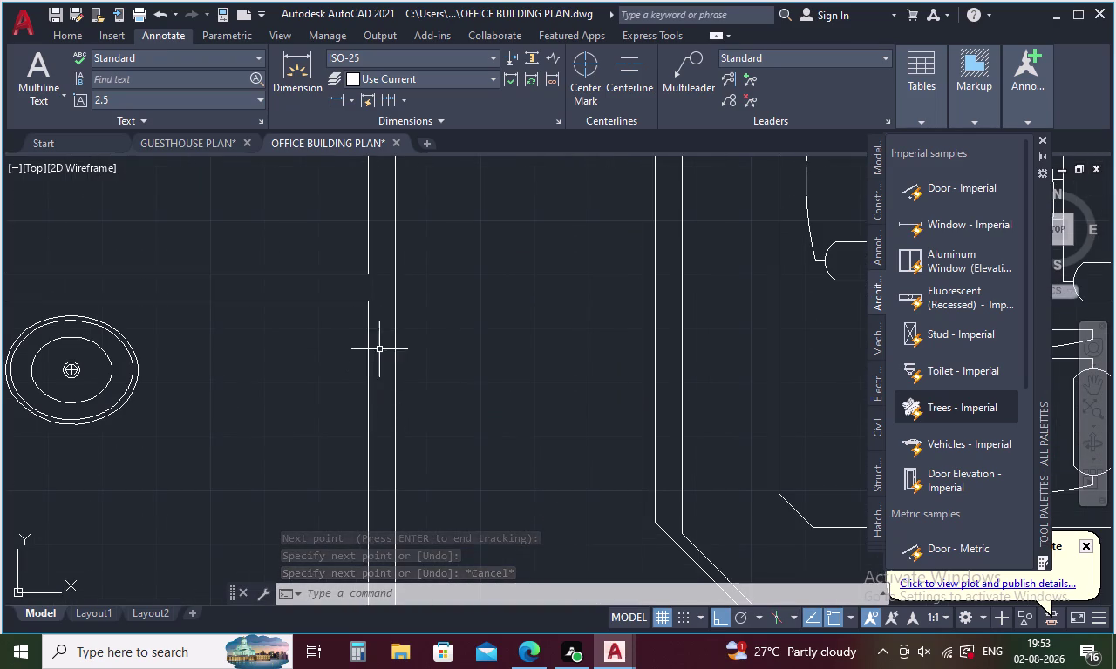
click(383, 329)
key(Delete)
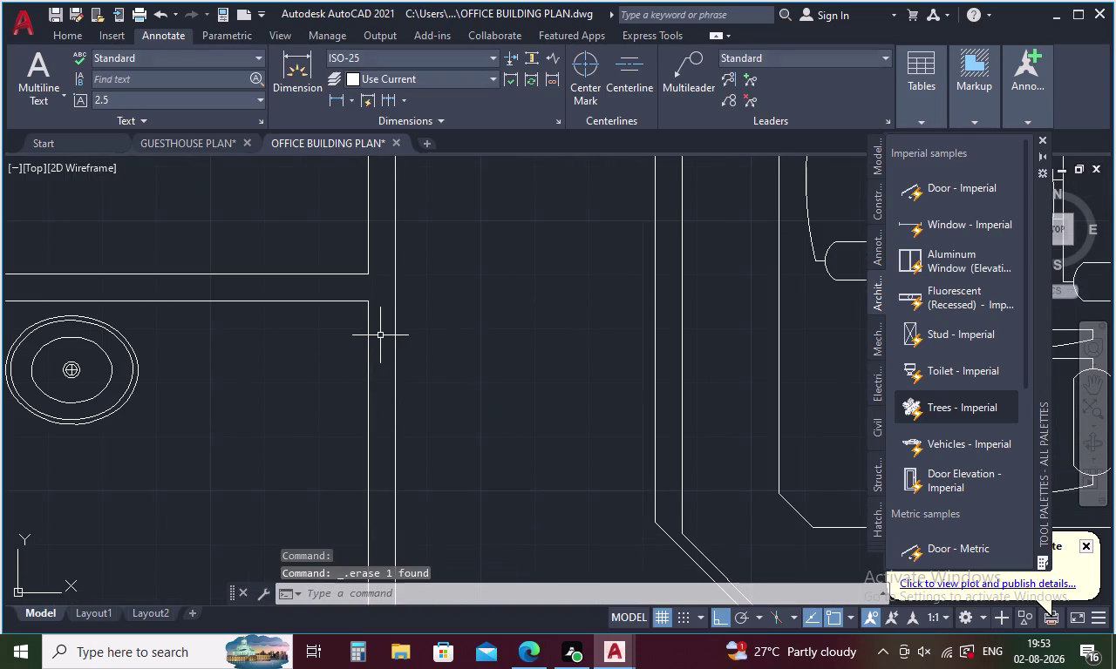
Draw a new line across the horizontal wall, 5 units from the corner.
key(l)
key(Return)
key(t)
key(k)
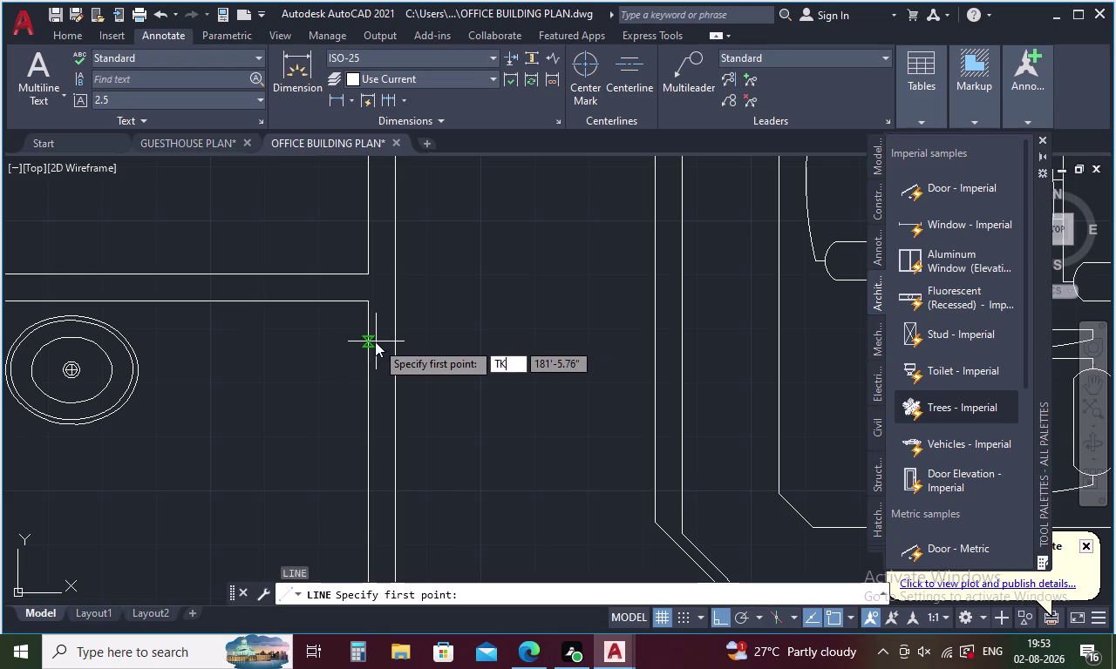
key(Return)
click(364, 274)
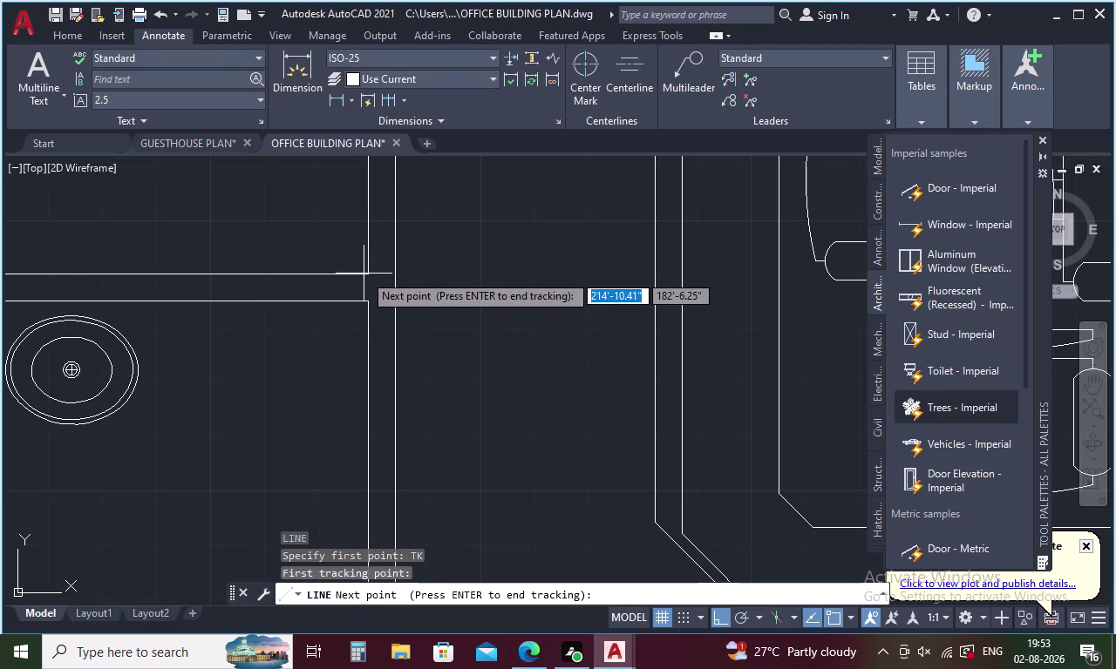
key(5)
key(Return)
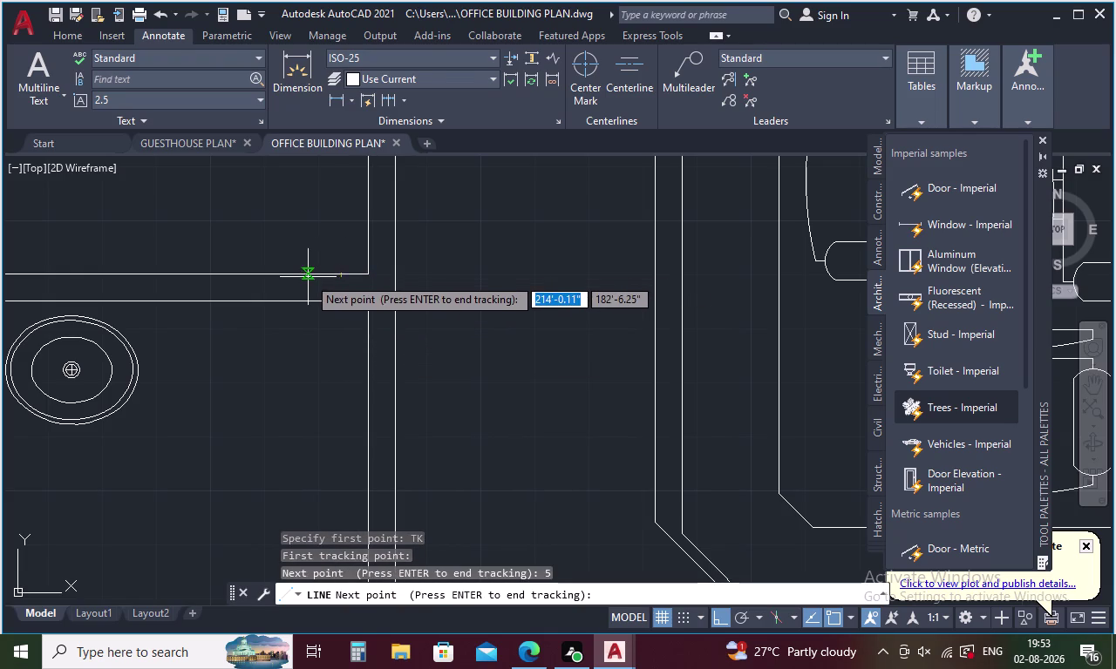
key(space)
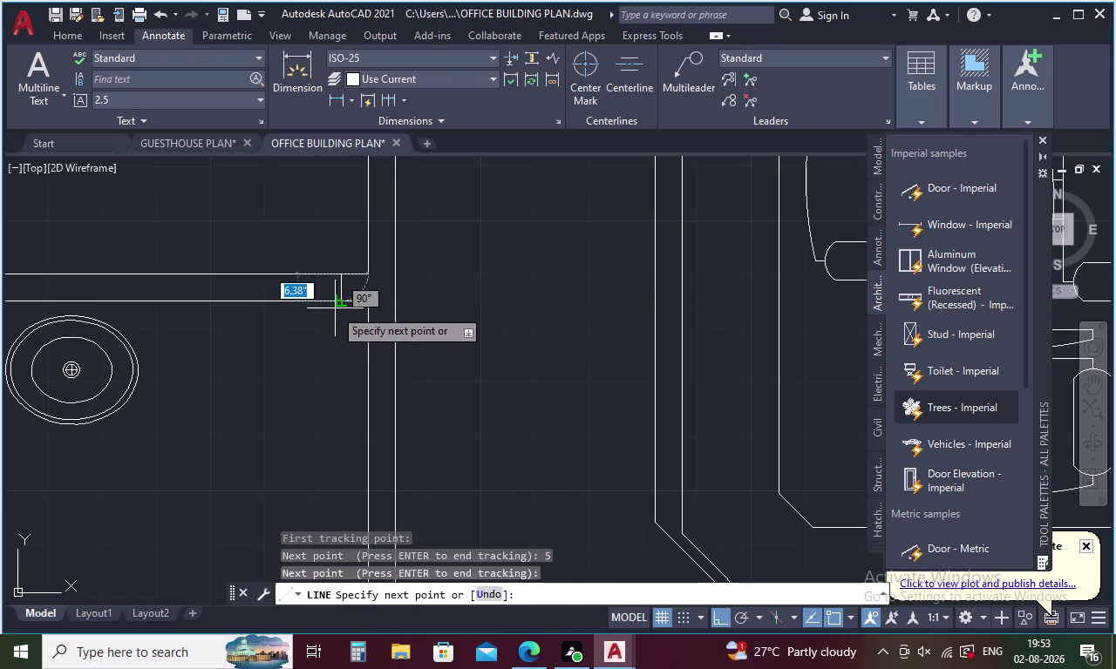
click(343, 302)
key(Escape)
scroll(down, 3)
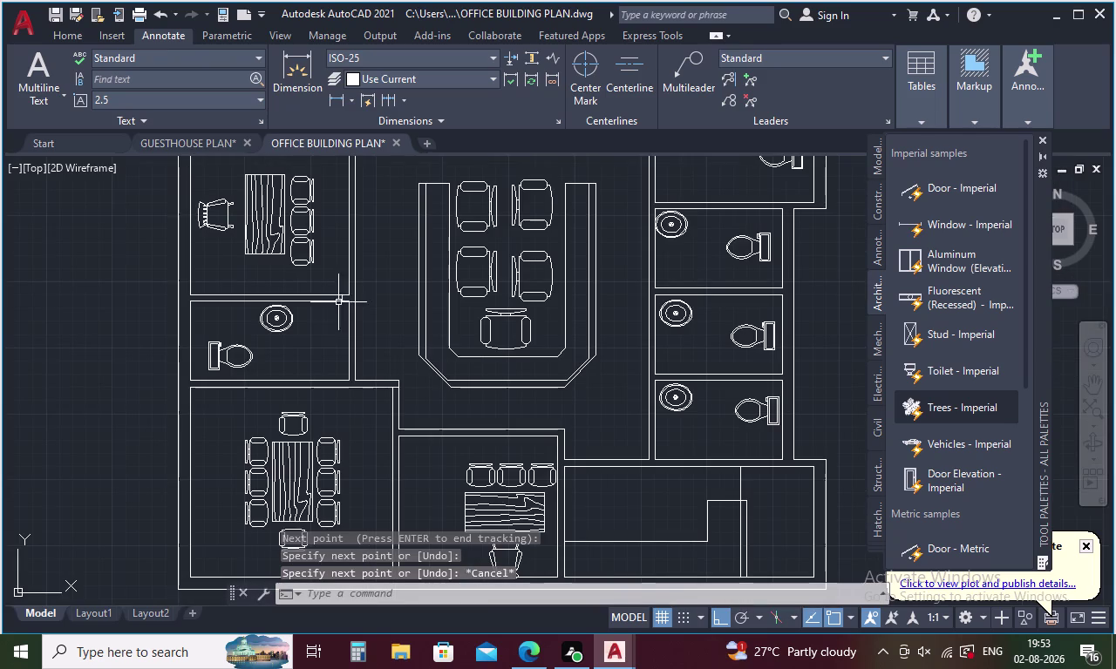
Draw a line across the wall, tracked 5 units below the next corner.
middle_drag(328, 343, 311, 276)
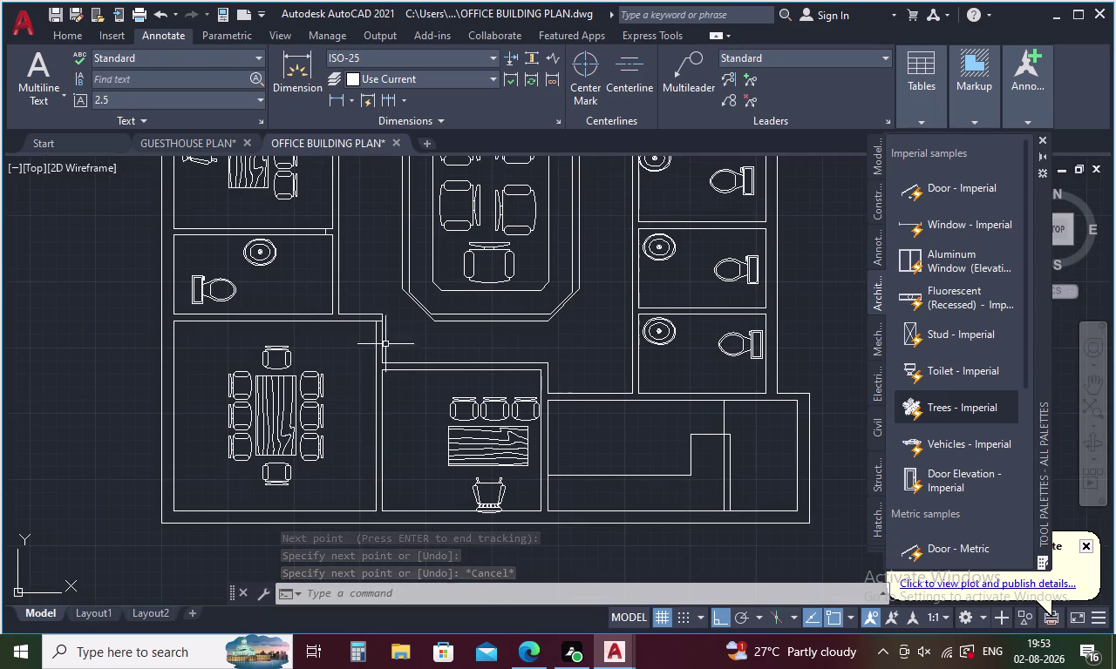
scroll(up, 3)
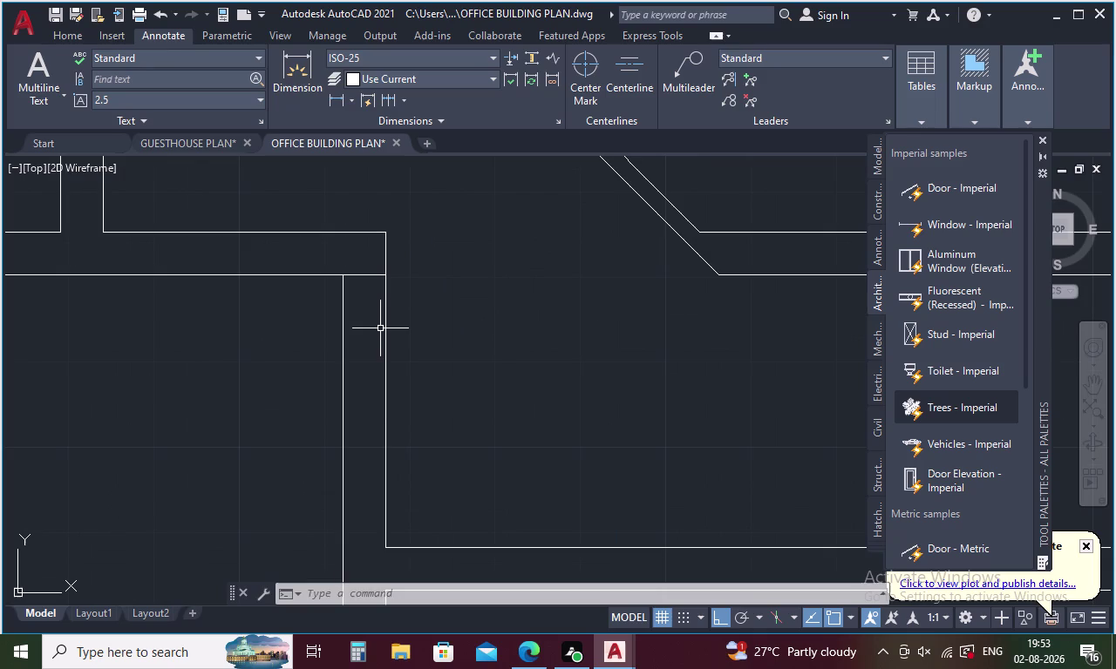
key(l)
key(Return)
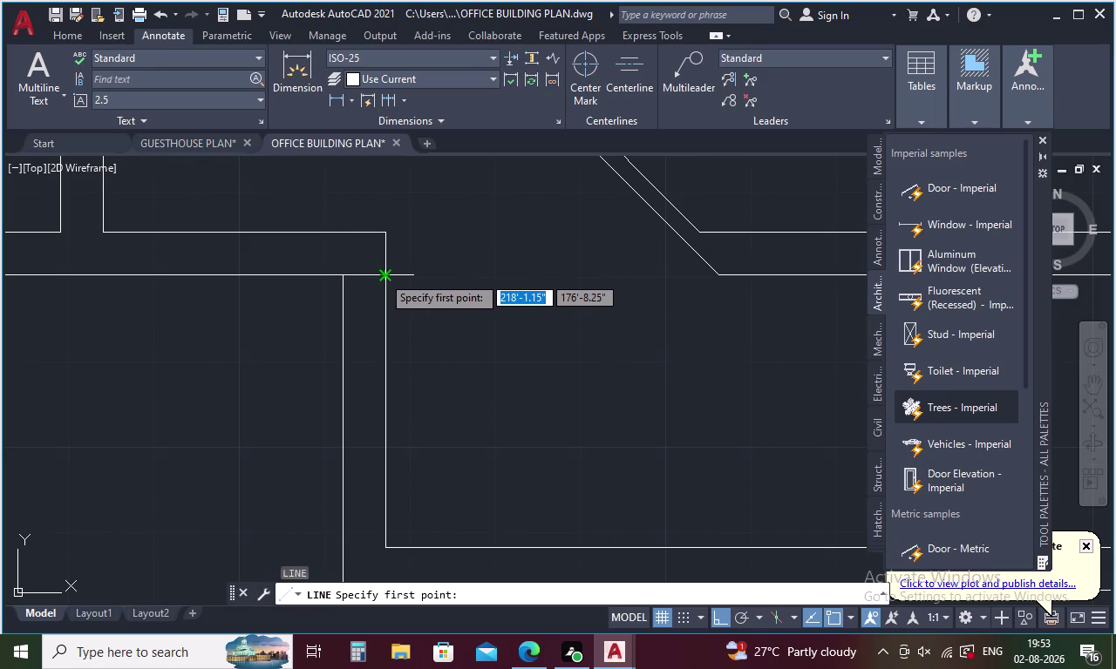
text(TK)
key(Return)
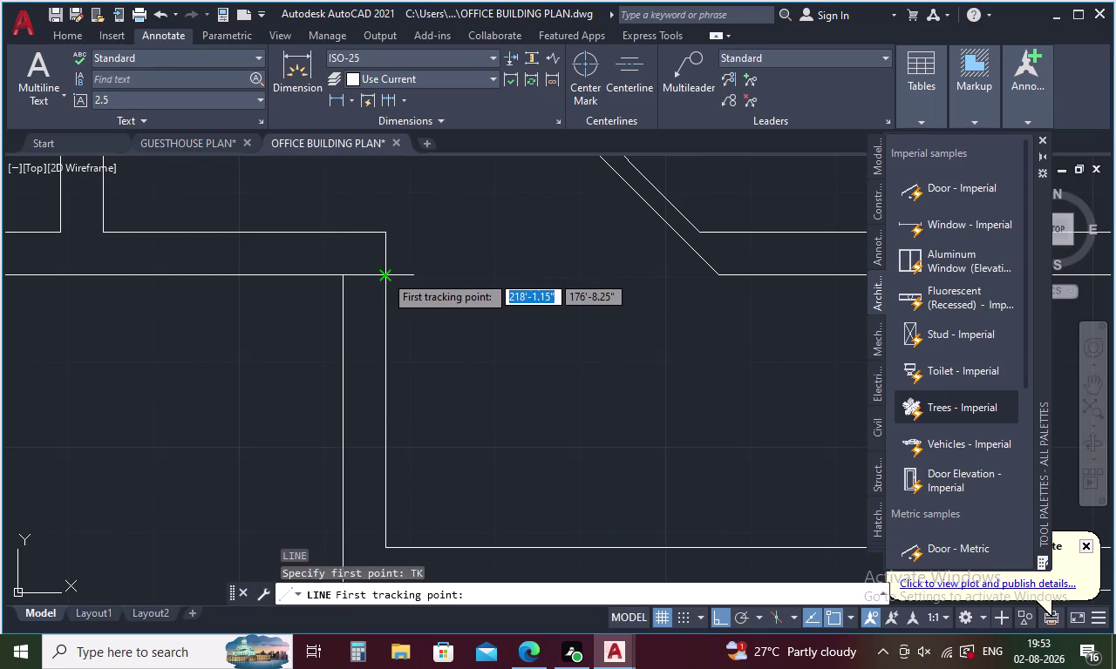
click(384, 274)
key(5)
key(Return)
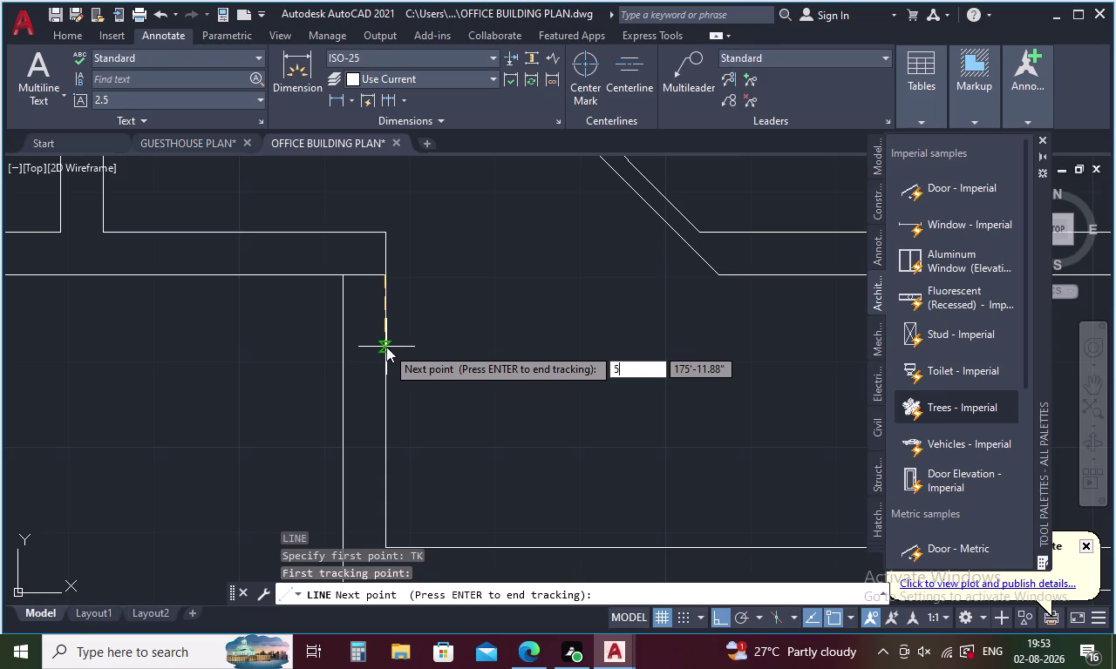
key(Return)
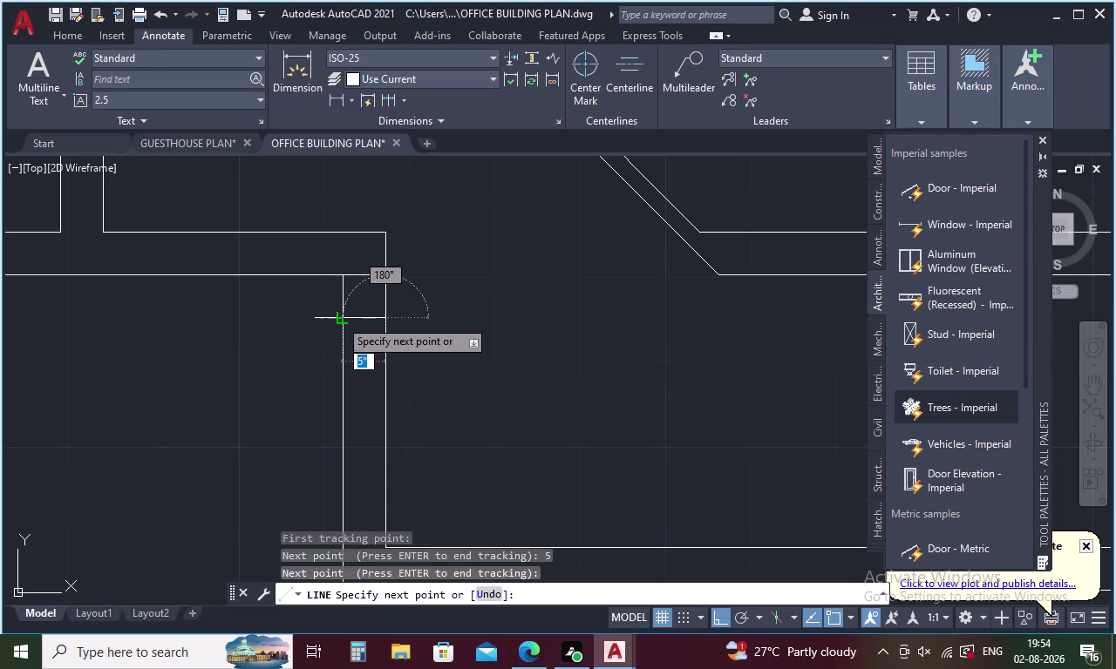
click(340, 315)
key(Escape)
Start the TRIM command at the wall corner.
scroll(down, 3)
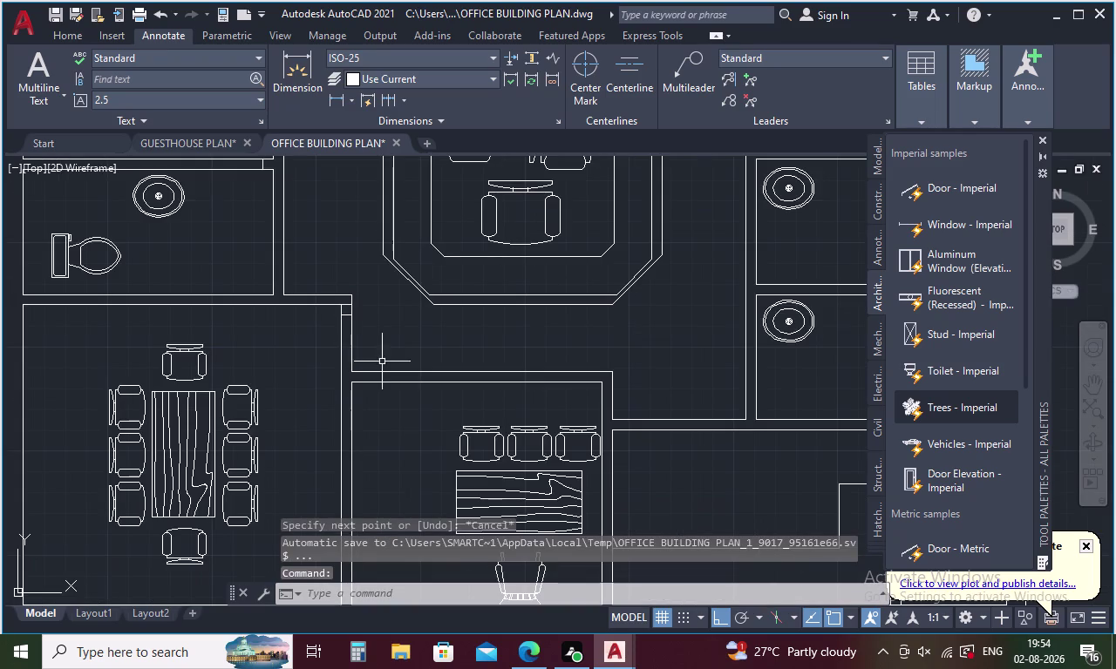
middle_drag(382, 363, 351, 319)
scroll(up, 3)
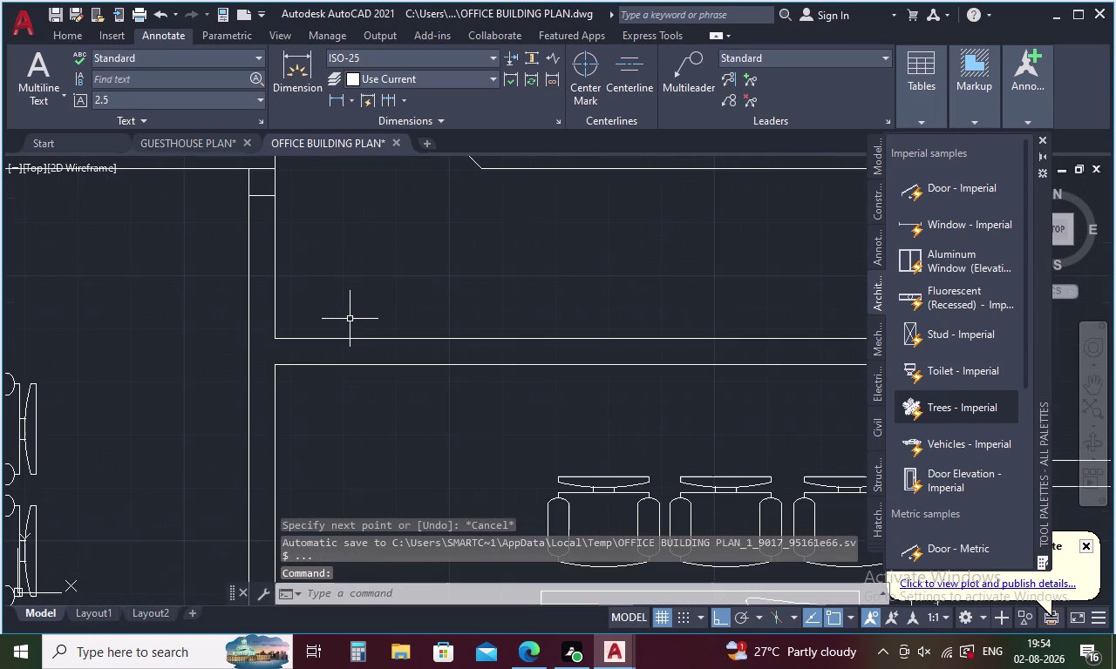
key(t)
key(r)
key(space)
middle_drag(321, 306, 340, 388)
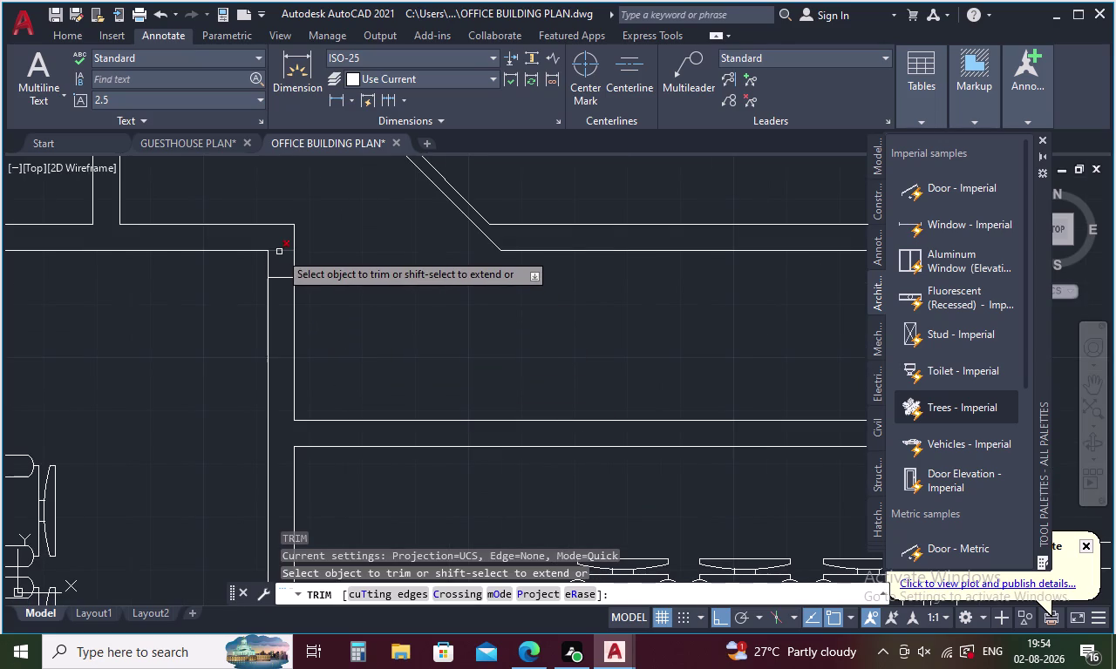
Stop trimming, then abandon a line tracked 5 units from the wall corner.
click(279, 252)
key(Escape)
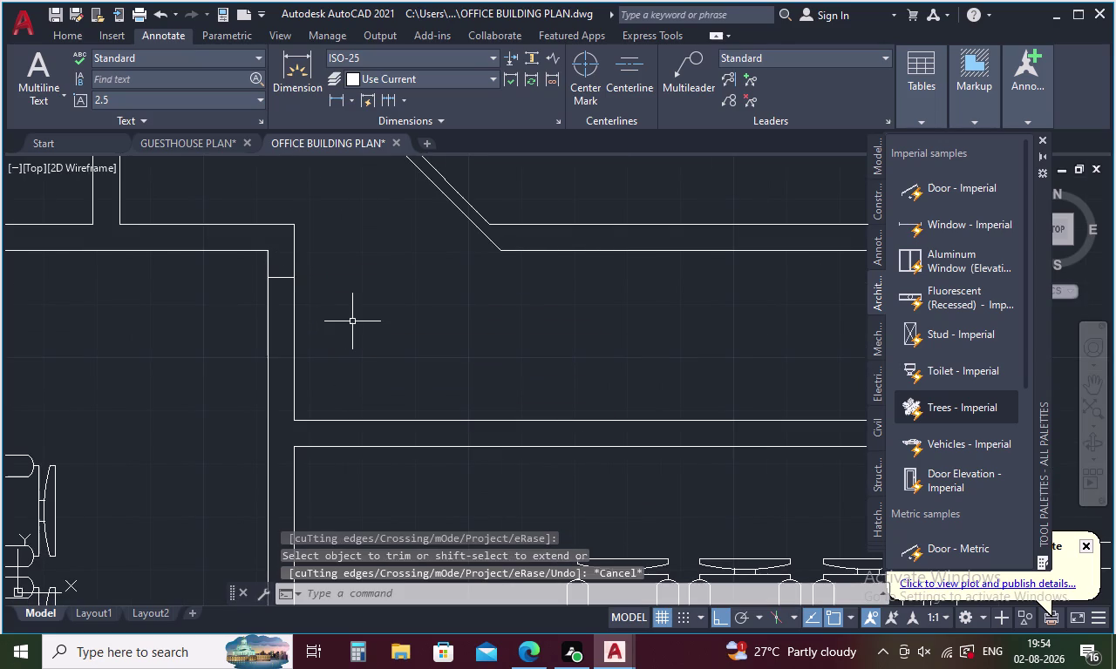
key(l)
key(Return)
text(T)
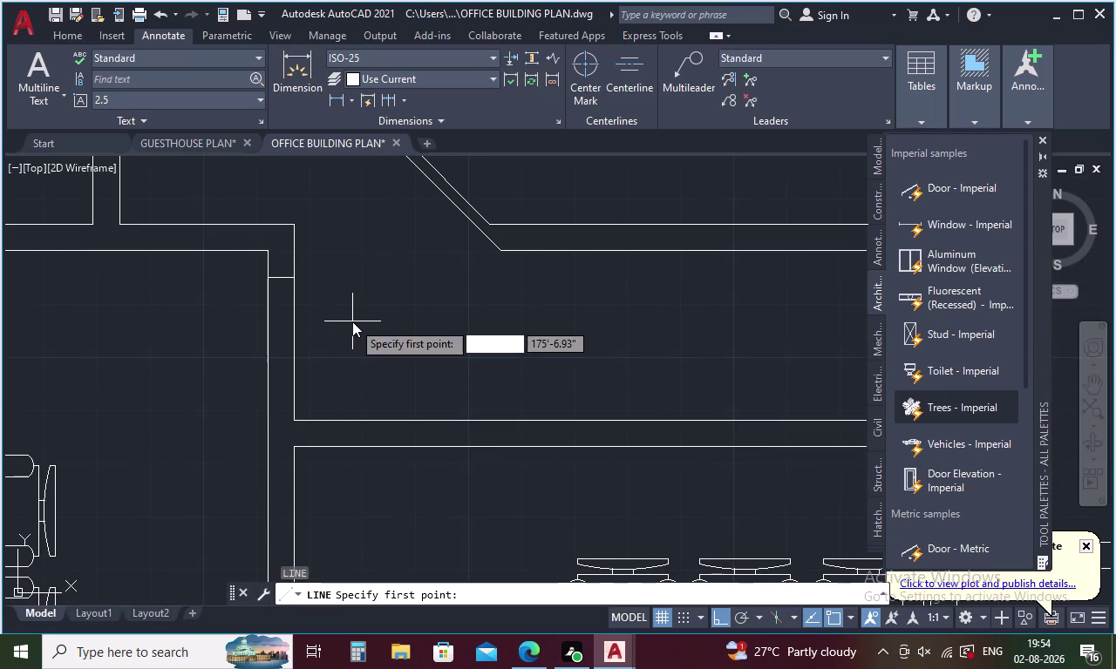
text(K)
key(Return)
click(294, 422)
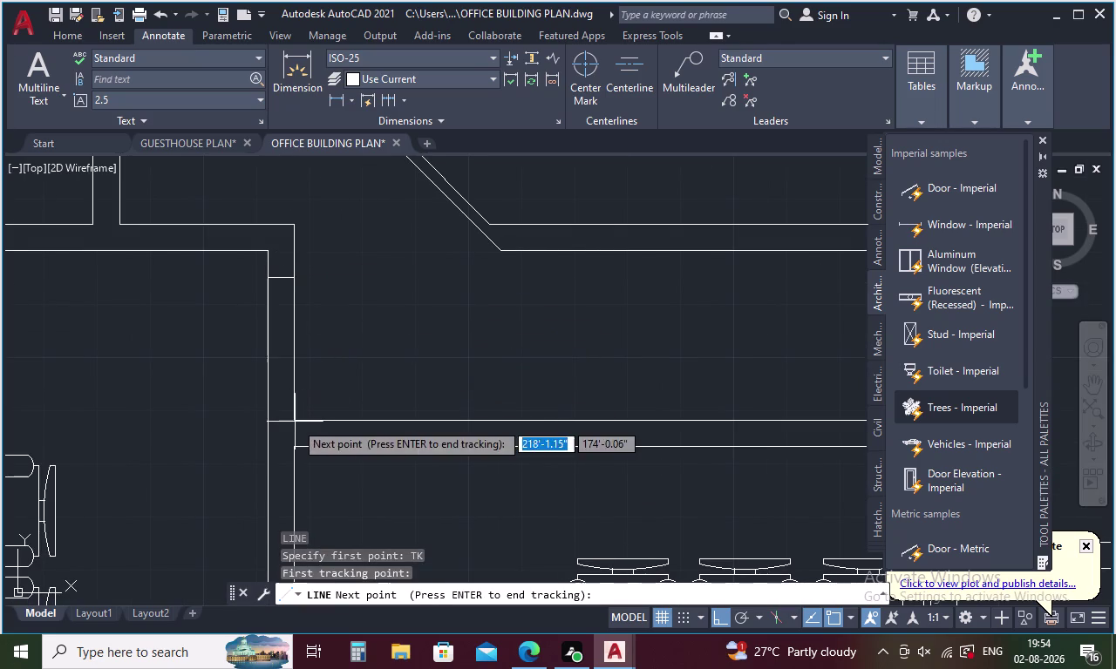
key(5)
key(Return)
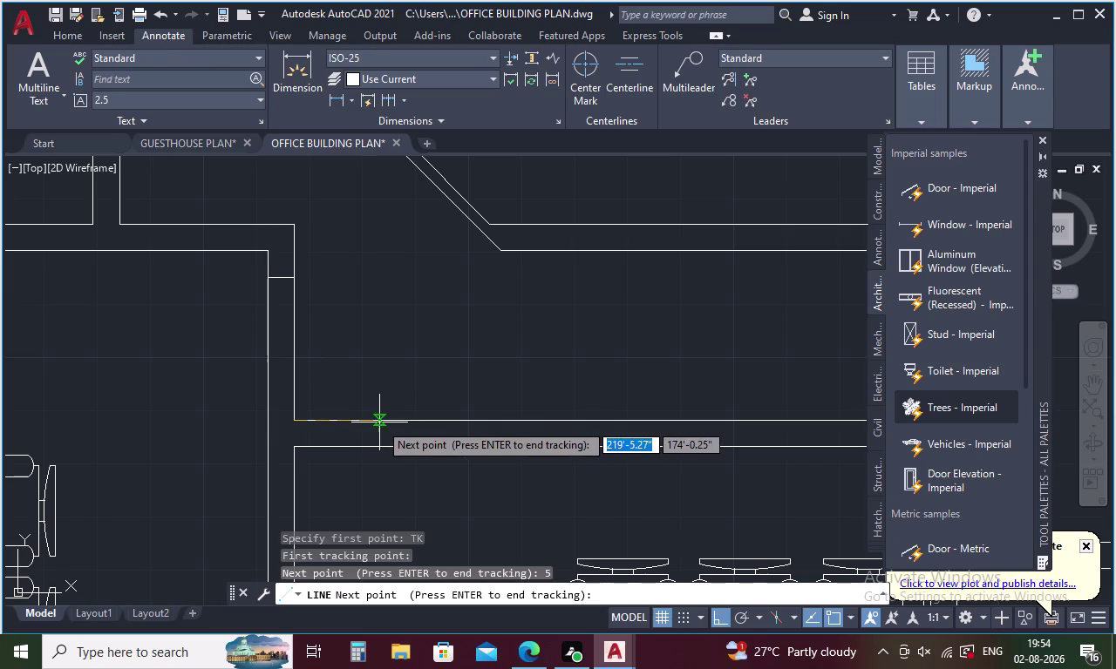
key(space)
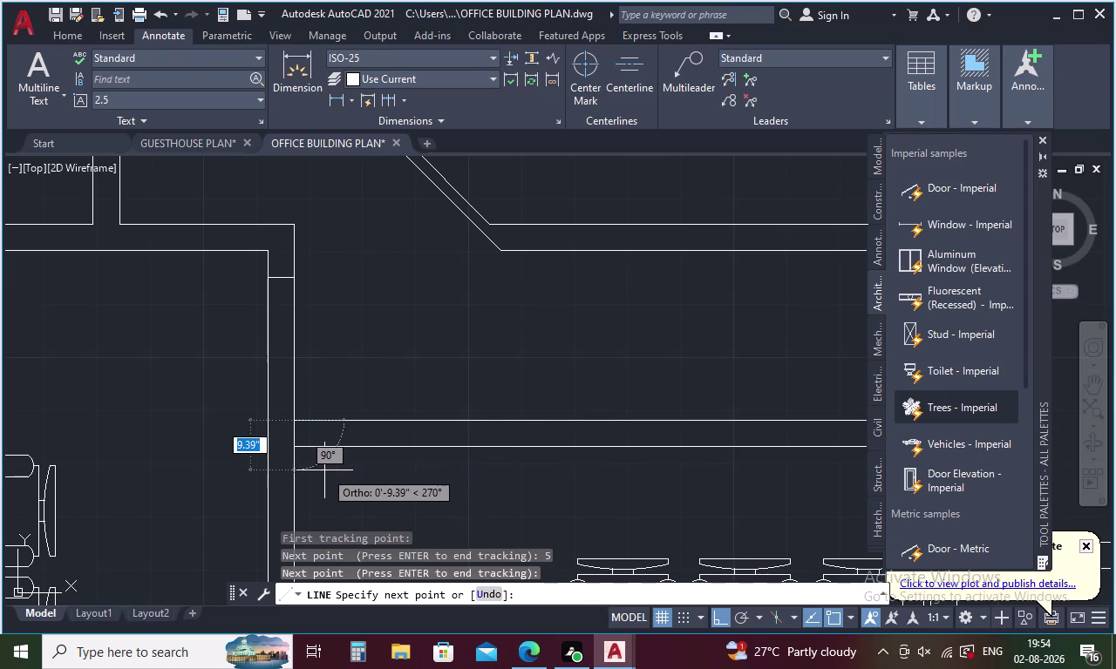
key(Escape)
Draw the jamb line from 5 units past the corner to the opposite wall line.
key(l)
key(Return)
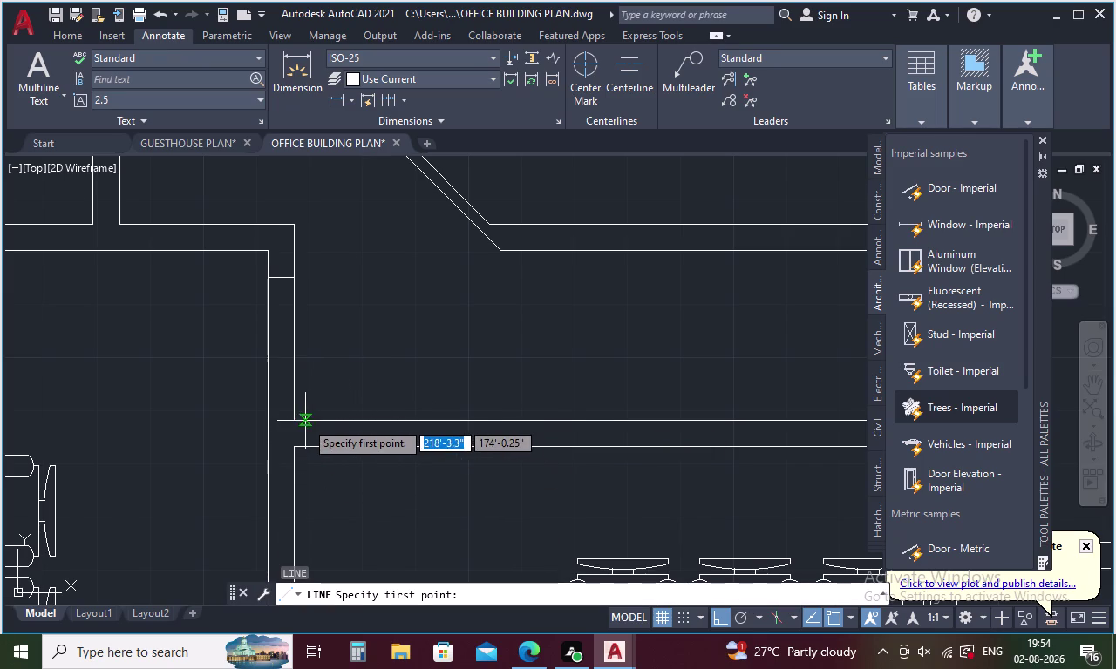
key(t)
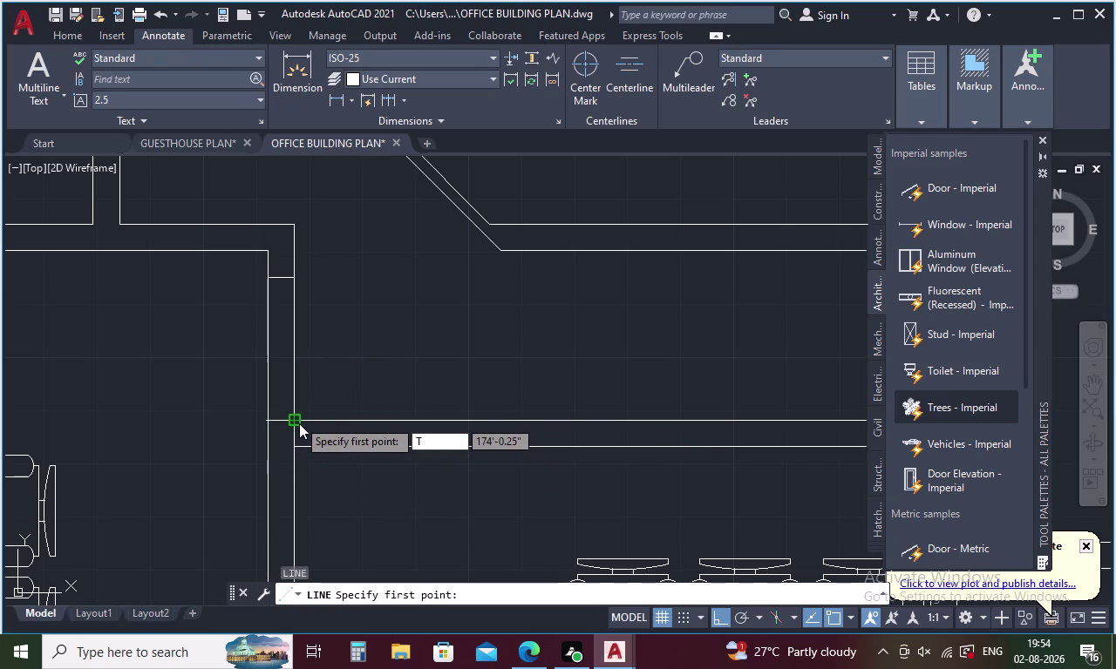
key(k)
key(Return)
click(299, 424)
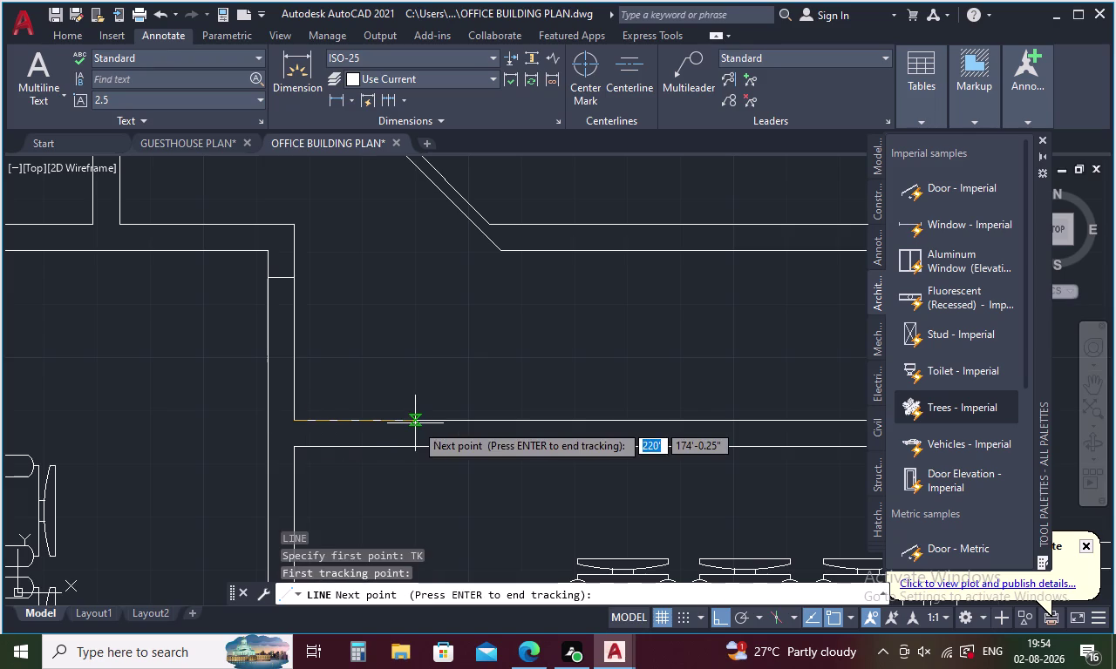
key(5)
key(Return)
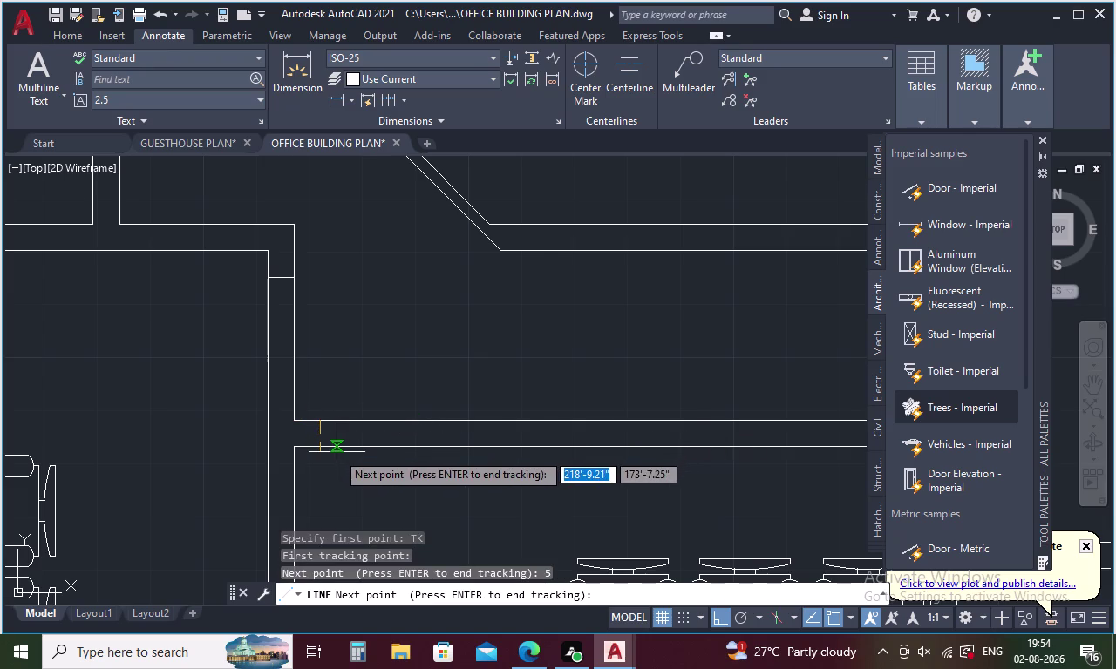
key(space)
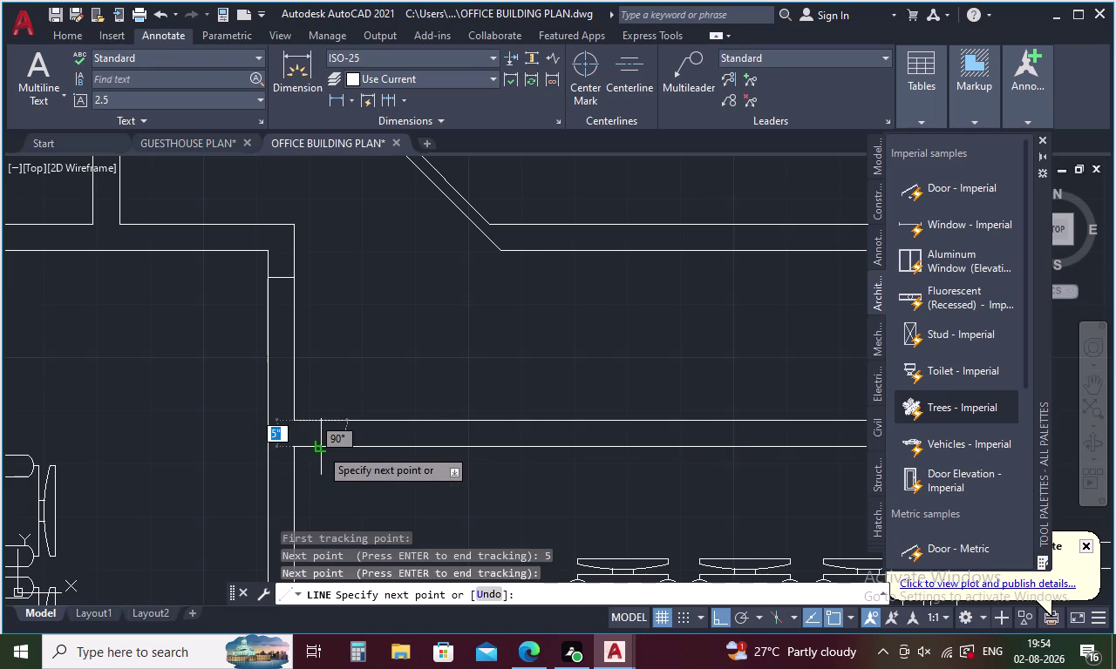
click(319, 448)
key(Escape)
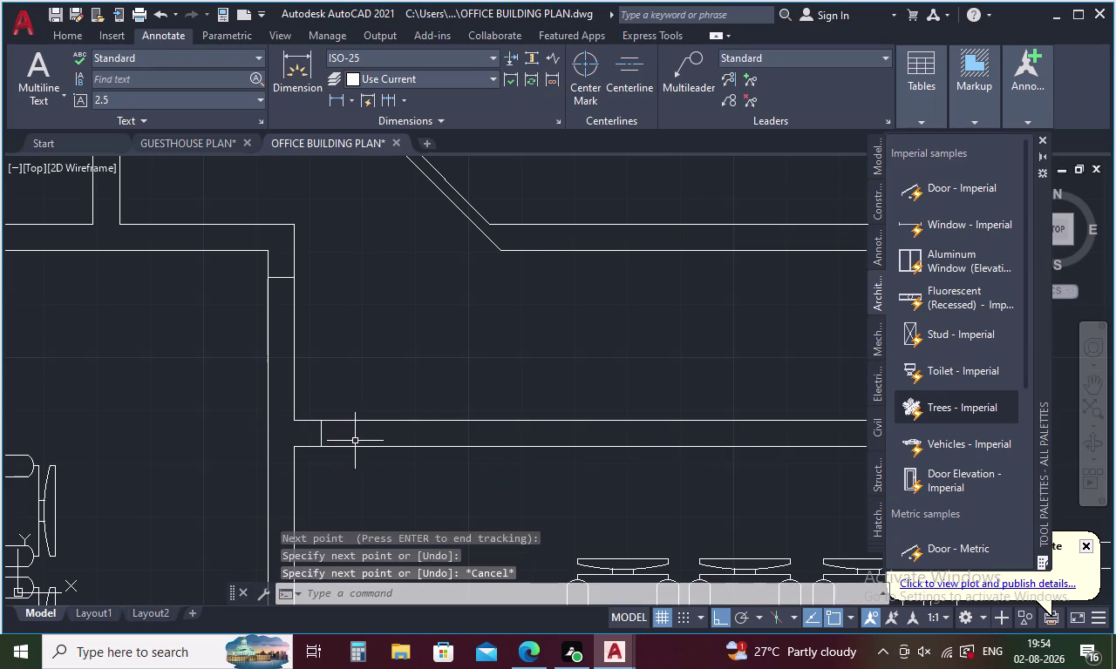
scroll(up, 3)
scroll(down, 3)
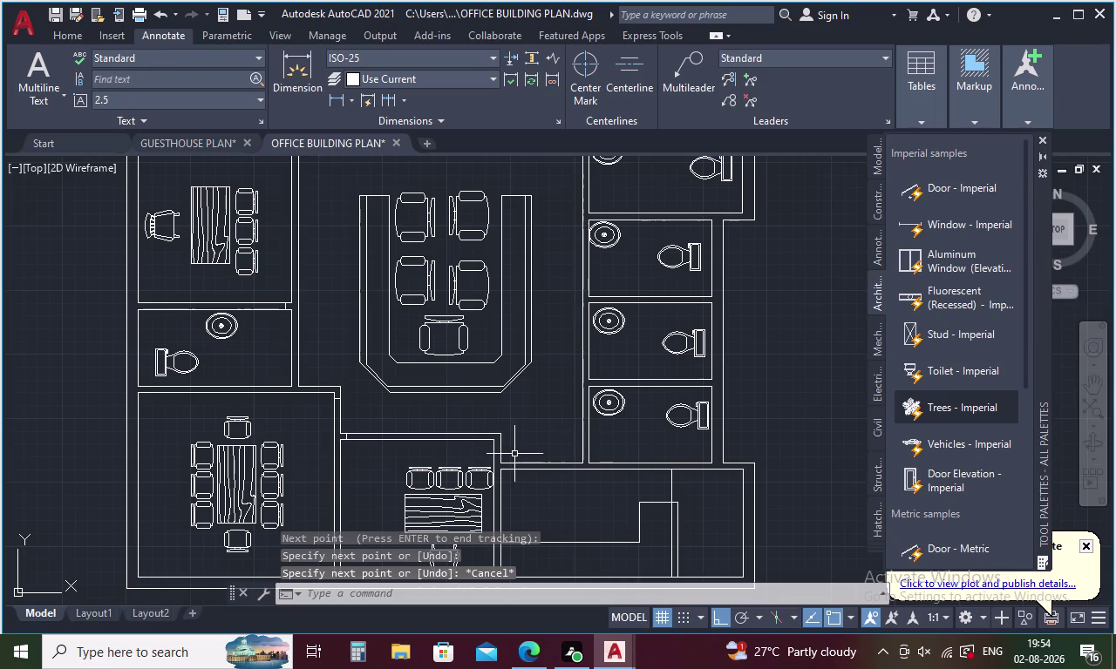
Draw a jamb line below the washrooms, tracked 5 units from the wall corner.
middle_drag(521, 459, 267, 462)
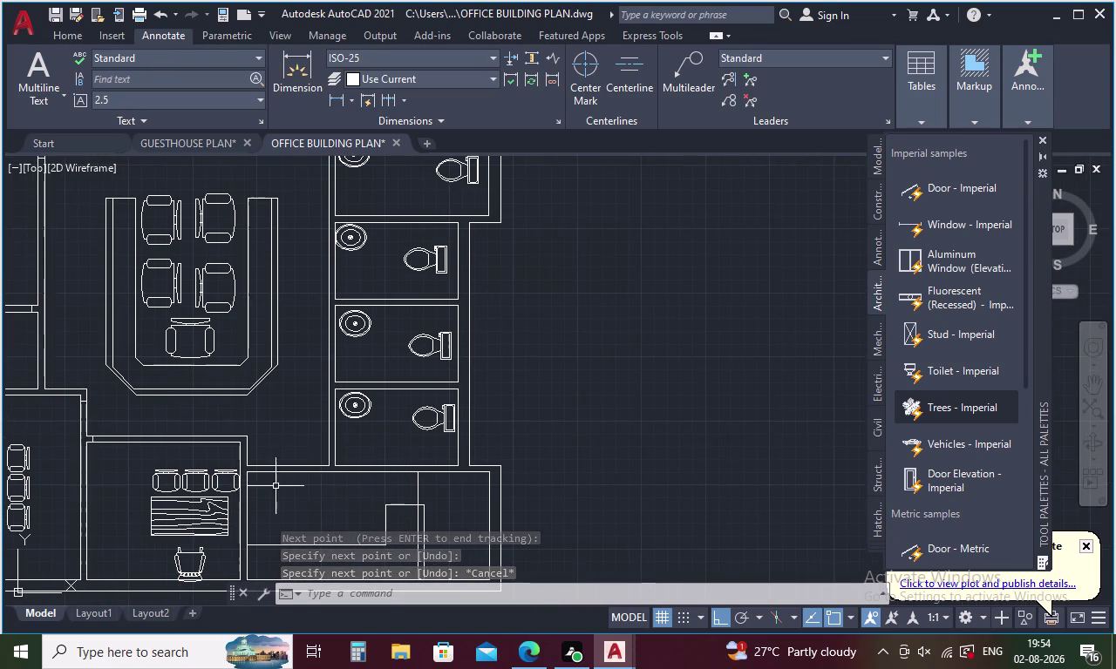
scroll(up, 3)
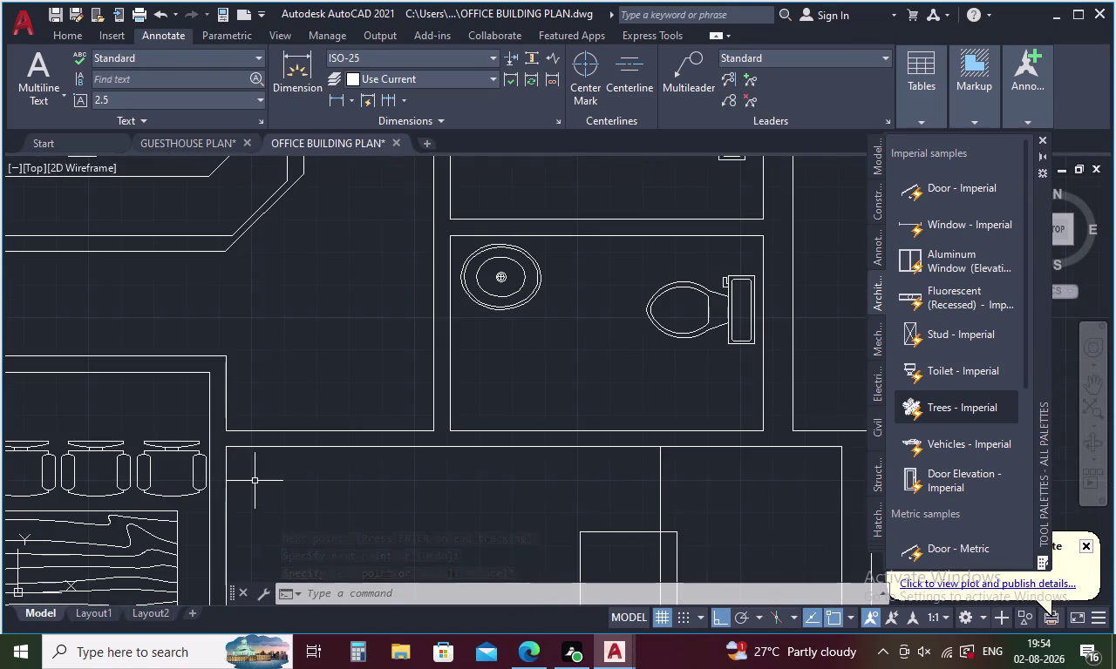
key(l)
key(Return)
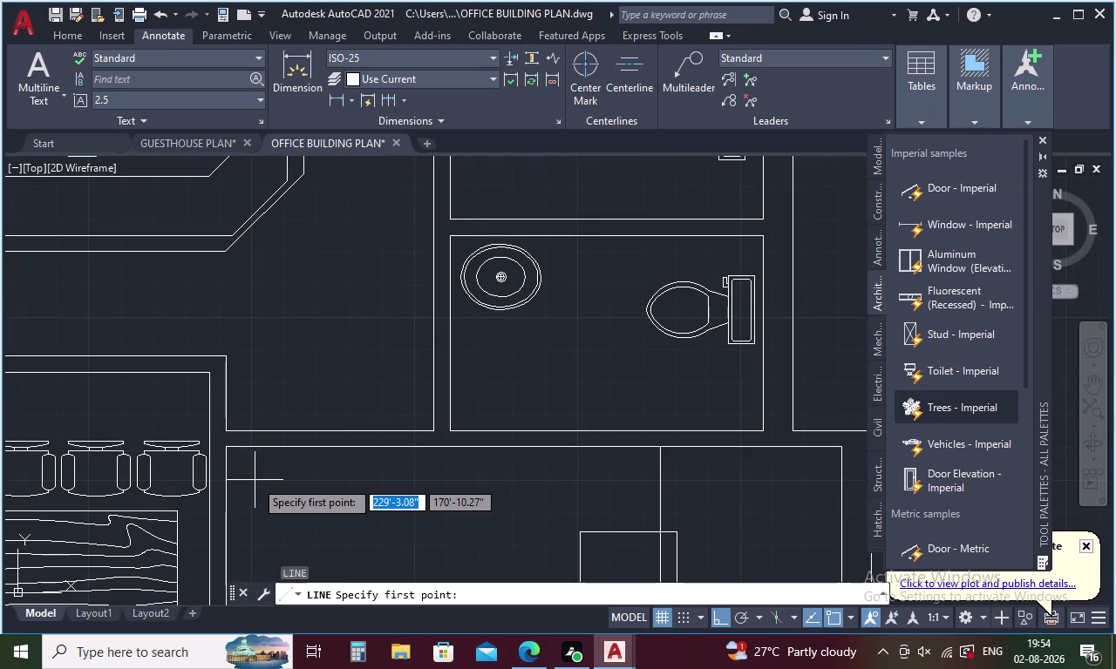
text(TK)
key(Return)
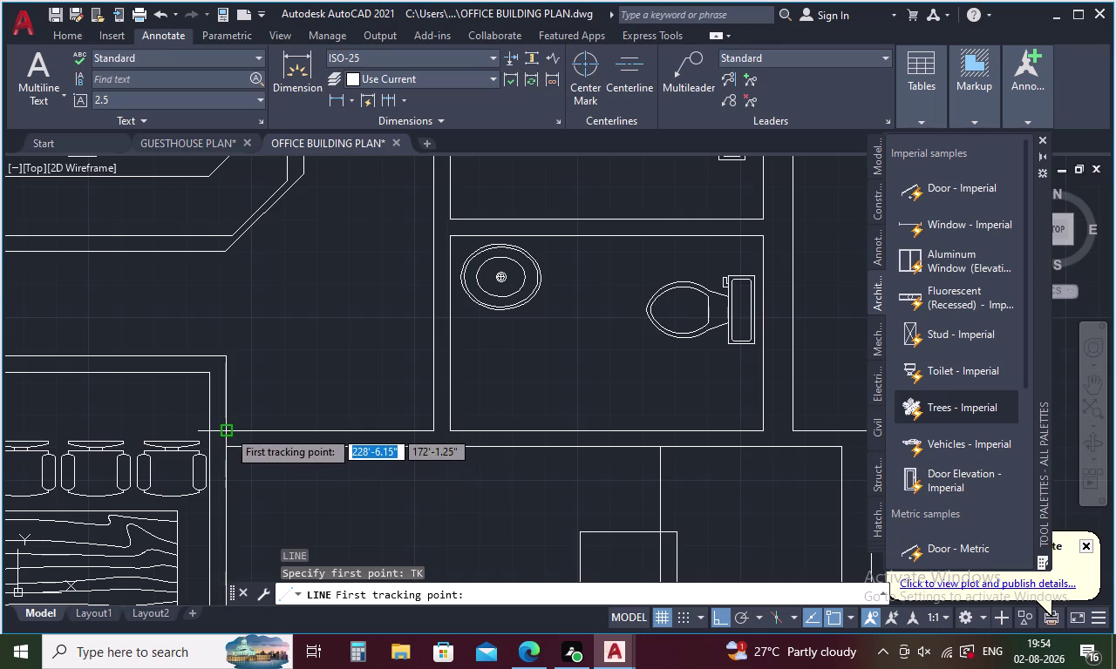
click(228, 427)
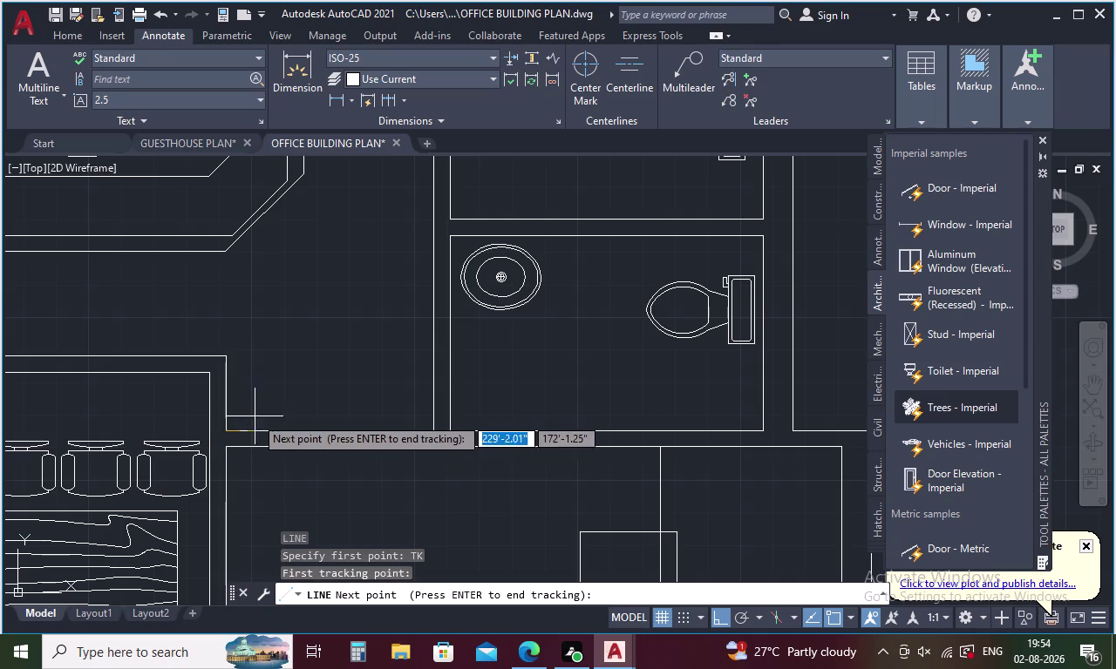
key(5)
key(Return)
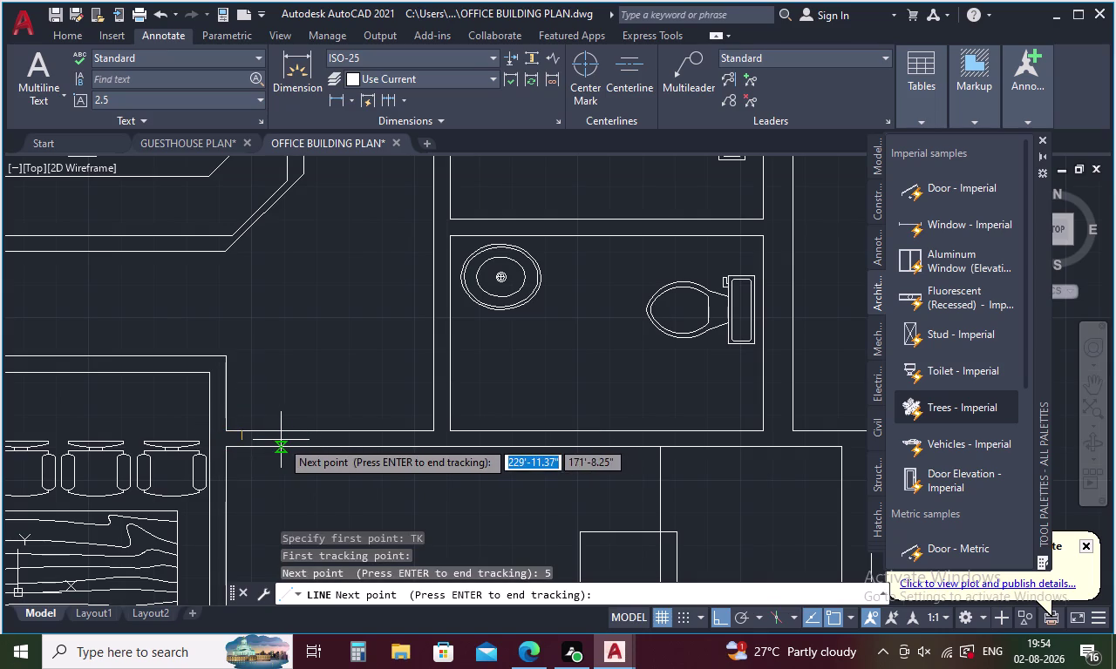
key(space)
click(245, 452)
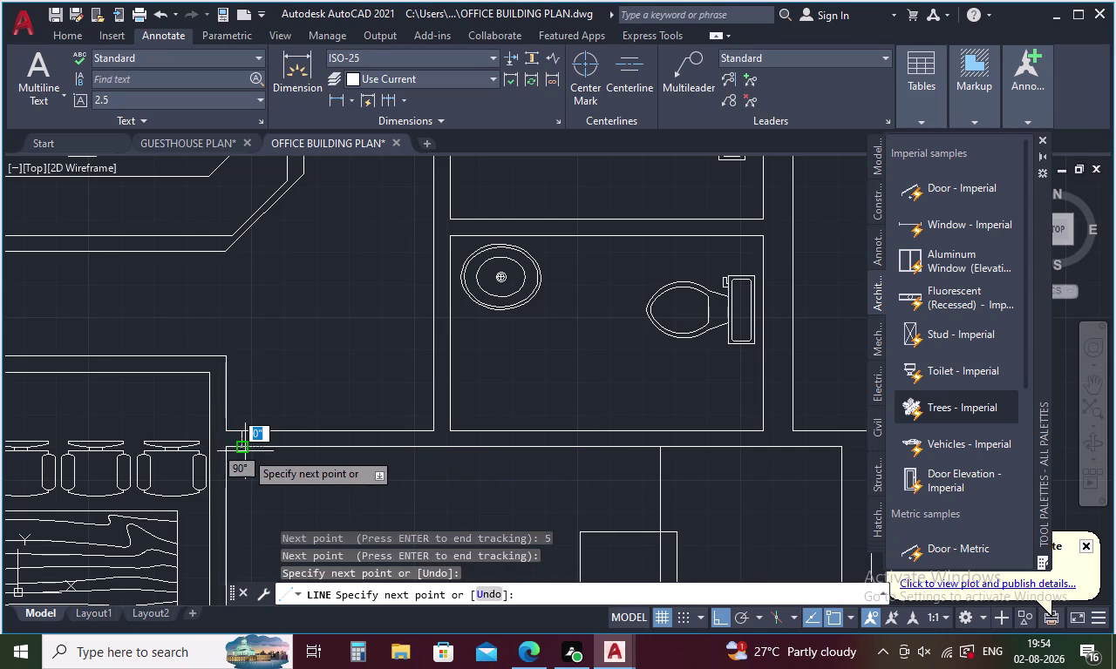
key(Escape)
scroll(down, 3)
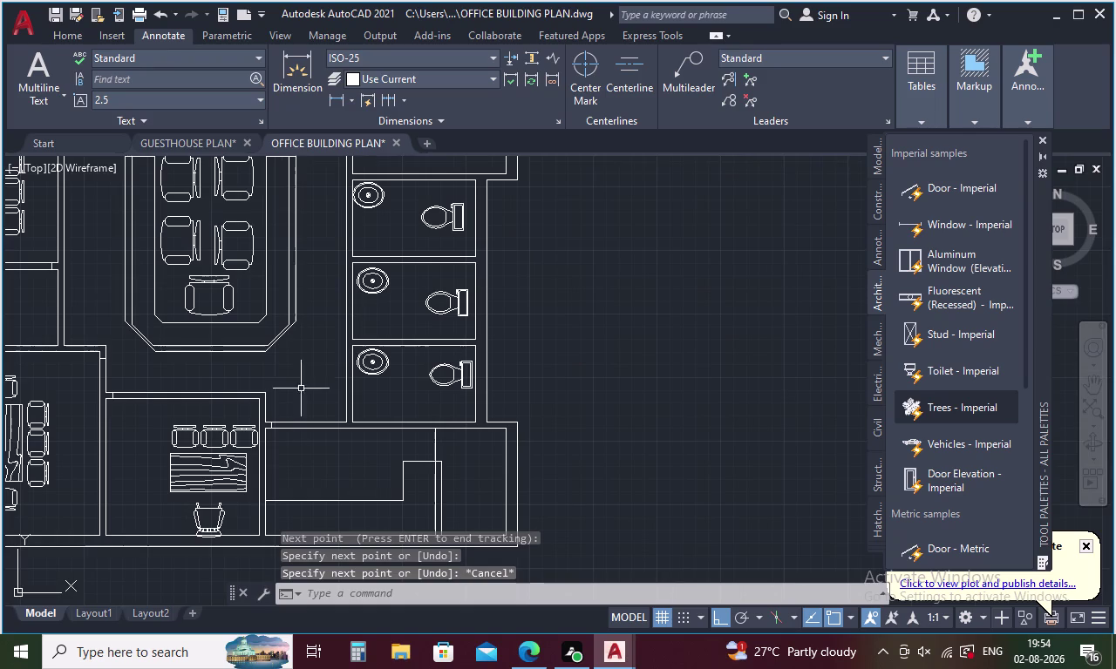
middle_drag(316, 353, 294, 452)
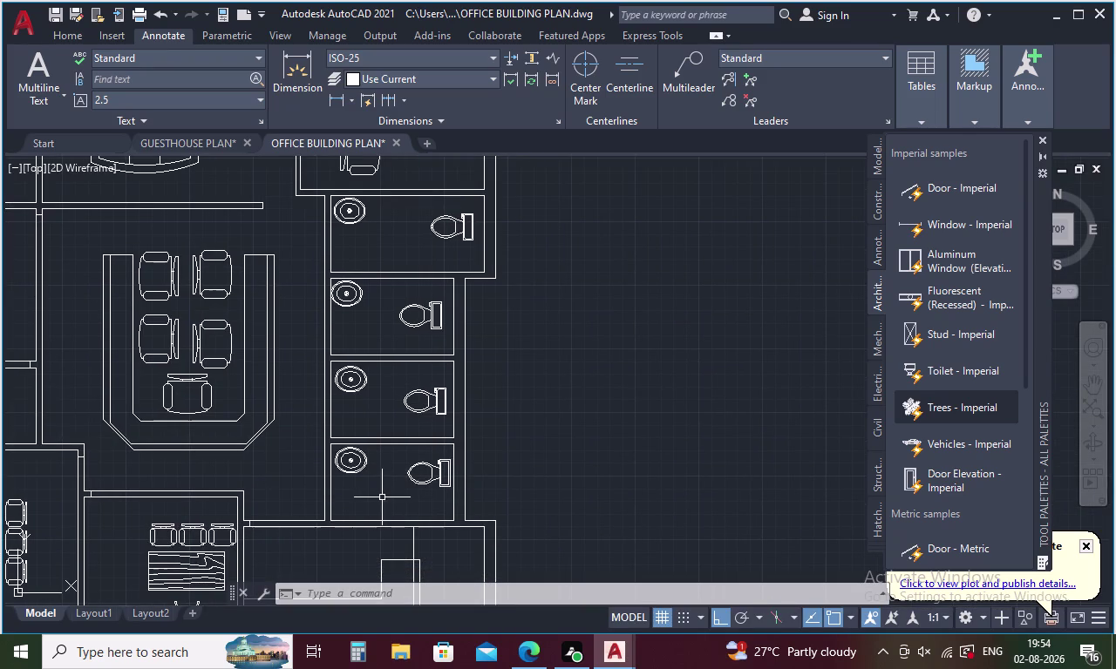
Draw a jamb line across the vertical wall, tracked 5 units from its lower corner.
key(l)
key(Return)
text(TK)
key(Return)
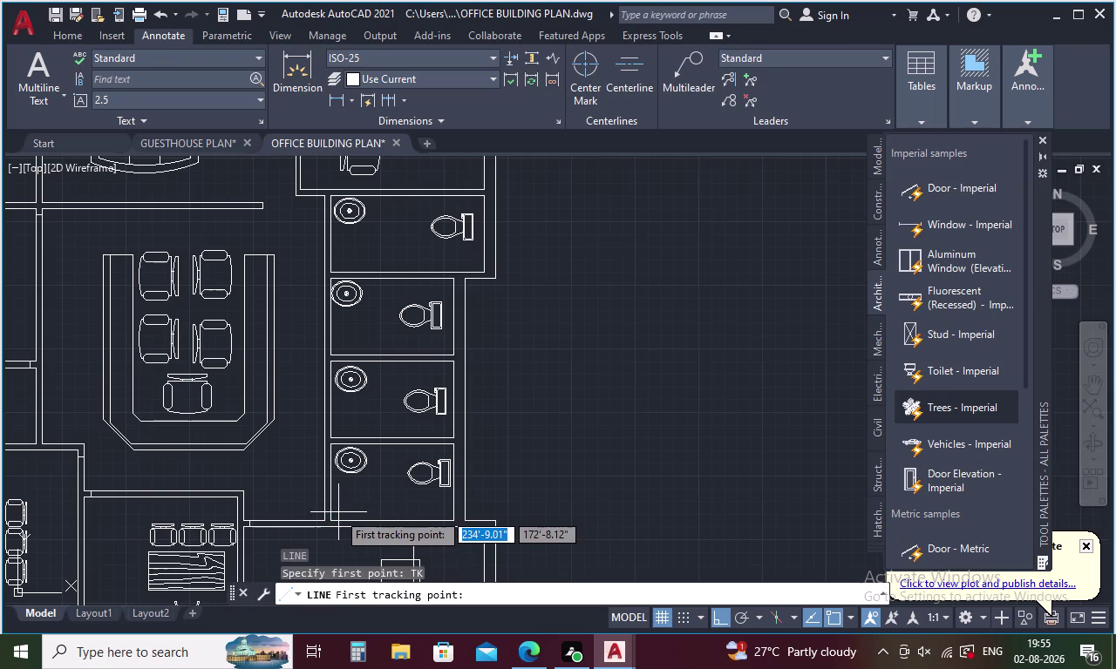
scroll(up, 3)
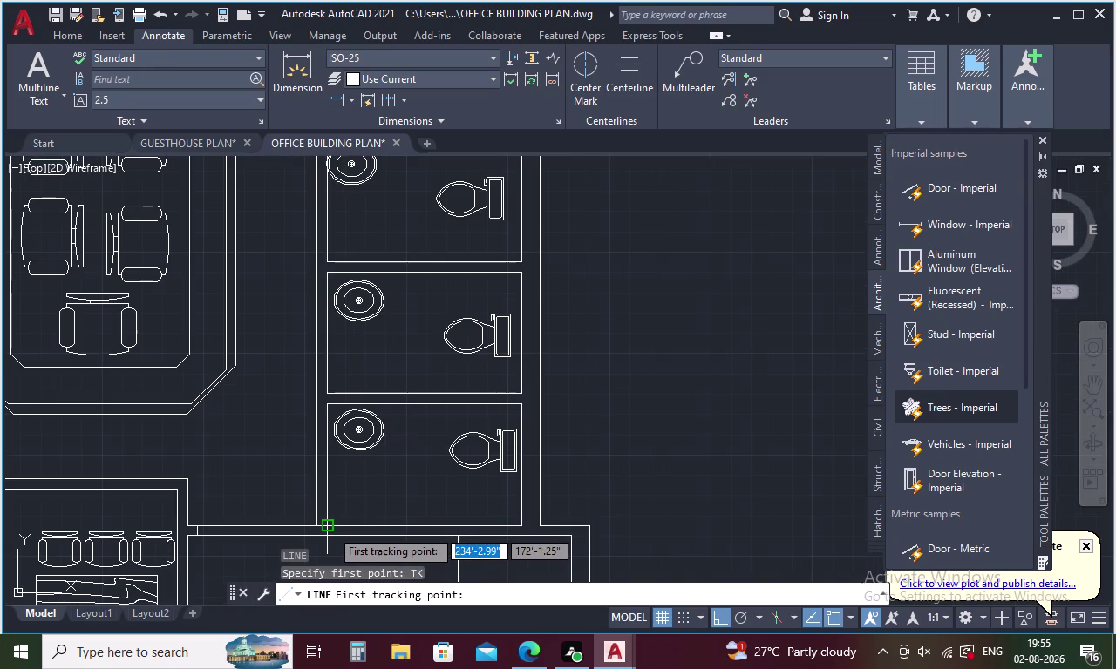
click(331, 529)
key(5)
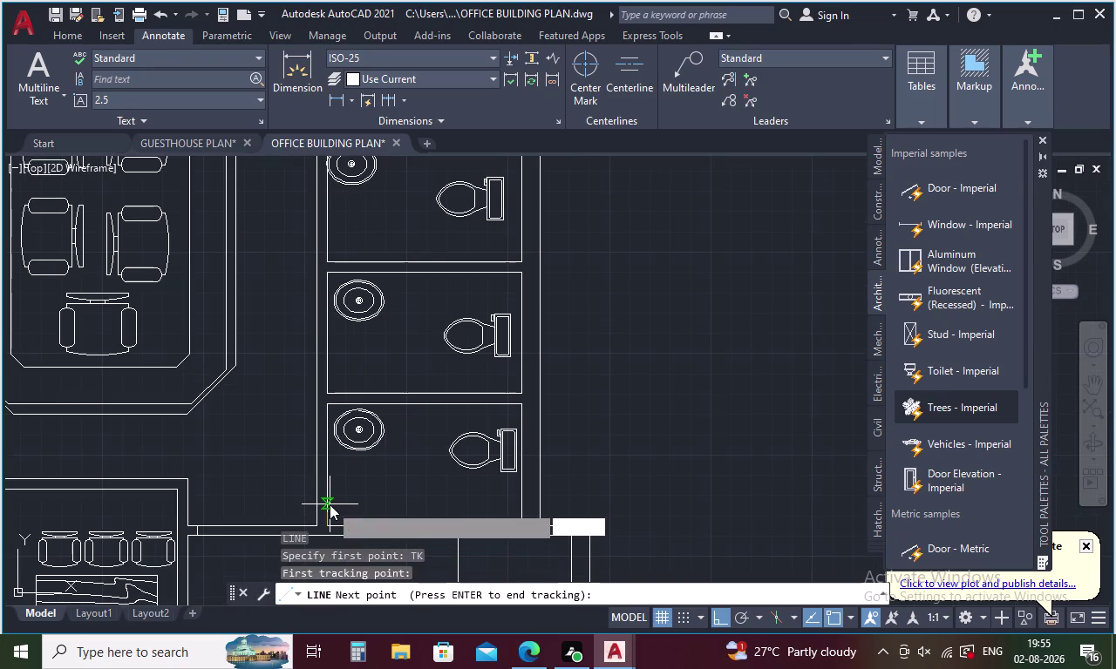
key(Return)
click(312, 512)
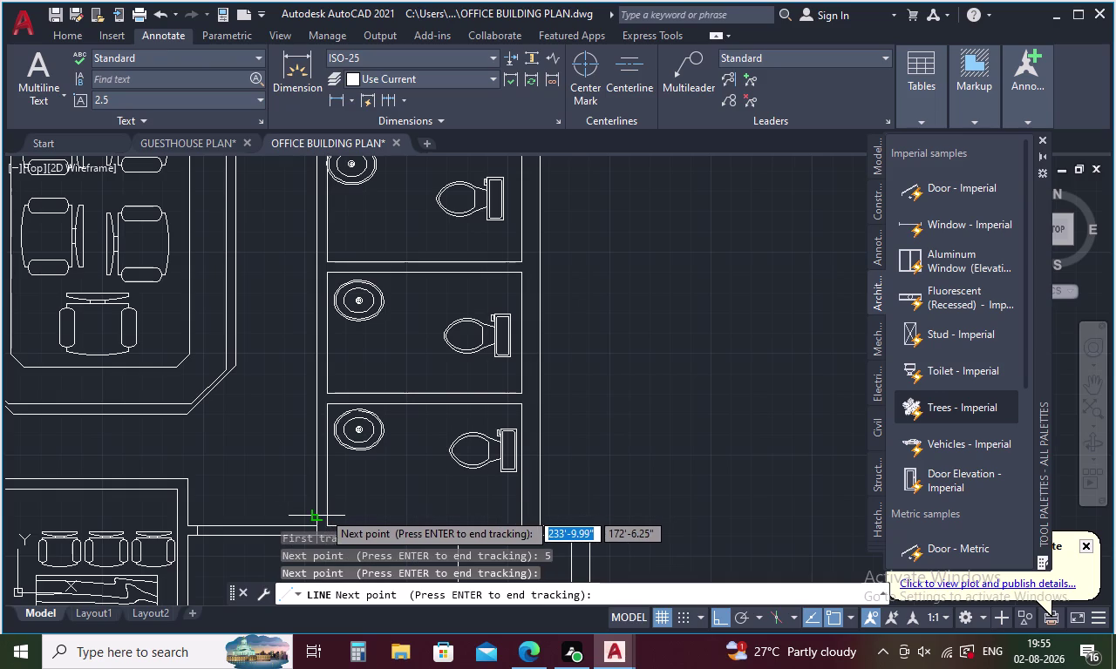
key(space)
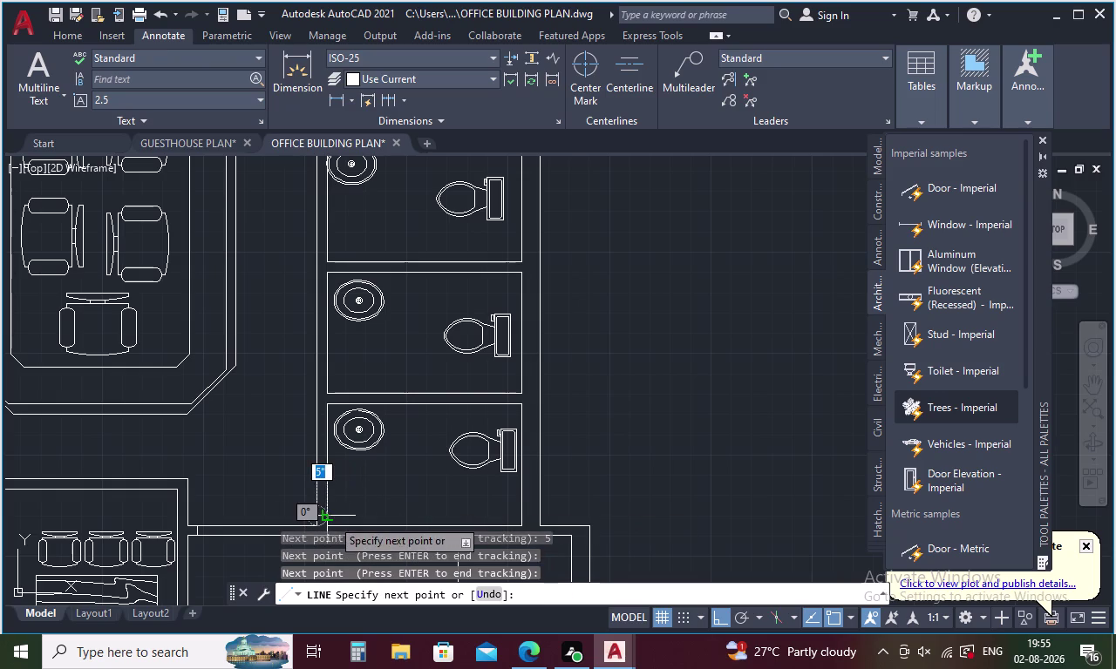
click(331, 518)
key(Escape)
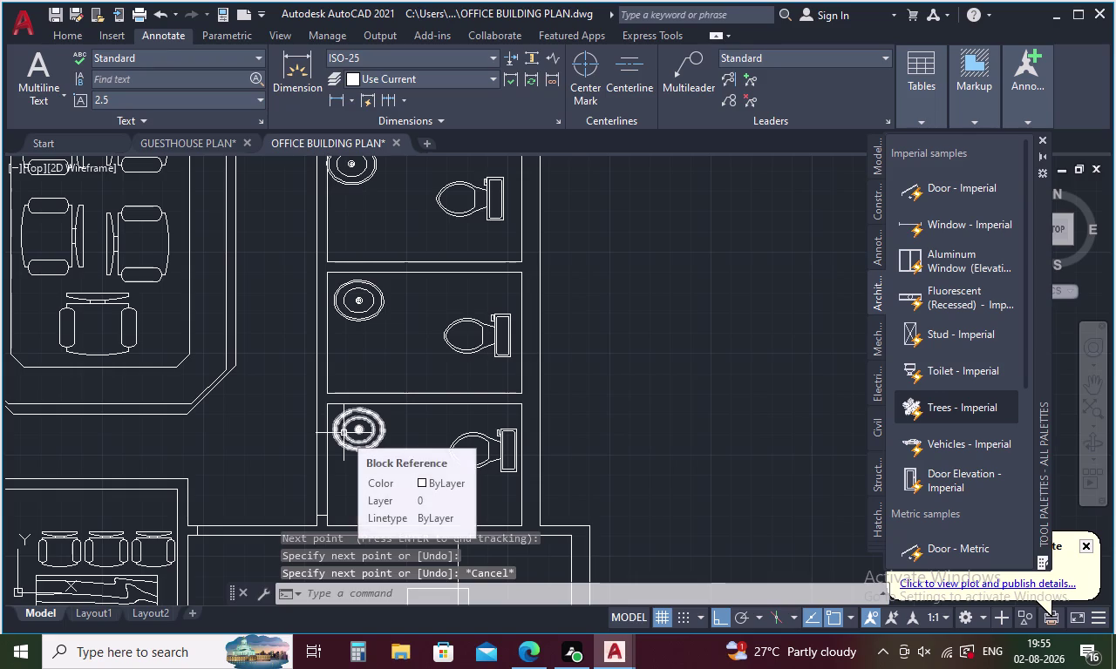
Start a second jamb line tracked 10 units from the upper washroom corner, then cancel it.
key(l)
key(Return)
text(T)
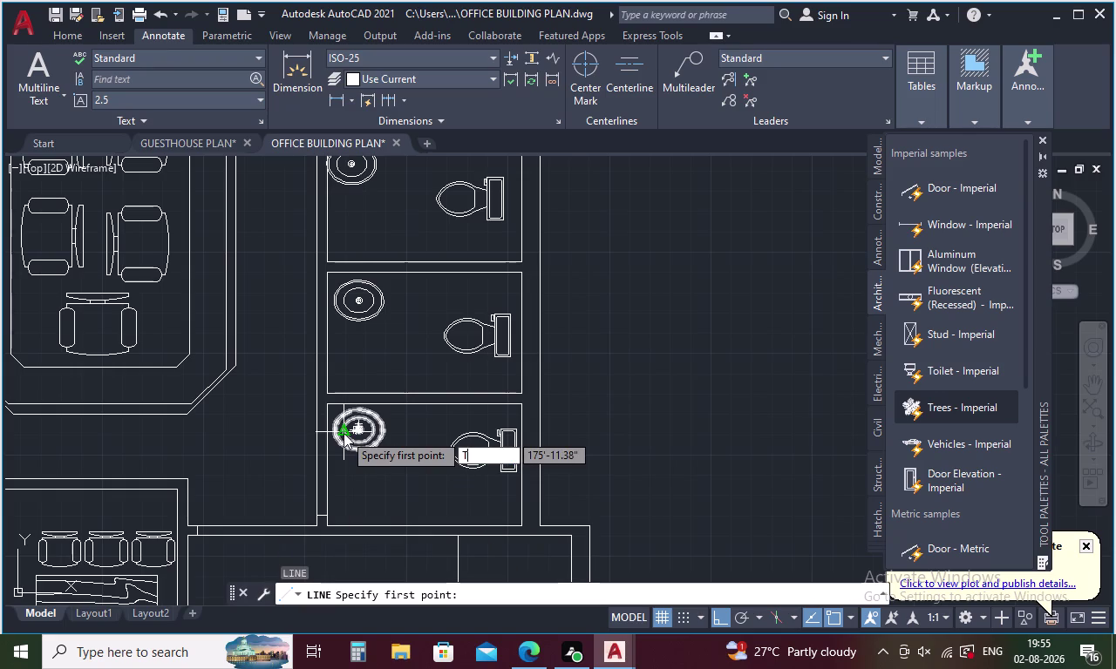
text(K)
key(Return)
click(328, 396)
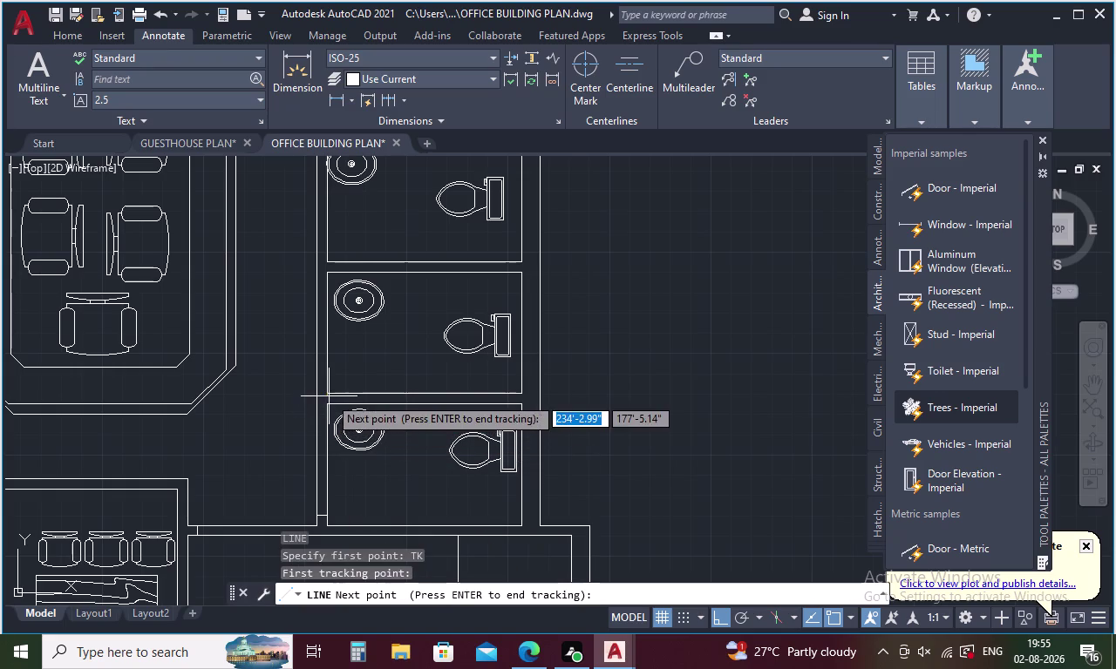
key(5)
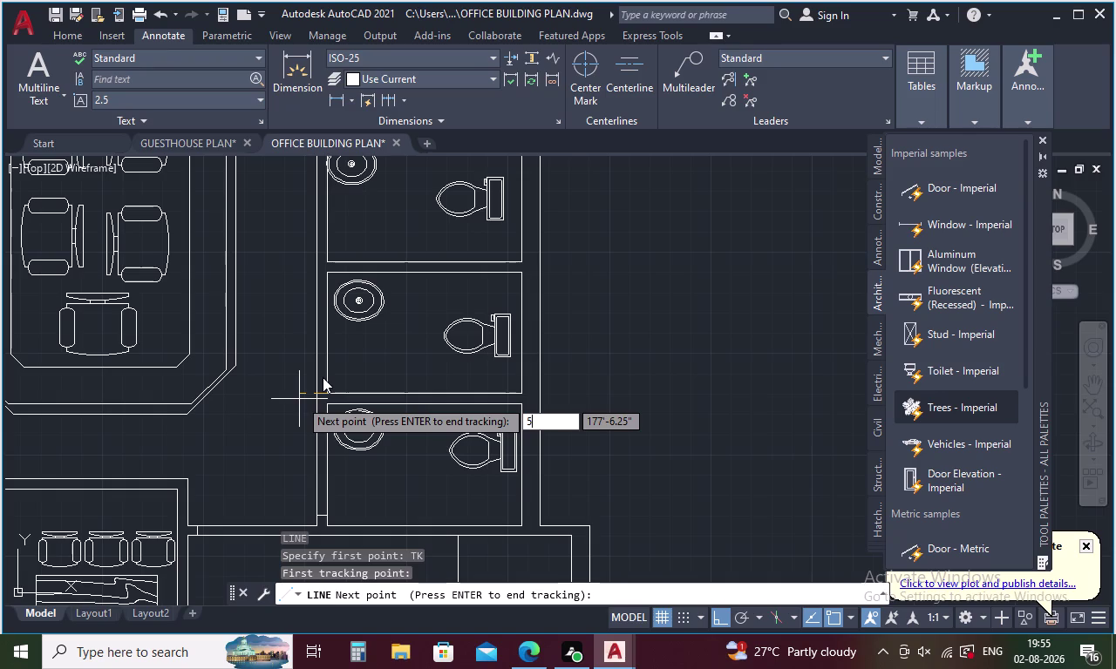
key(space)
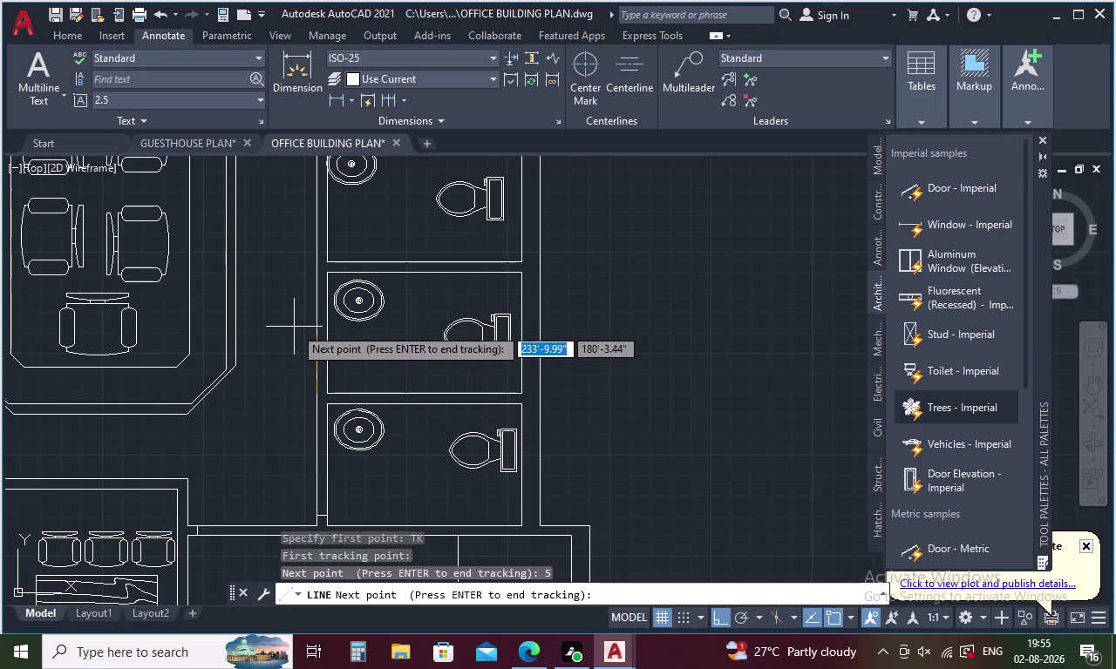
key(5)
key(Return)
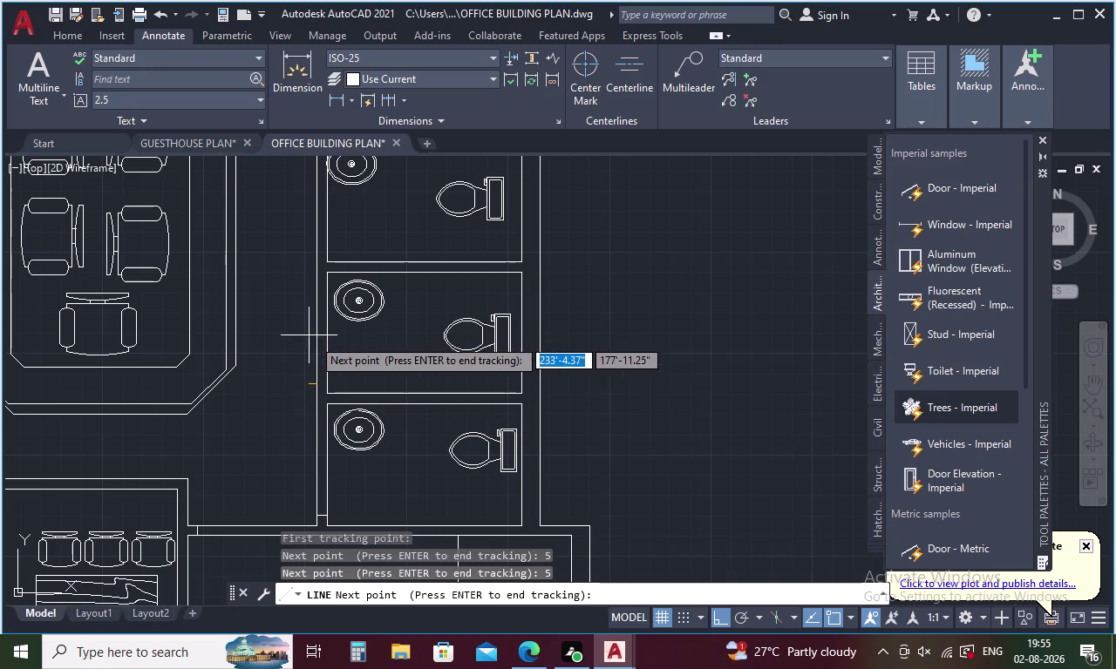
key(space)
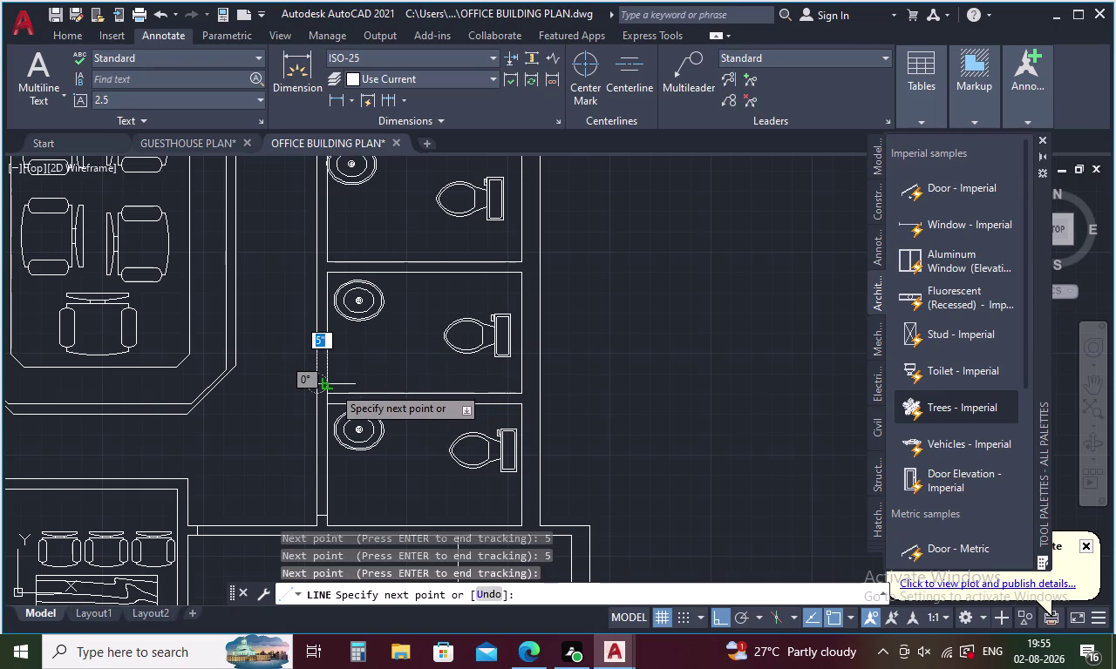
click(332, 386)
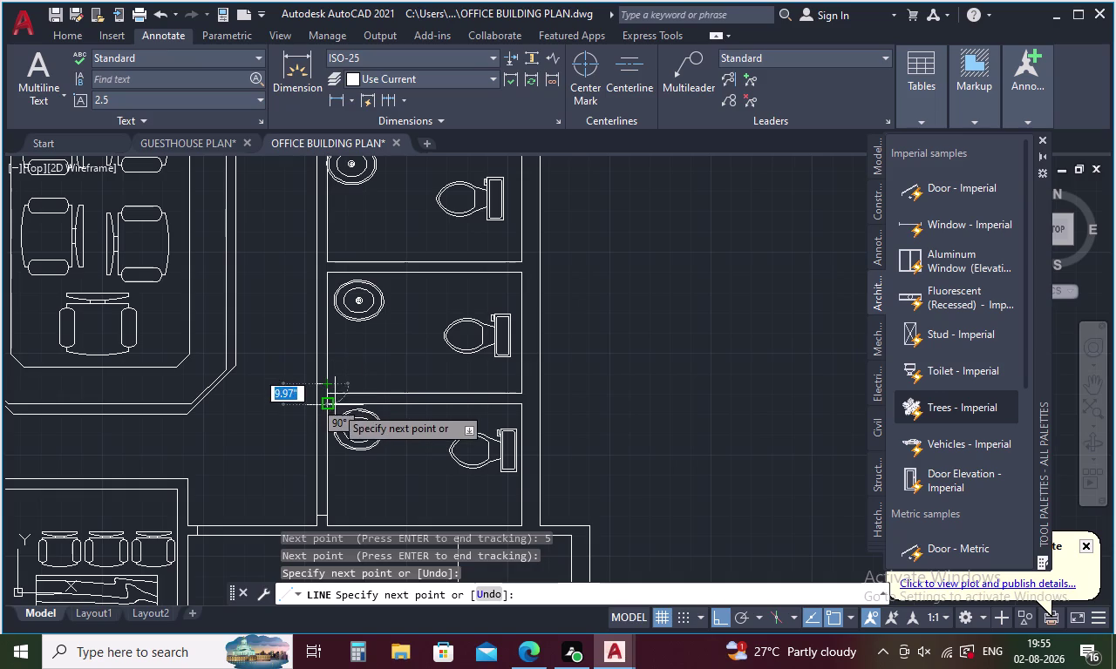
key(Escape)
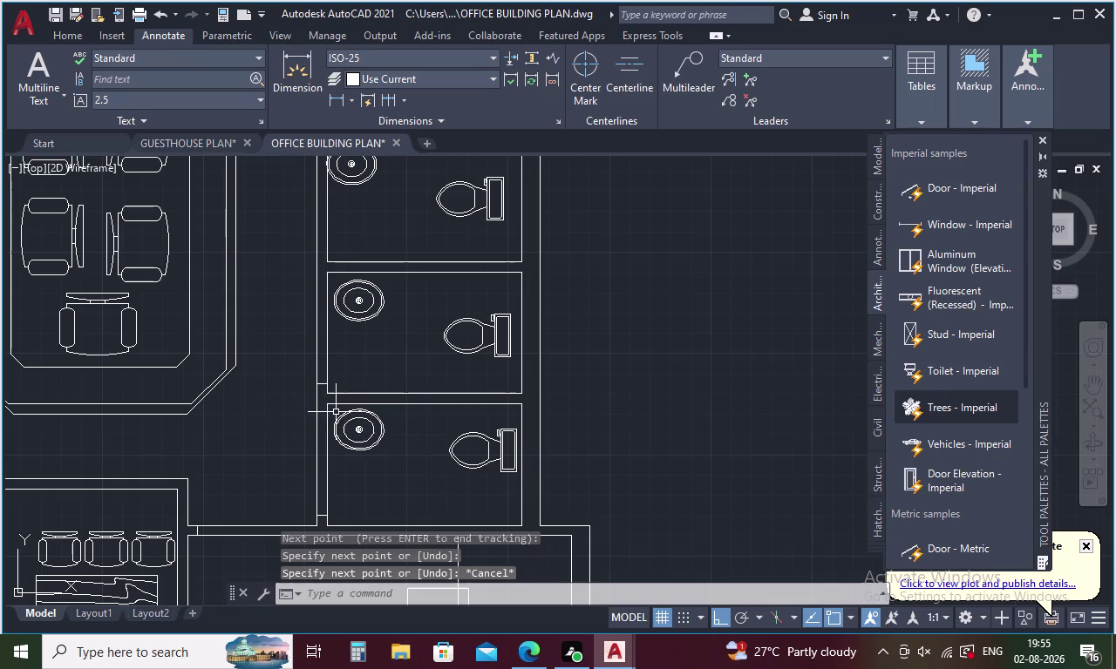
middle_drag(308, 386, 278, 543)
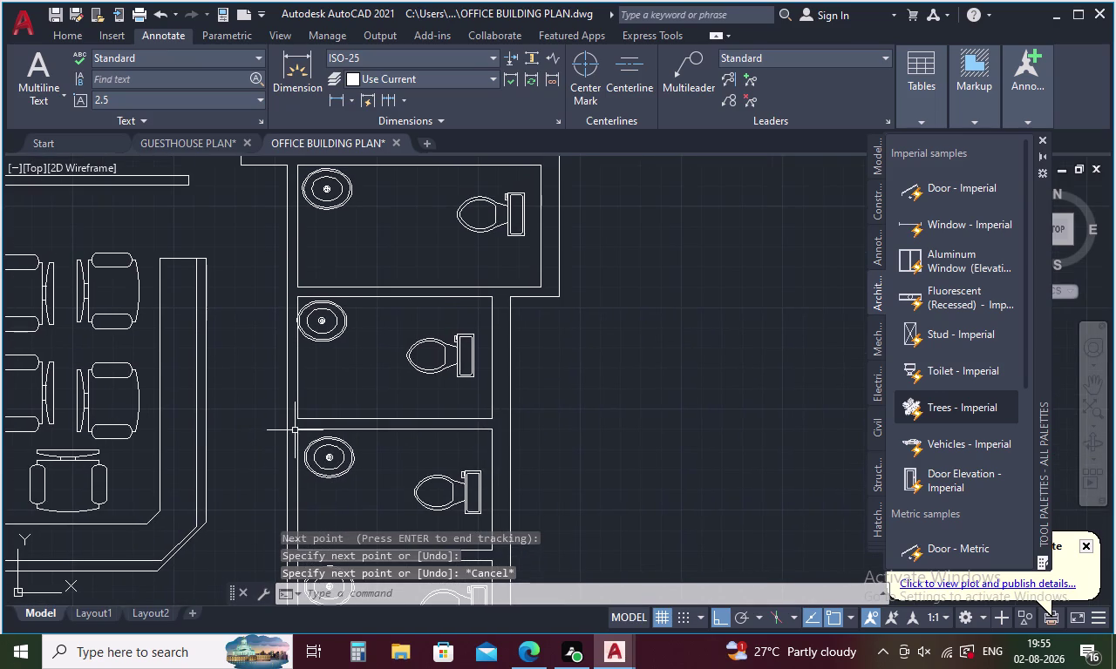
key(l)
key(Return)
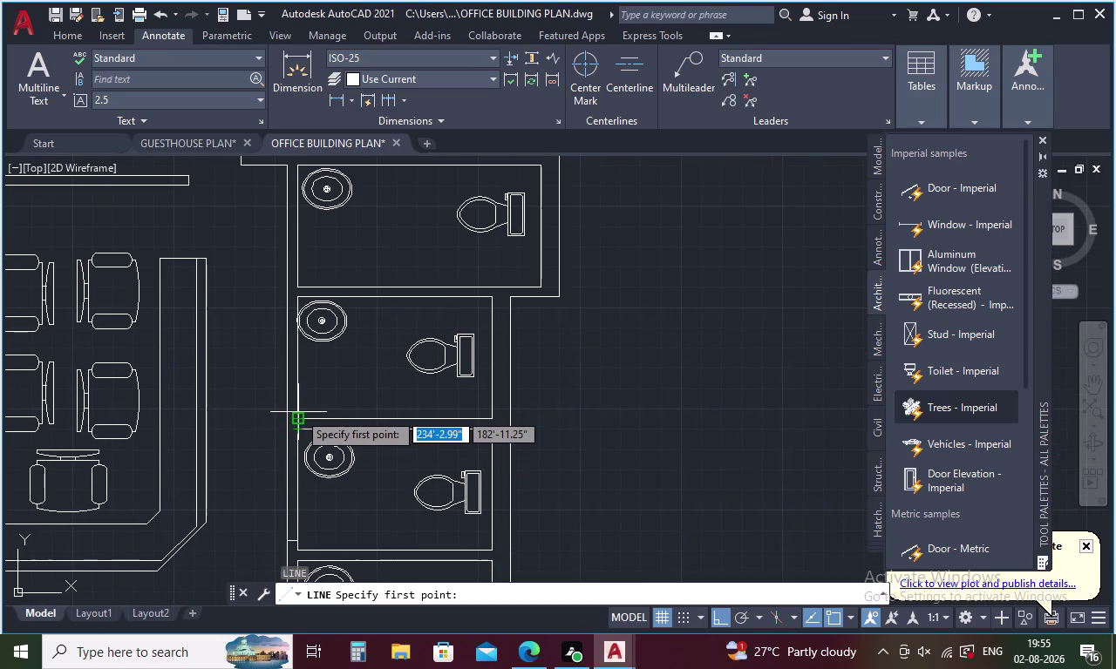
text(TL)
key(Return)
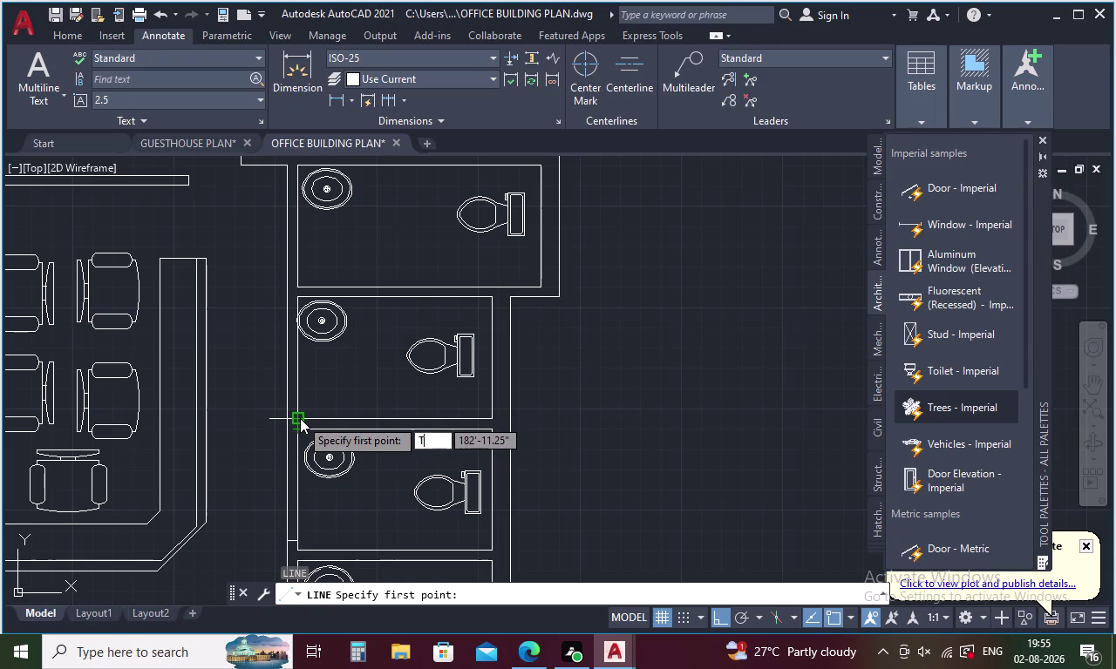
click(300, 418)
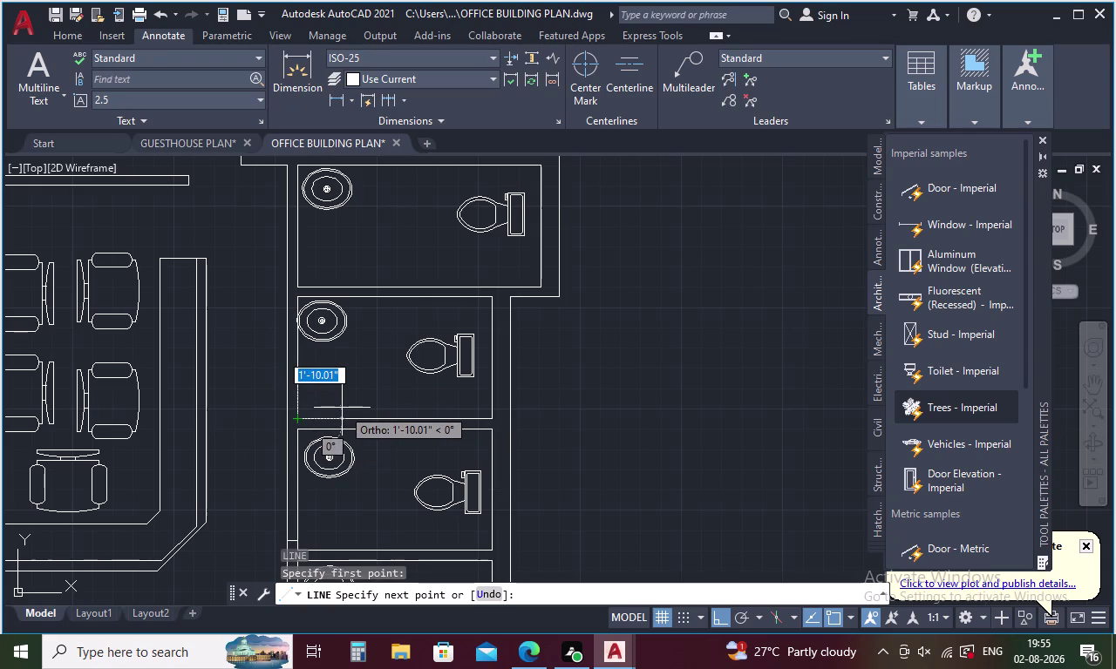
key(t)
key(k)
key(Return)
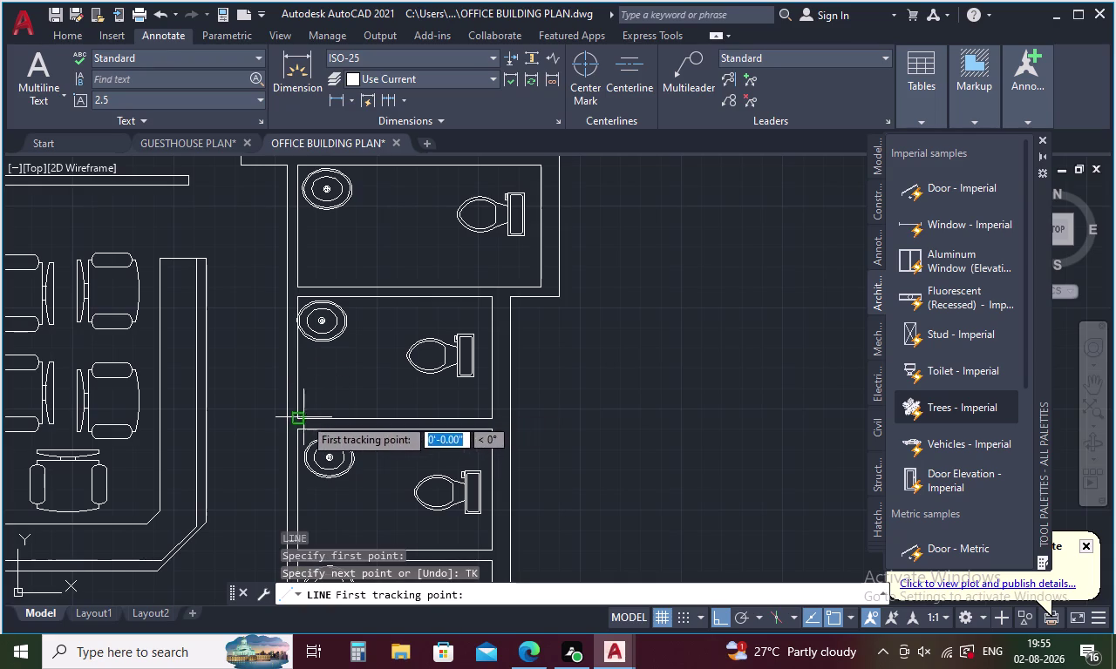
click(300, 420)
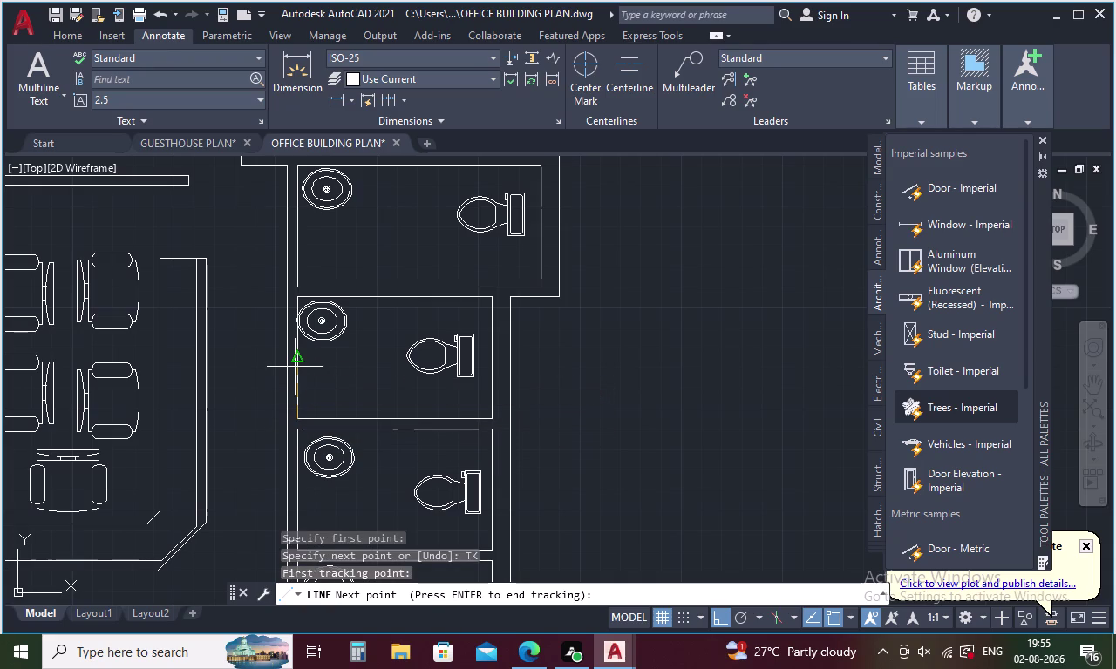
key(5)
key(Return)
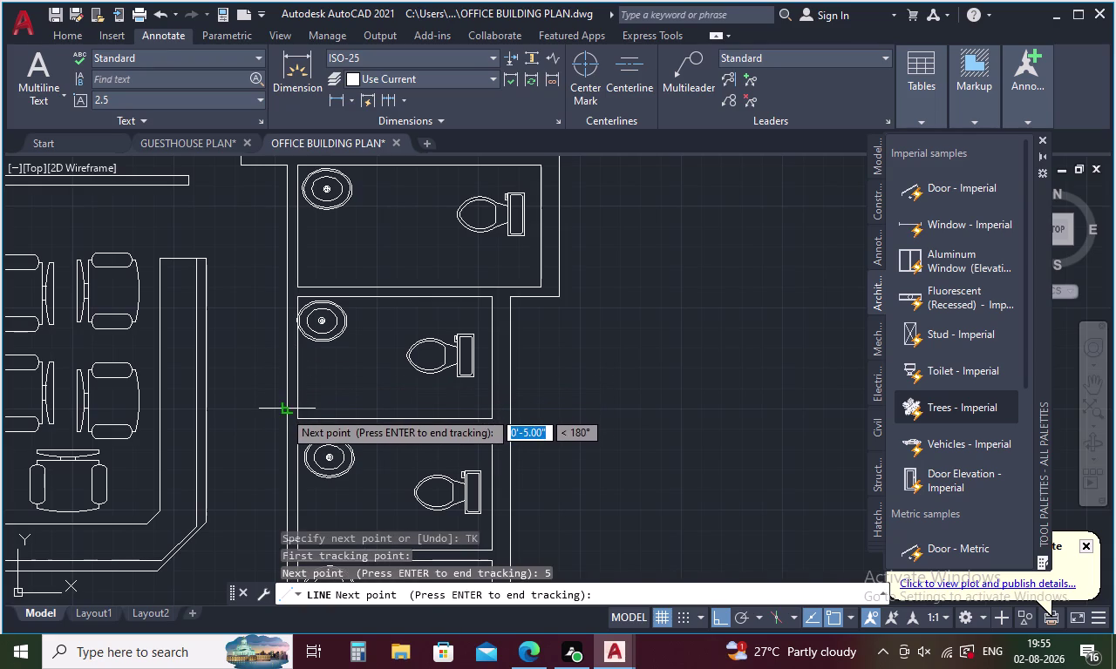
click(284, 411)
key(Escape)
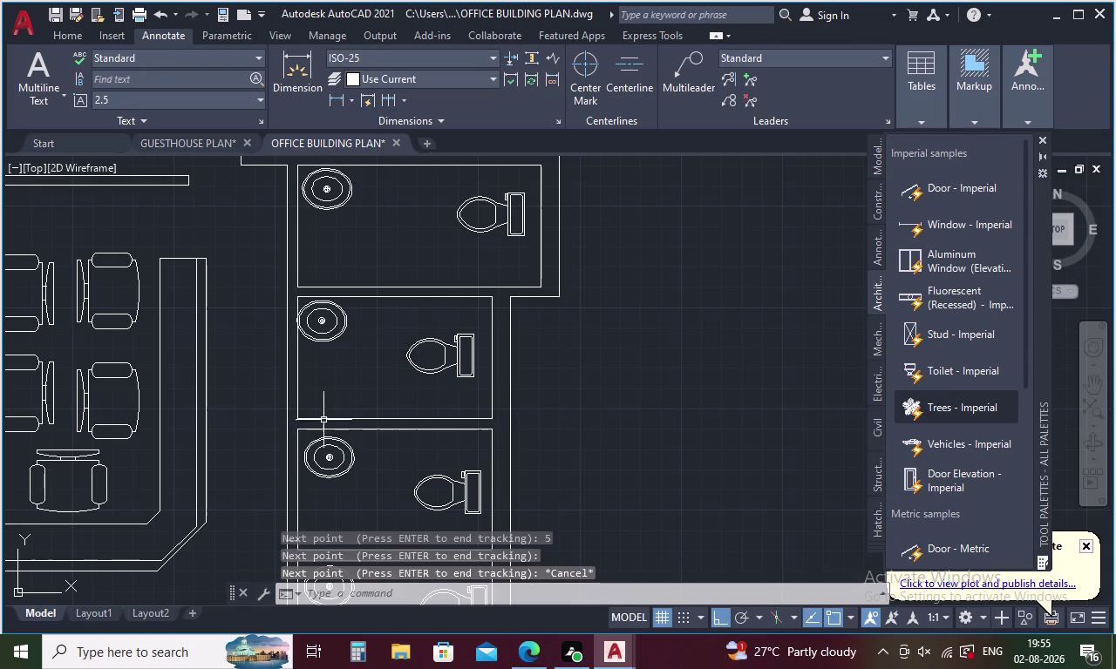
key(l)
key(Return)
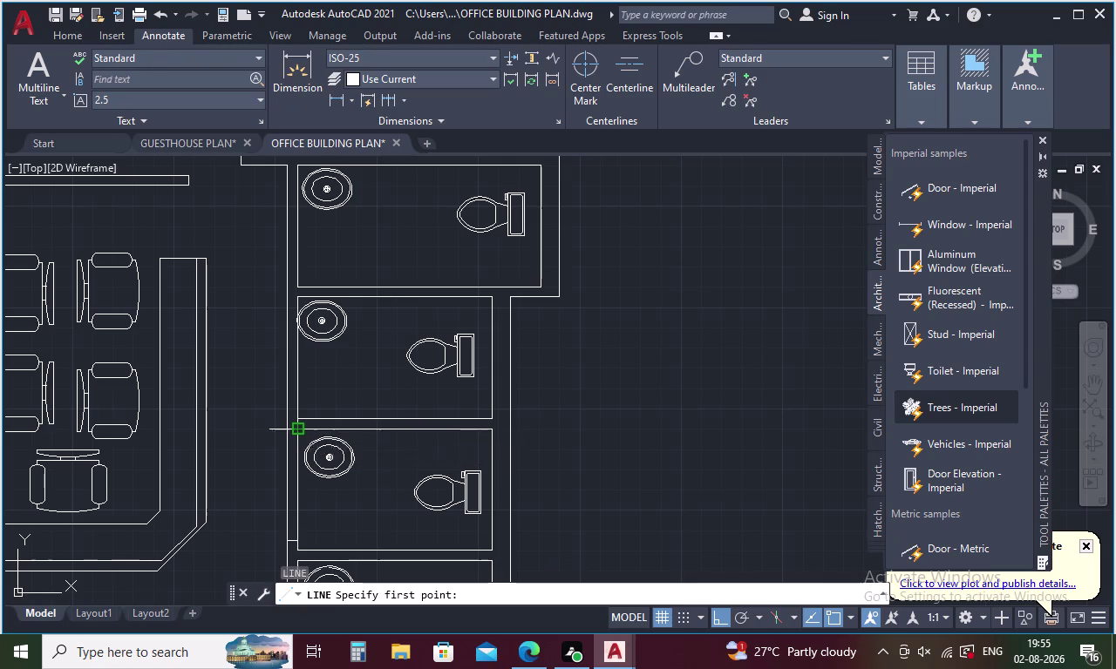
text(T)
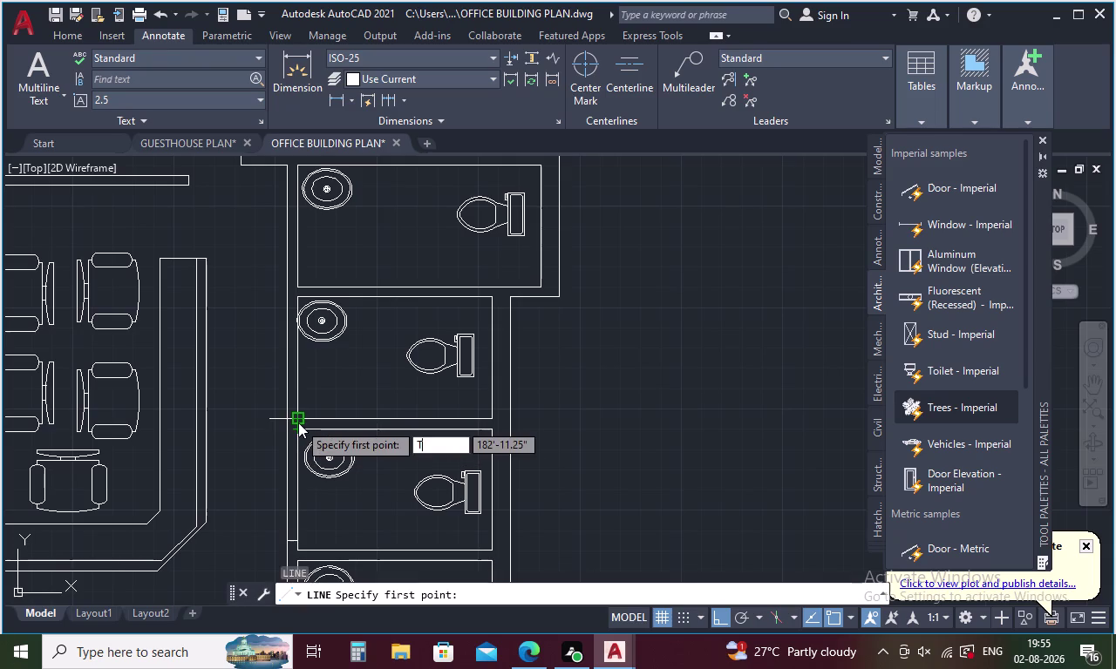
text(K)
key(Return)
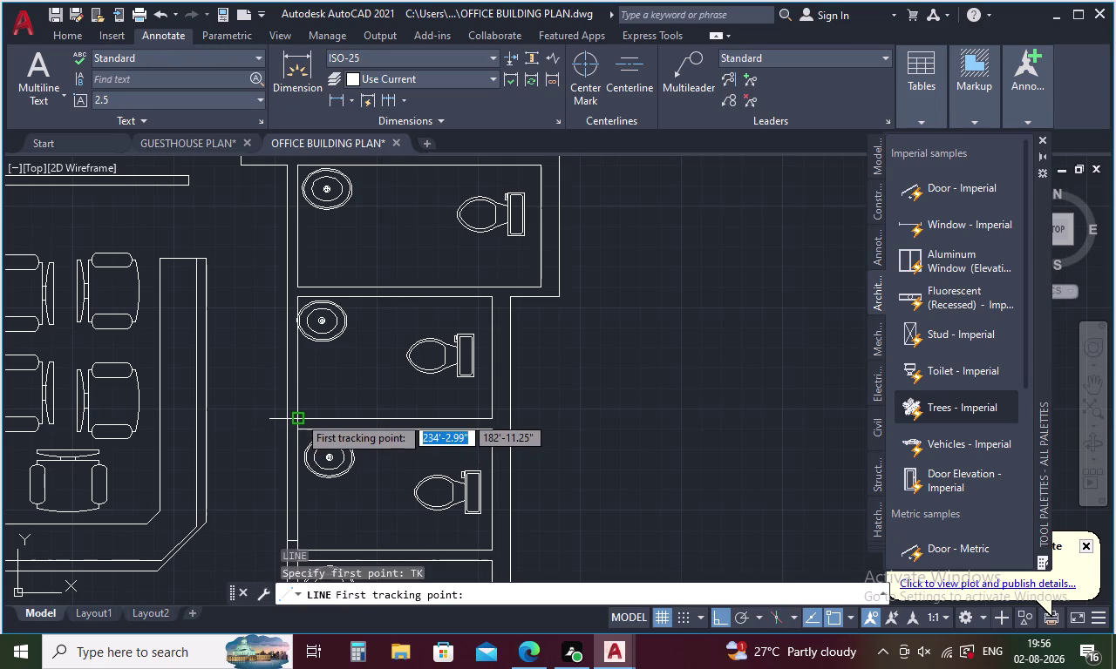
click(298, 415)
key(5)
key(Return)
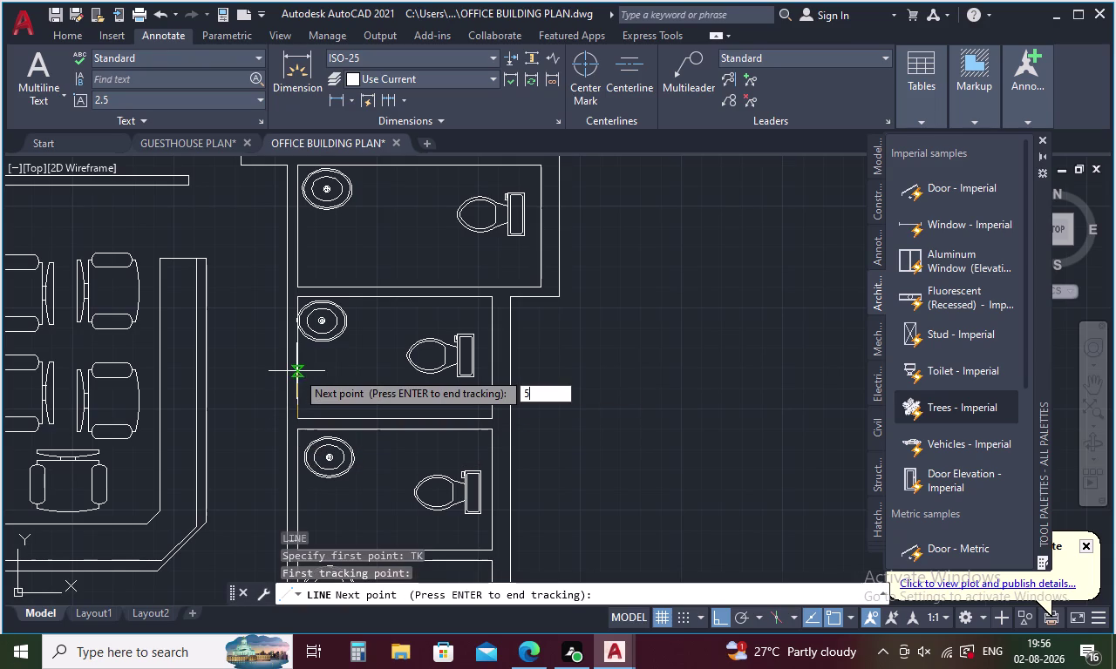
key(Return)
click(284, 405)
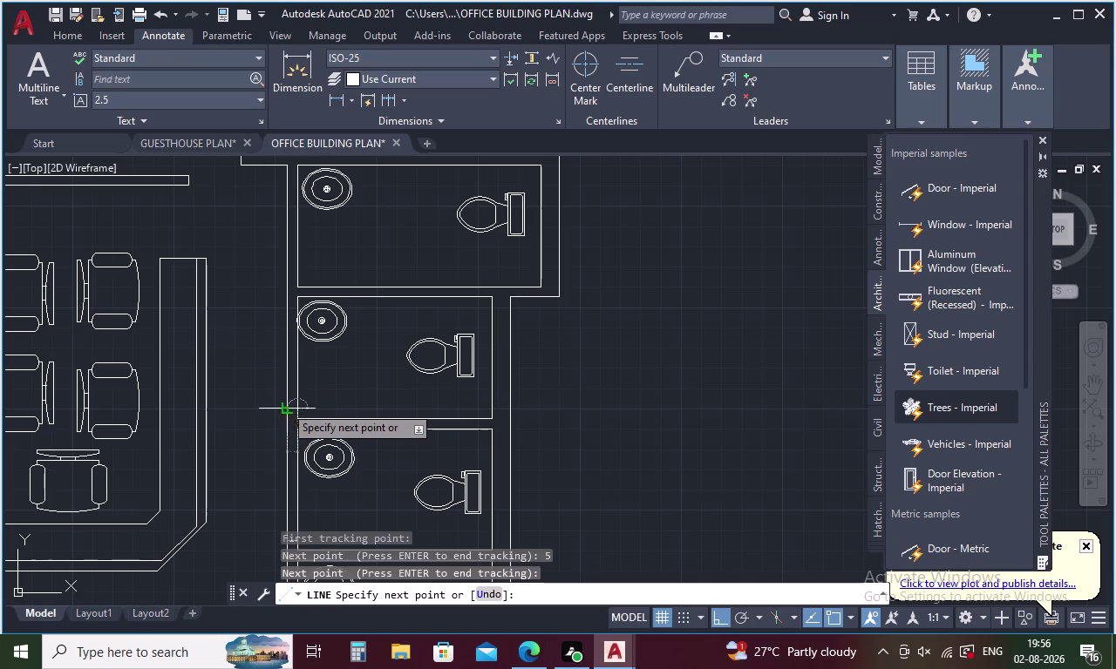
key(Escape)
middle_drag(320, 398, 321, 434)
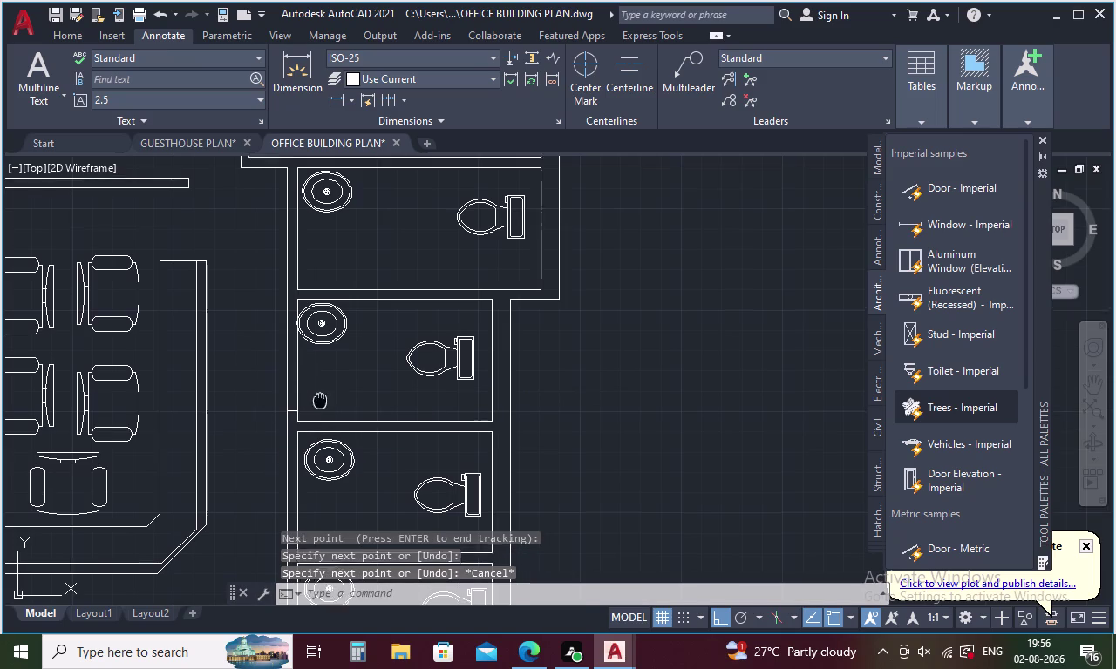
middle_drag(320, 434, 325, 519)
key(l)
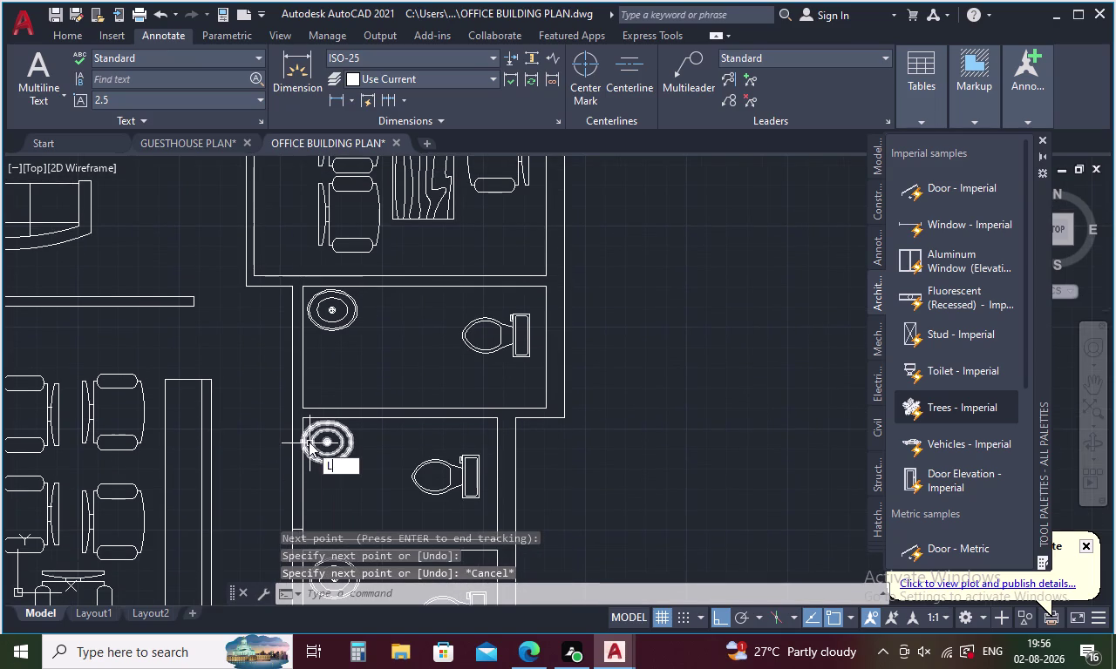
key(Return)
text(TK)
key(Return)
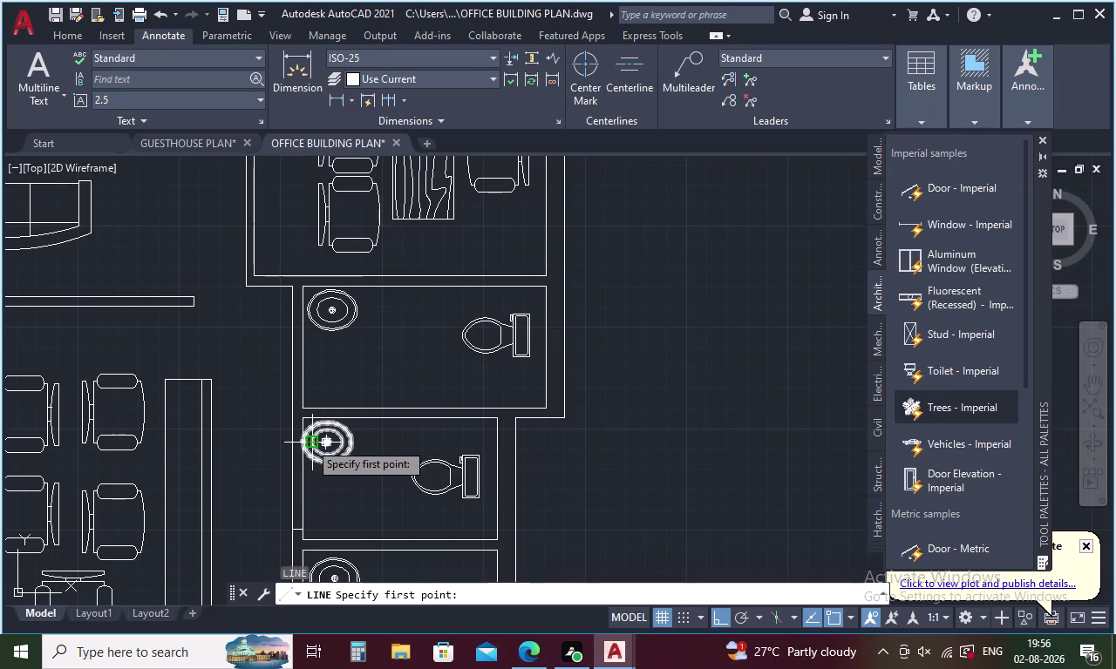
click(305, 407)
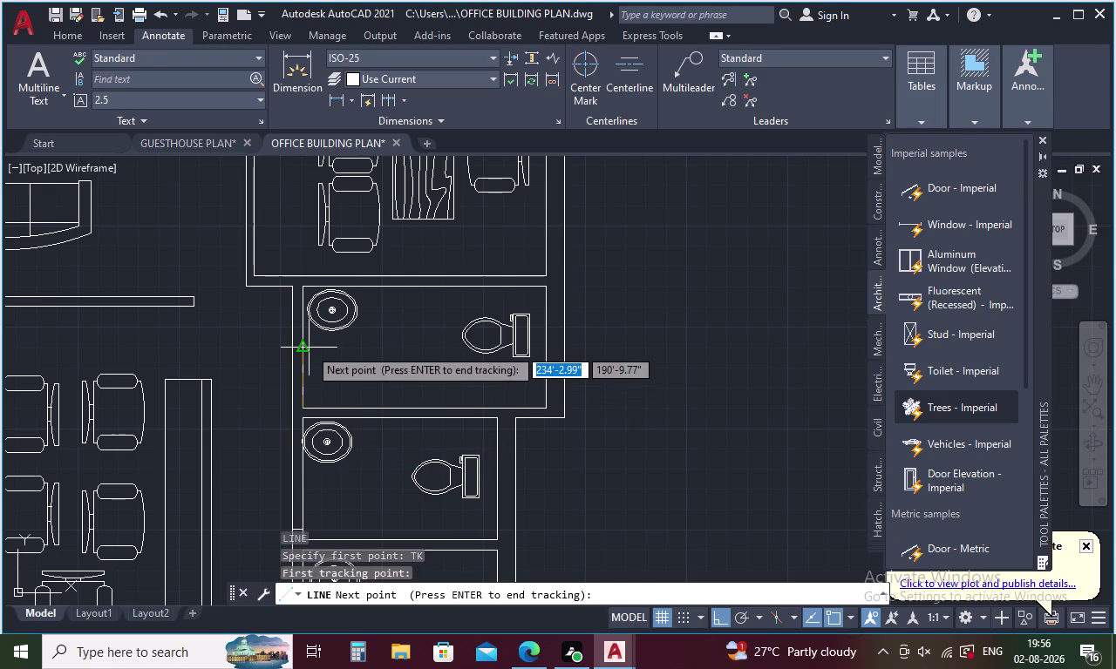